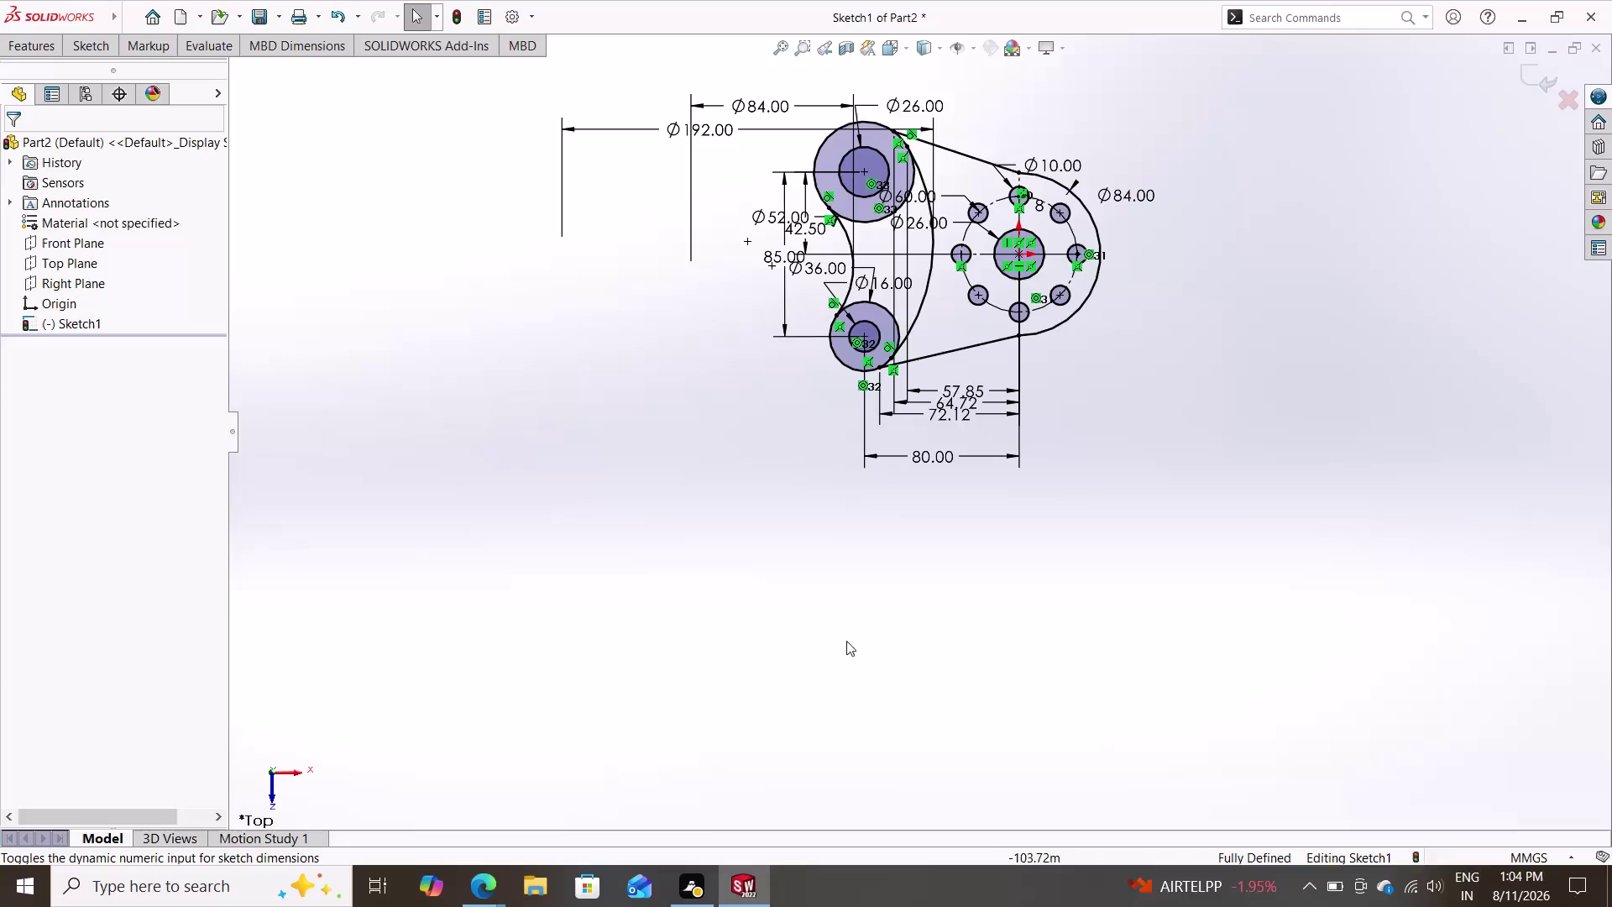
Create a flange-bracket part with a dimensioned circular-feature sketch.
Window-select the entire lever sketch and delete all its geometry and dimensions.
drag(1130, 96, 687, 115)
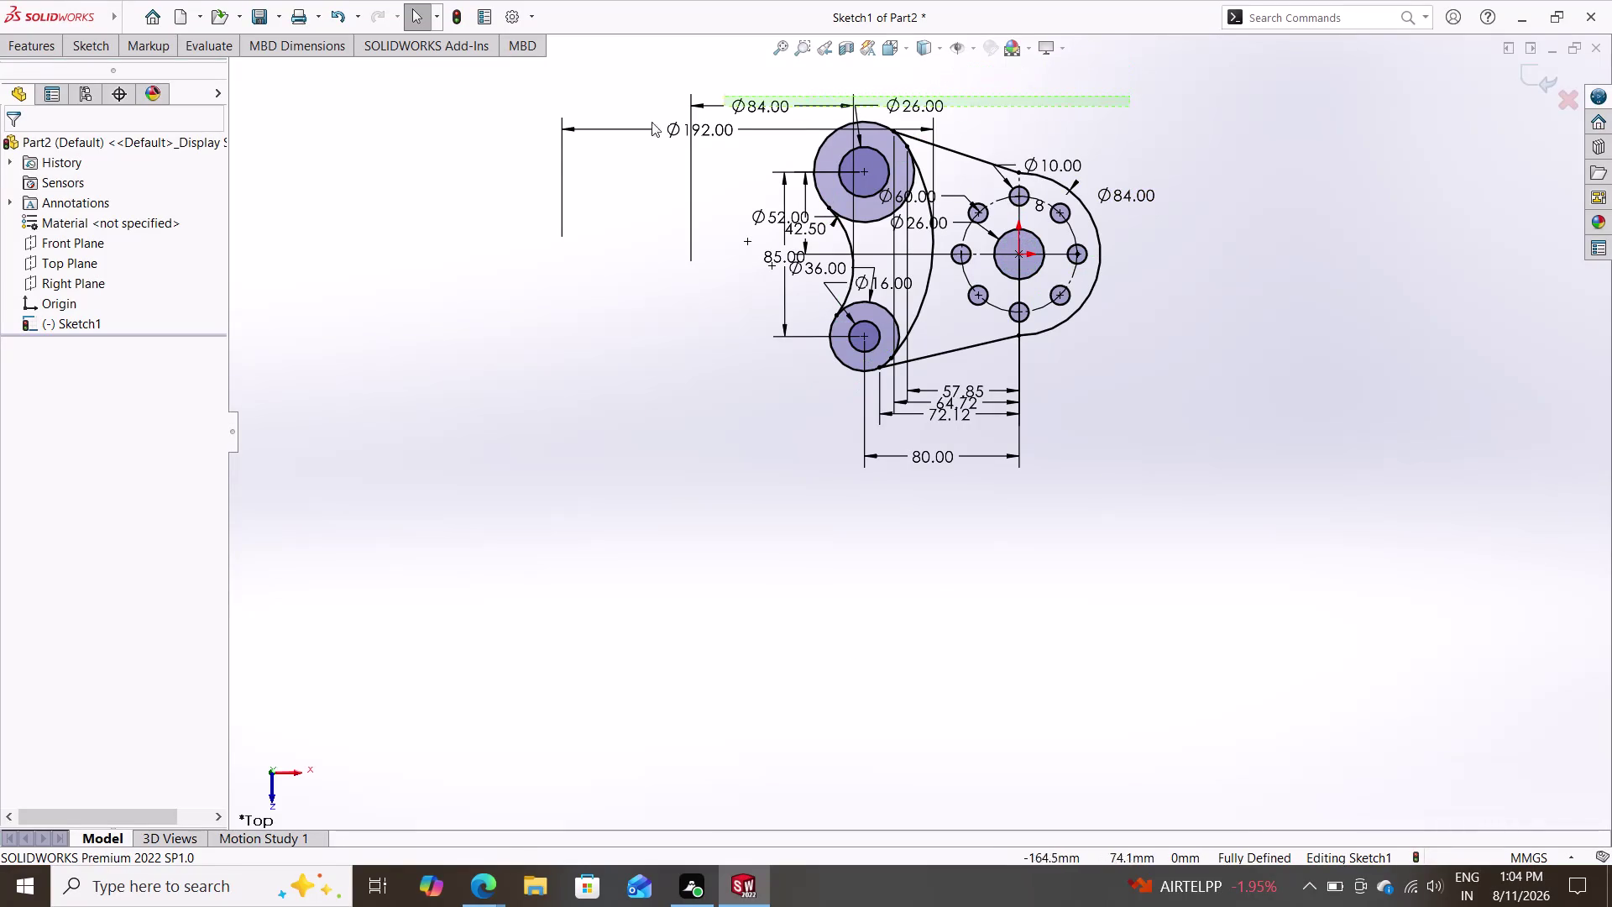
drag(687, 115, 521, 157)
drag(516, 161, 517, 395)
drag(526, 415, 629, 546)
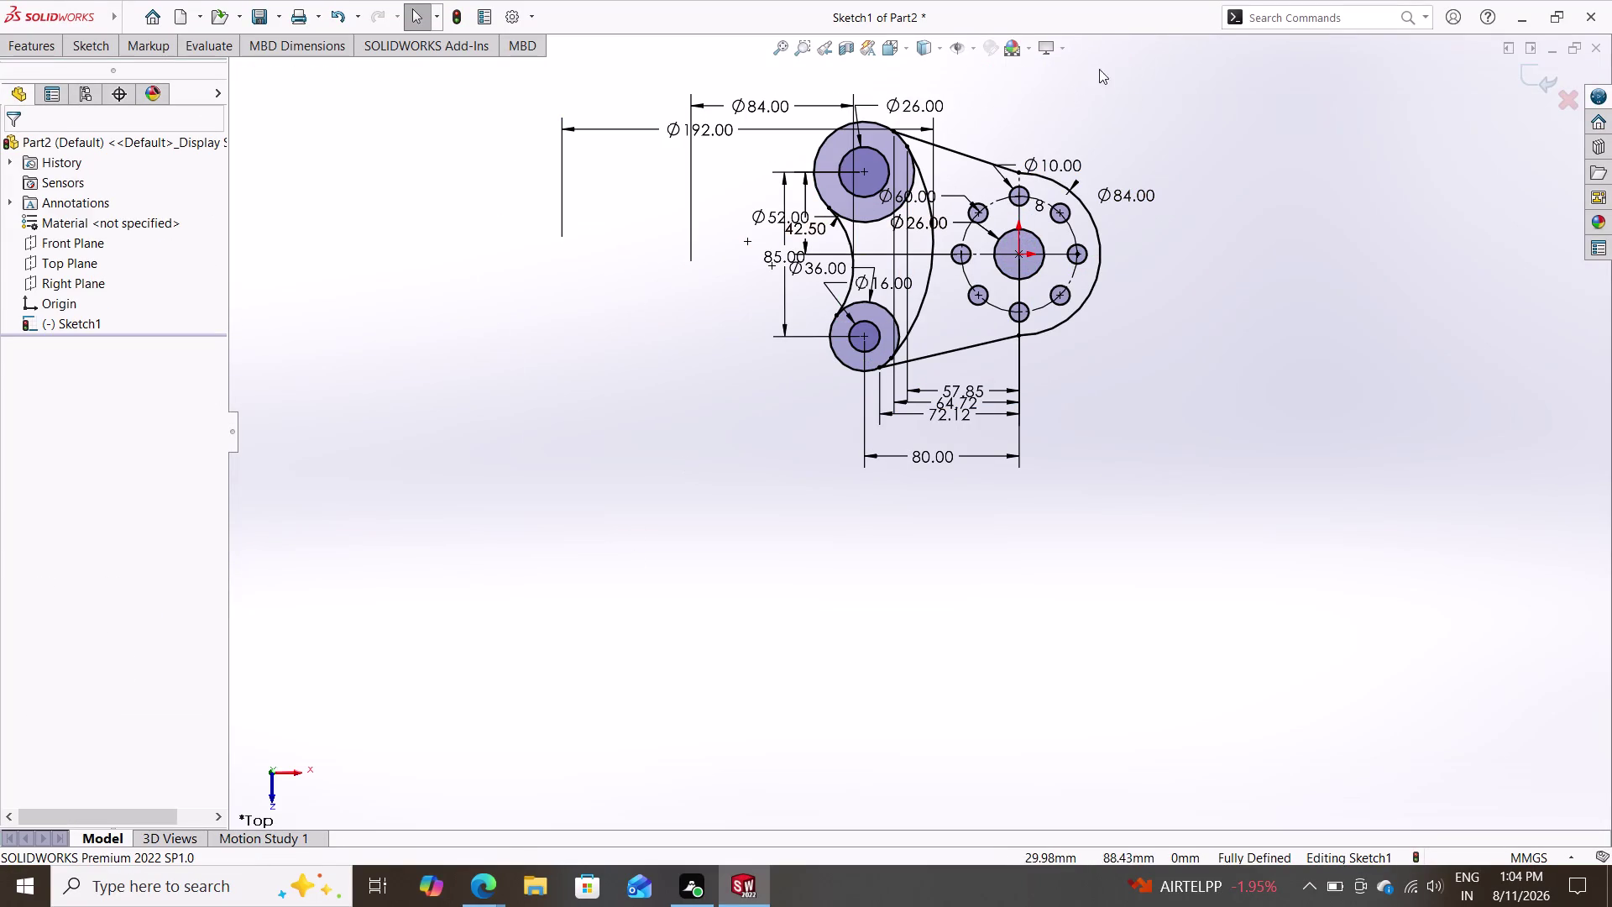
drag(1219, 80, 541, 592)
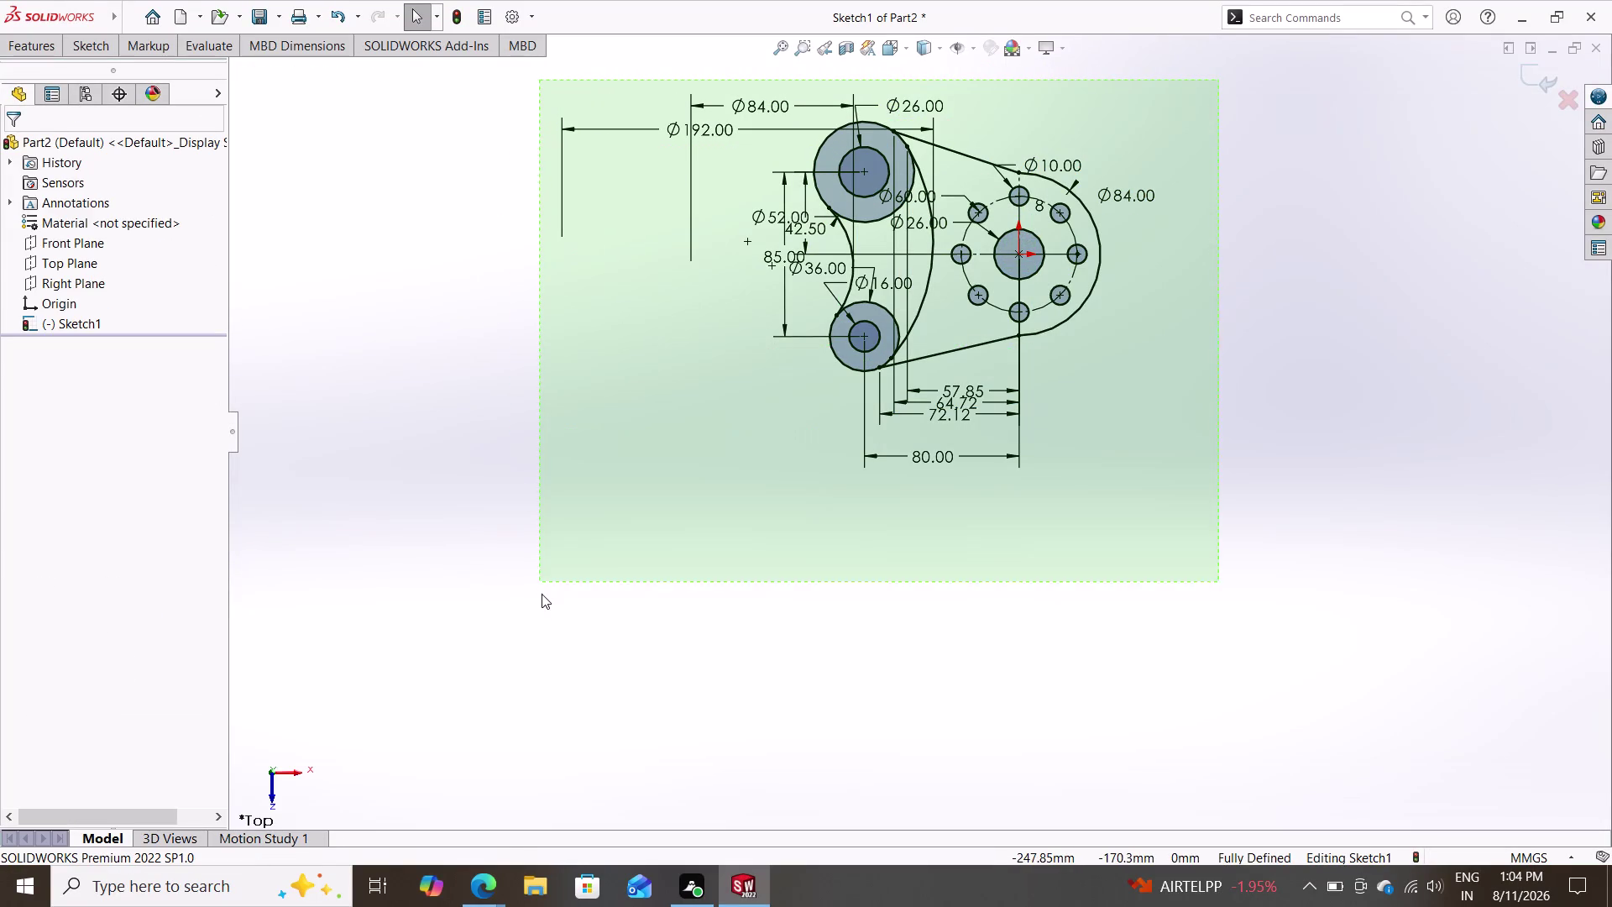
drag(542, 592, 543, 597)
key(Delete)
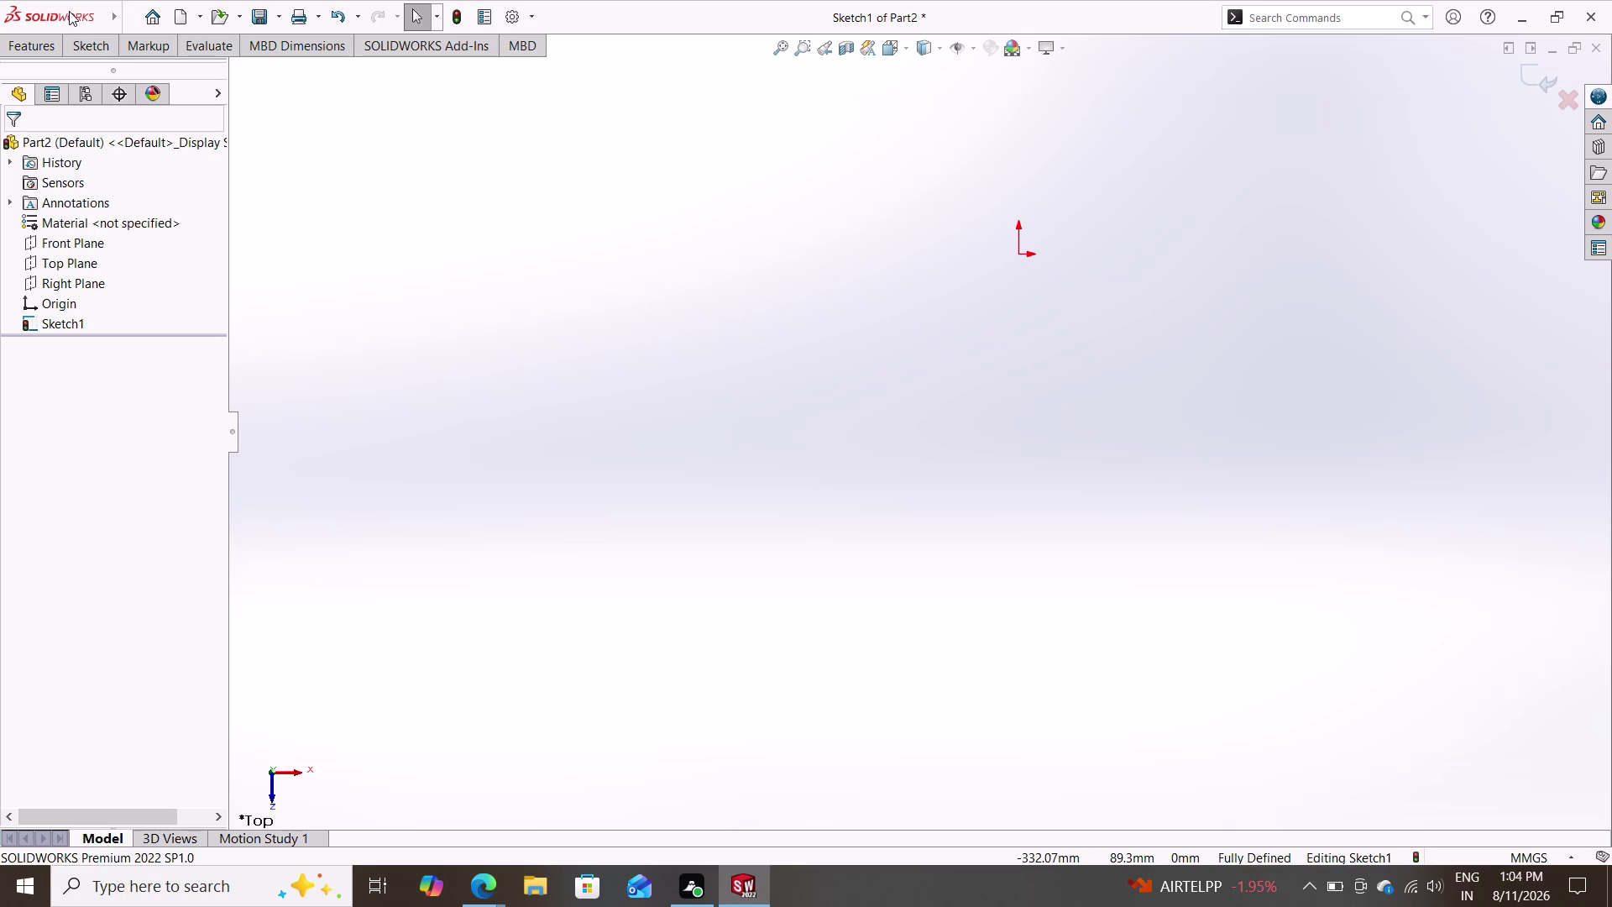
click(89, 47)
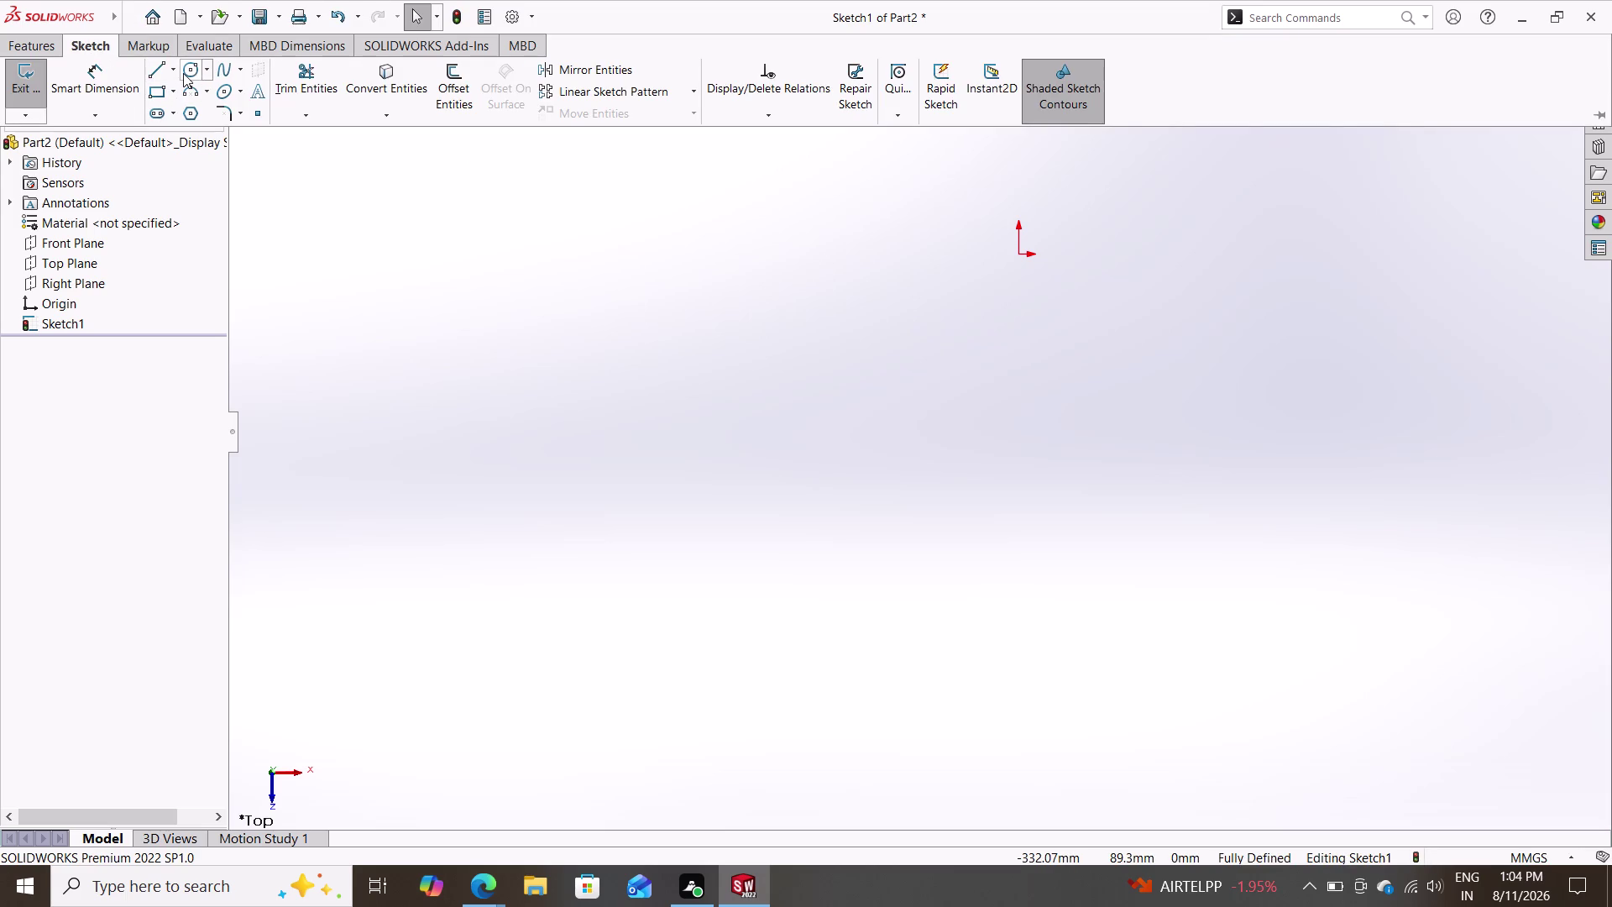
Draw three concentric circles centred on the origin.
click(183, 73)
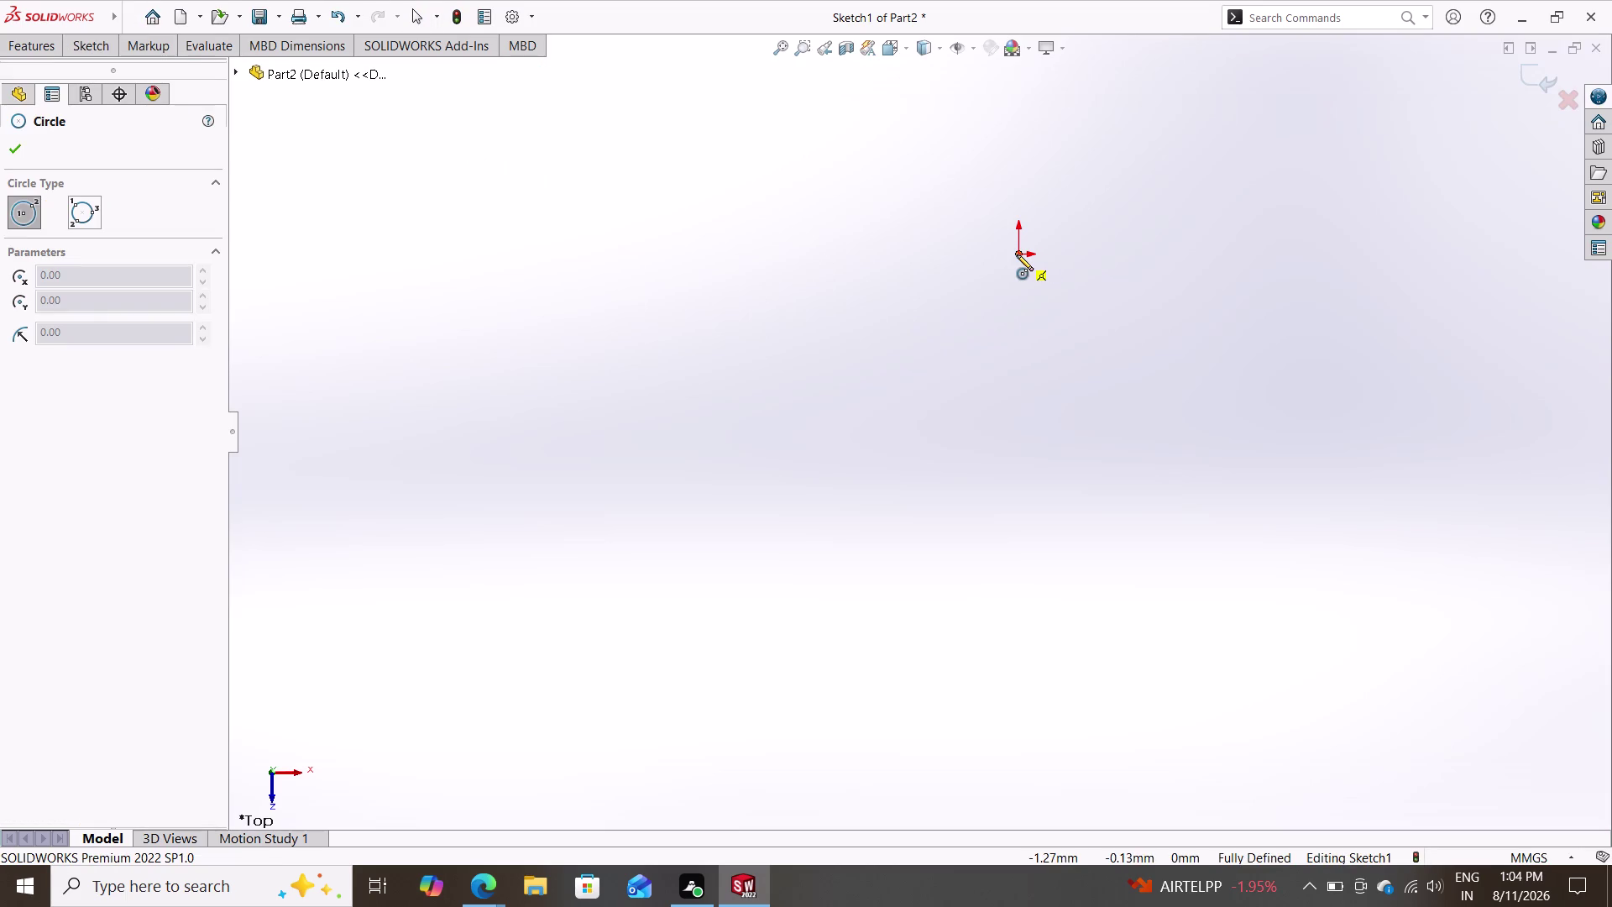
click(1017, 254)
click(1067, 331)
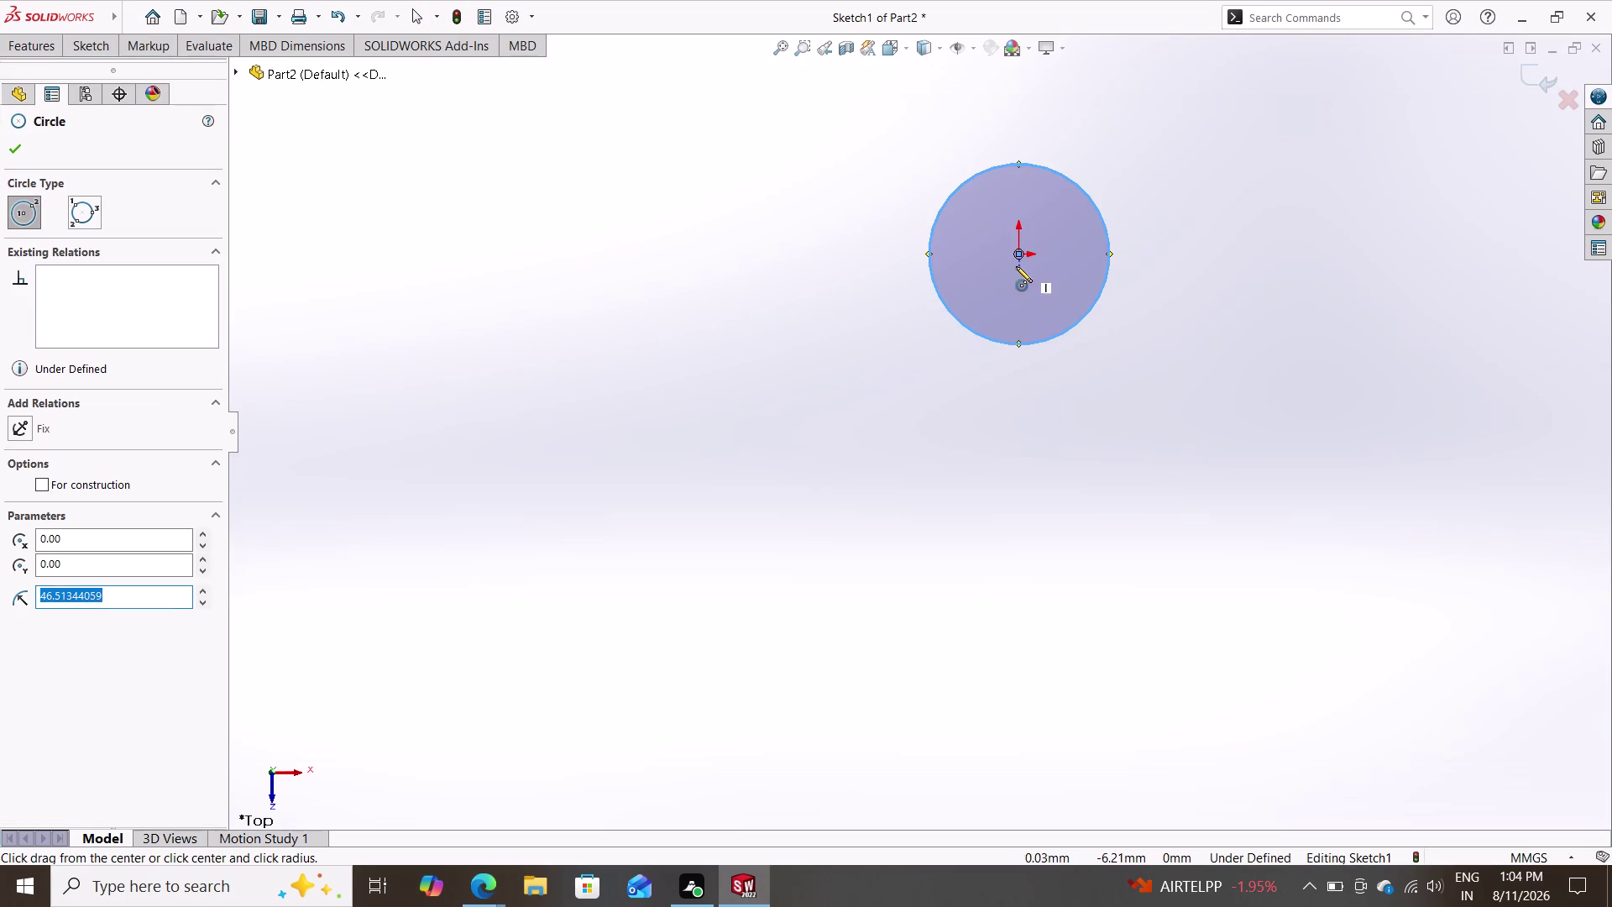
click(1020, 255)
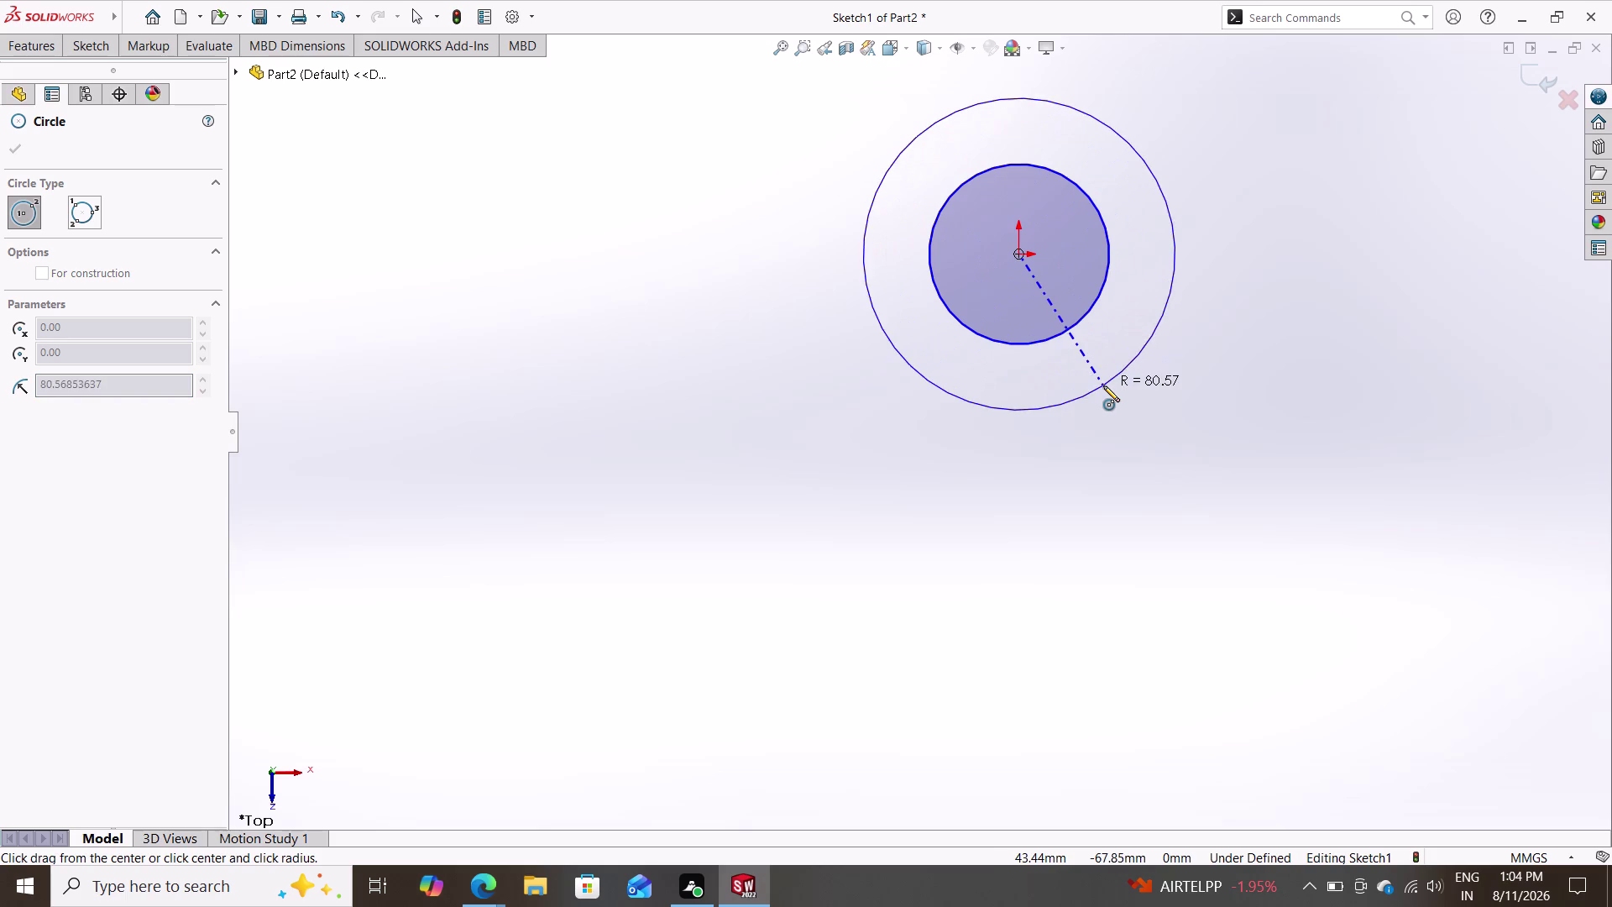
click(1113, 413)
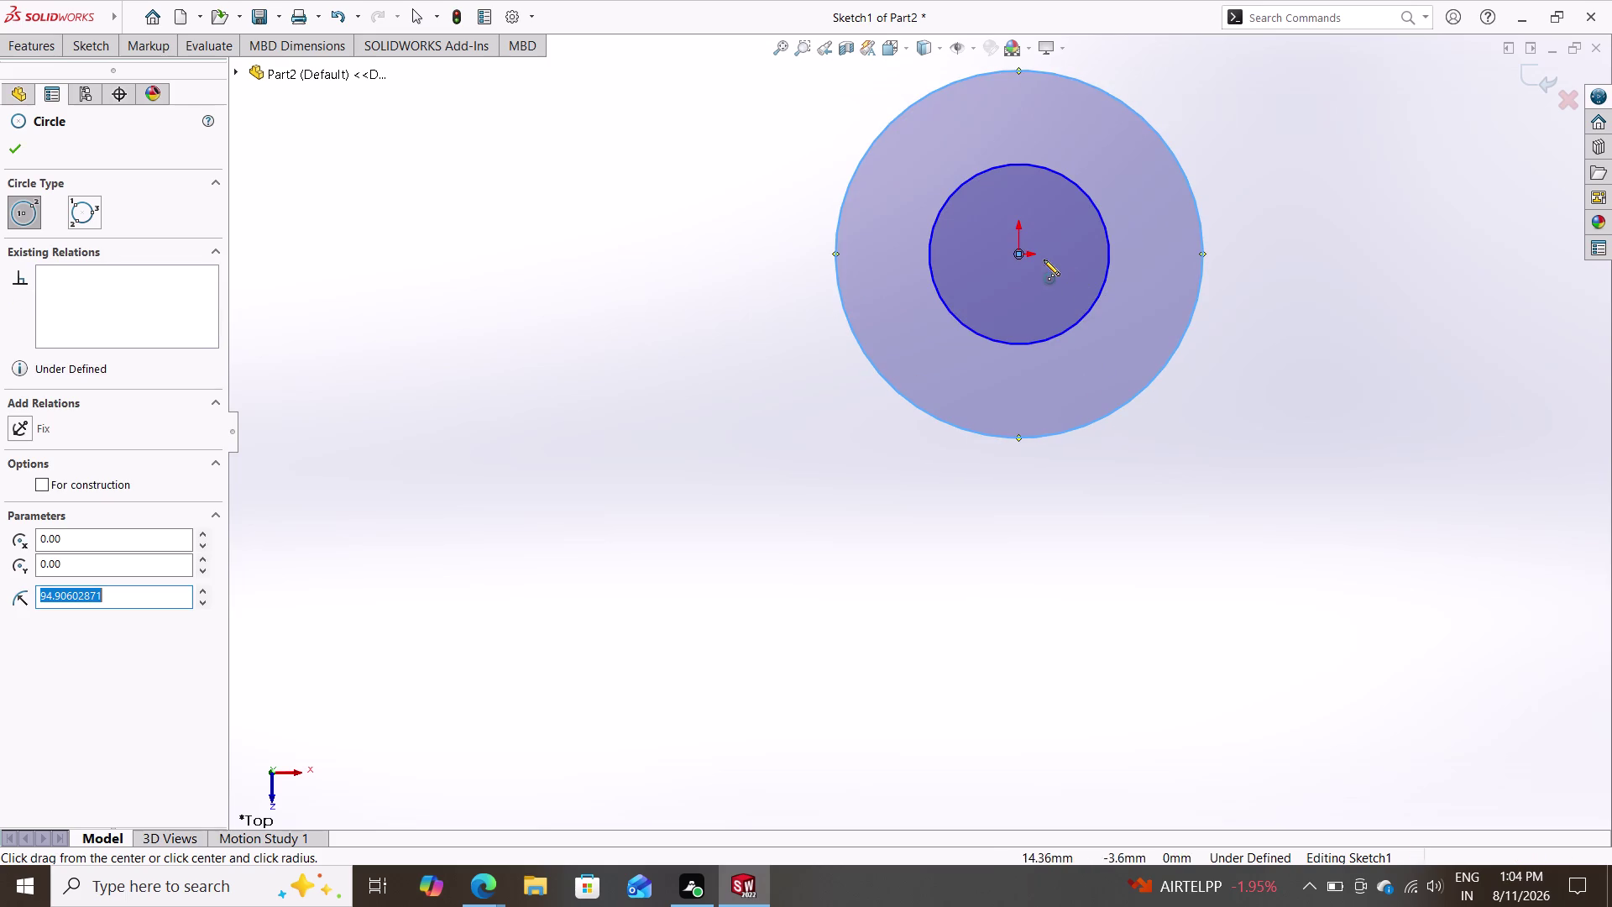
click(1022, 253)
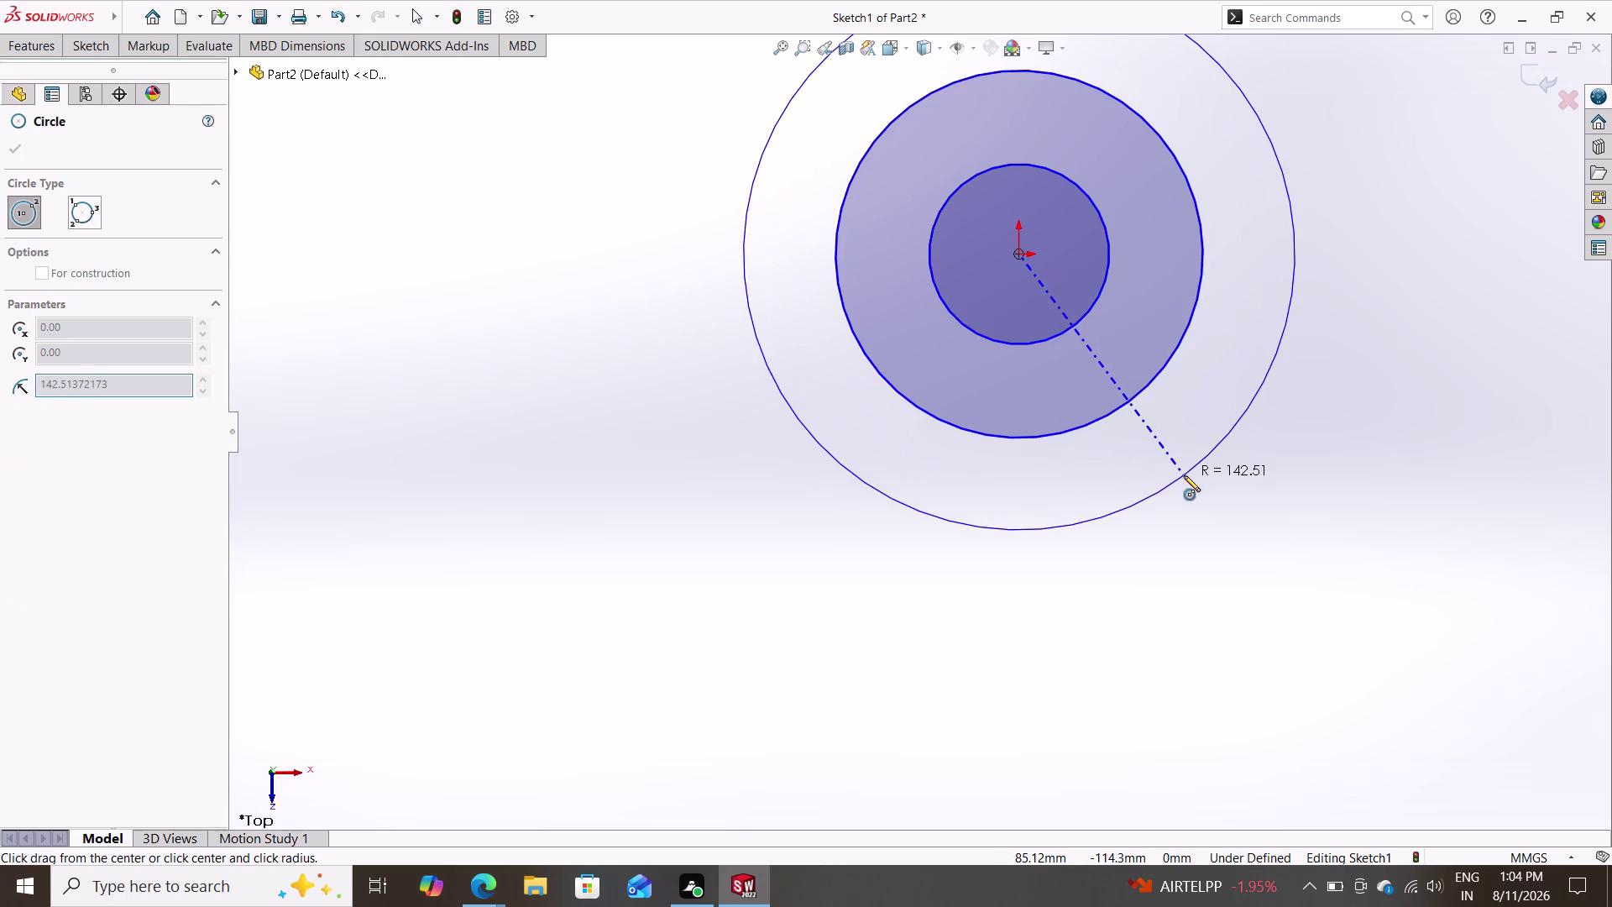
click(1181, 470)
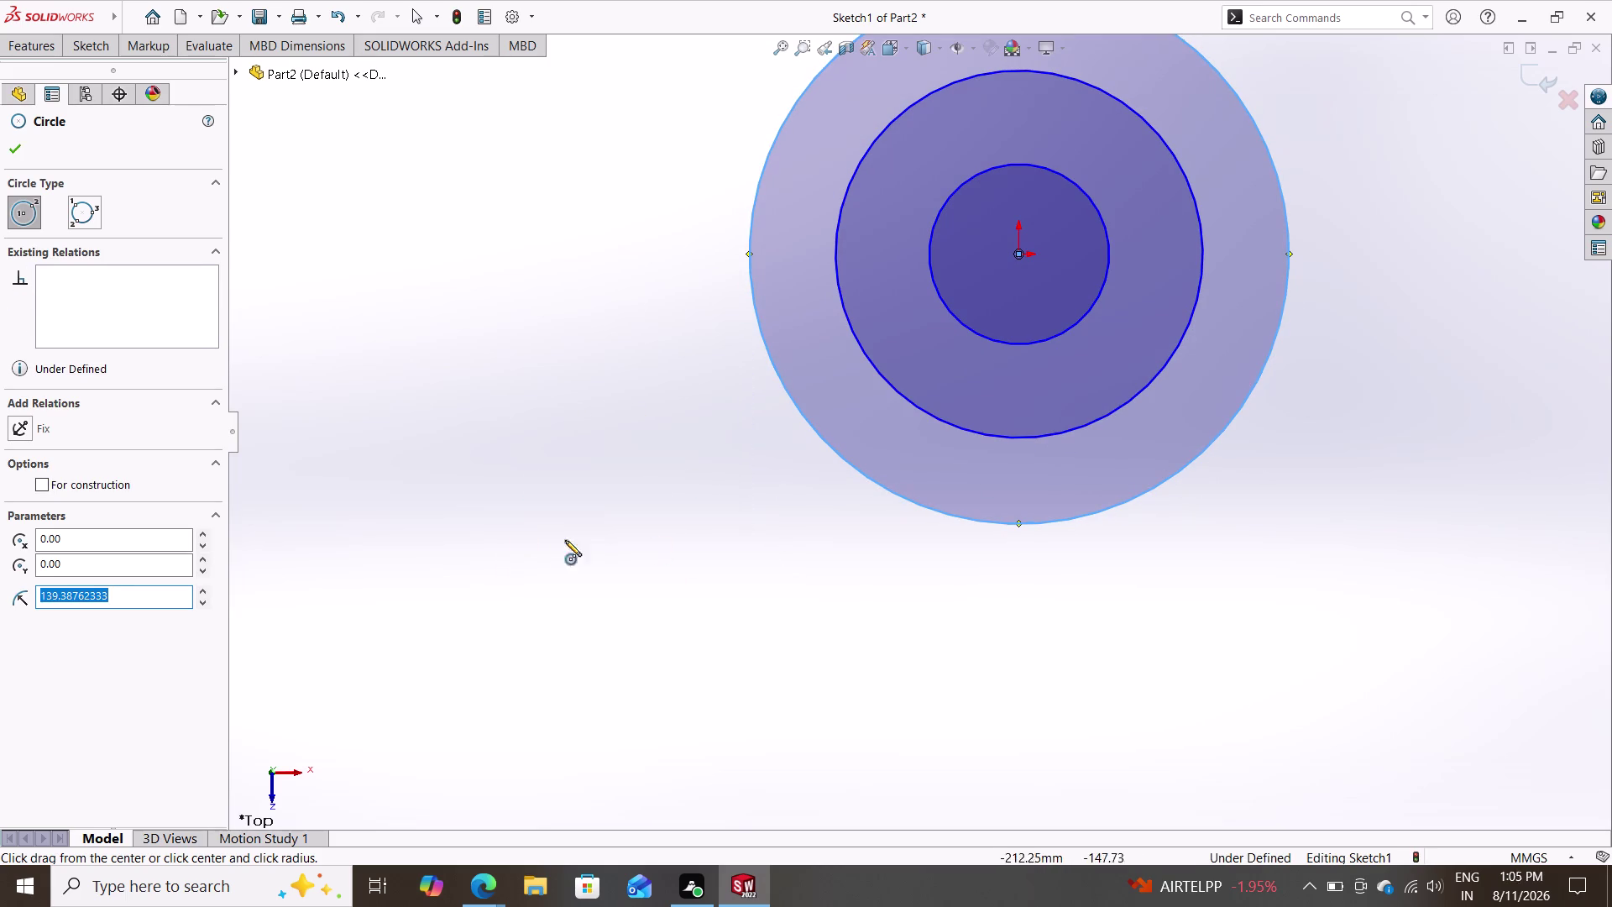
Draw a concentric circle pair at lower left and another at upper left.
click(518, 540)
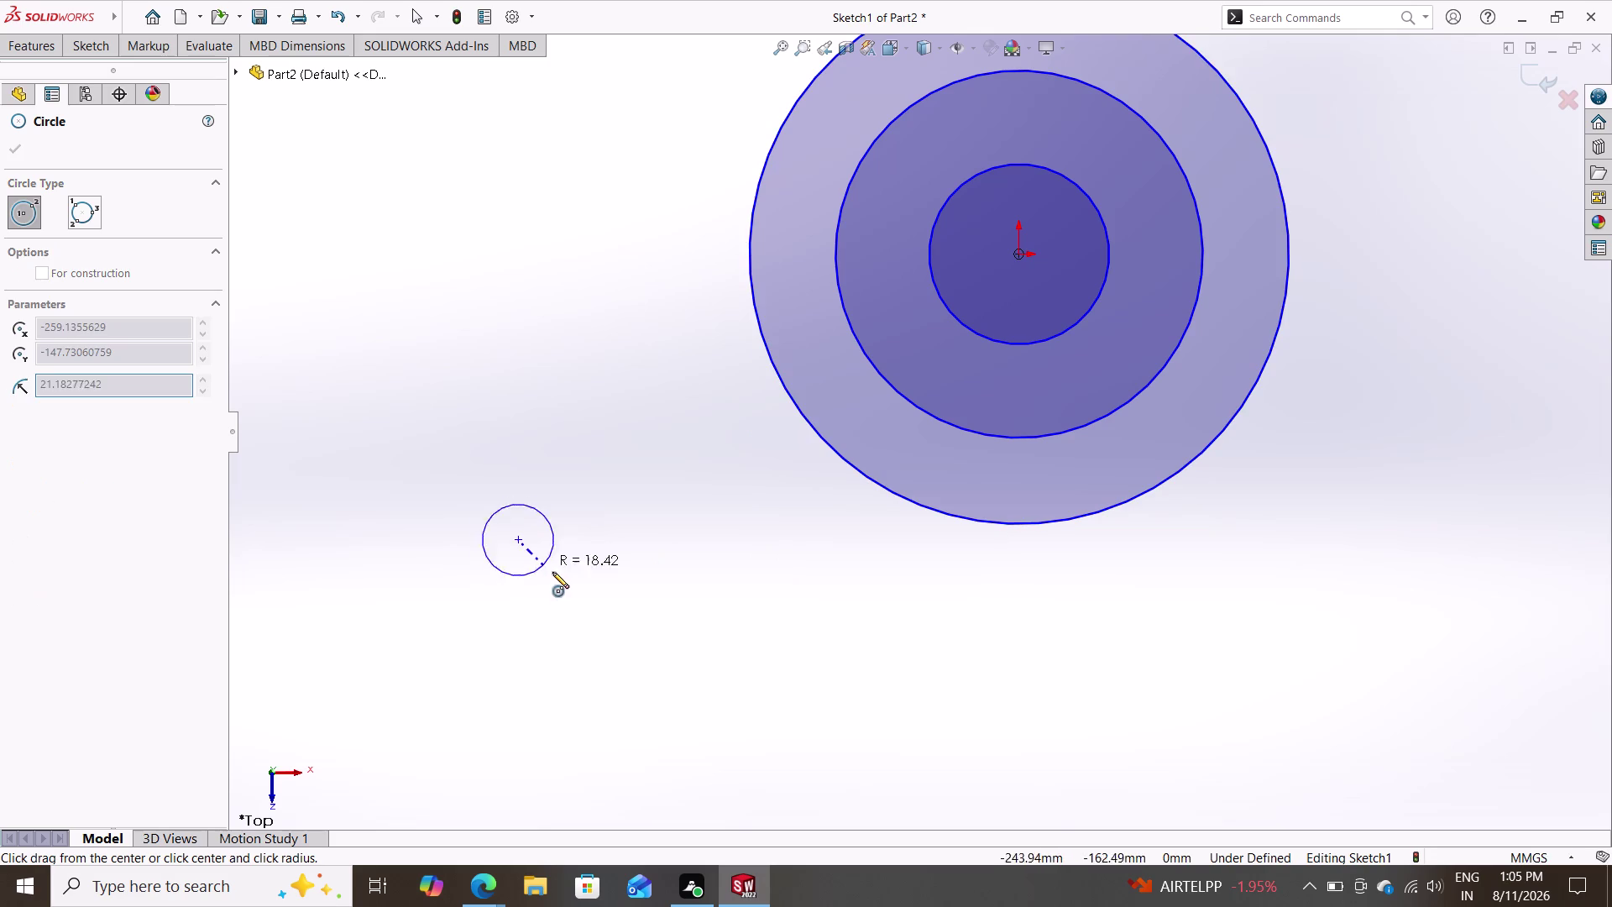
click(566, 584)
click(522, 540)
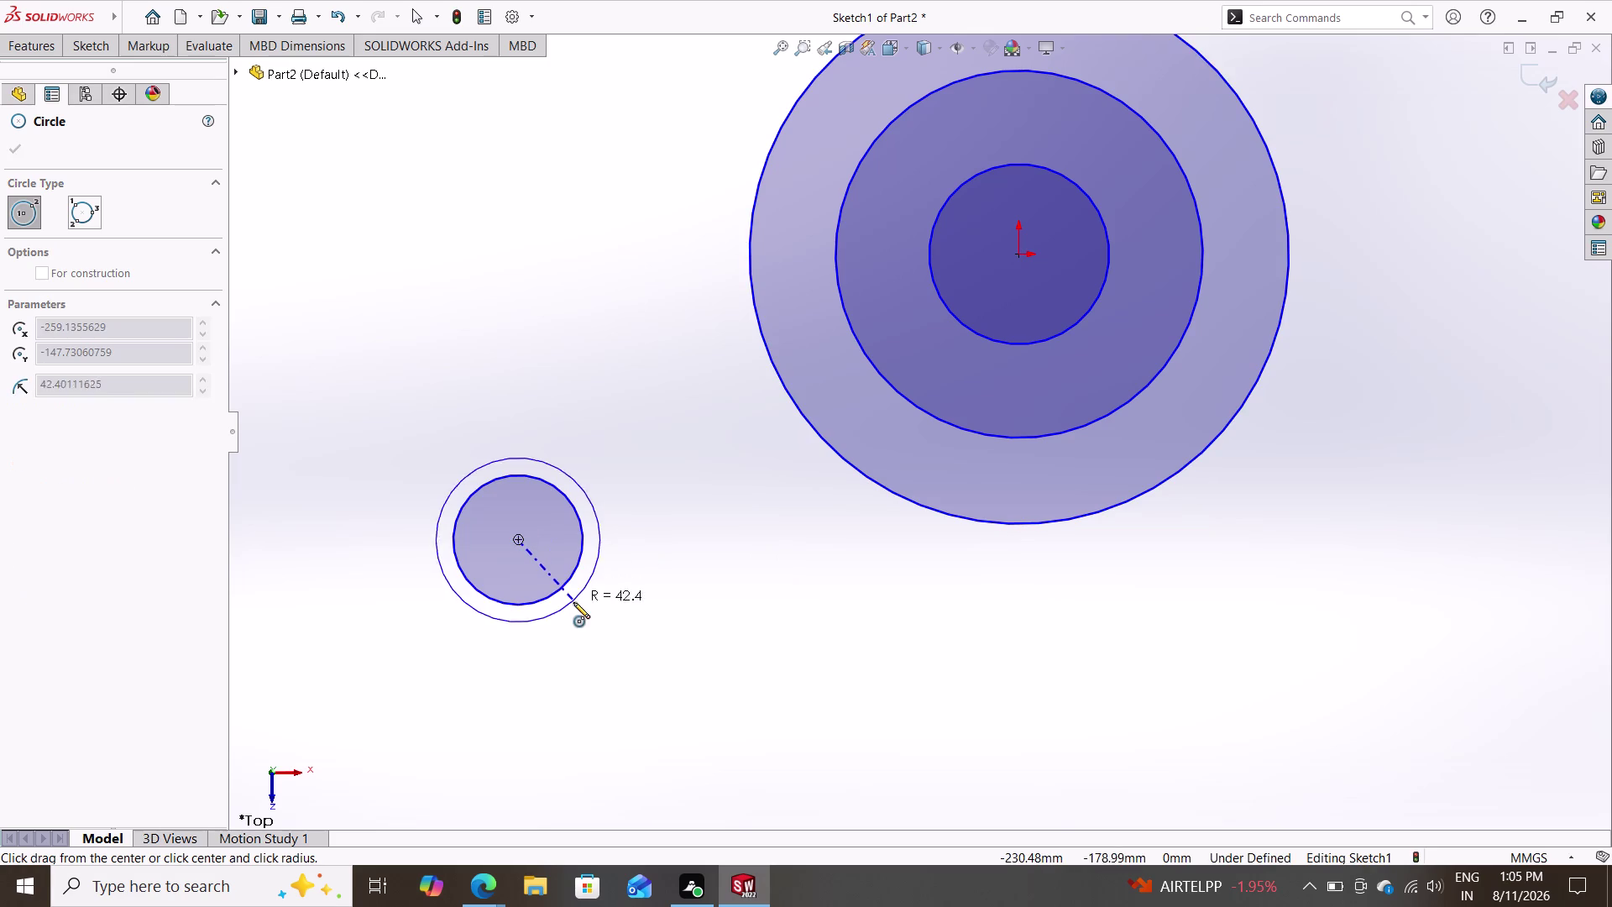
double_click(578, 617)
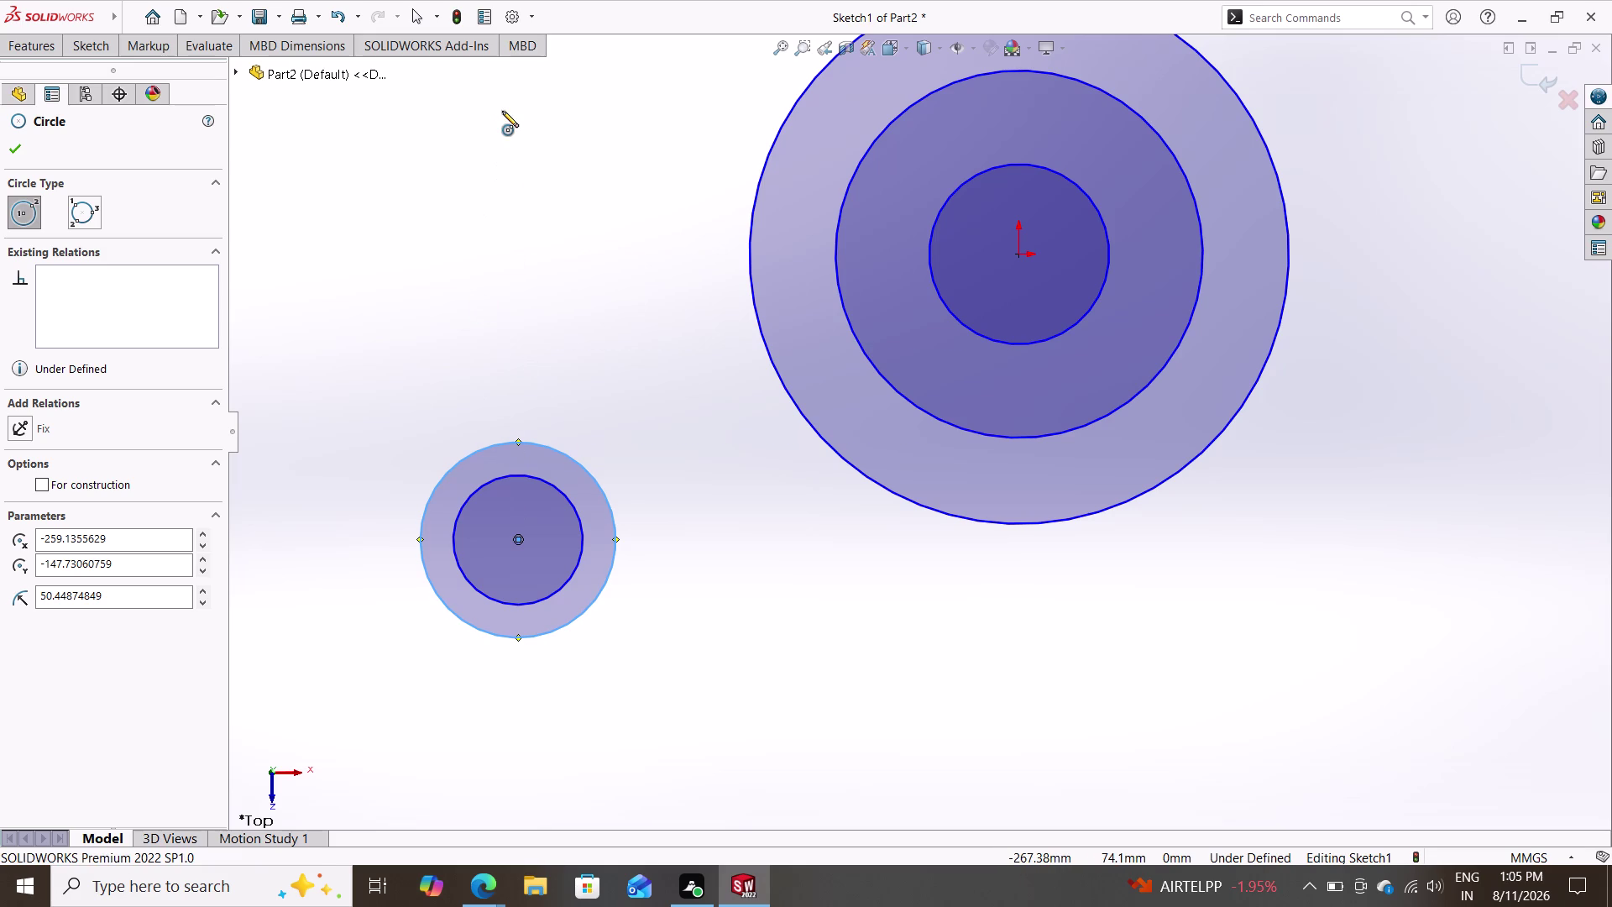
click(502, 111)
click(526, 166)
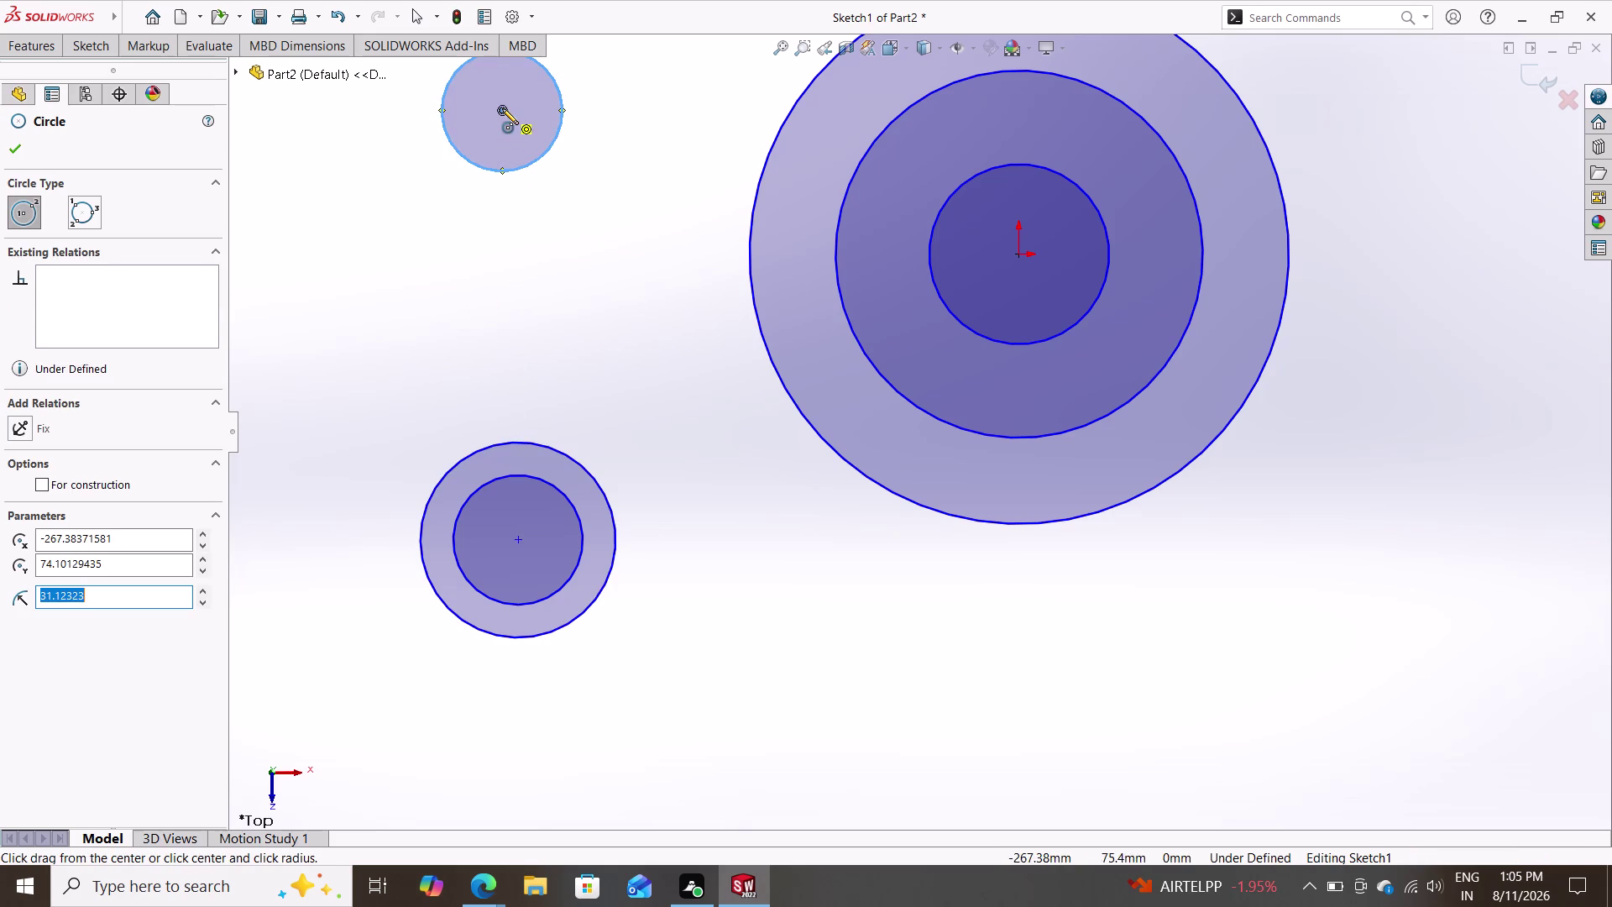
click(502, 108)
click(530, 205)
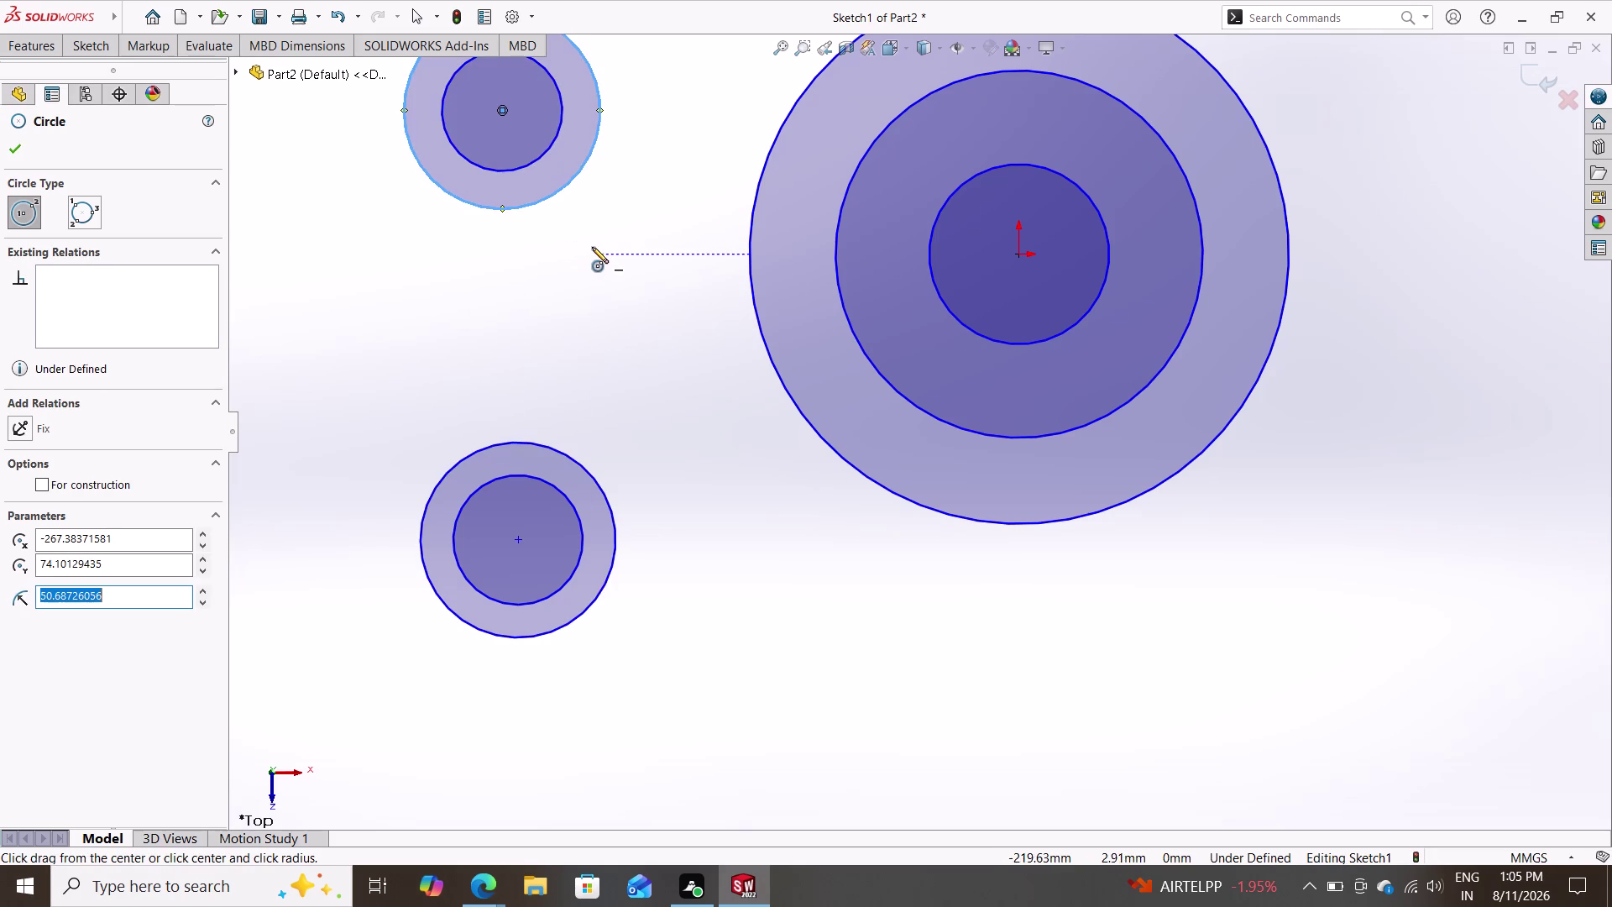
key(Escape)
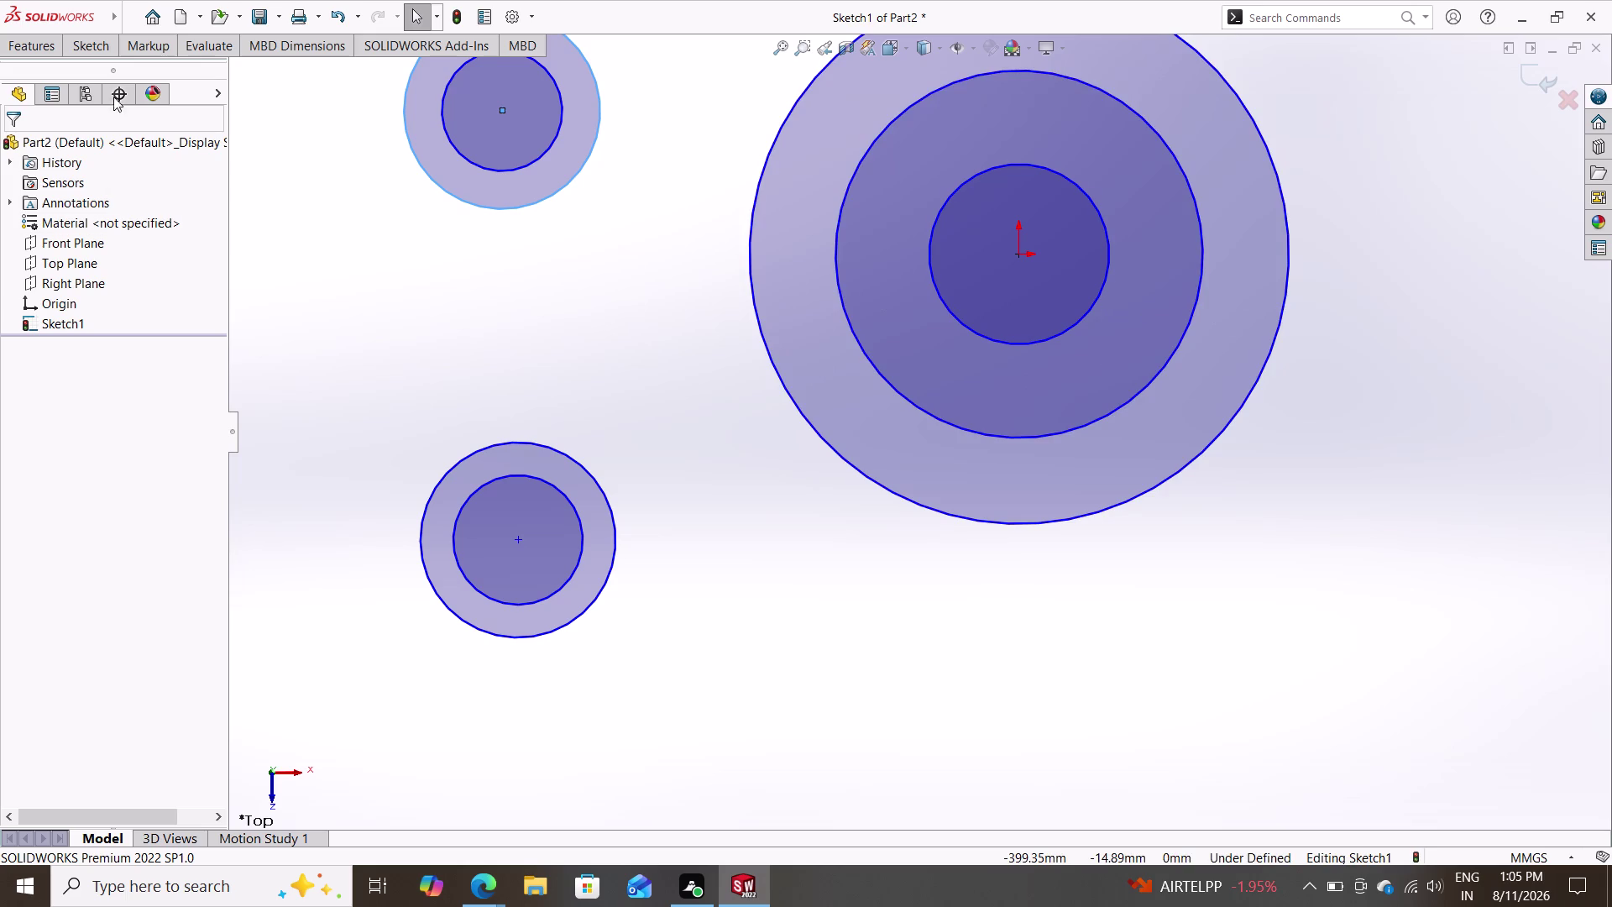
Dimension the innermost origin circle to Ø26 with Smart Dimension.
click(82, 54)
click(110, 80)
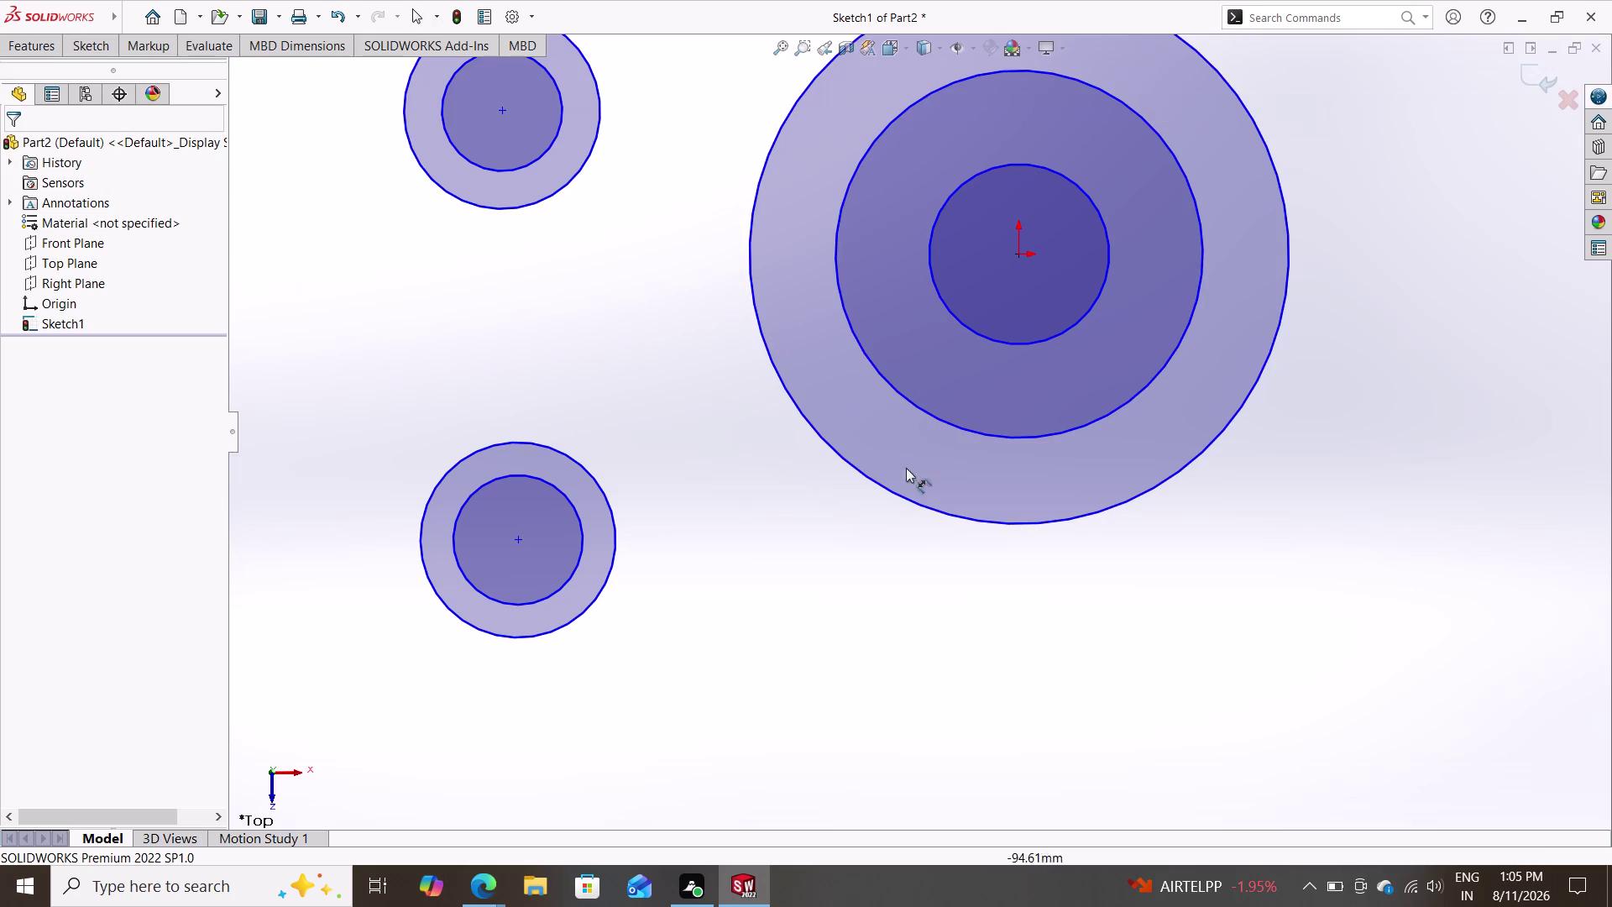
click(1108, 242)
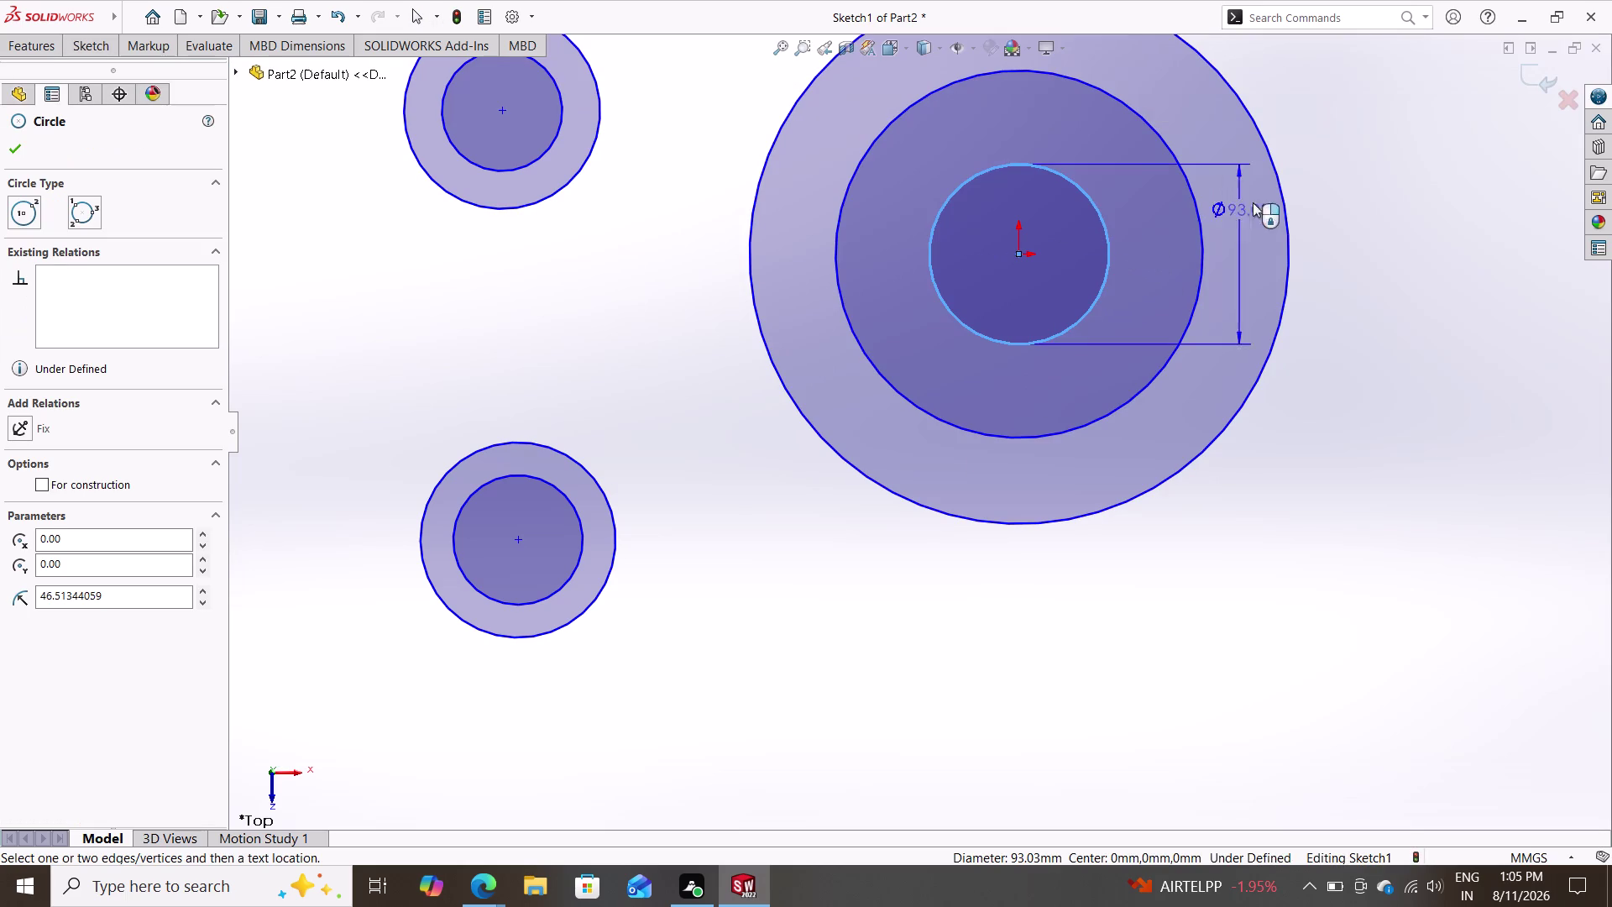
click(1315, 120)
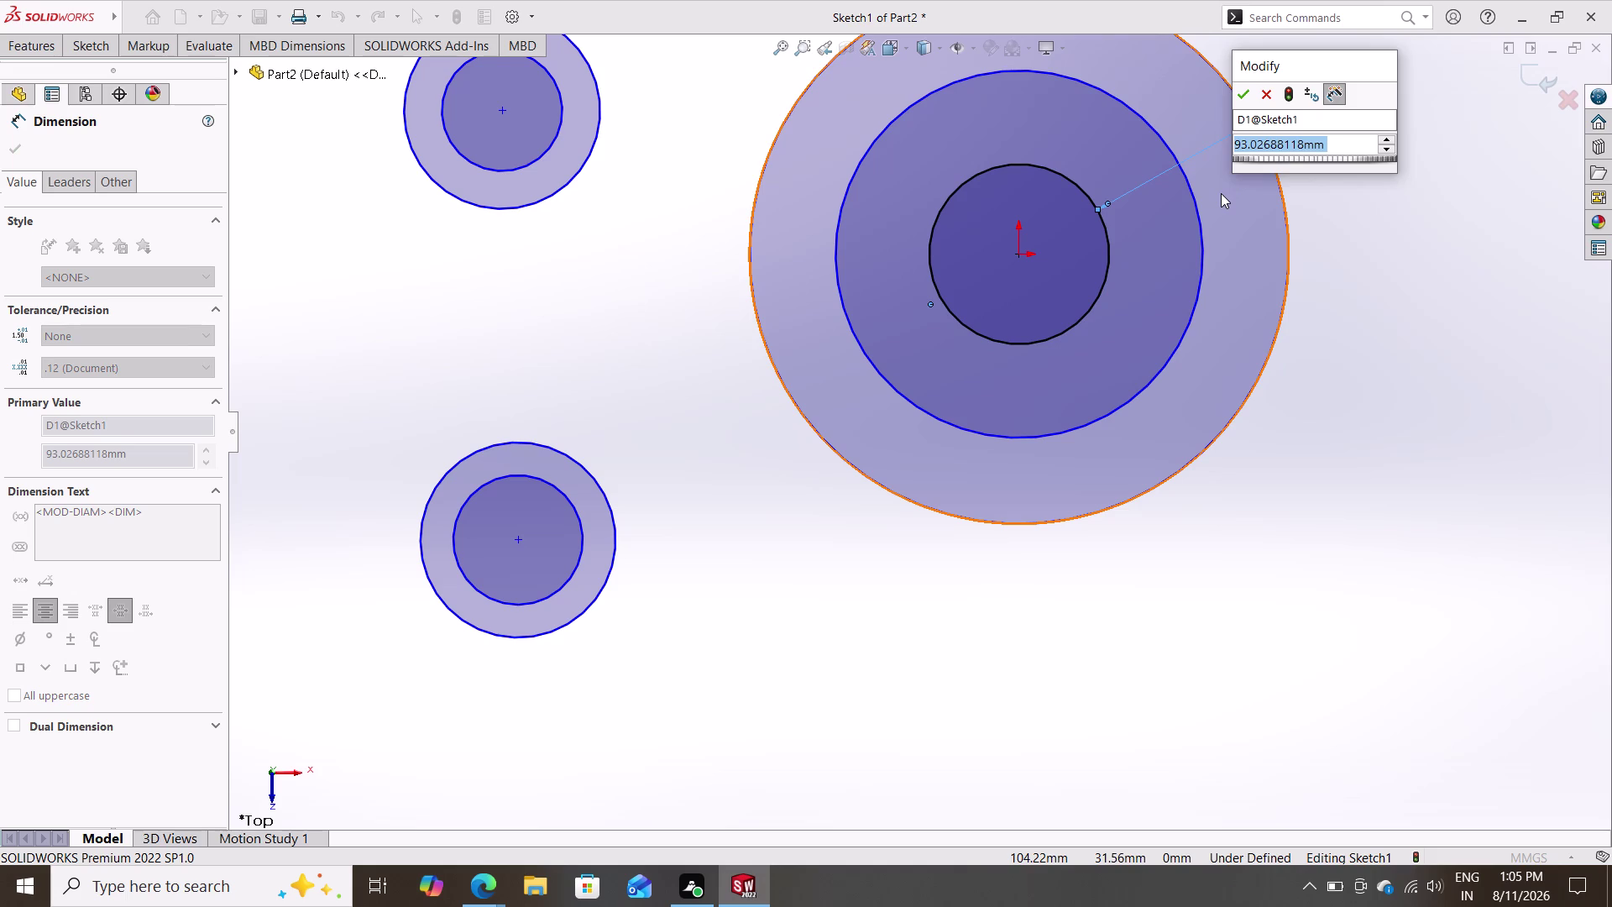
text(26)
key(Return)
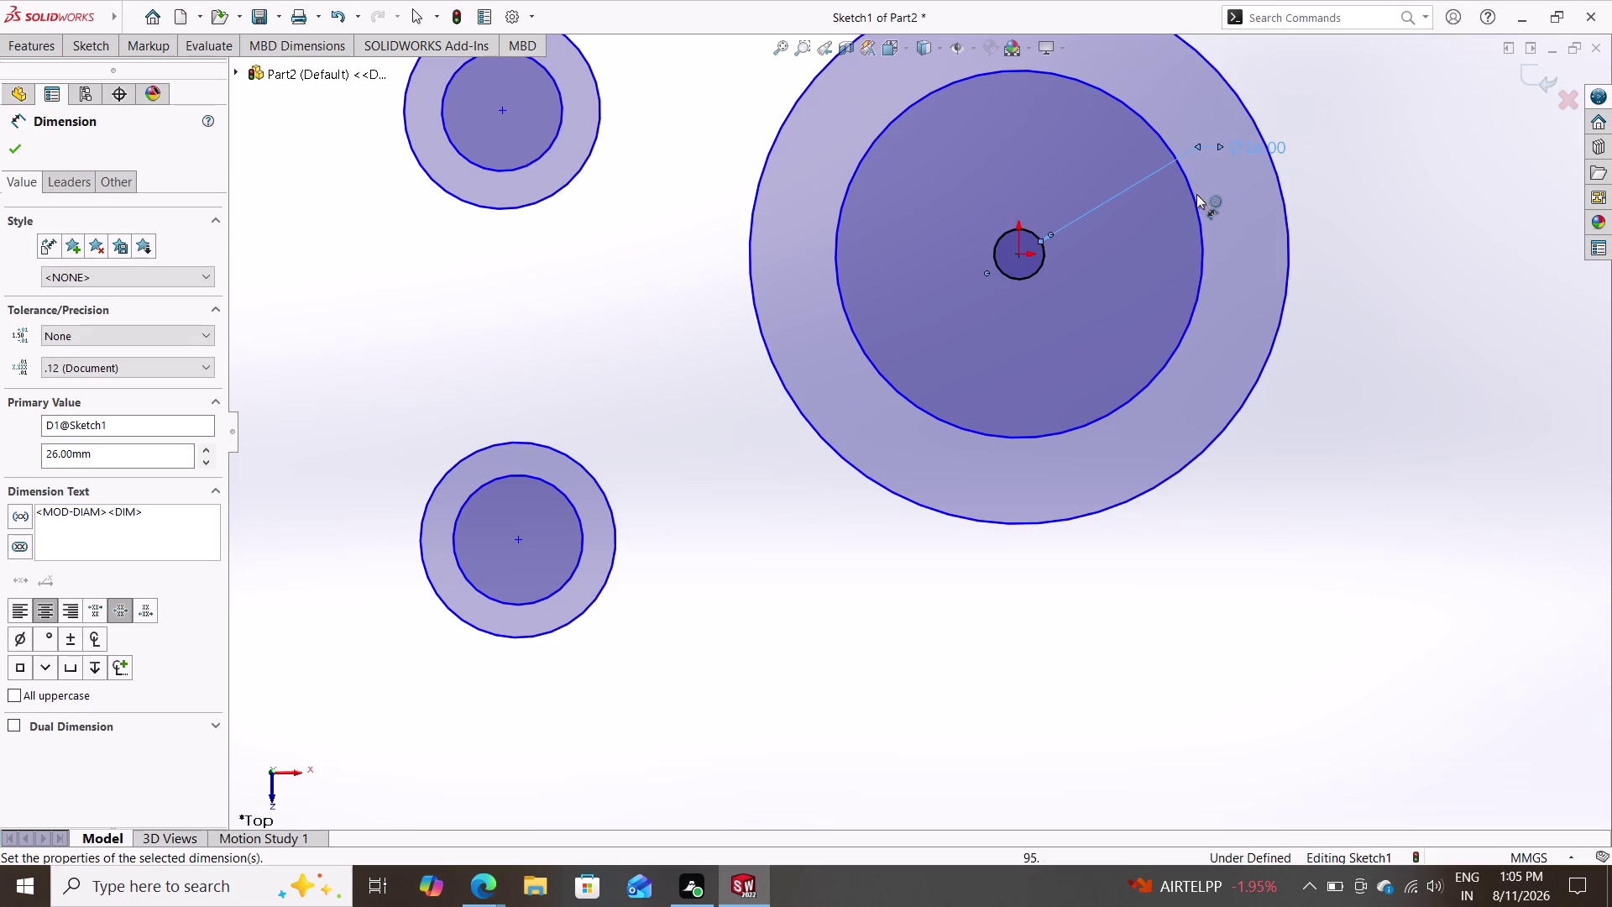
Dimension the other two origin circles to Ø120 (60+60) and Ø84 (42+42).
click(1189, 191)
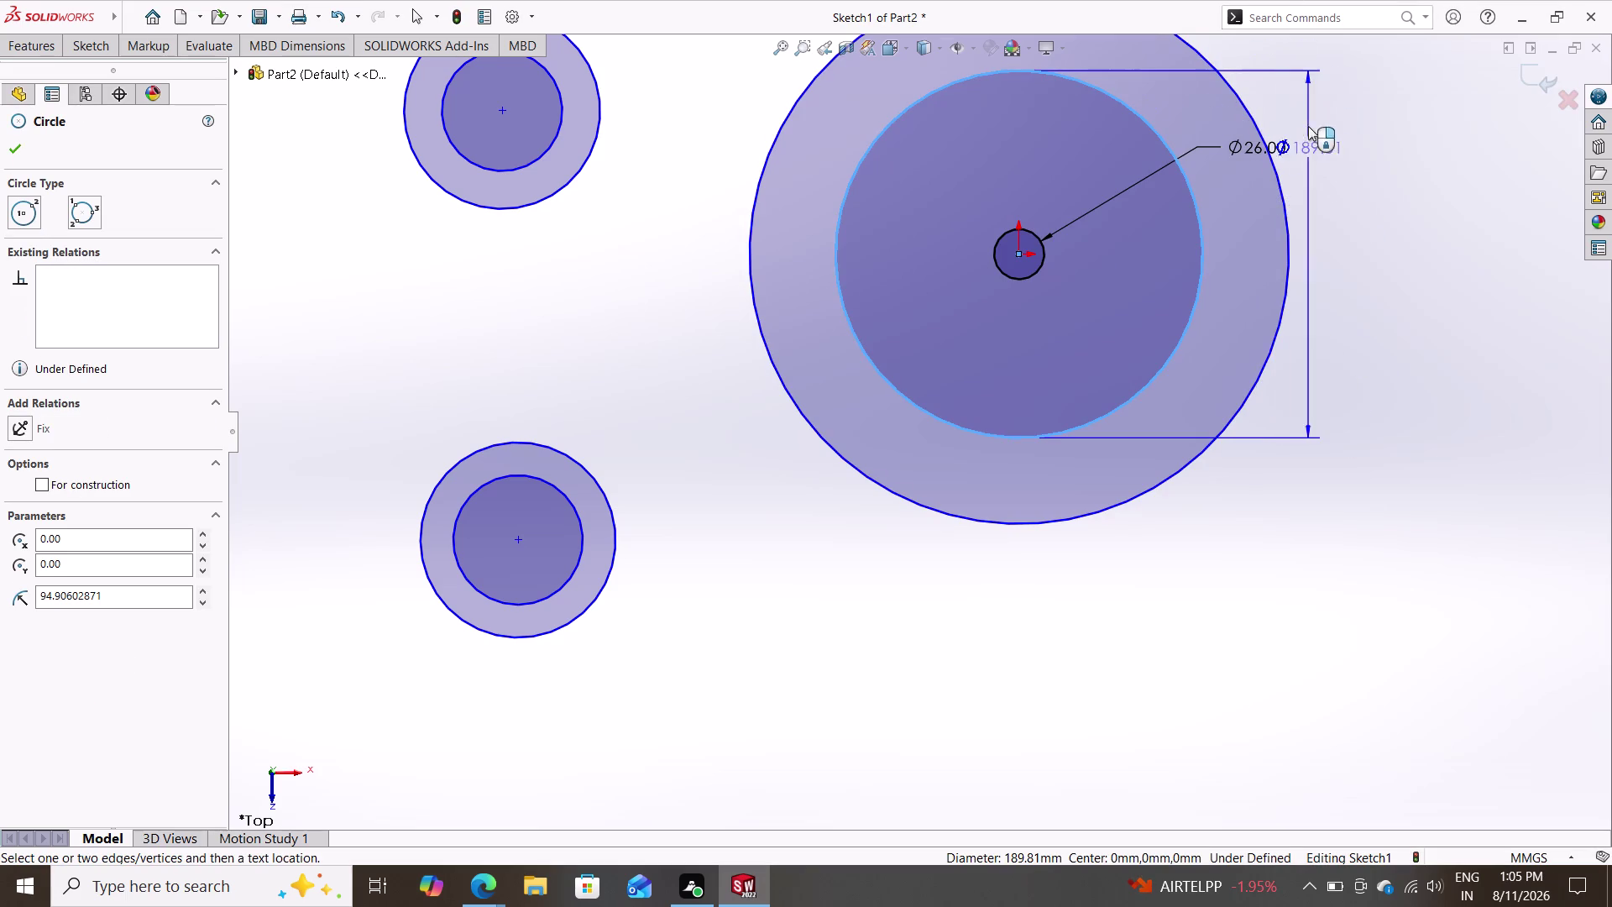
scroll(down, 3)
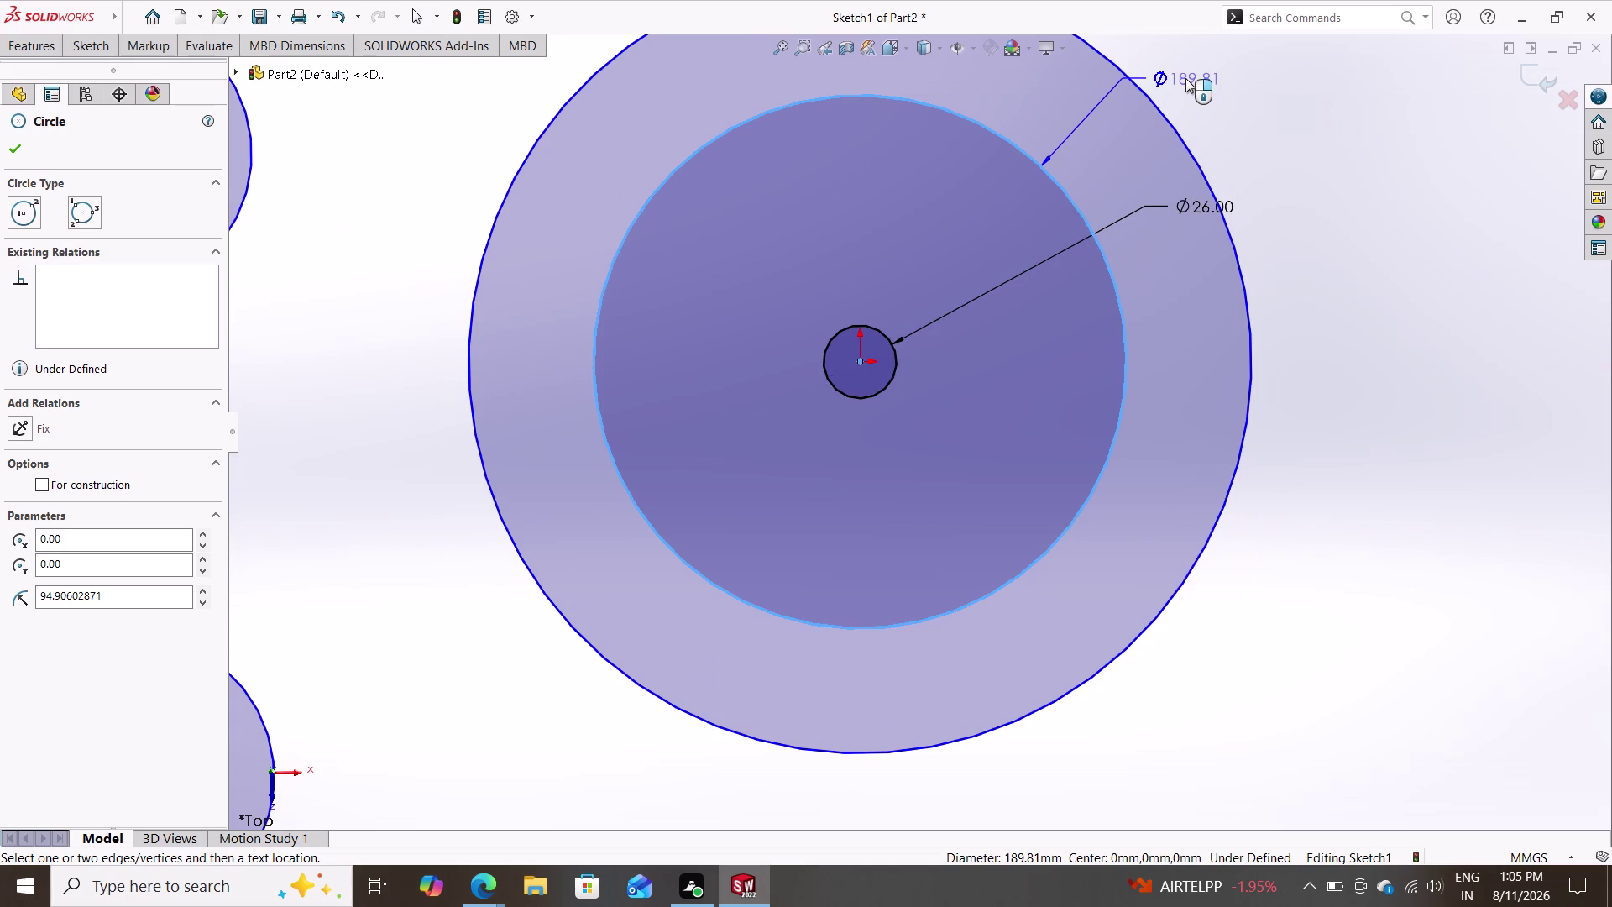
click(1186, 78)
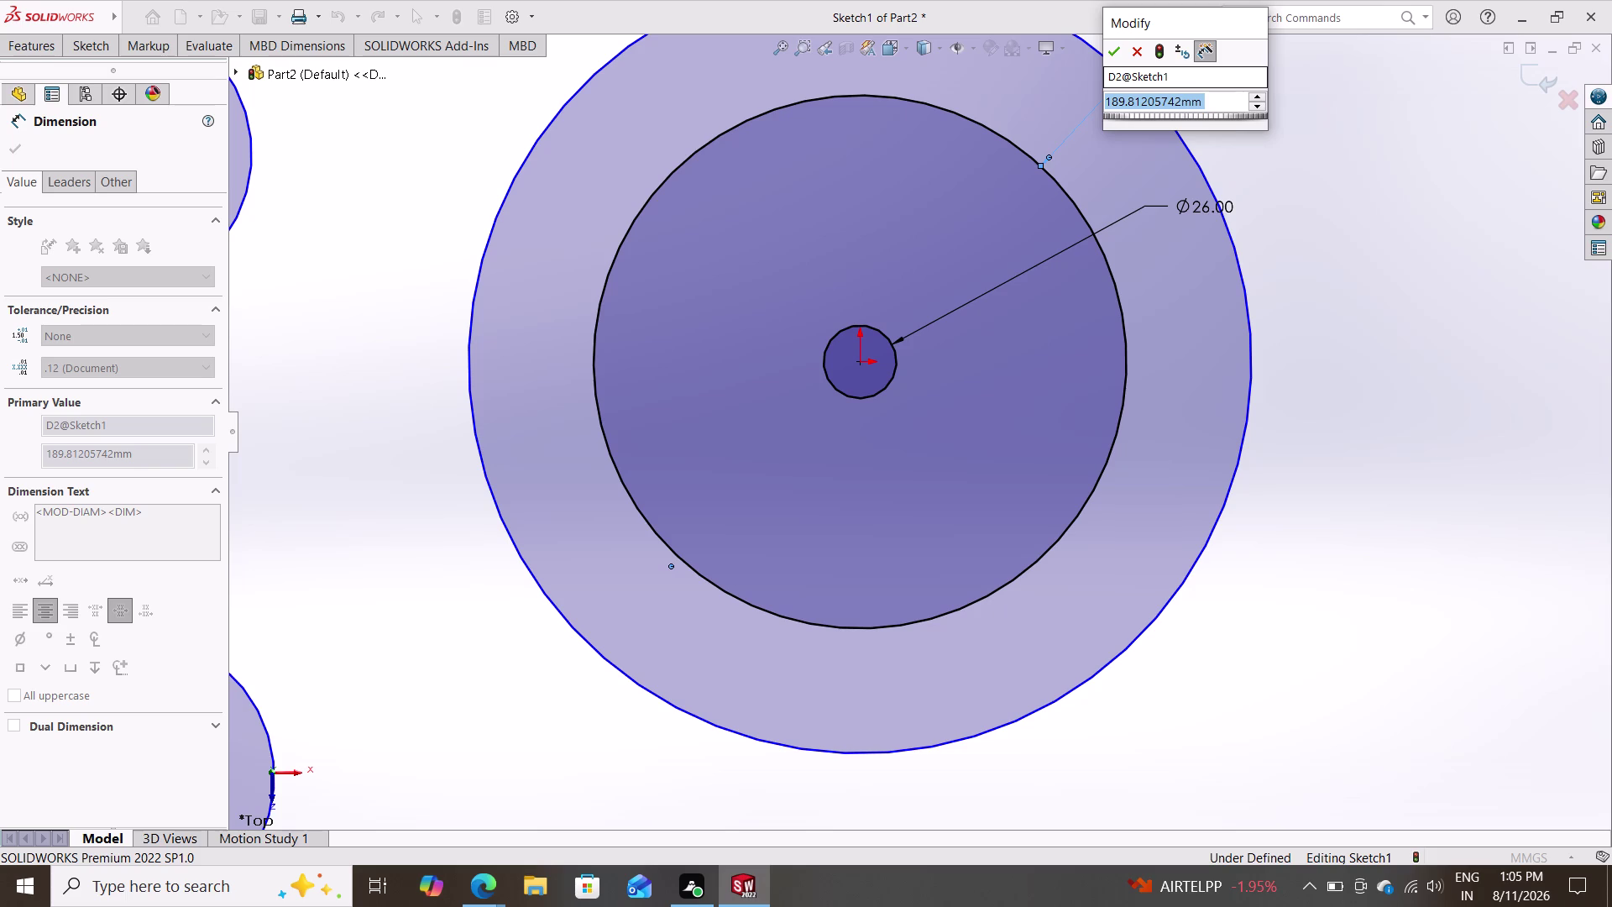
text(60)
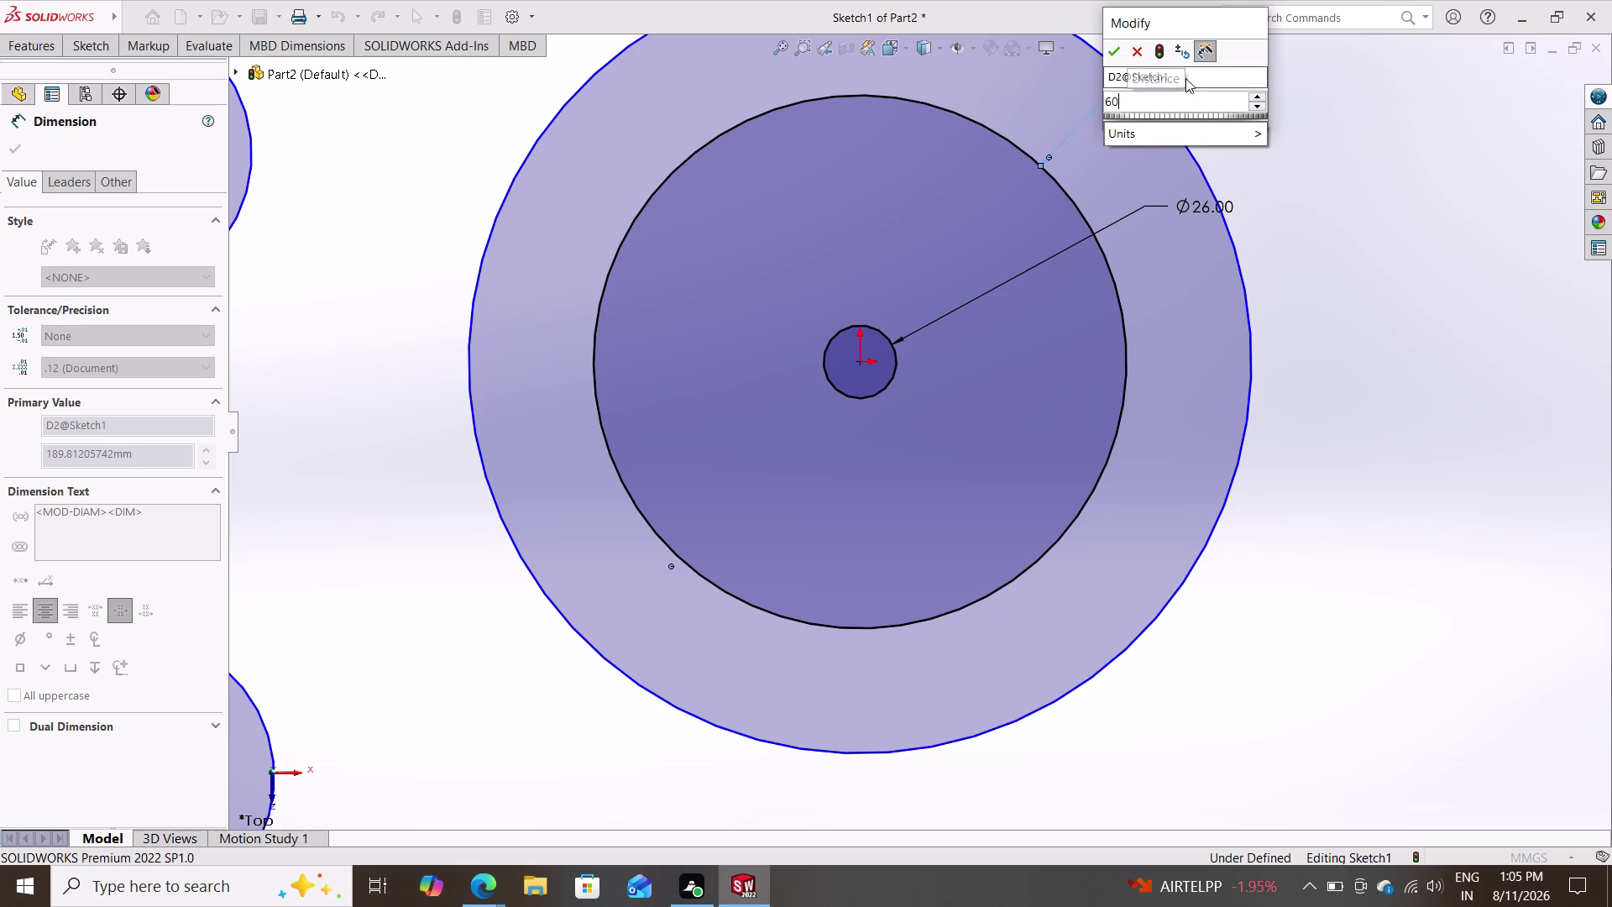
text(+60)
key(Return)
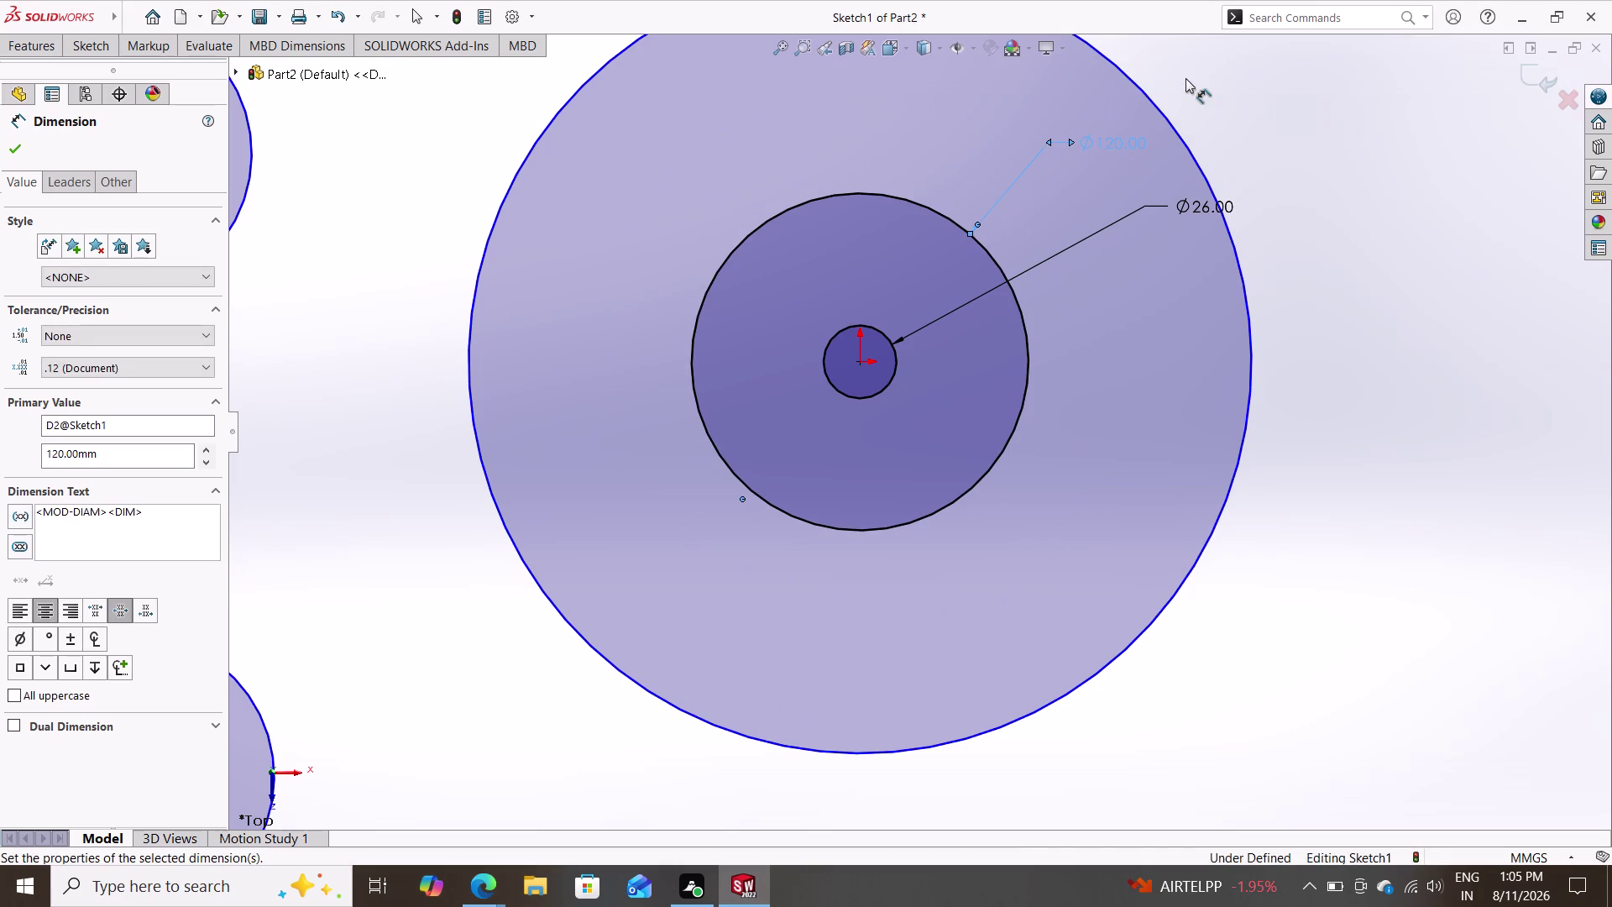
click(1202, 167)
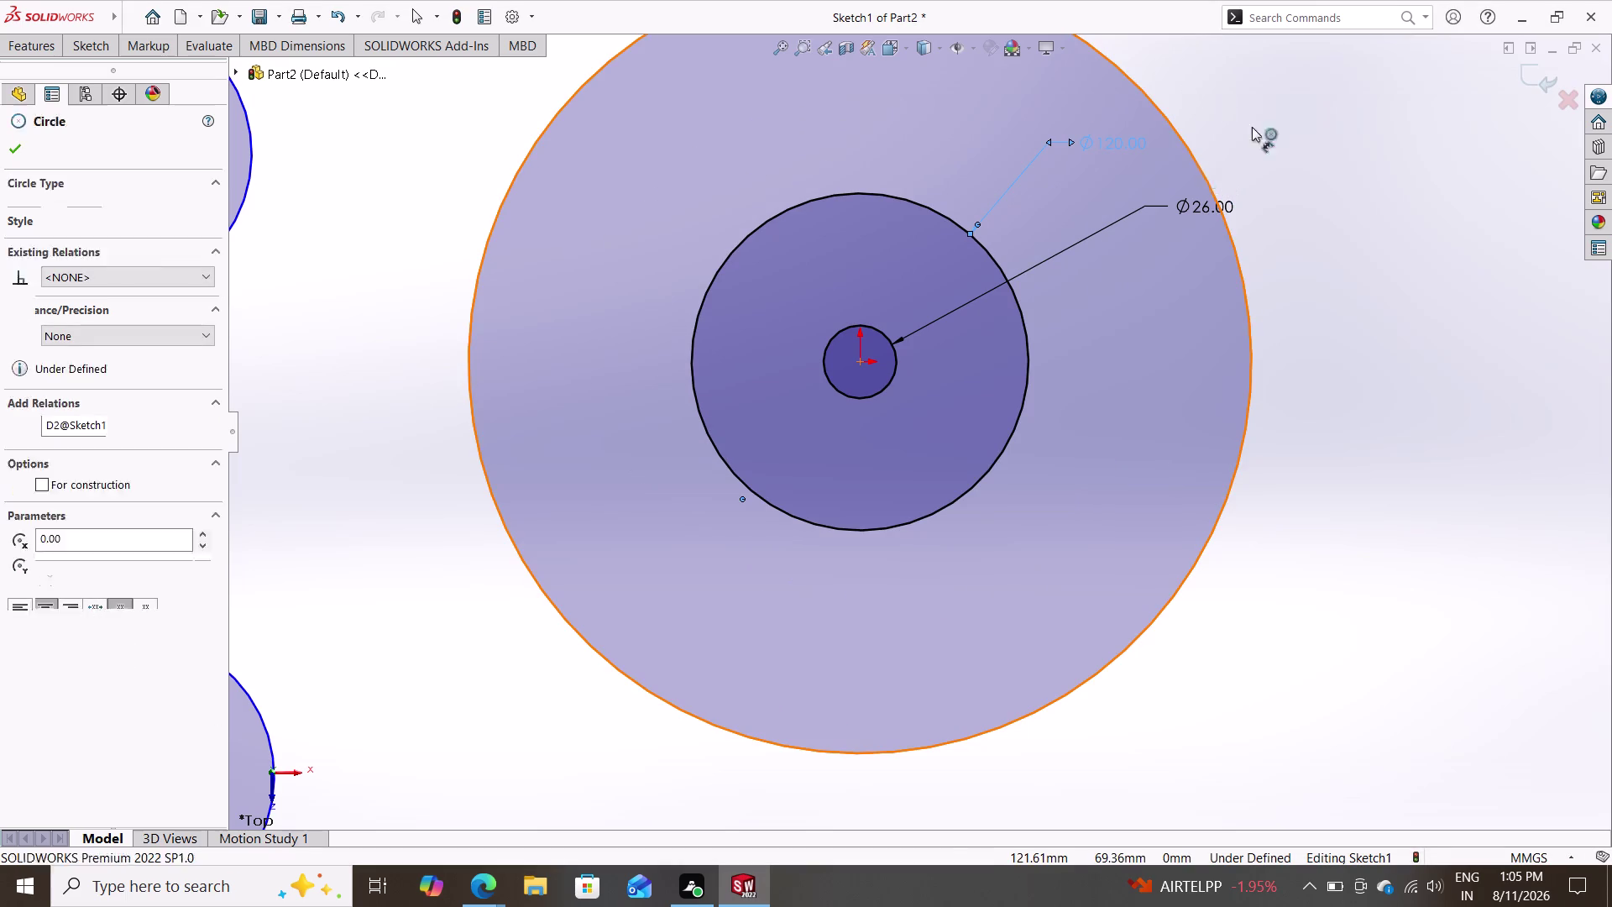
click(1204, 92)
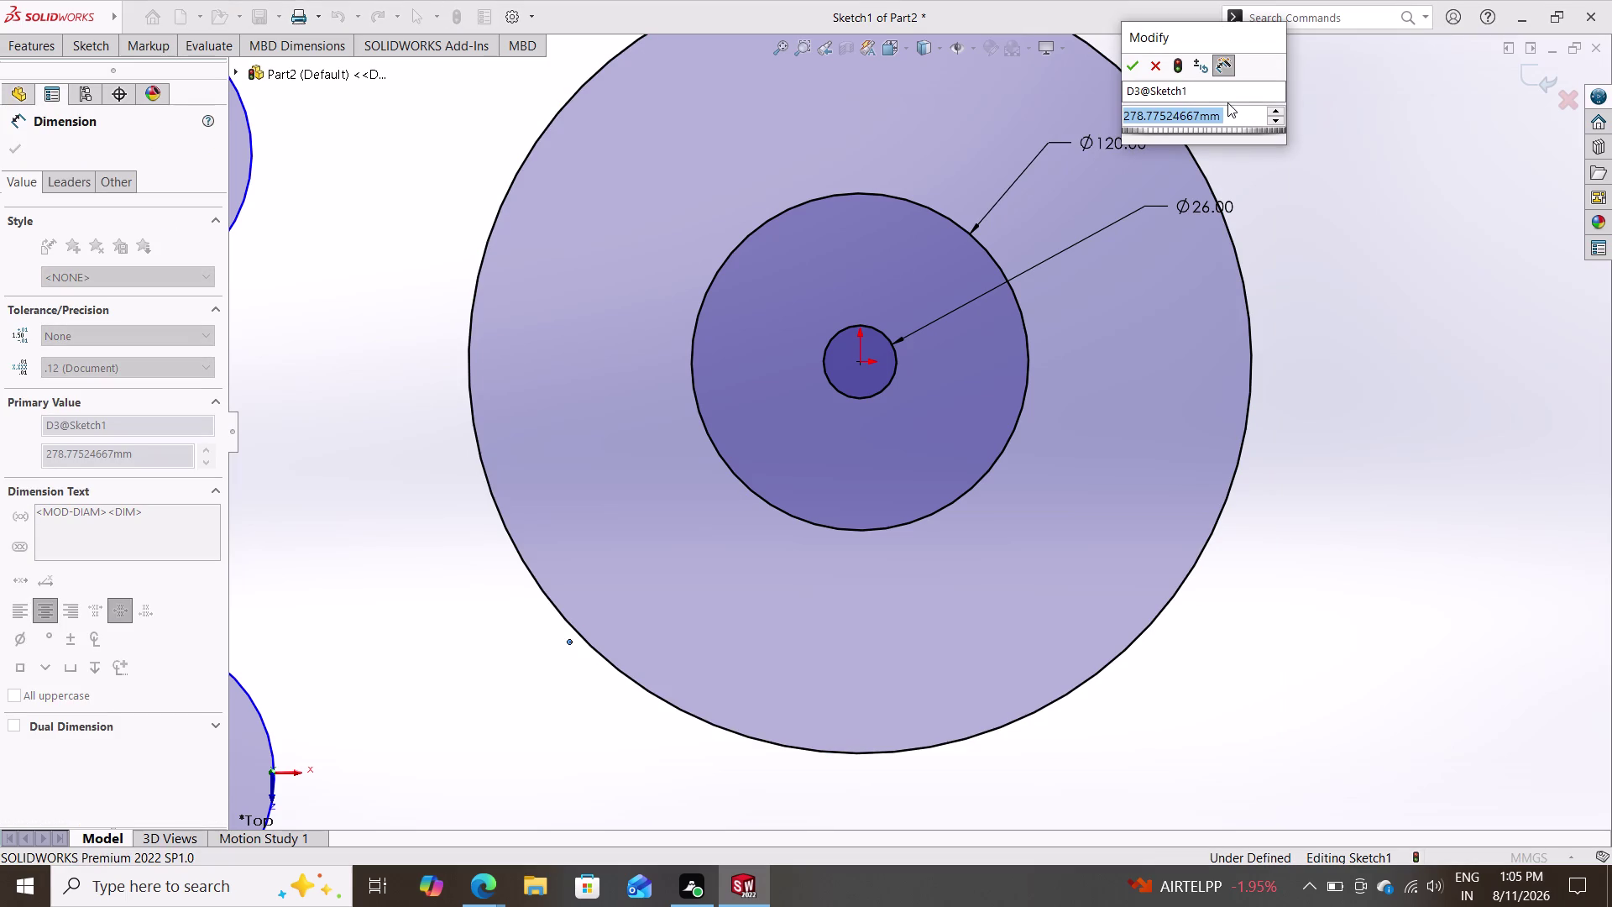
text(42+42)
key(Return)
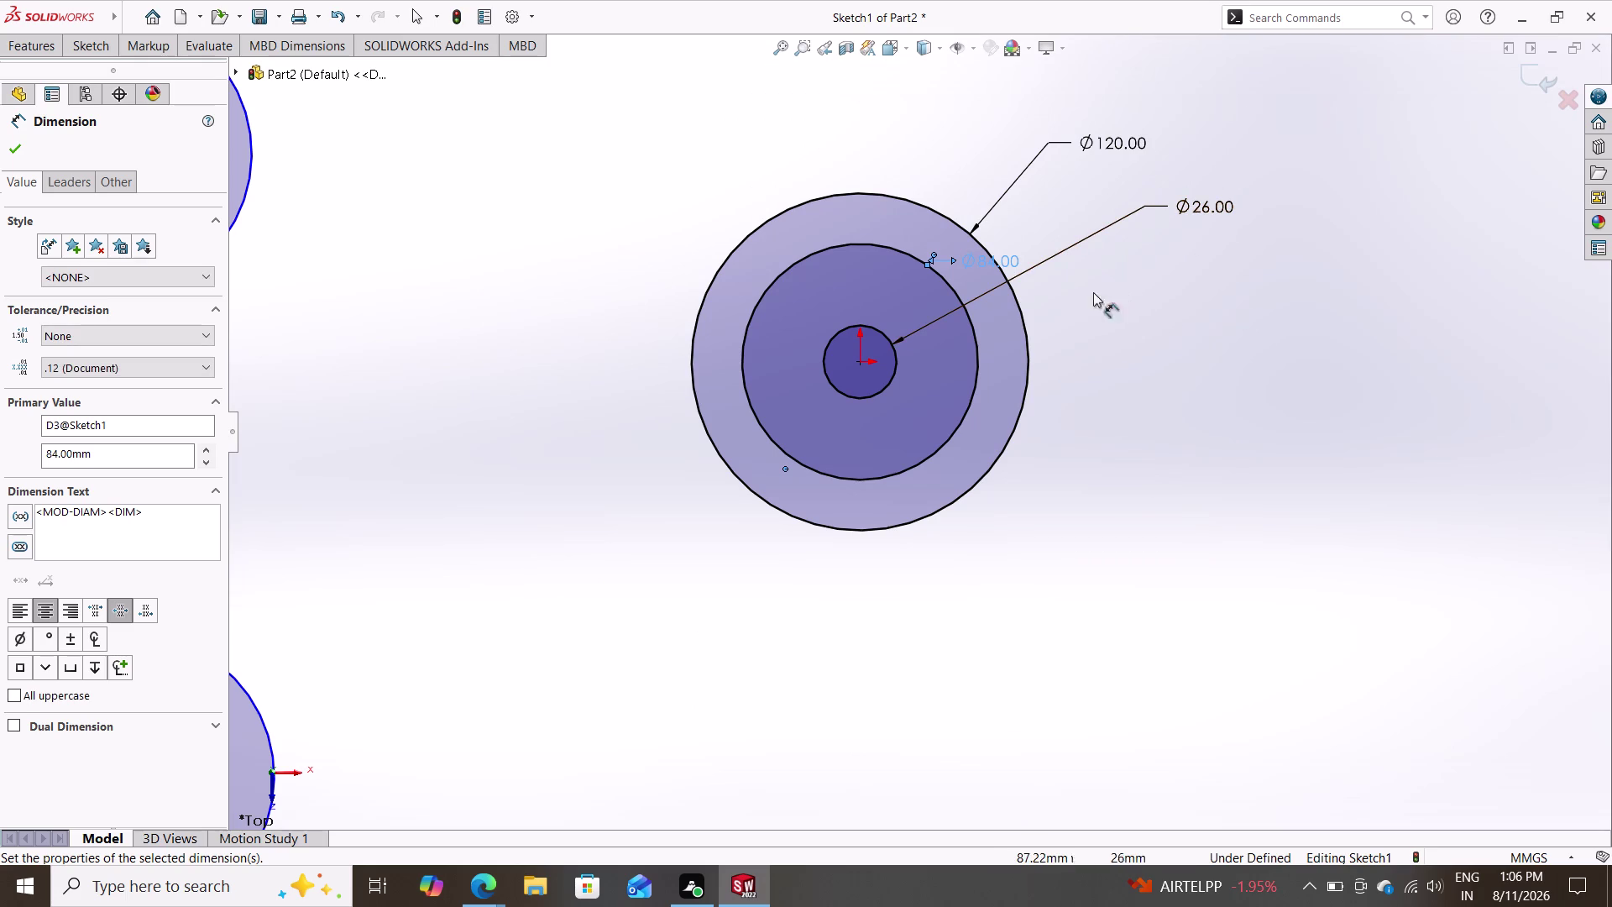
scroll(down, 3)
scroll(up, 3)
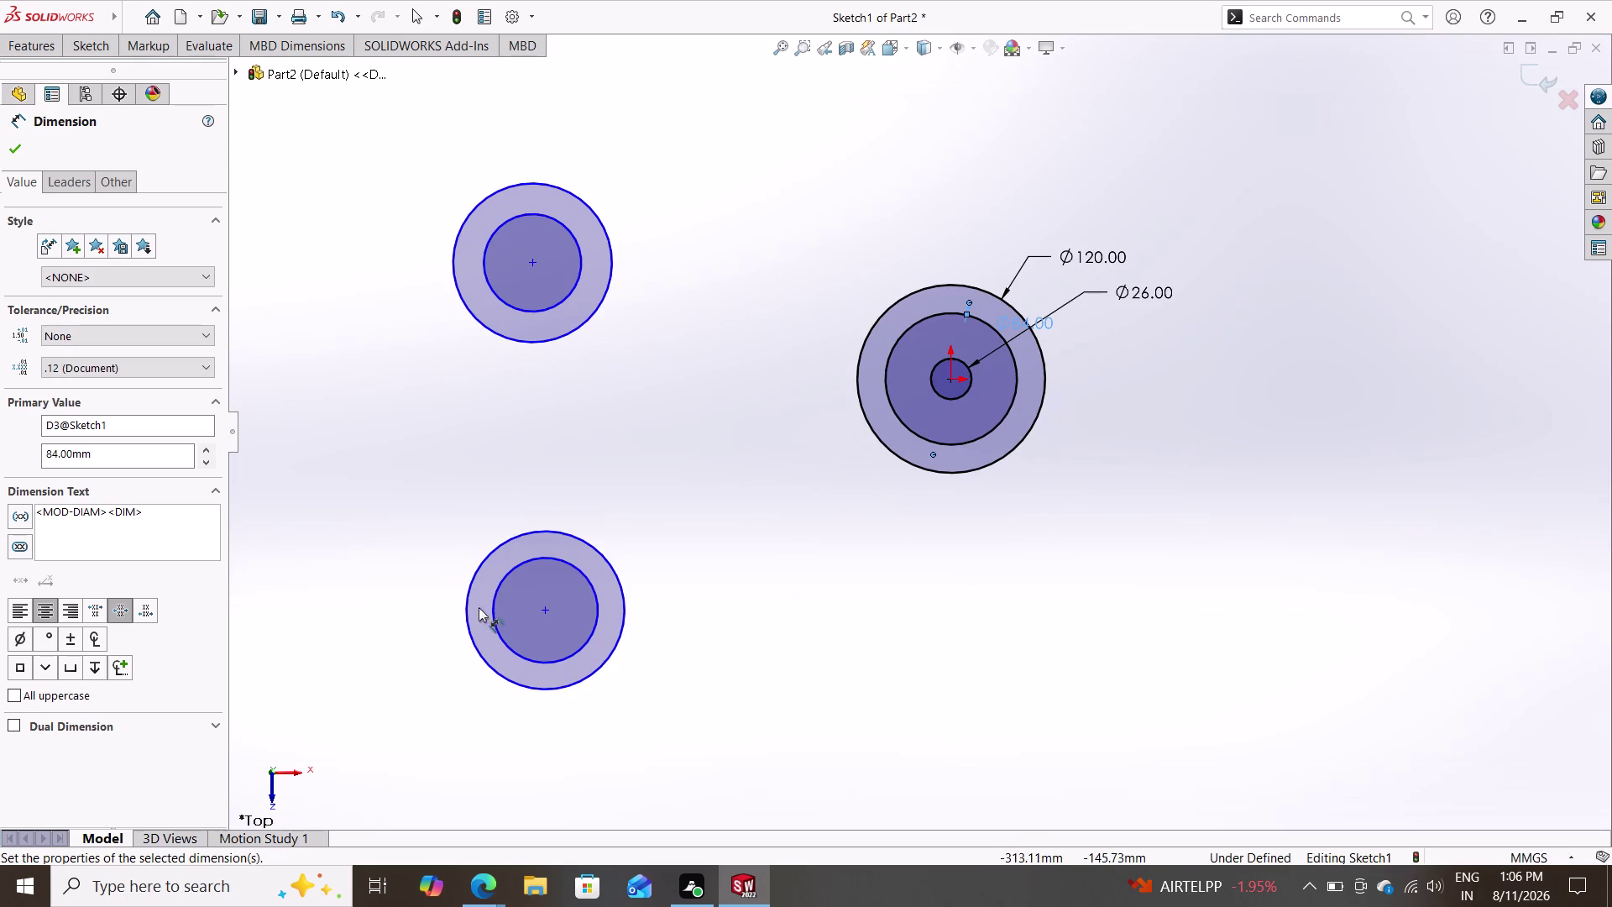
click(582, 569)
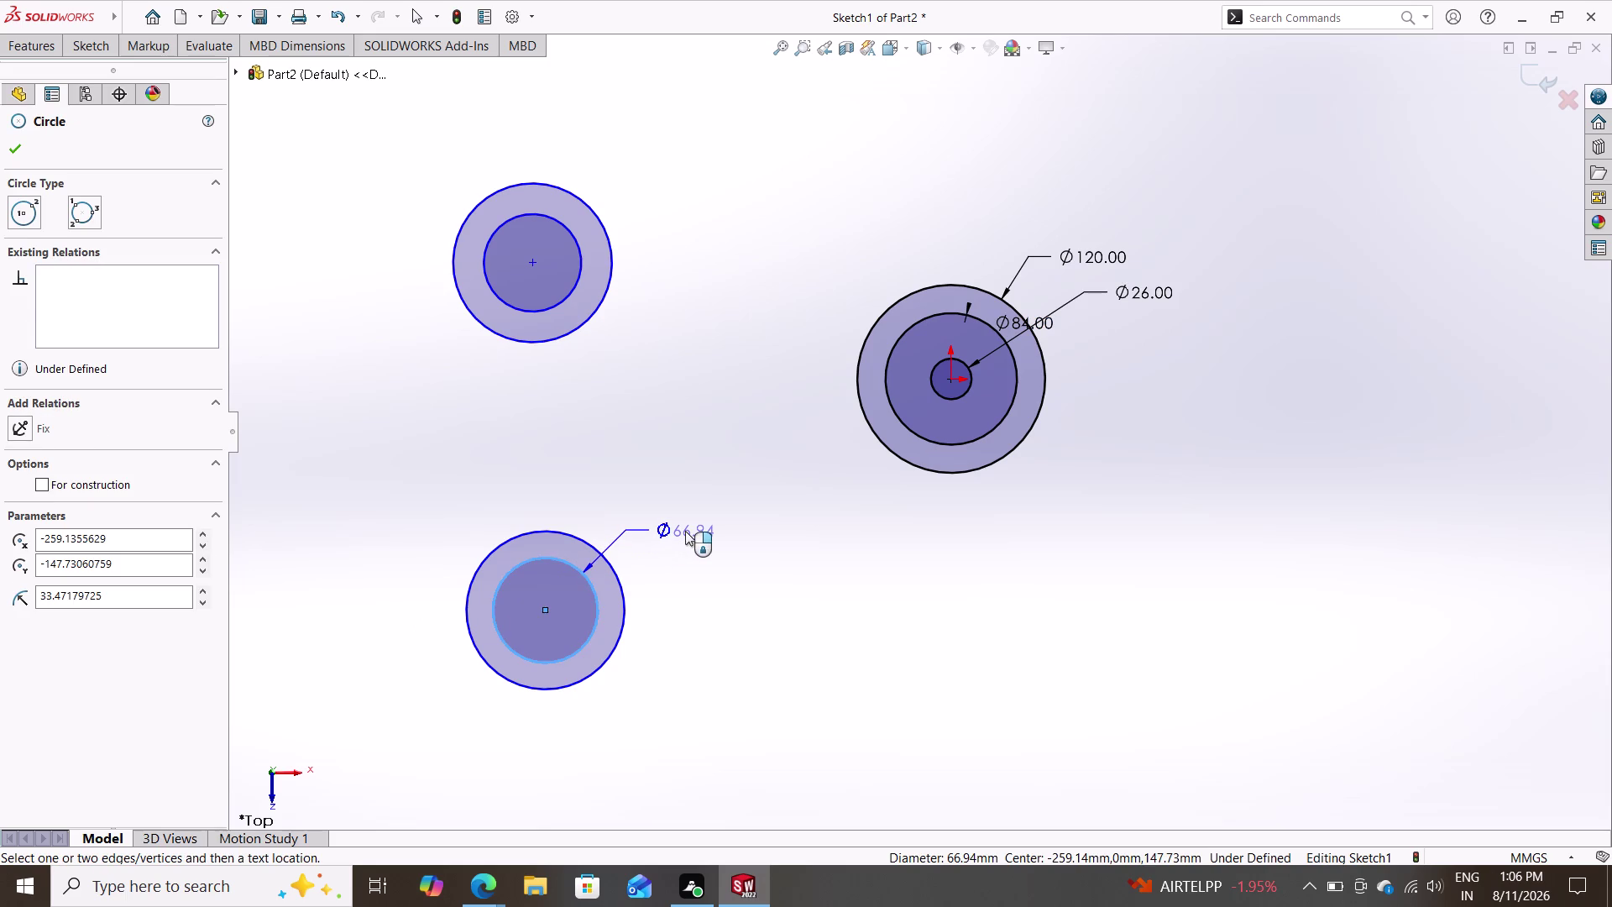
Dimension the lower side boss circles to Ø16 and Ø36.
click(685, 531)
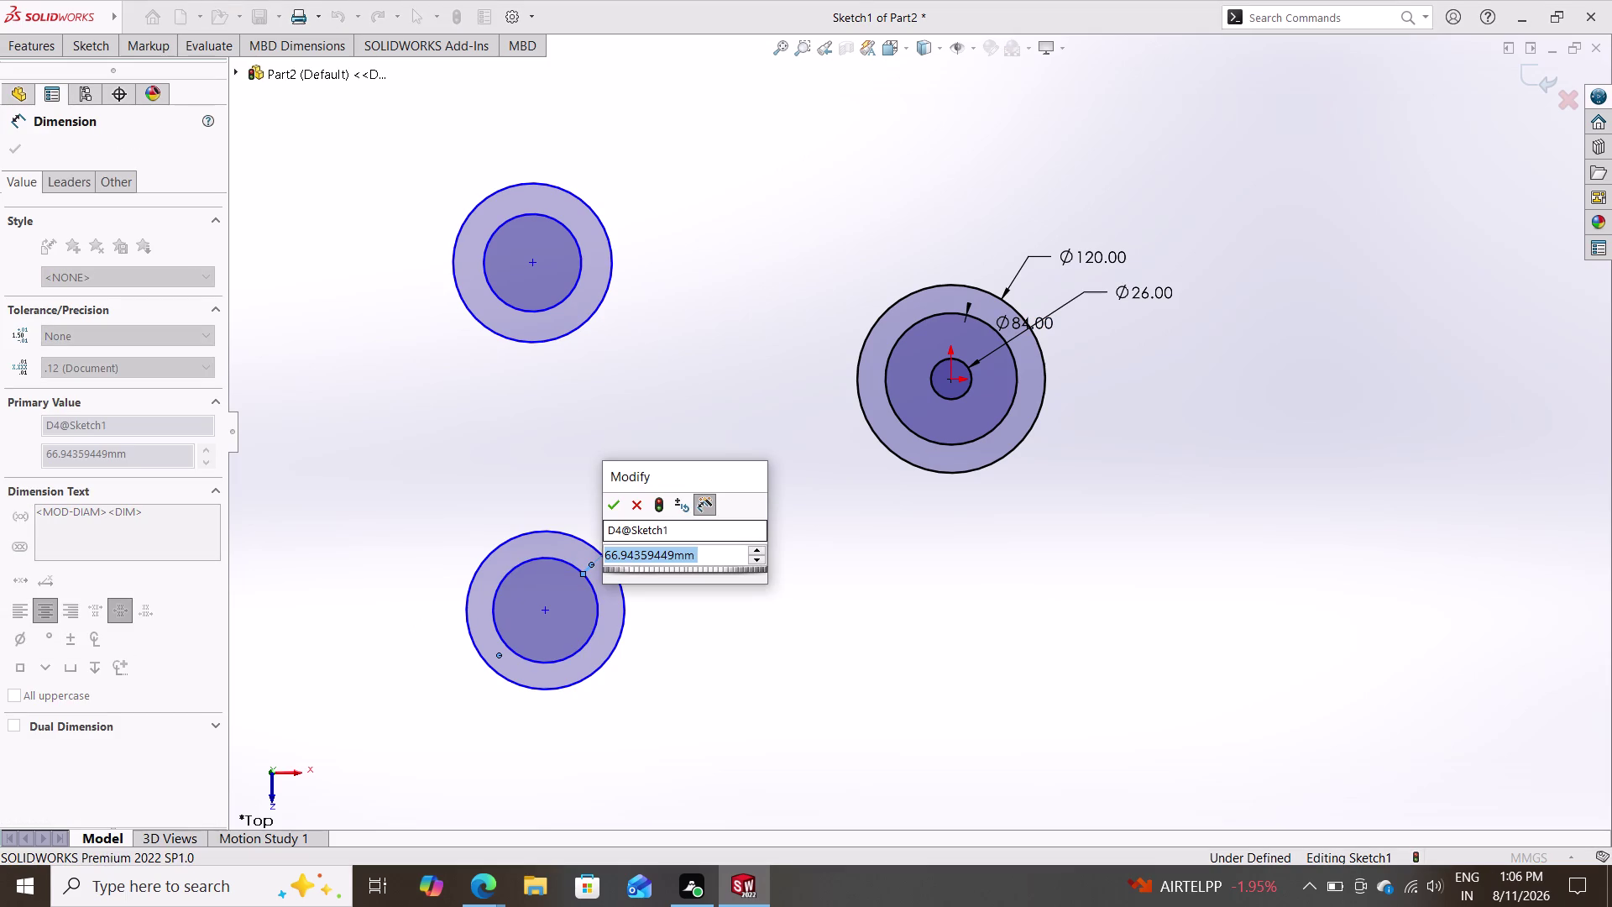
text(16)
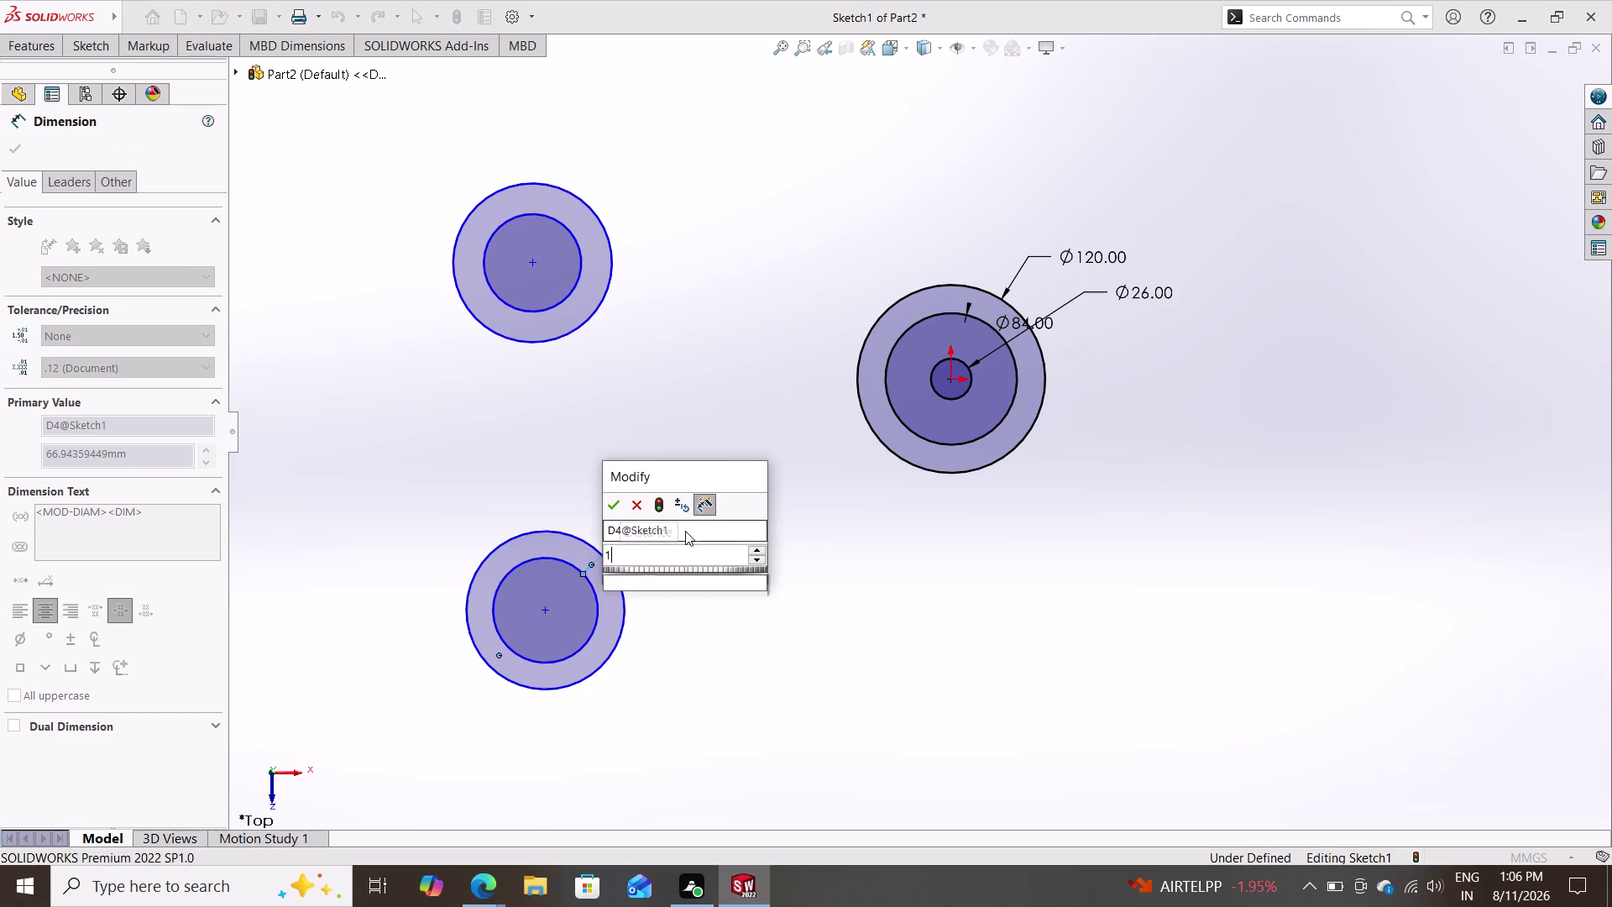
key(Return)
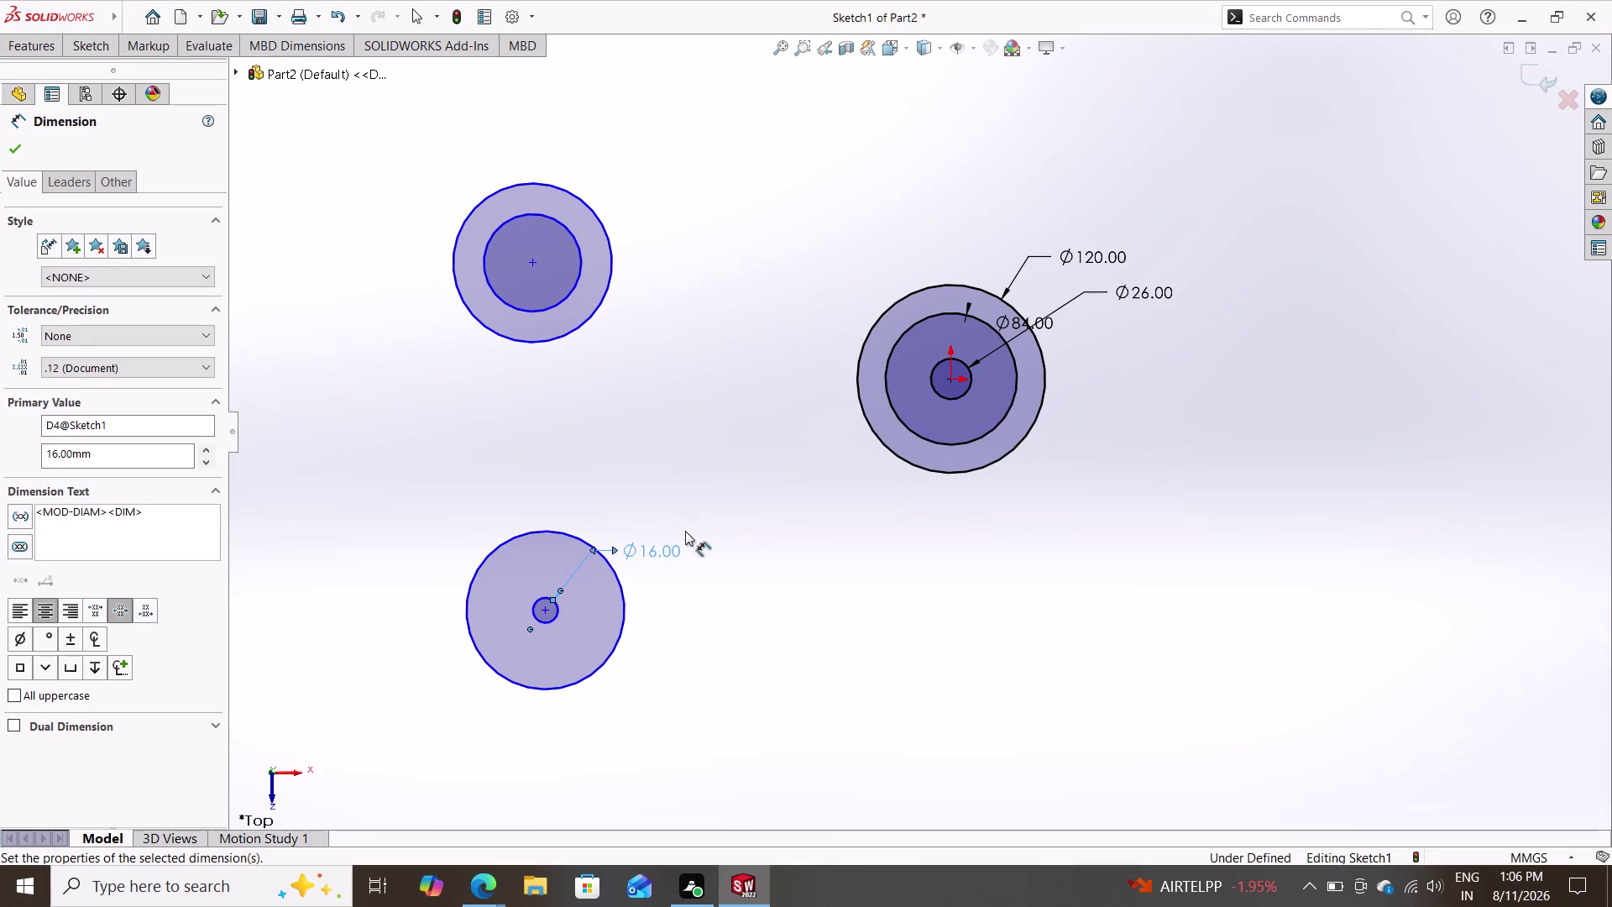
click(626, 596)
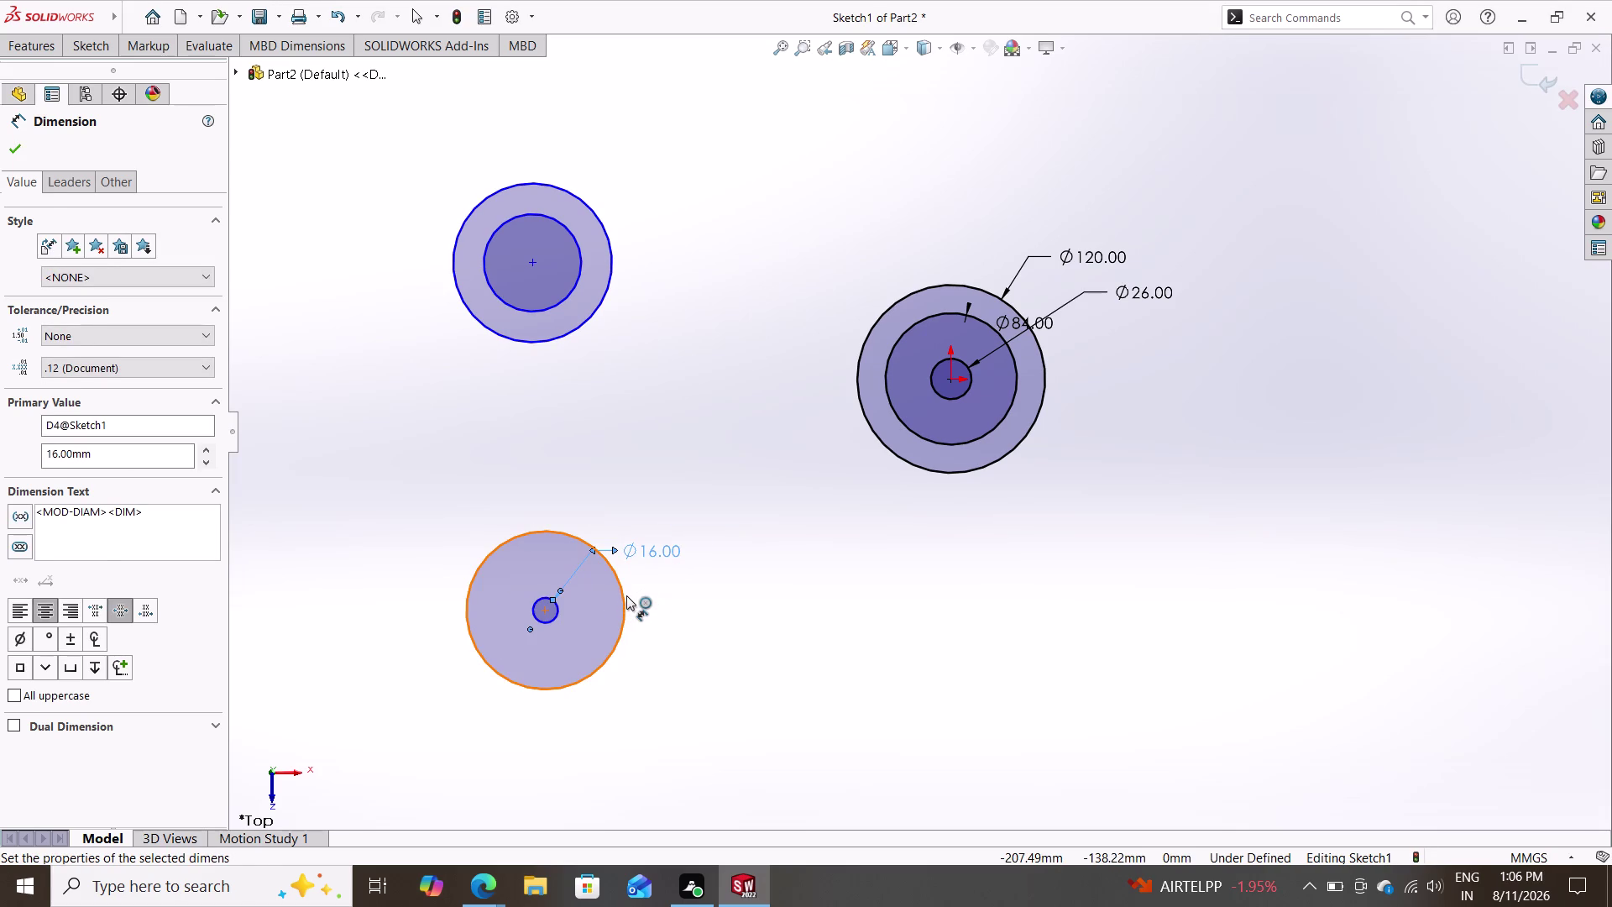
click(669, 493)
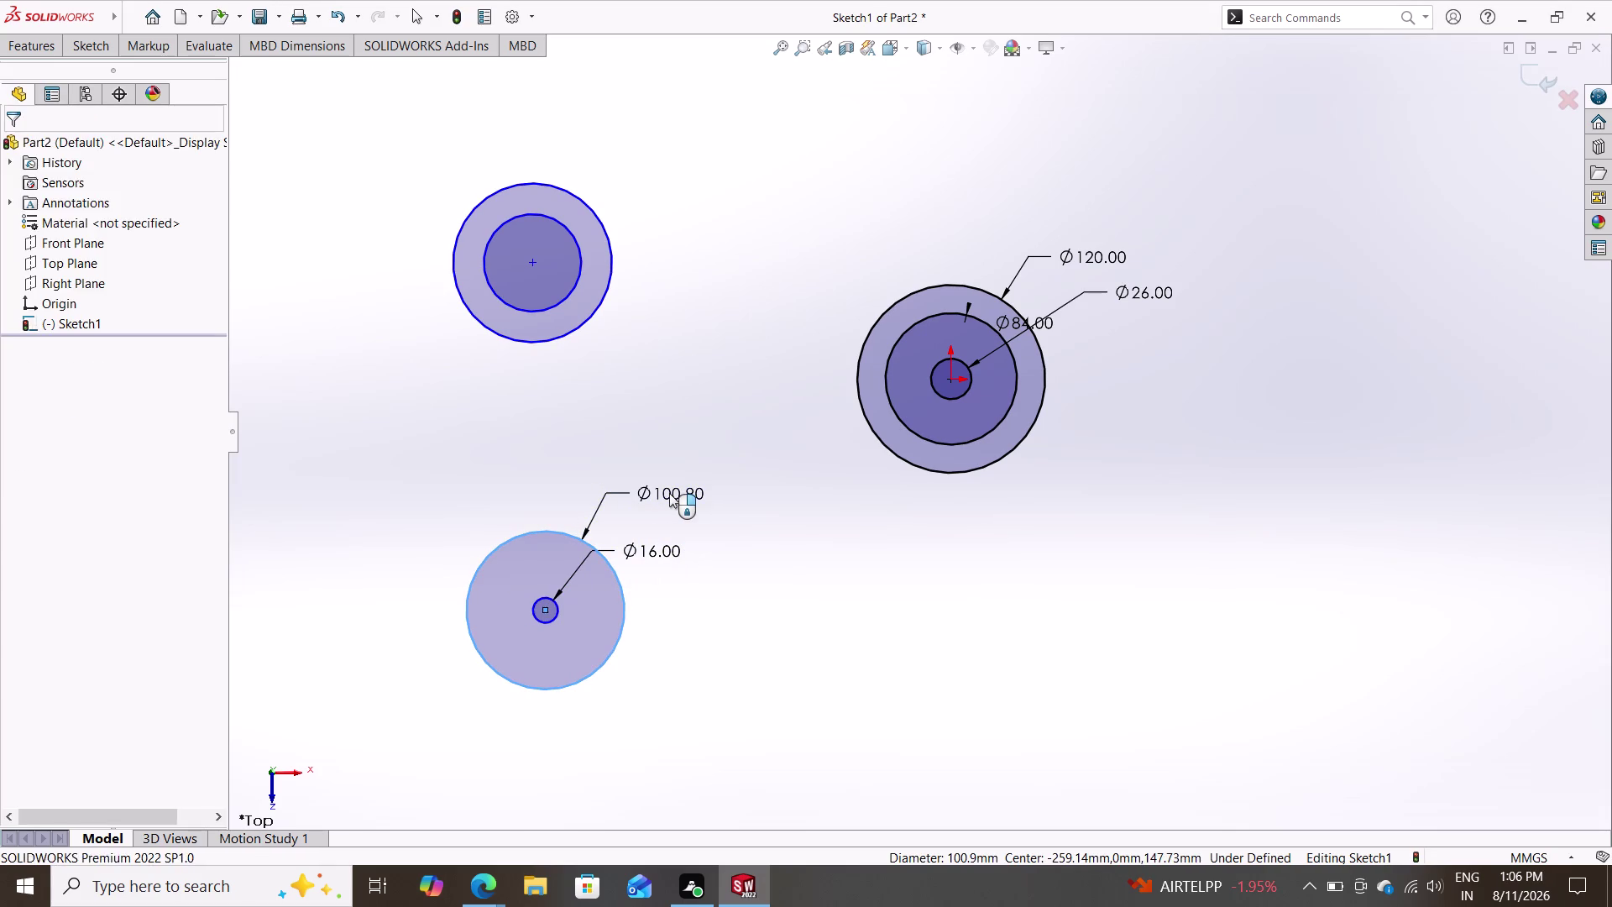
text(36)
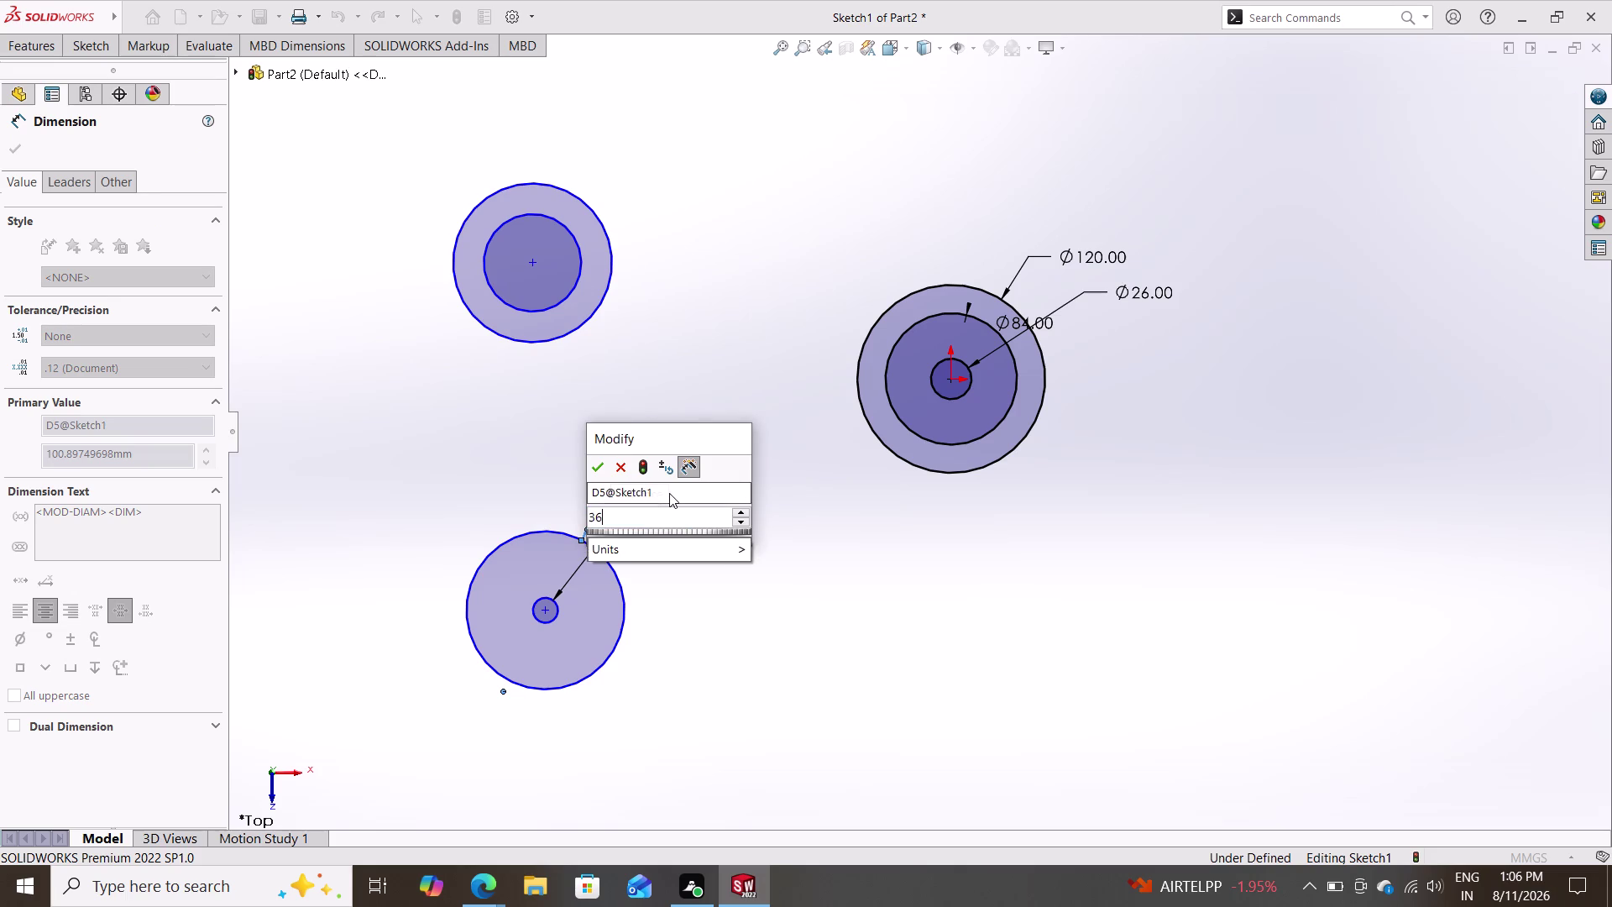
key(Return)
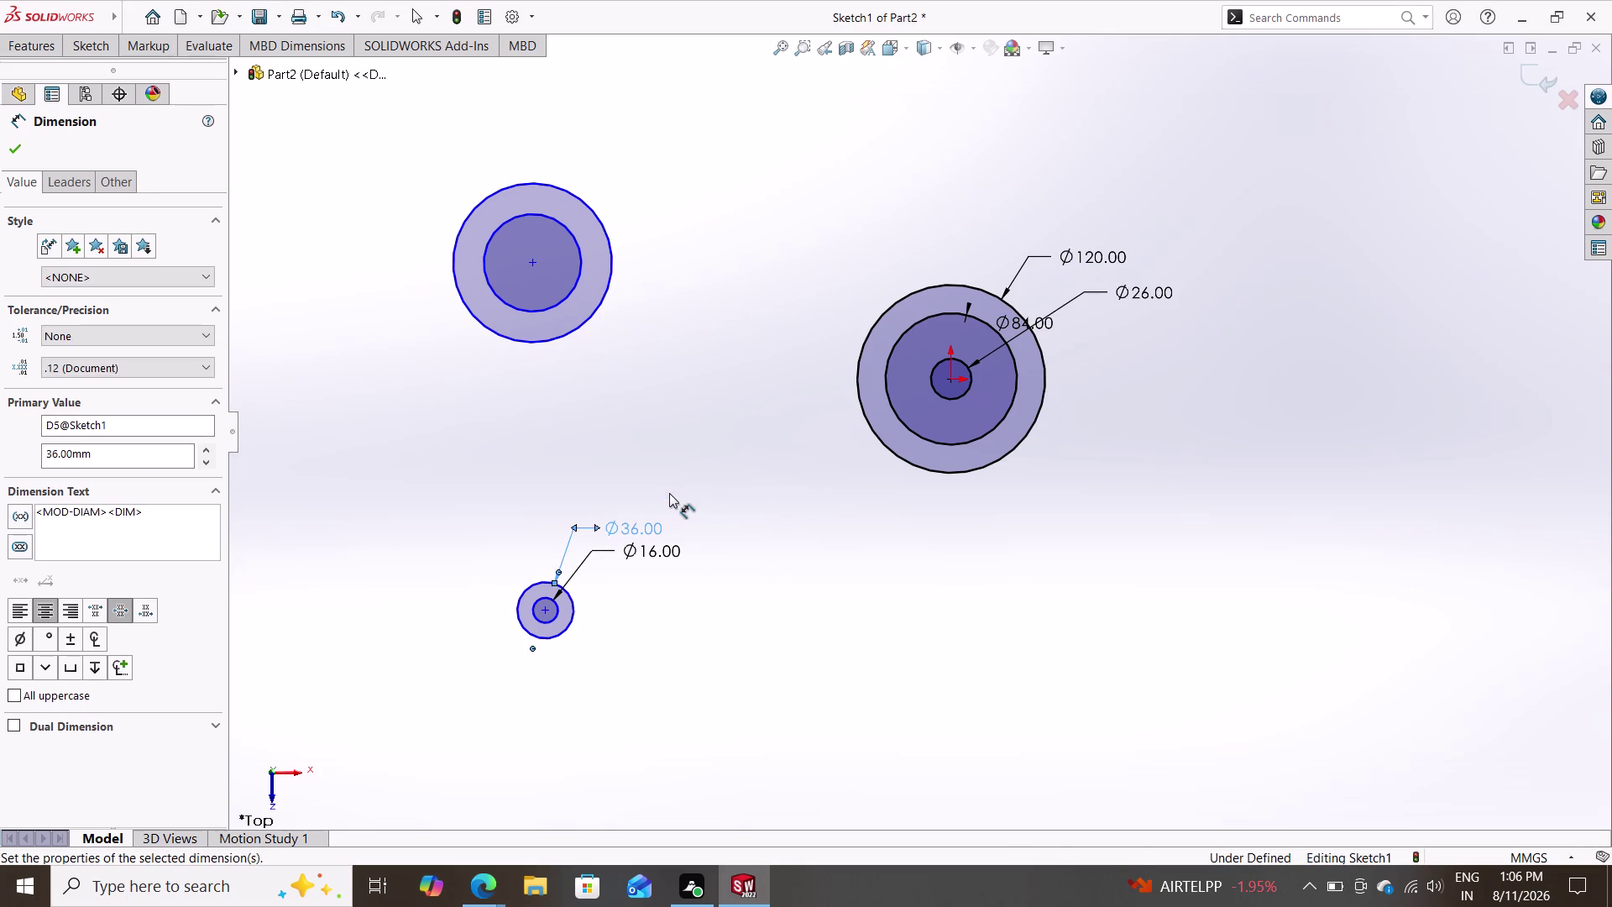
Dimension the upper side boss to Ø52 and Ø26, cancelling a redundant dimension.
click(573, 337)
click(570, 328)
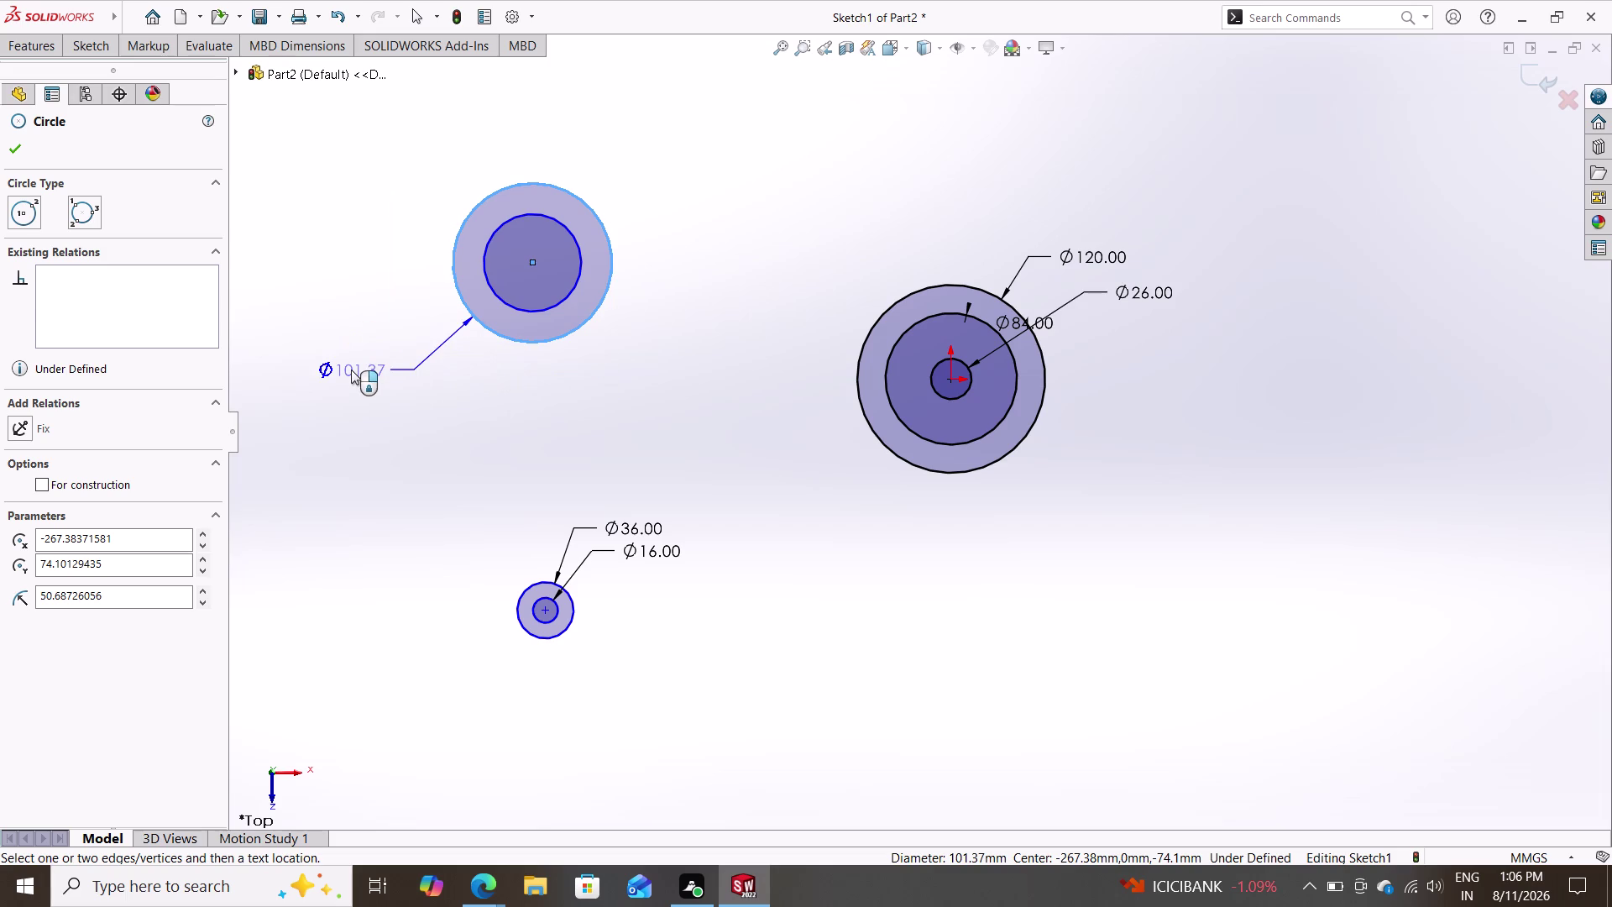
click(351, 370)
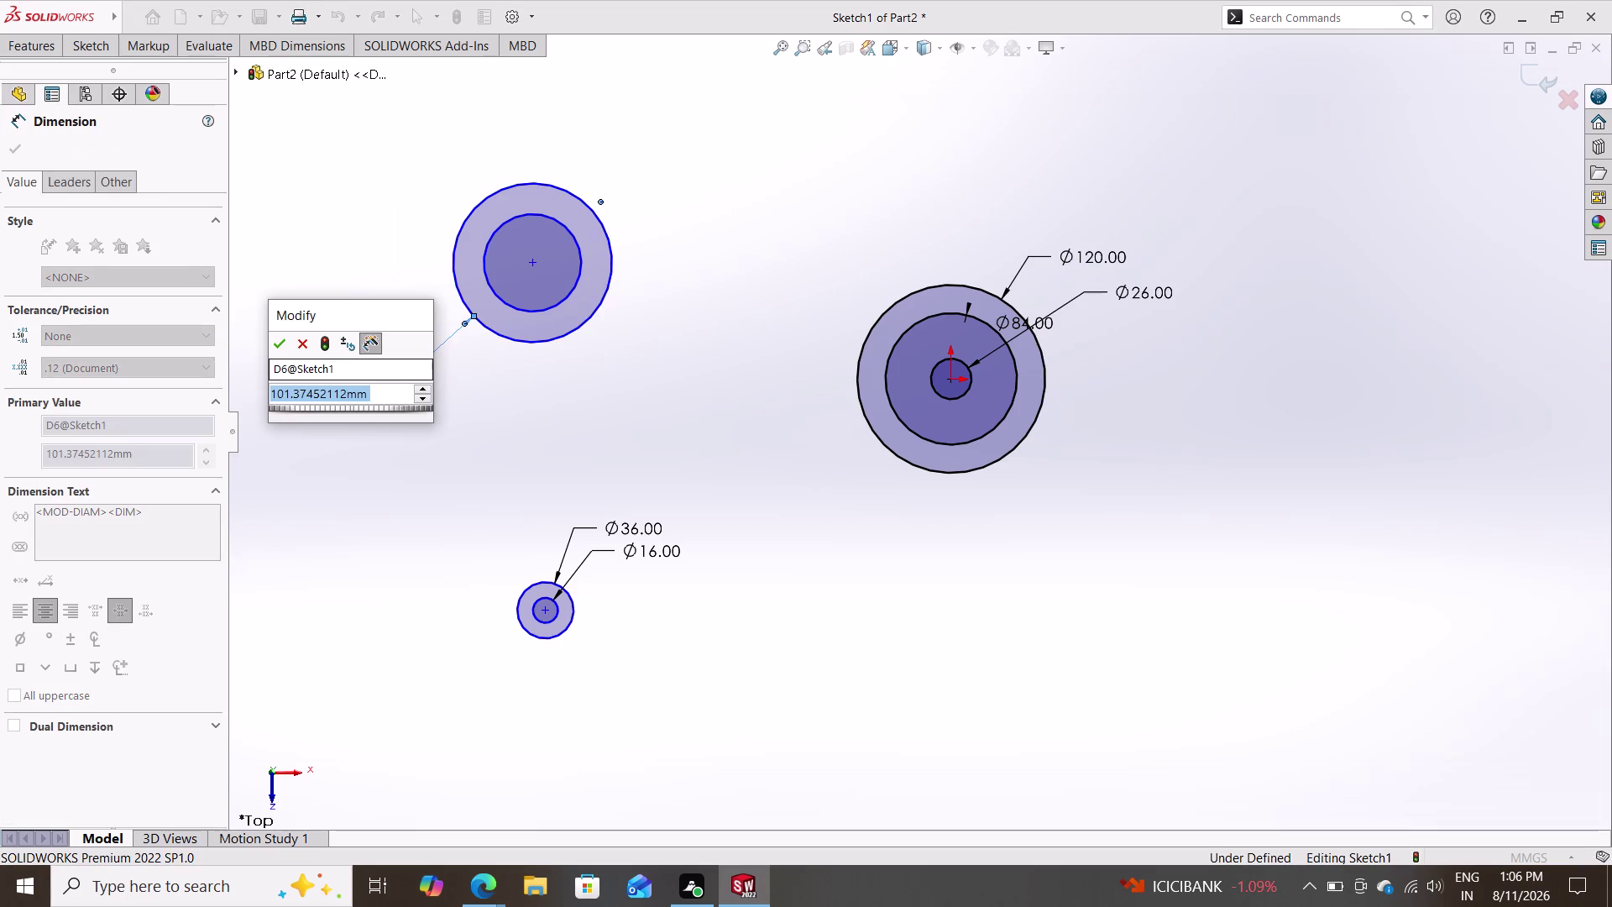
text(52)
key(Return)
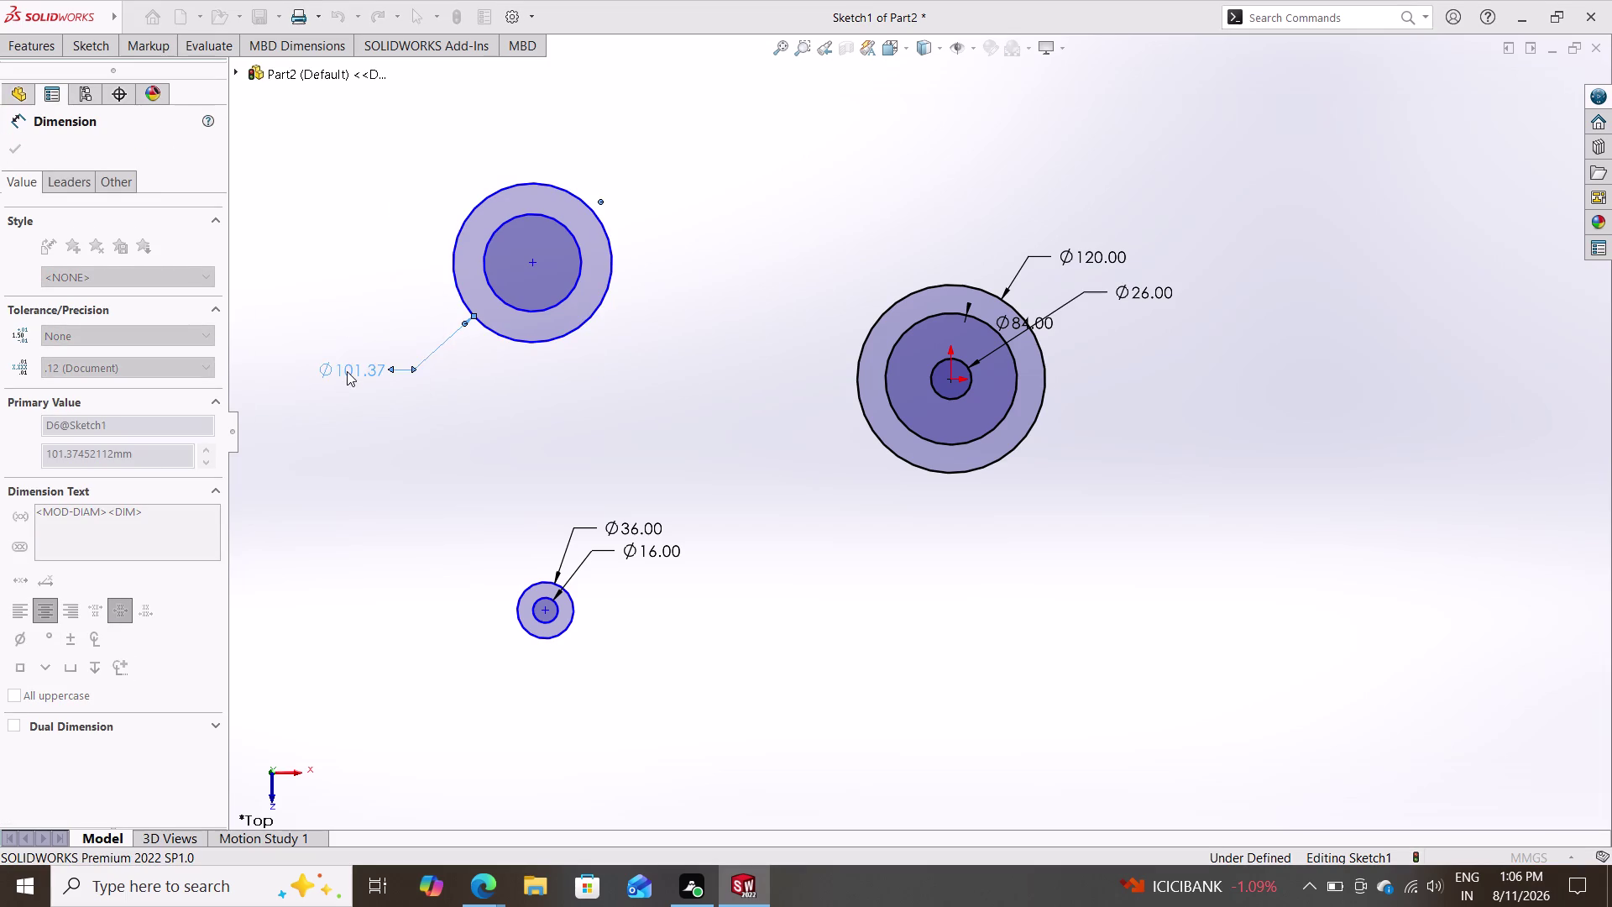
click(566, 248)
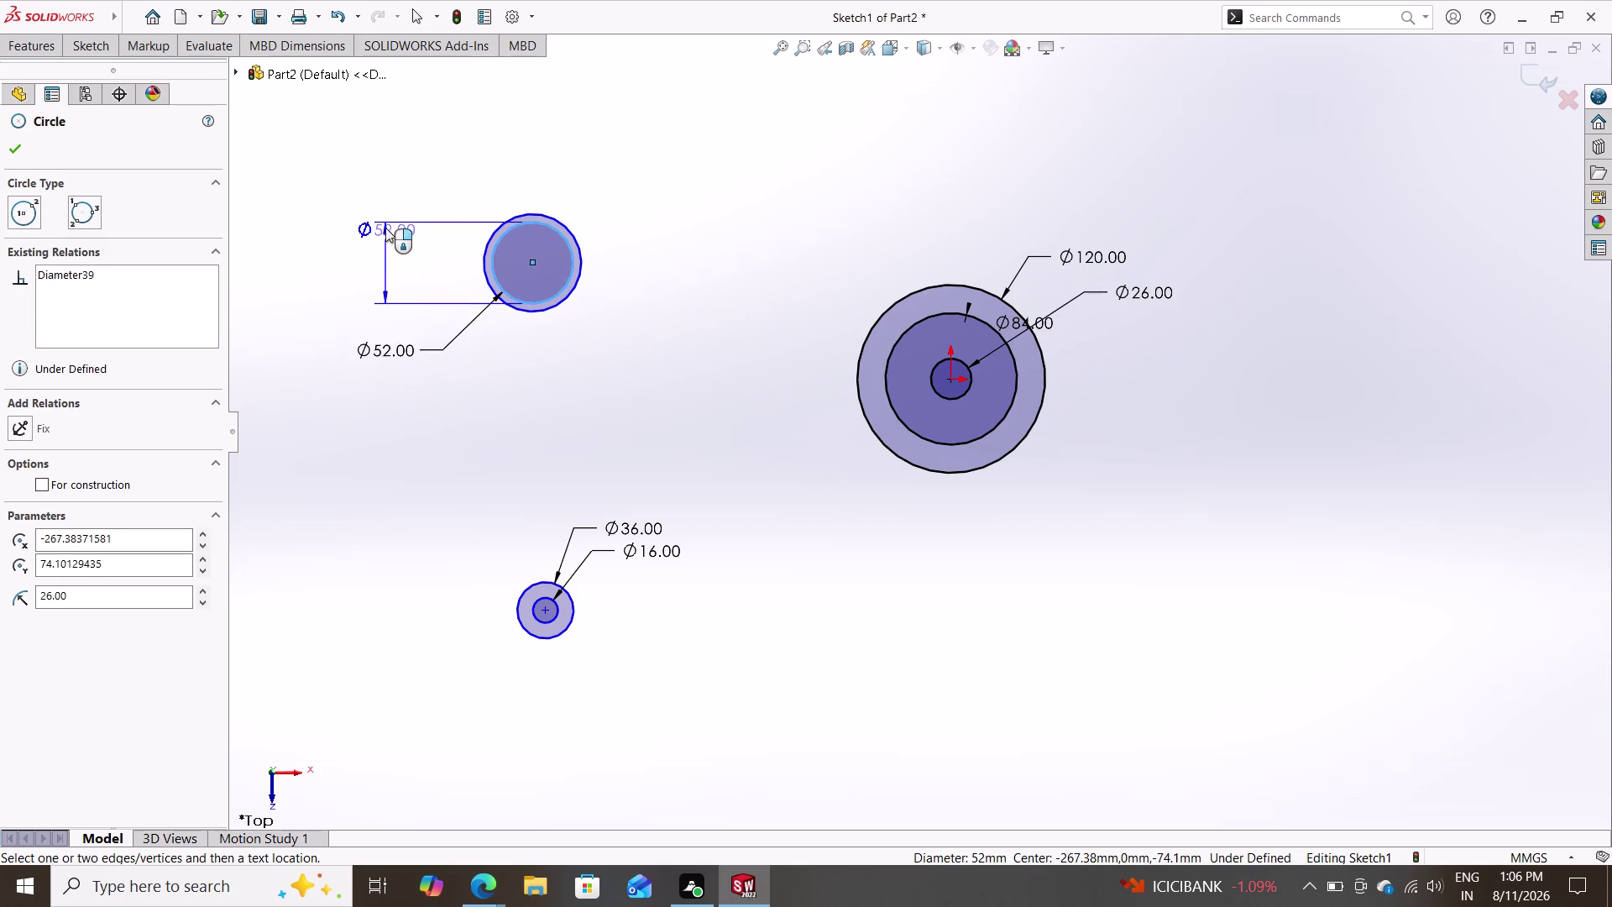
click(368, 177)
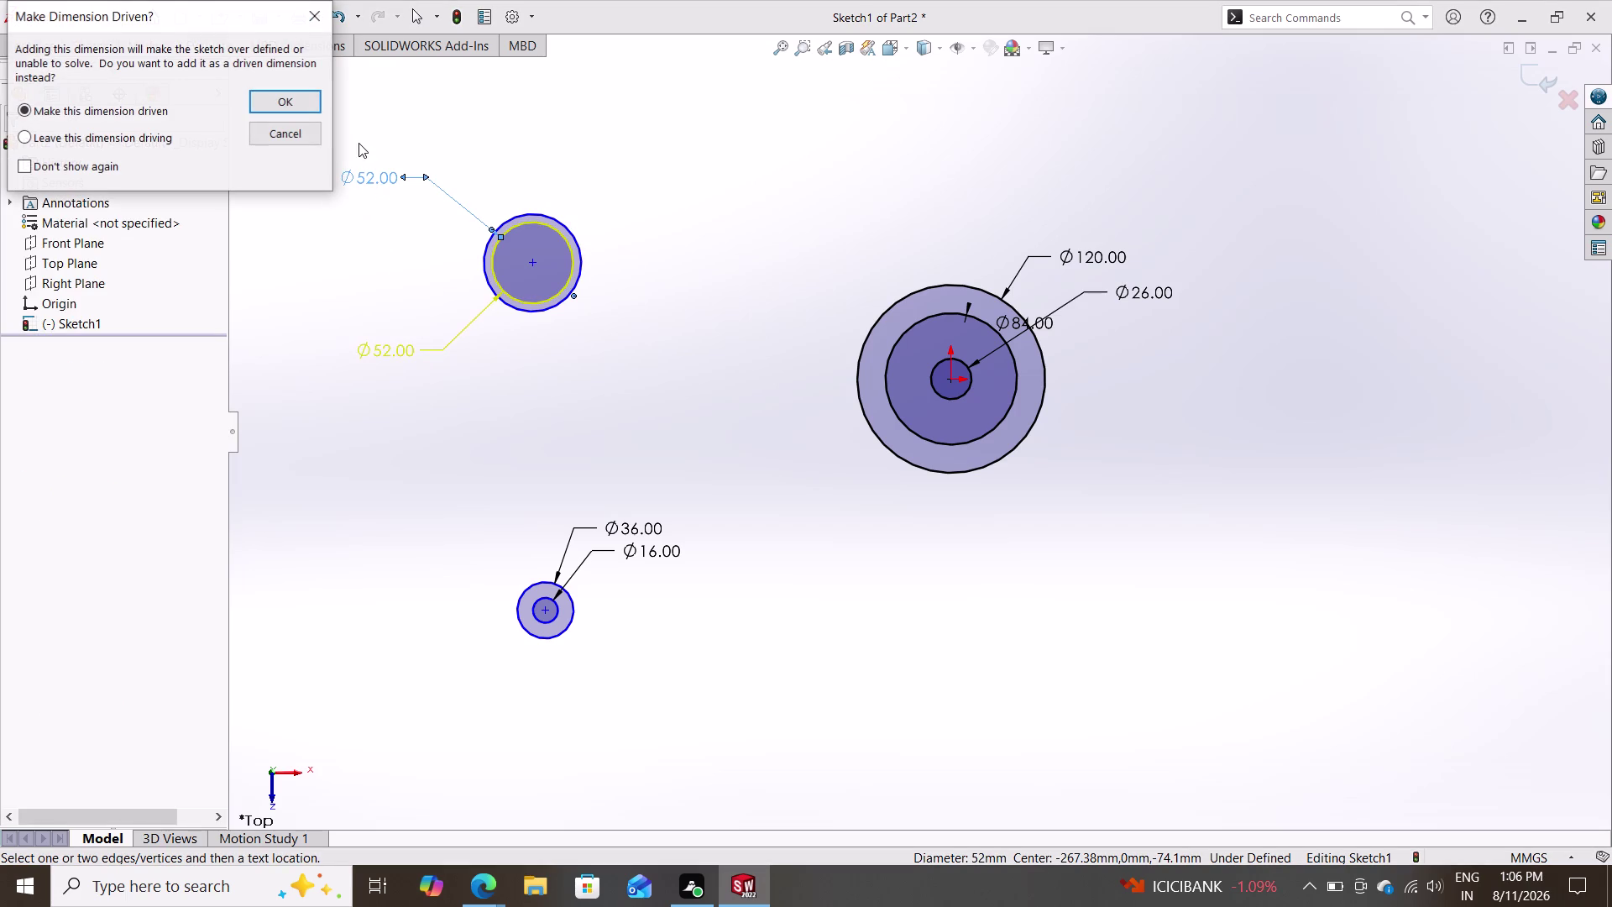
click(303, 130)
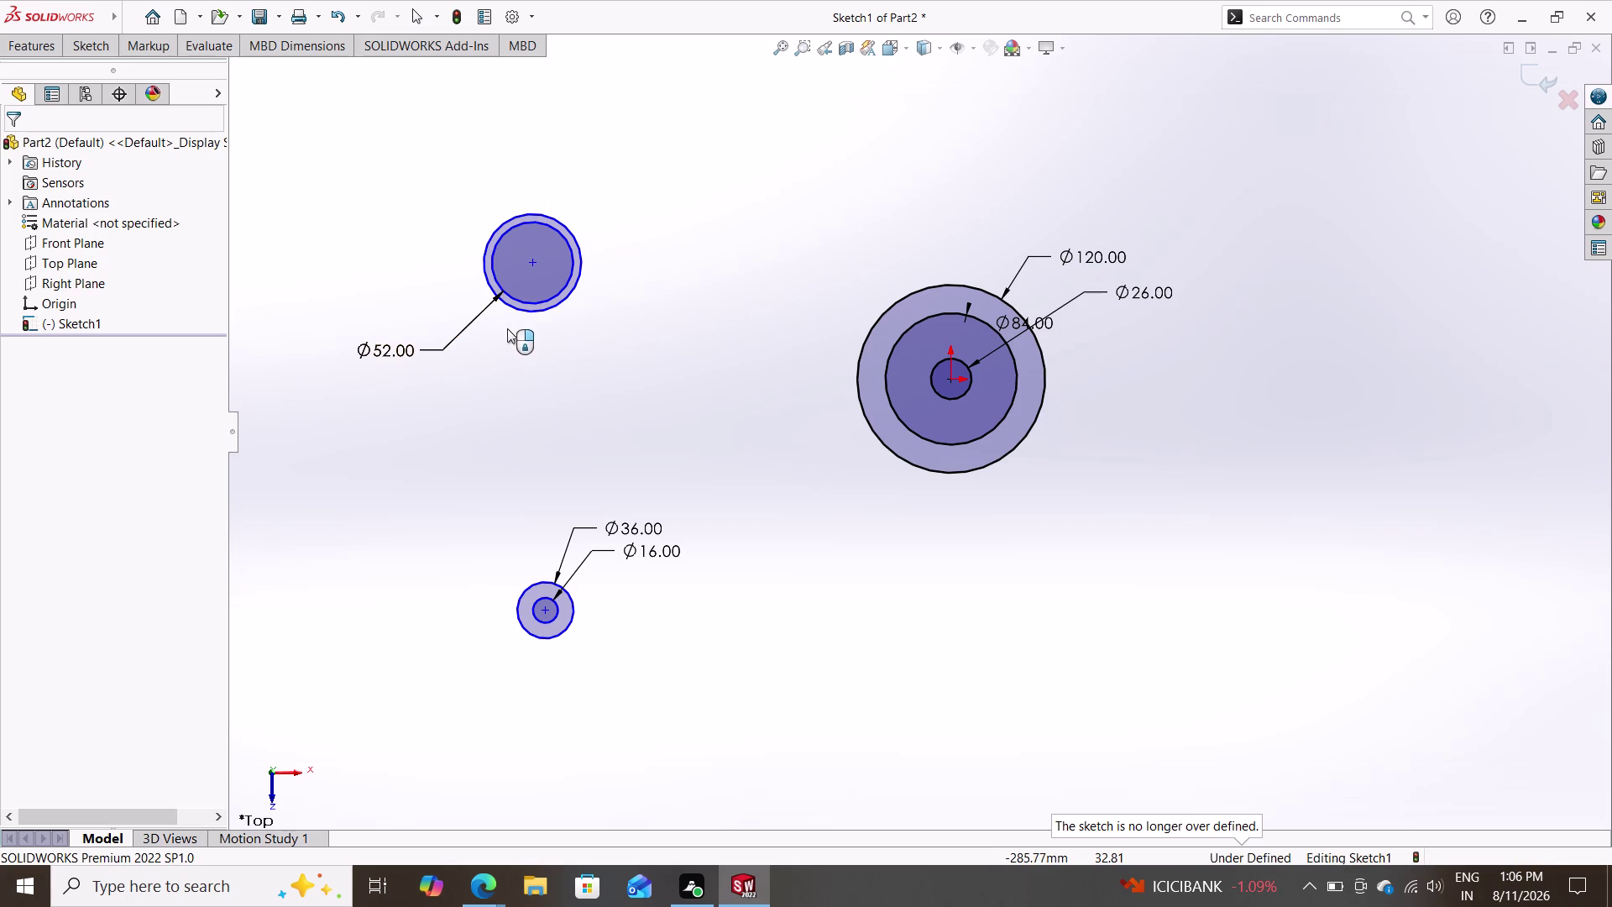
click(537, 313)
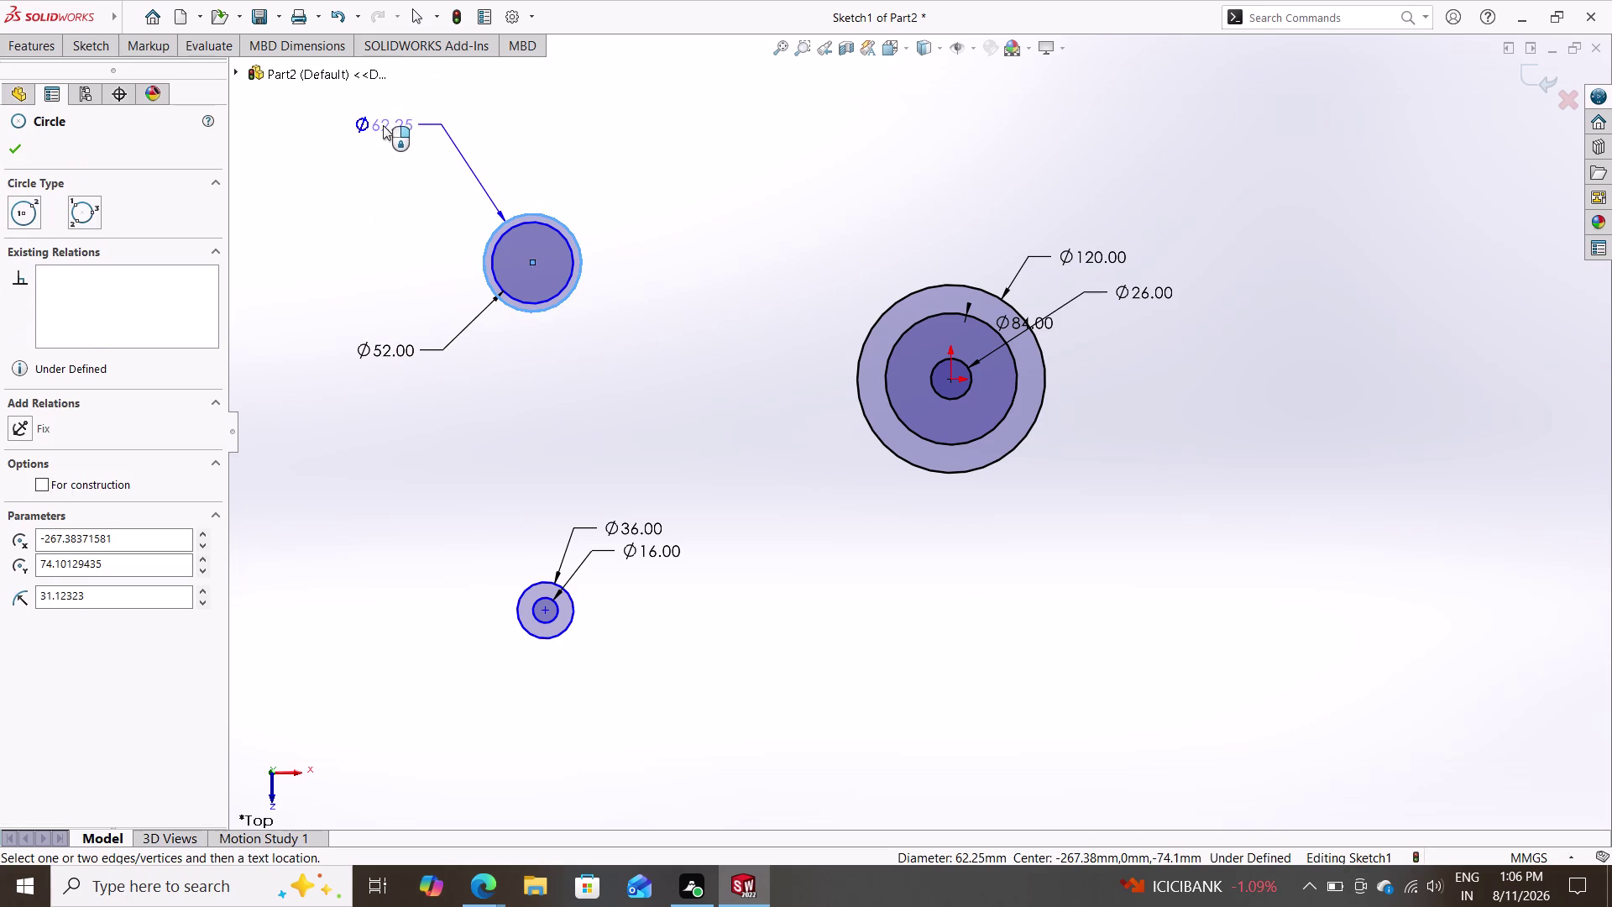
click(383, 125)
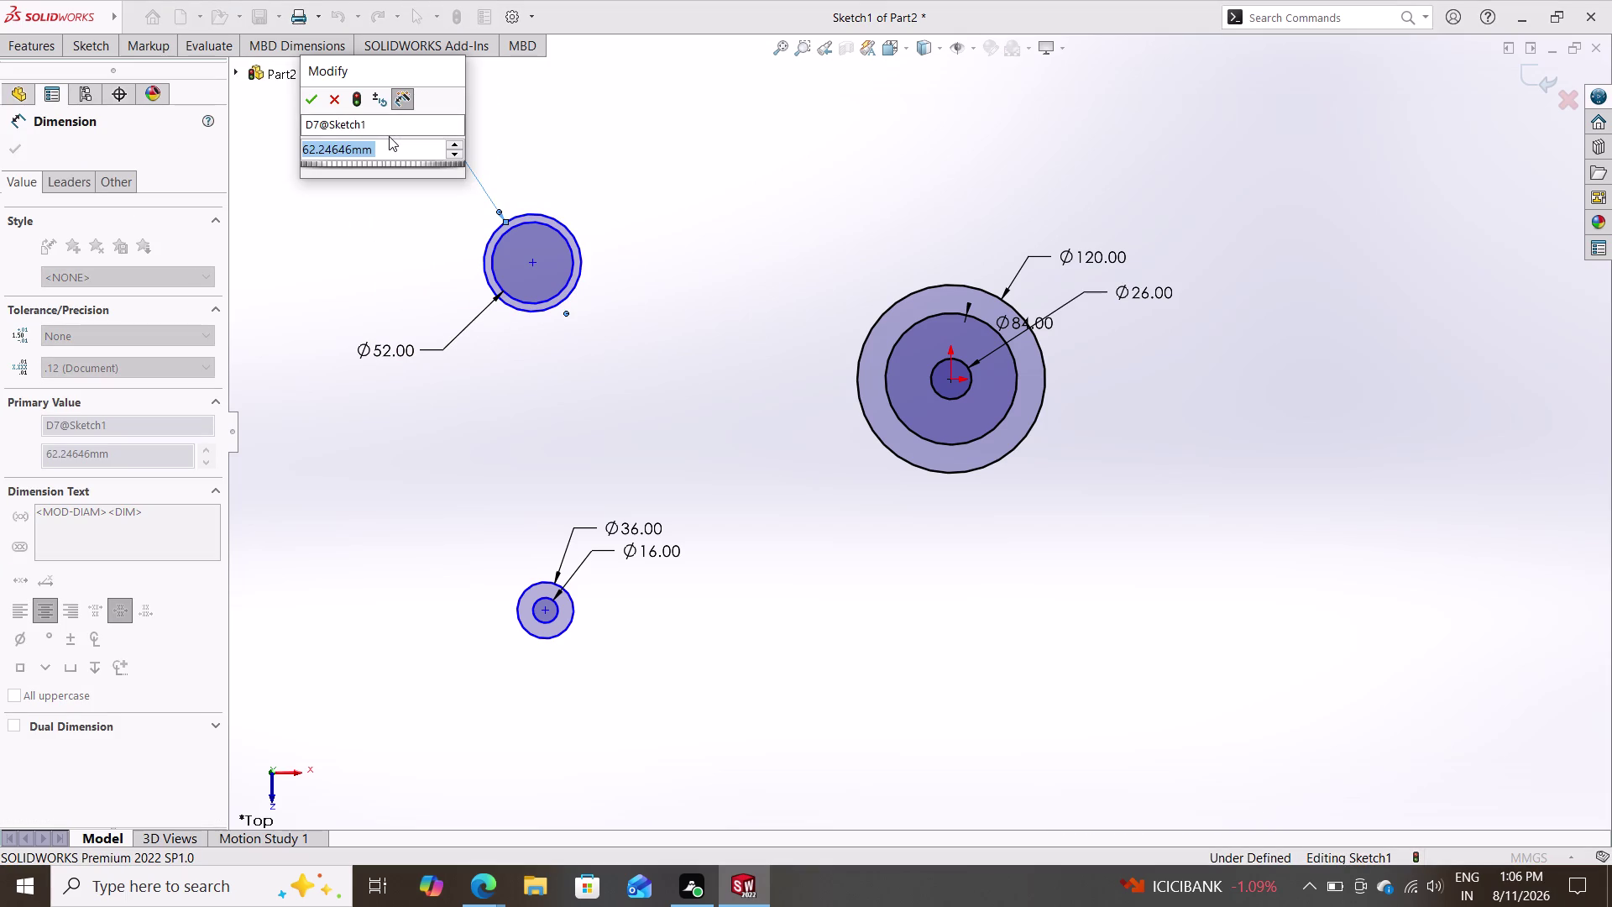
text(26)
key(Return)
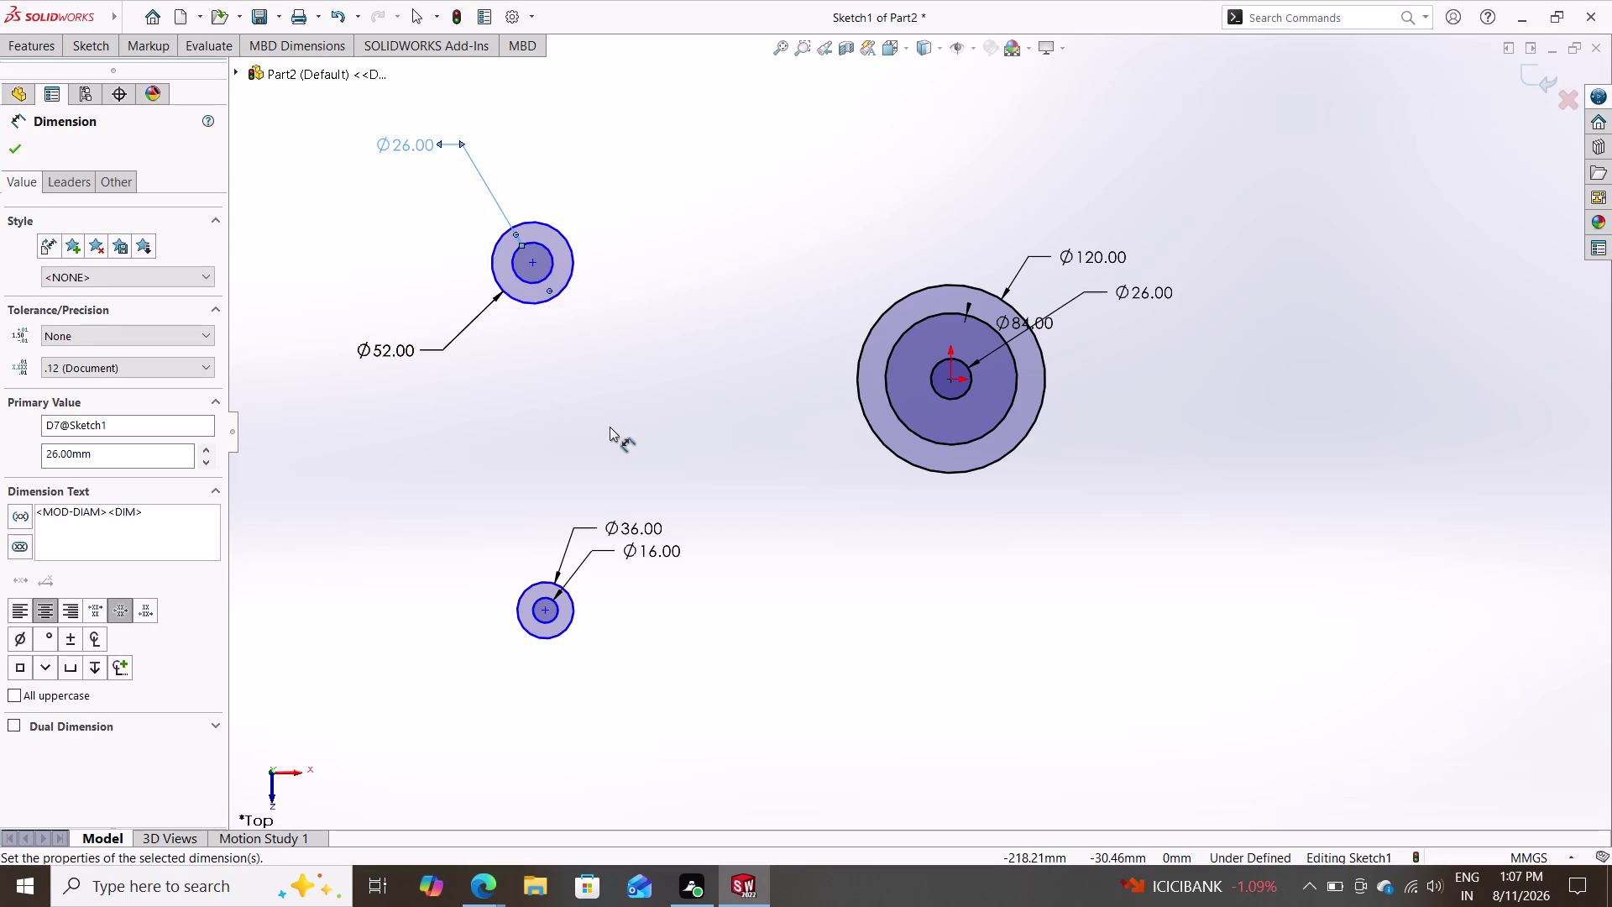
key(Escape)
scroll(down, 3)
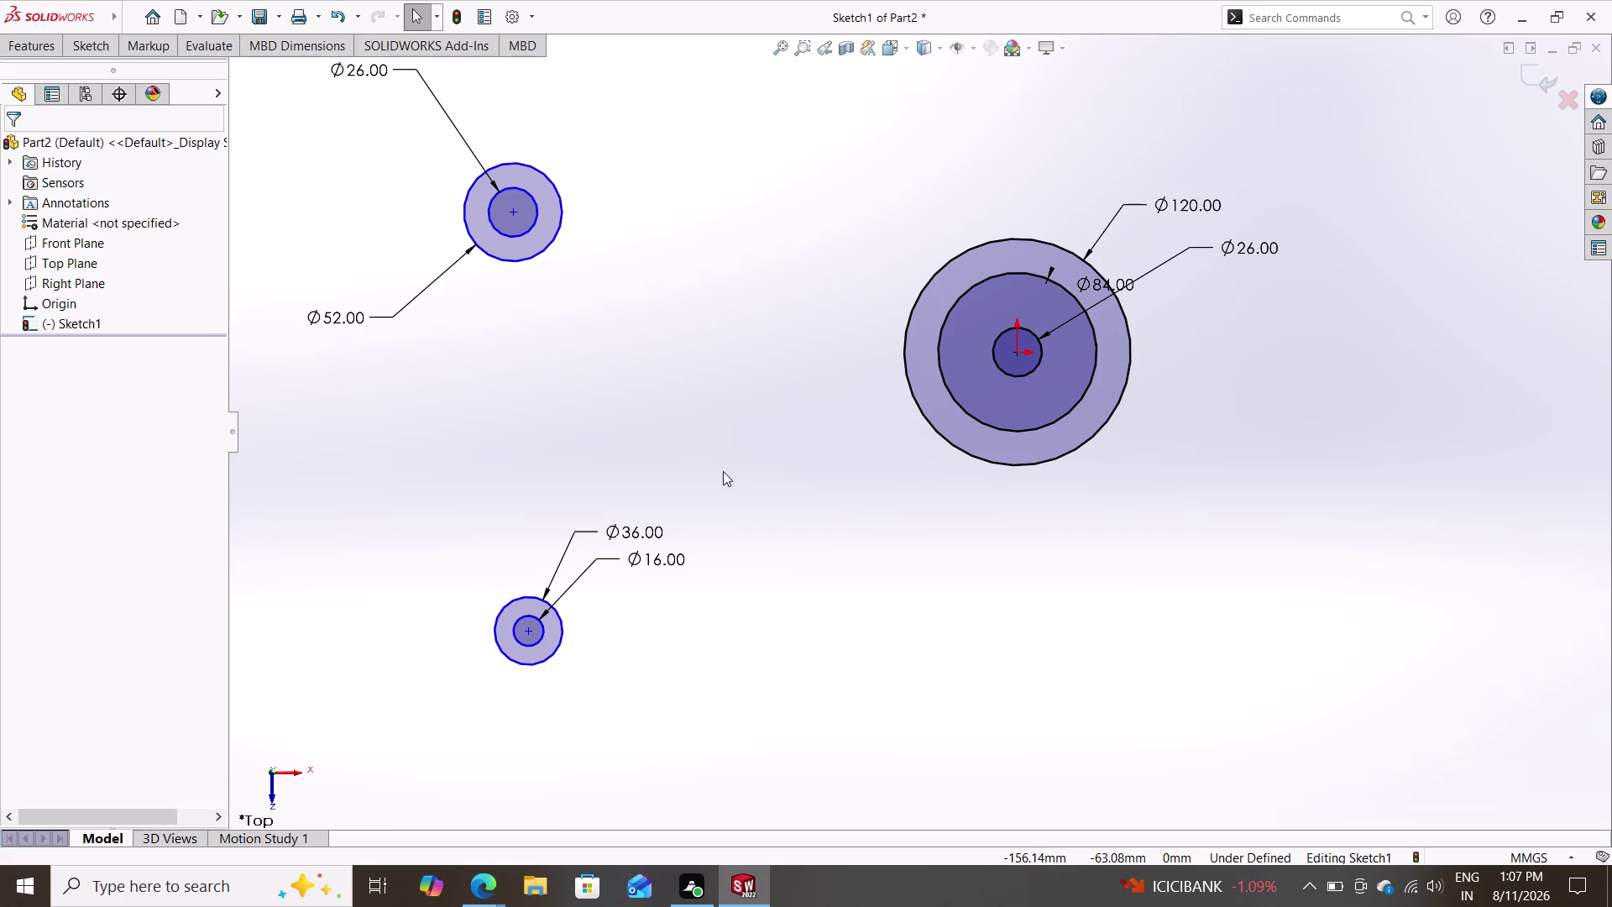
Tick 'For construction' on the Ø84 origin circle.
key(Escape)
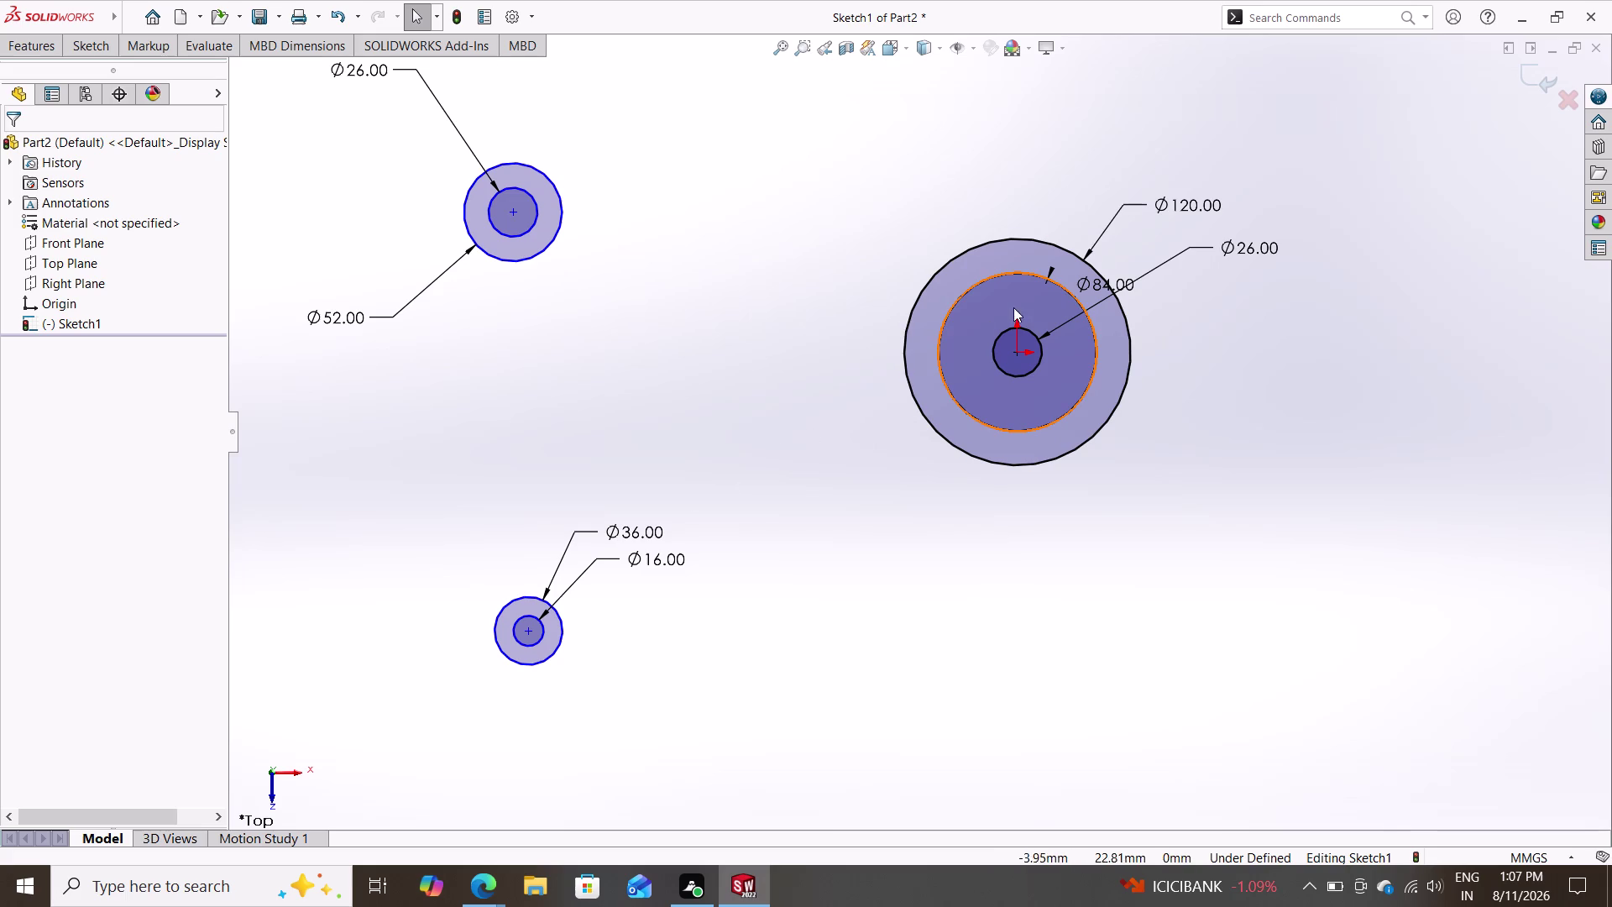
click(1062, 283)
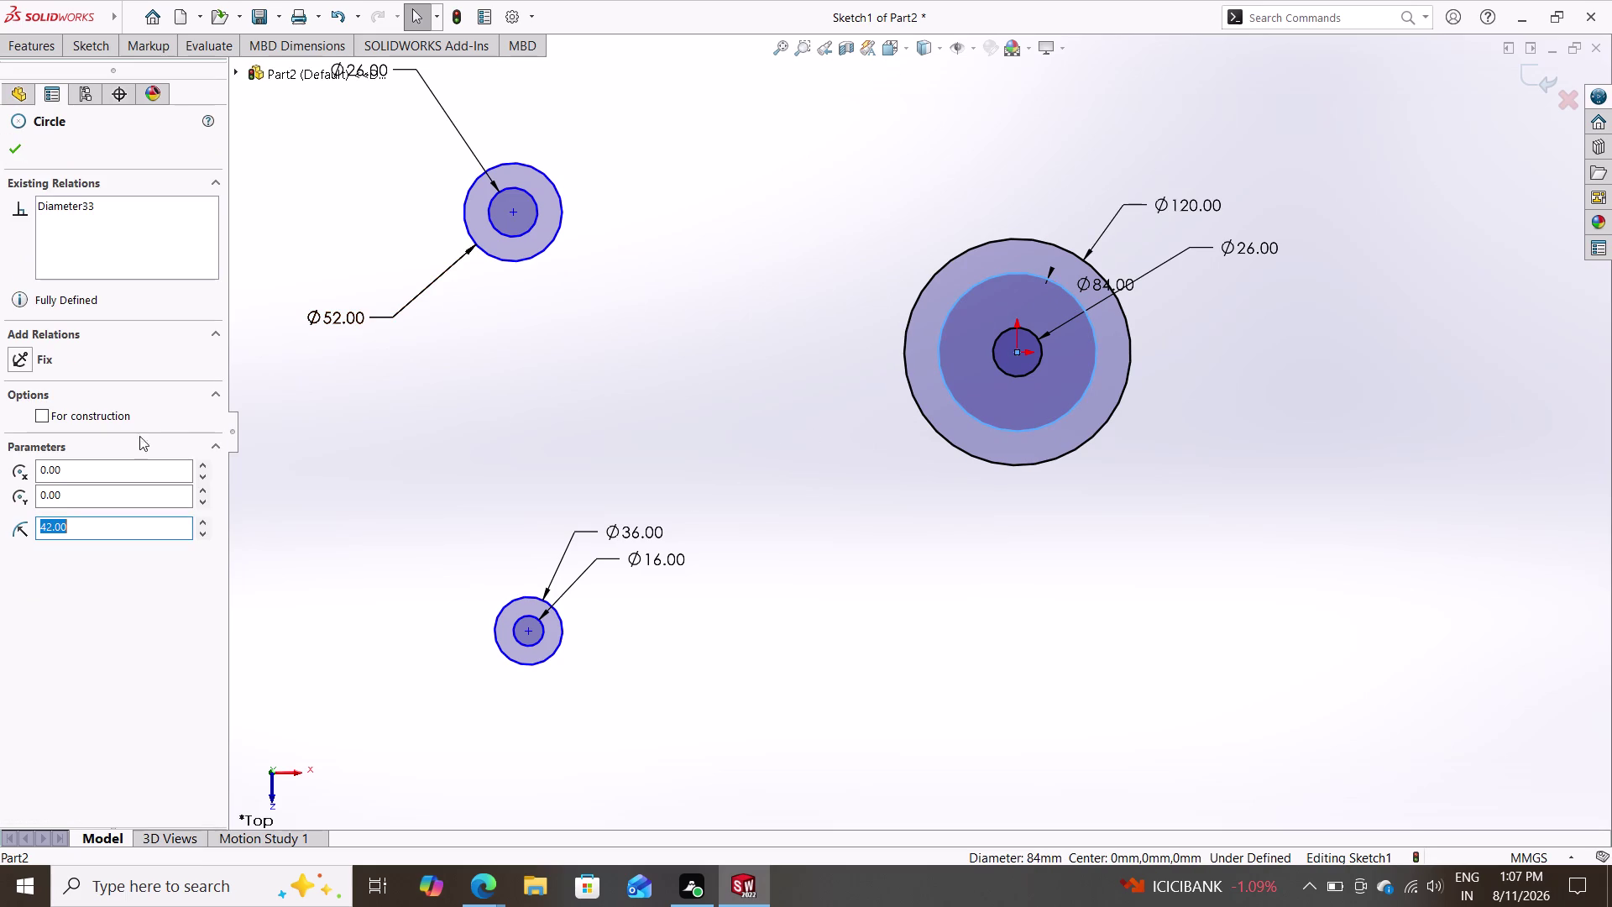
click(40, 406)
click(41, 416)
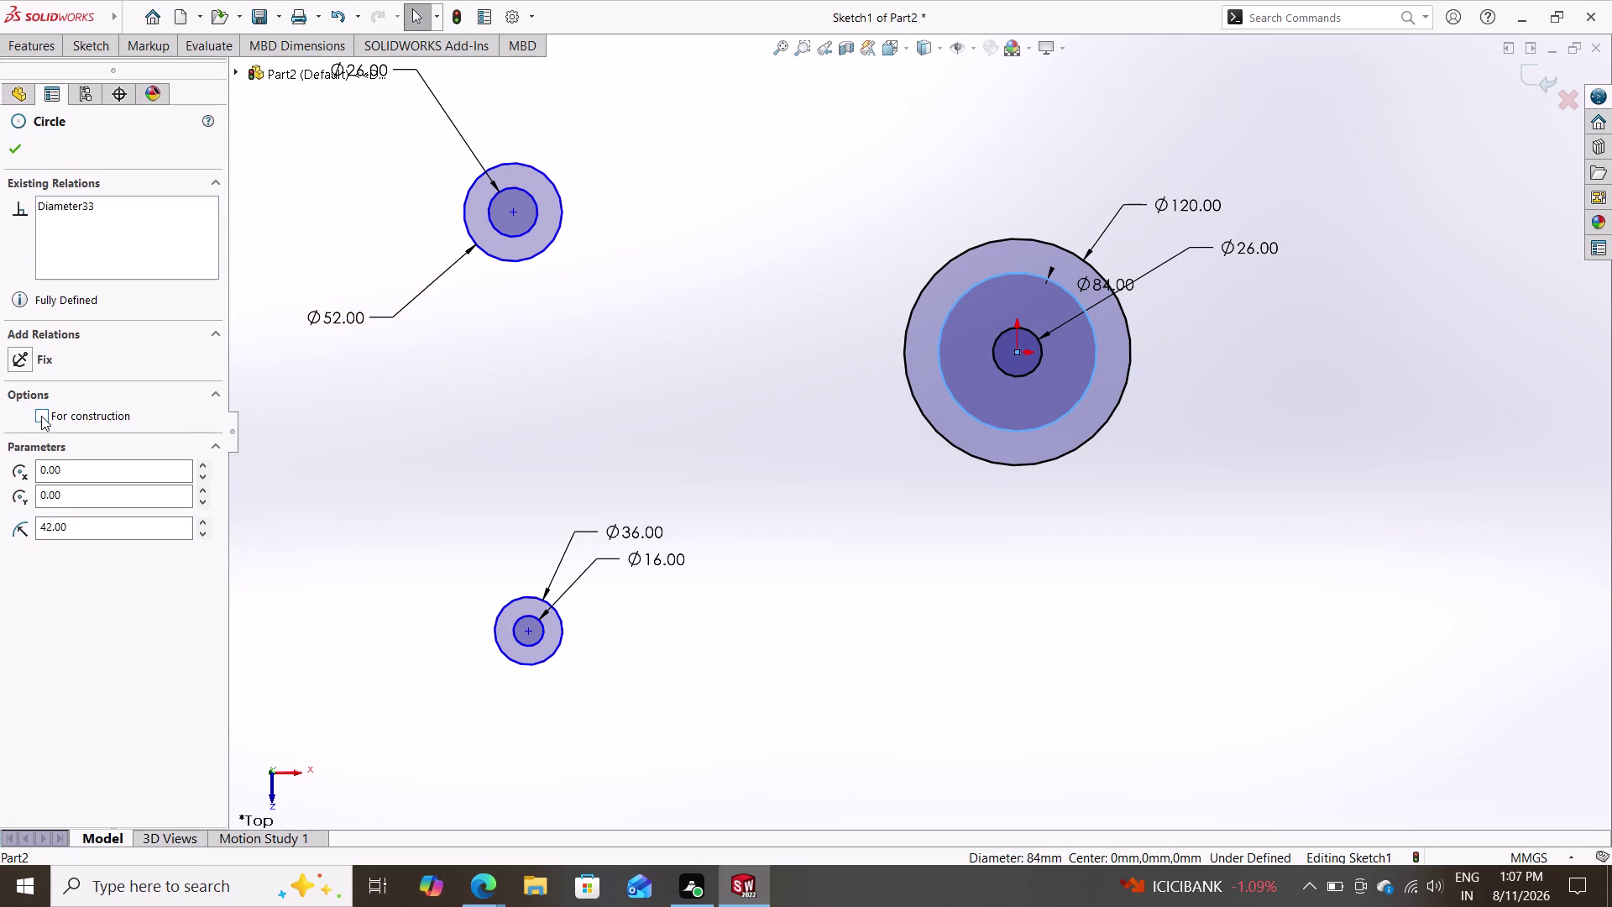
key(Escape)
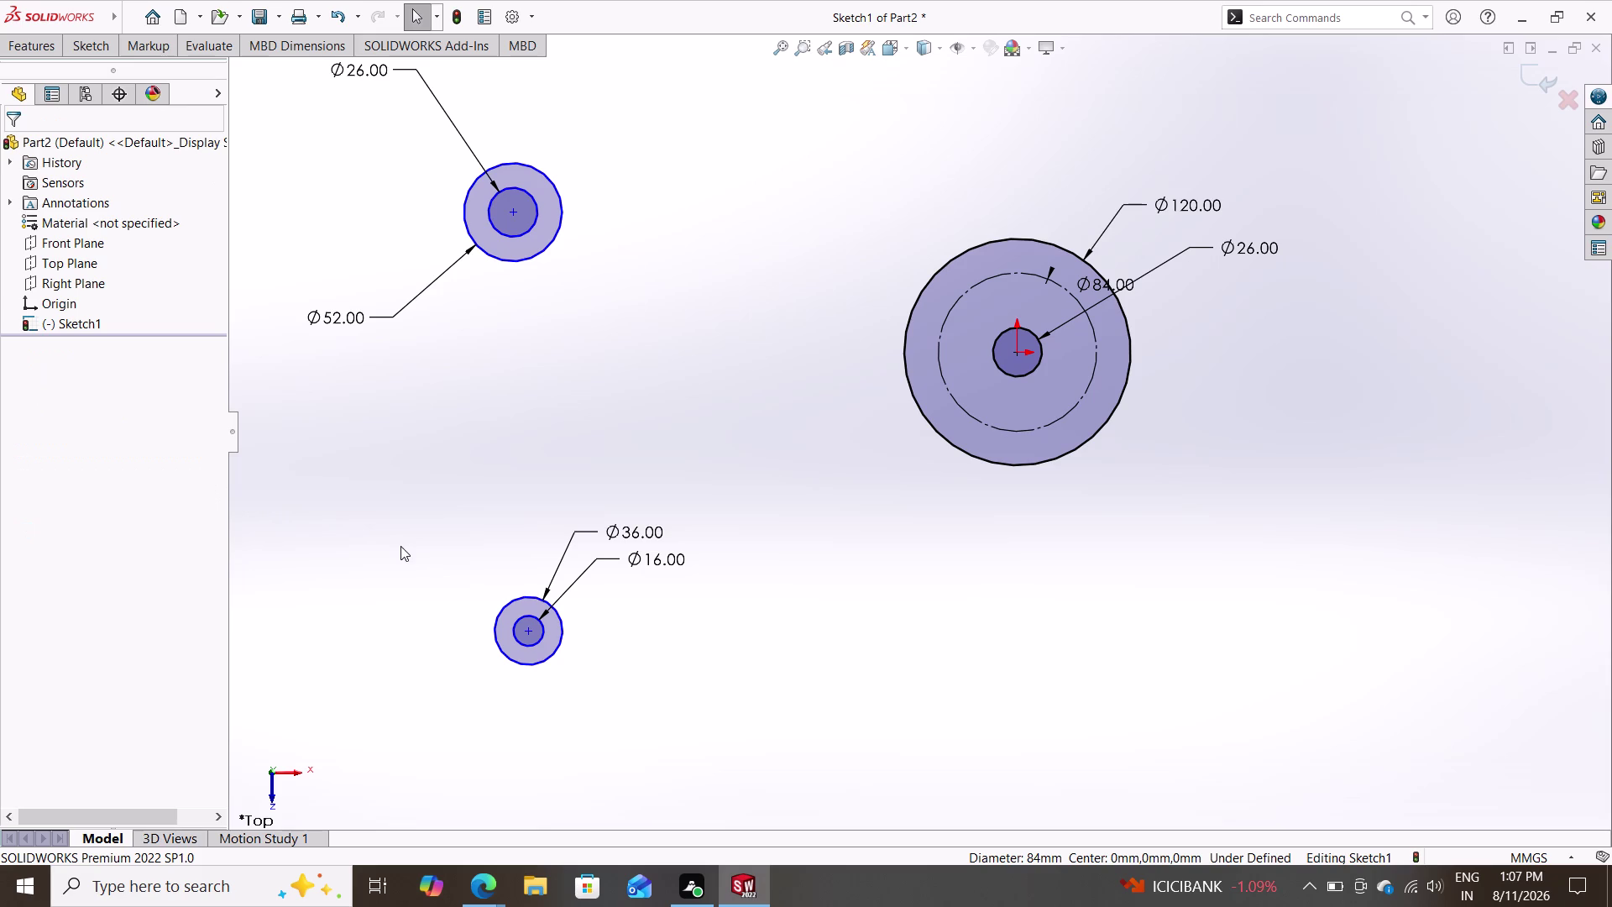
click(94, 46)
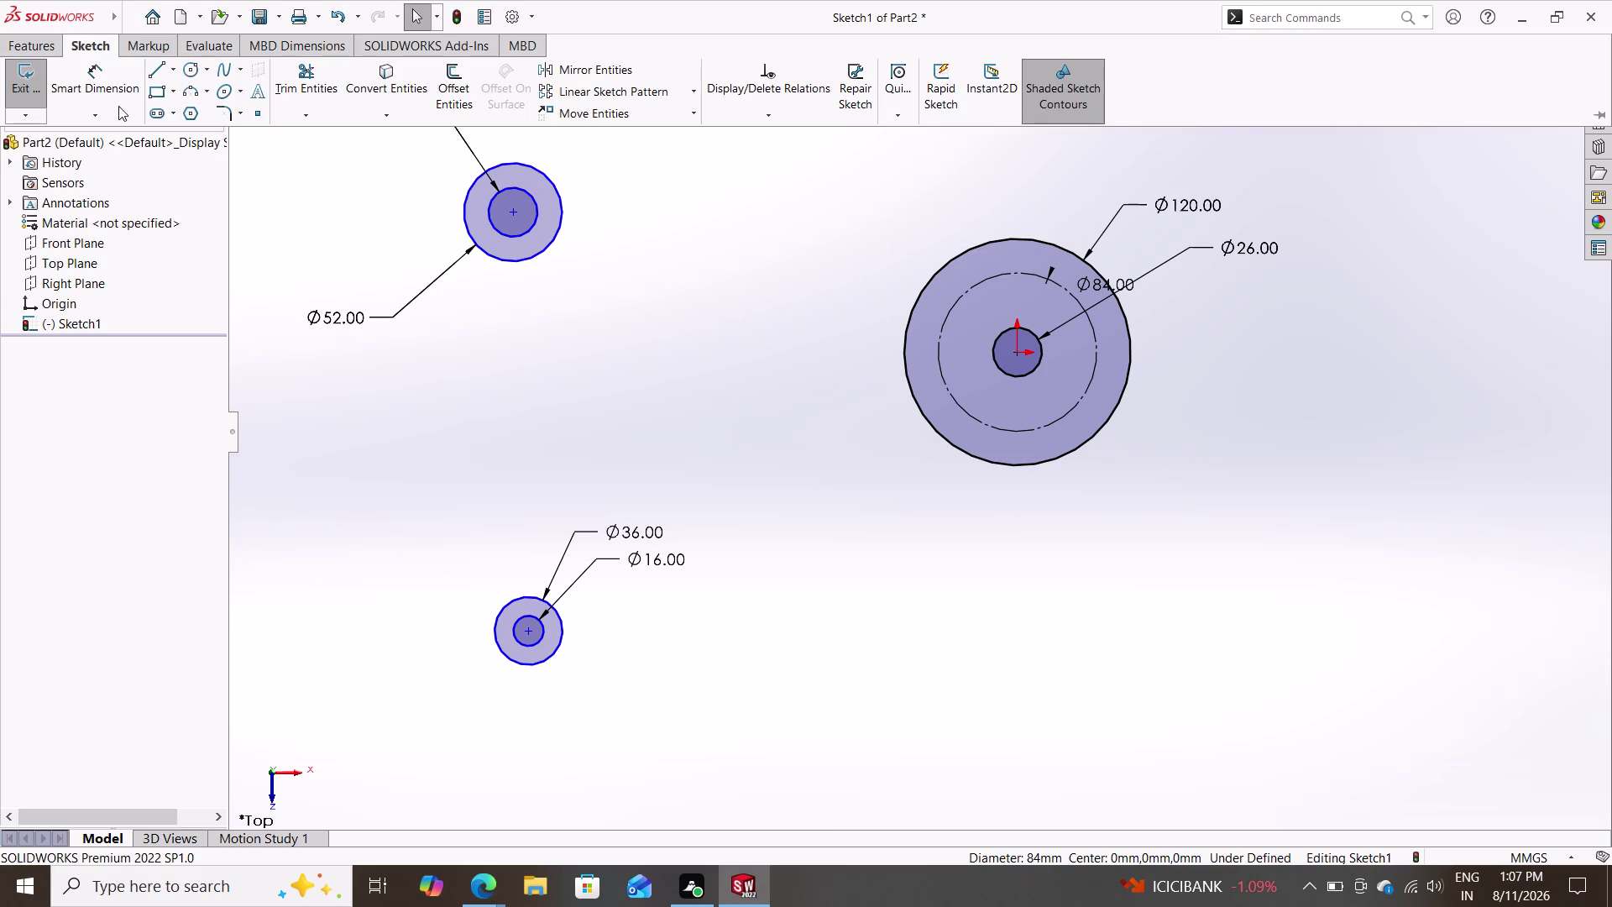
click(187, 71)
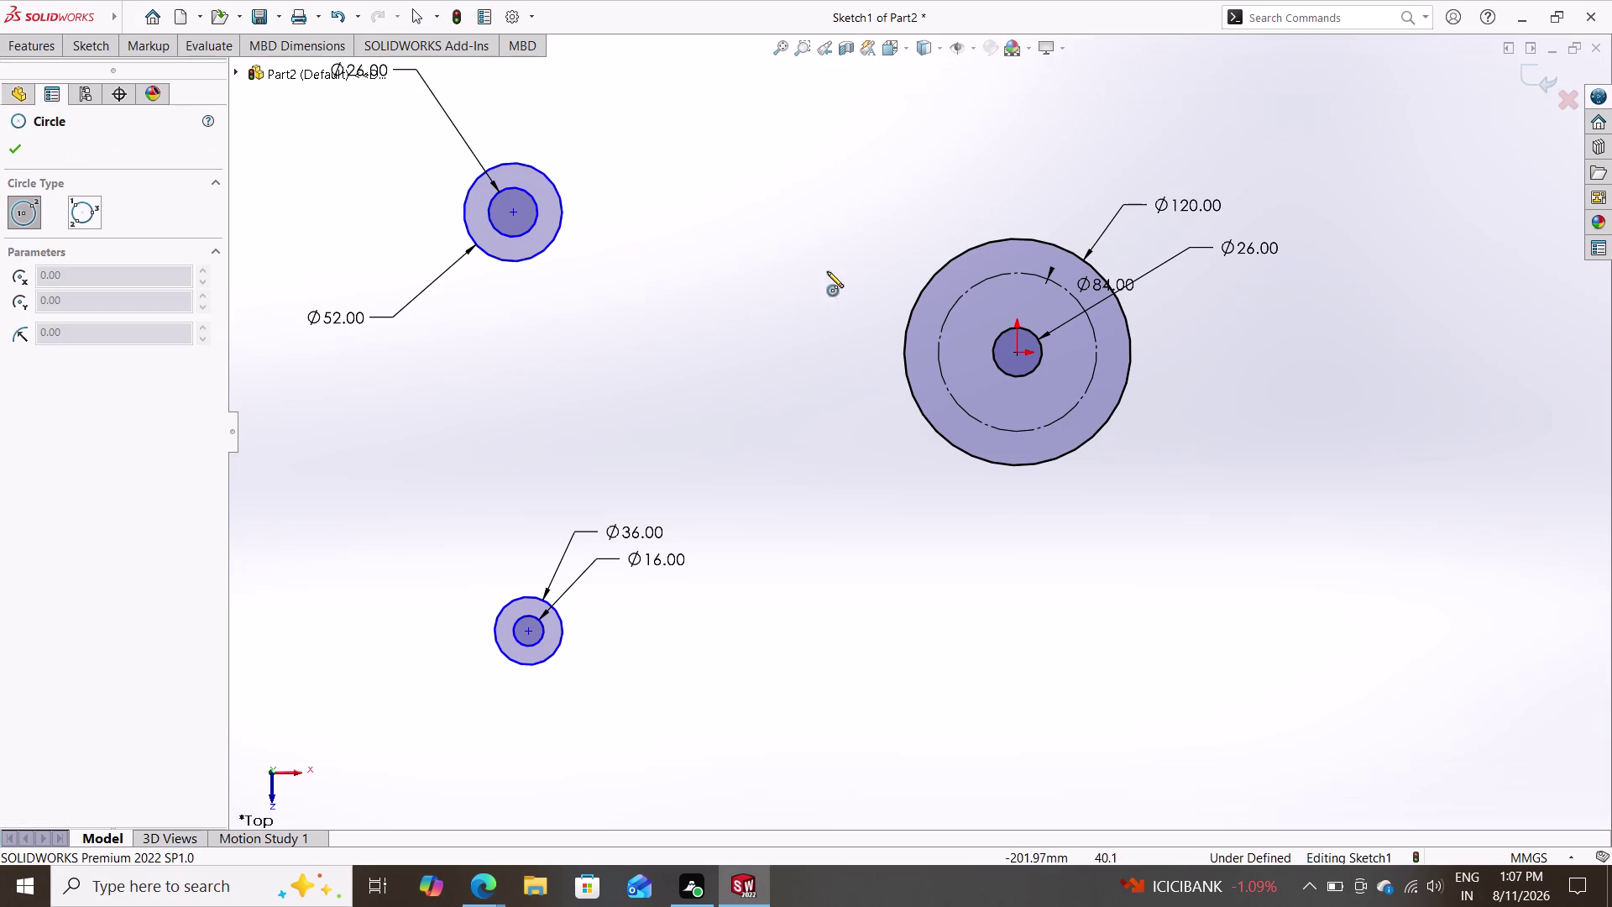
Draw a circle at the top of the Ø84 construction circle and dimension it Ø10.
click(1017, 274)
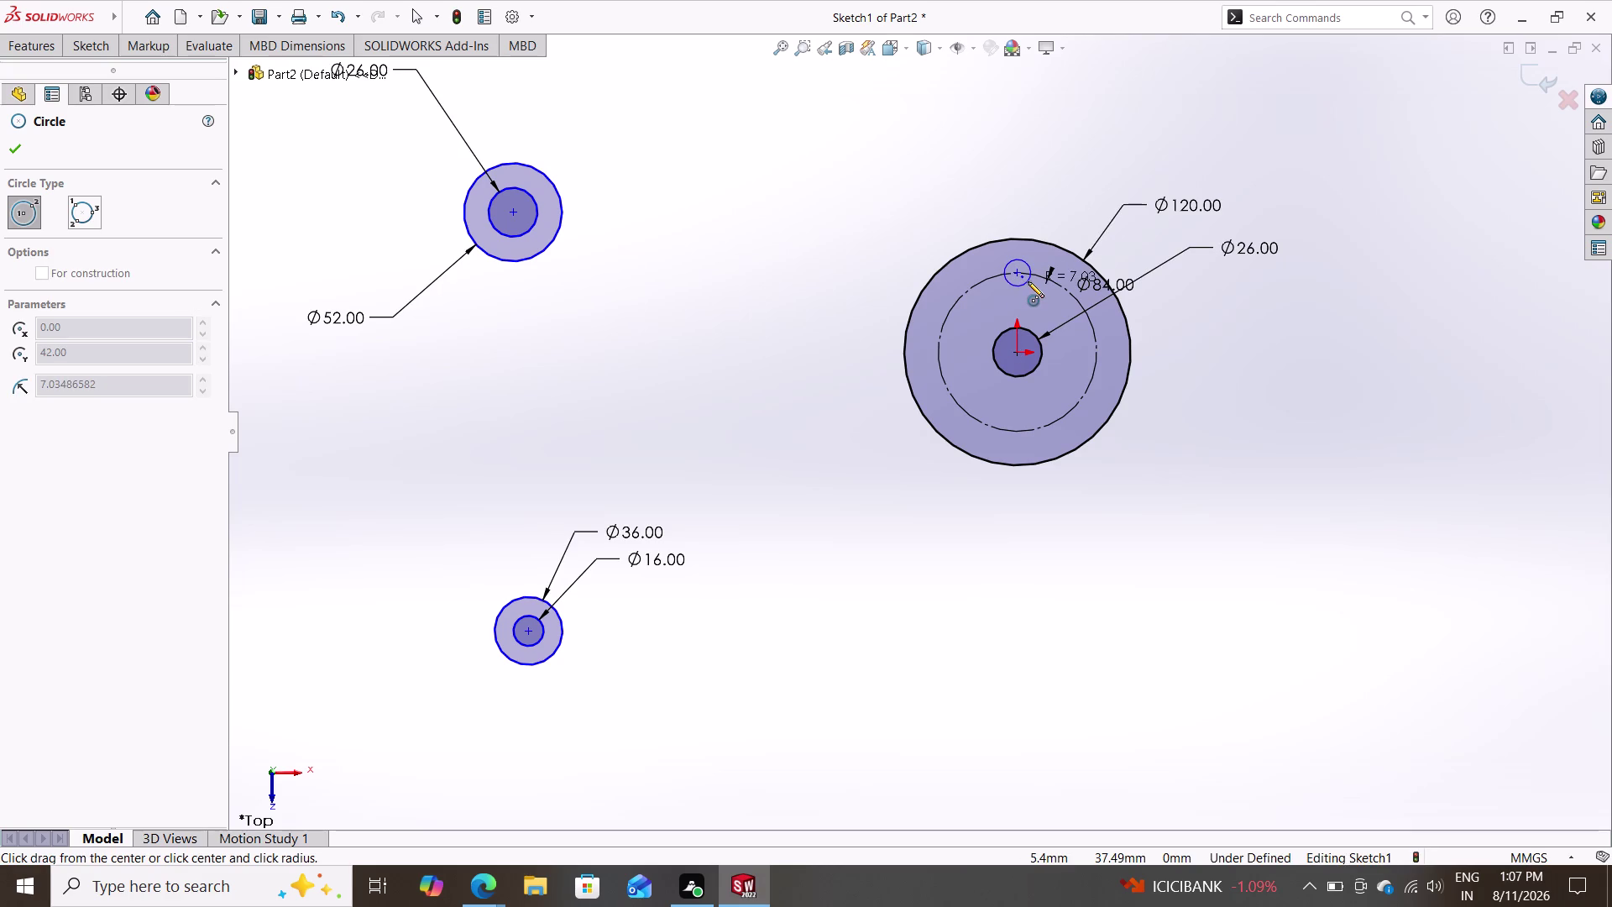
click(1030, 288)
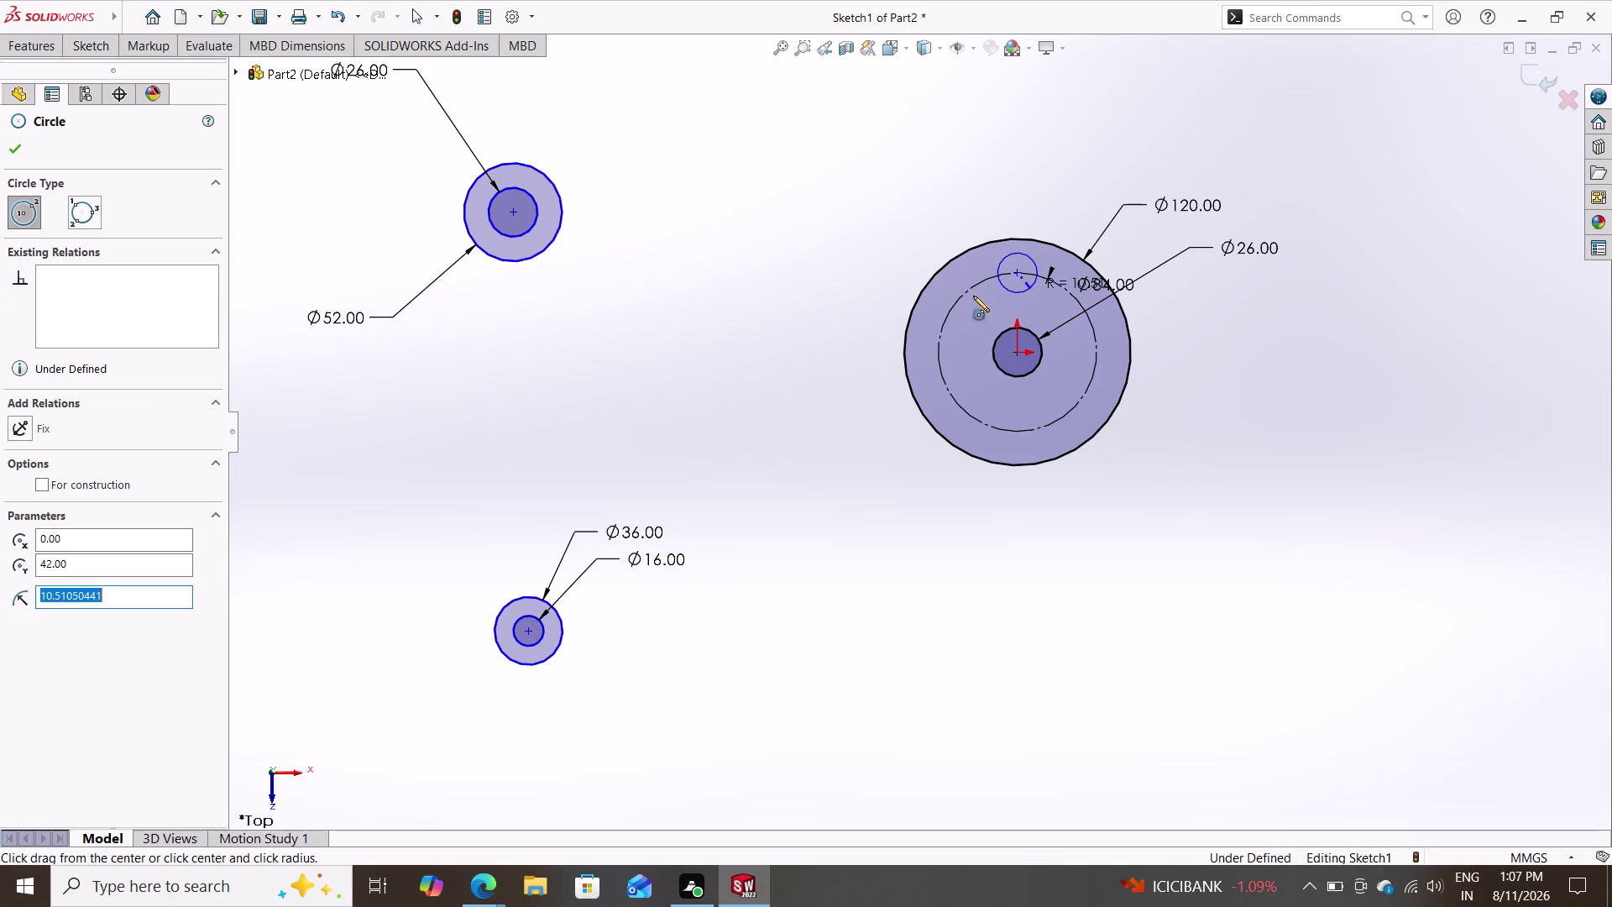
click(92, 47)
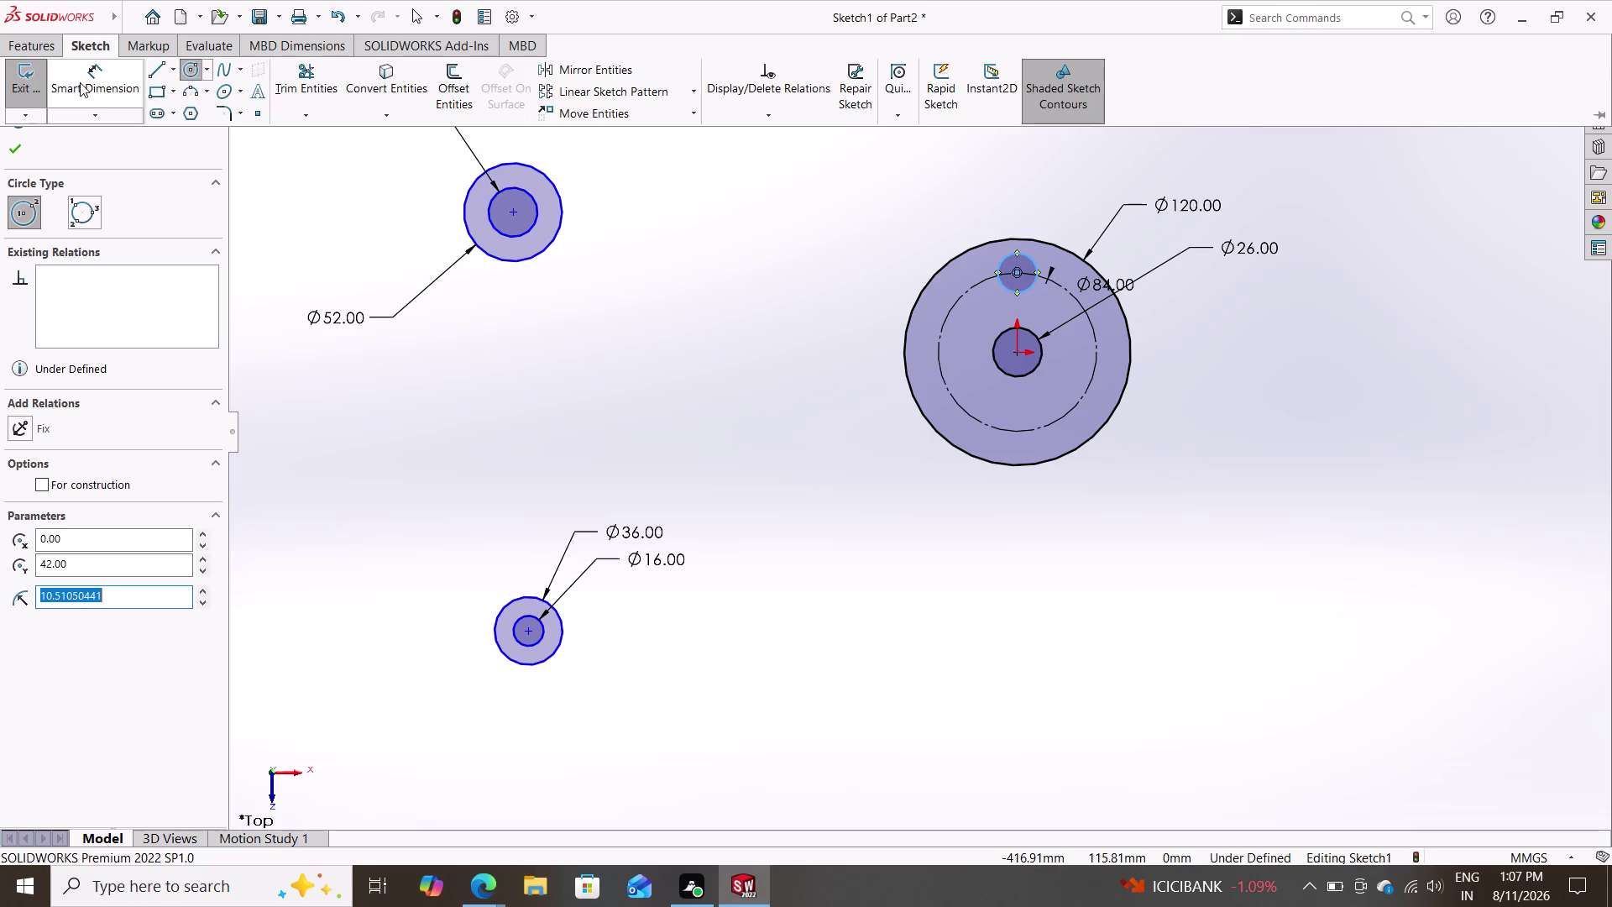
click(80, 82)
click(1031, 257)
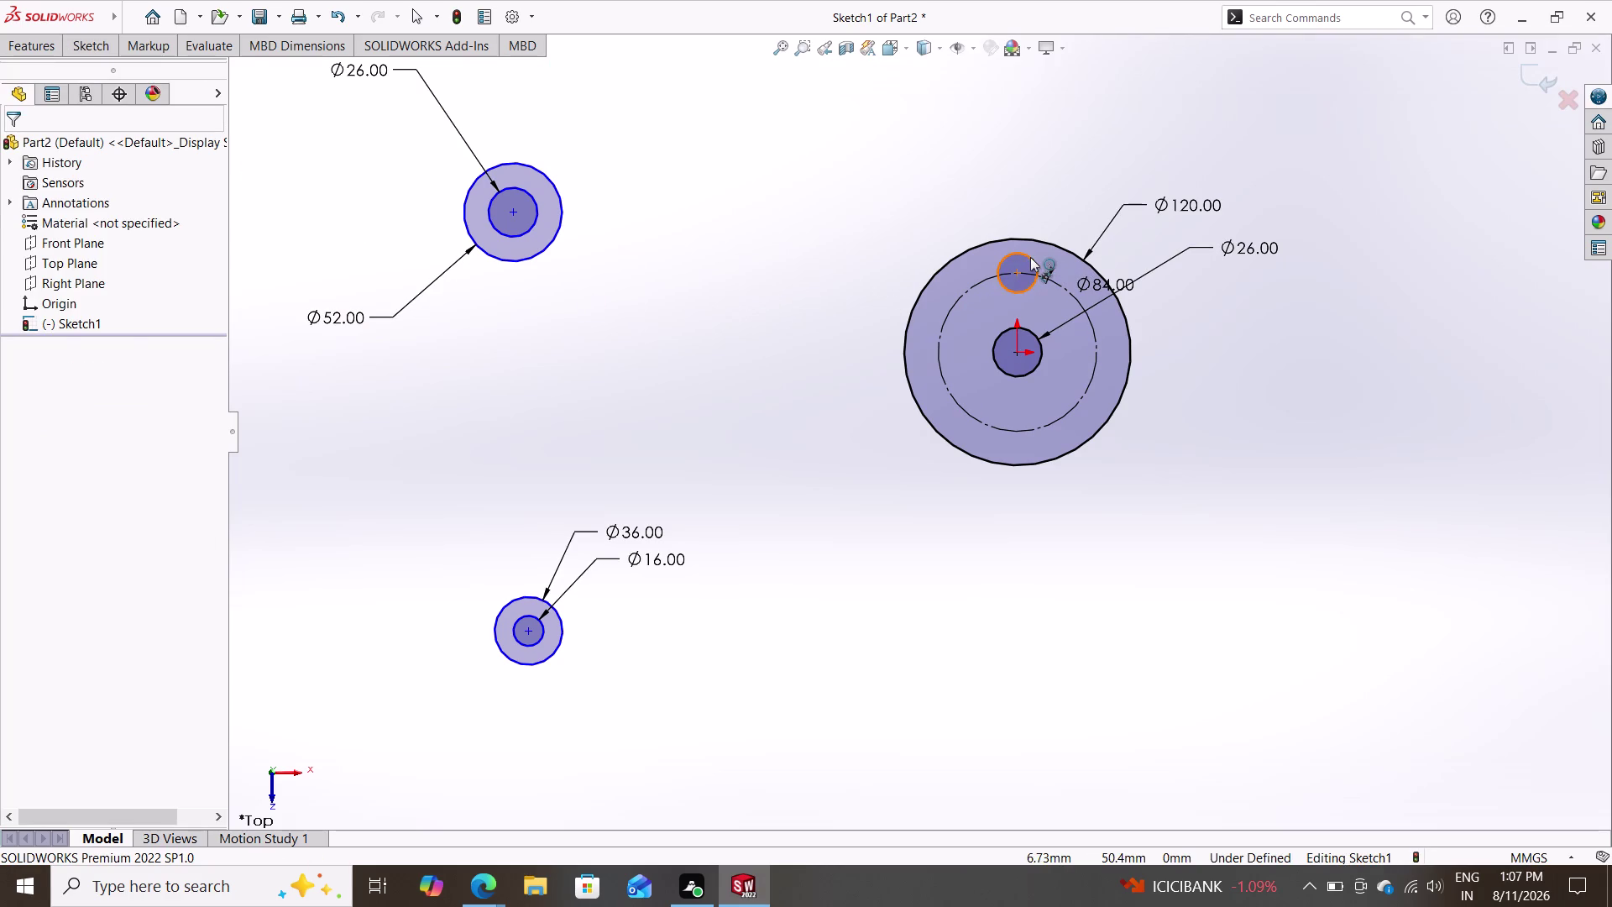
click(991, 150)
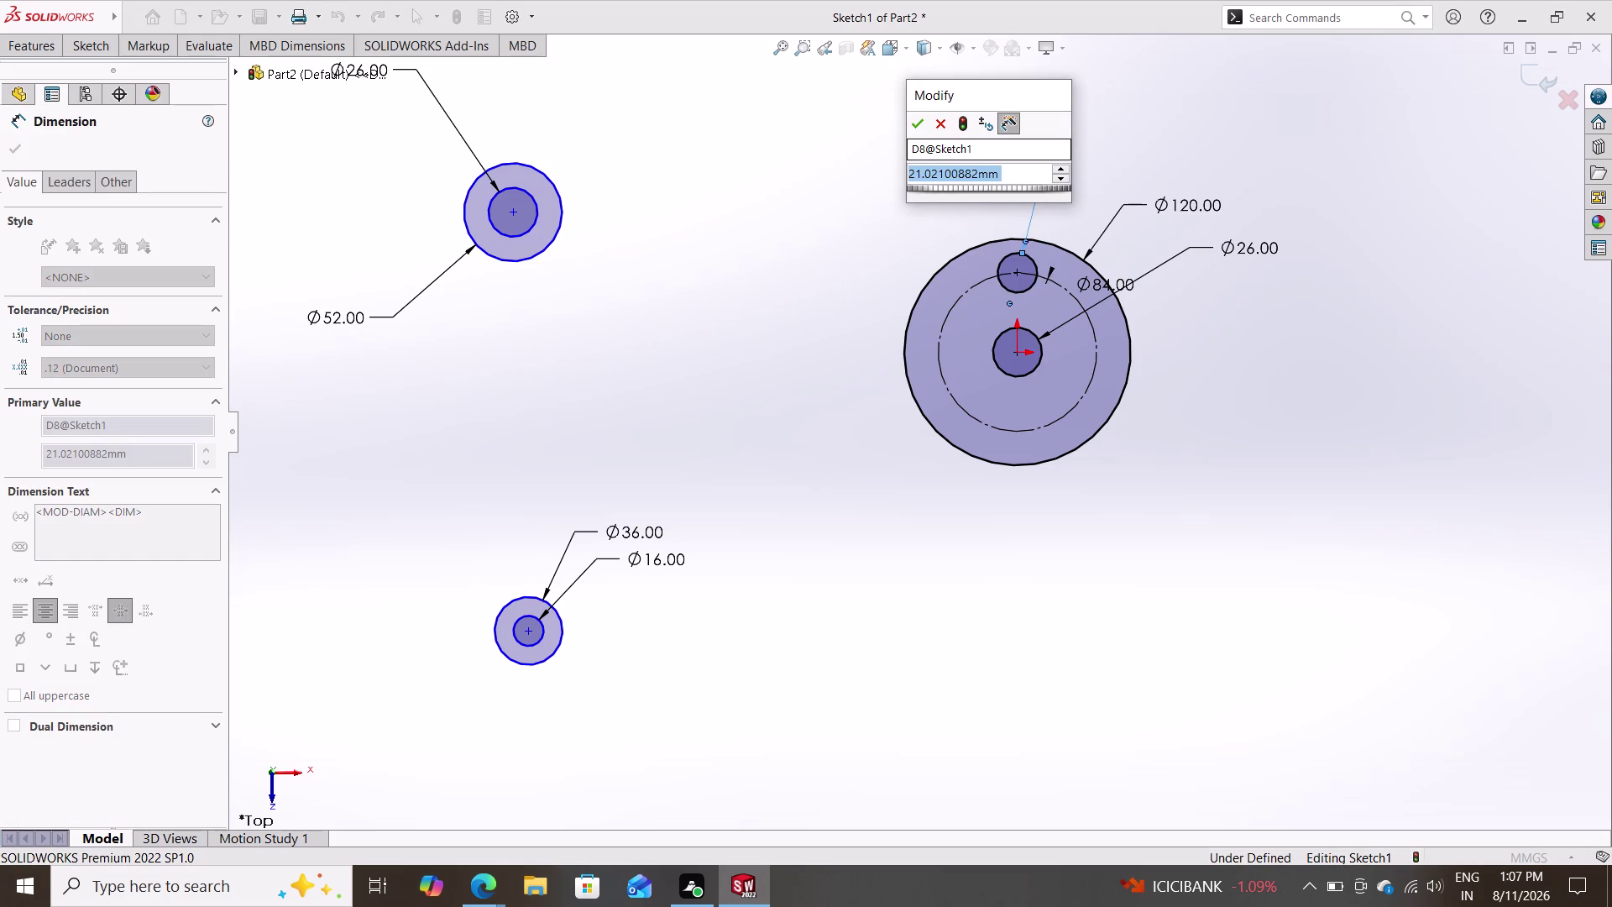
text(10)
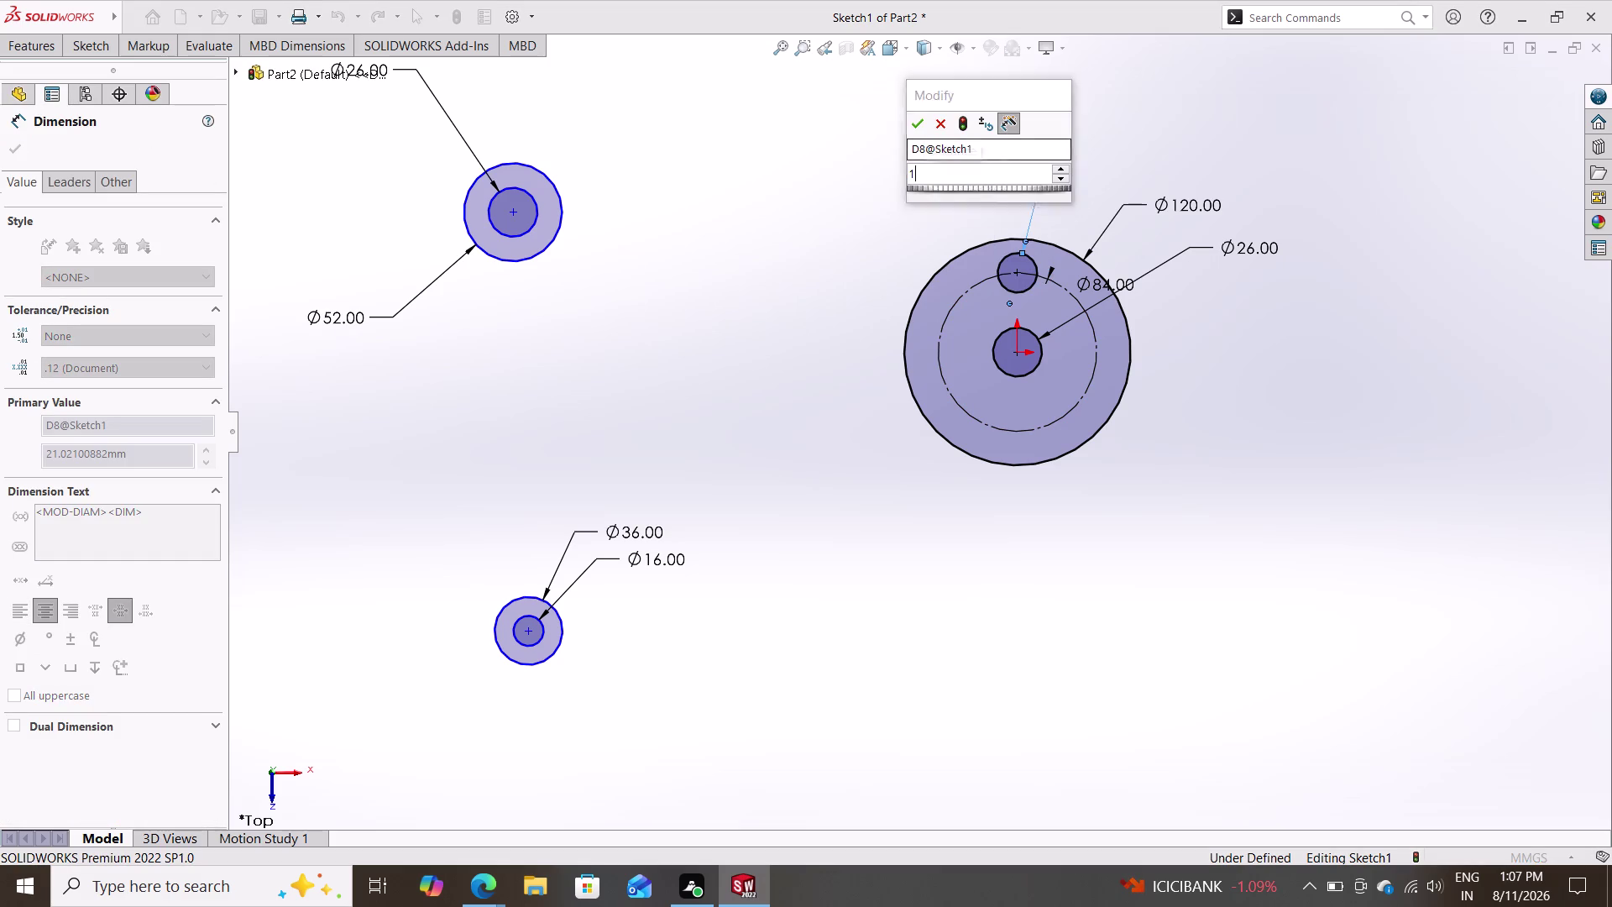
key(Return)
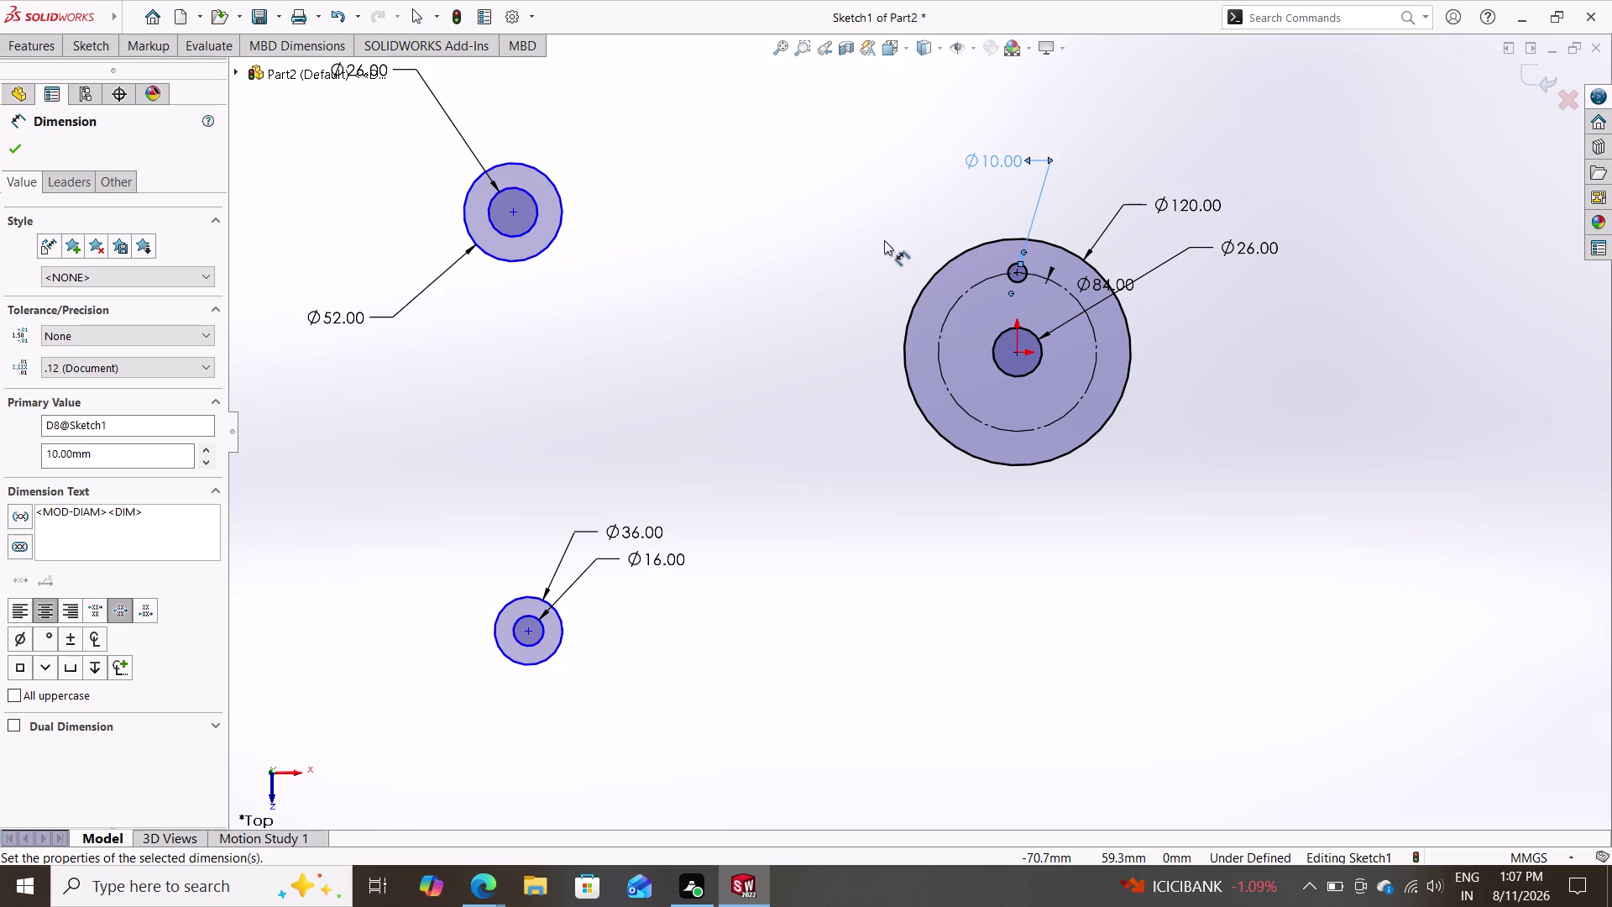
key(Escape)
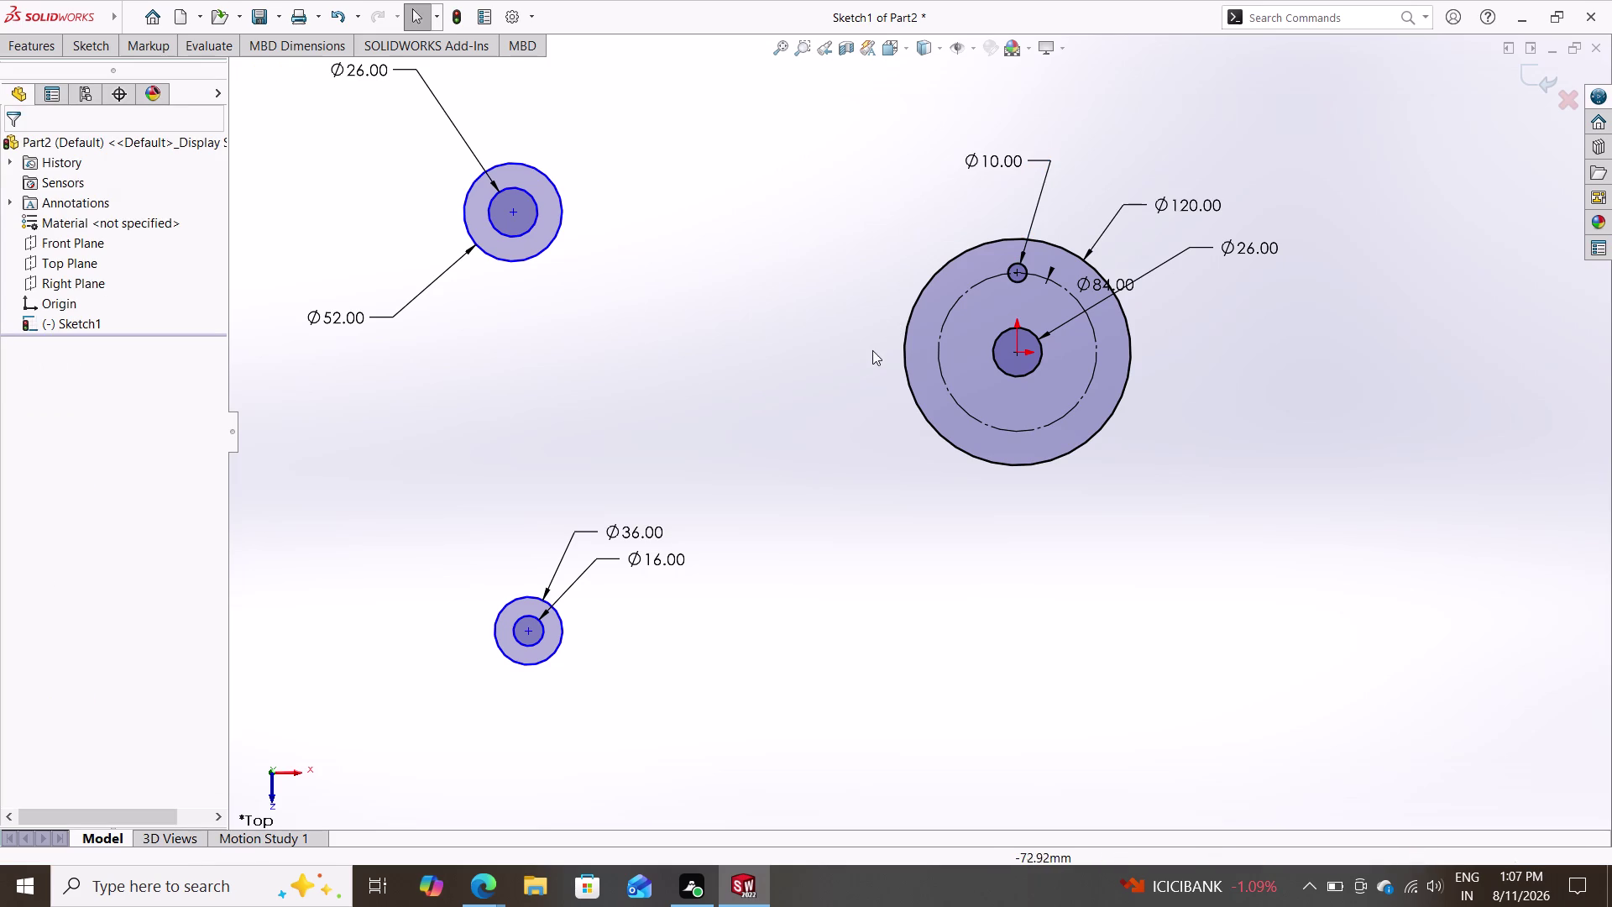
double_click(89, 51)
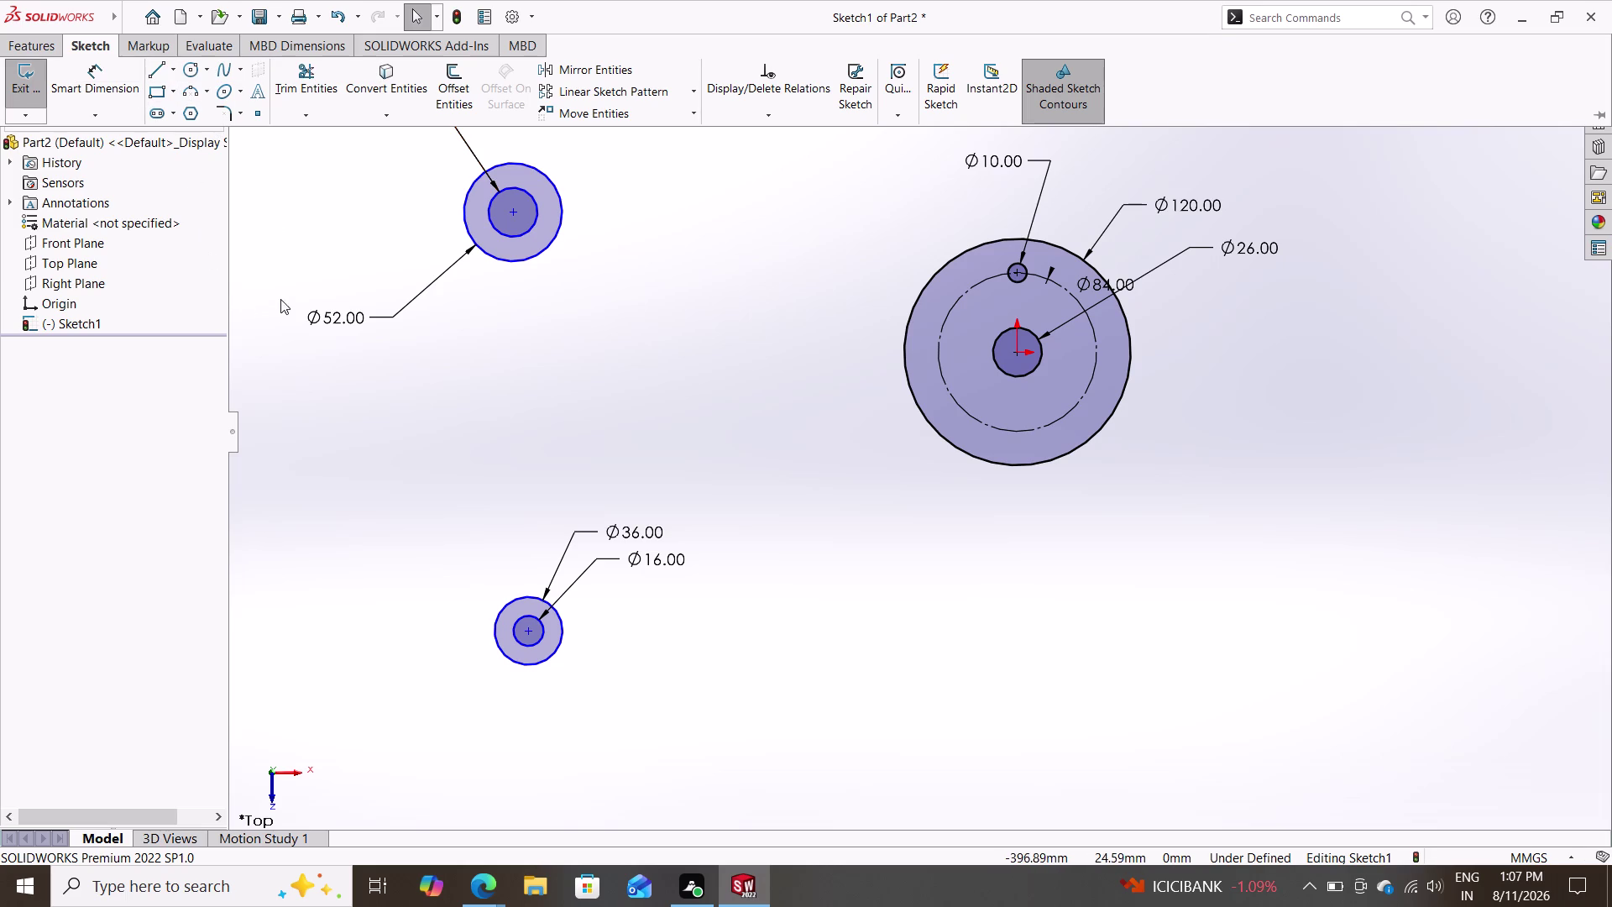
click(156, 70)
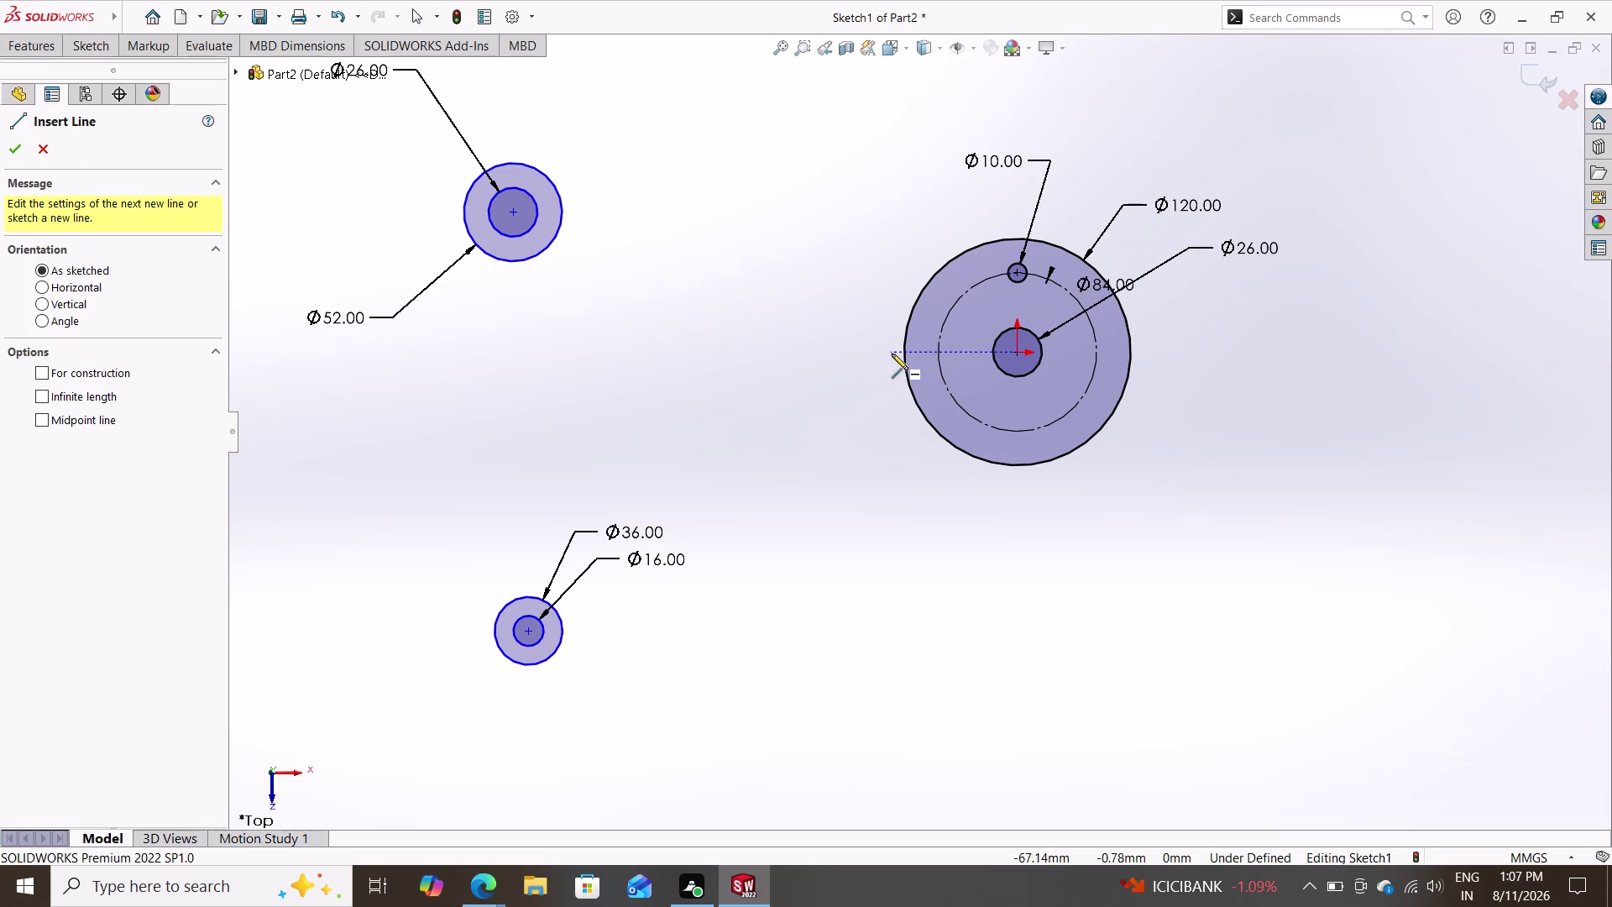
Draw a horizontal line across the Ø84 circle through the origin, set as construction.
click(940, 352)
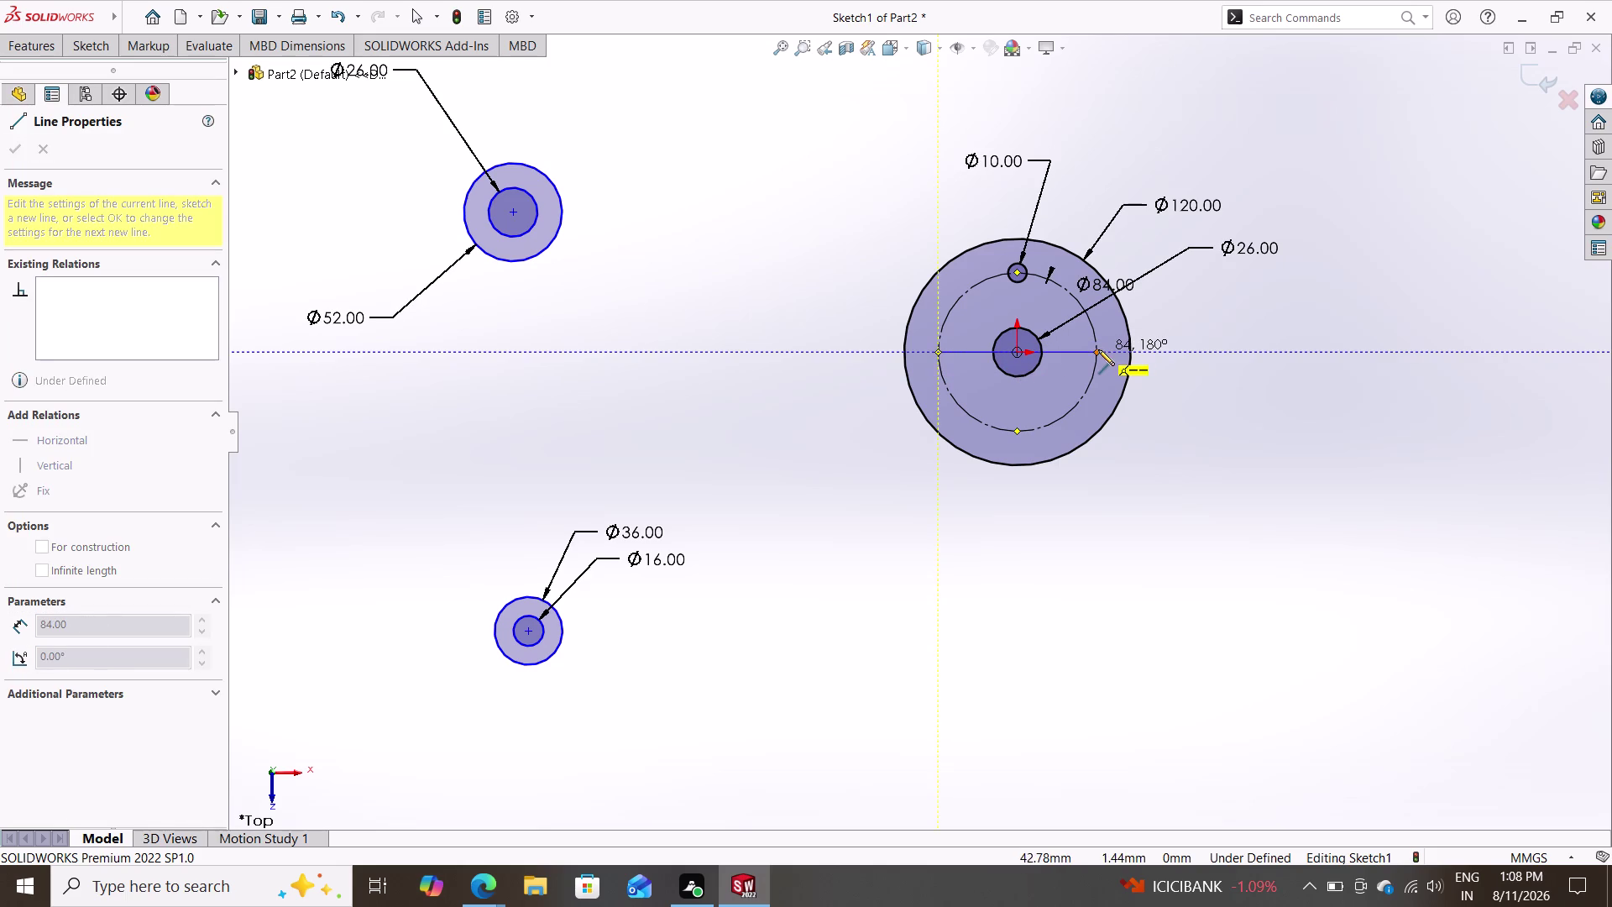
click(1094, 354)
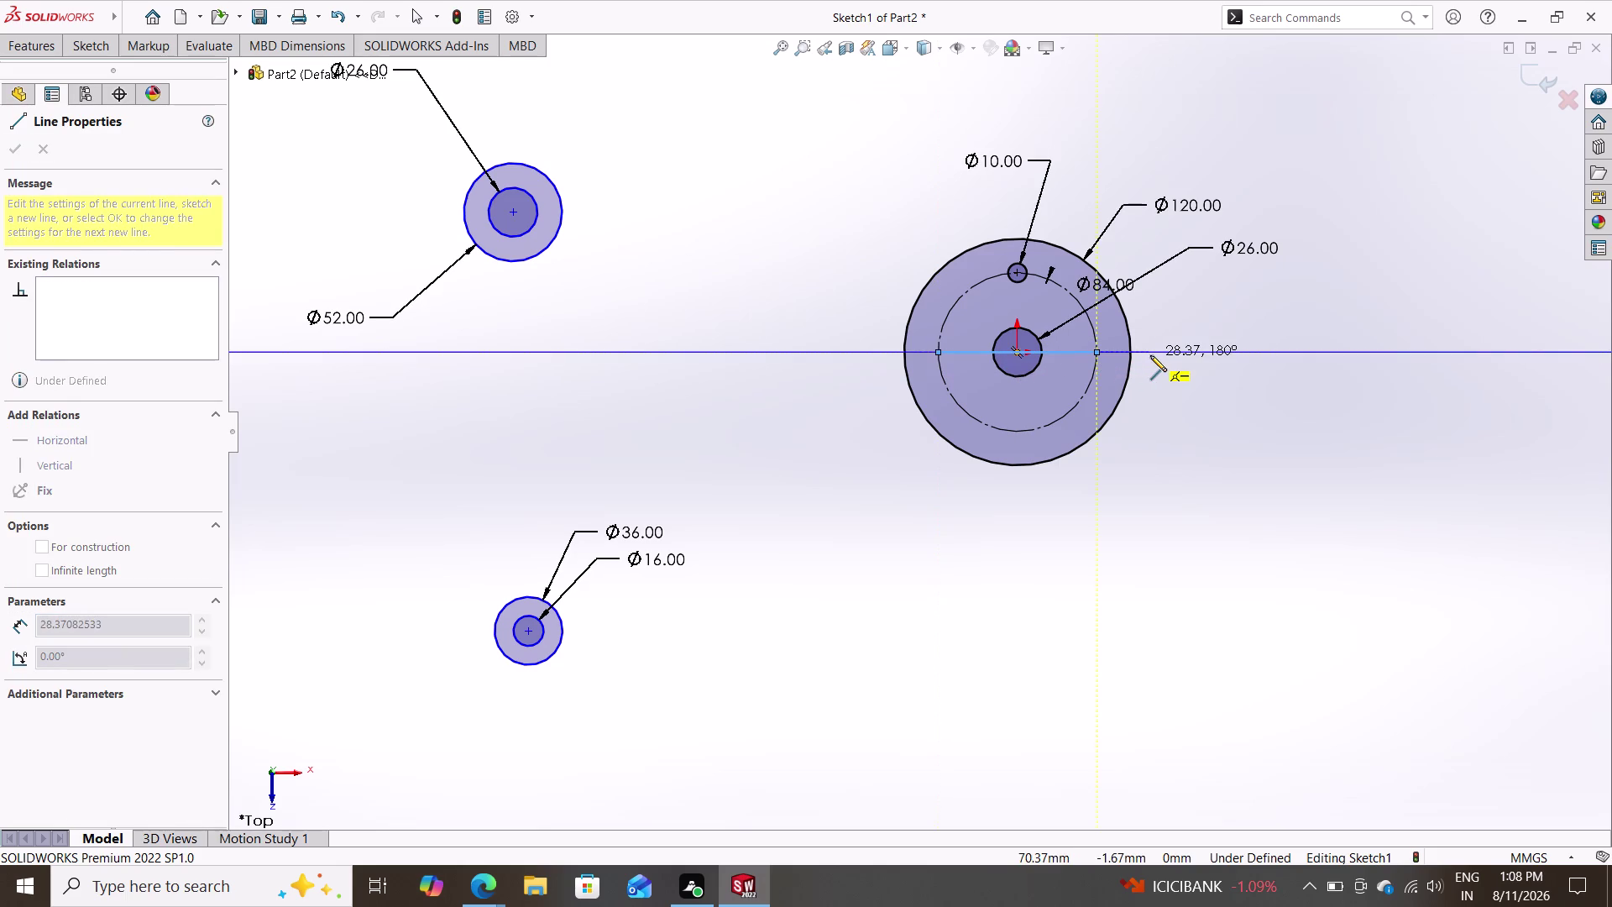
key(Escape)
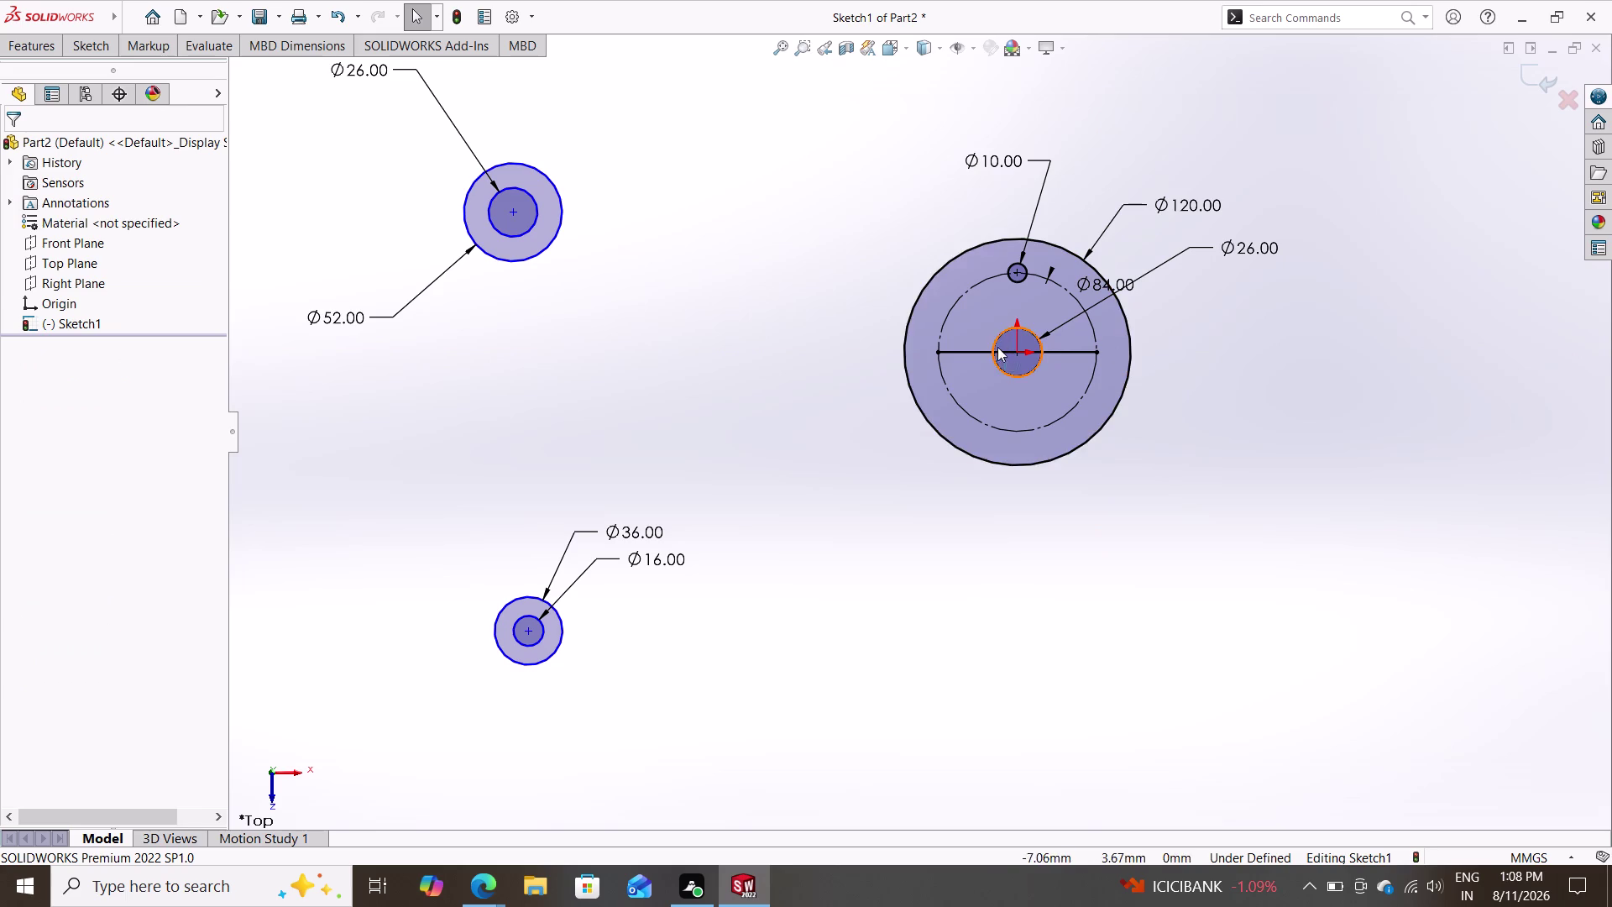
click(973, 348)
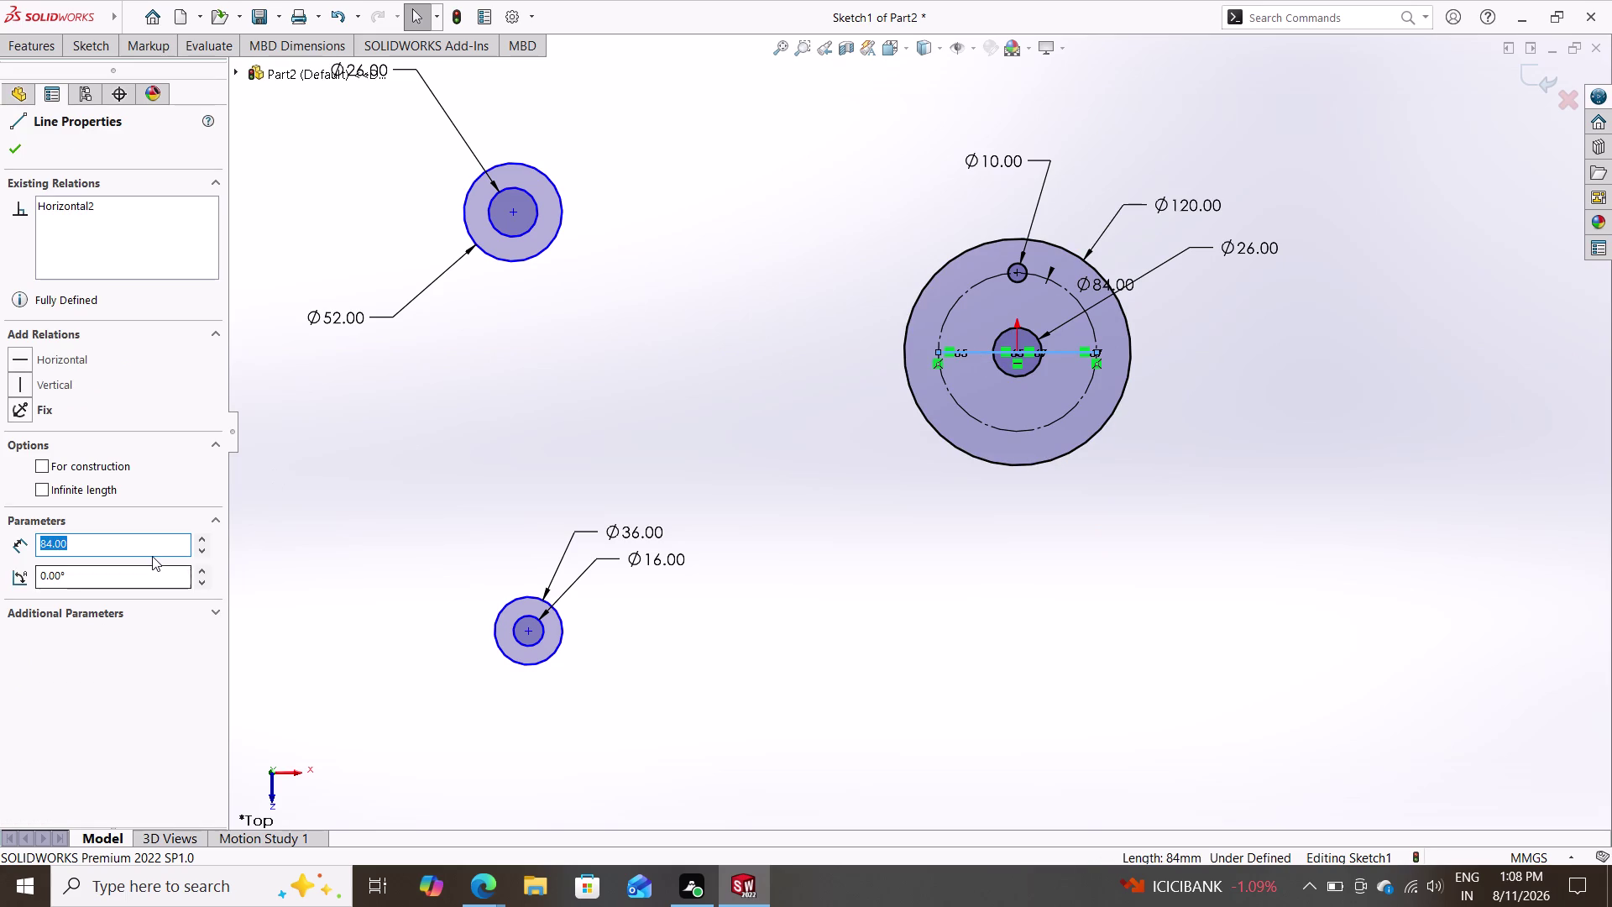
click(43, 465)
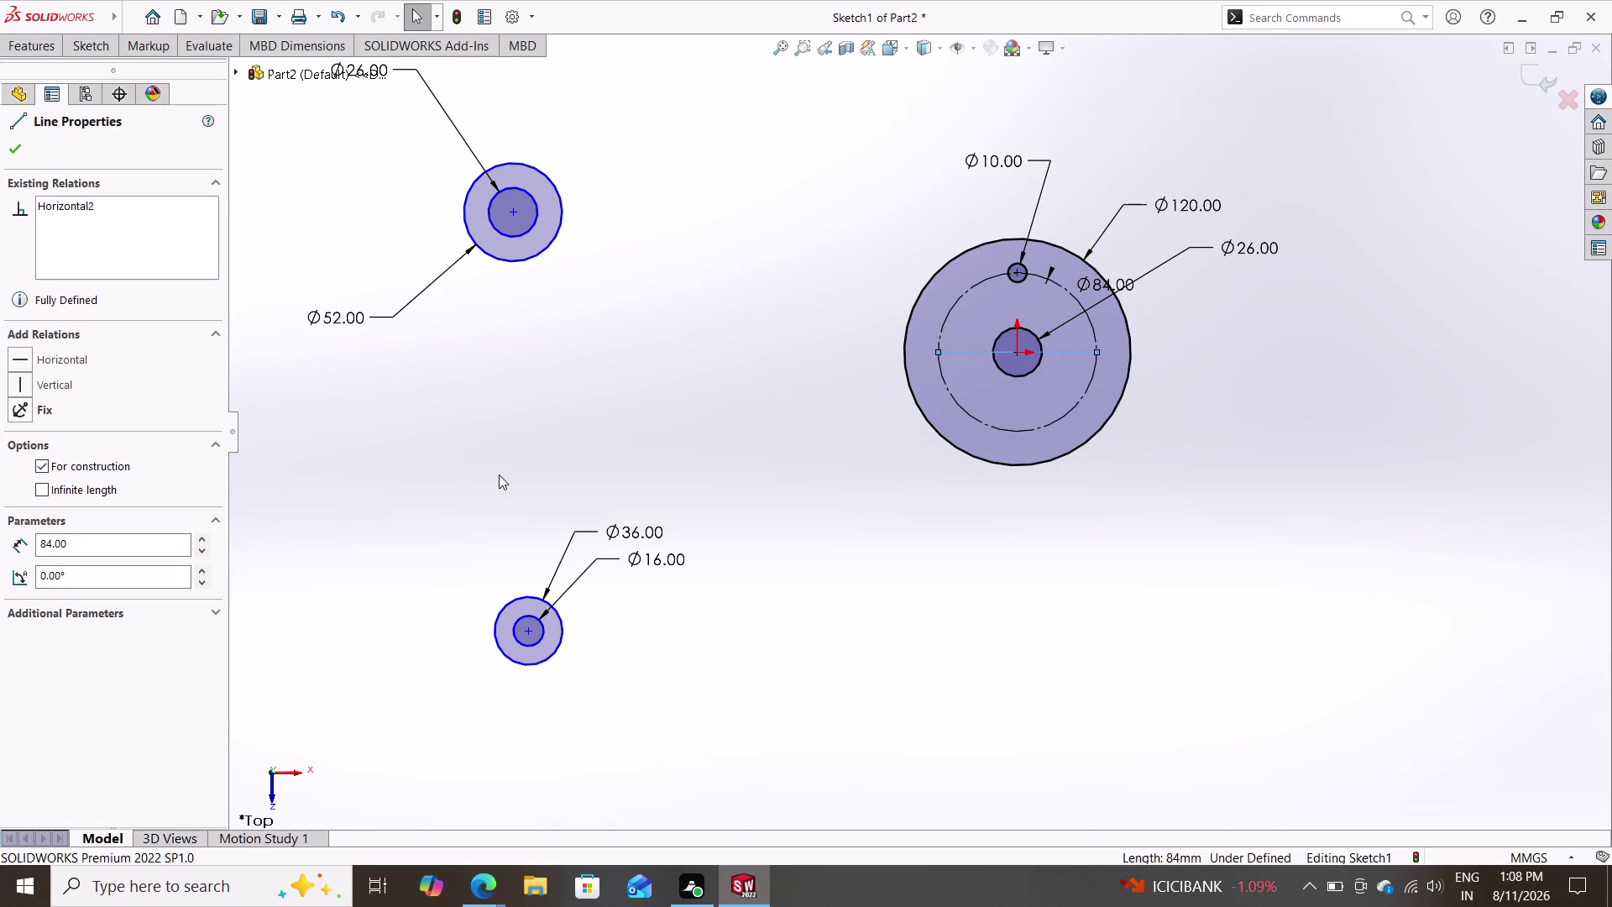
key(Escape)
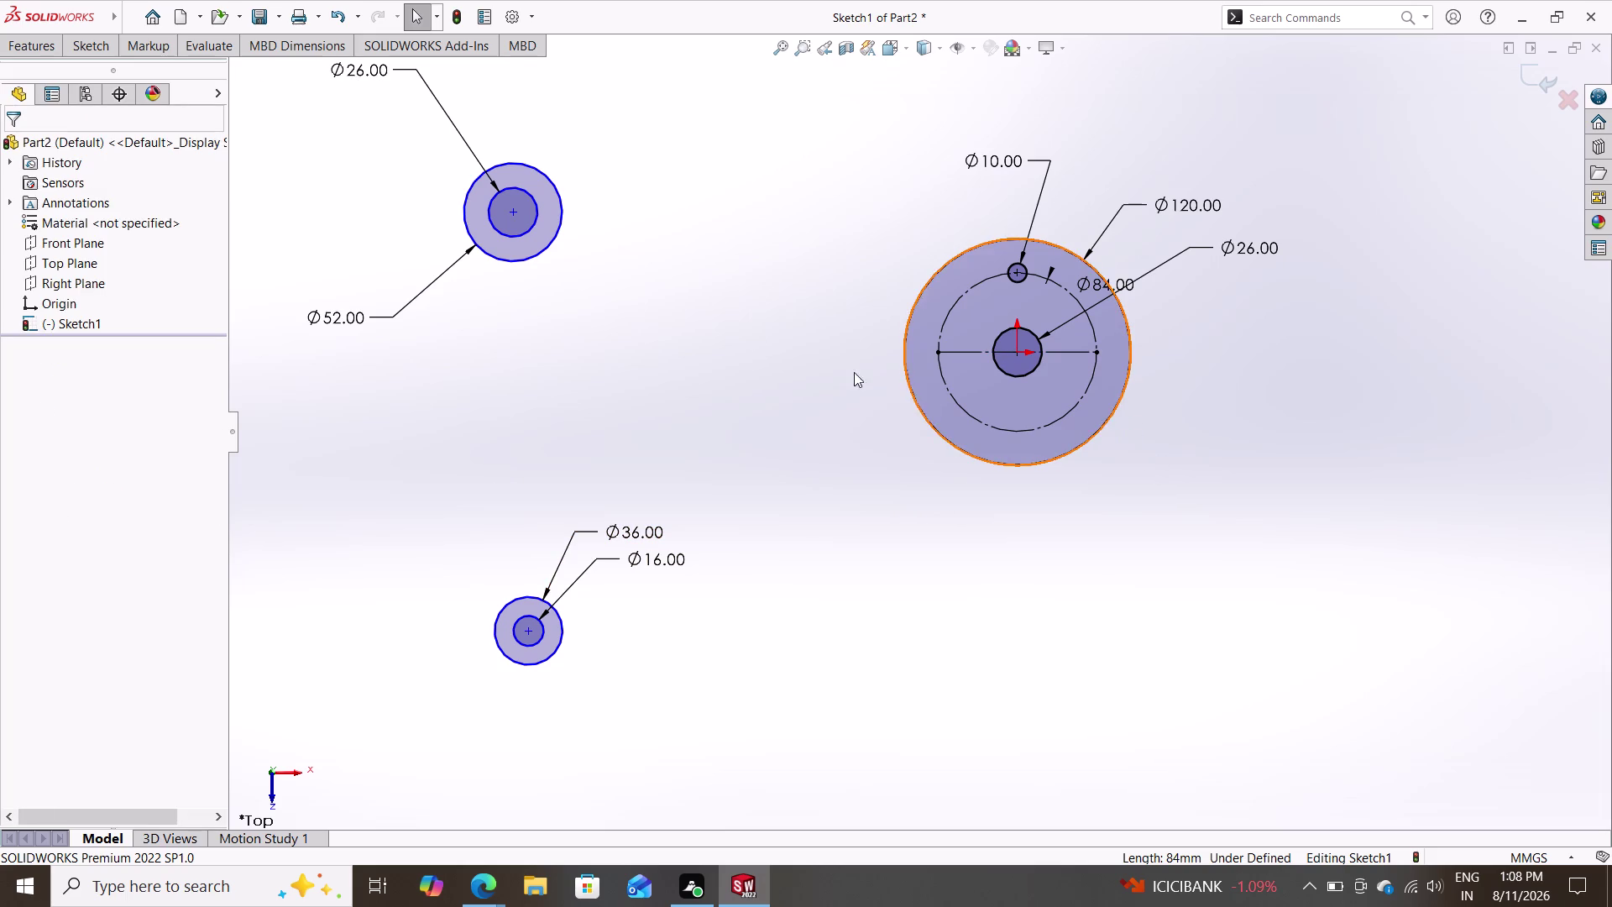
double_click(90, 37)
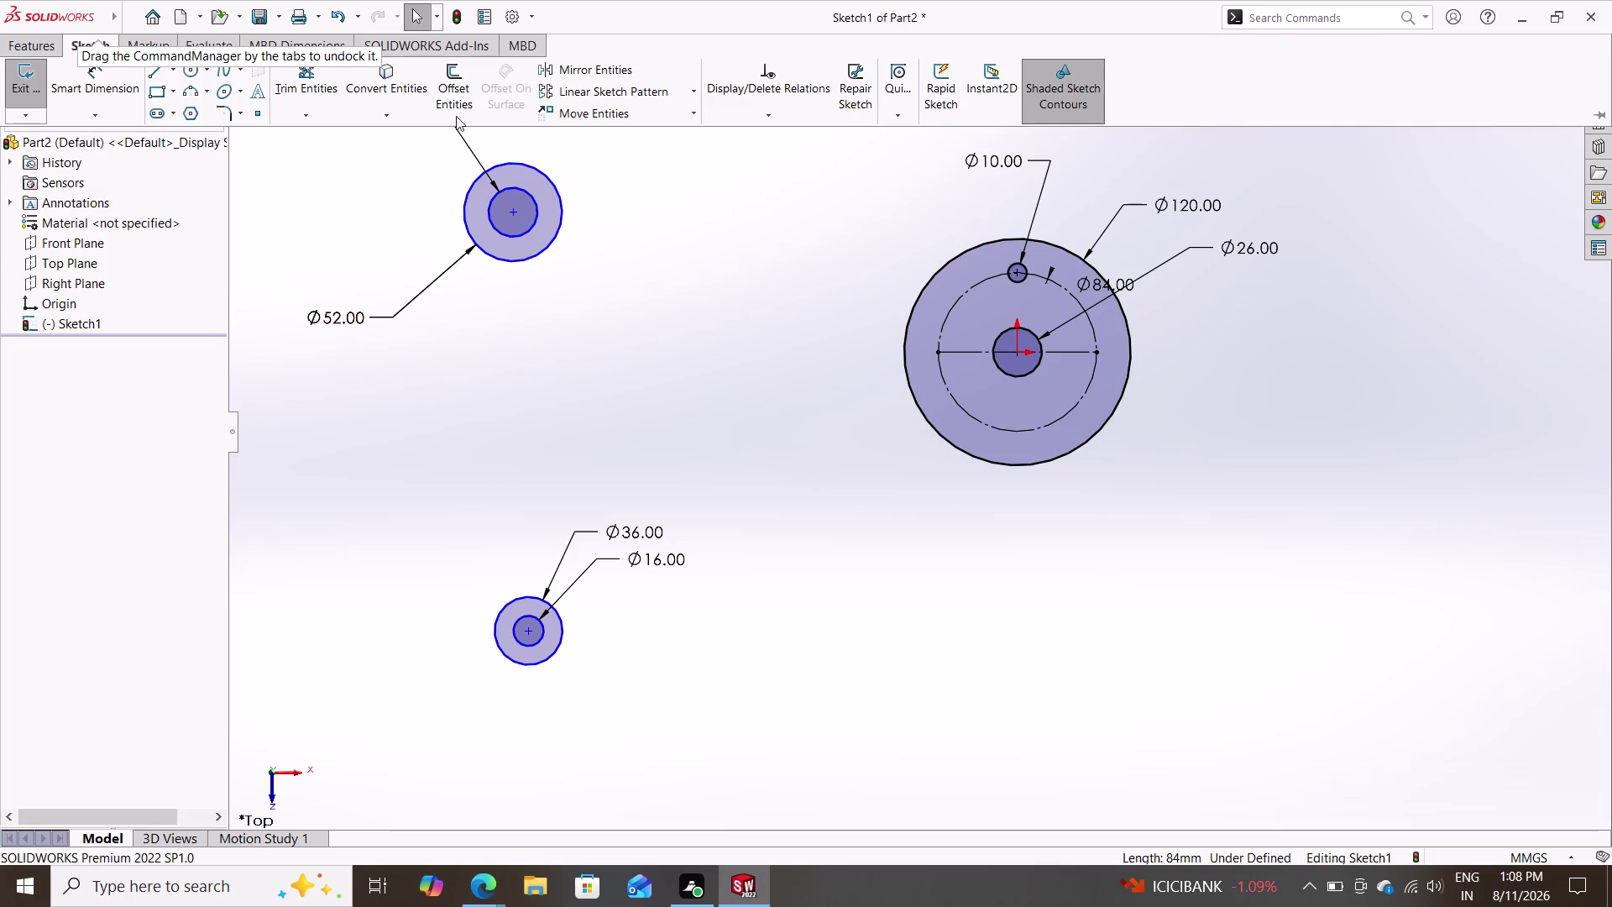
Attempt a circular sketch pattern from the pattern list, then cancel it.
double_click(695, 87)
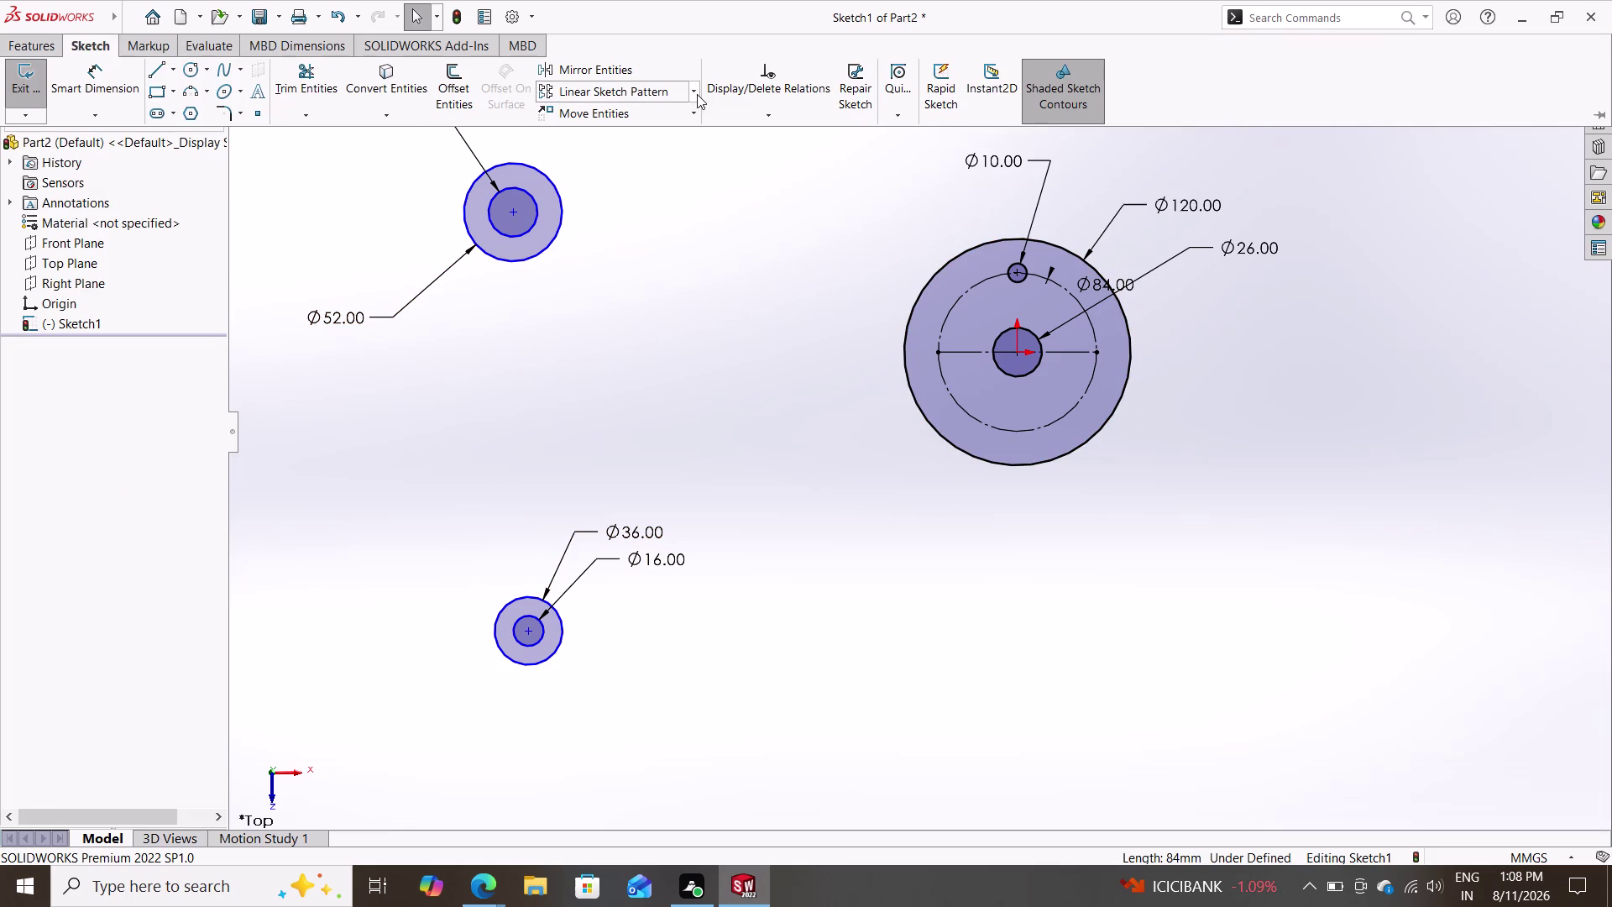
click(685, 93)
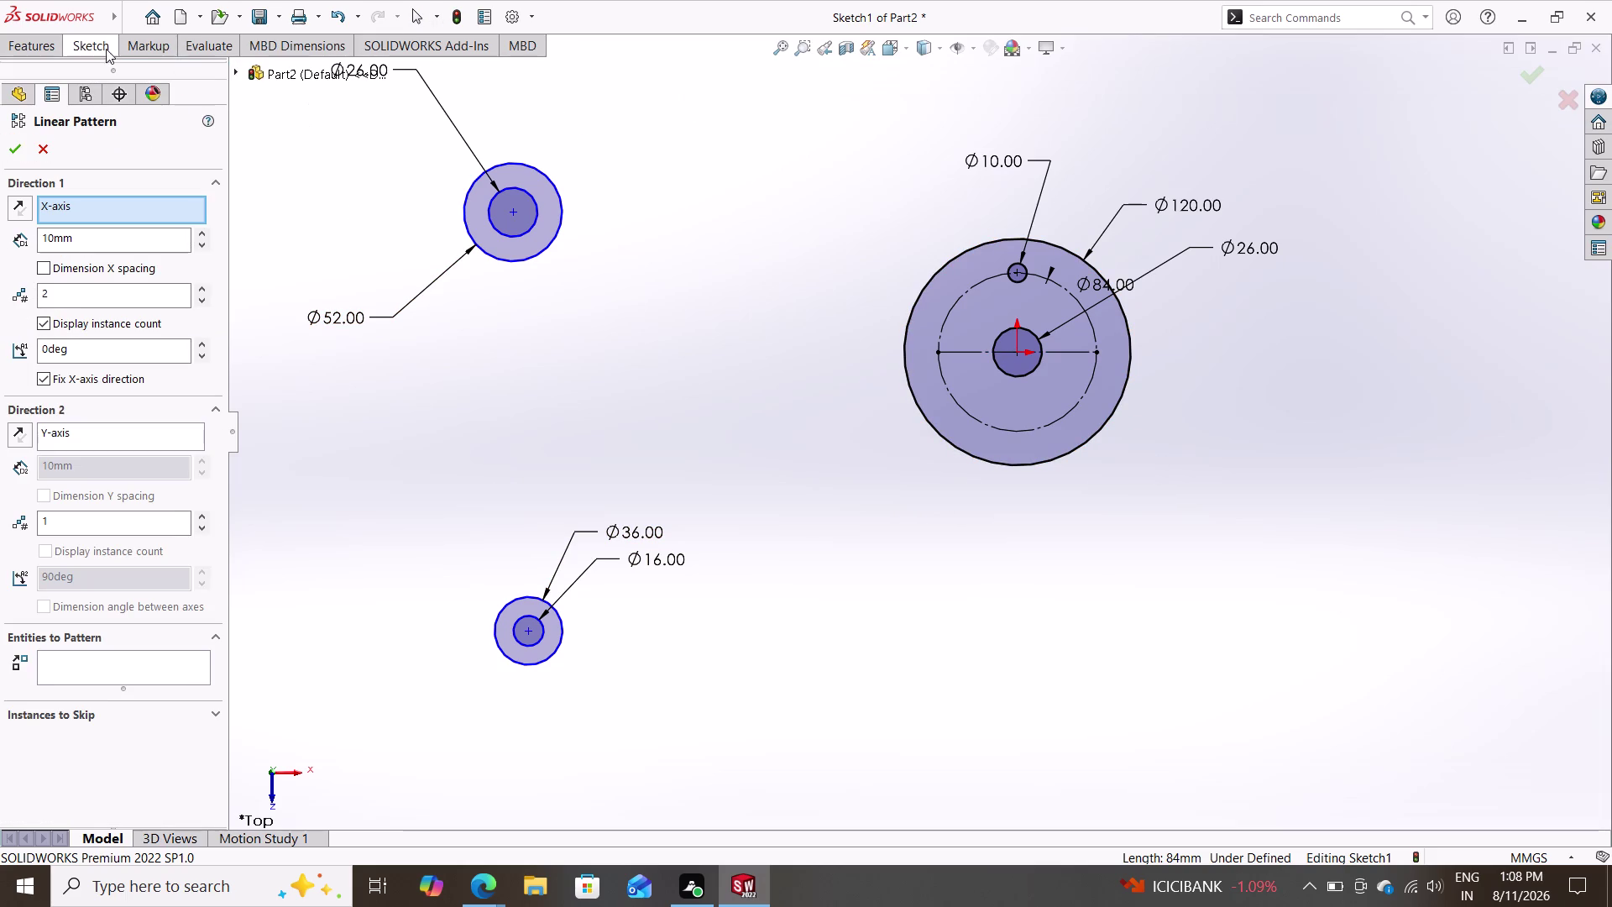
click(88, 58)
click(113, 44)
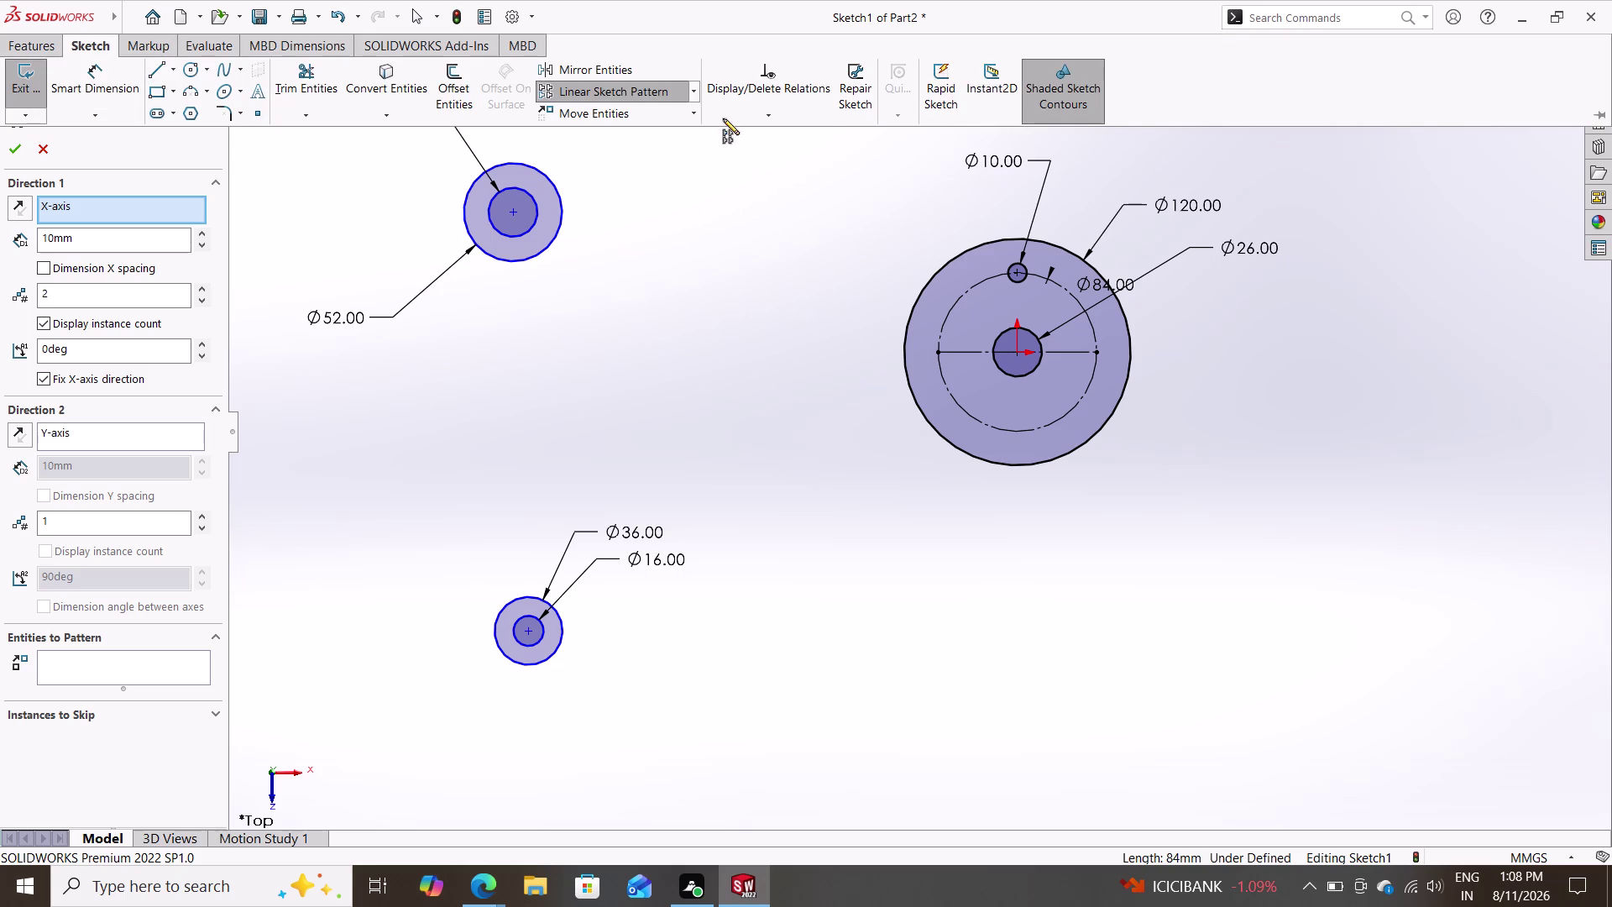
click(697, 91)
click(635, 142)
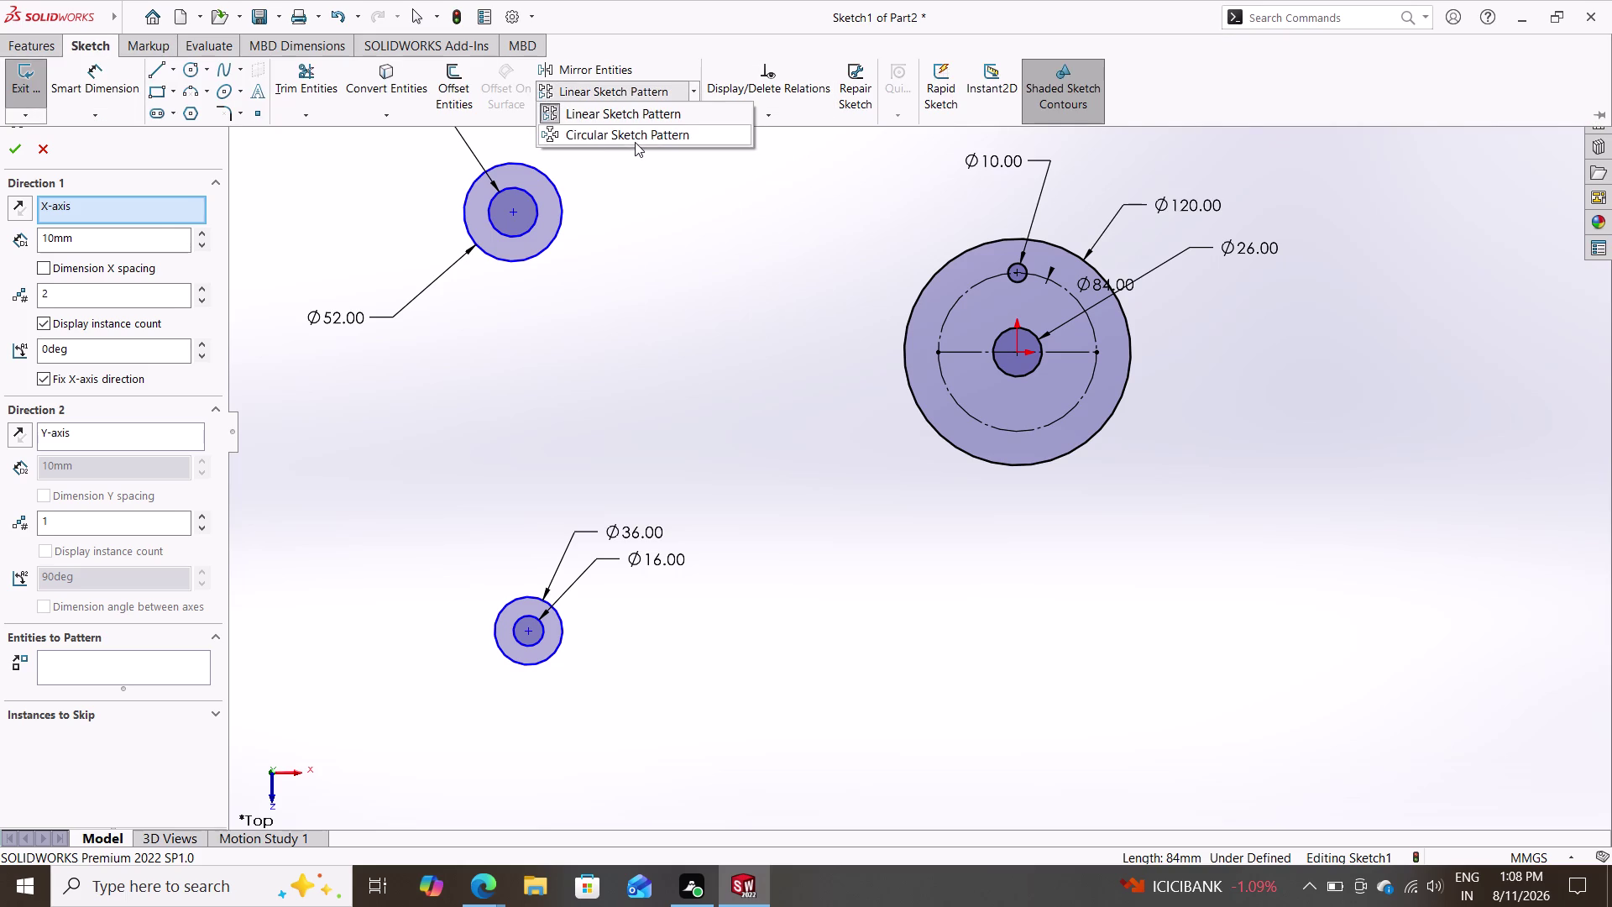
click(1024, 270)
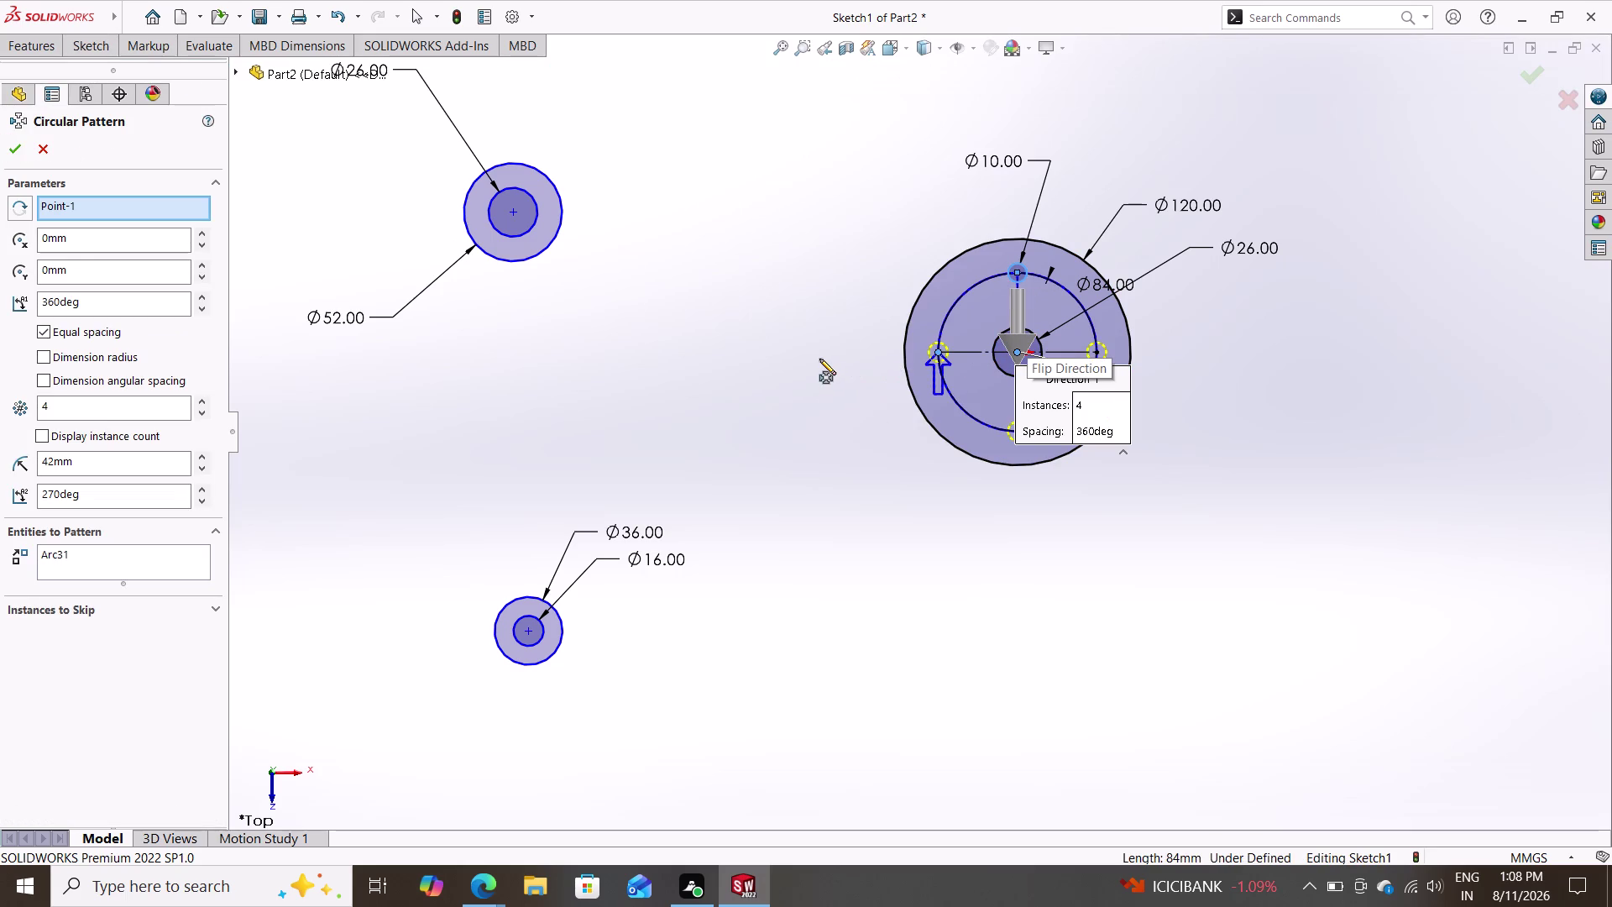
key(Escape)
key(Escape)
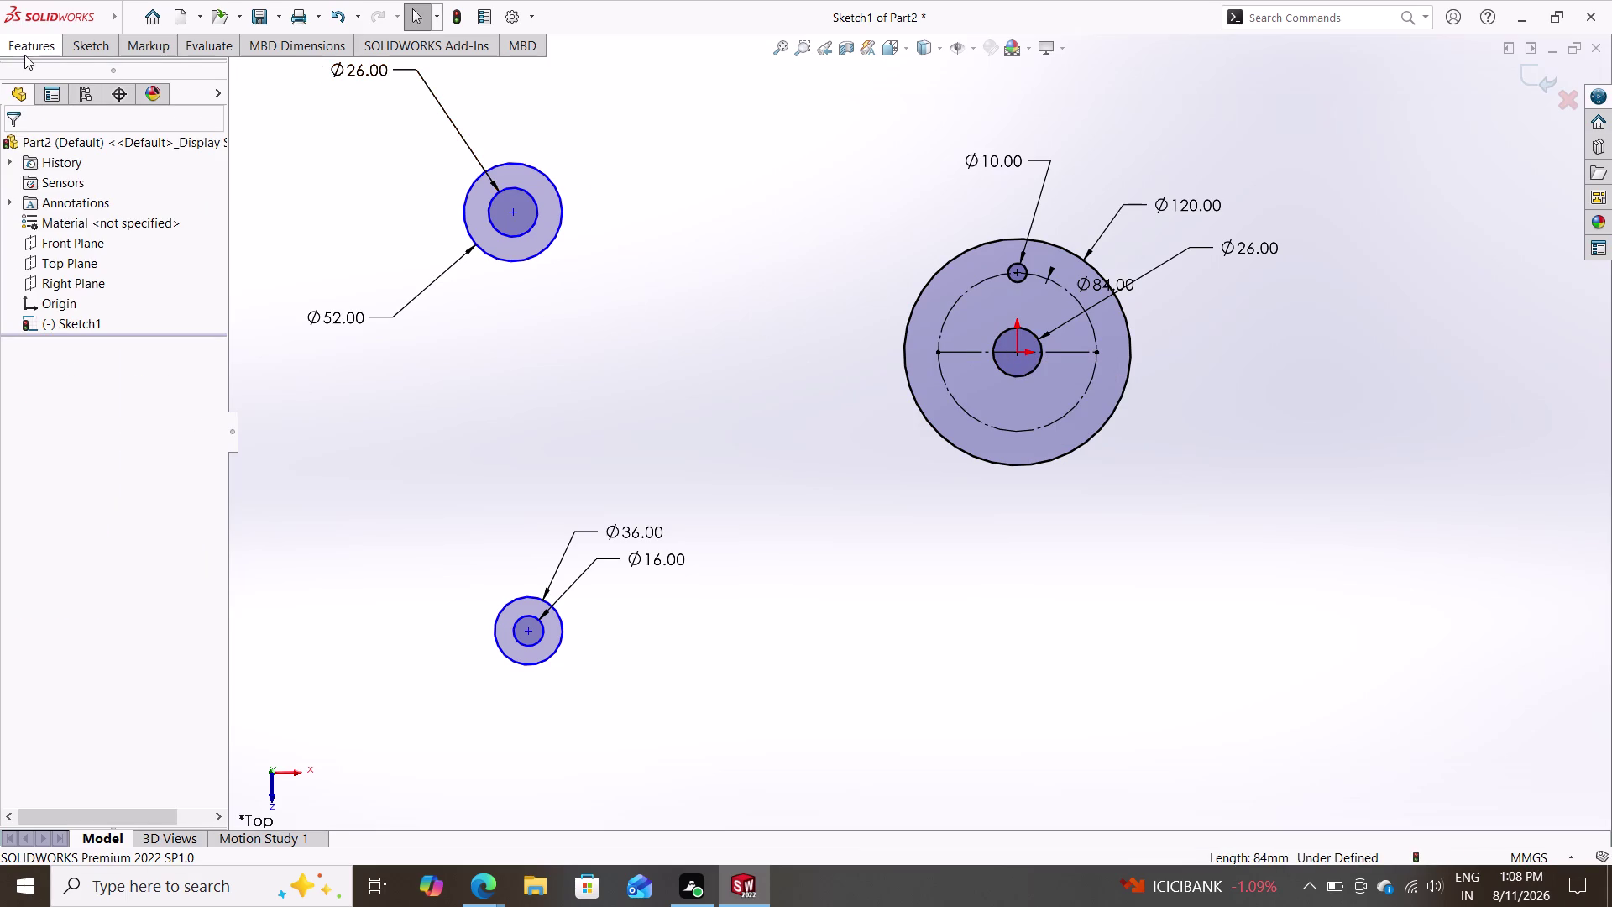
Circularly pattern the Ø10 hole with 8 instances and confirm.
click(74, 39)
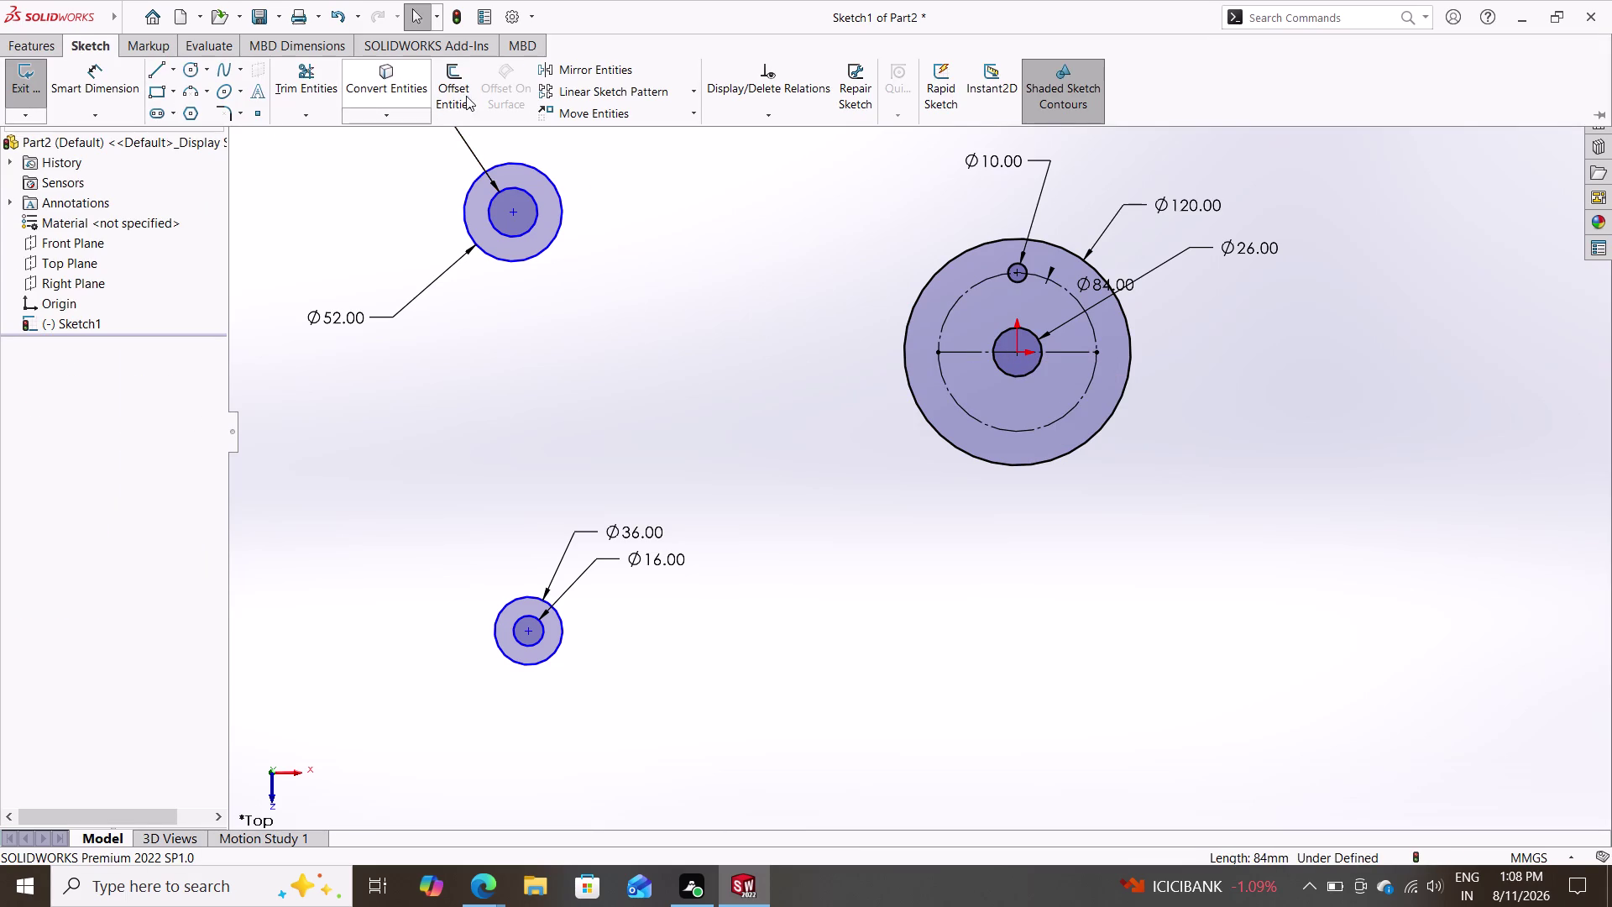
click(692, 89)
click(667, 133)
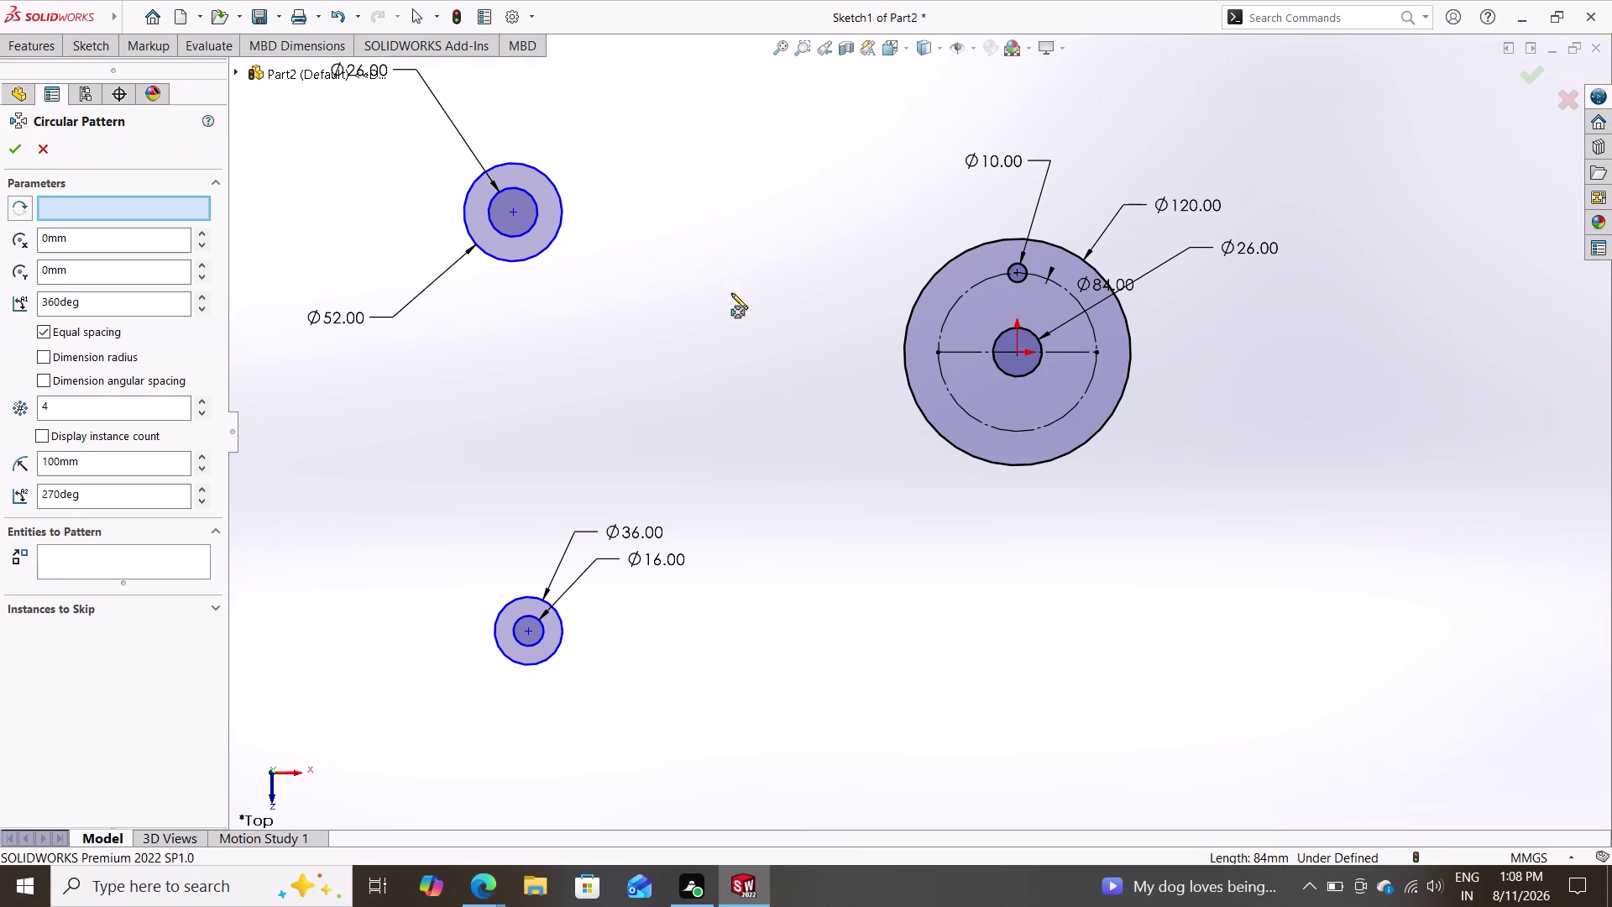
click(1028, 277)
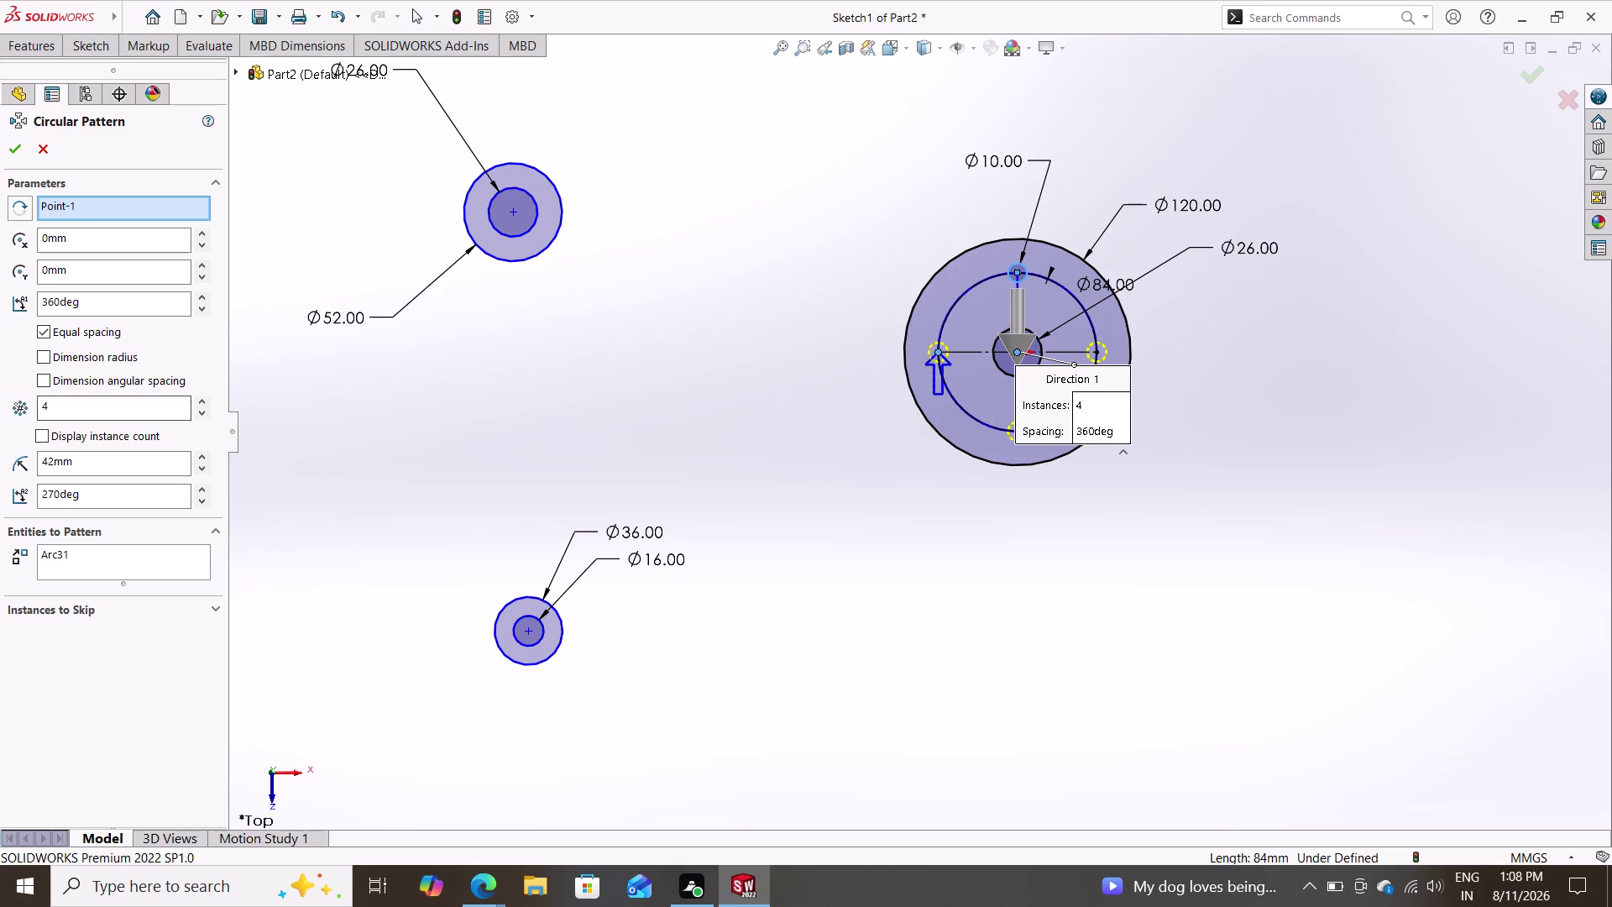
drag(63, 404, 21, 405)
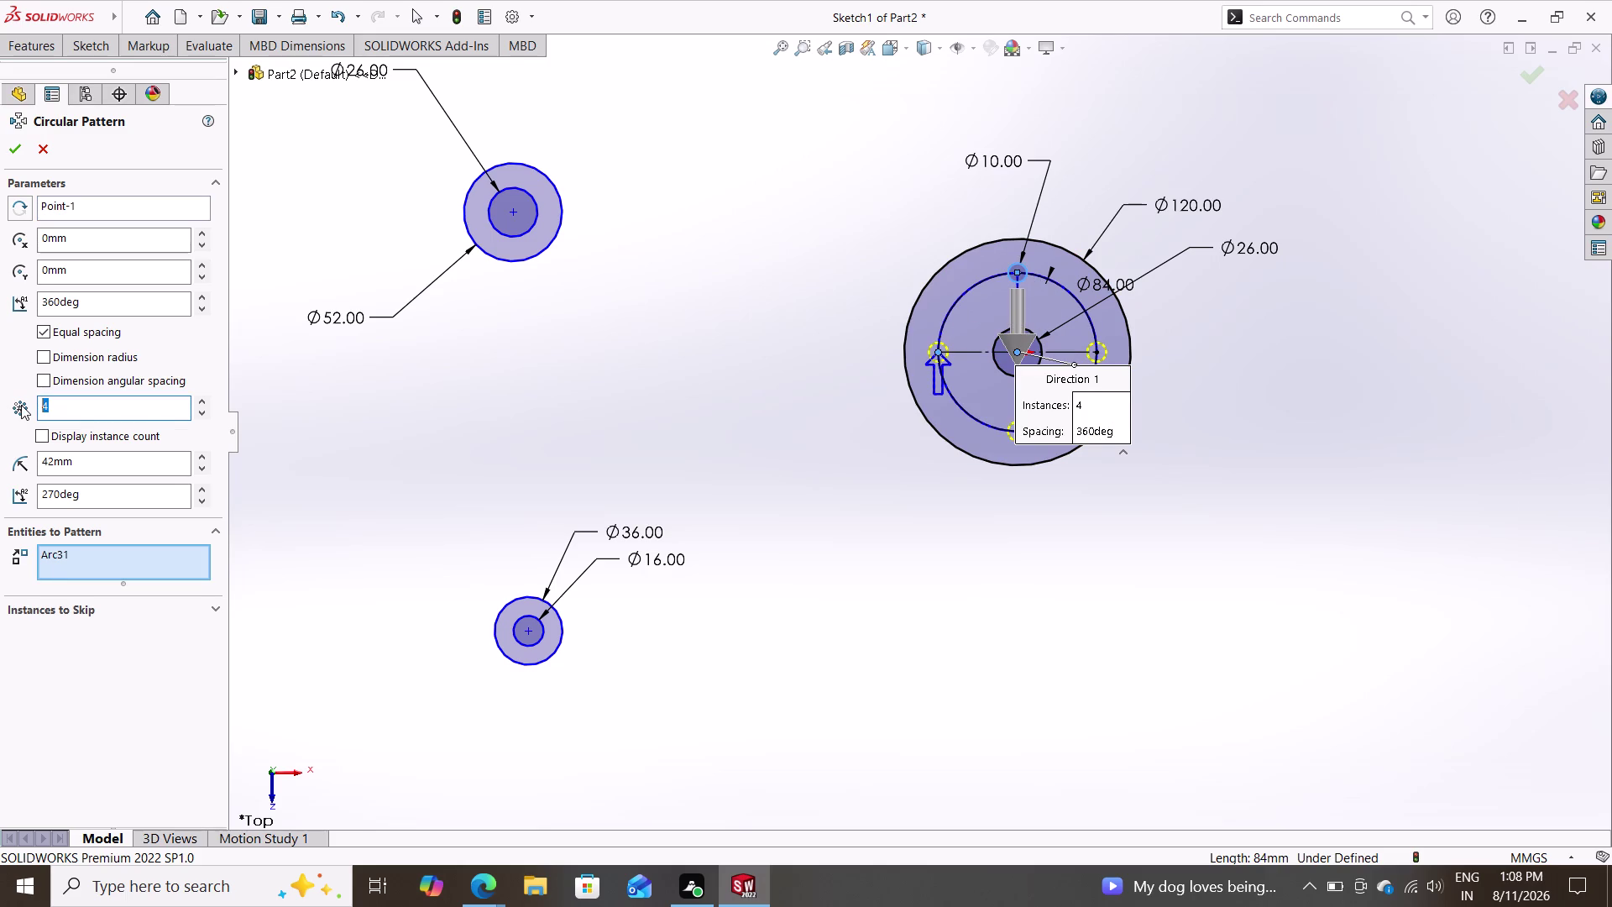
key(8)
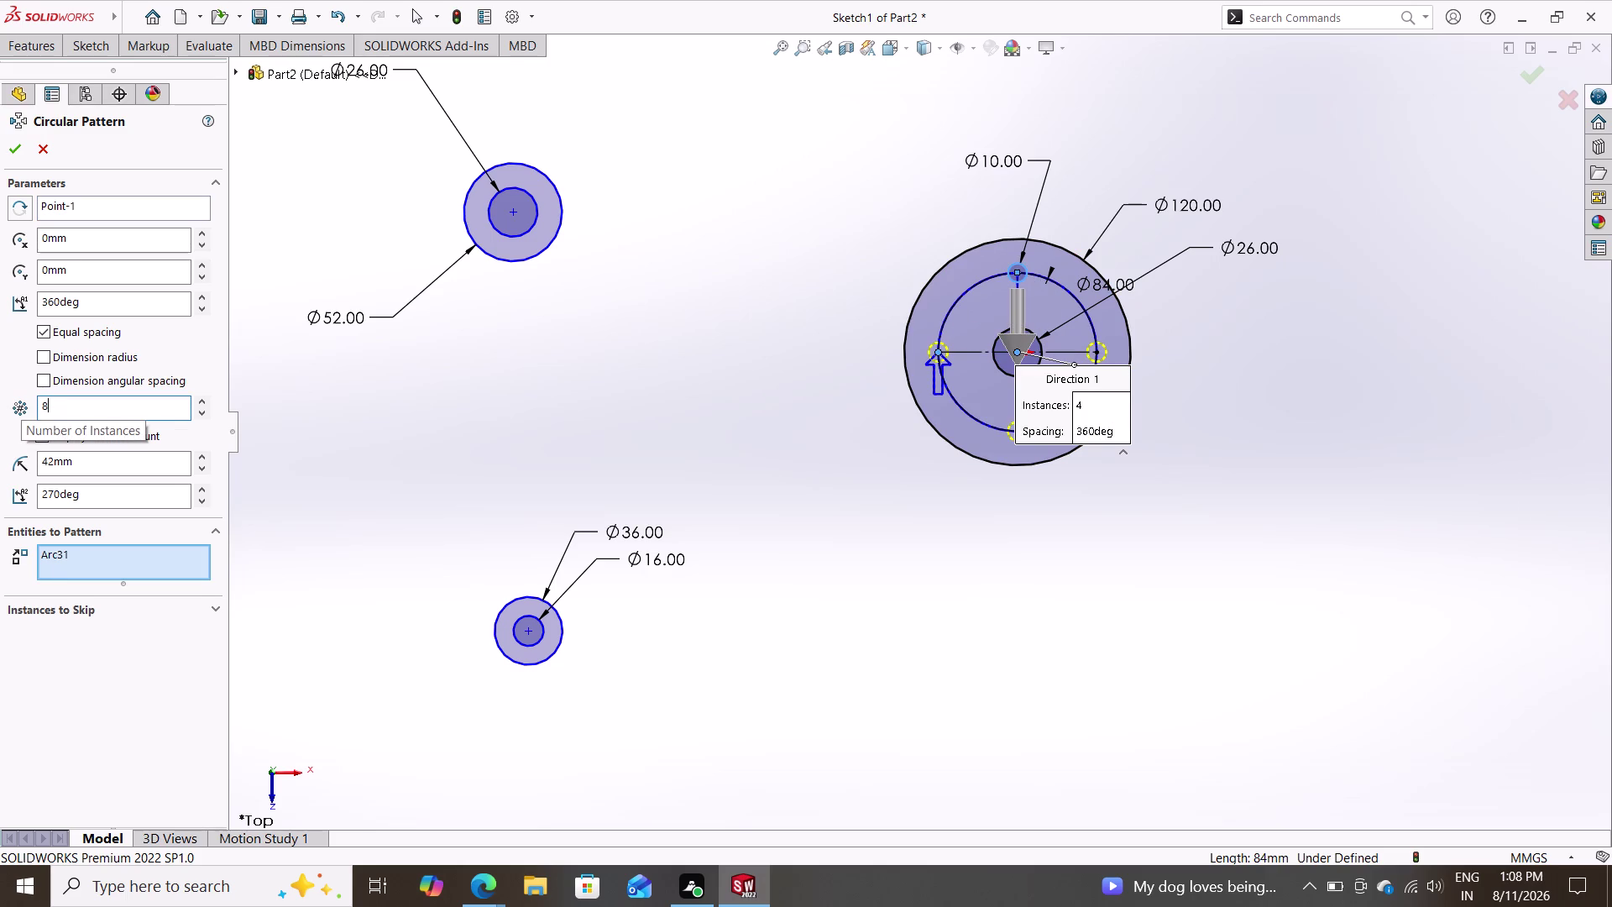
key(Return)
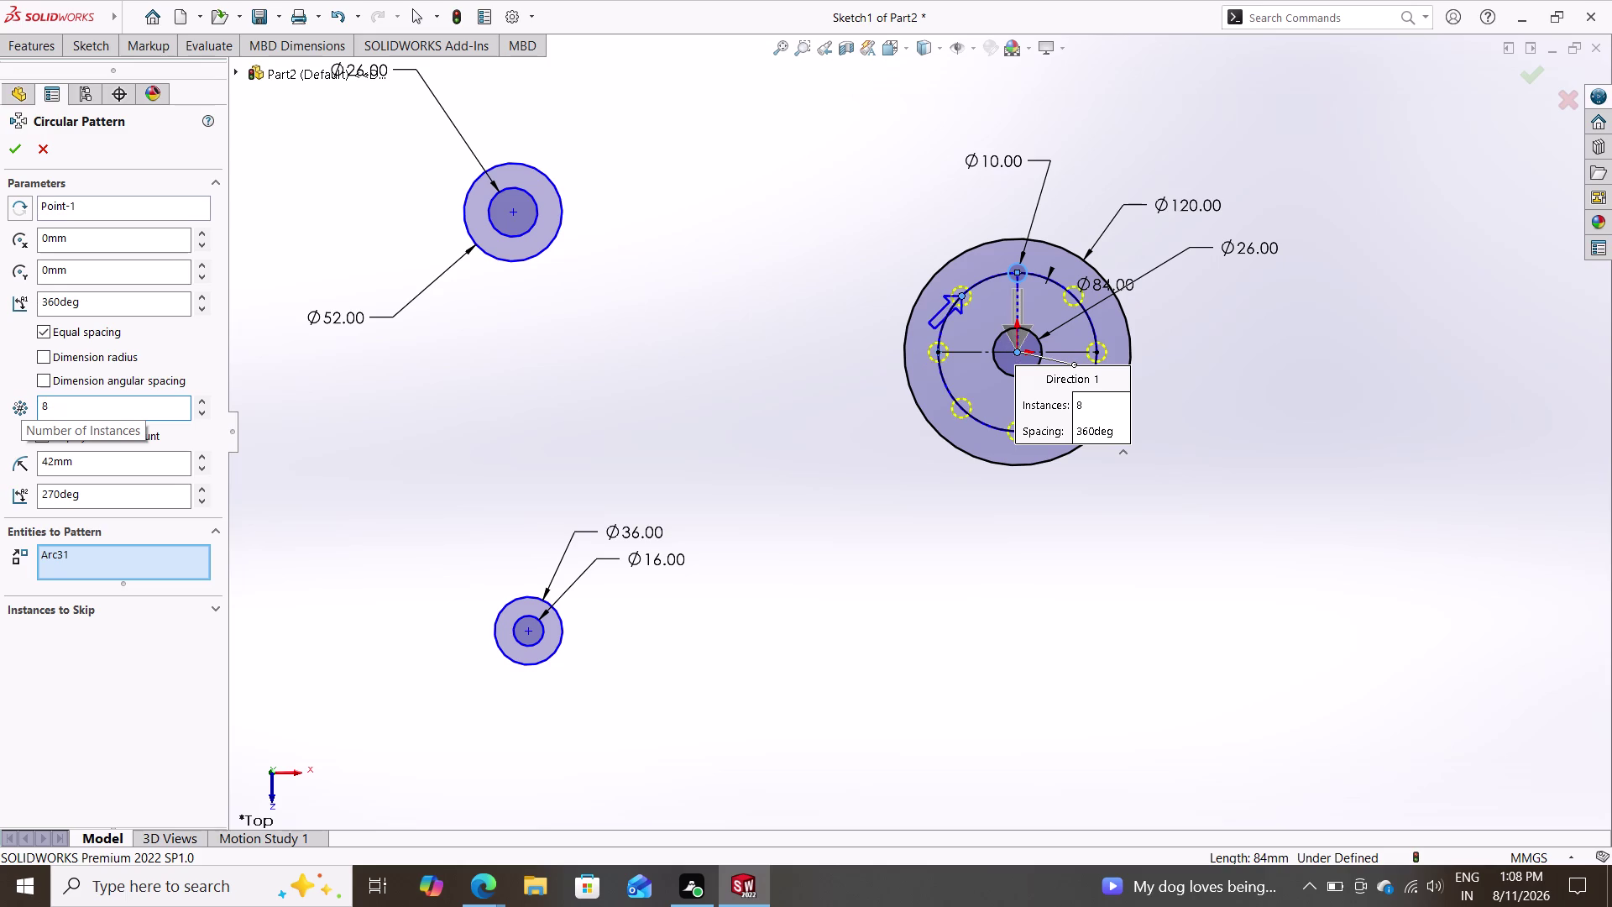
click(8, 145)
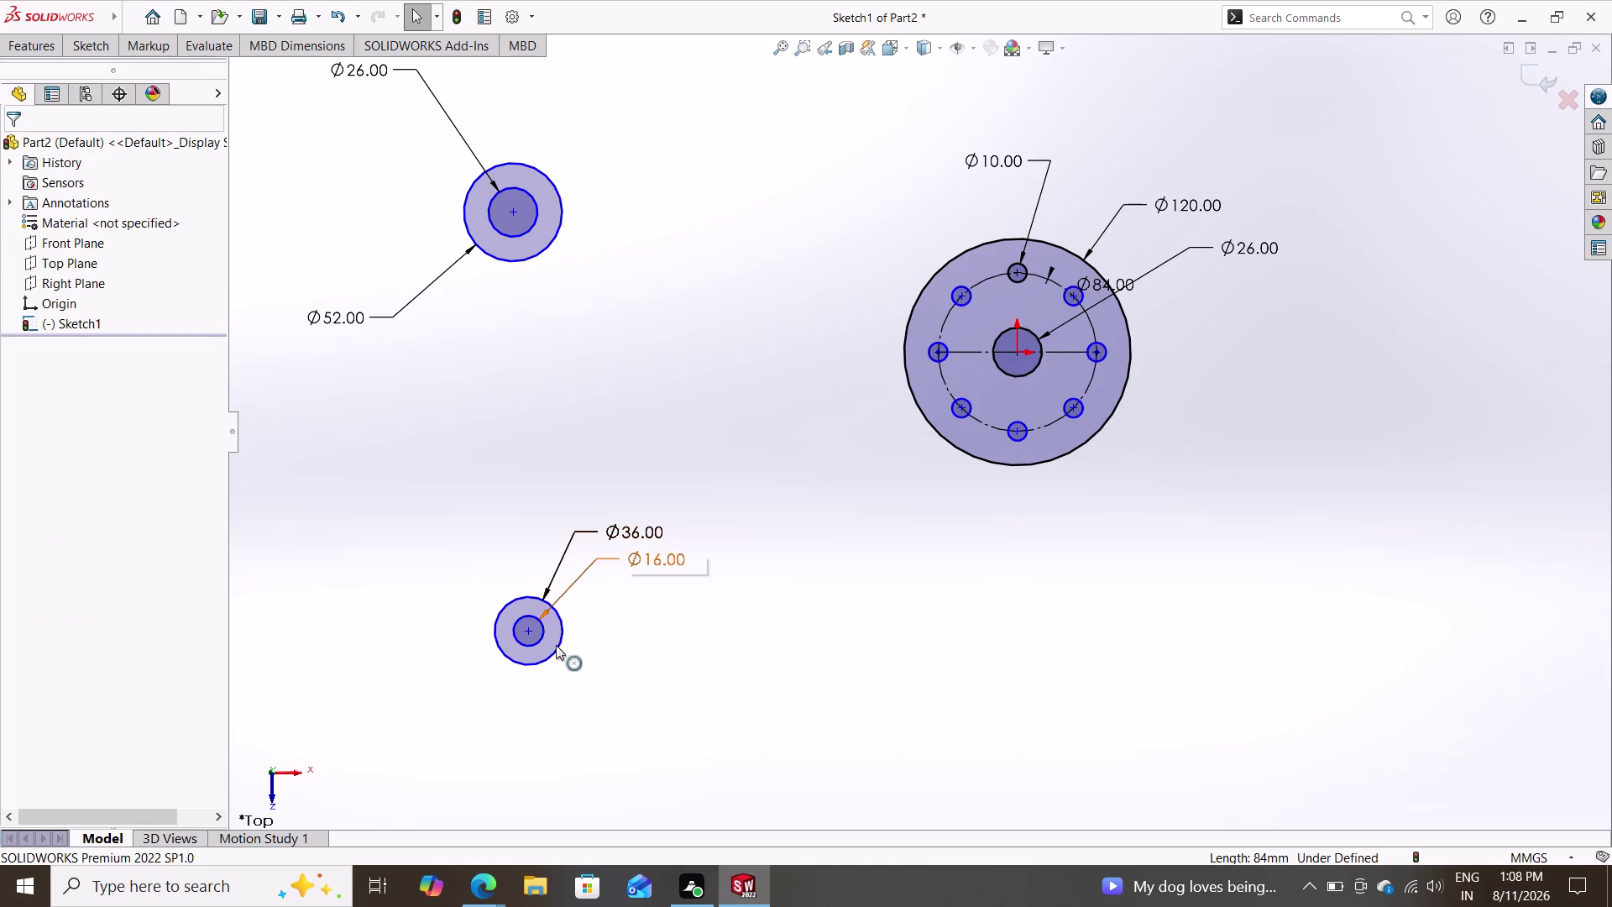
drag(100, 51, 111, 43)
Dimension the lower side boss centre 80 mm horizontally from the origin.
click(89, 74)
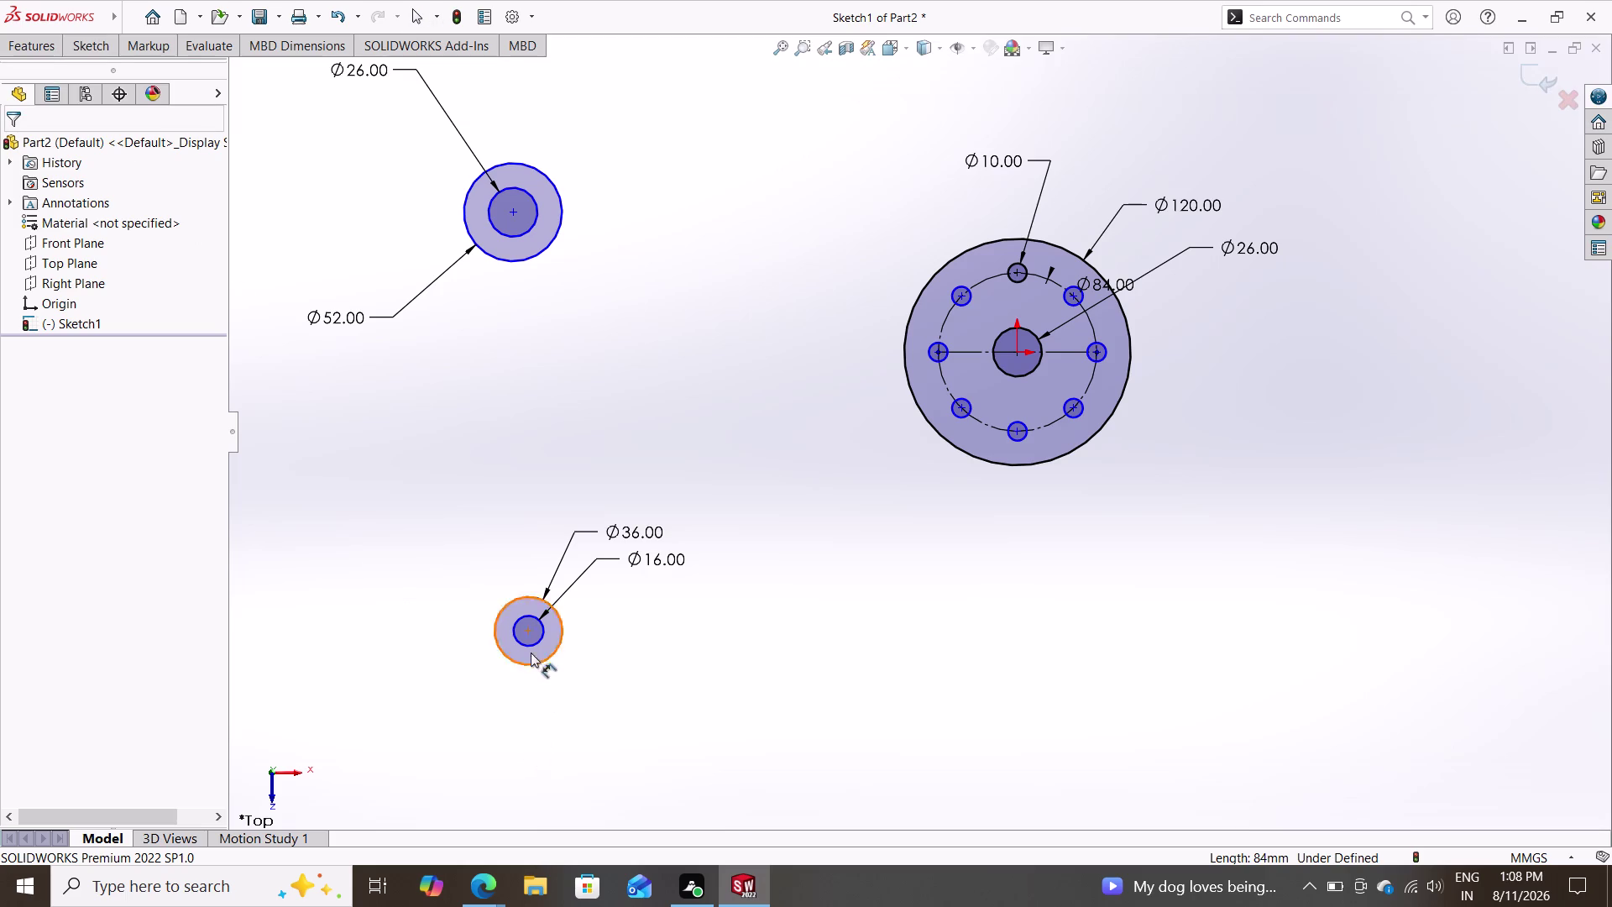
click(531, 633)
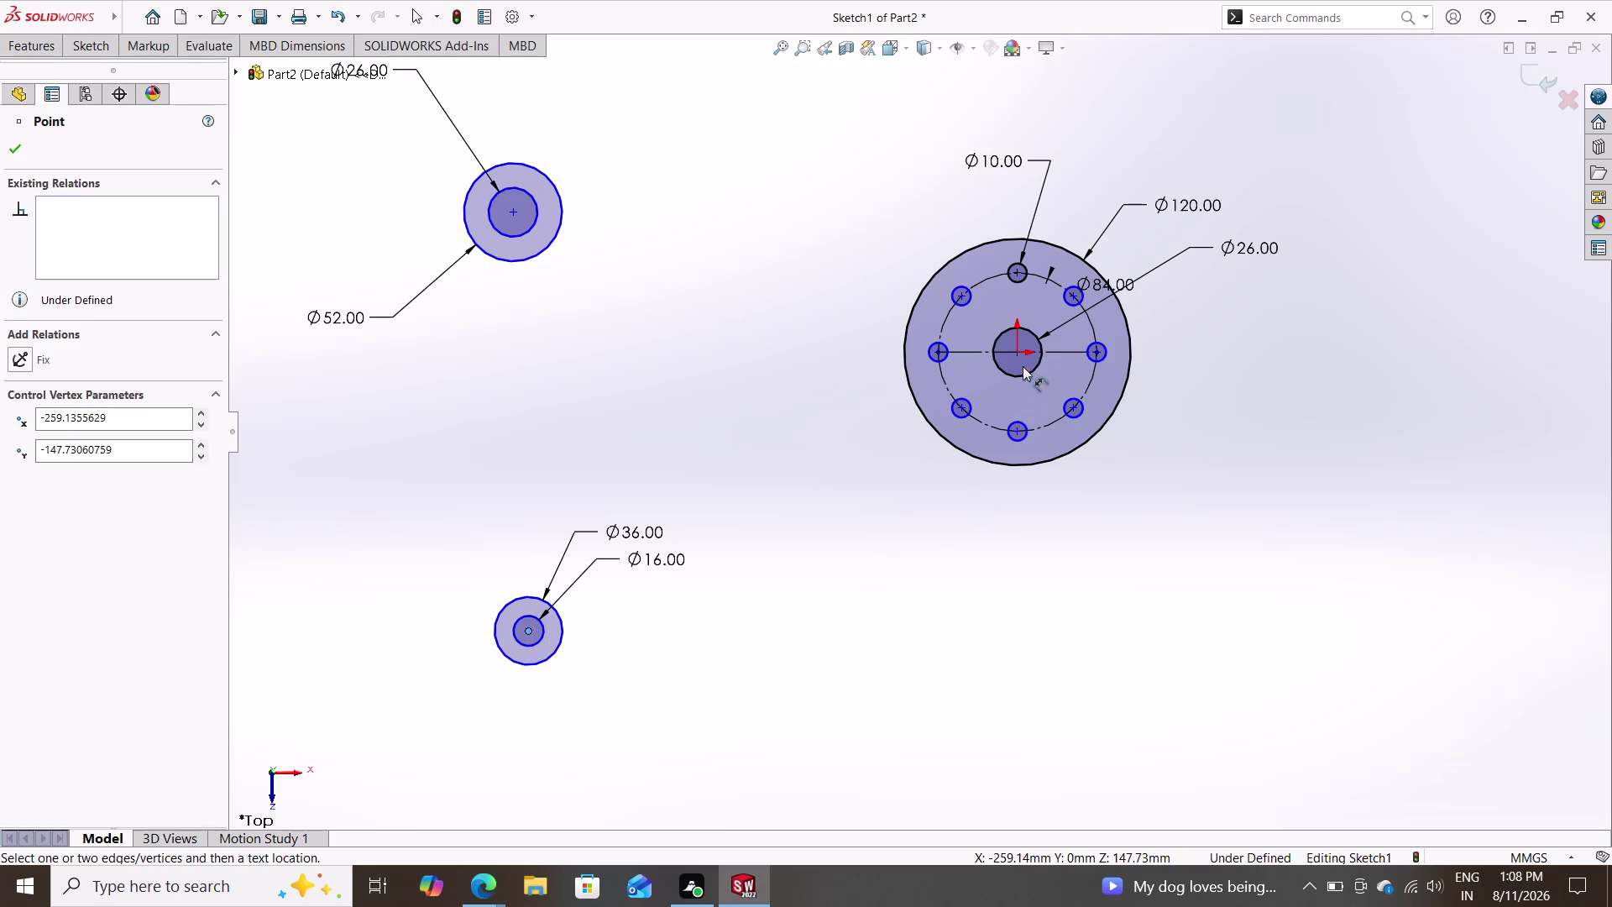
click(1016, 351)
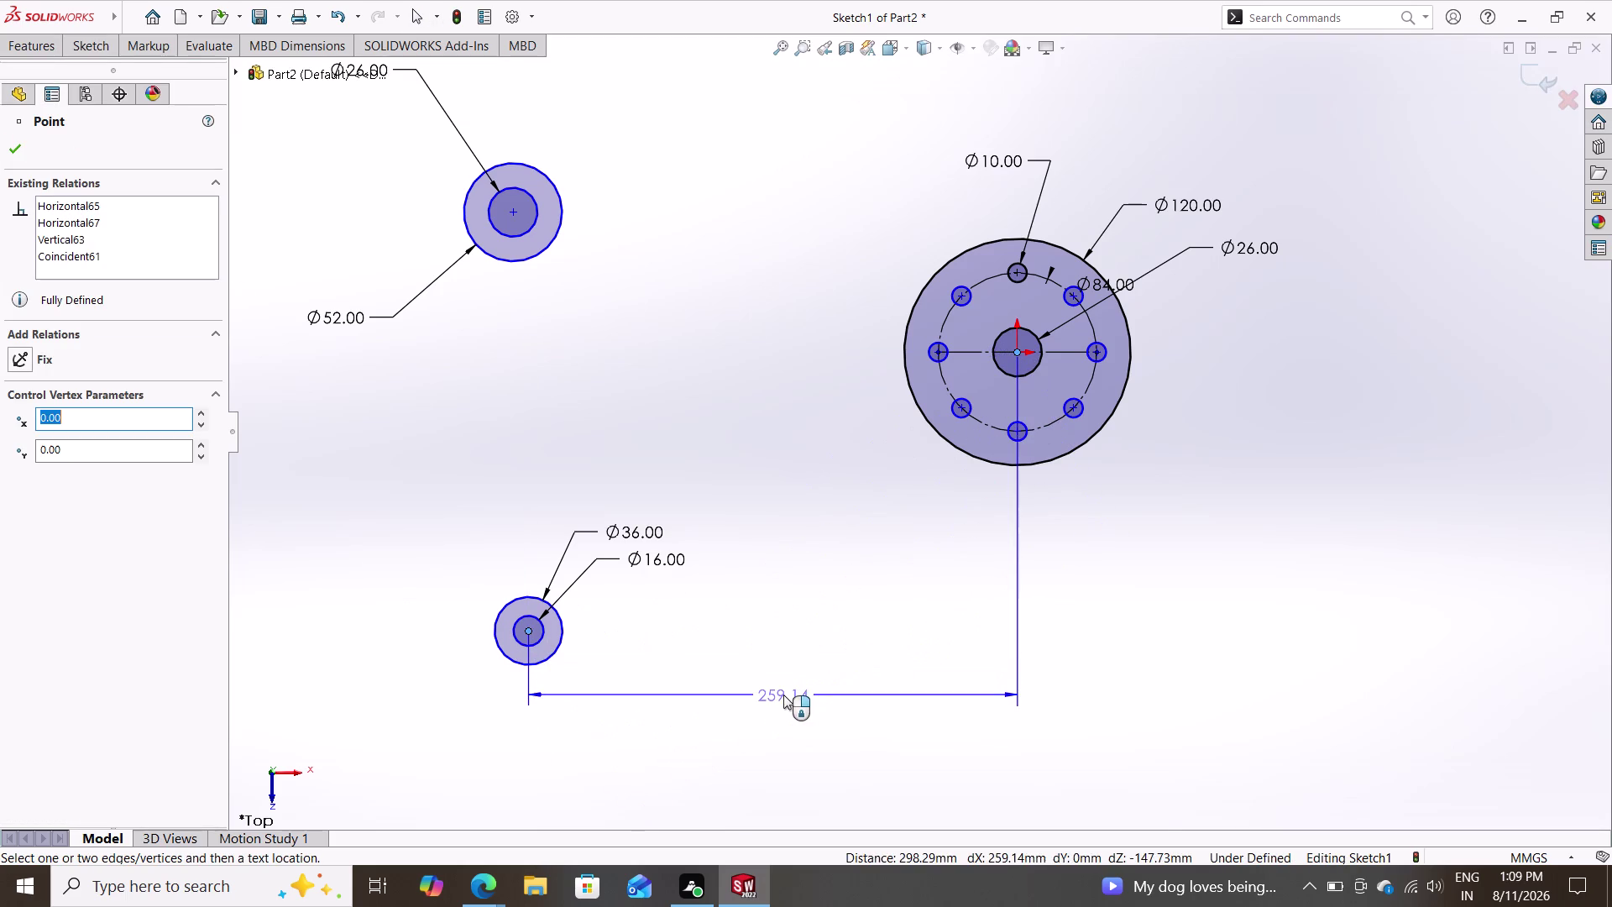
click(784, 694)
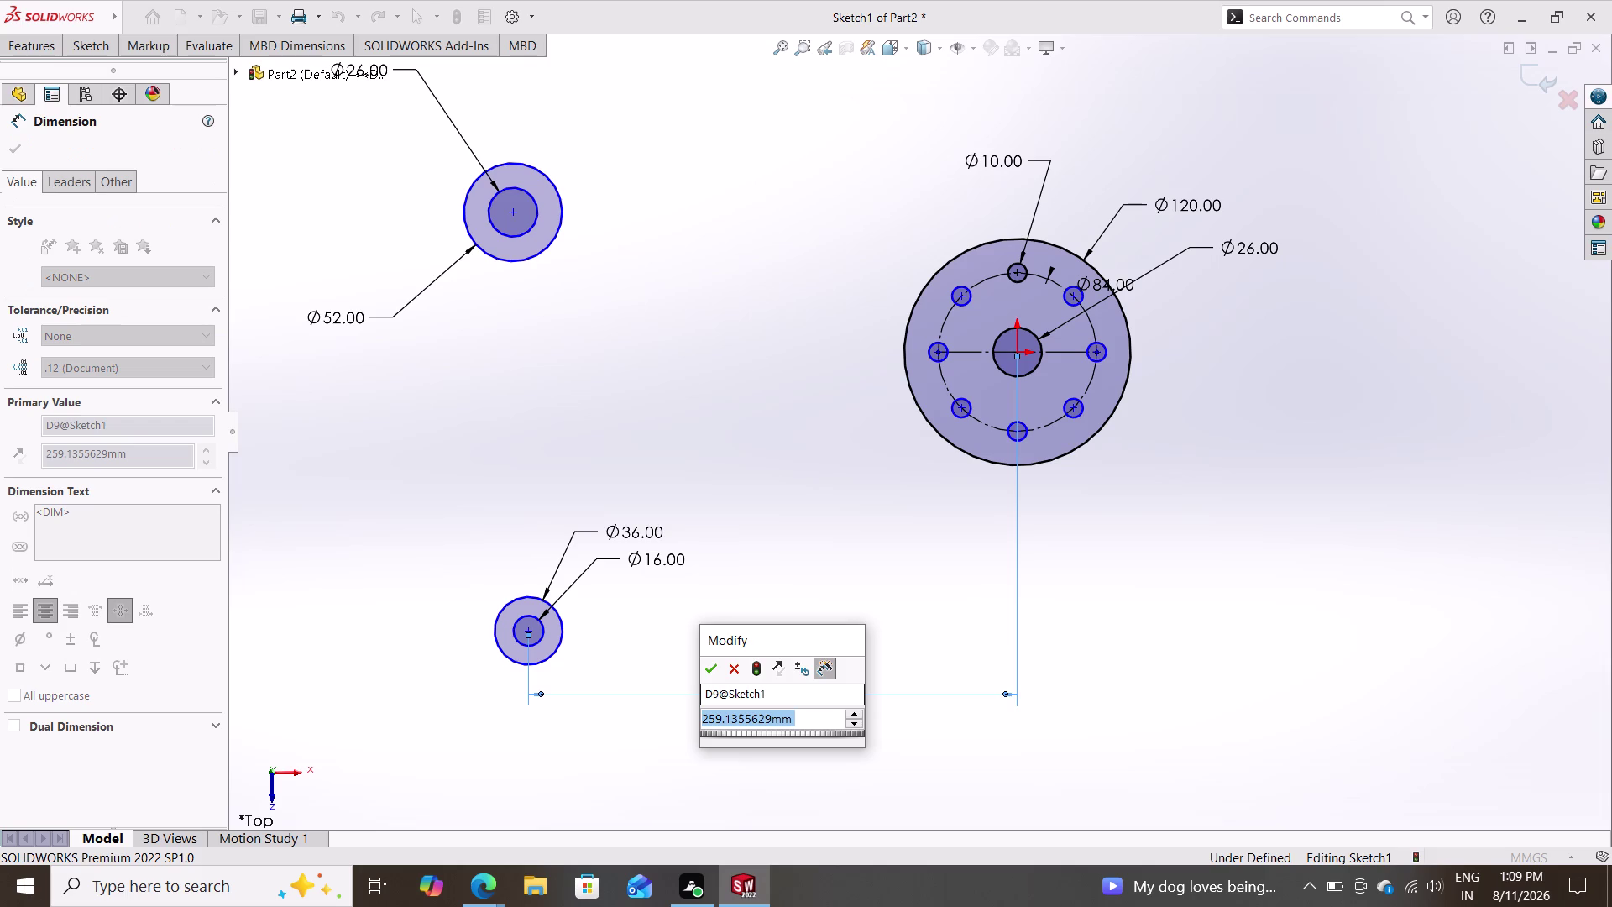
text(80)
key(Return)
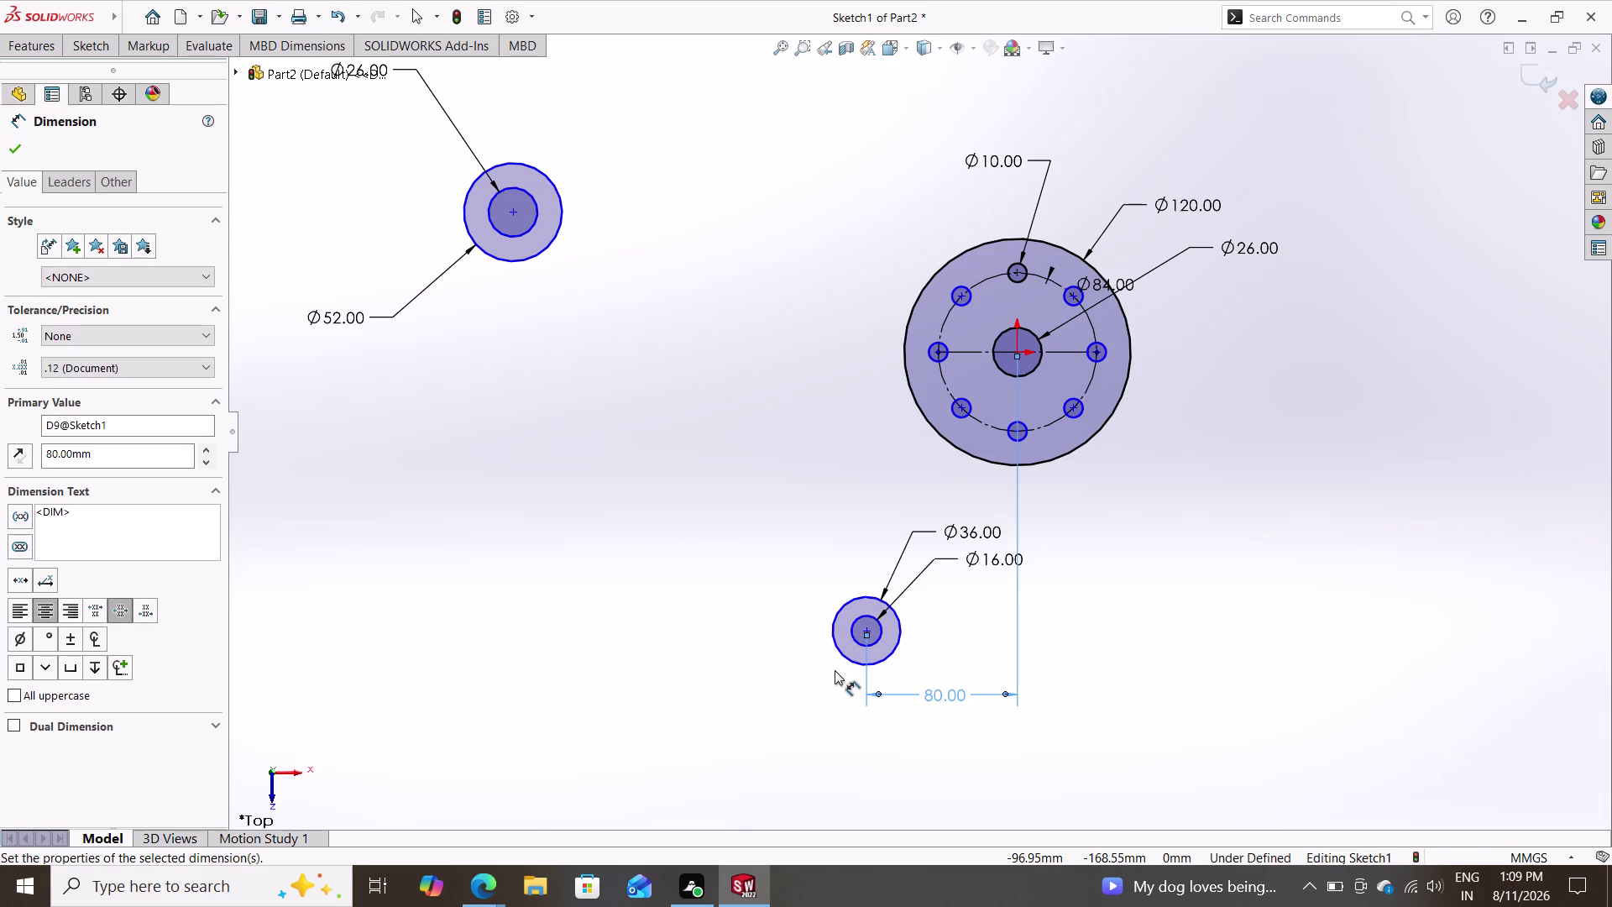
key(Escape)
key(Escape)
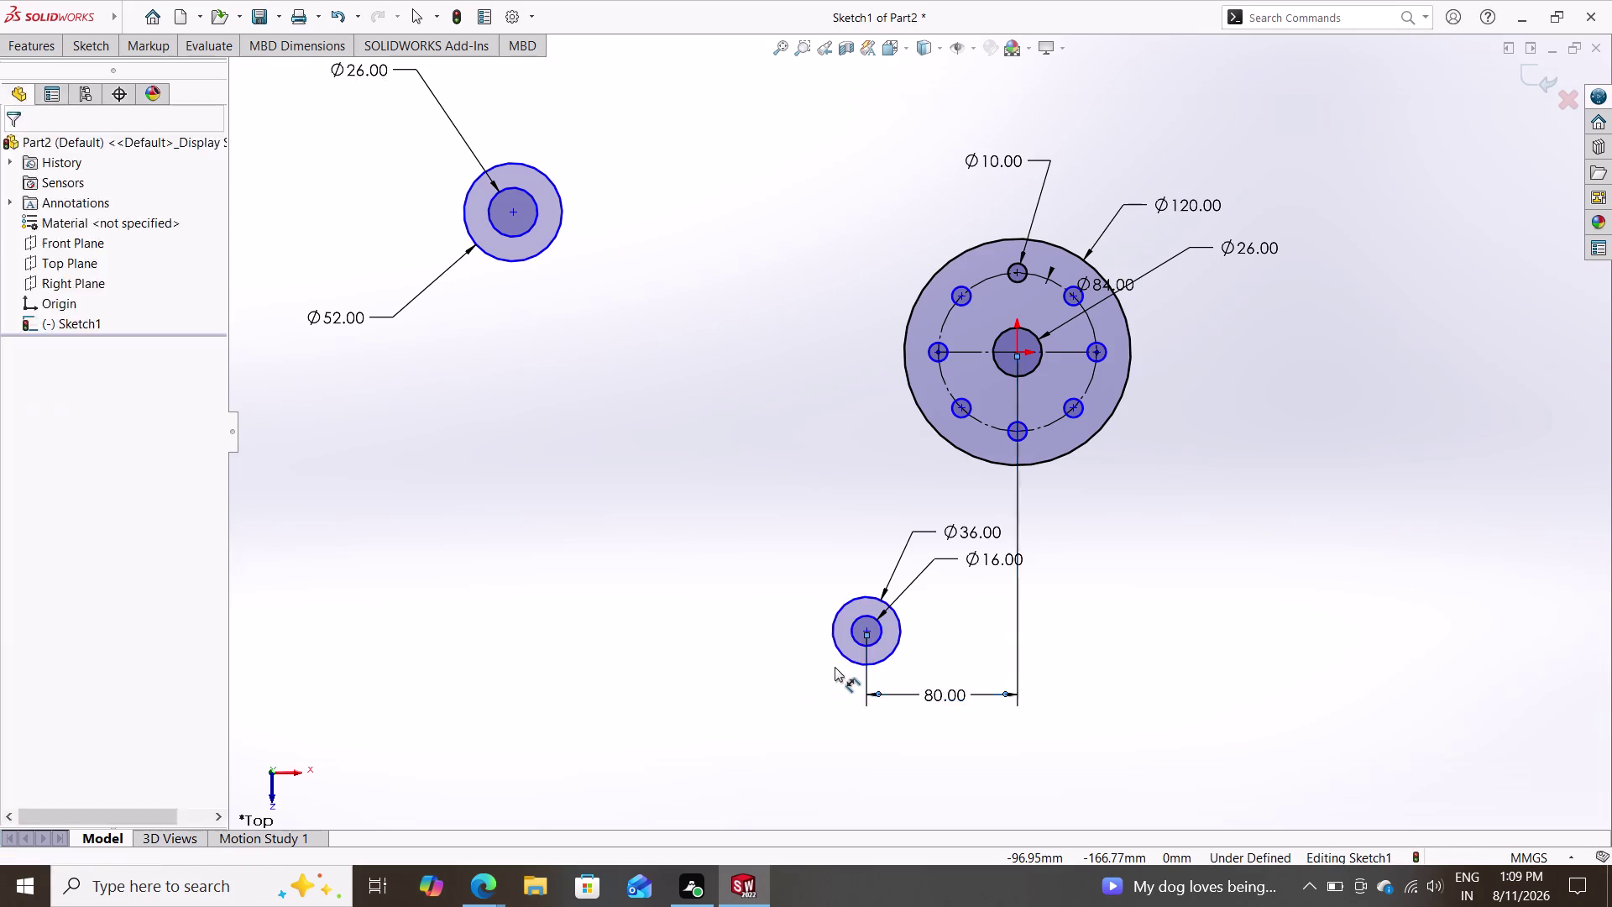
click(898, 643)
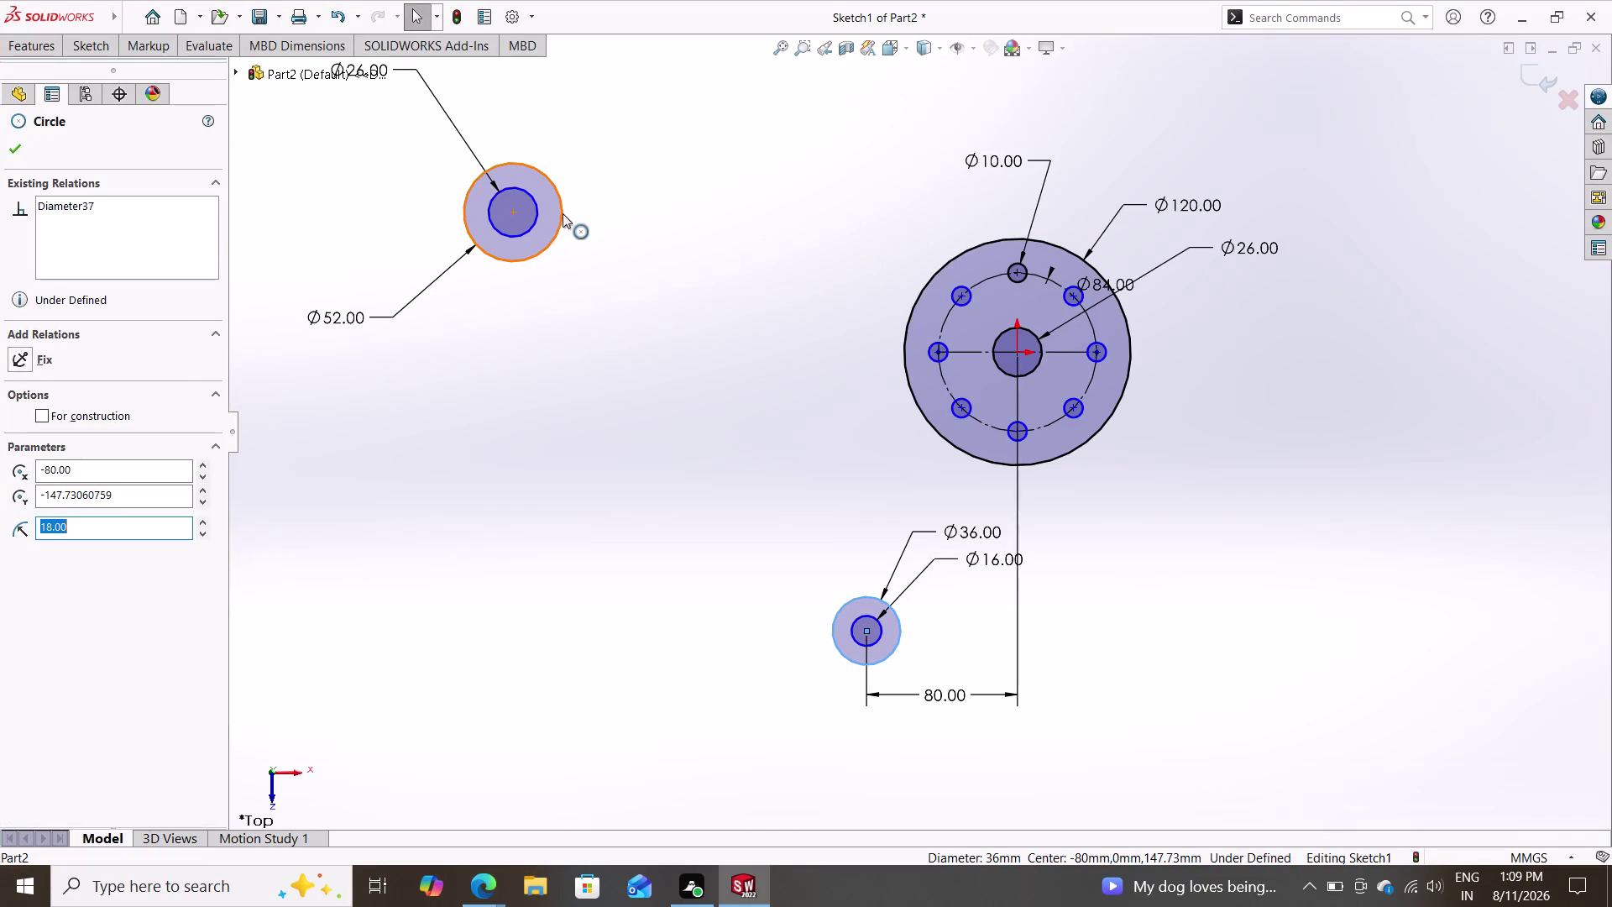
click(563, 213)
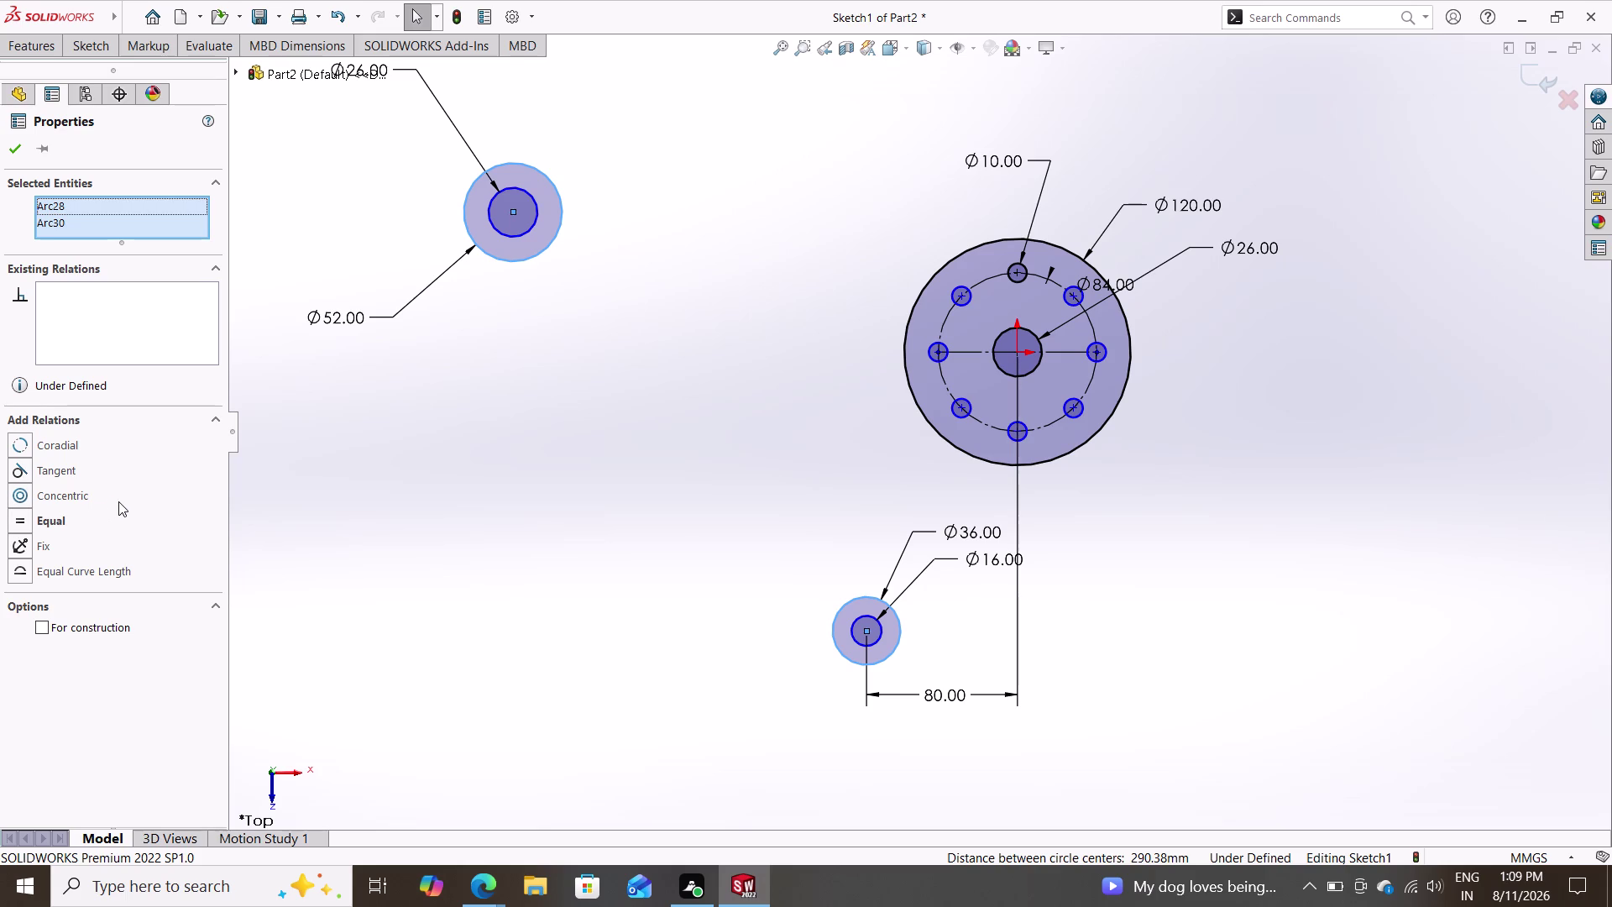
click(70, 444)
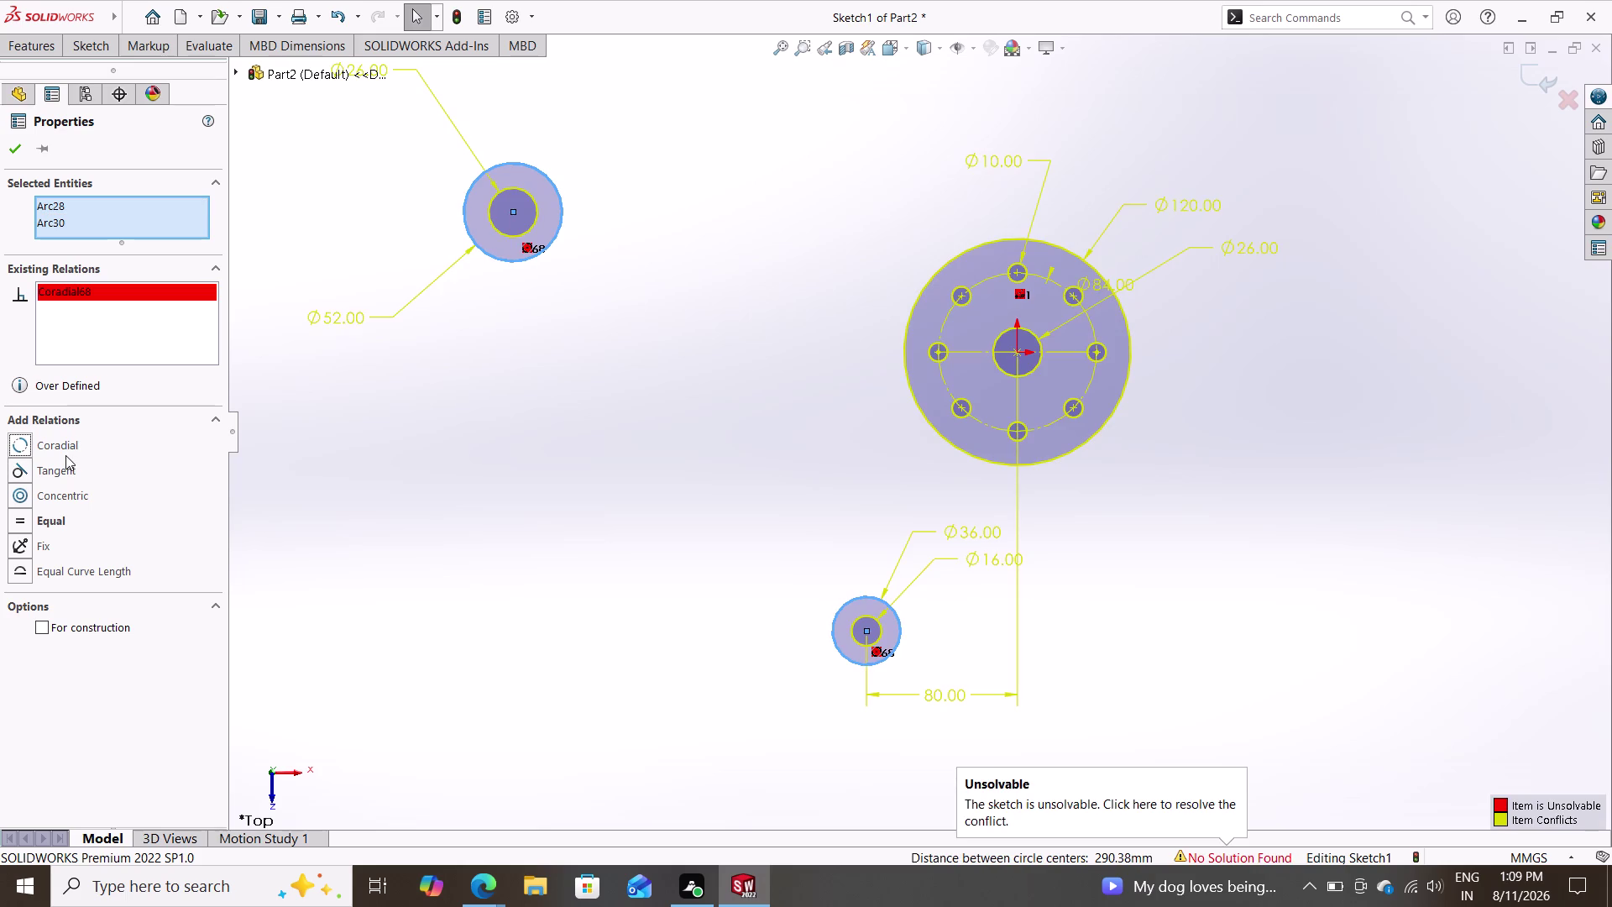
key(ctrl+z)
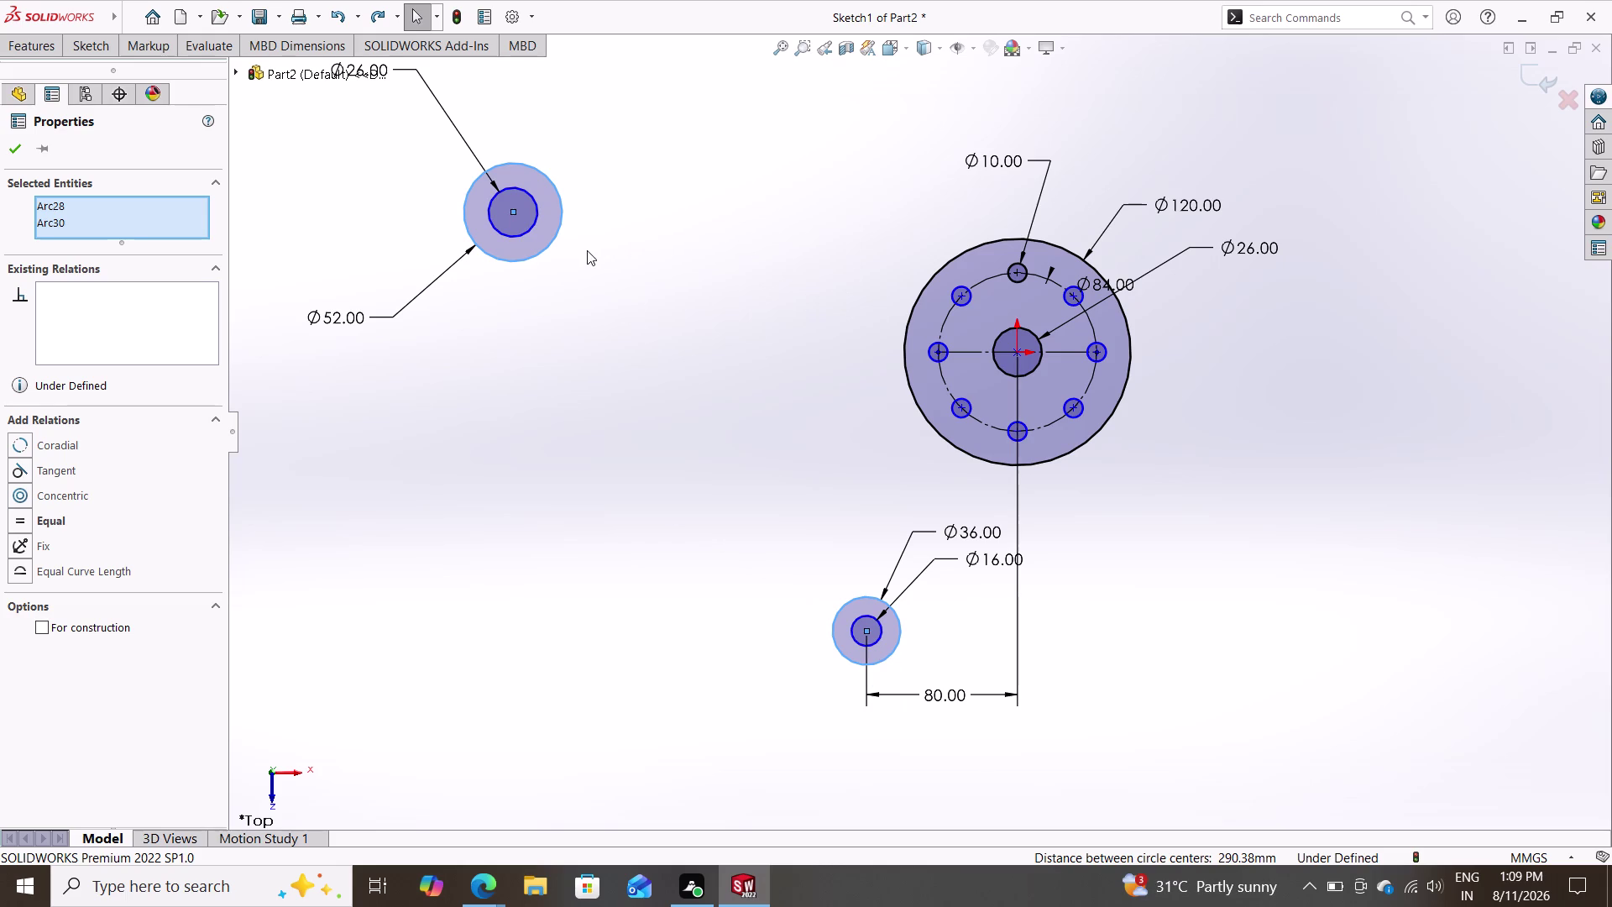
click(536, 202)
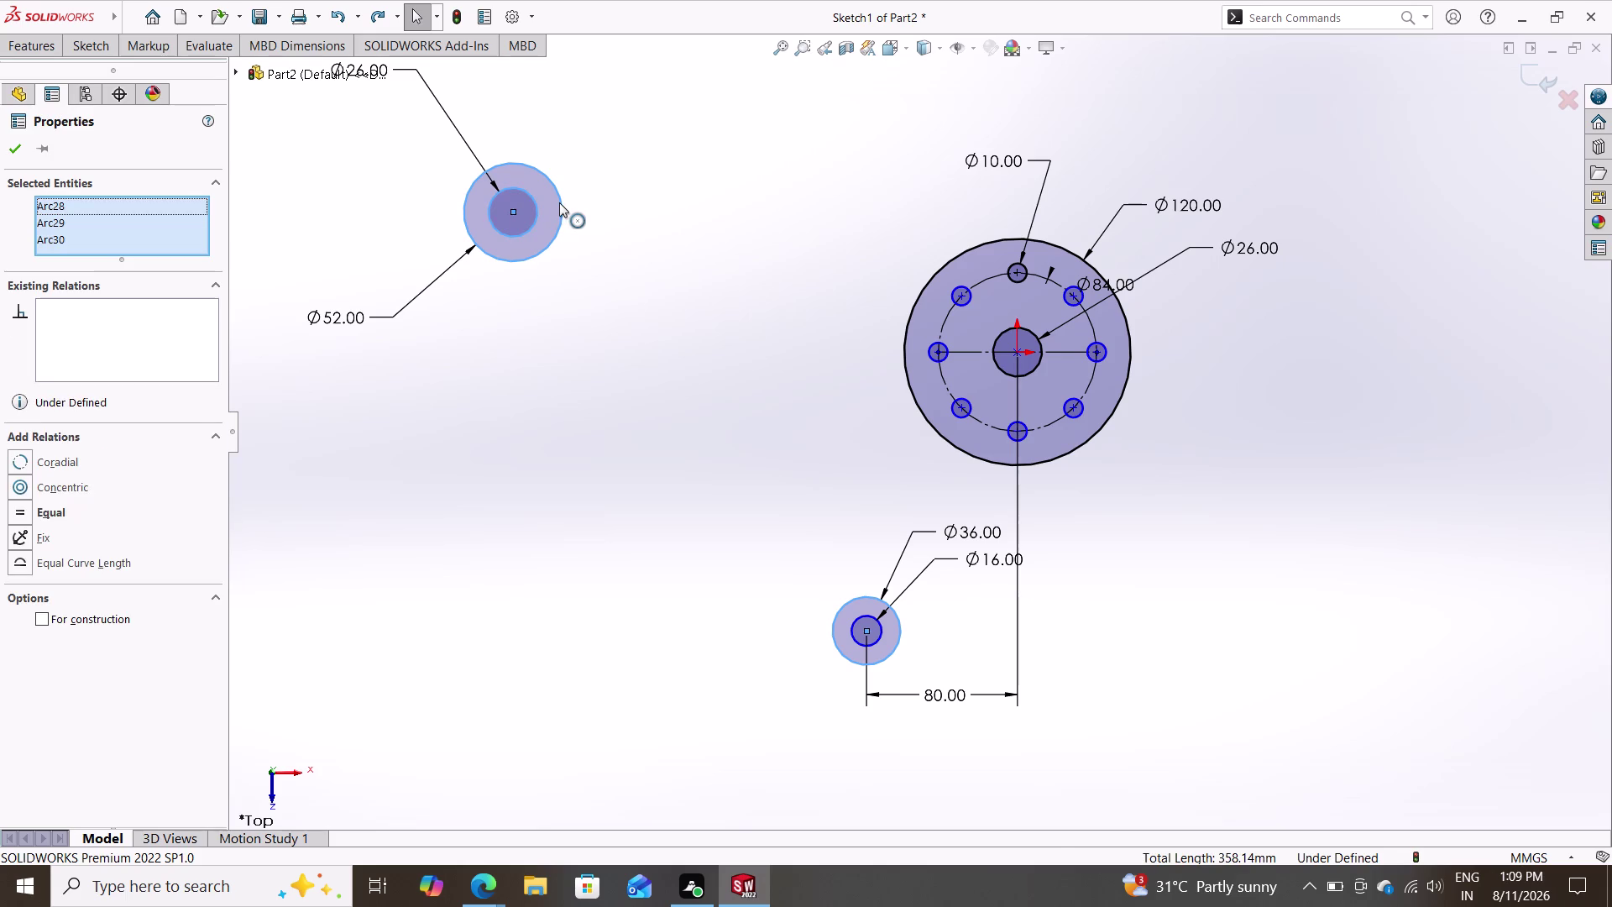
click(559, 202)
Drag the upper Ø52 side boss rightward, closer to the central boss.
drag(512, 211, 634, 217)
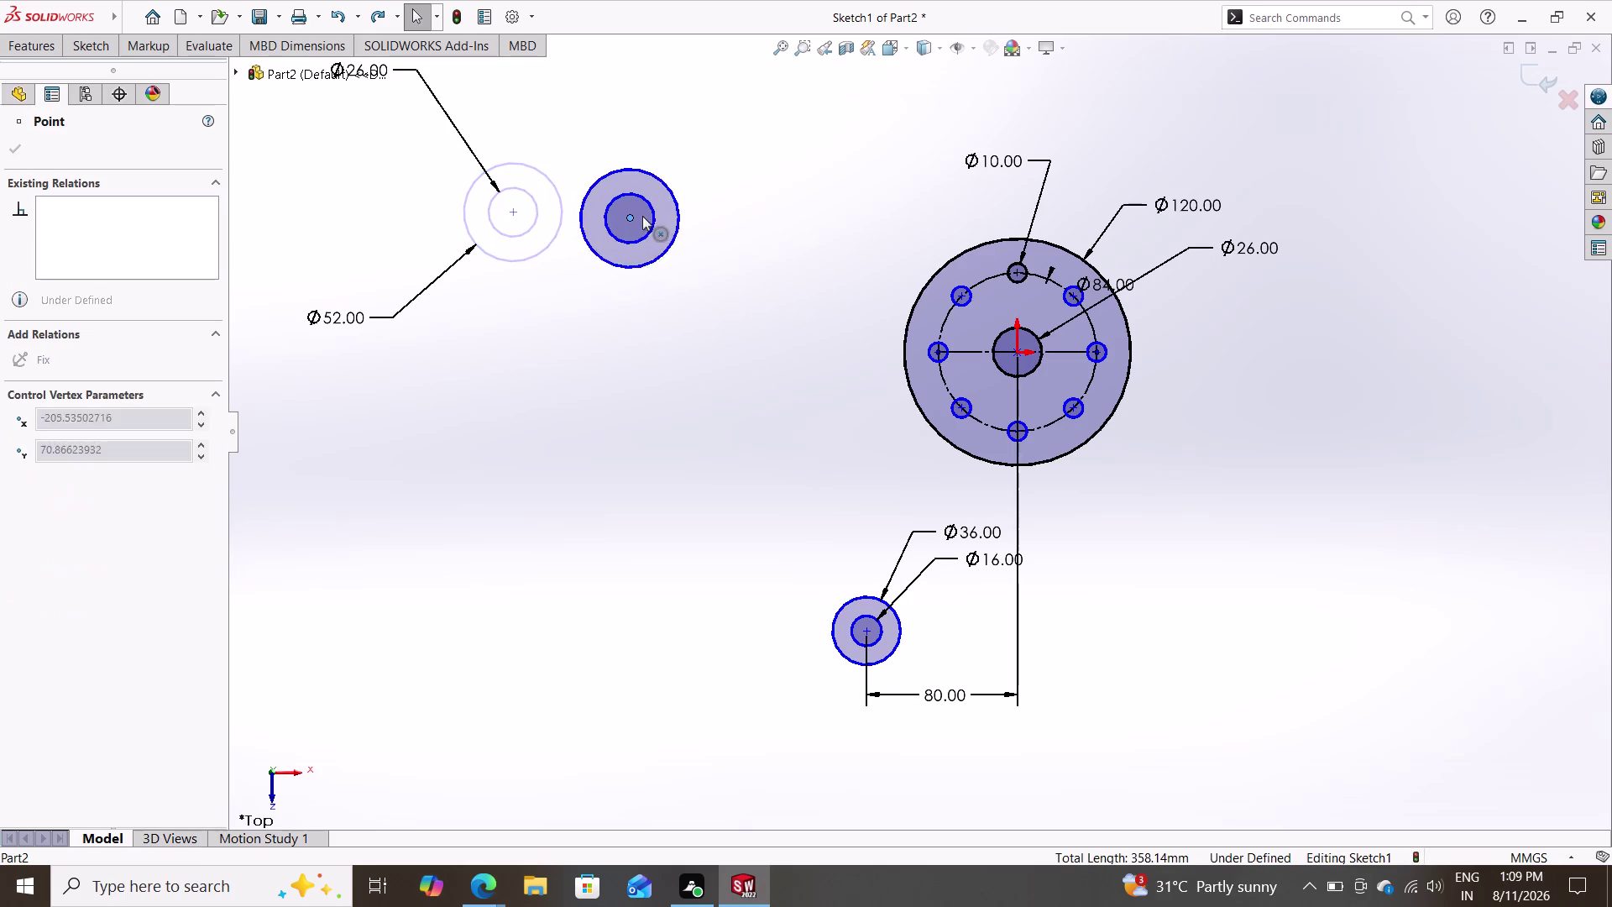
drag(633, 218, 844, 221)
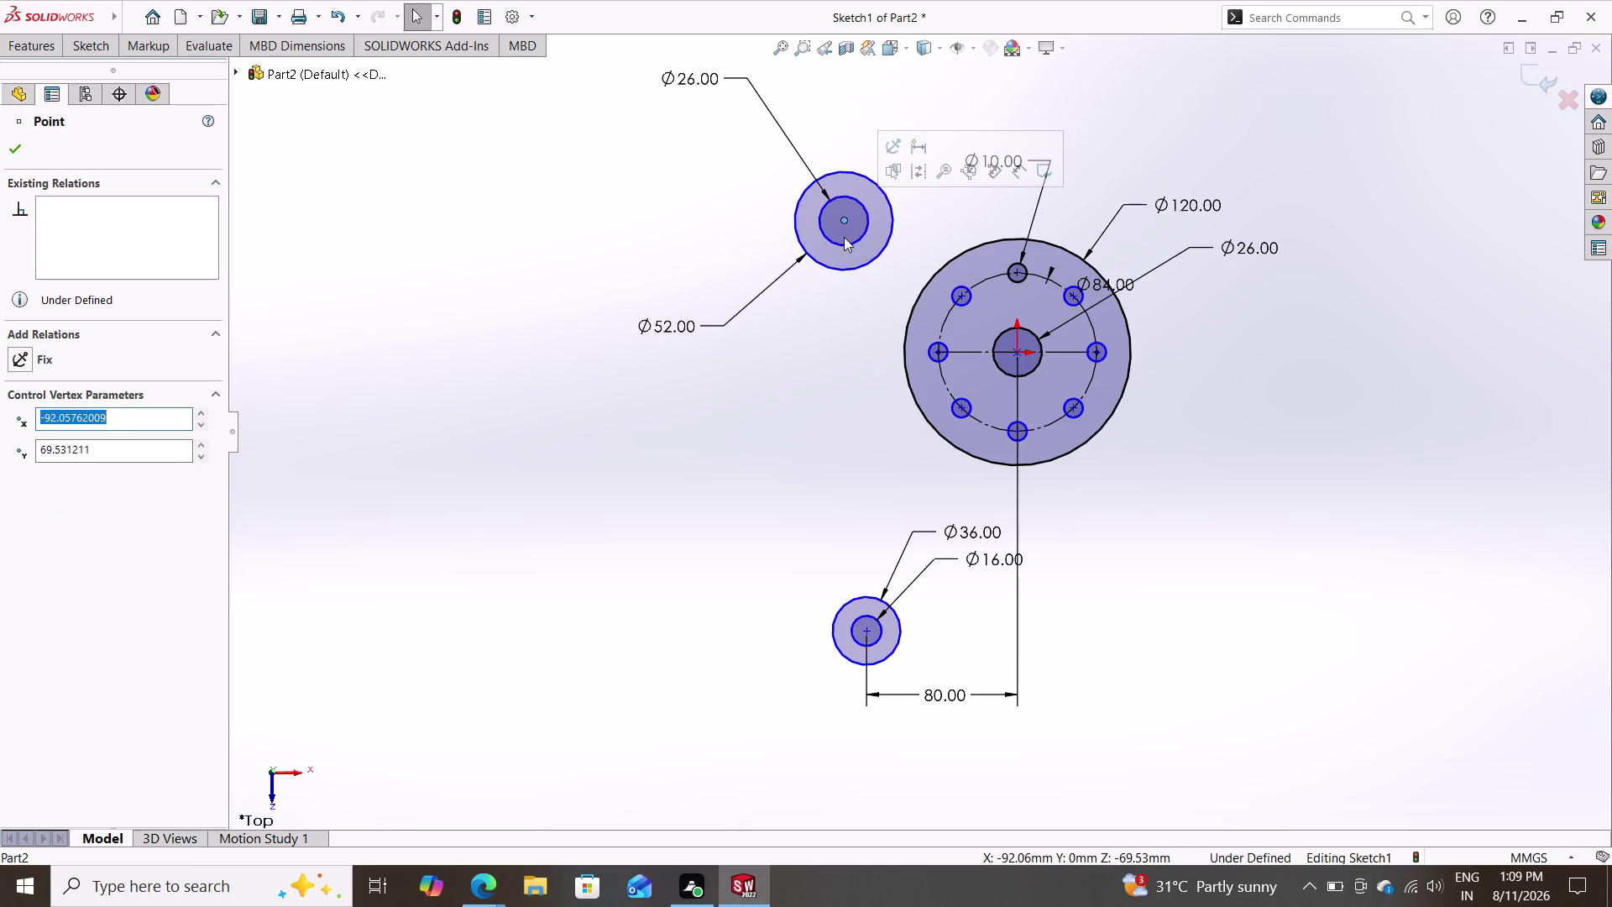
key(Escape)
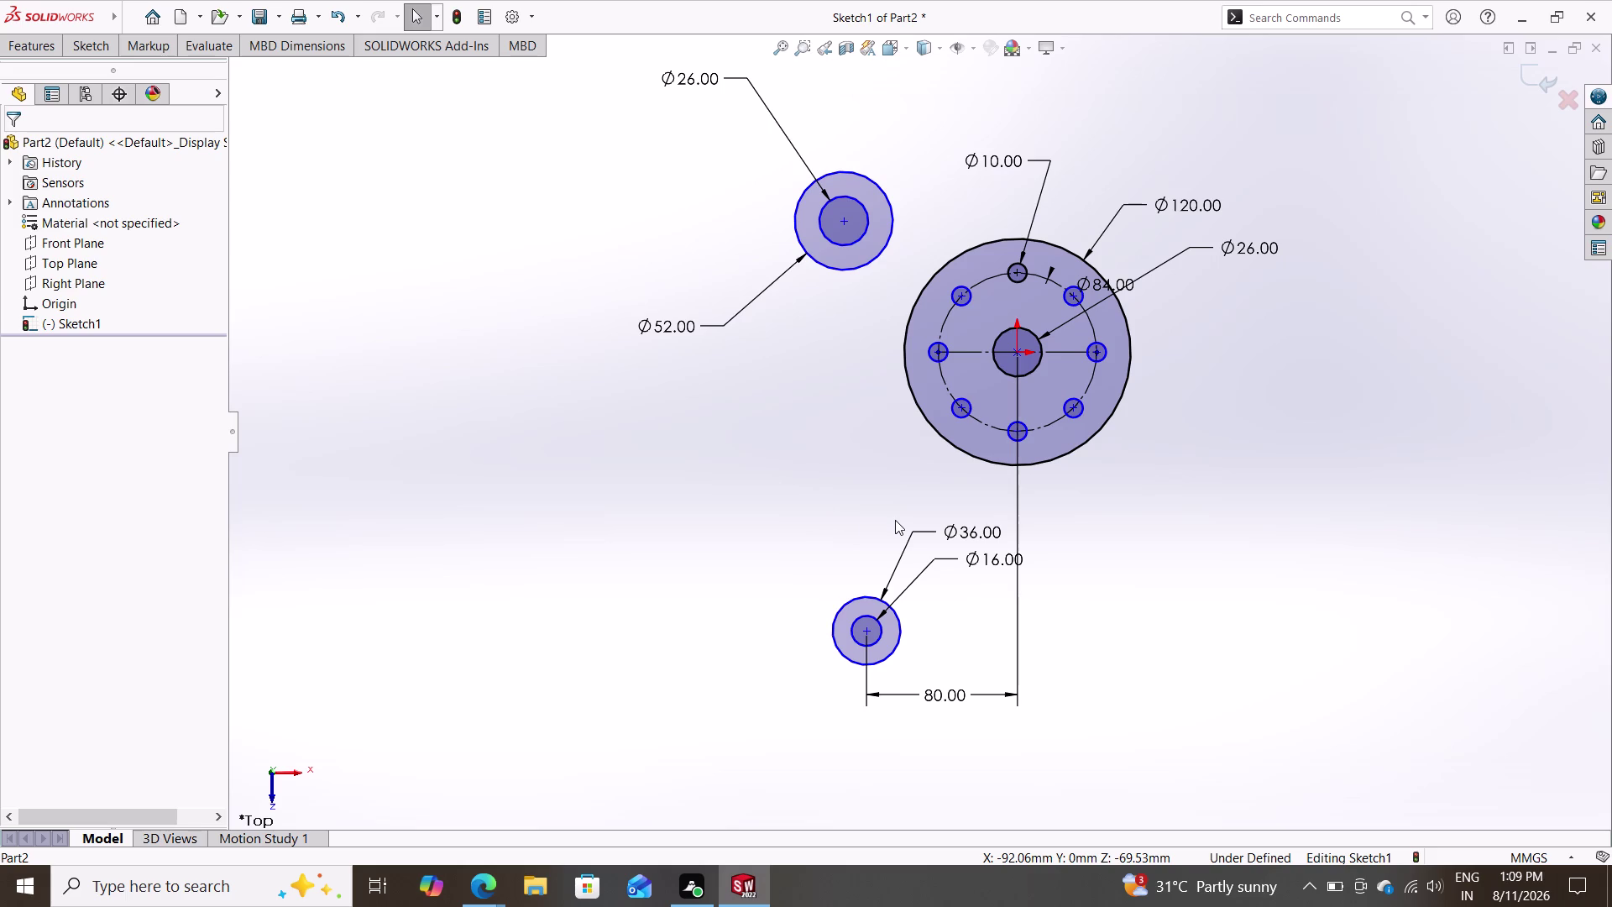
click(78, 55)
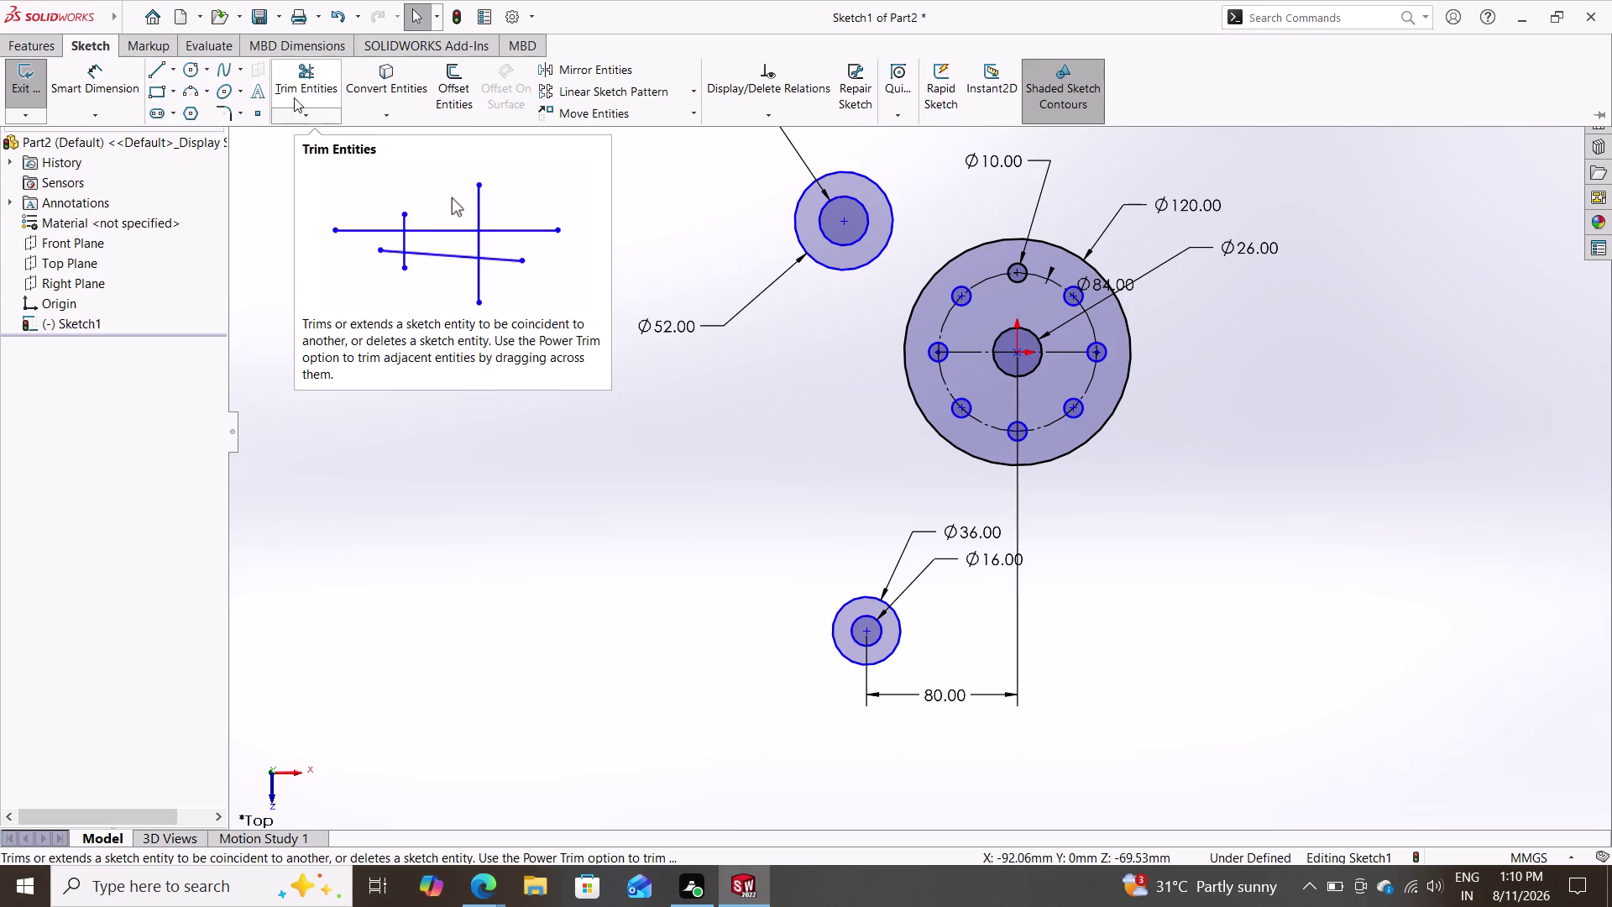
click(83, 89)
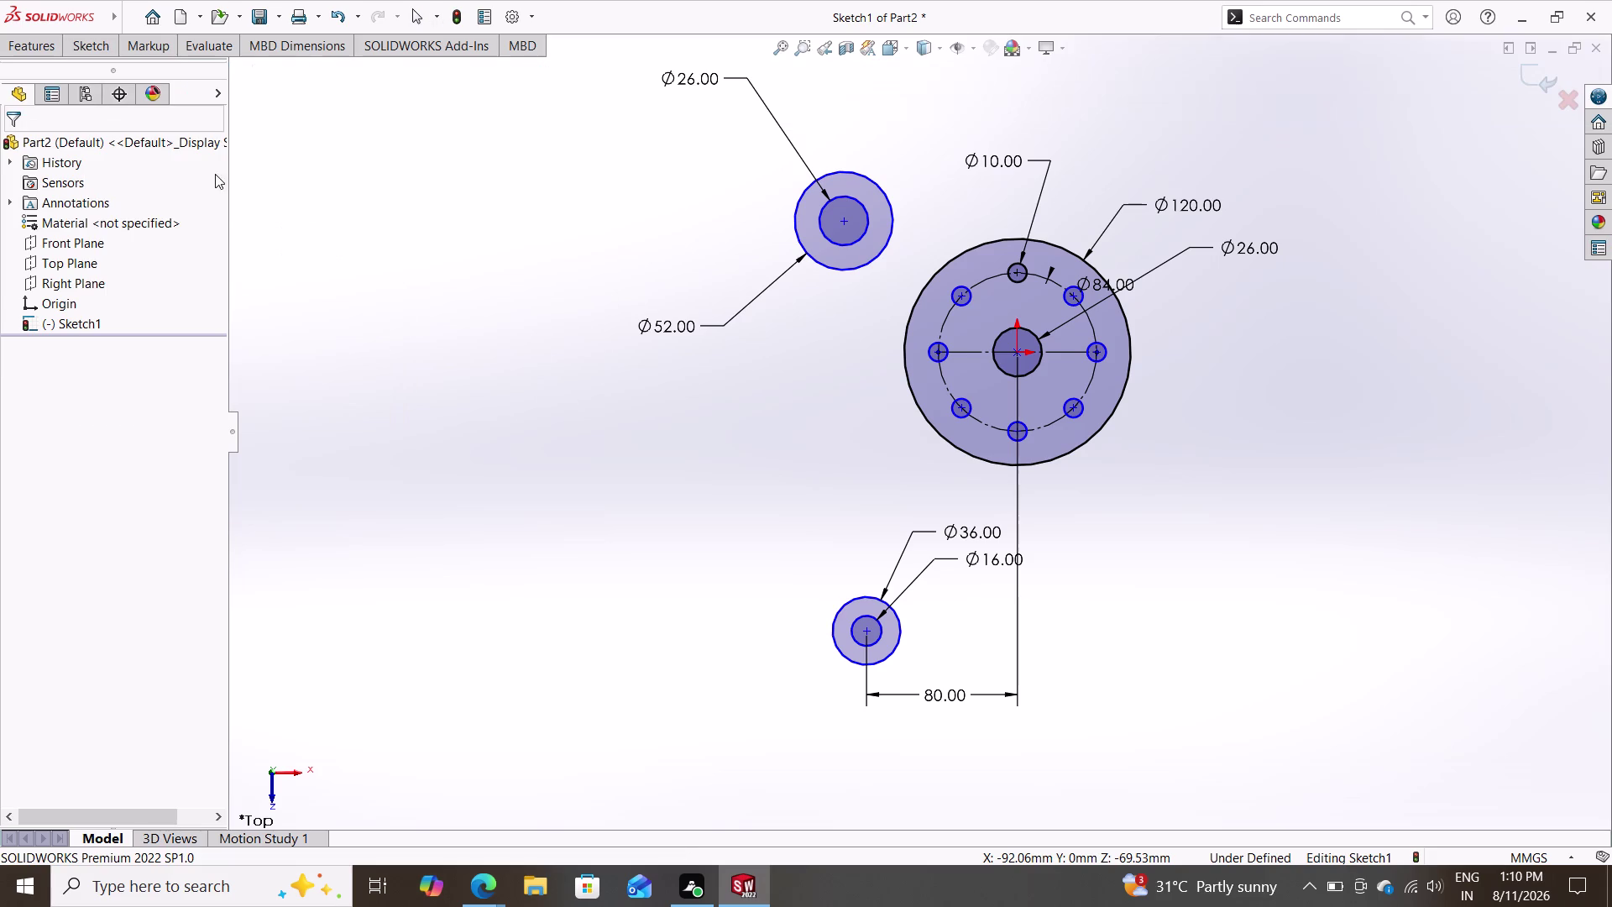
click(869, 632)
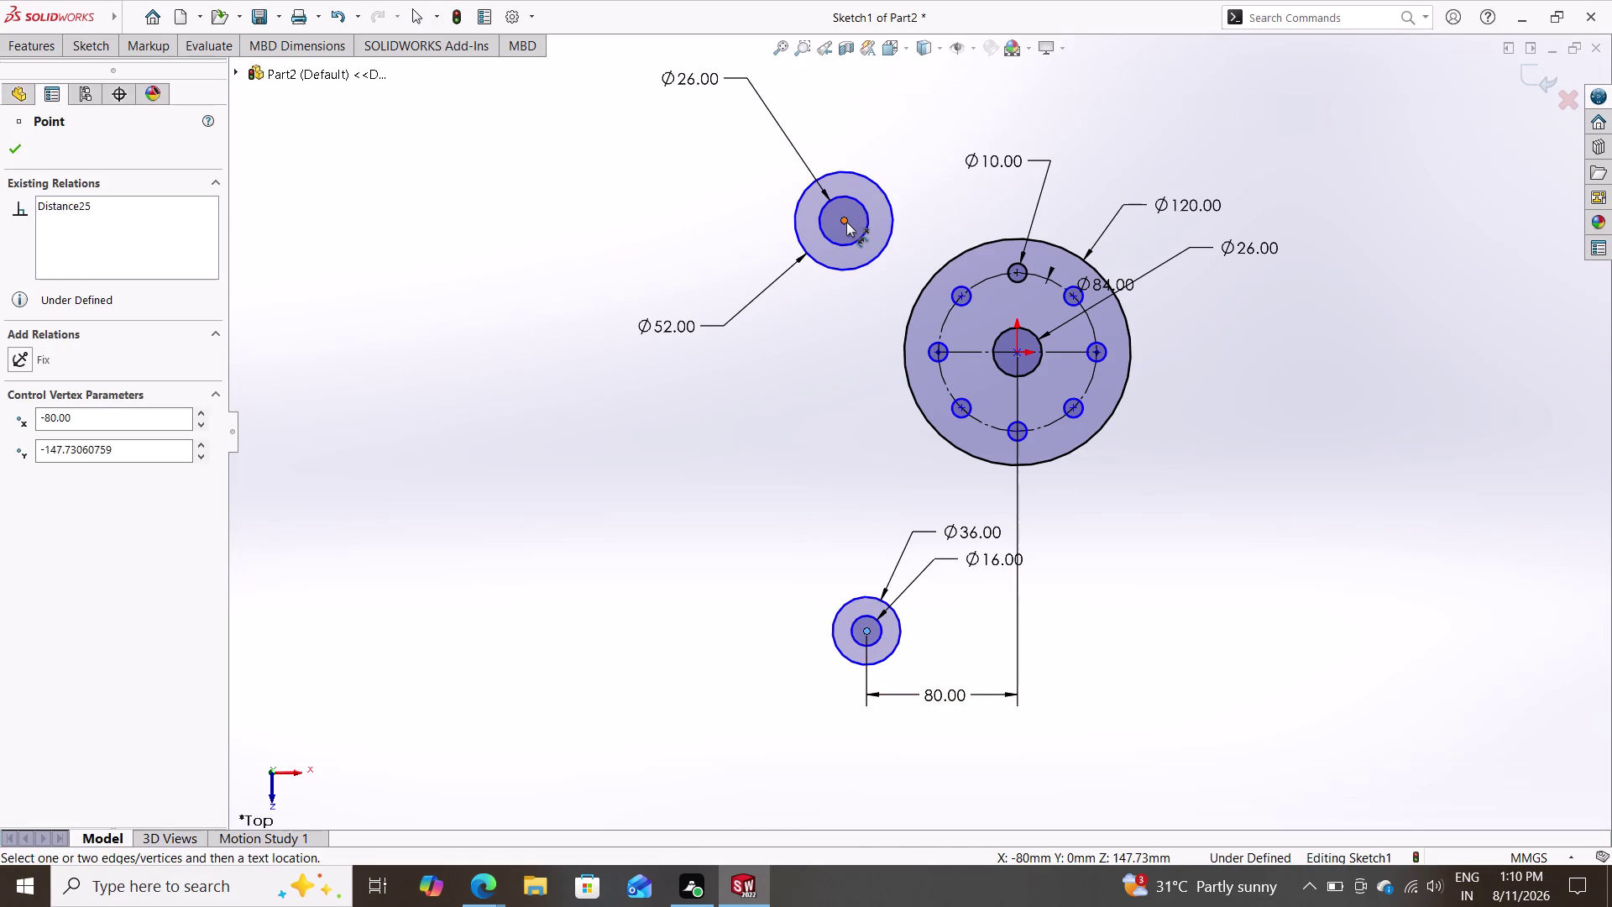
Dimension the vertical spacing between the two side boss centres as 85 mm.
click(847, 222)
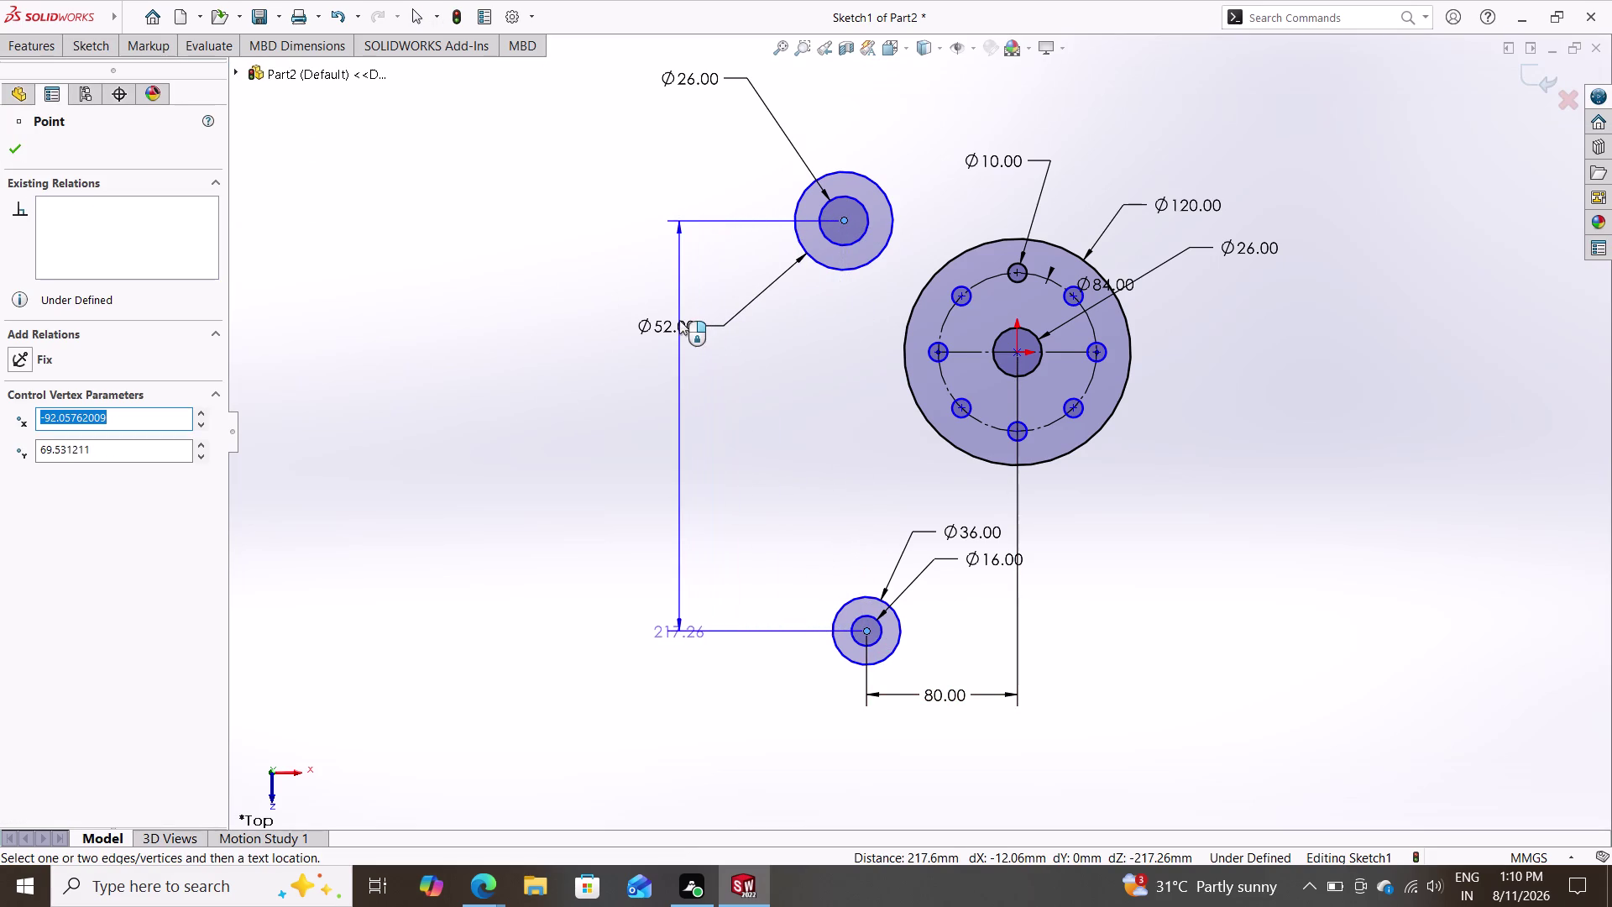
click(669, 319)
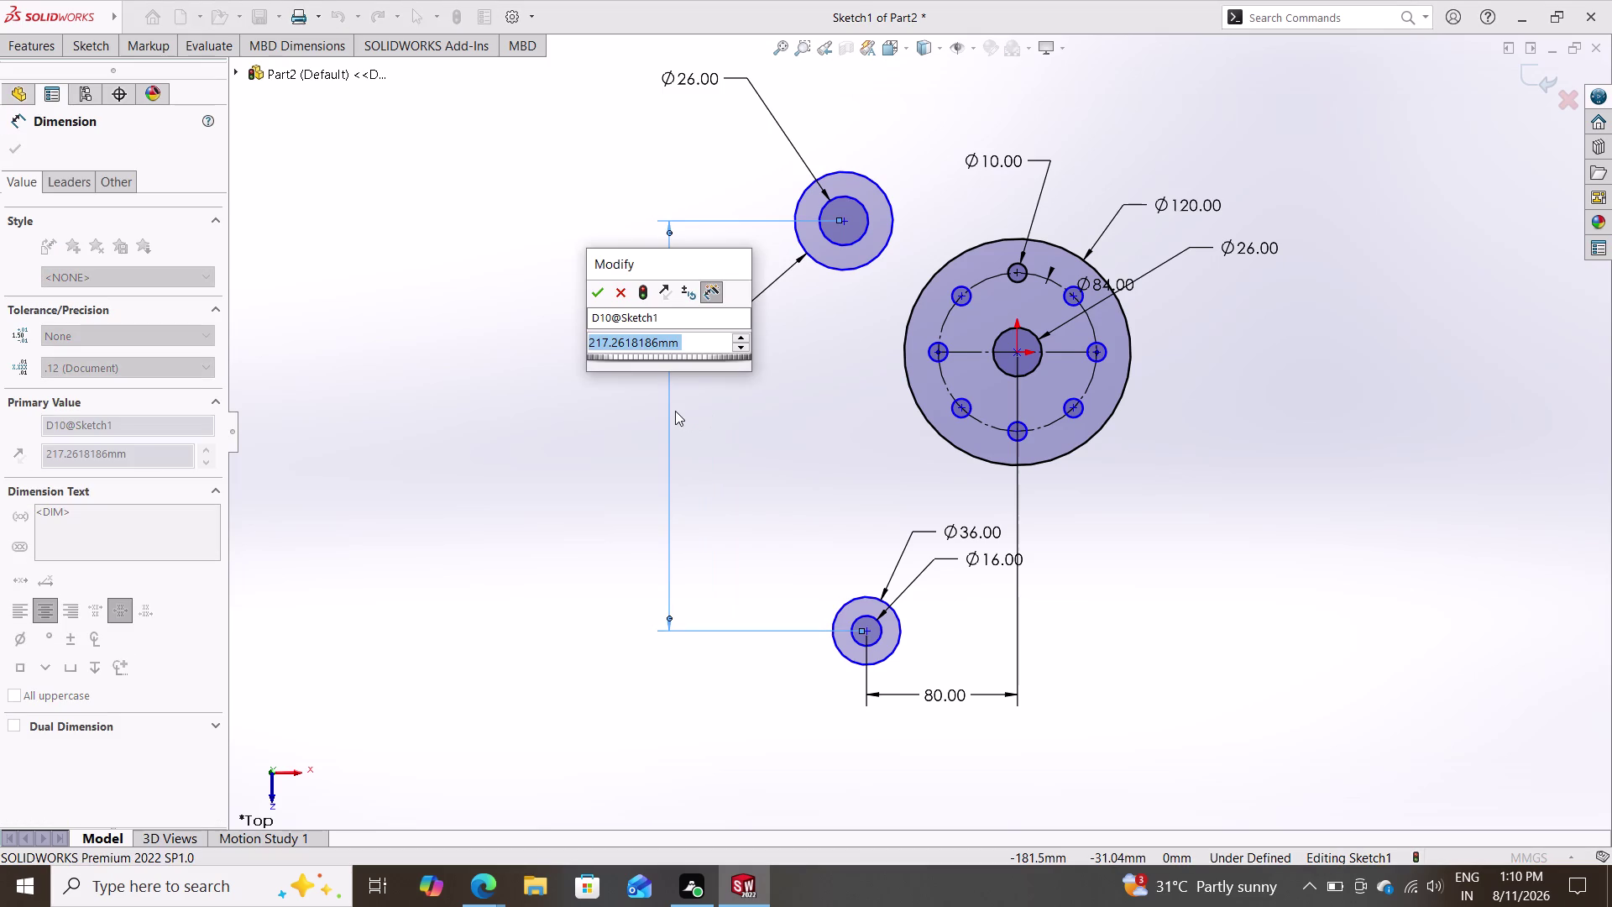
text(85)
key(Return)
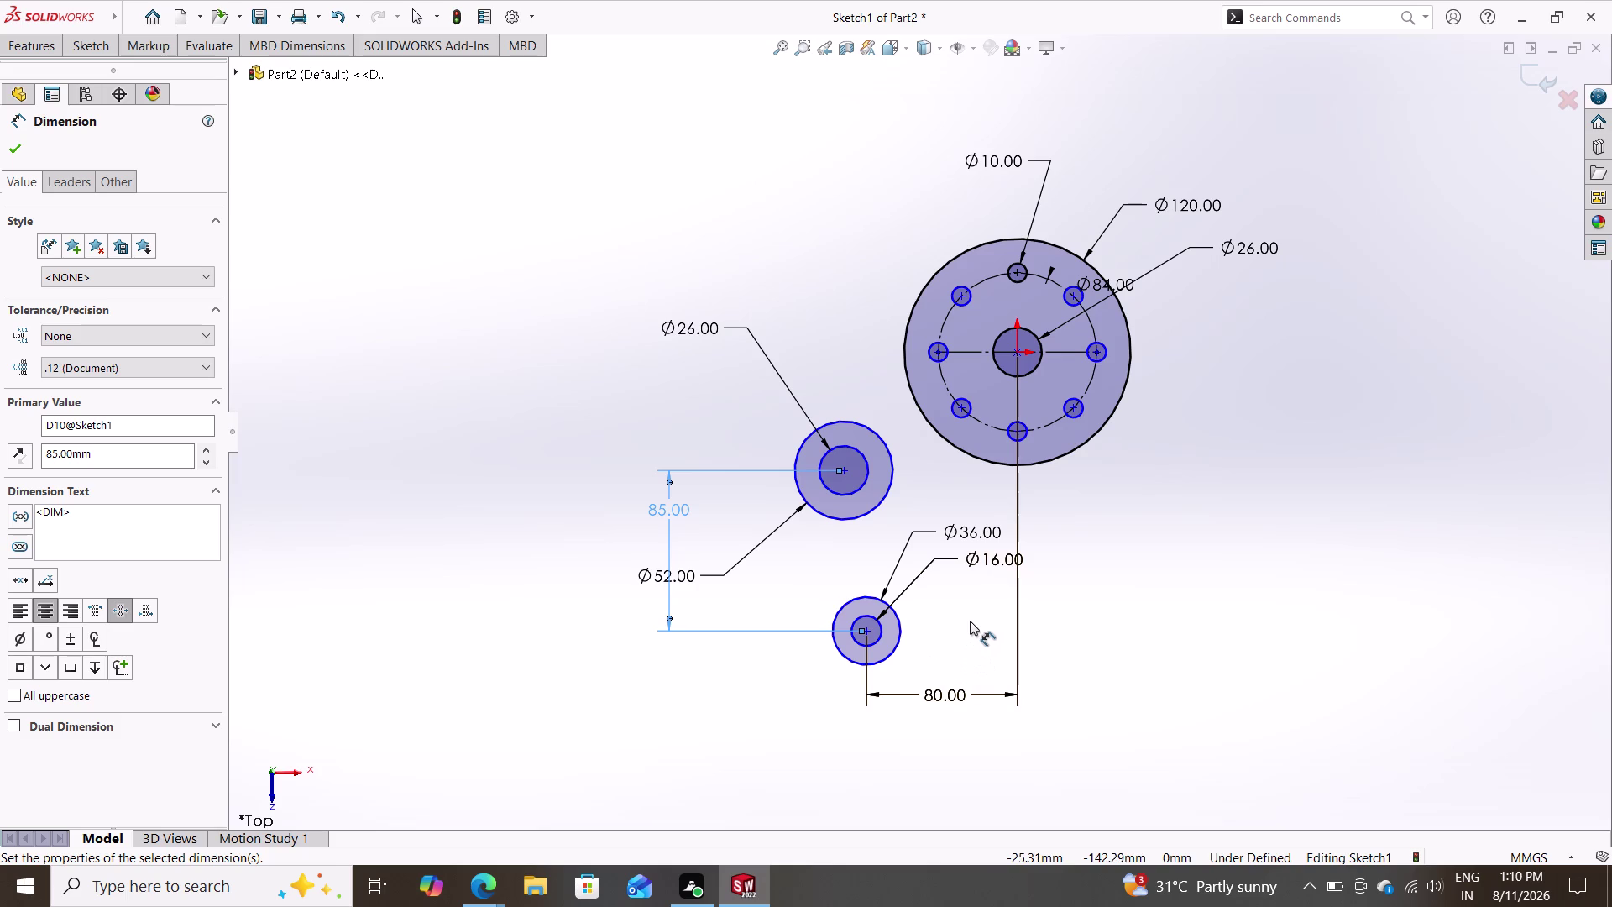
Dimension the lower boss centre 85/2 (42.5 mm) vertically from the central boss centre.
click(867, 633)
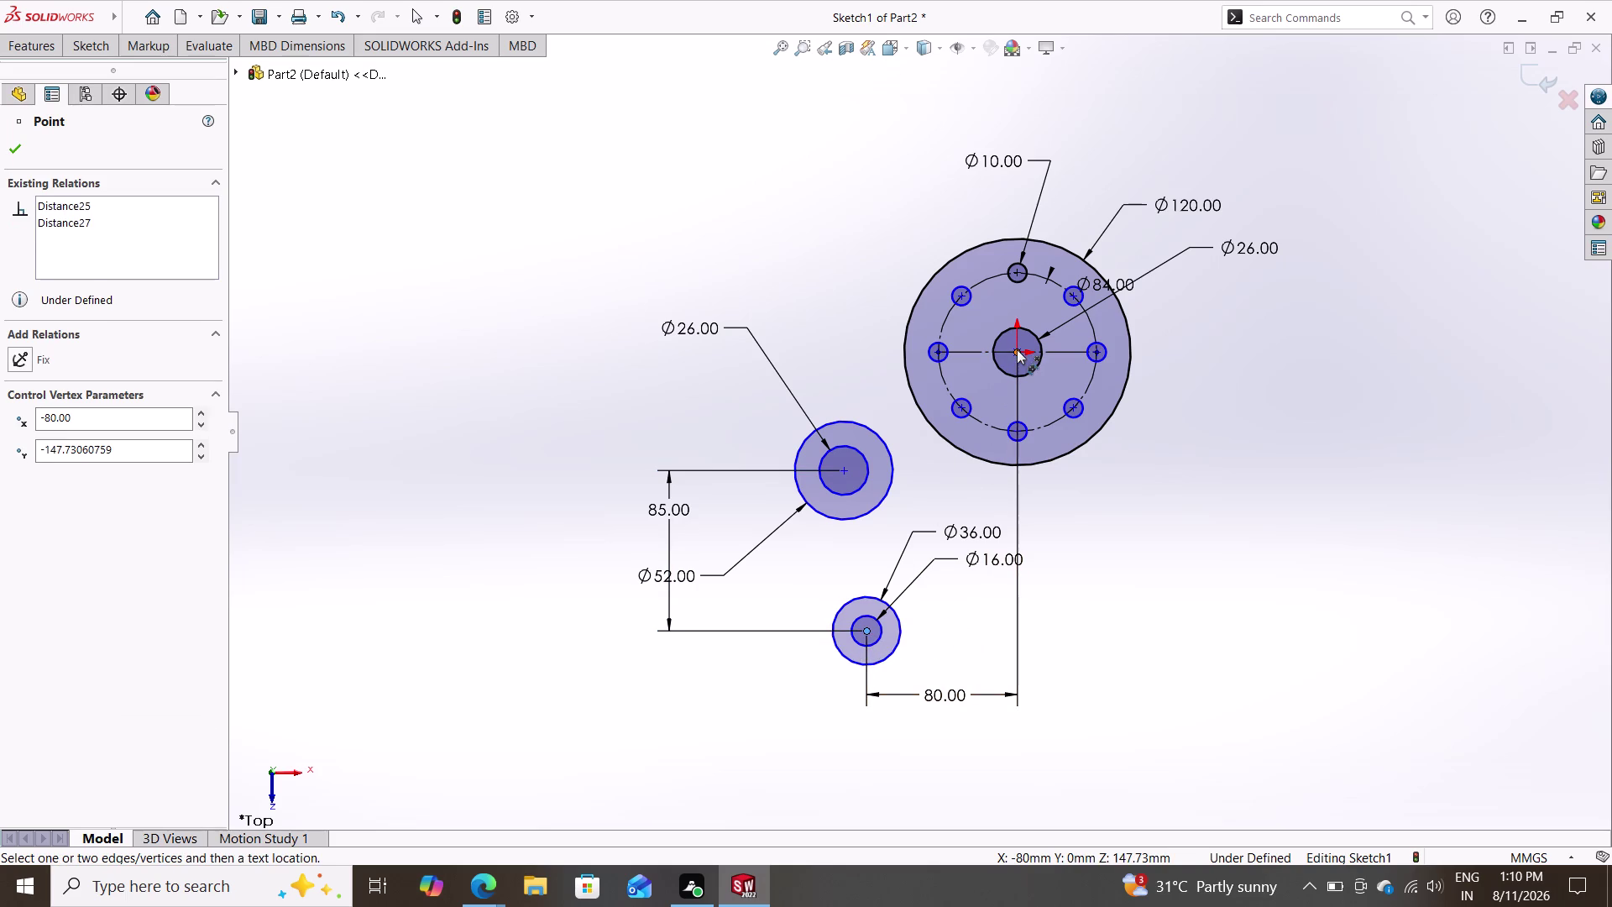
click(1017, 349)
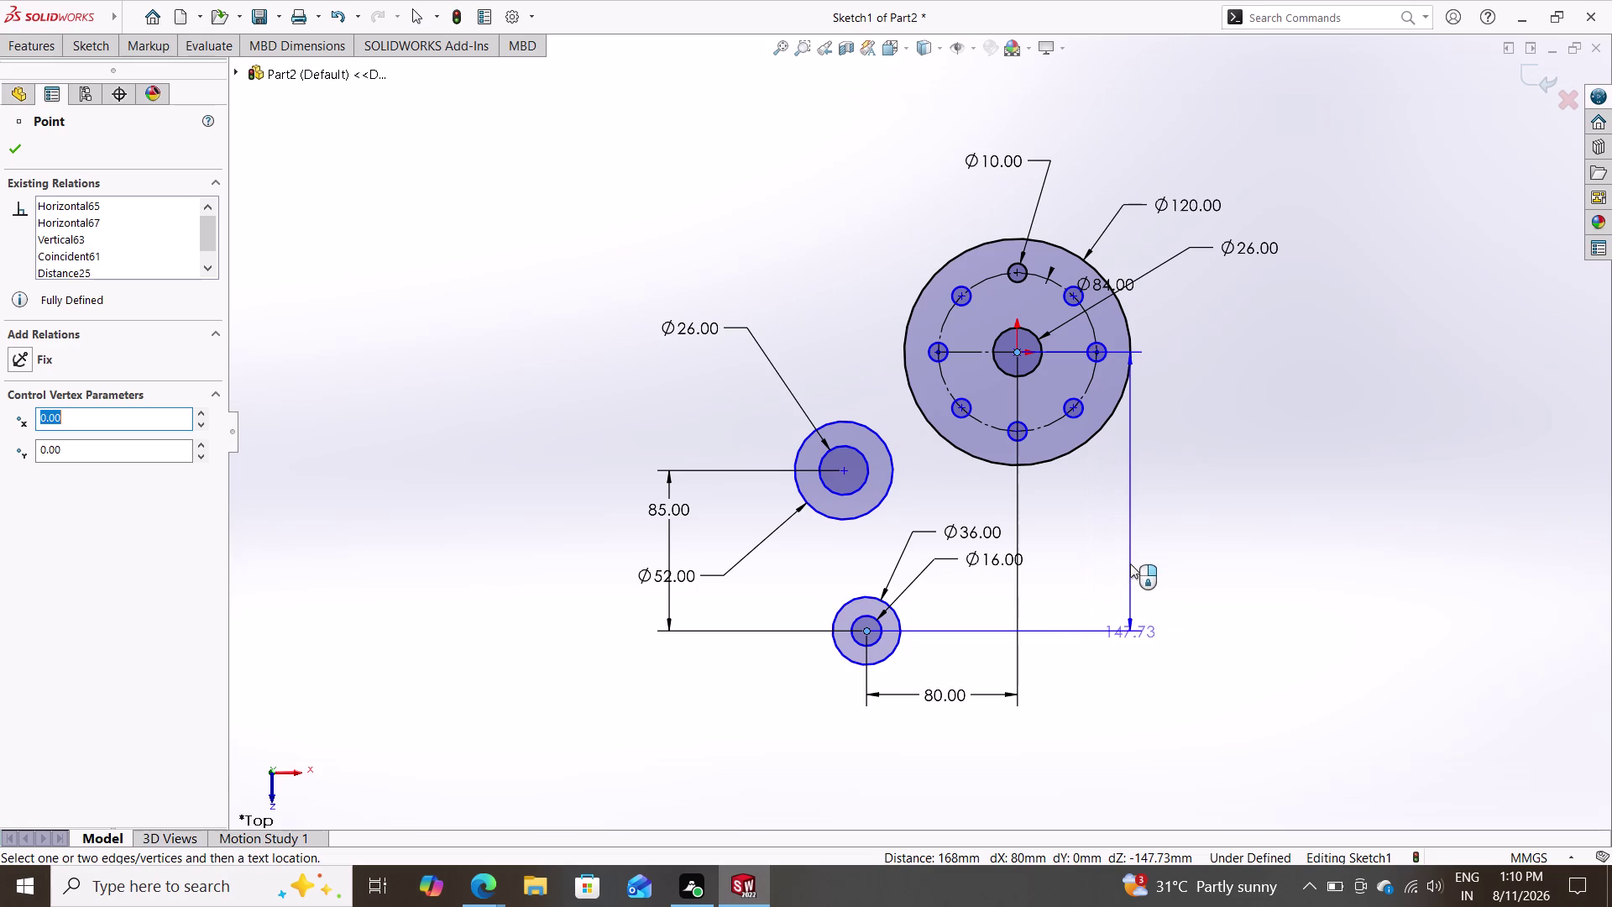
click(1130, 564)
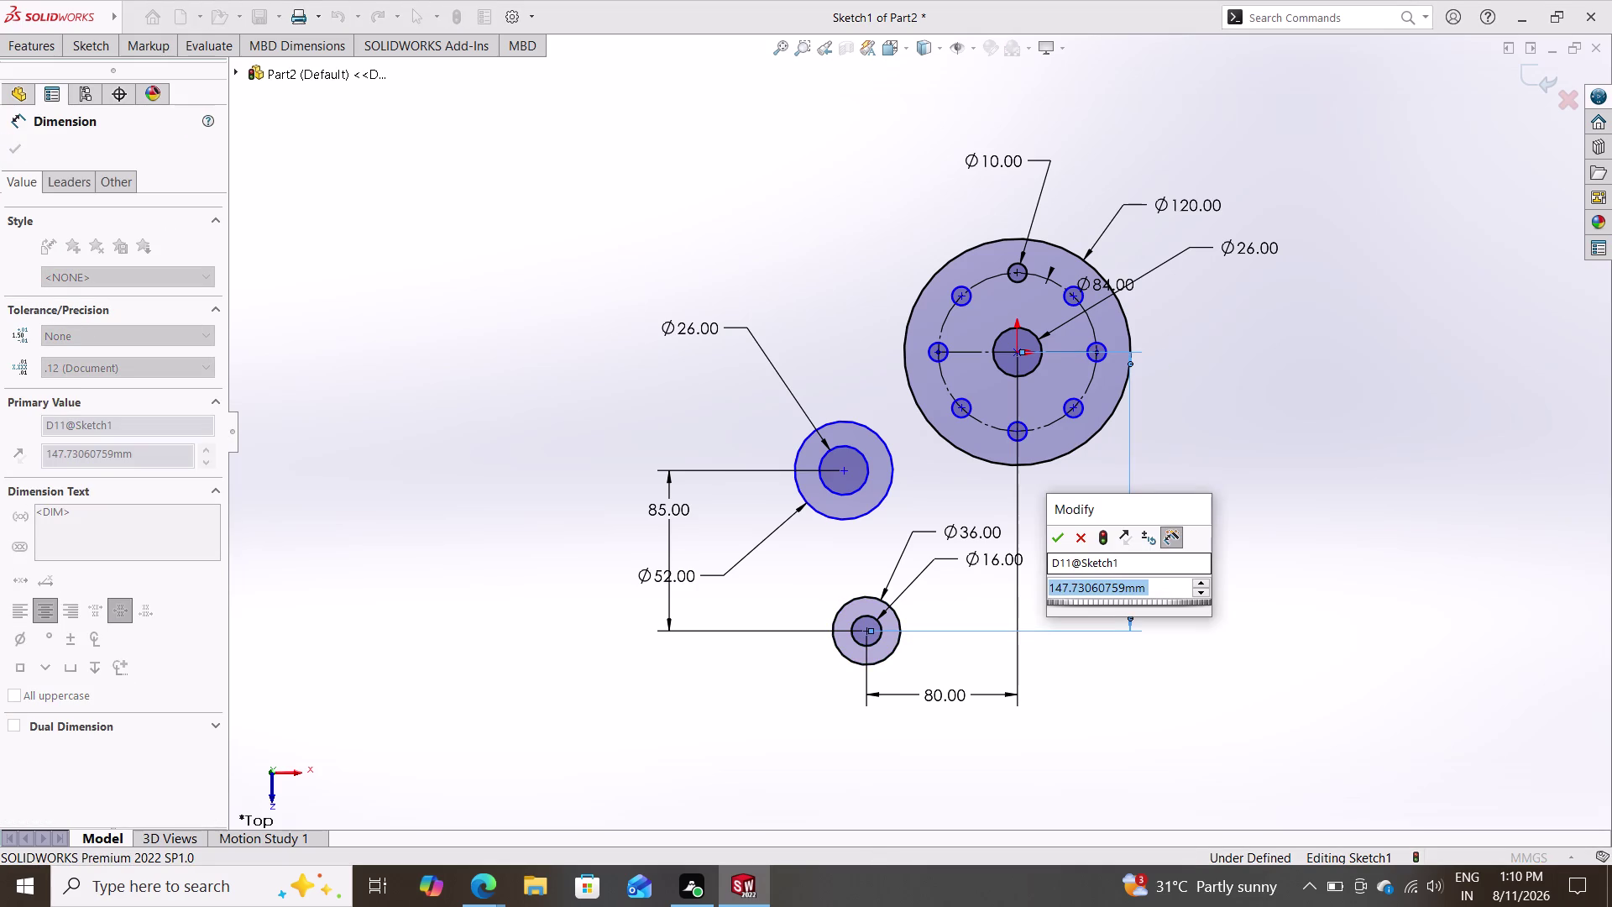
text(85)
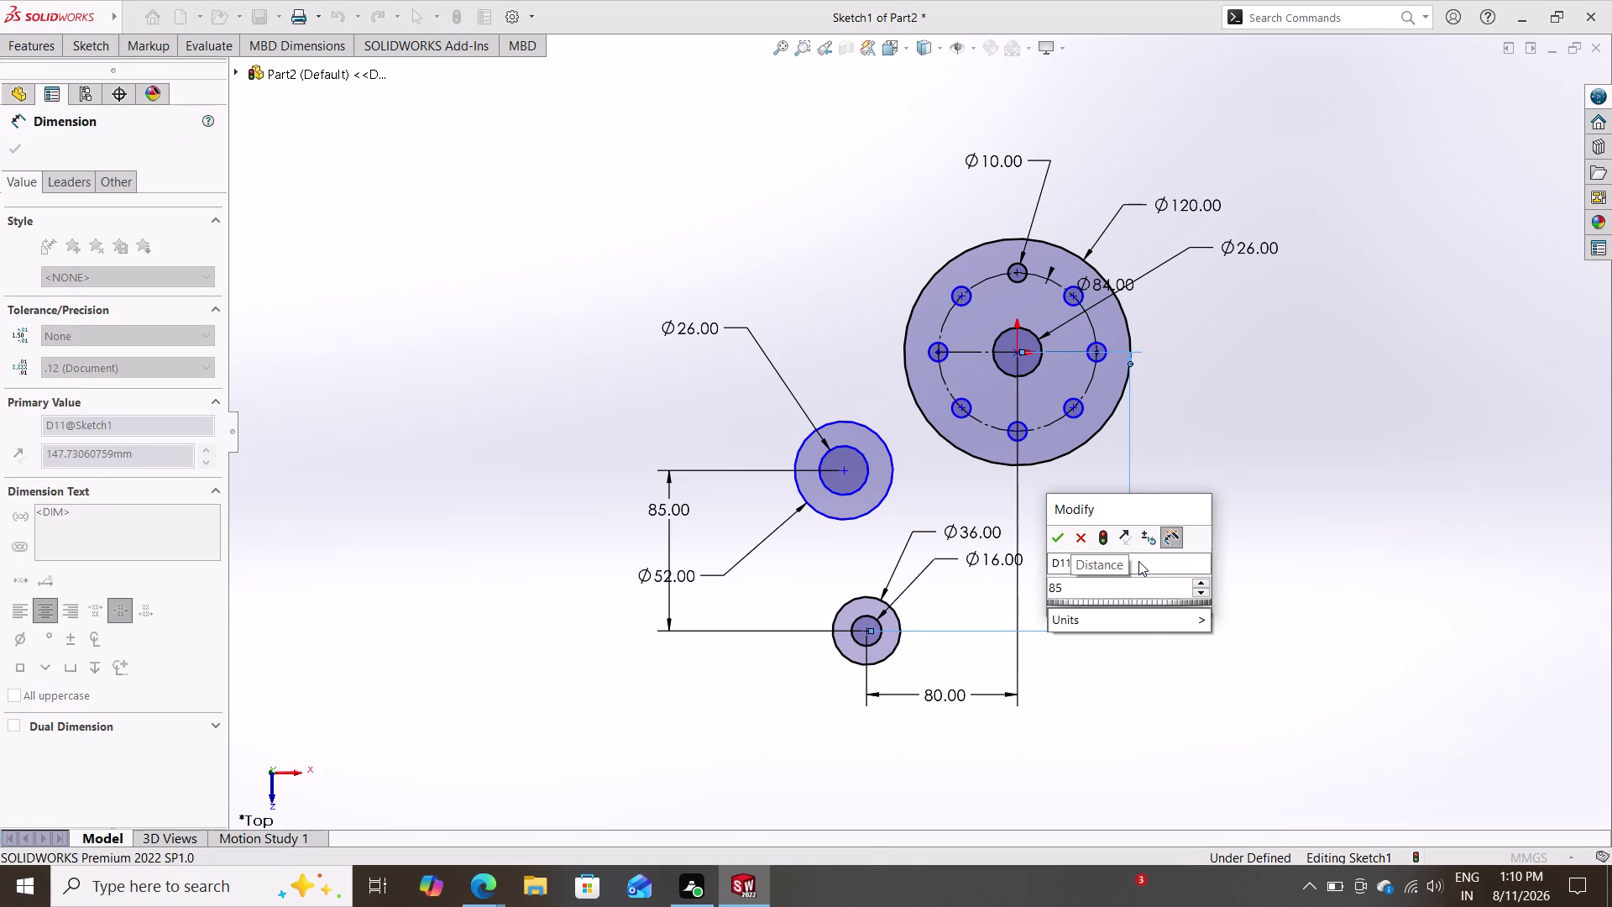
text(/2)
key(Return)
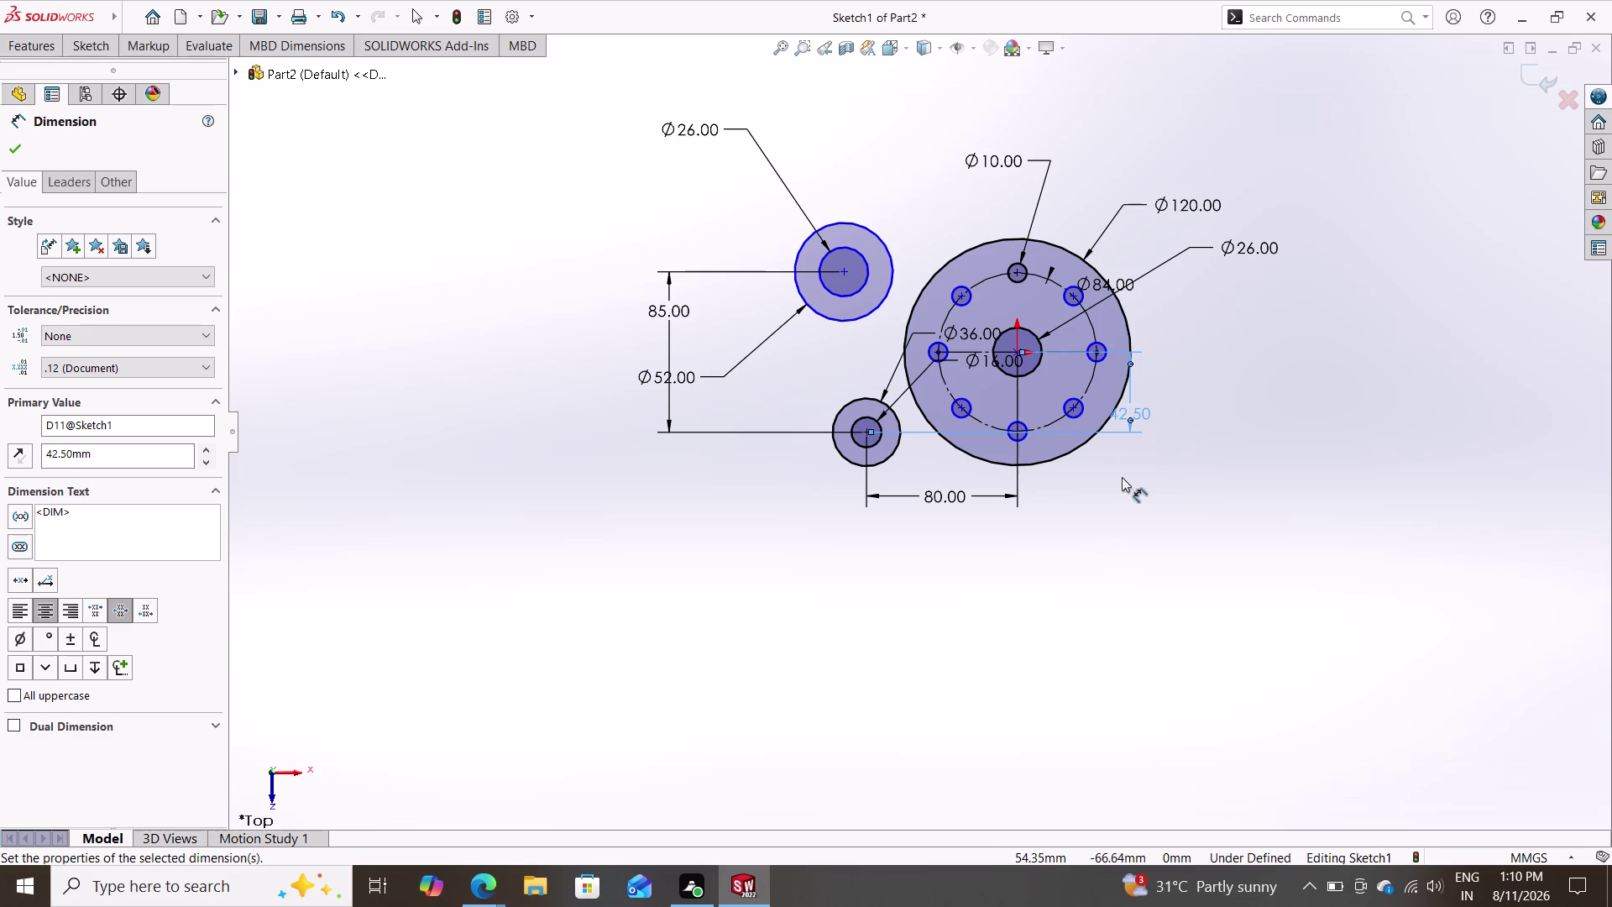
key(Escape)
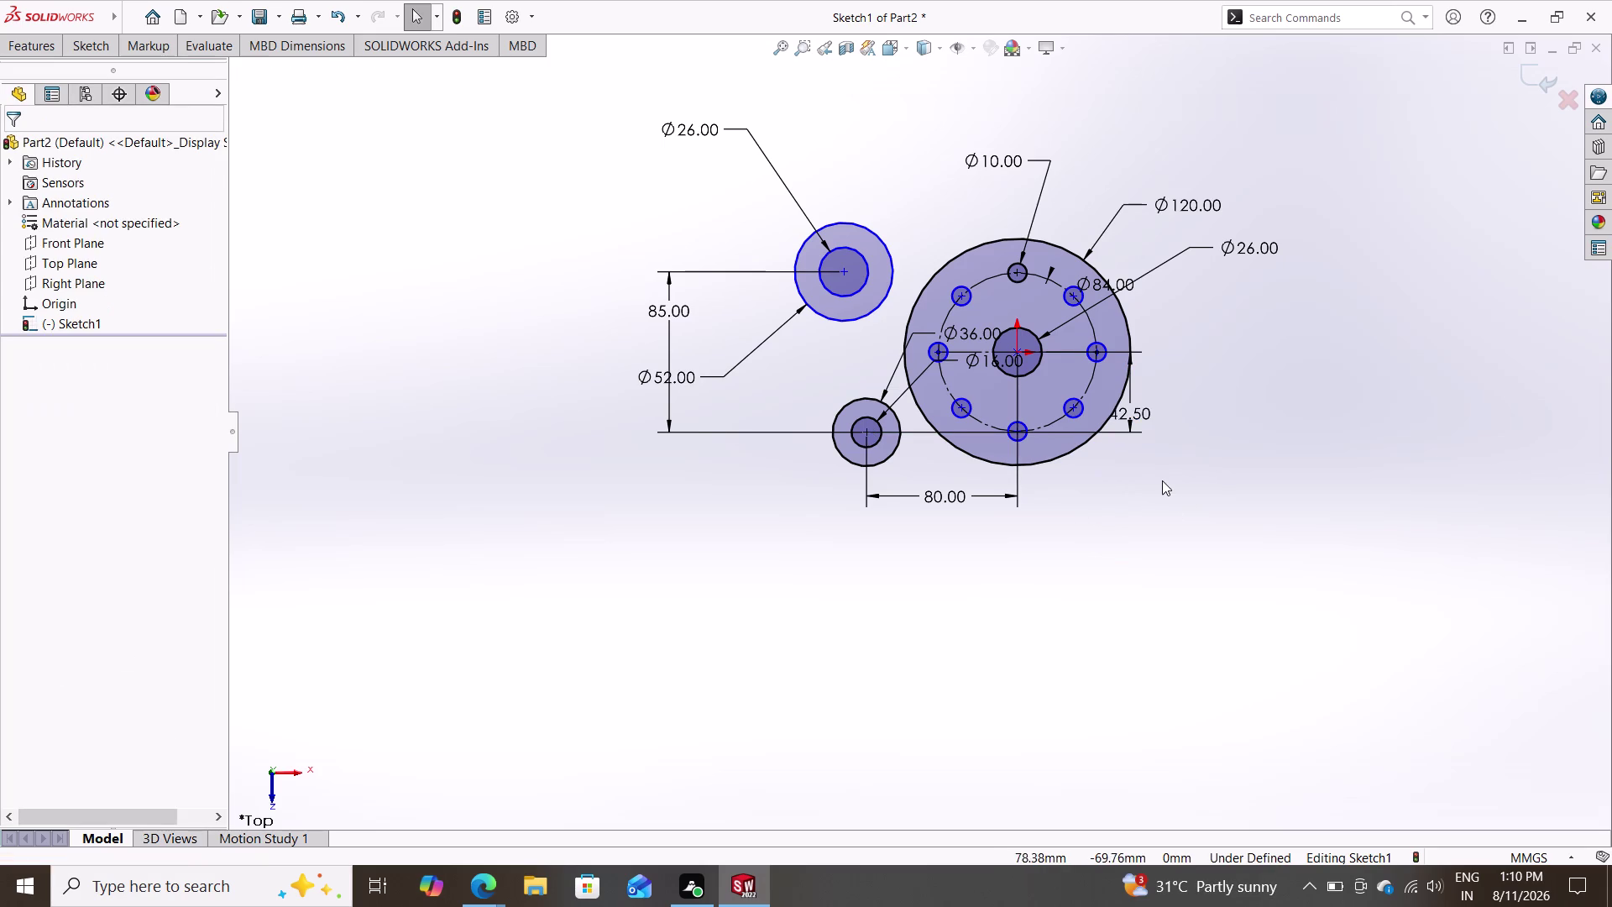
scroll(up, 3)
scroll(down, 3)
scroll(down, 3)
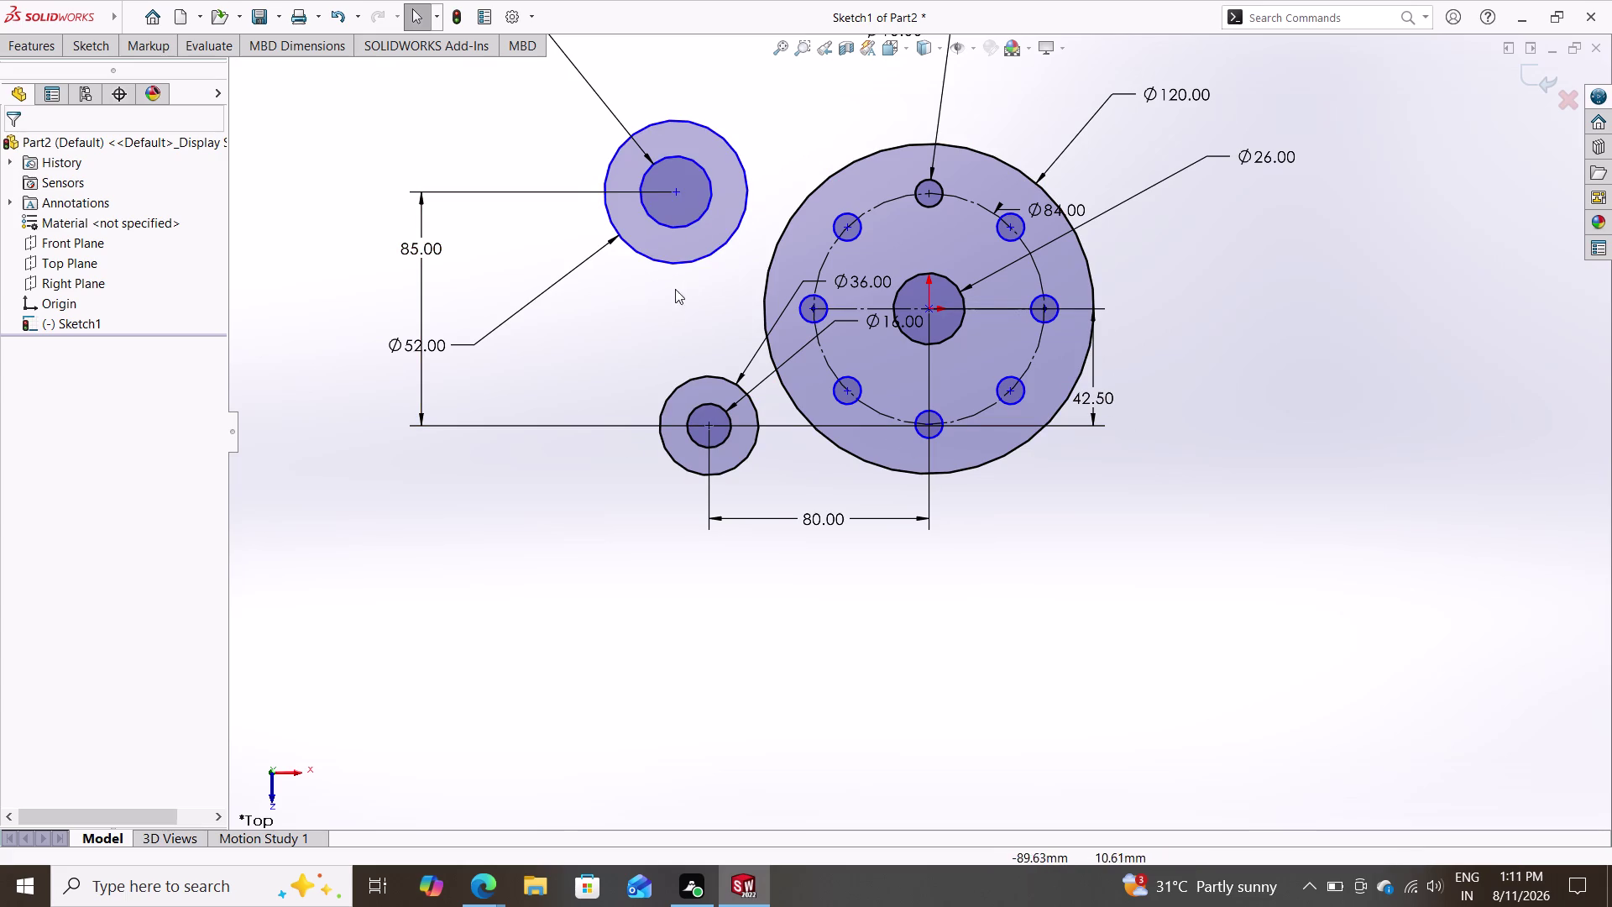
Sketch a vertical line upward from the lower side boss centre past the upper boss.
key(l)
key(Return)
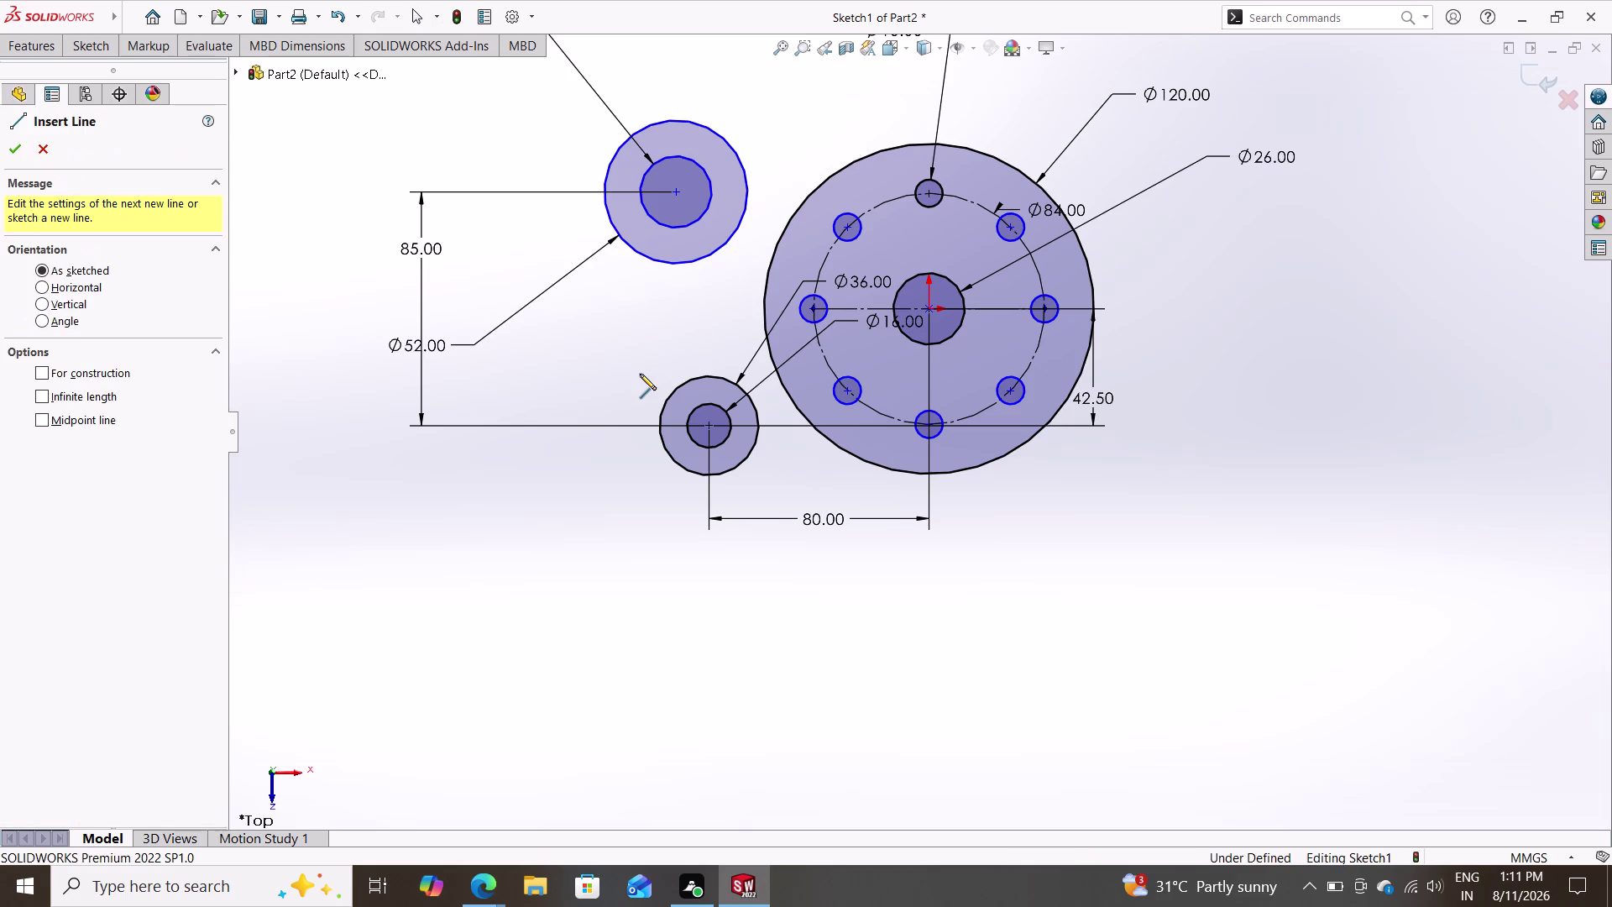
click(712, 425)
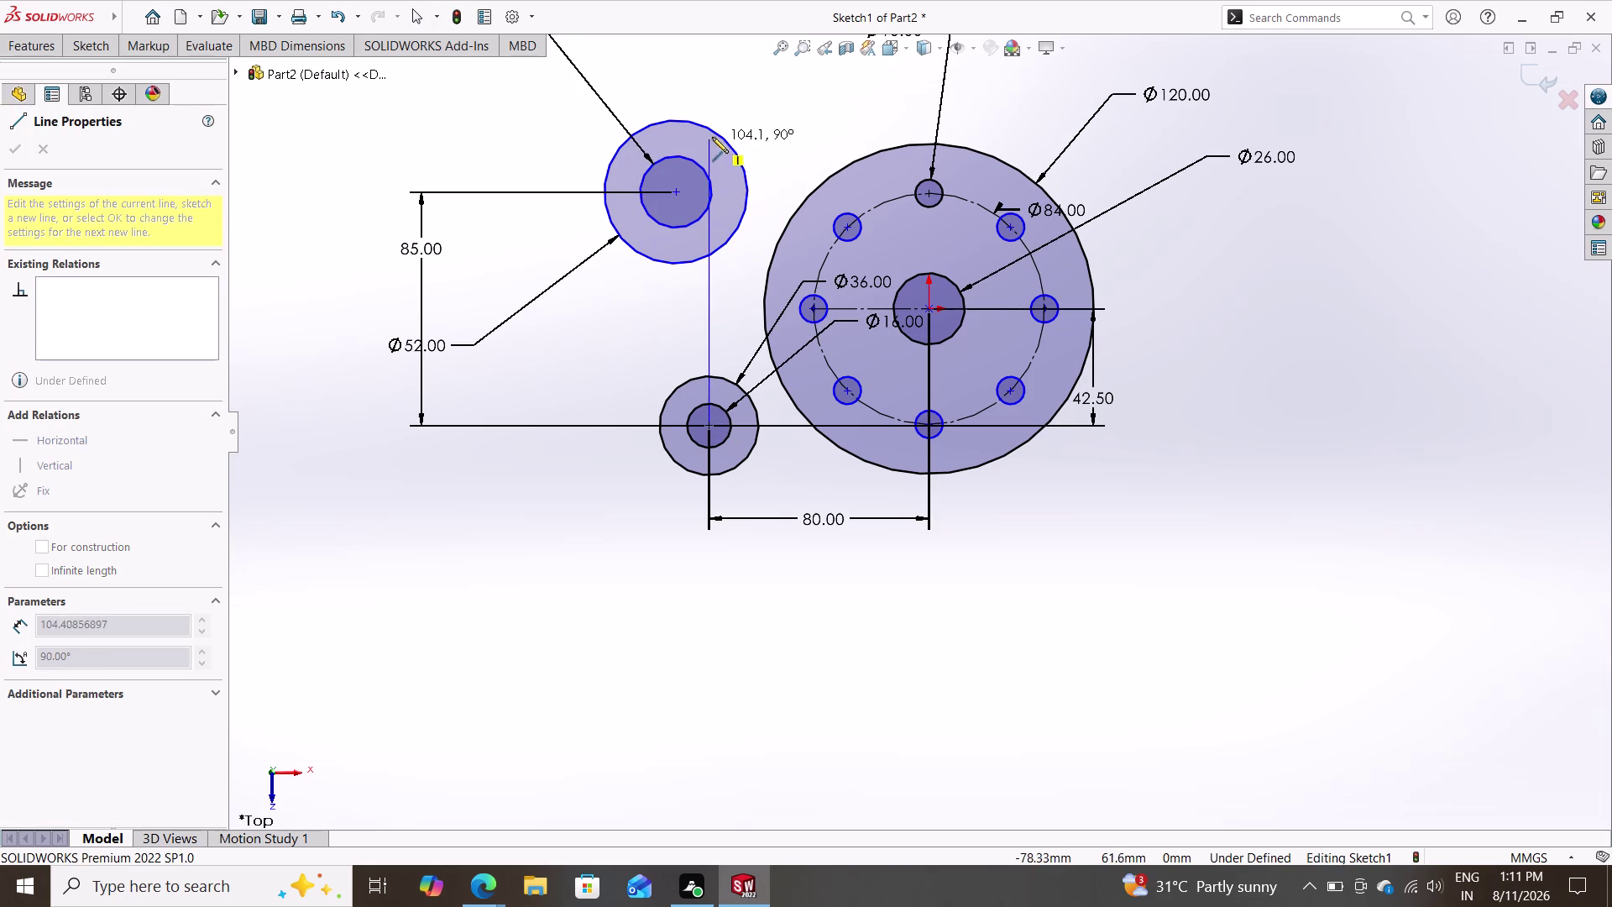
click(711, 105)
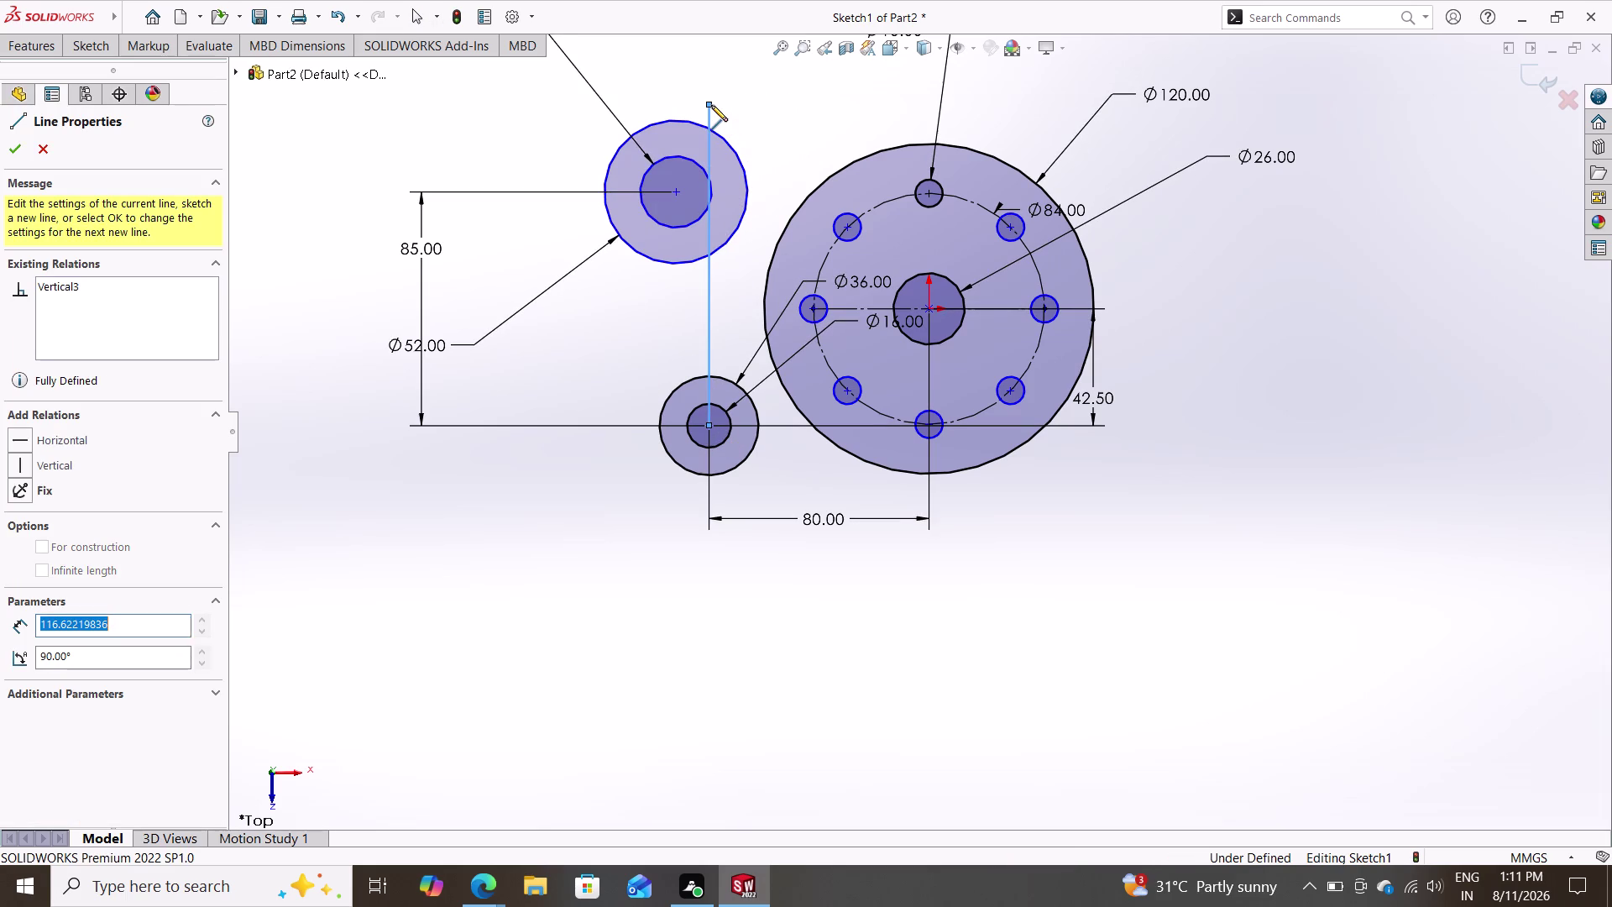
key(Escape)
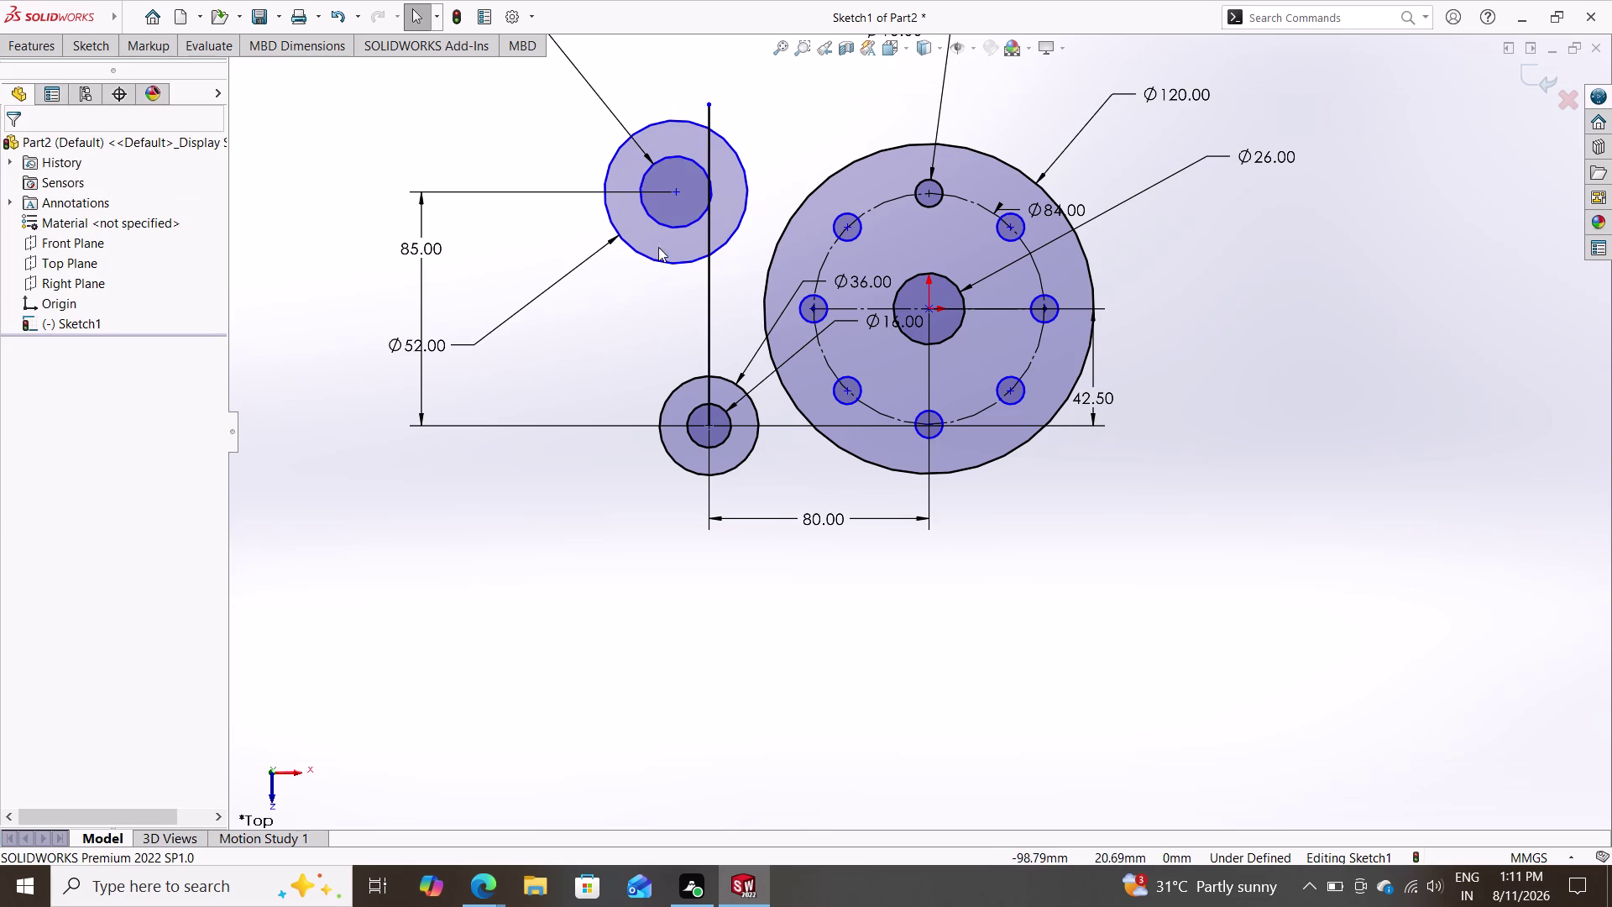
Drag the upper boss centre and both its circles onto the vertical line.
click(673, 190)
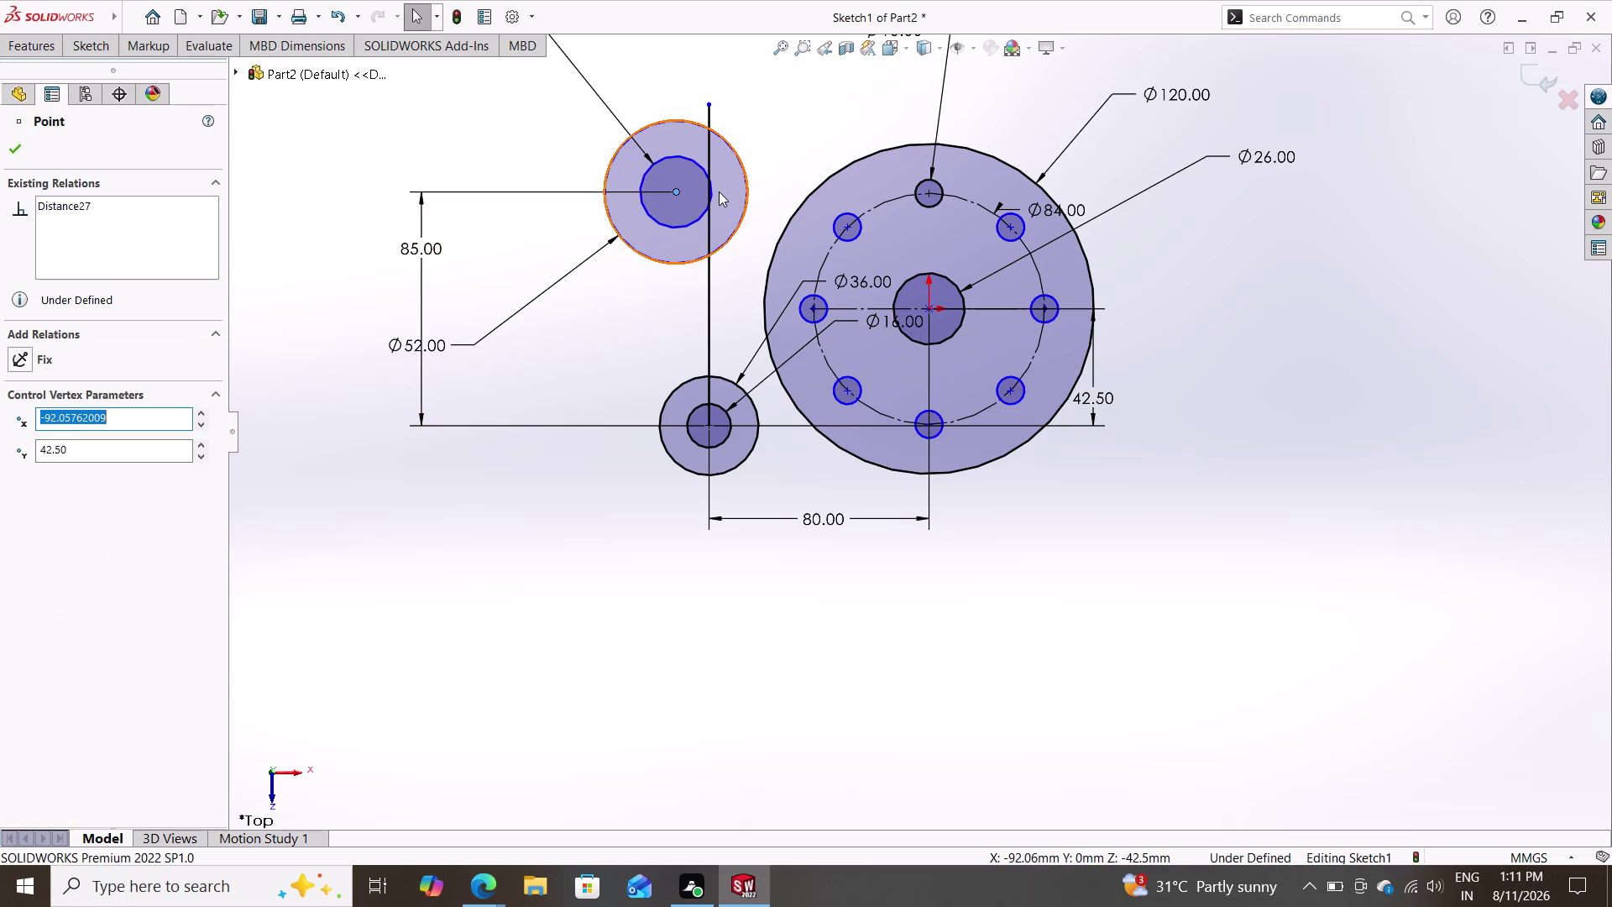
click(699, 165)
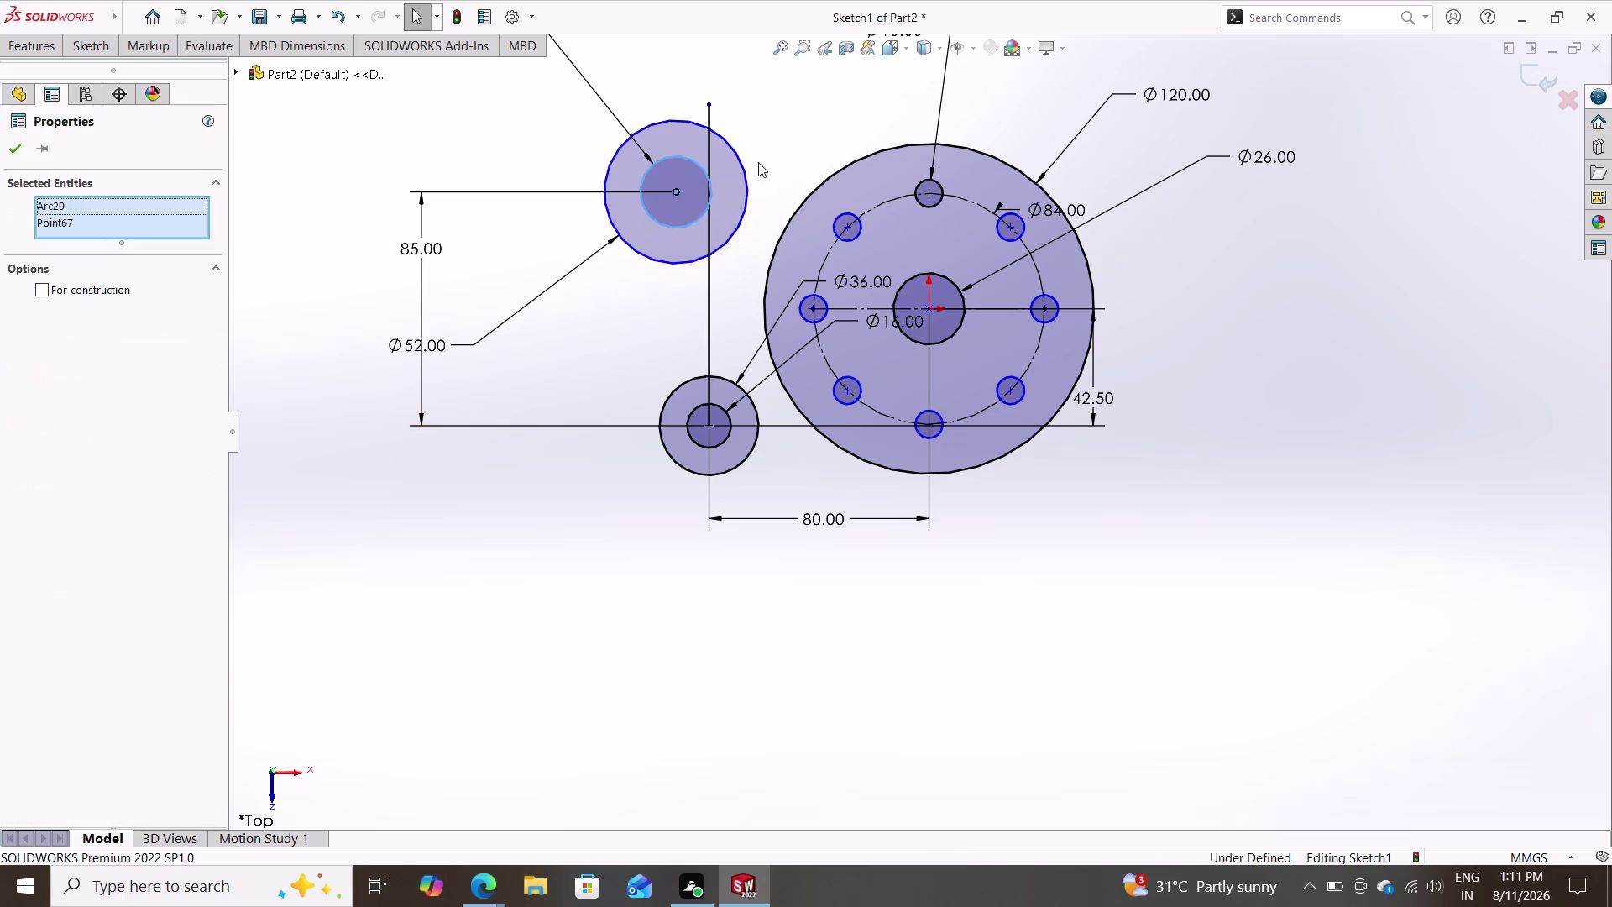
click(748, 167)
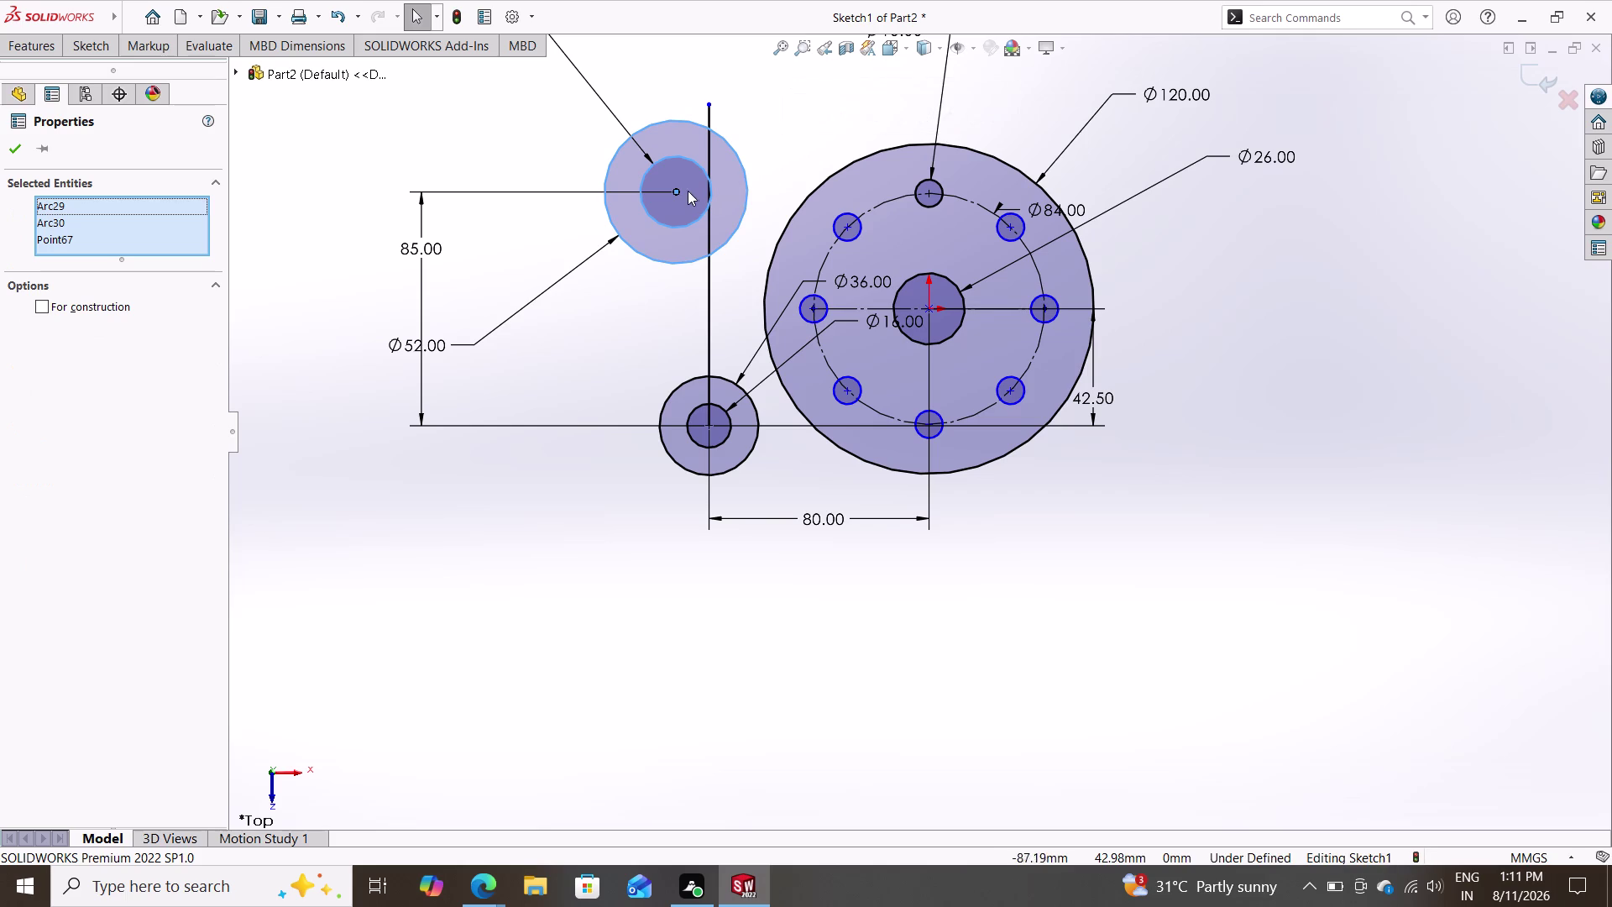
drag(677, 192, 709, 187)
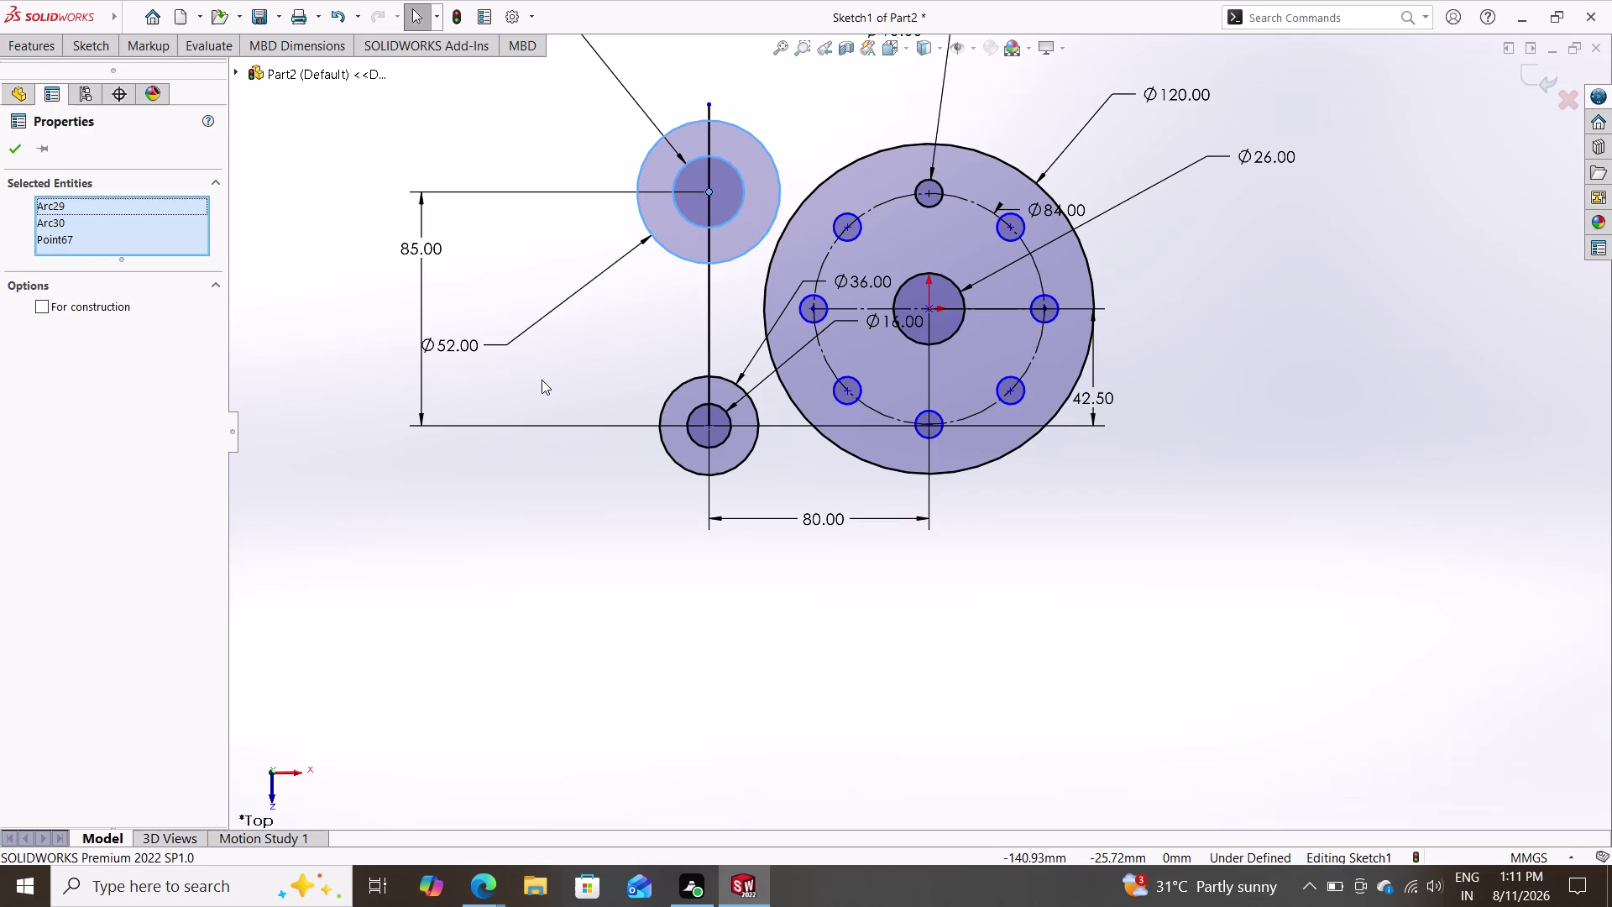
key(Escape)
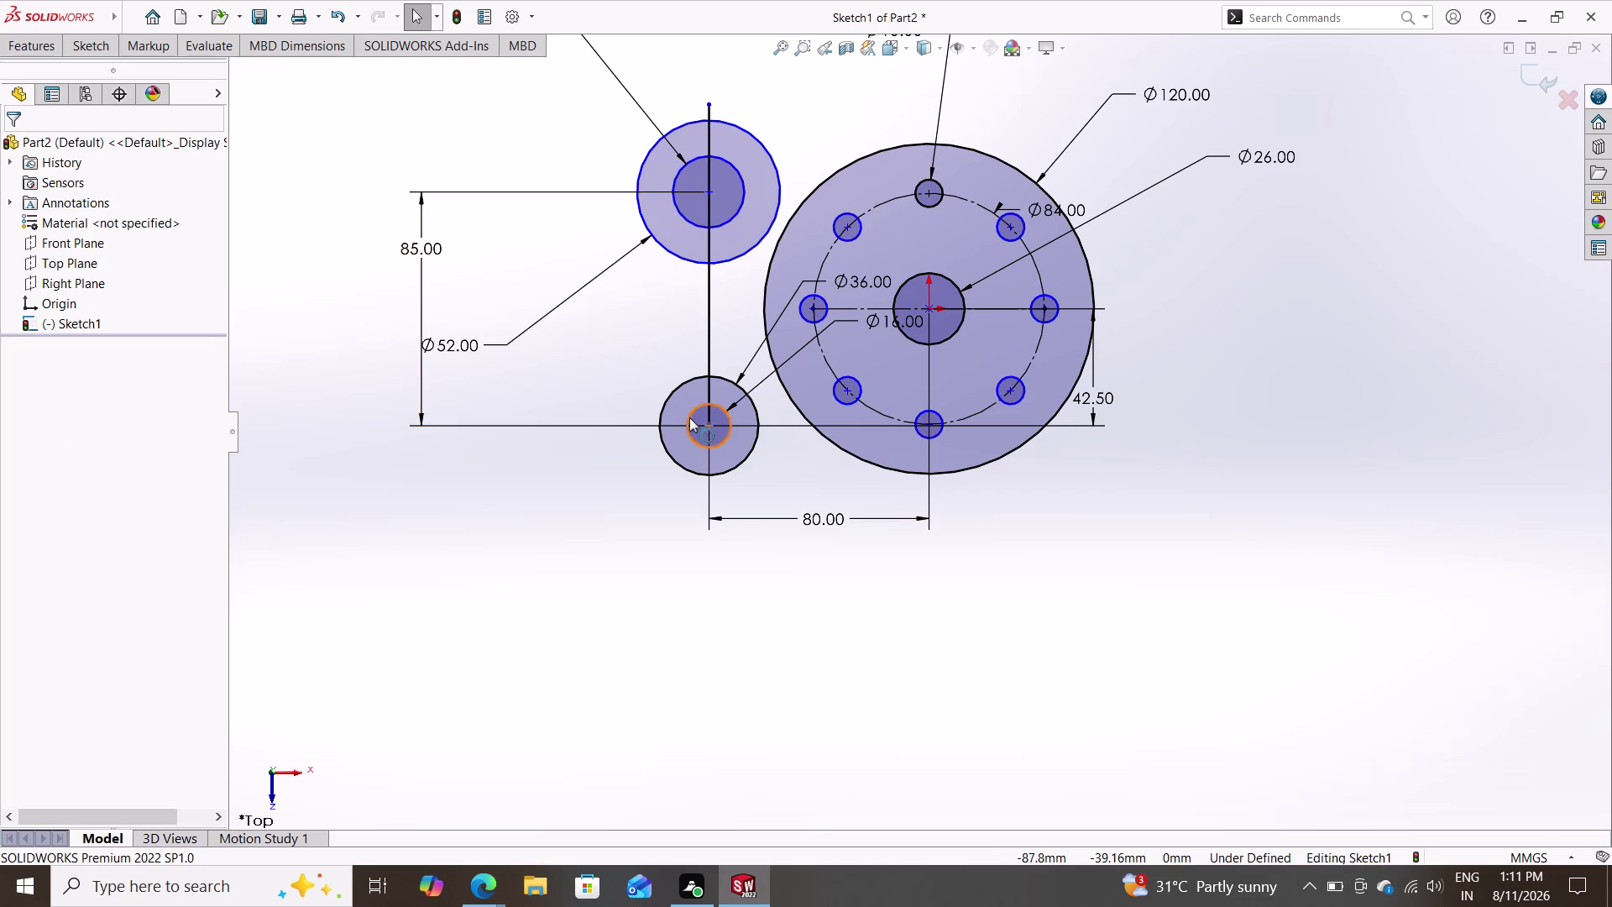
Convert the vertical line into construction geometry.
click(709, 317)
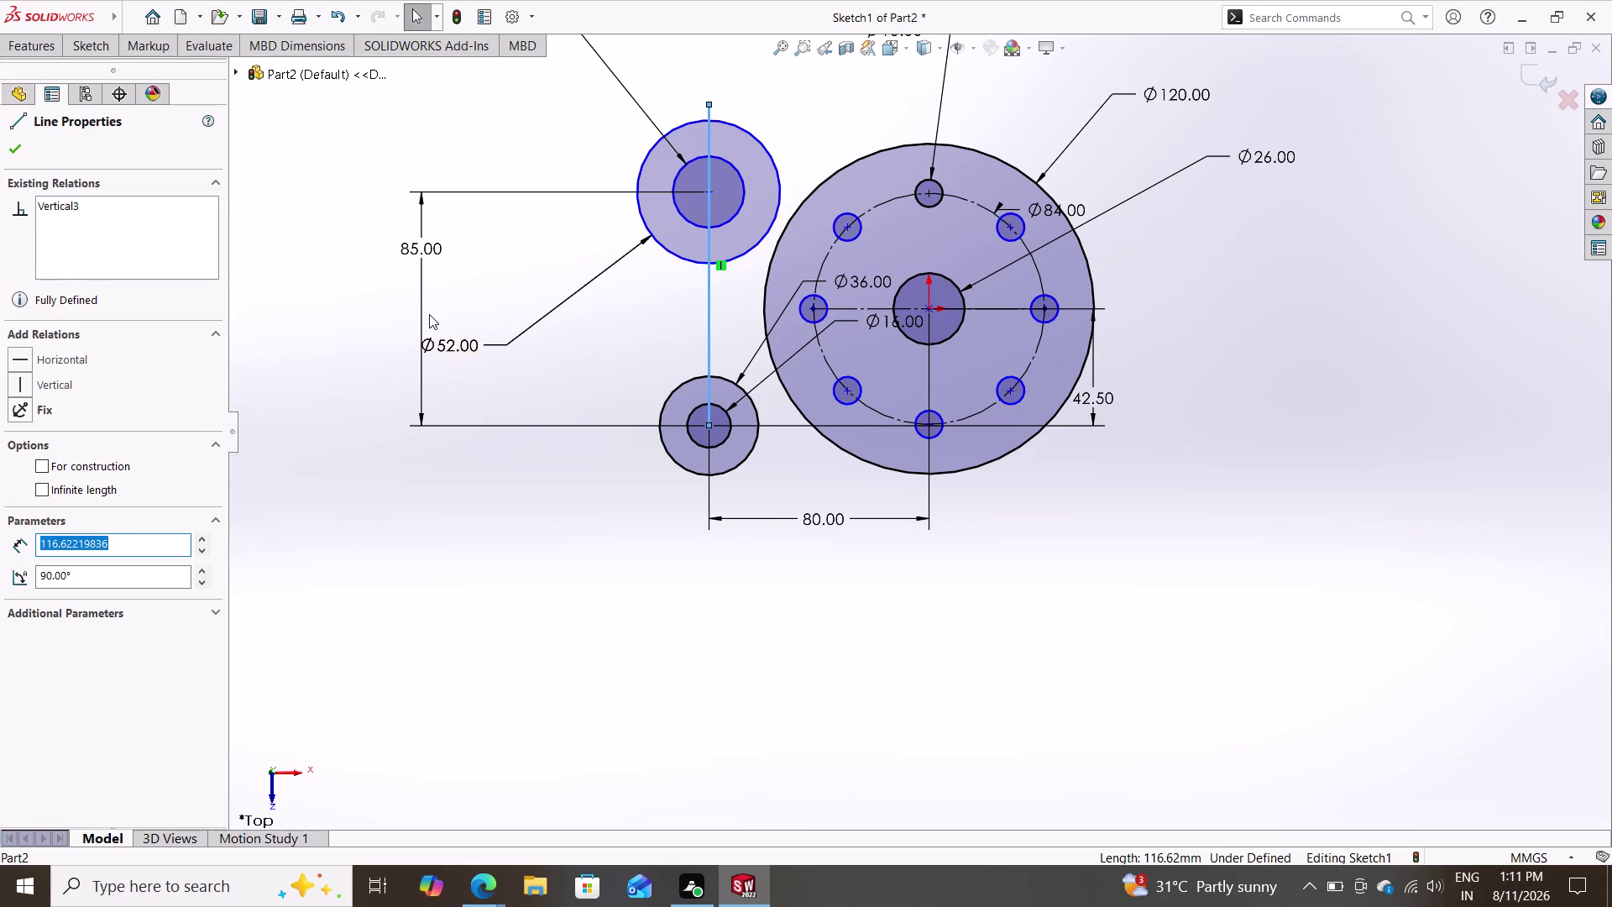
click(71, 467)
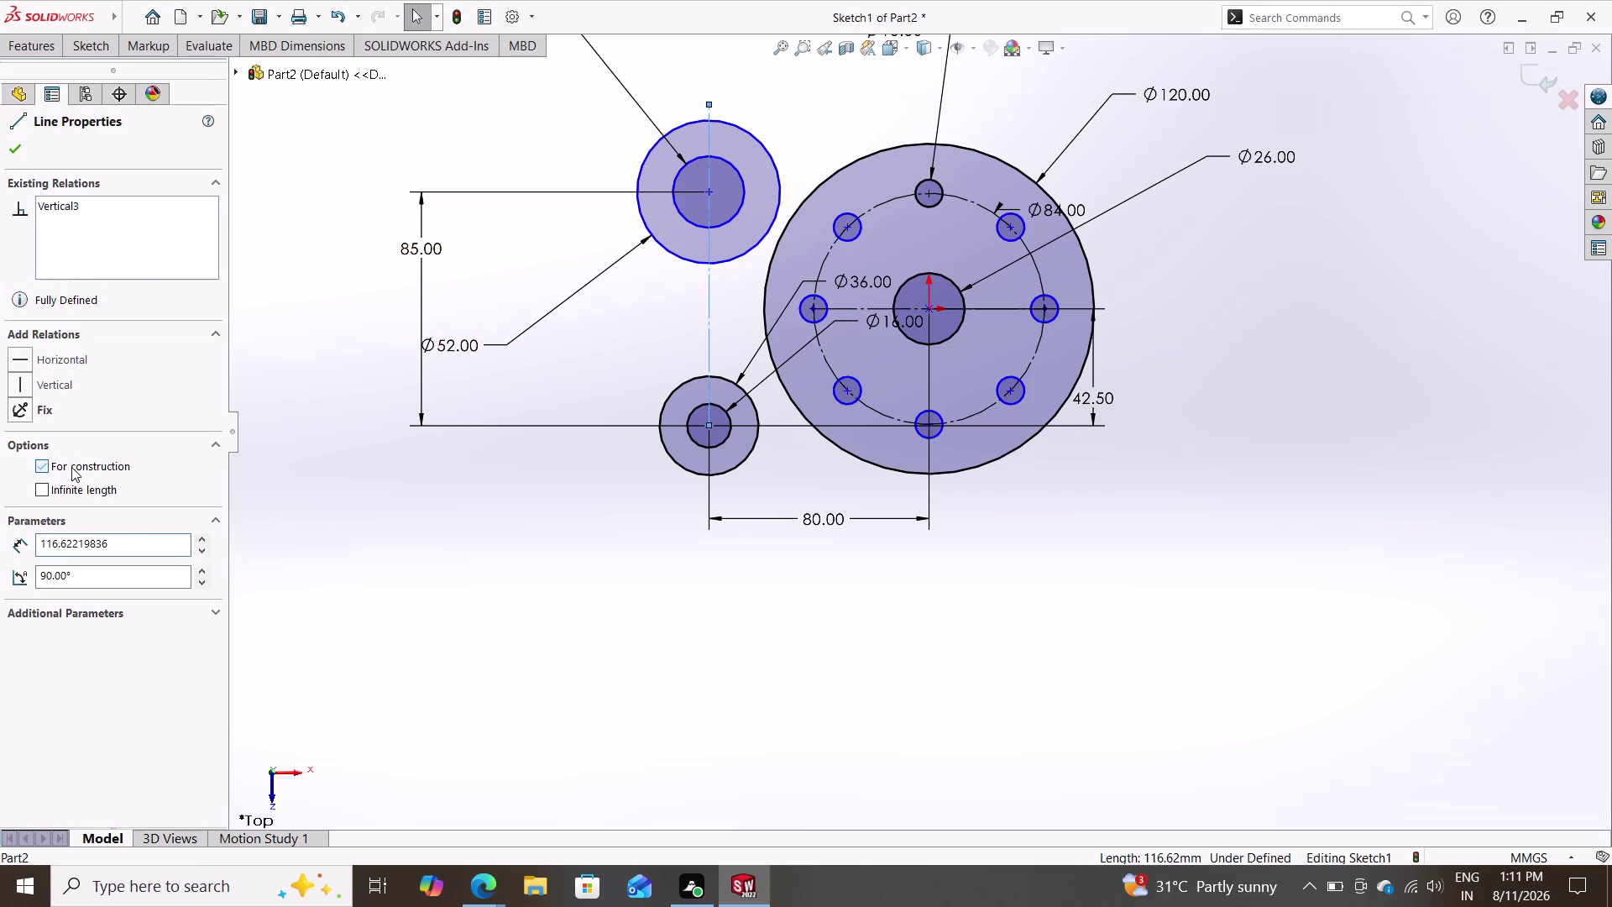
key(Escape)
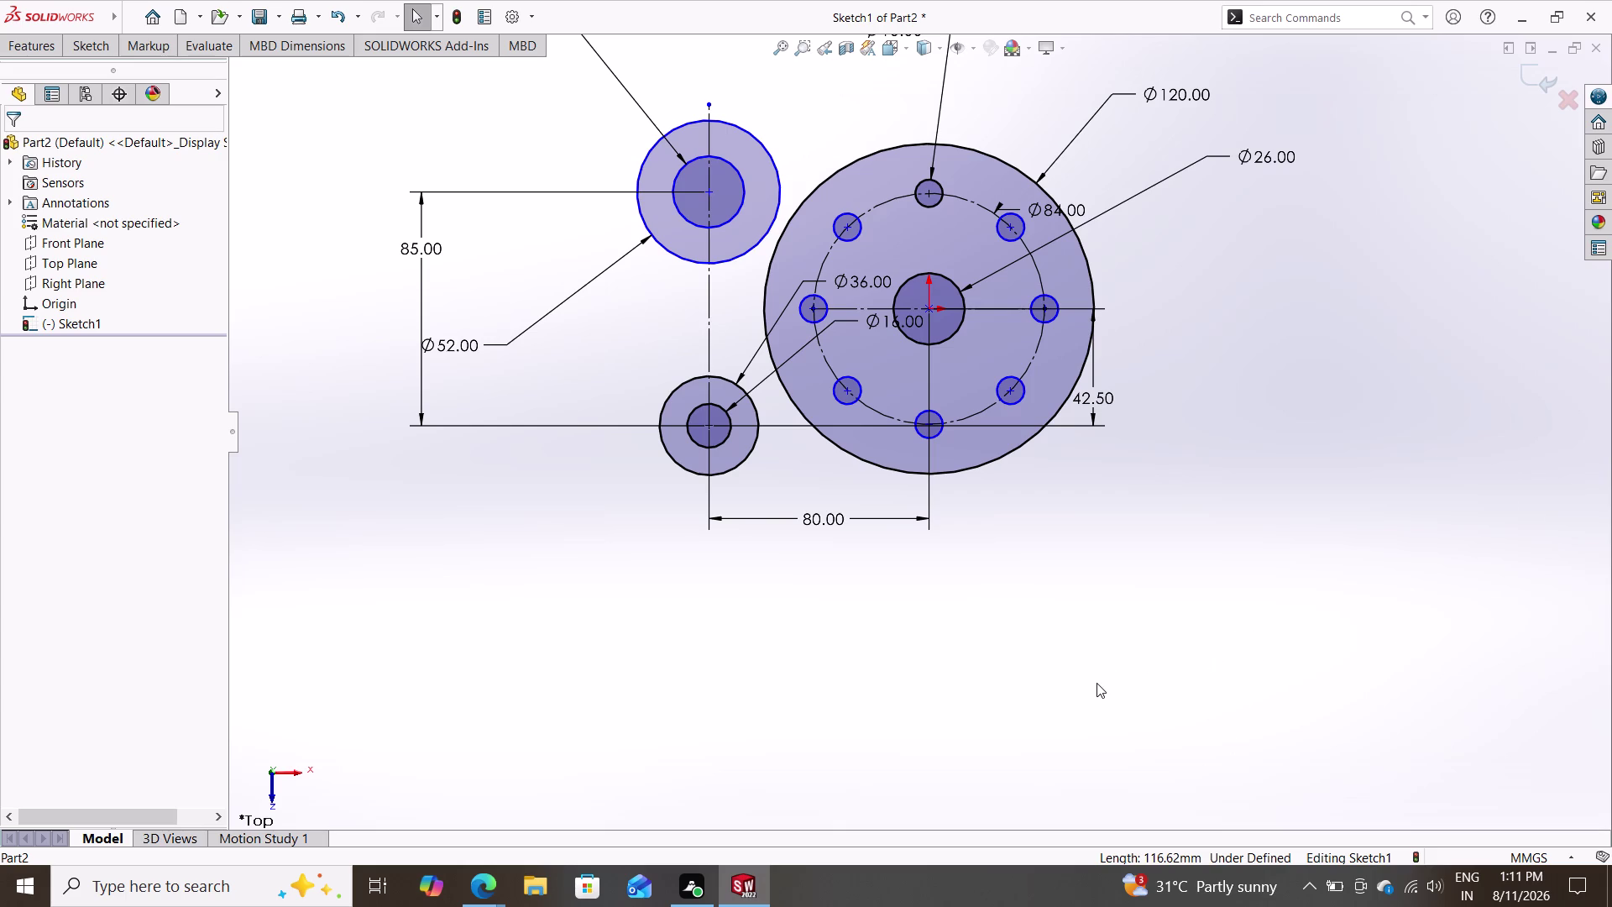
Sketch a vertical line across the Ø120 circle through the central boss.
click(90, 53)
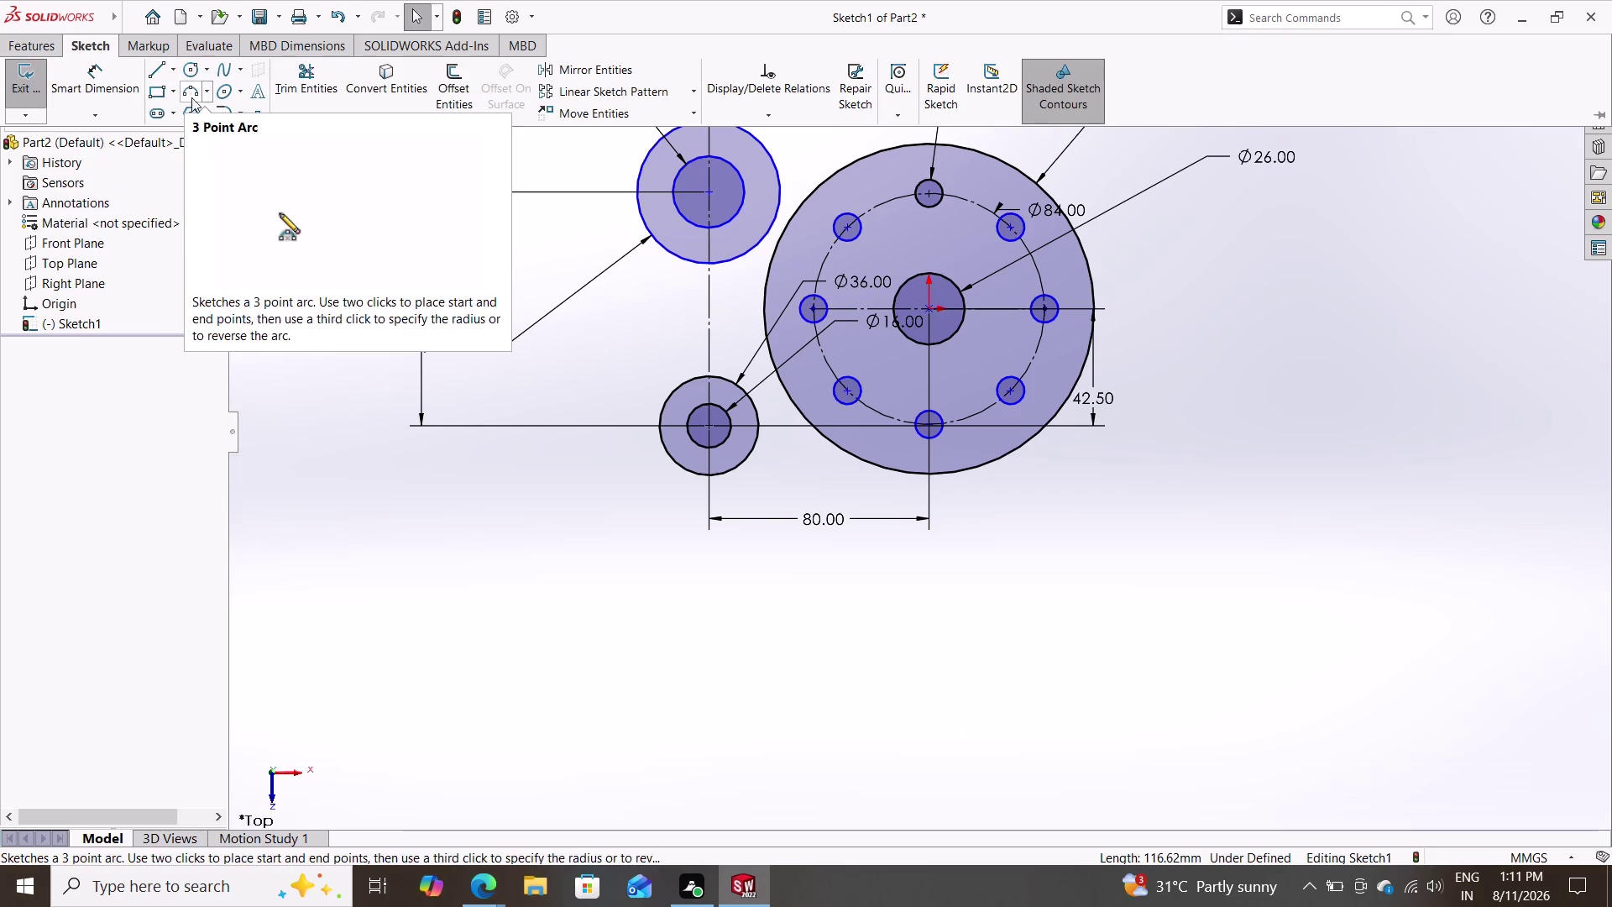
click(157, 70)
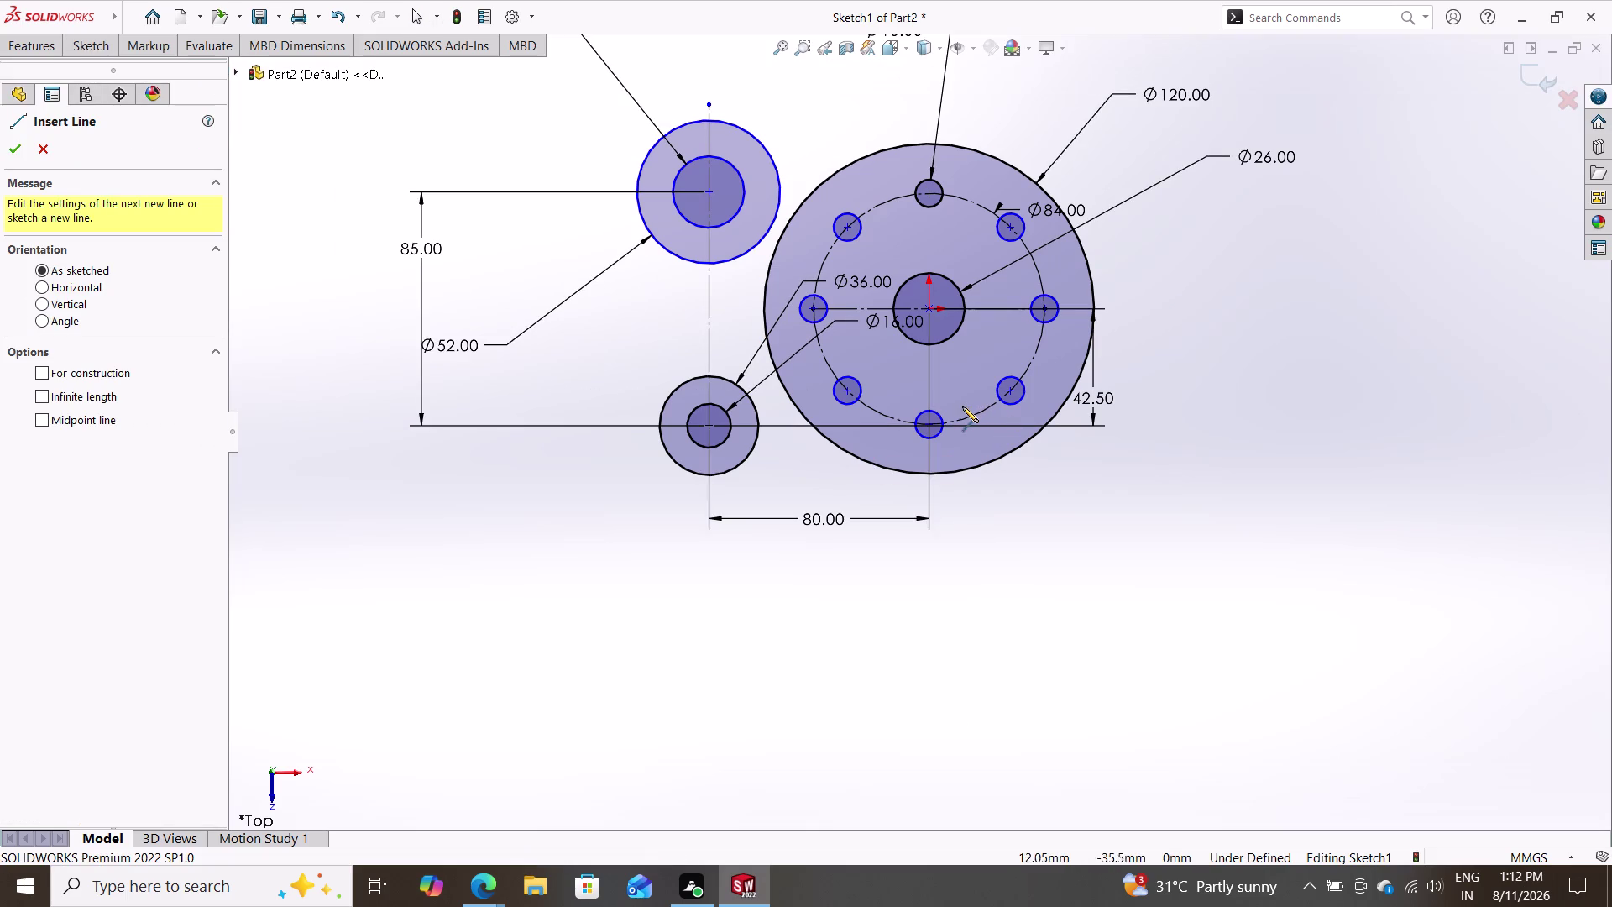
click(928, 475)
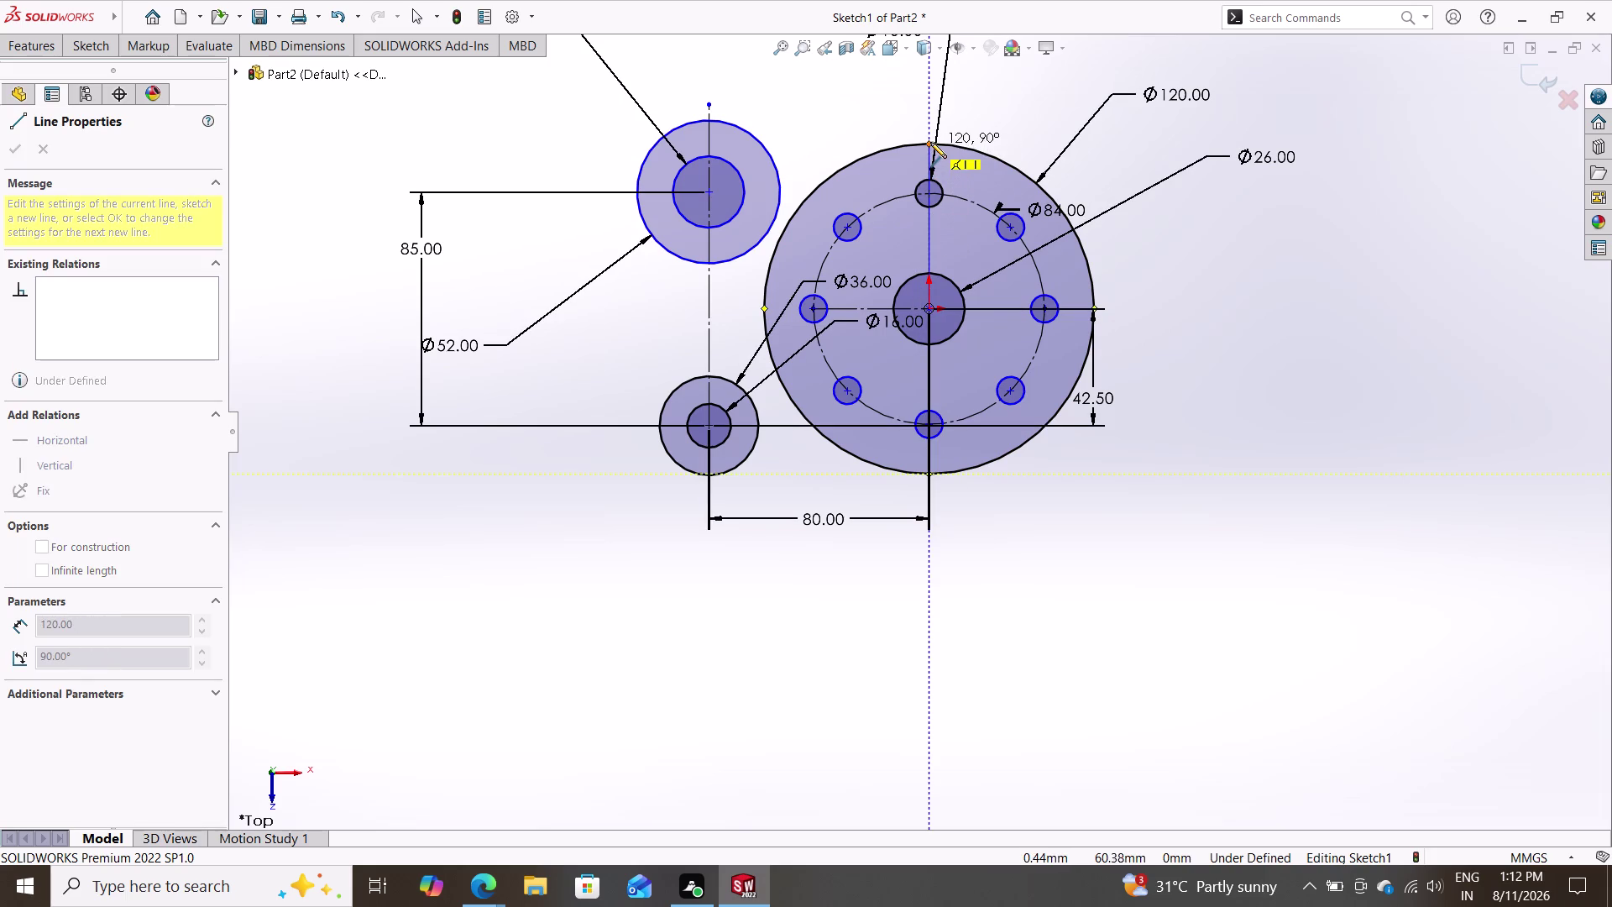
click(930, 142)
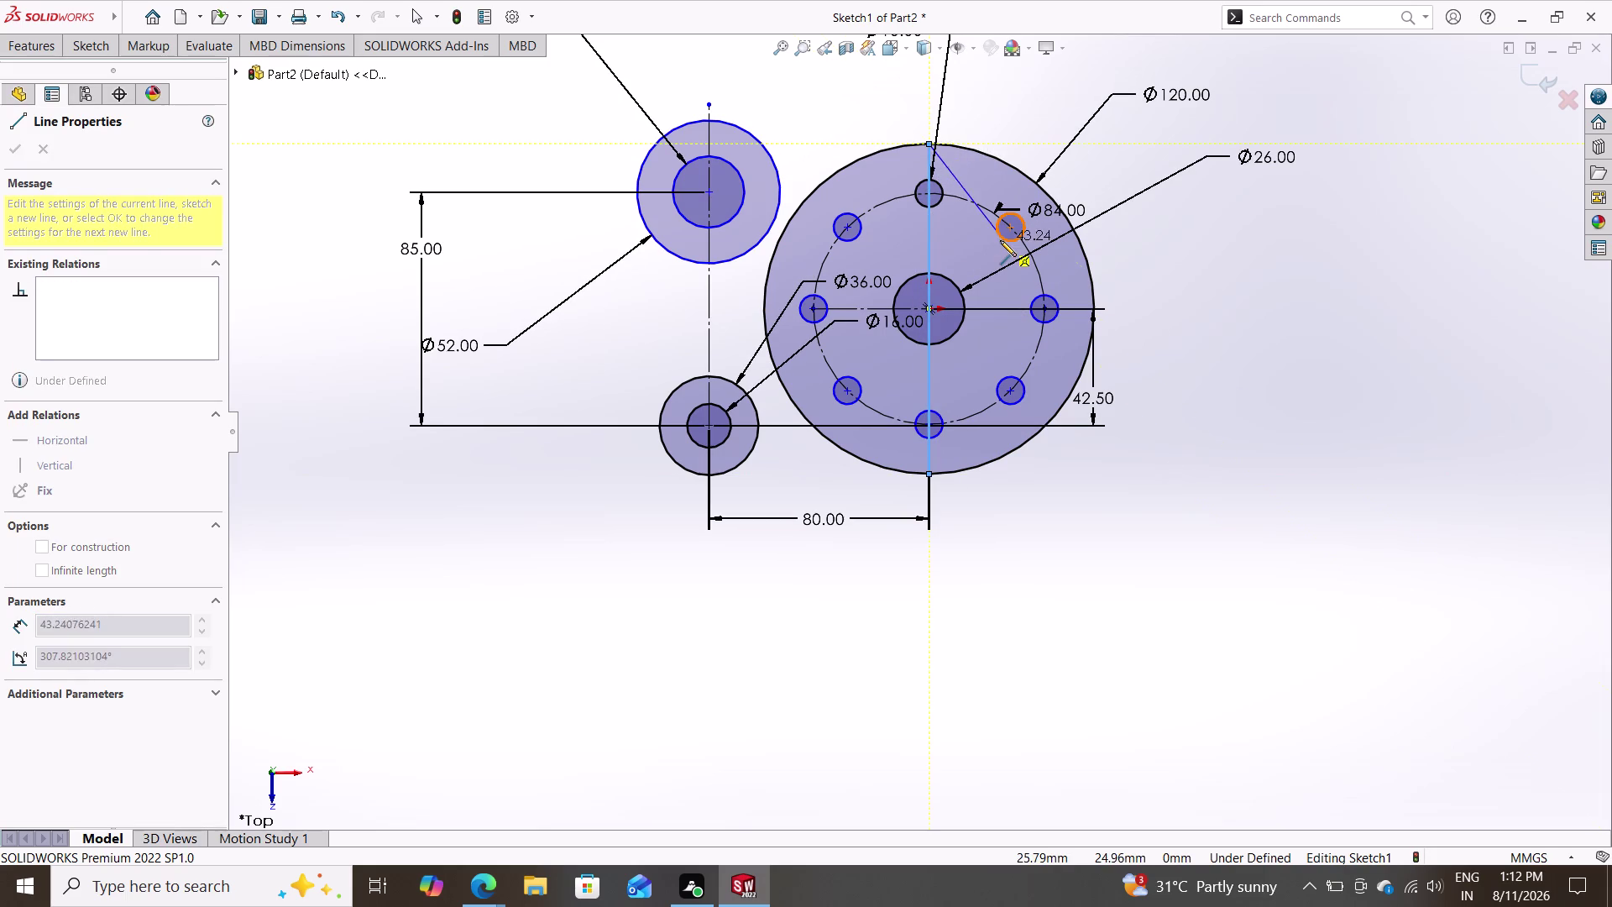
key(Escape)
Select the vertical line through the central boss and delete it.
key(grave)
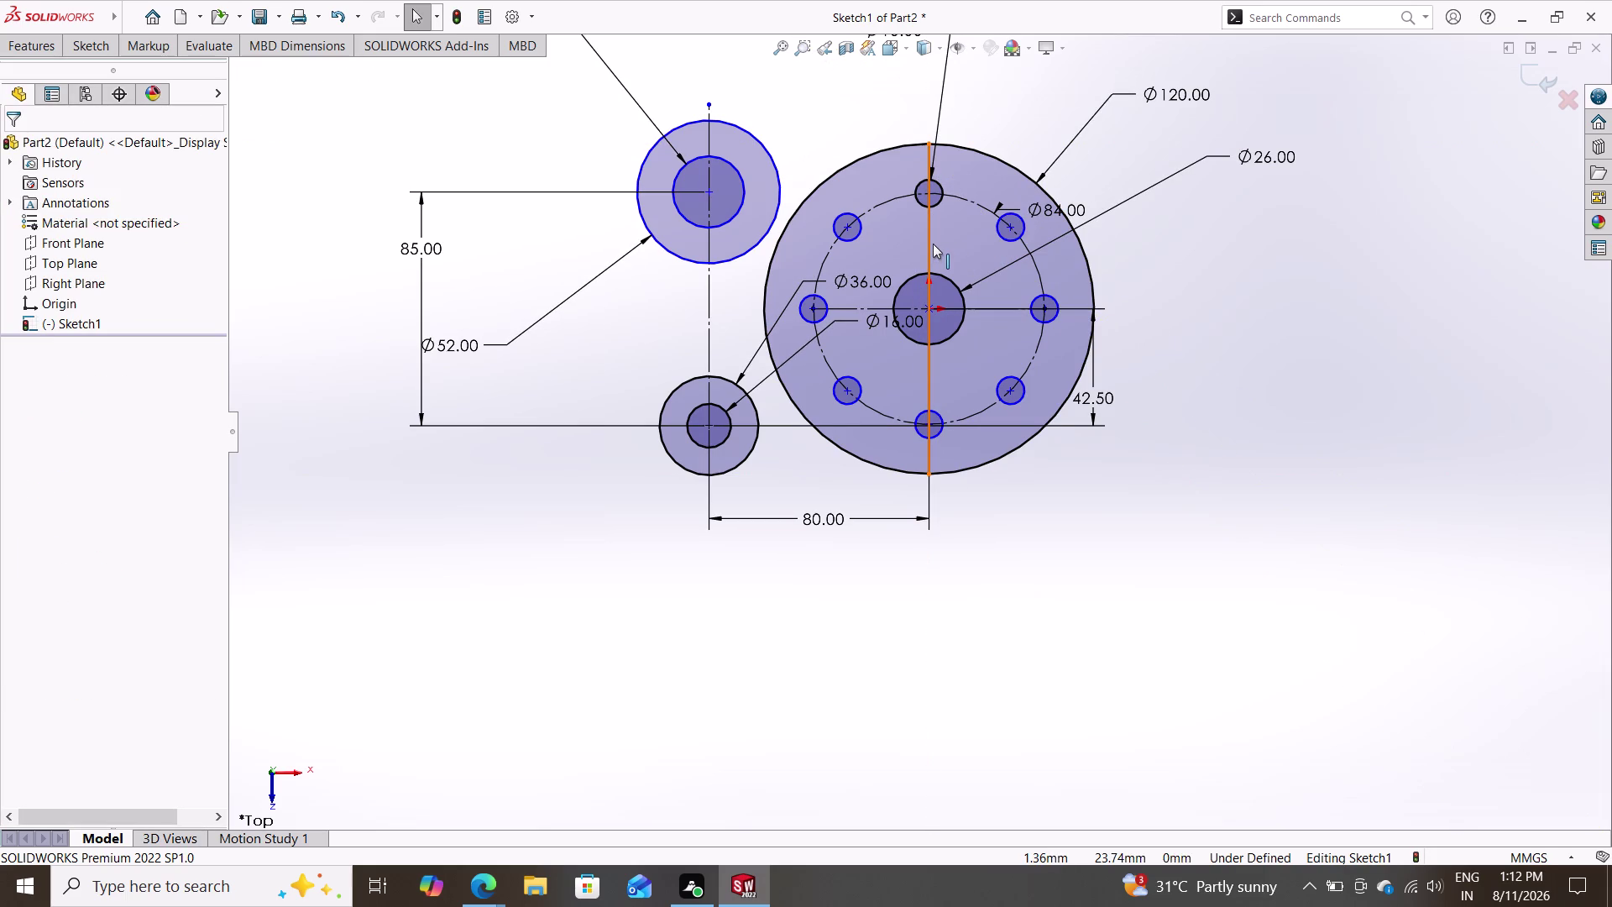
click(933, 243)
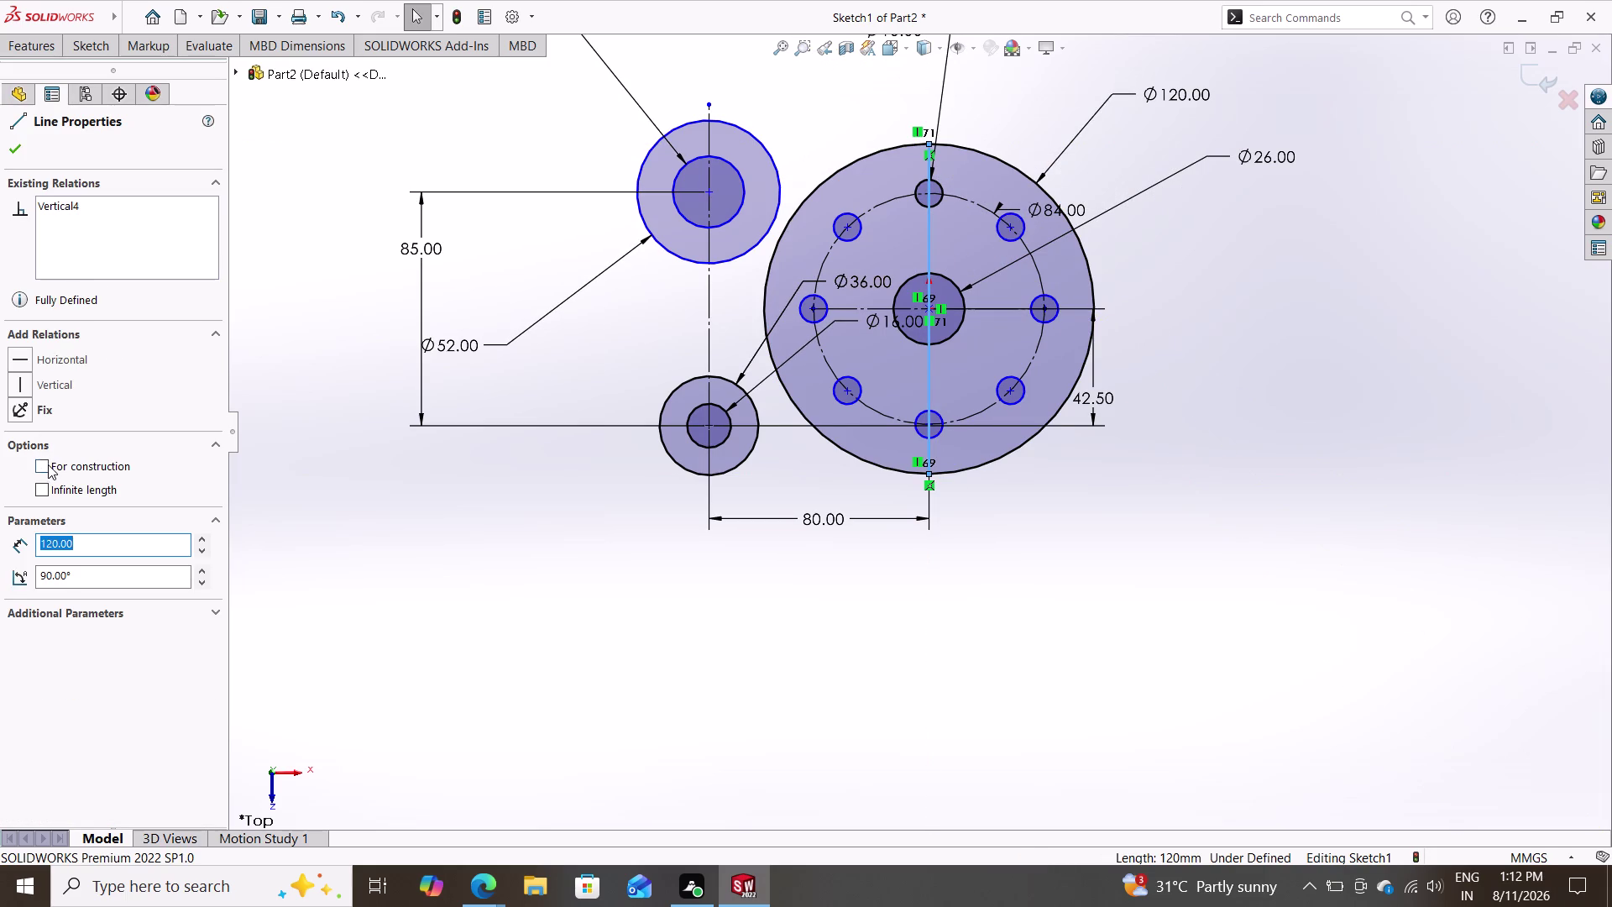
click(48, 465)
key(Escape)
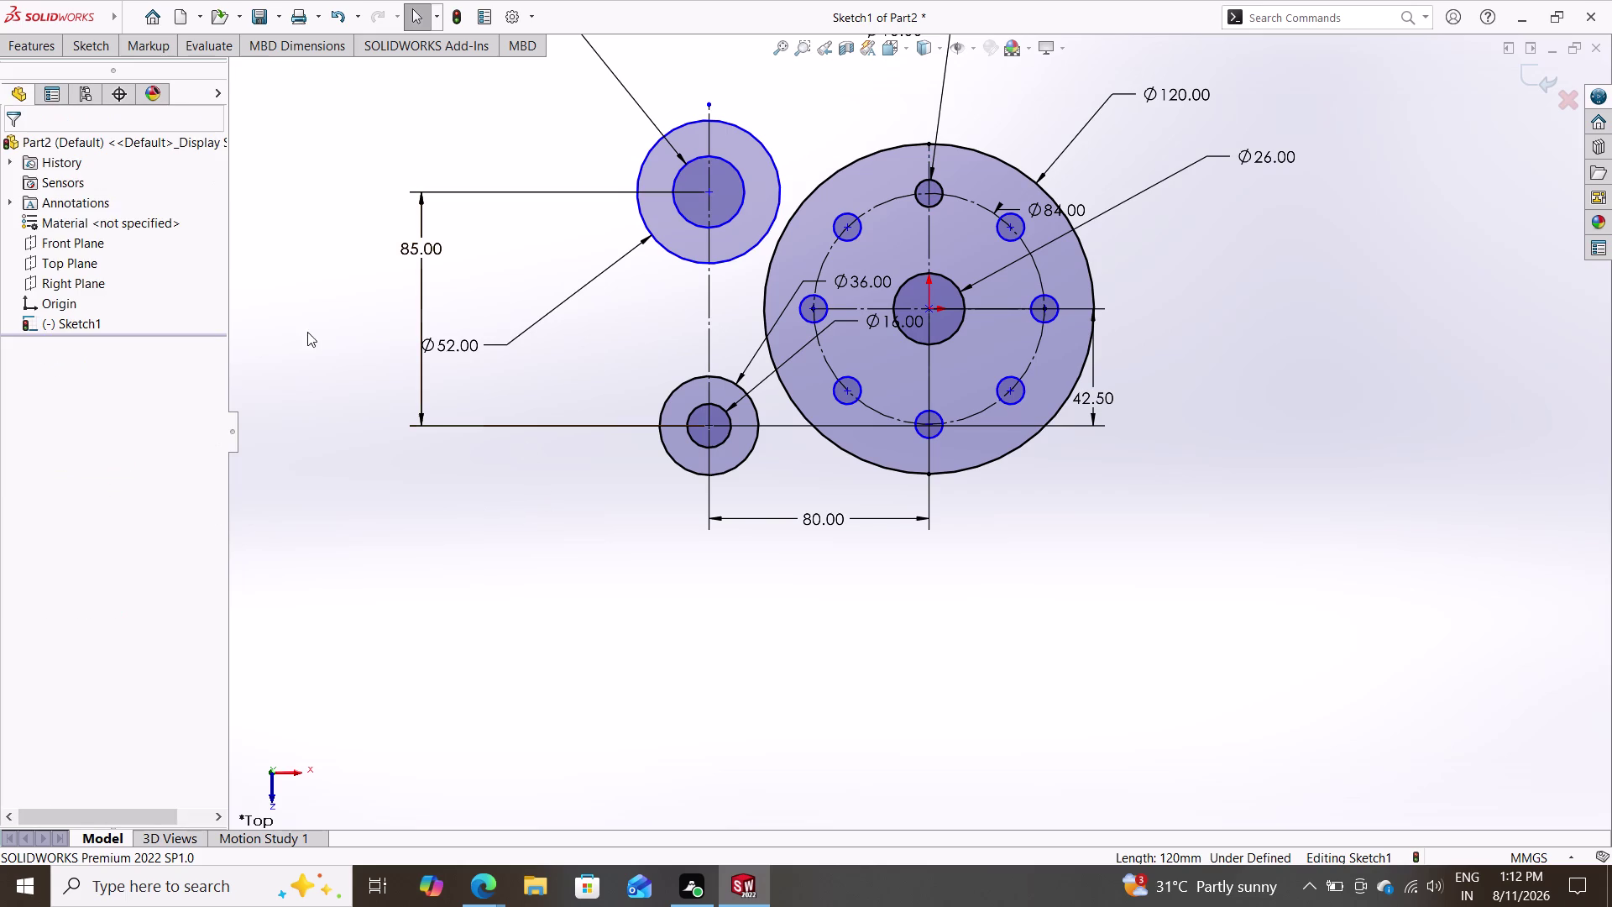
click(80, 50)
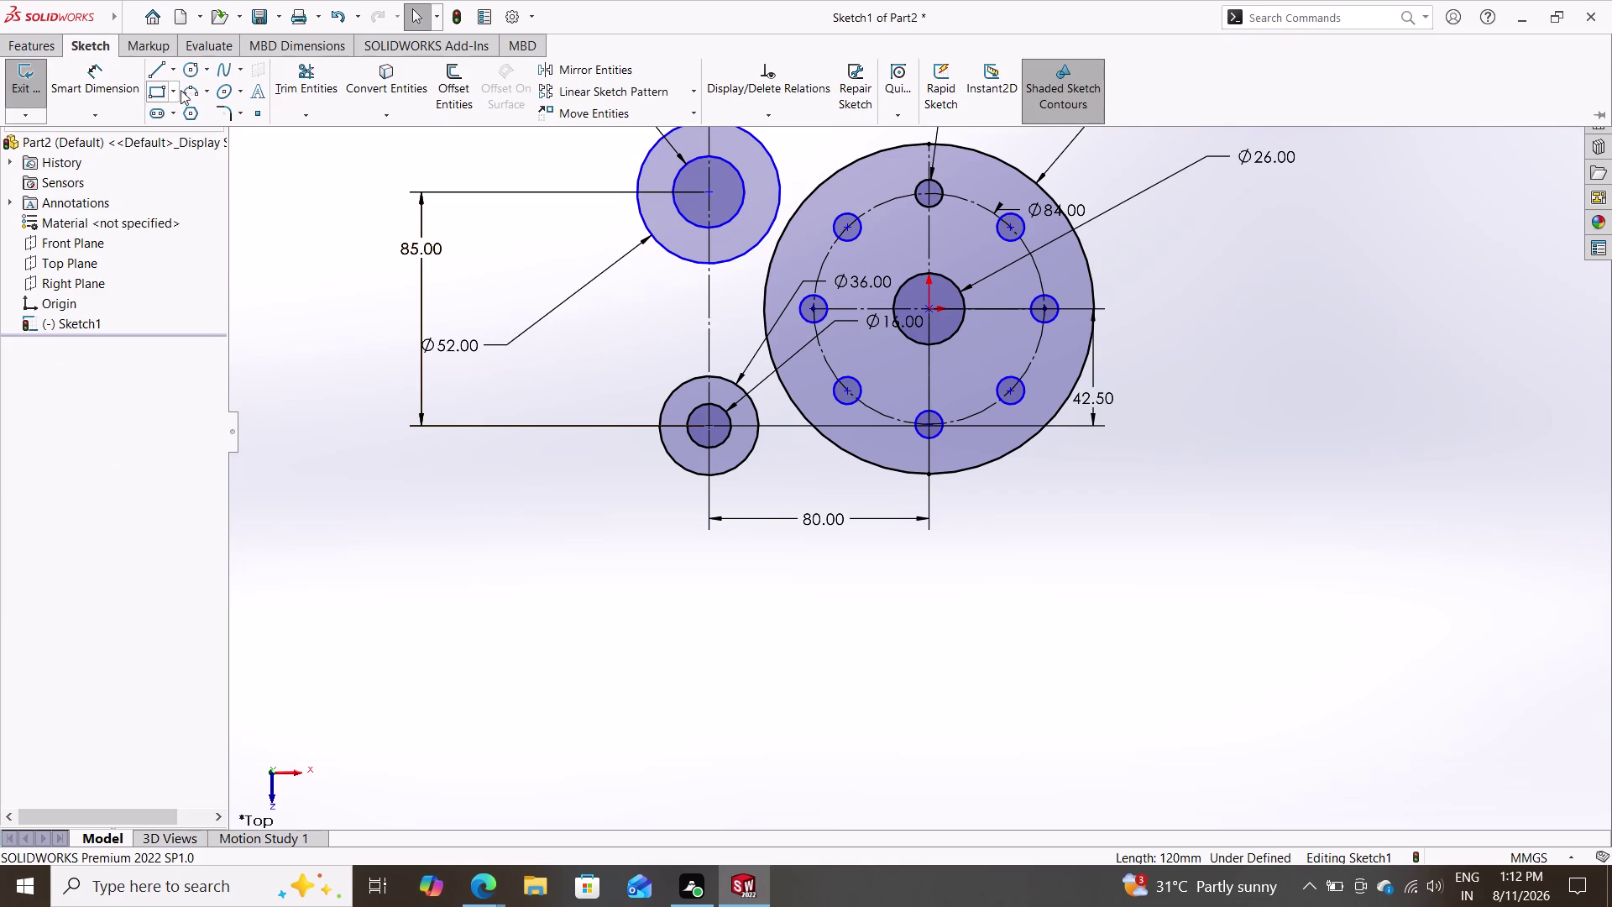
Trim the left part of the Ø120 circle, keeping the right arc around the bolt holes.
click(321, 84)
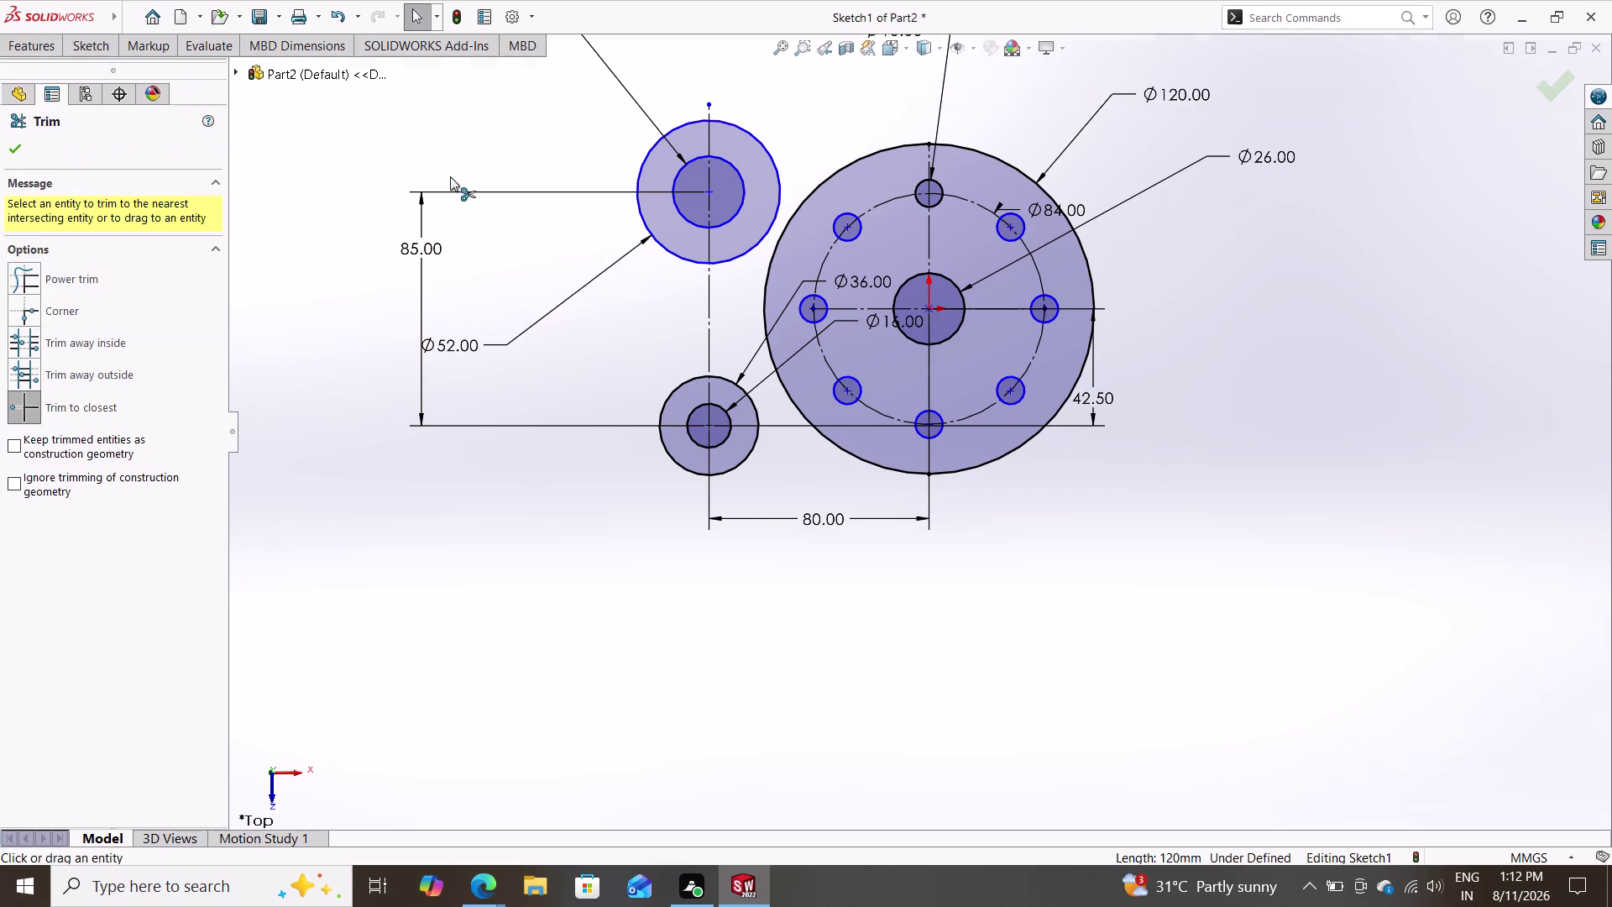
click(876, 152)
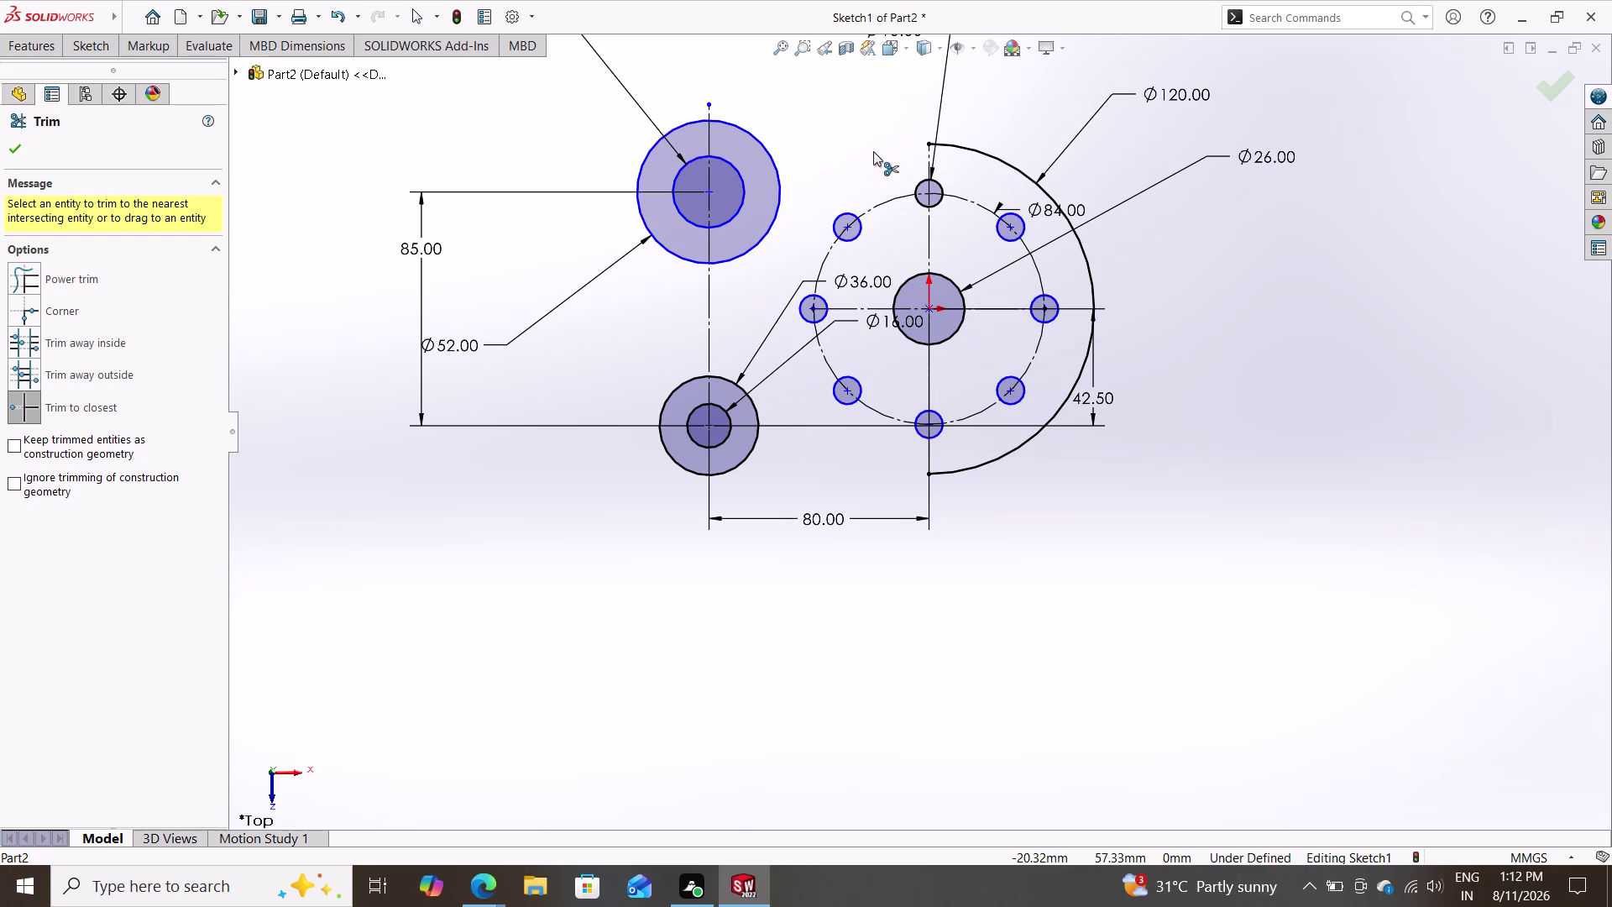
key(Escape)
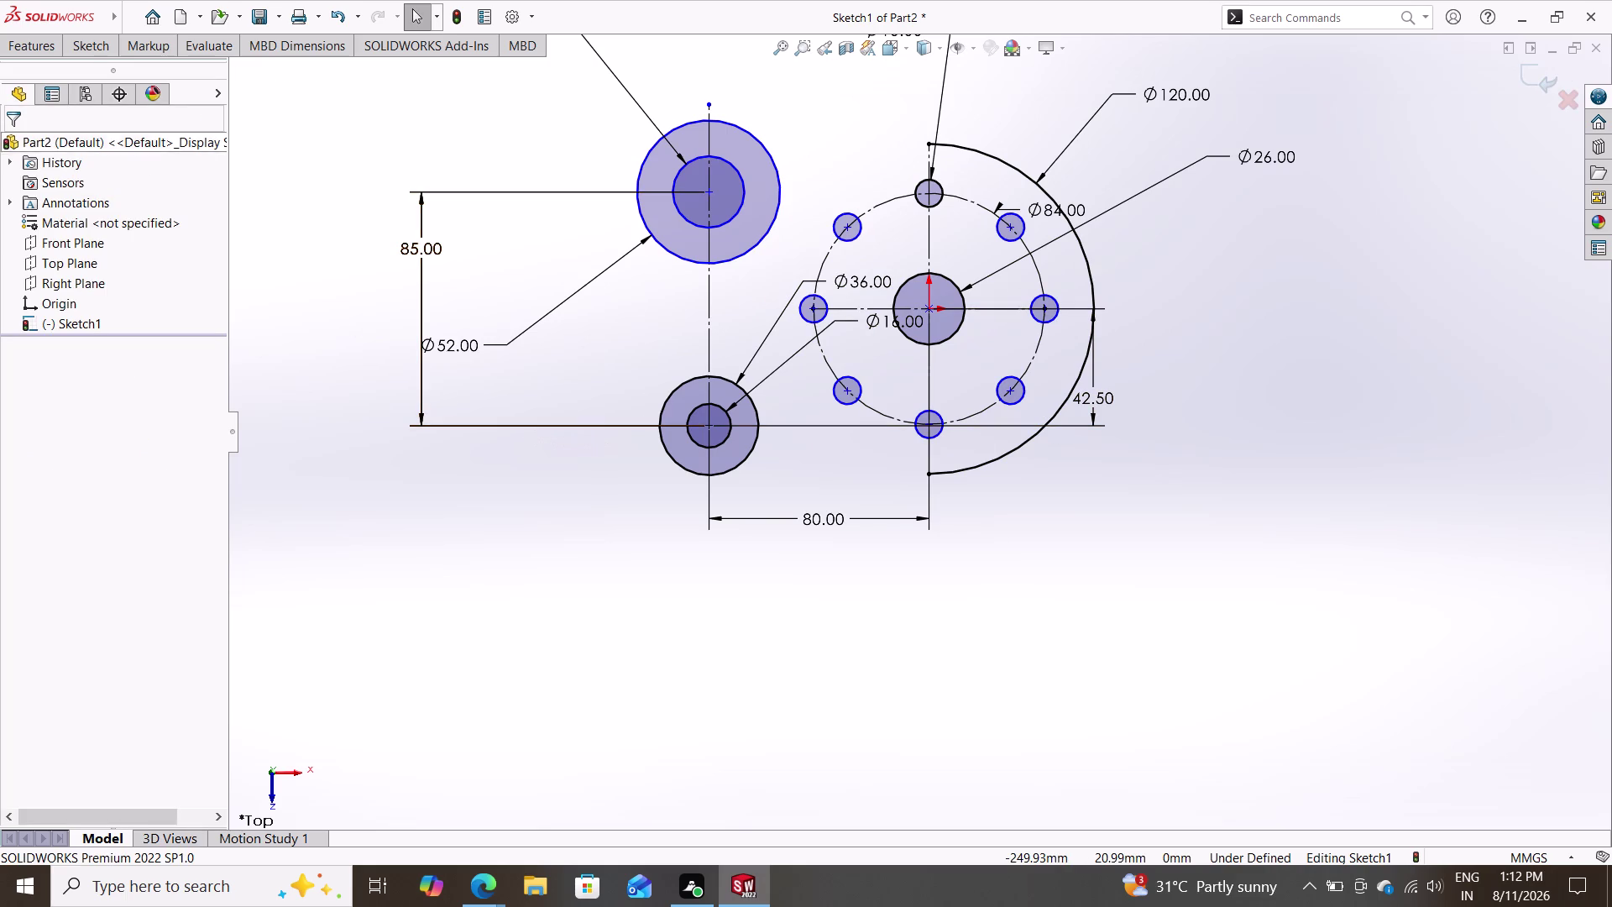
click(86, 48)
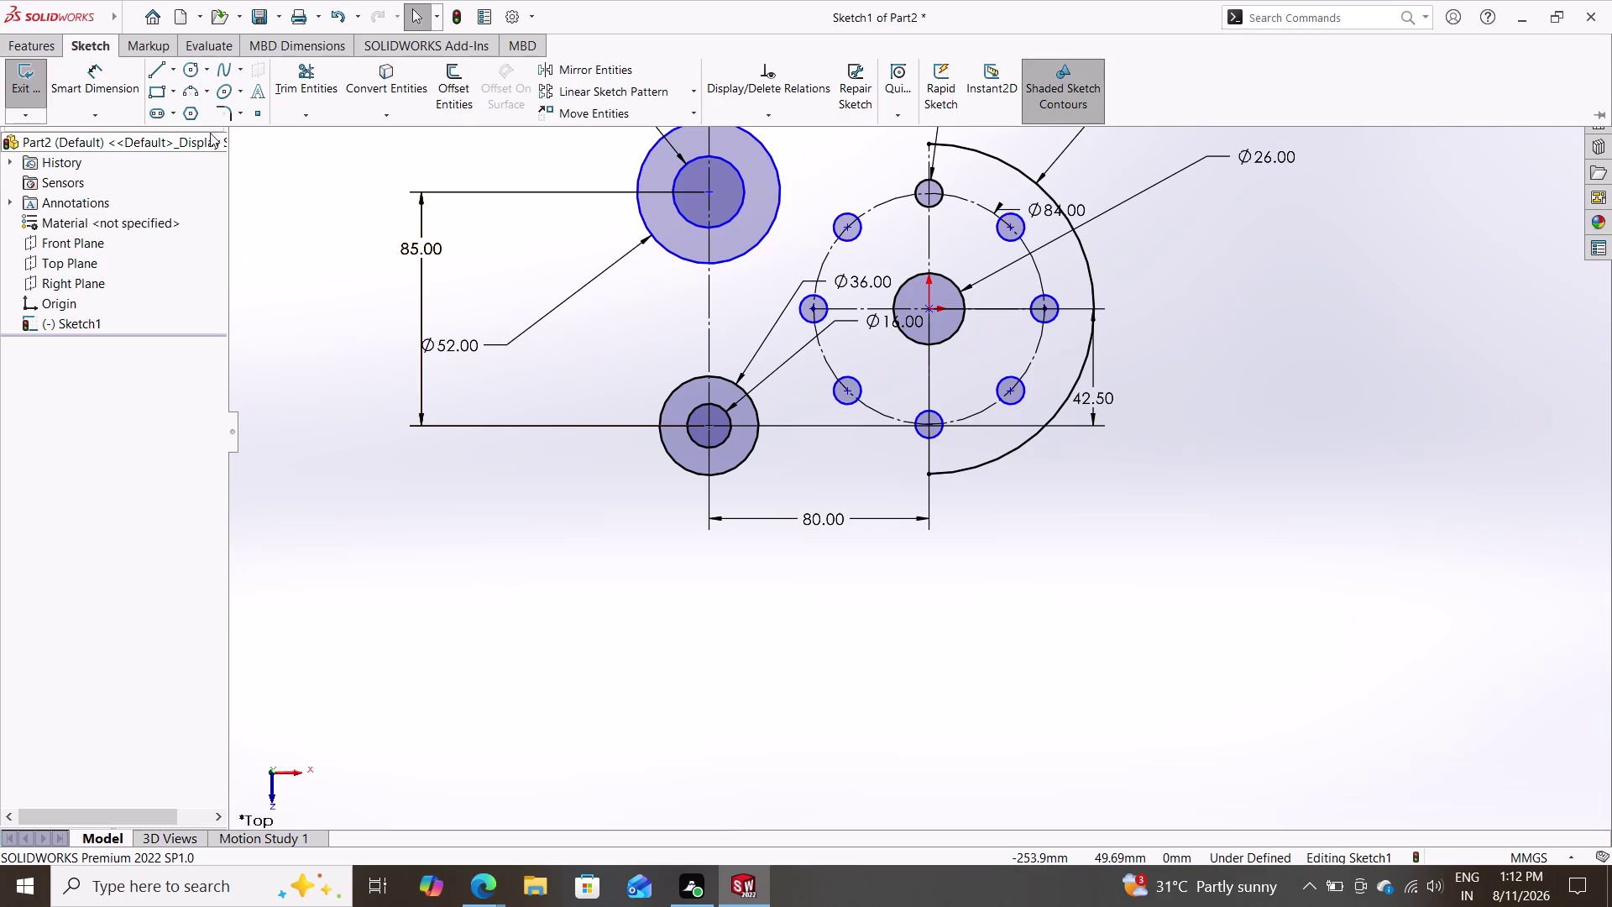
Sketch a circle to the left of the side bosses.
click(193, 71)
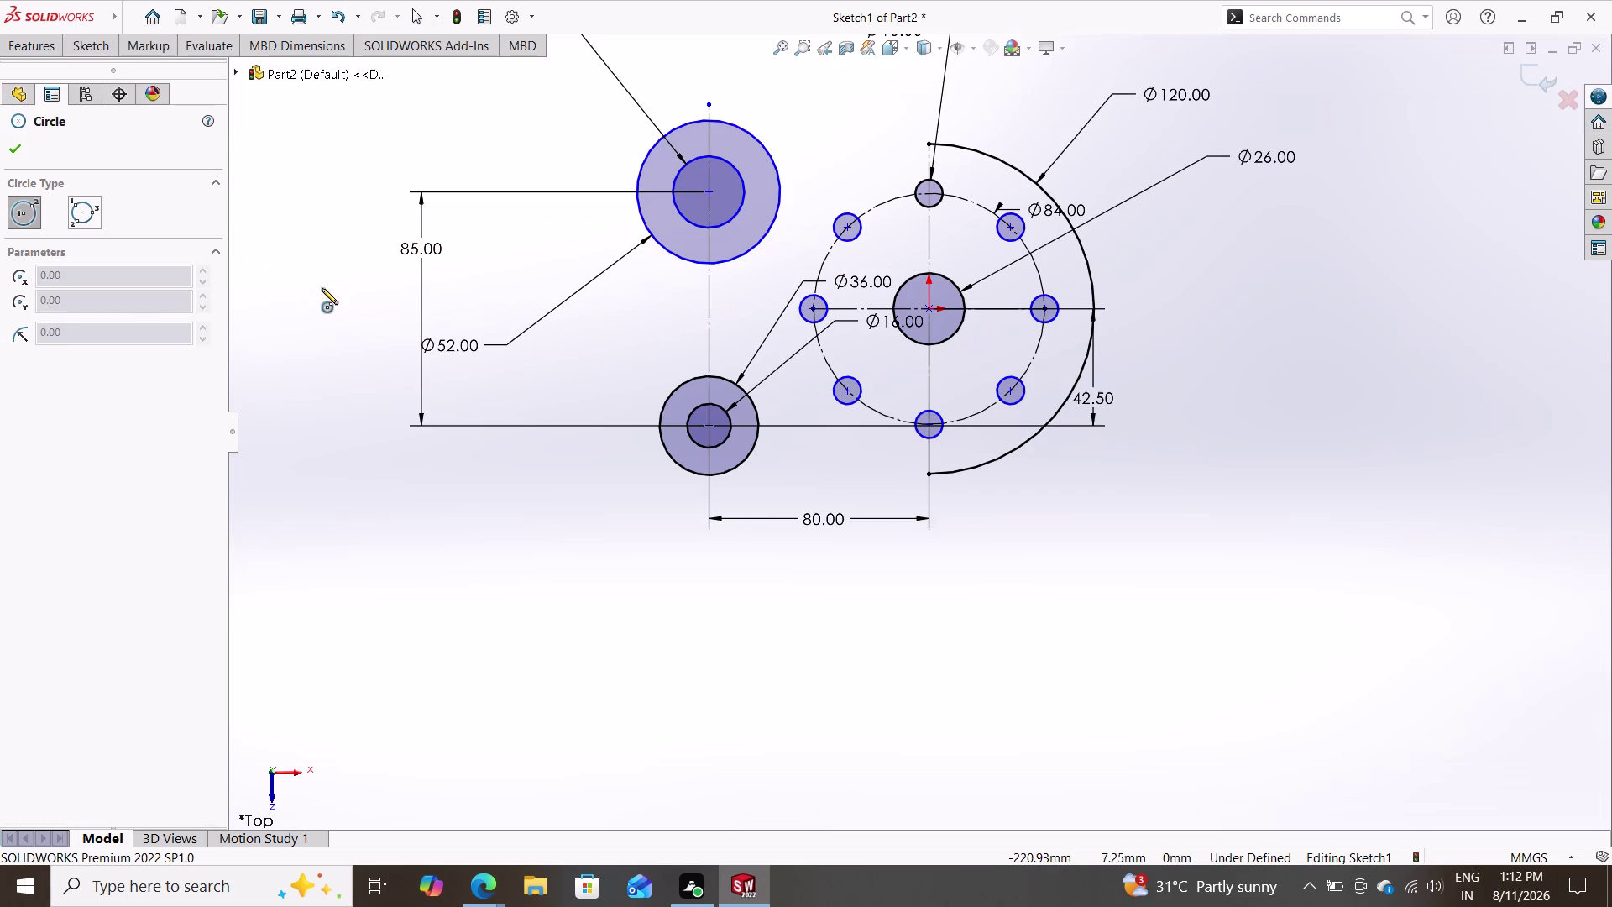
click(321, 288)
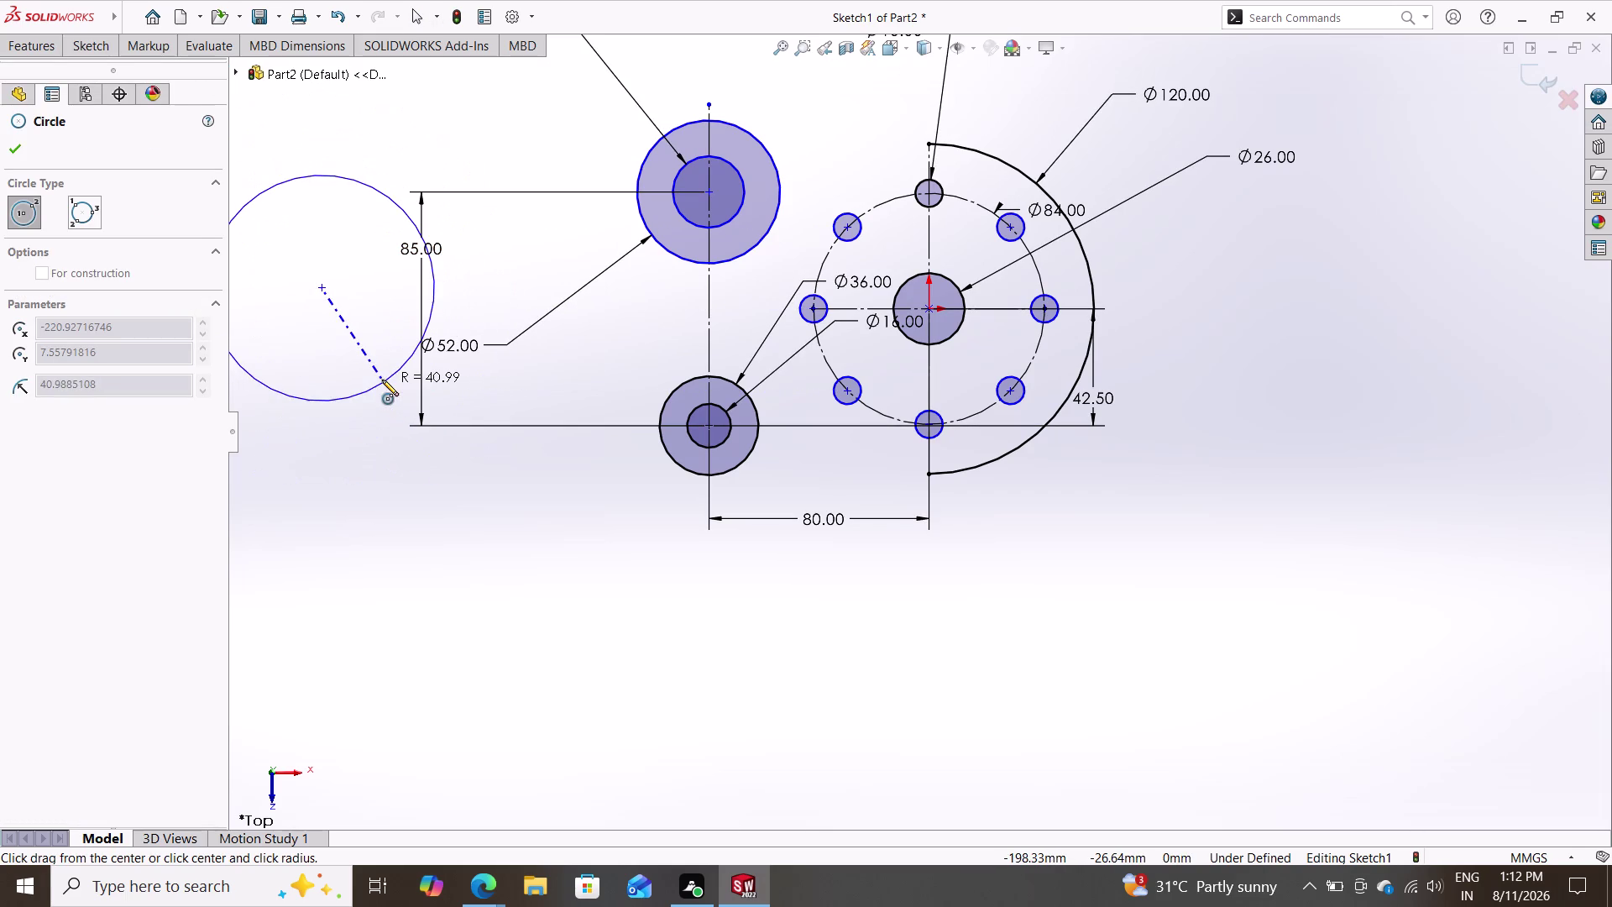
click(385, 397)
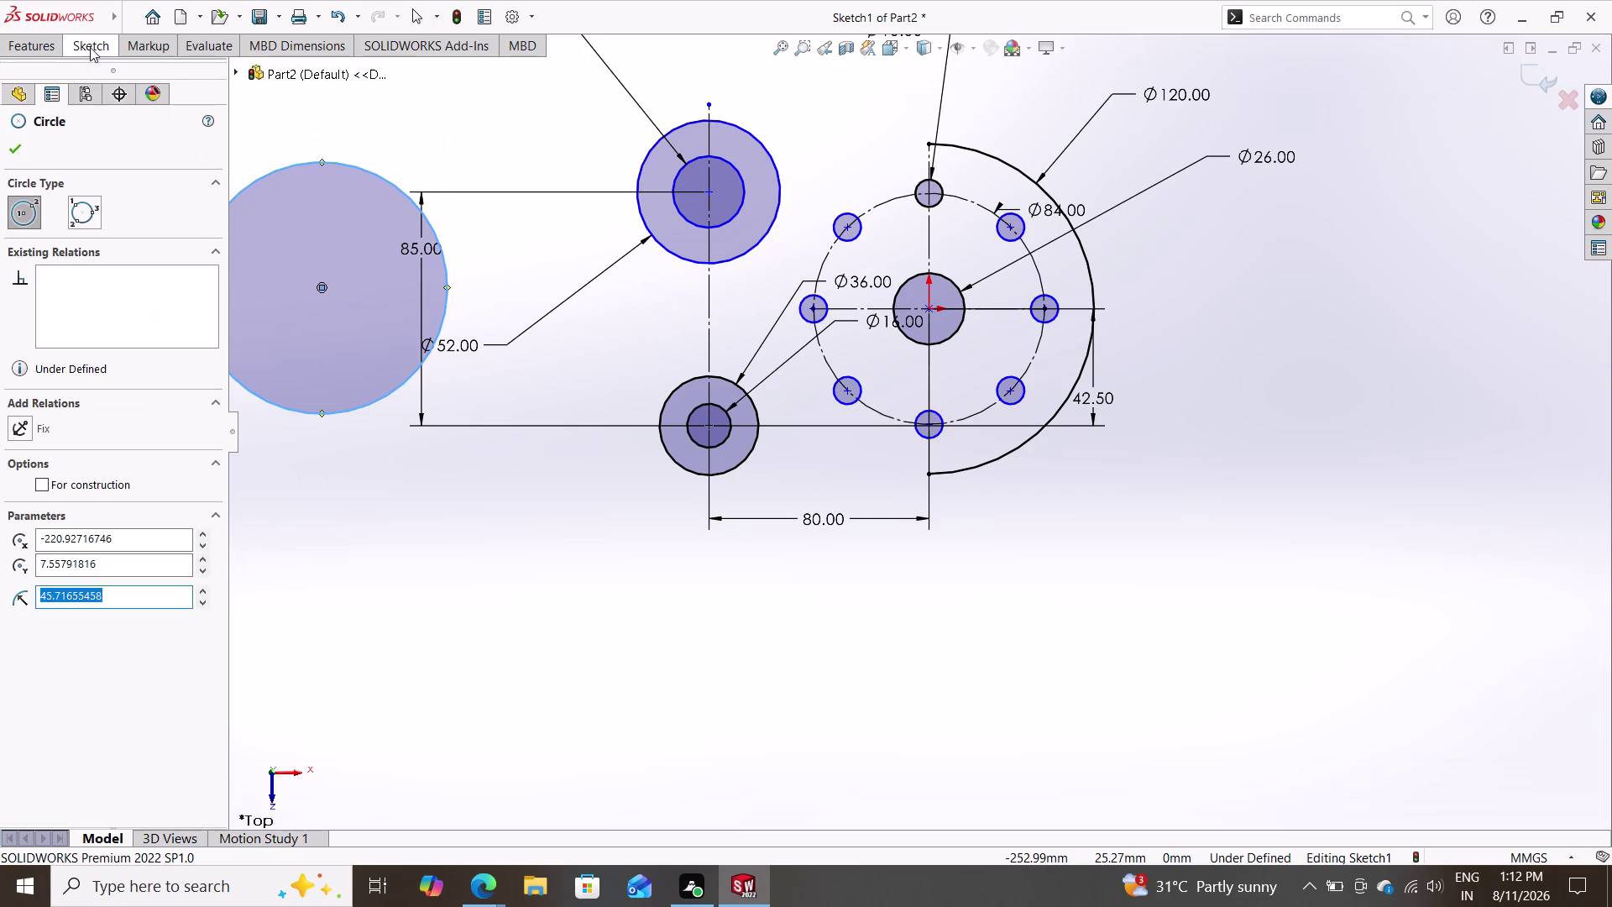
click(89, 47)
click(95, 81)
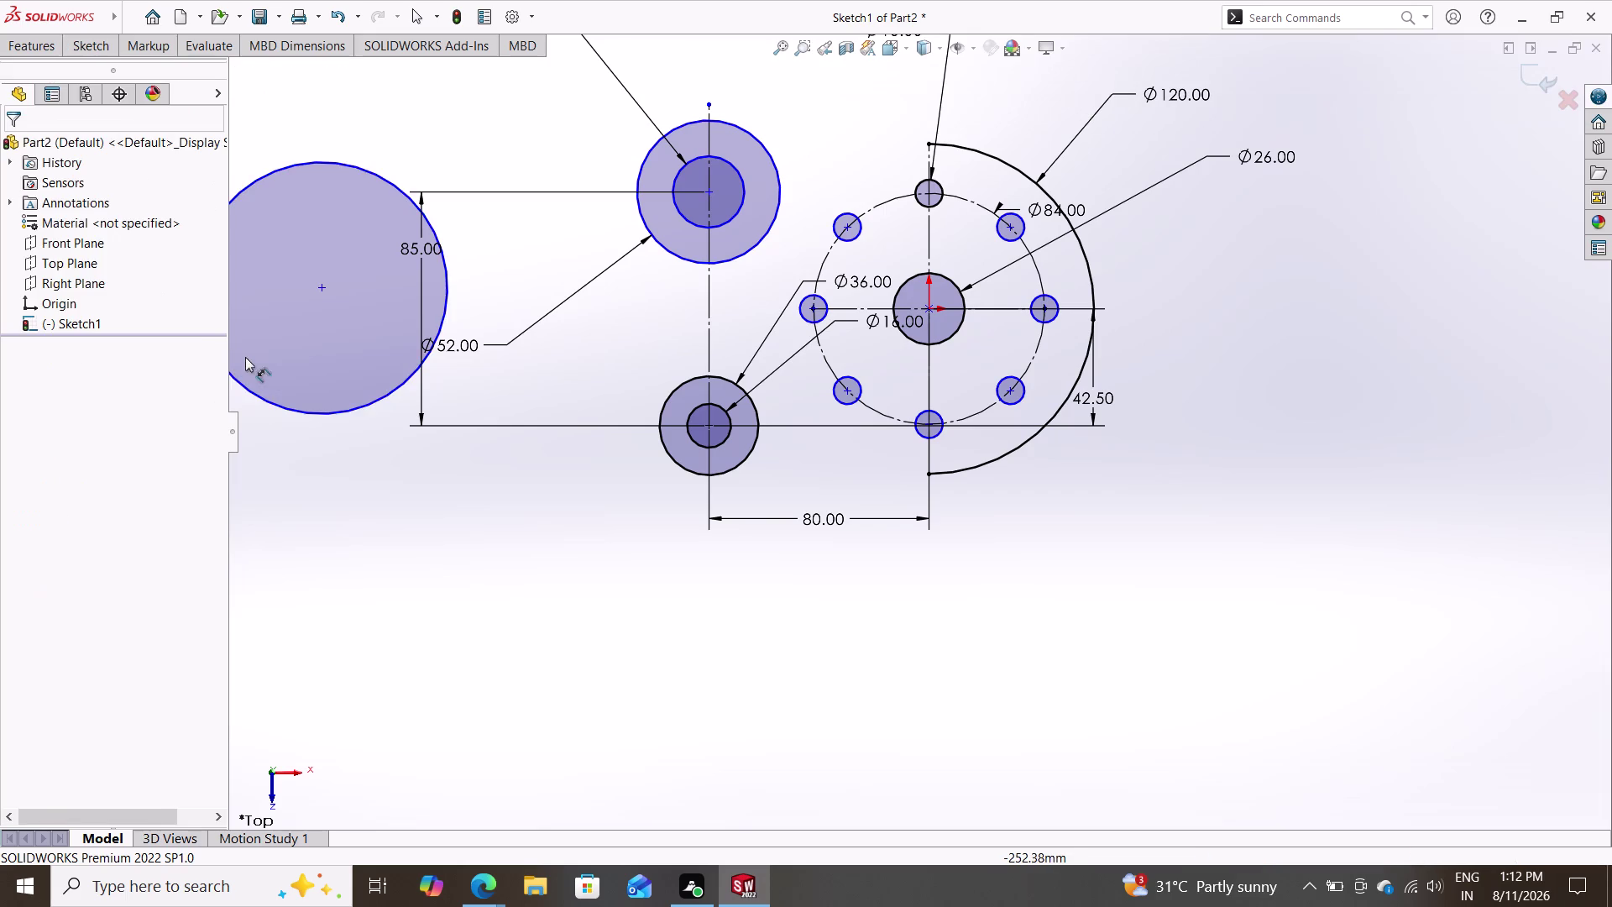
Dimension the new circle's diameter as 42+42 (84 mm).
click(344, 410)
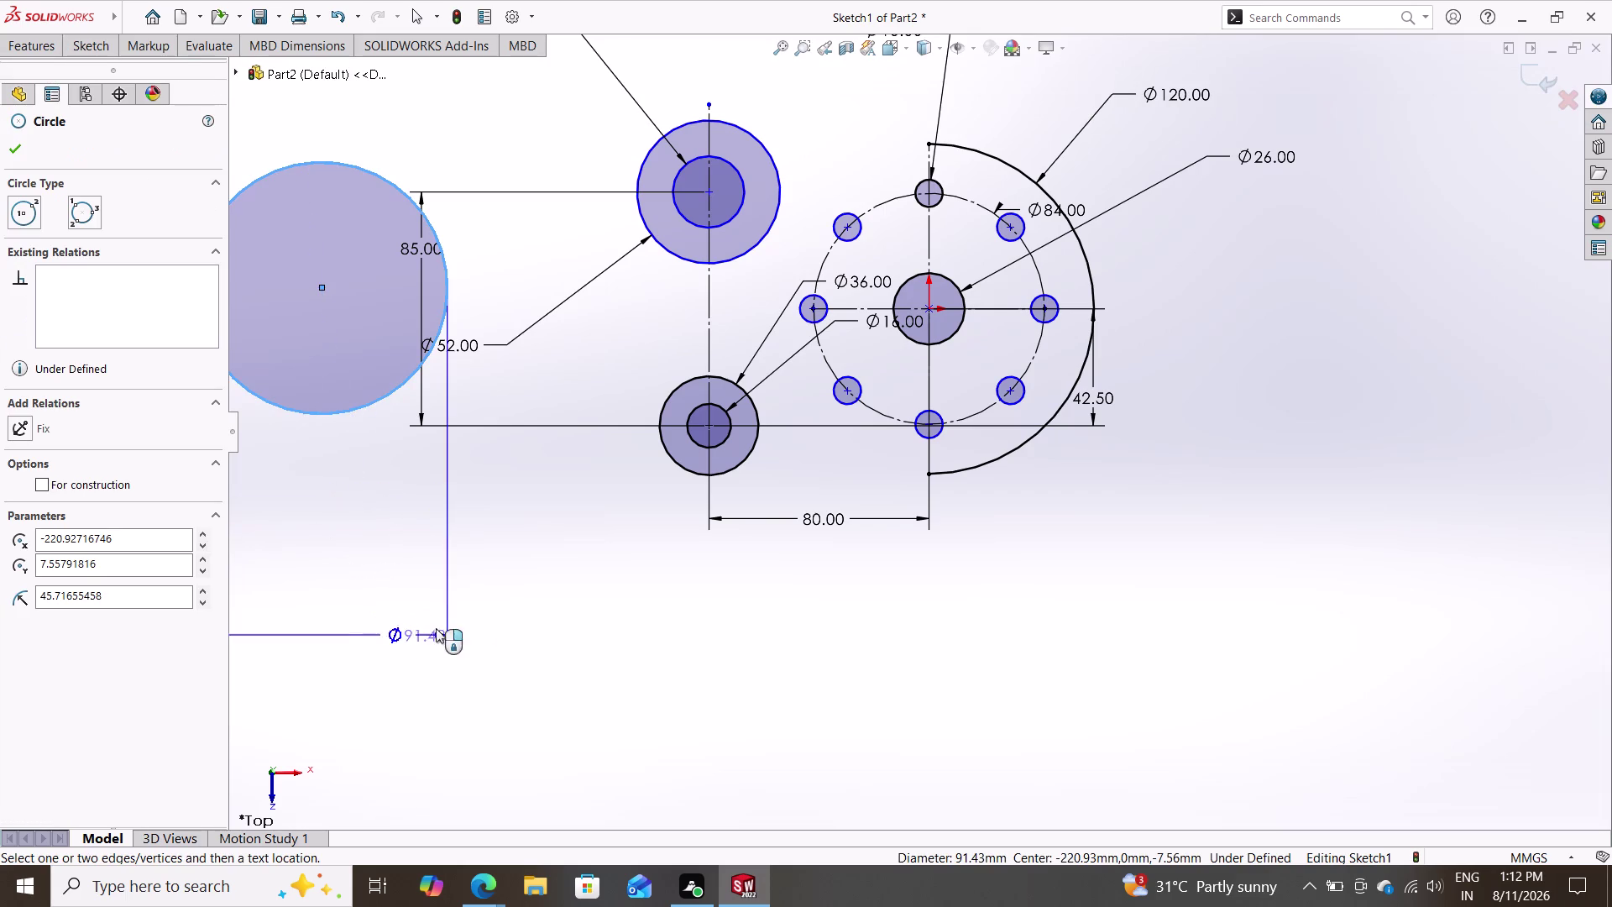
click(499, 597)
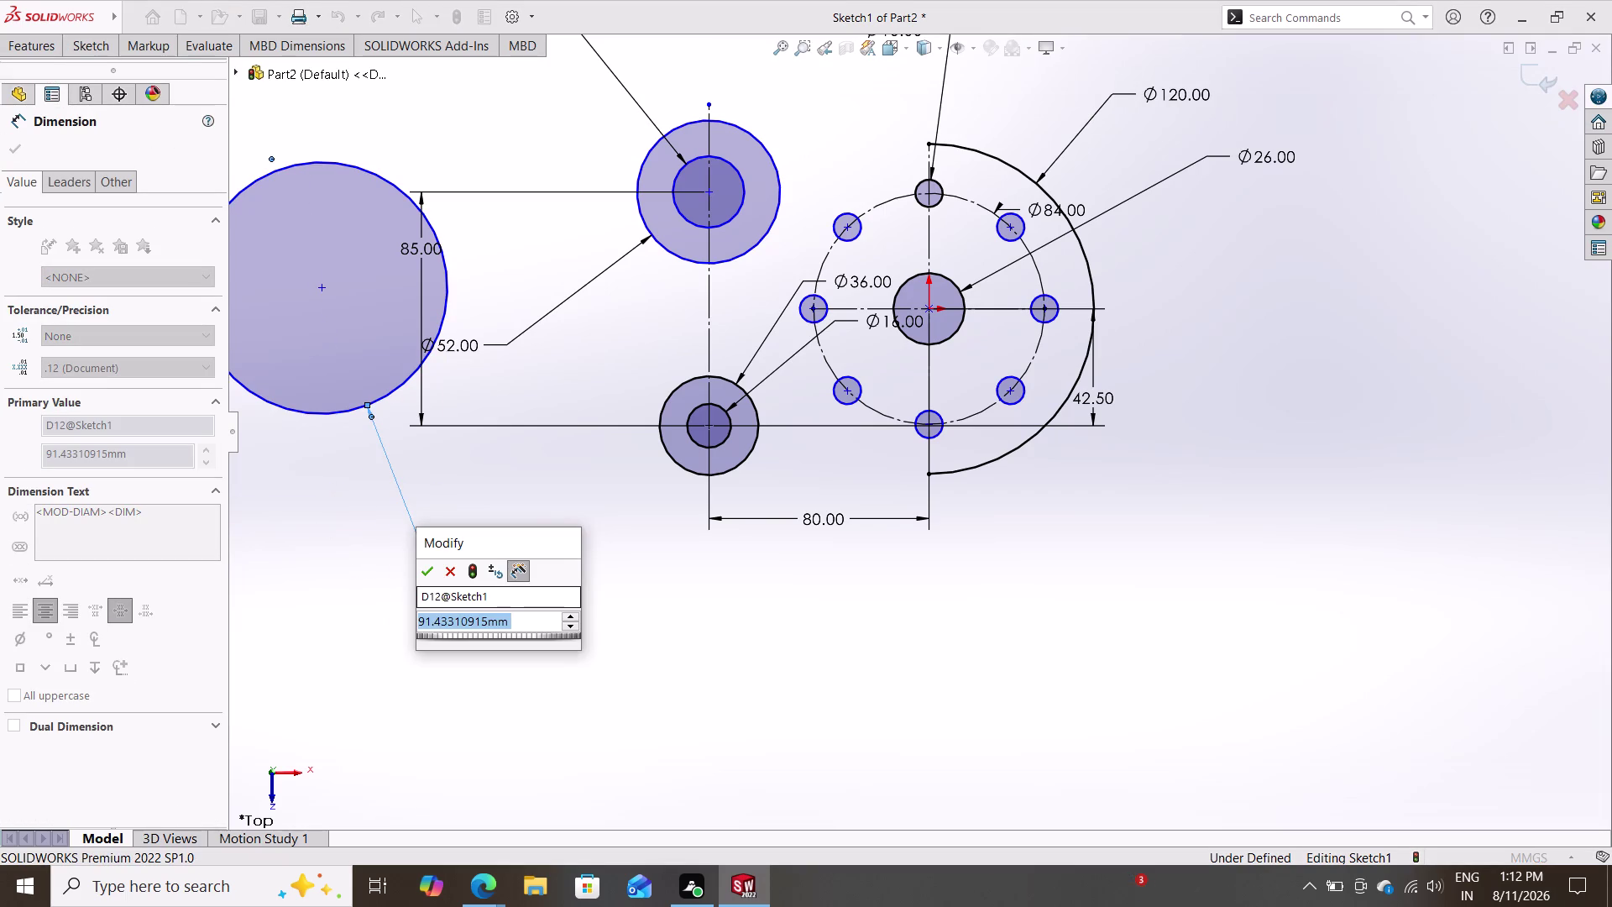
text(42+)
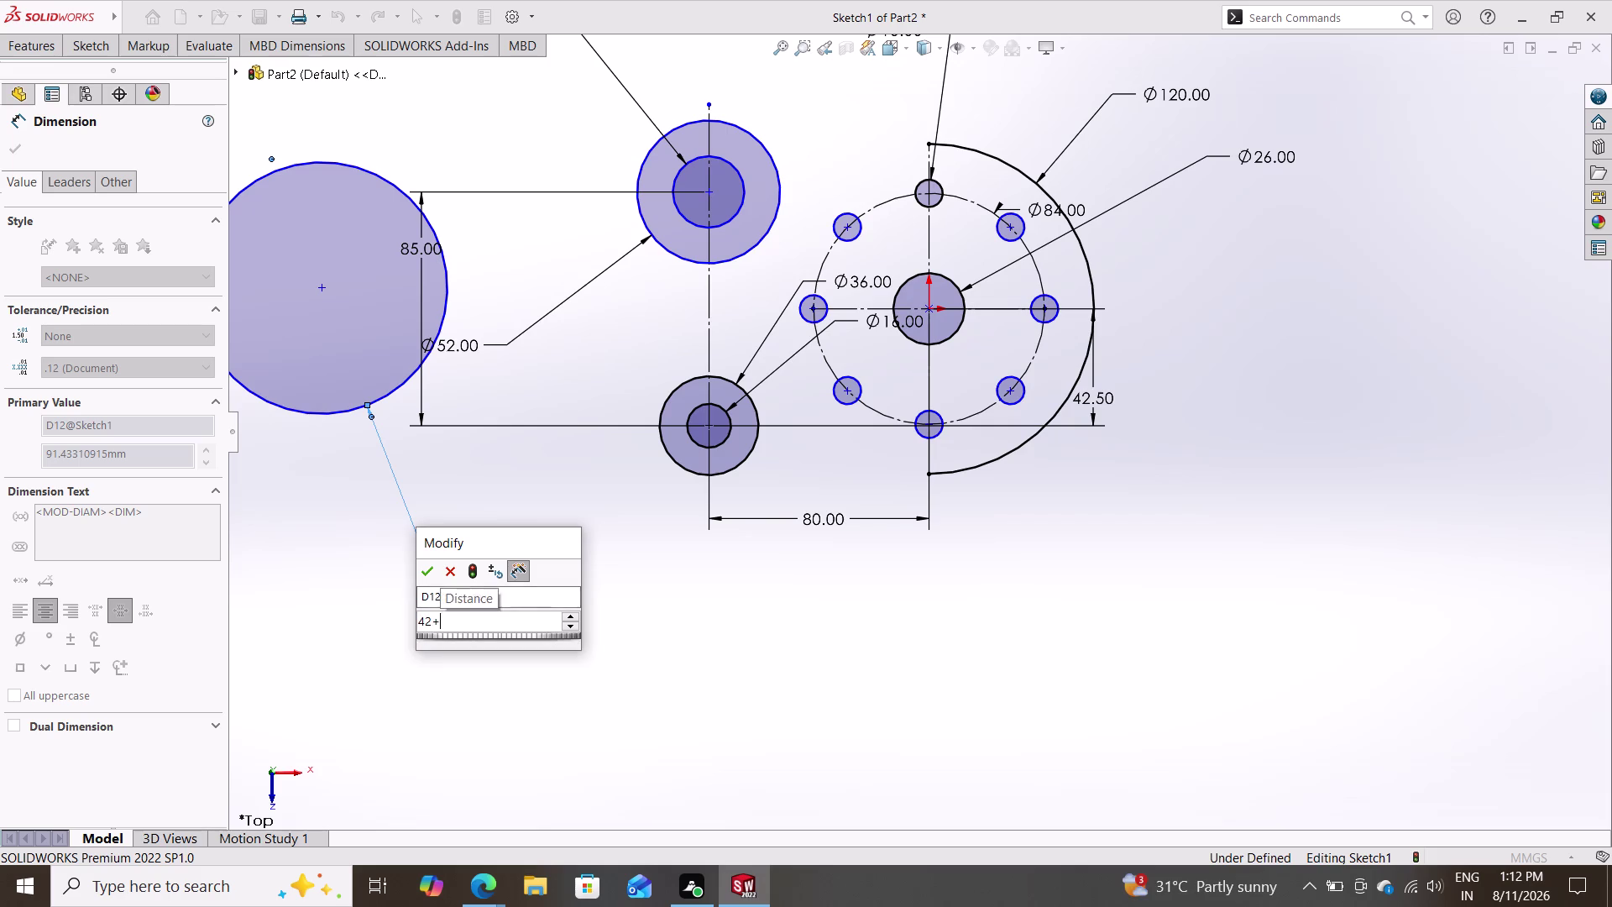
text(42)
key(Return)
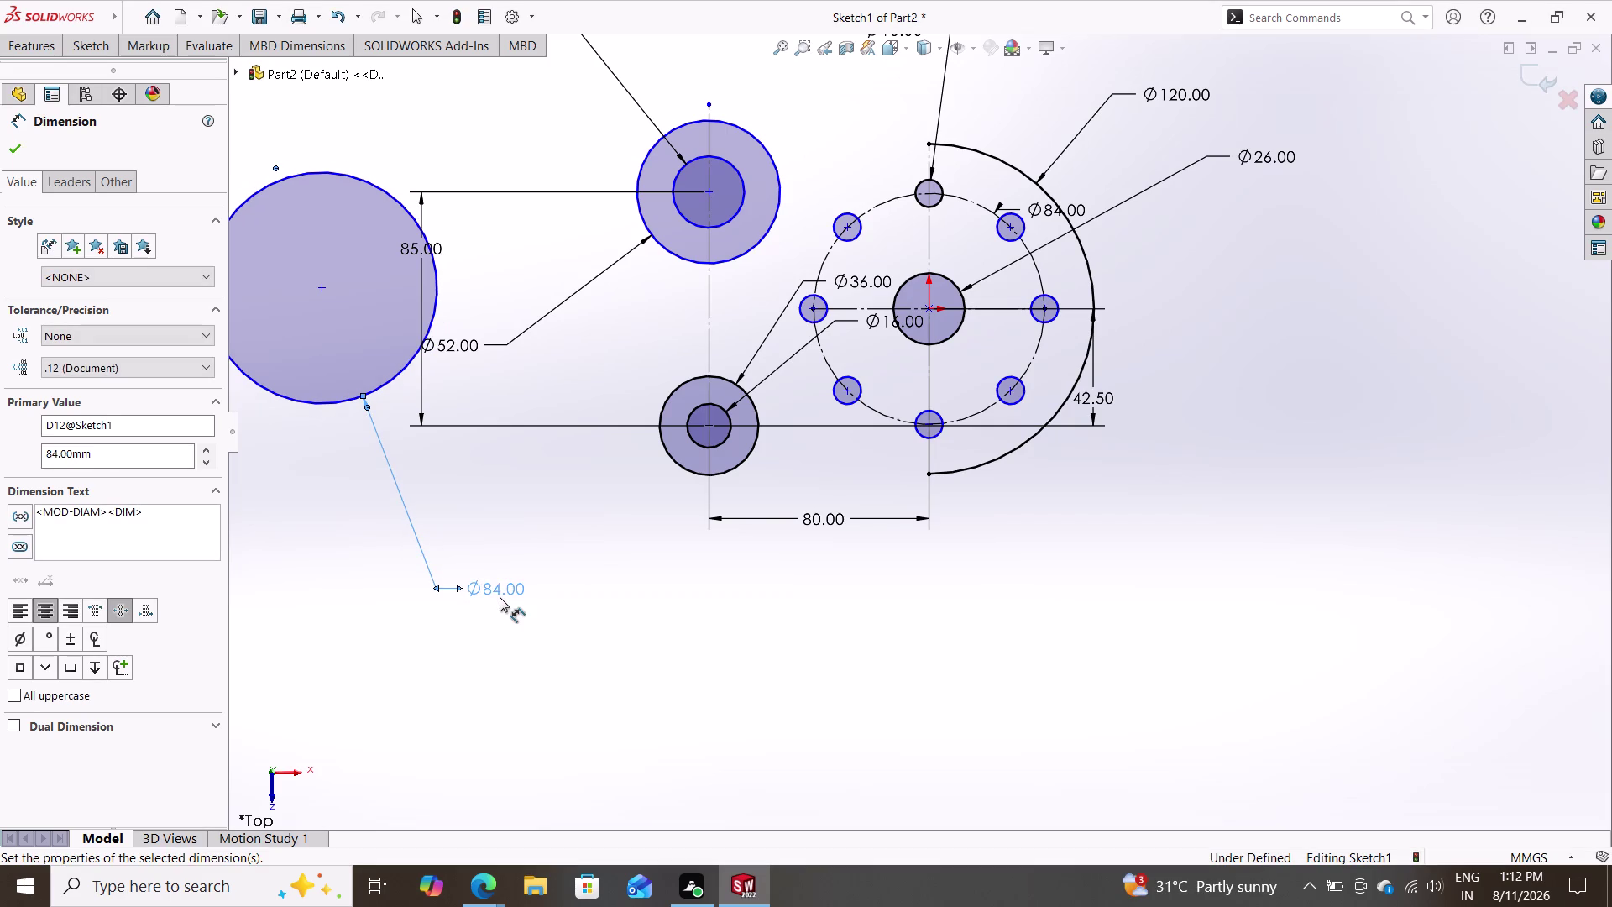
key(Escape)
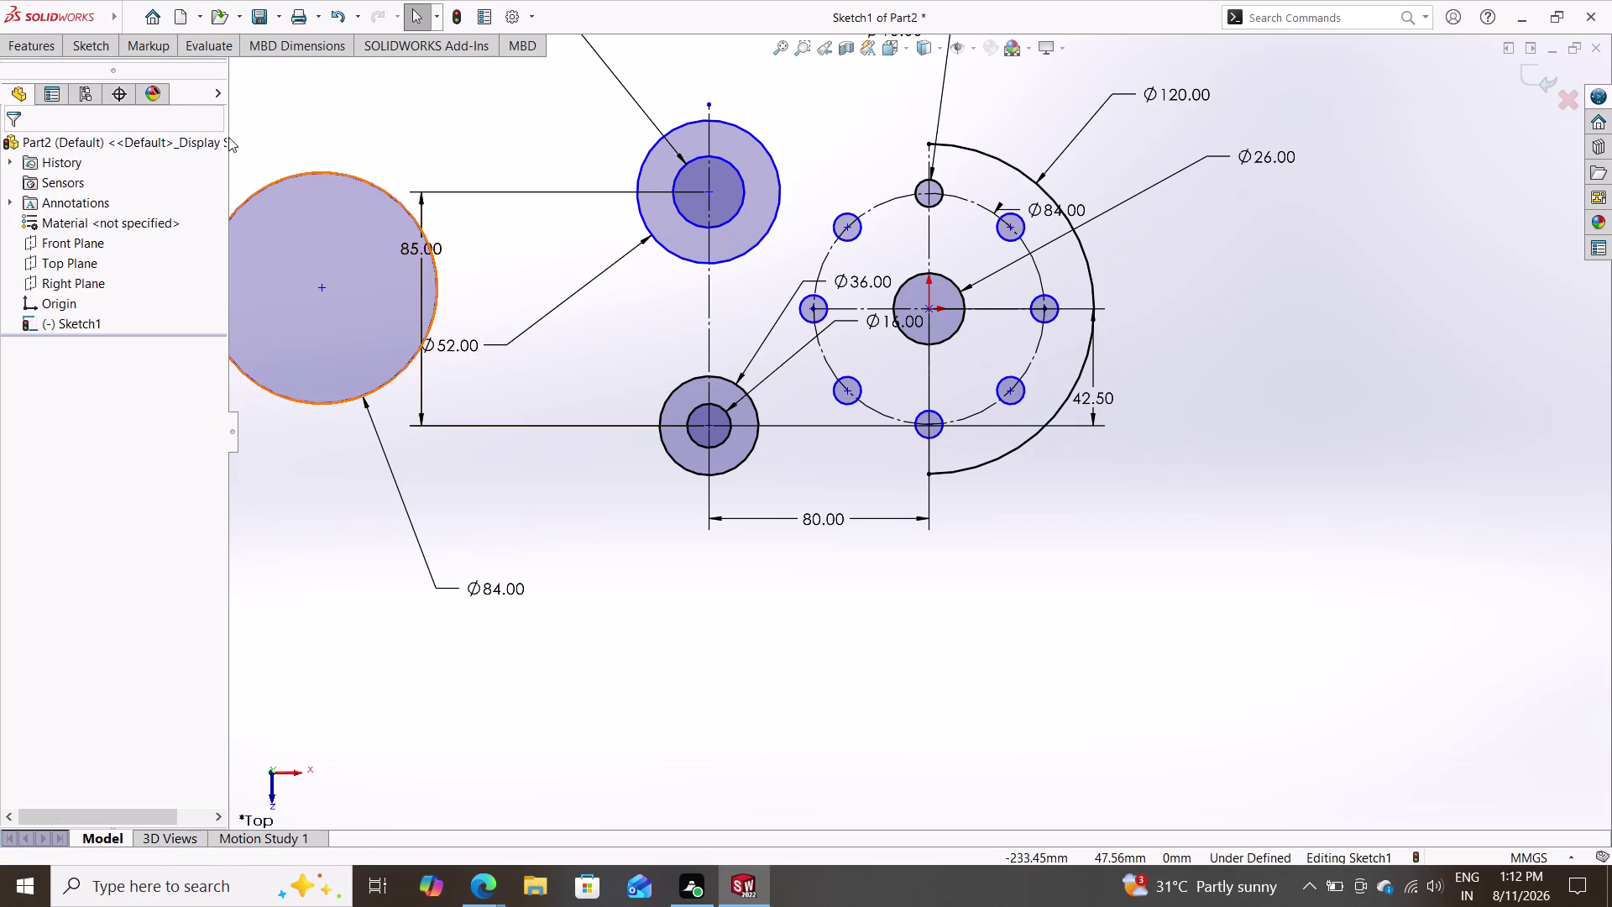
Add a Tangent relation between the Ø84 circle and the upper side boss.
click(92, 45)
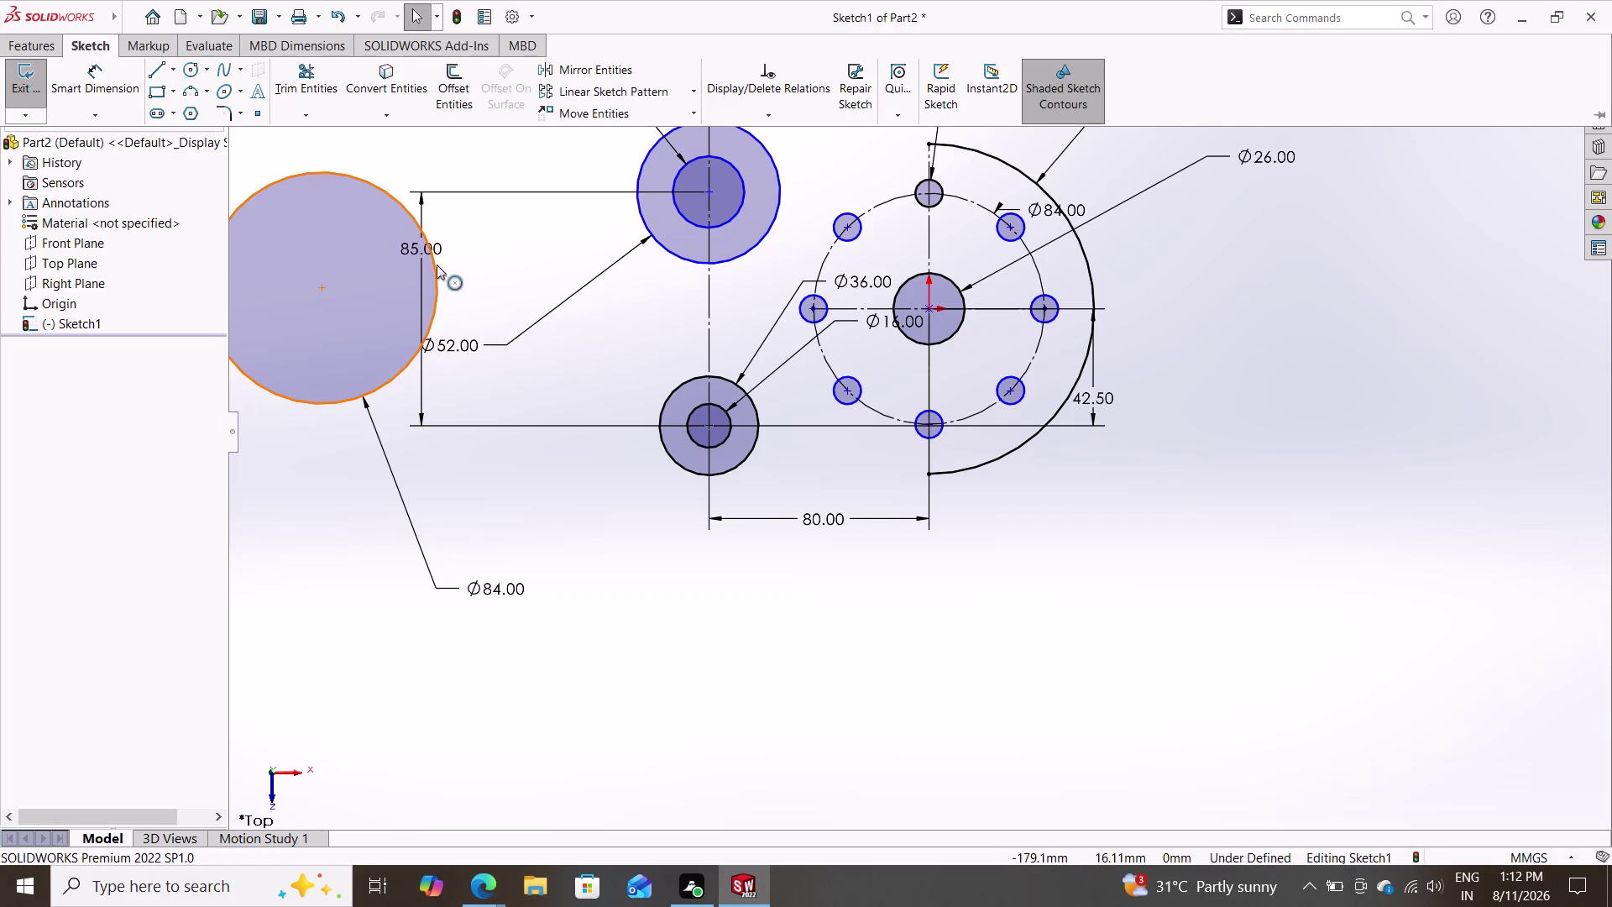
key(Escape)
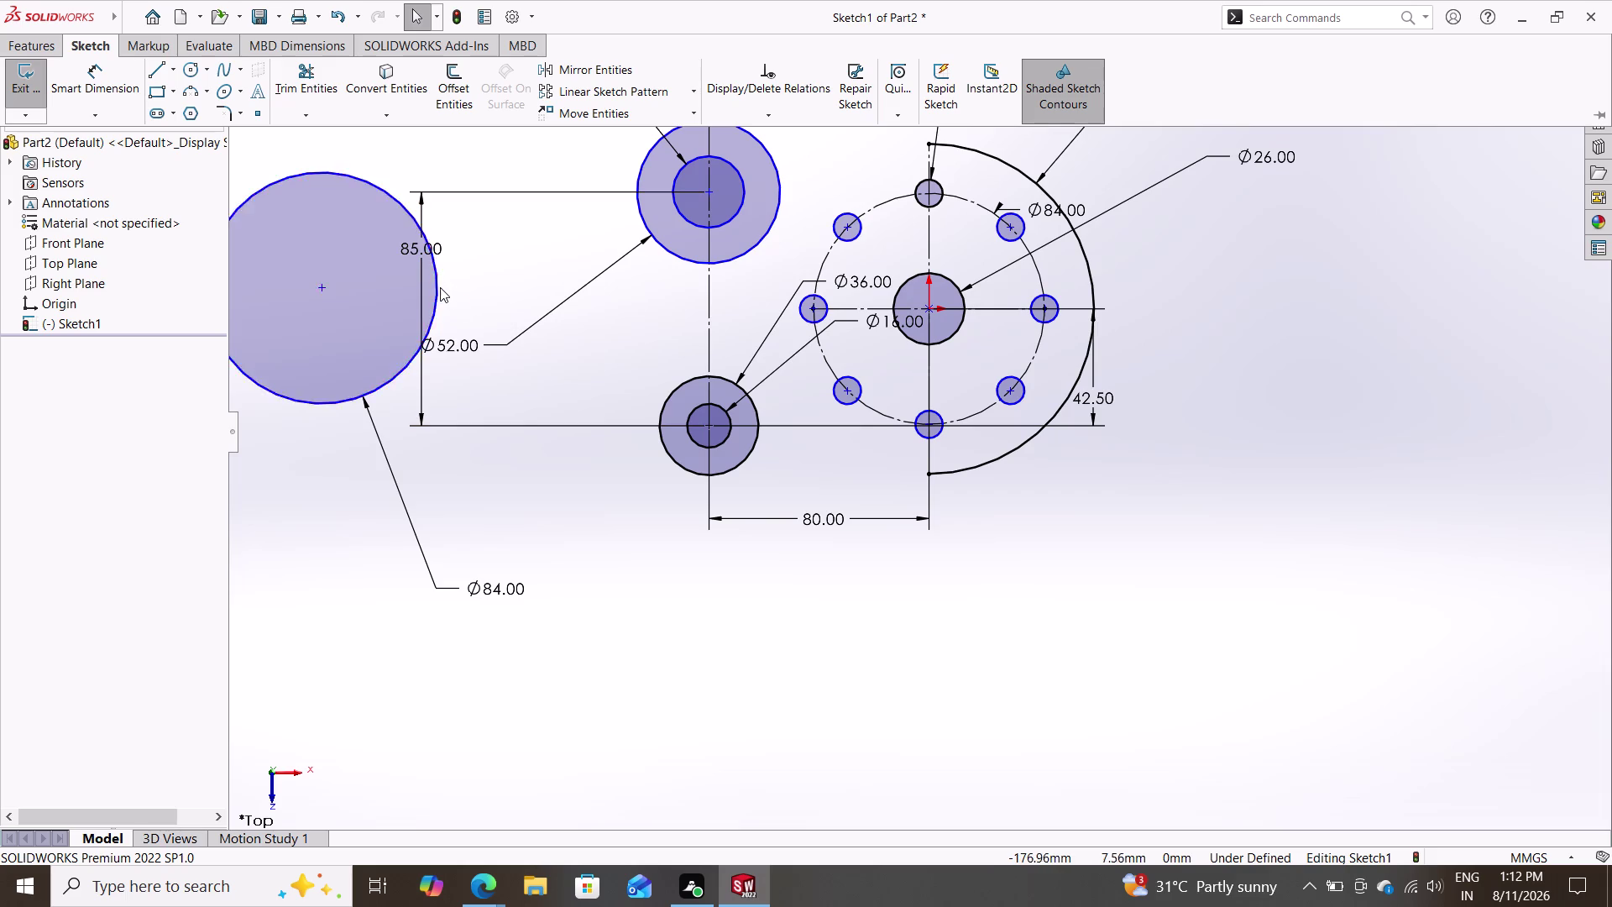
click(434, 283)
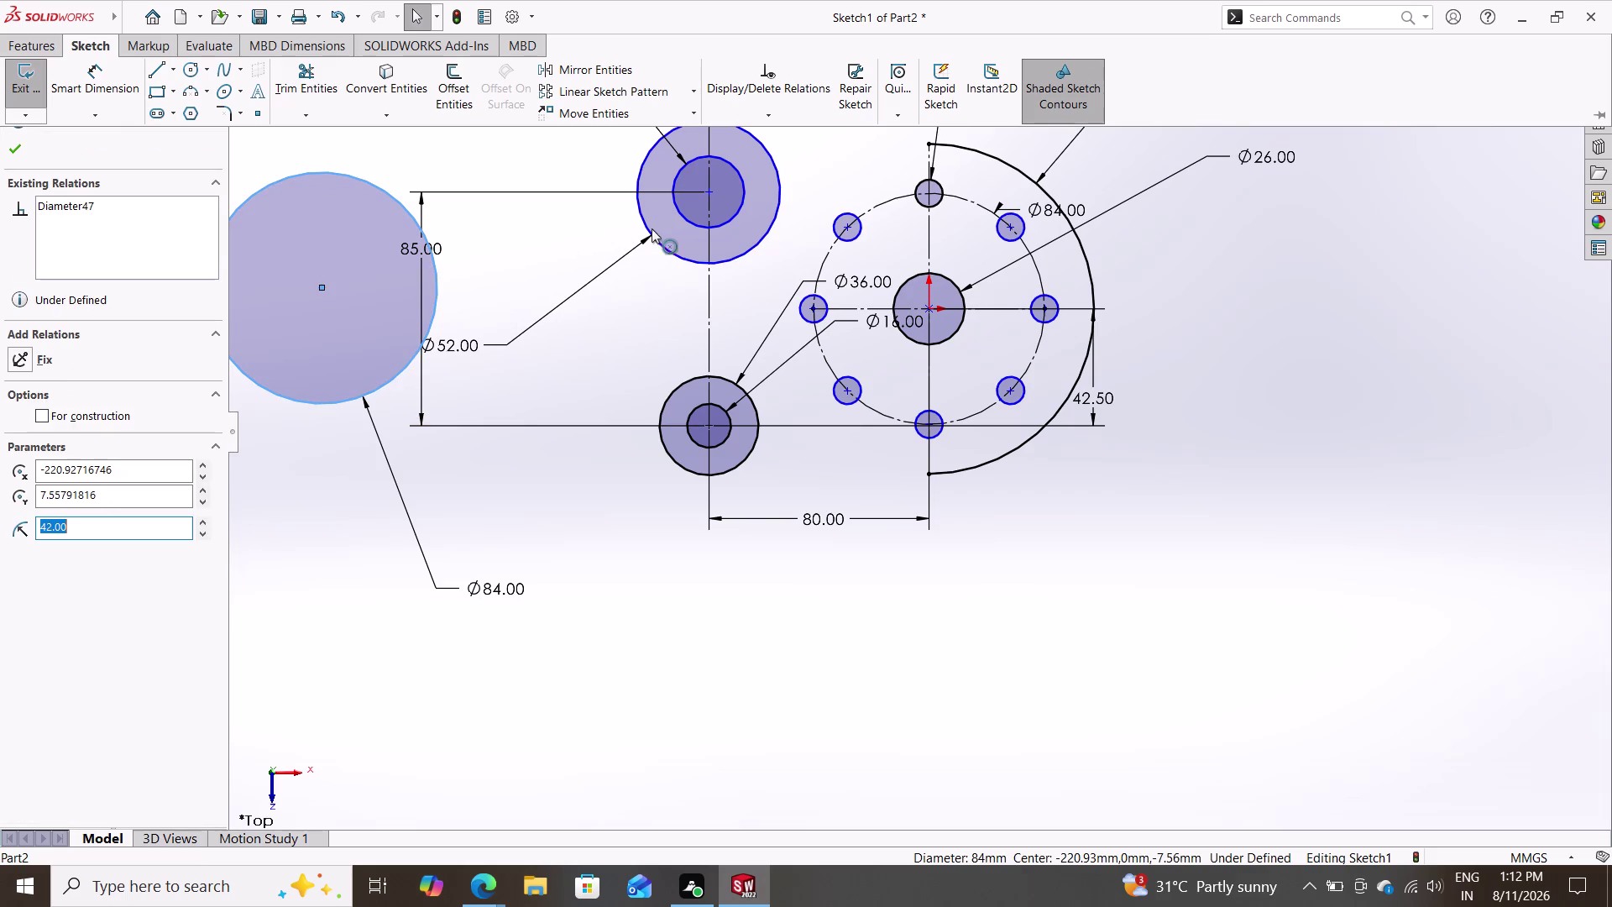
click(642, 221)
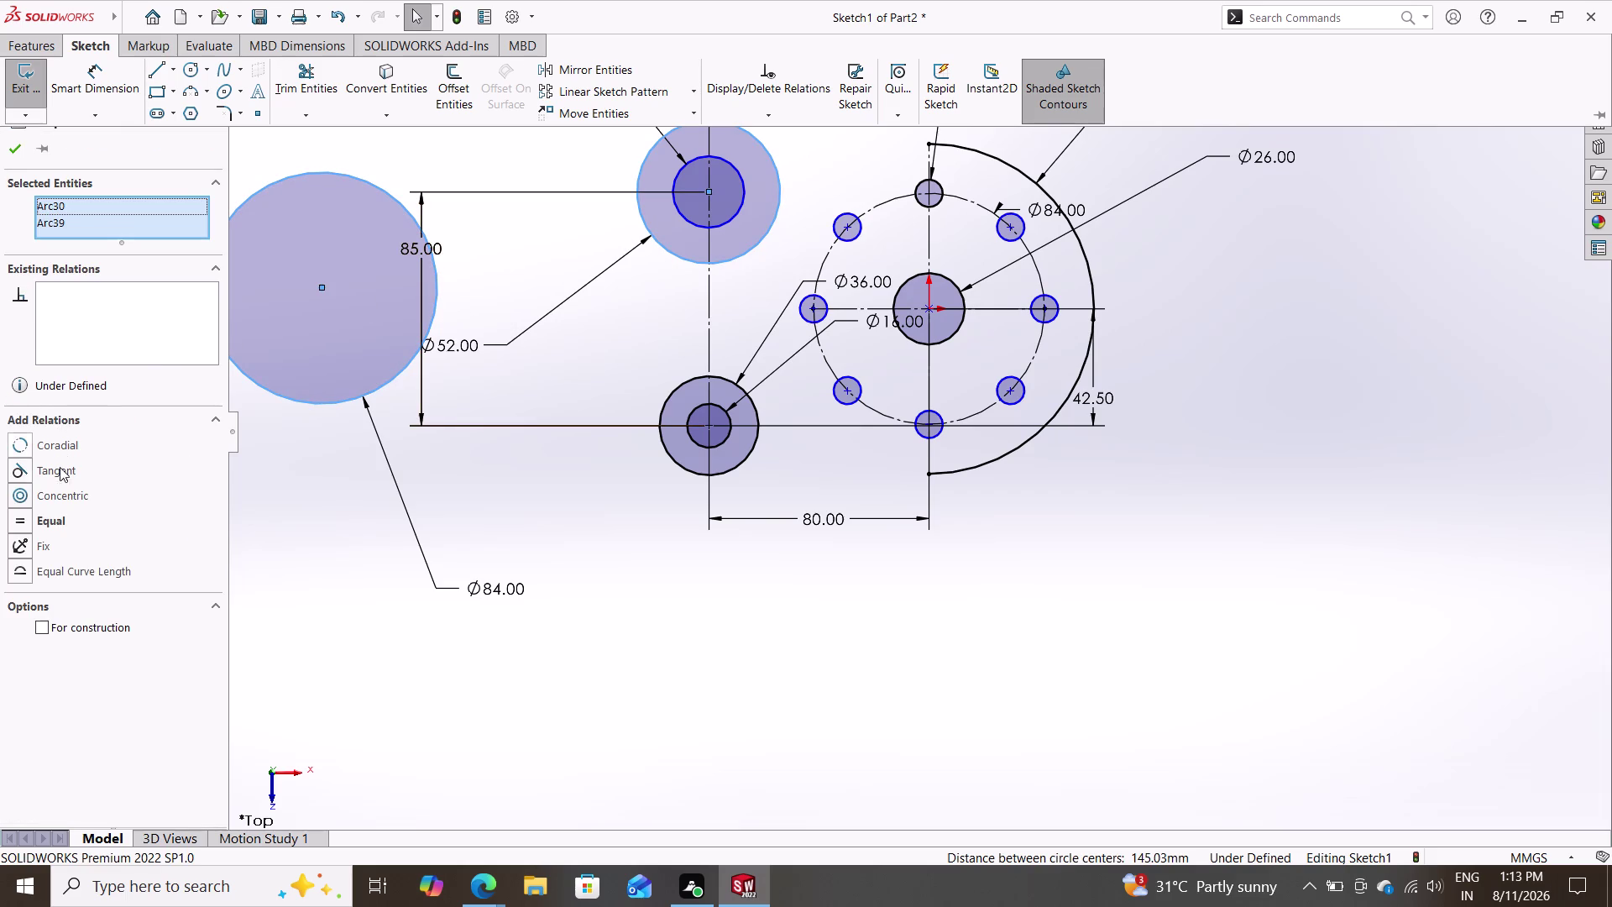
click(56, 476)
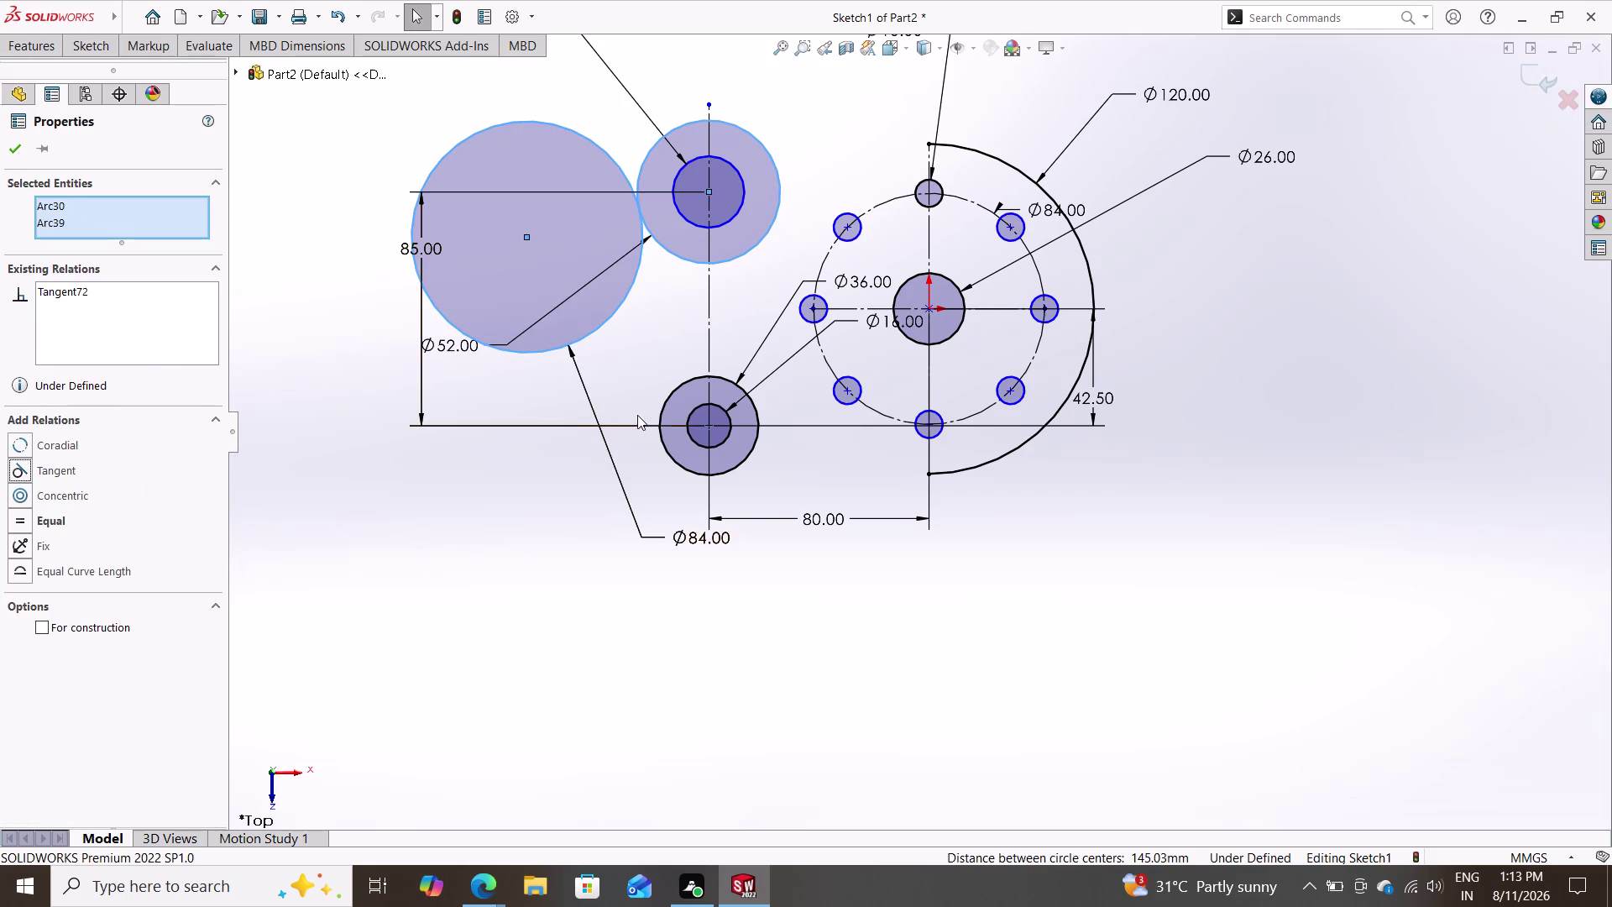
Add a Tangent relation between the Ø84 circle and the lower side boss.
click(661, 412)
click(611, 314)
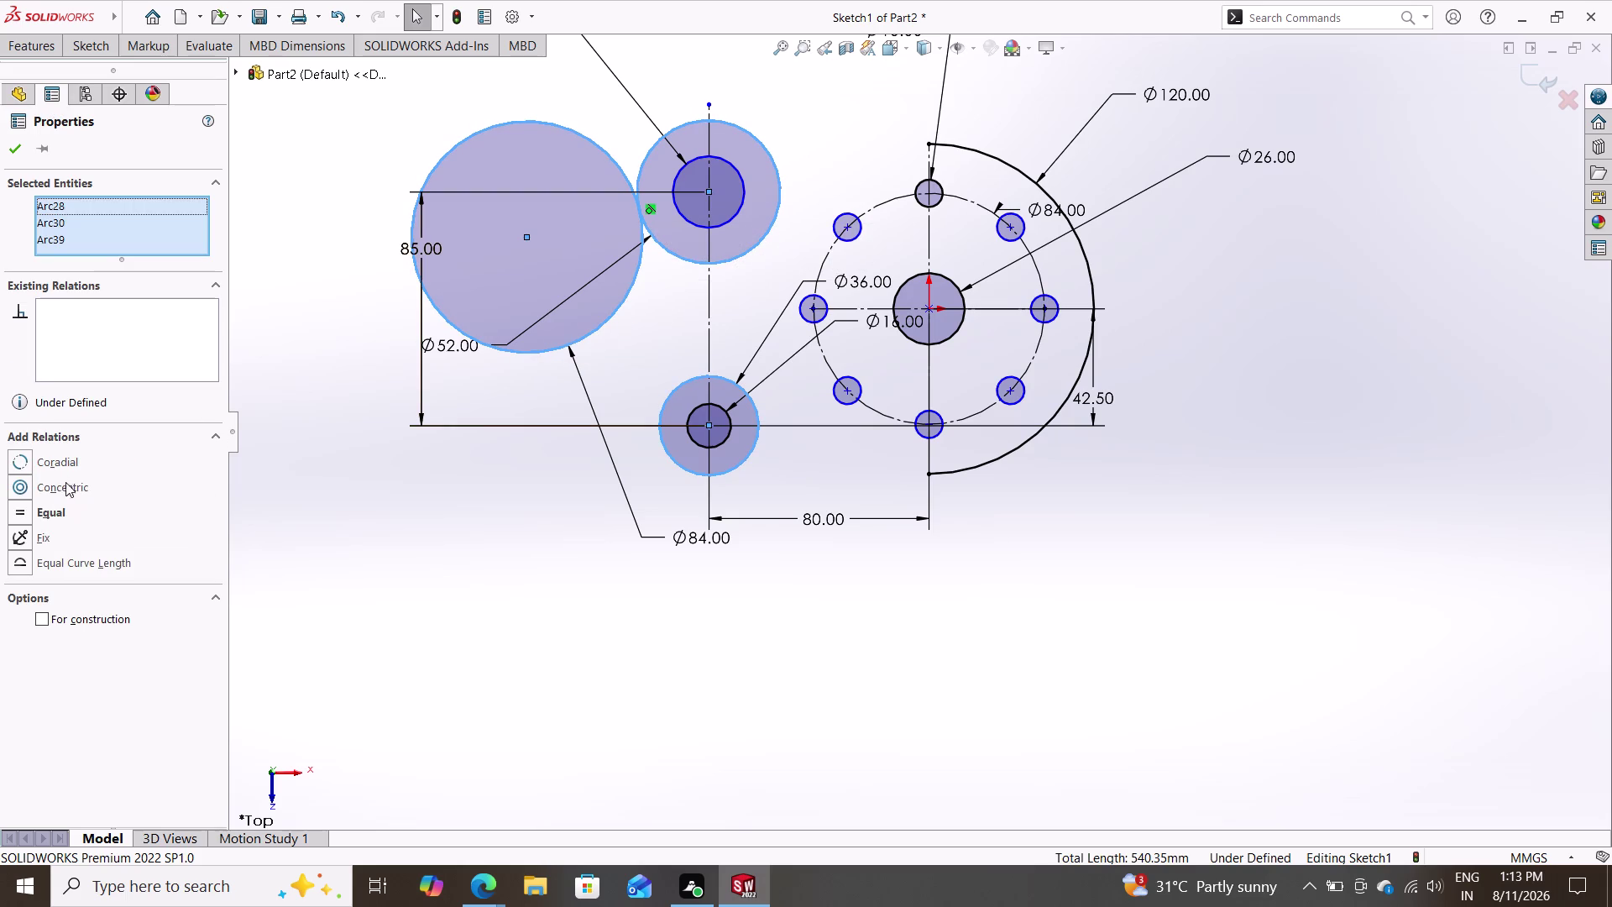
key(Escape)
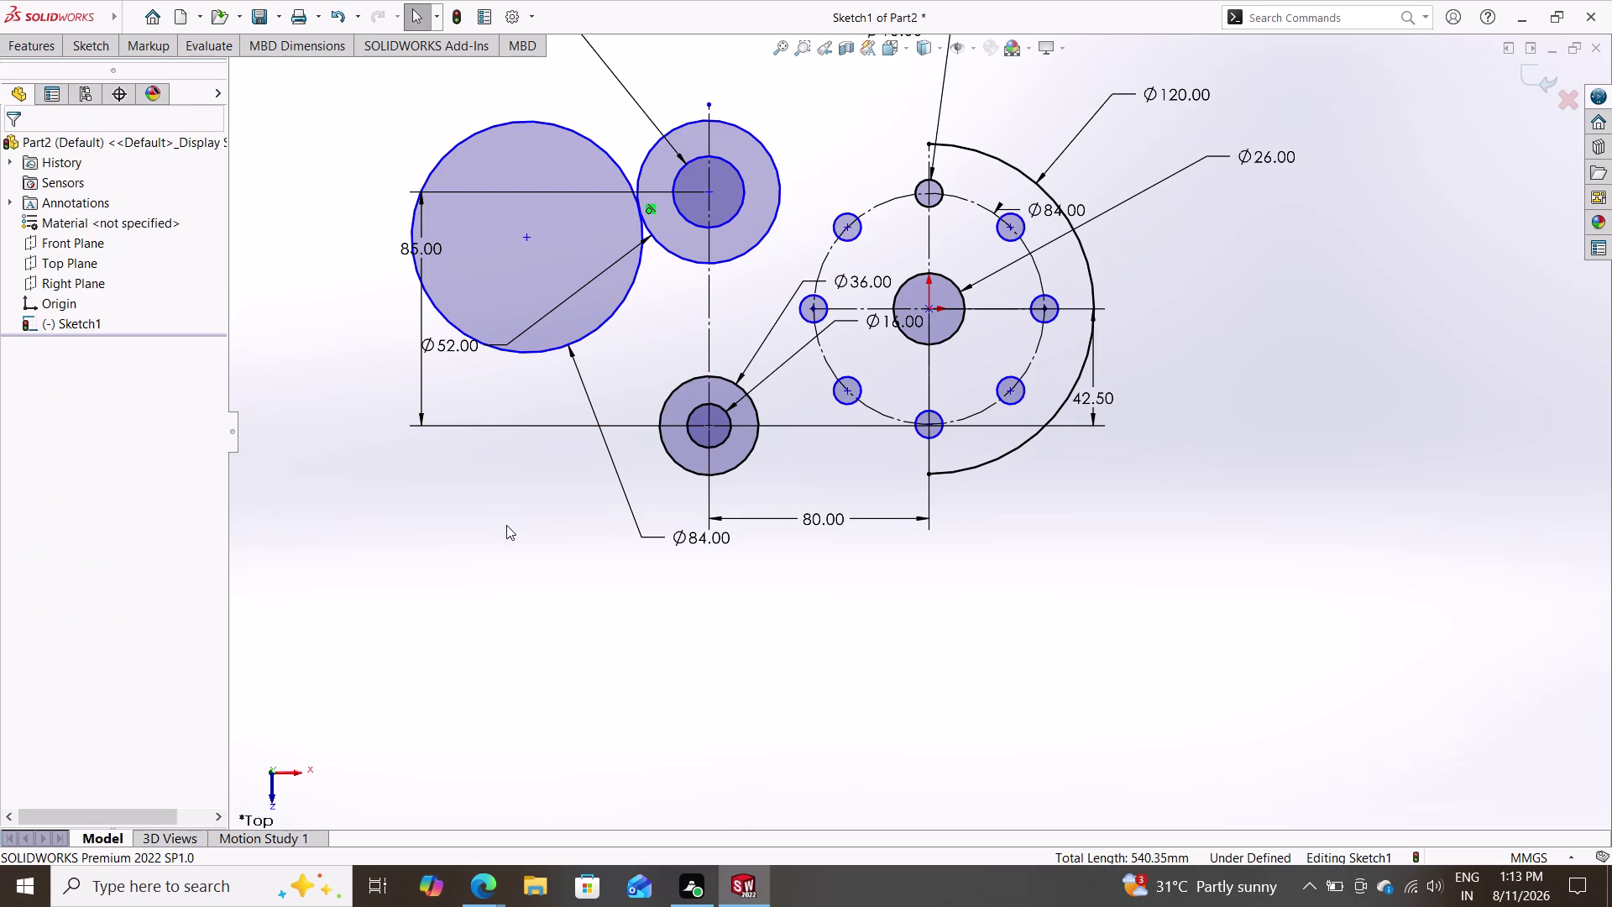
click(663, 409)
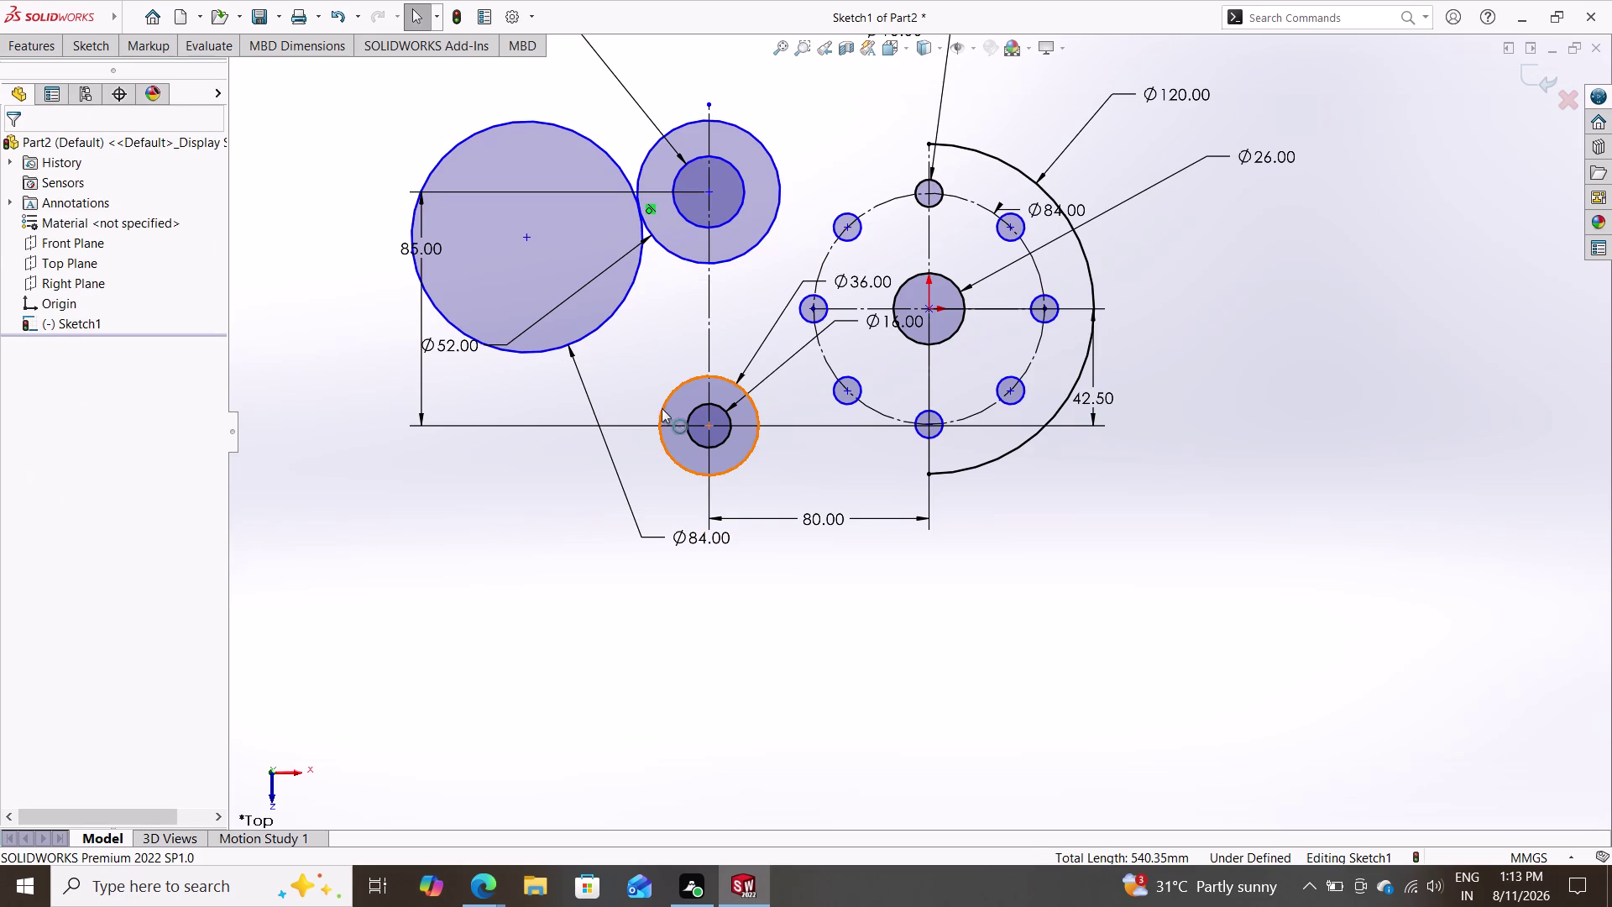
click(617, 308)
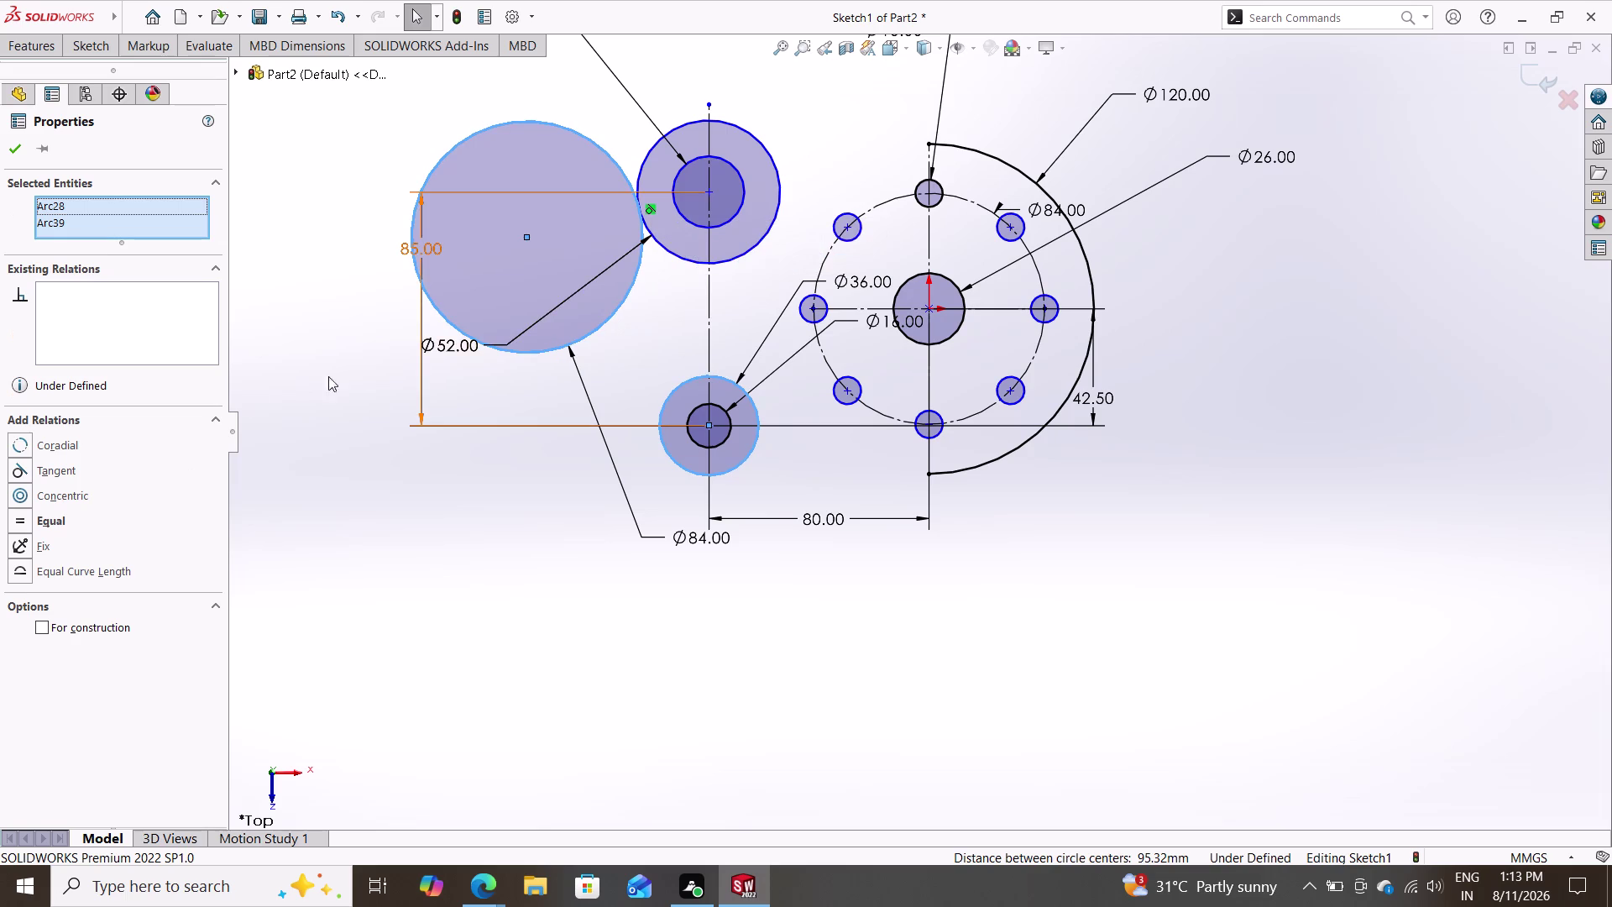
click(84, 471)
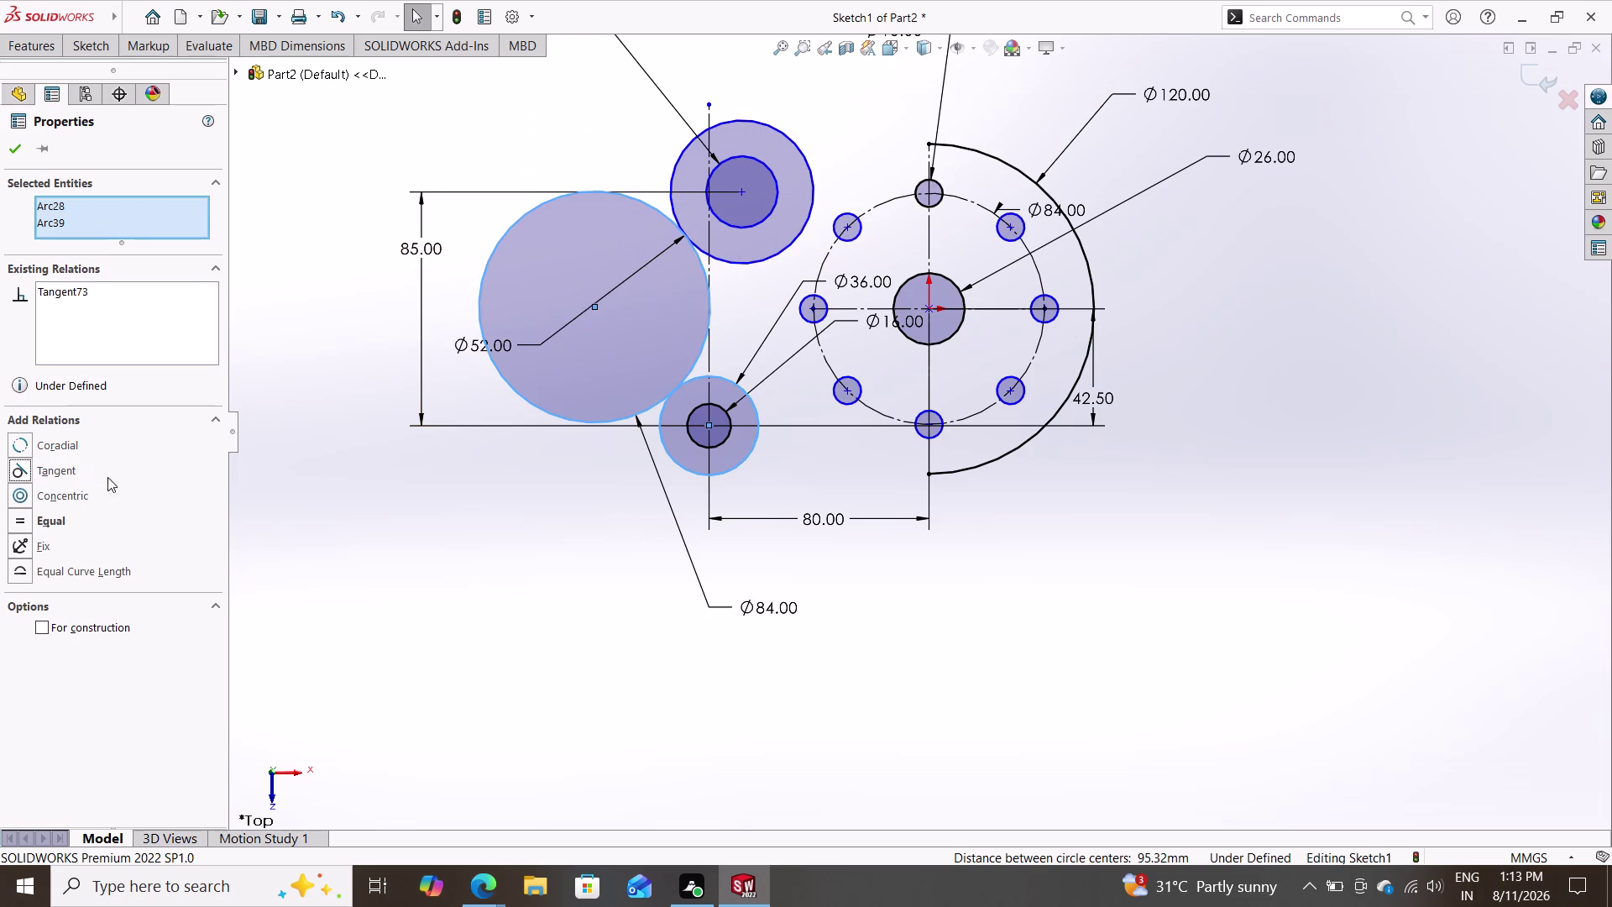
key(Escape)
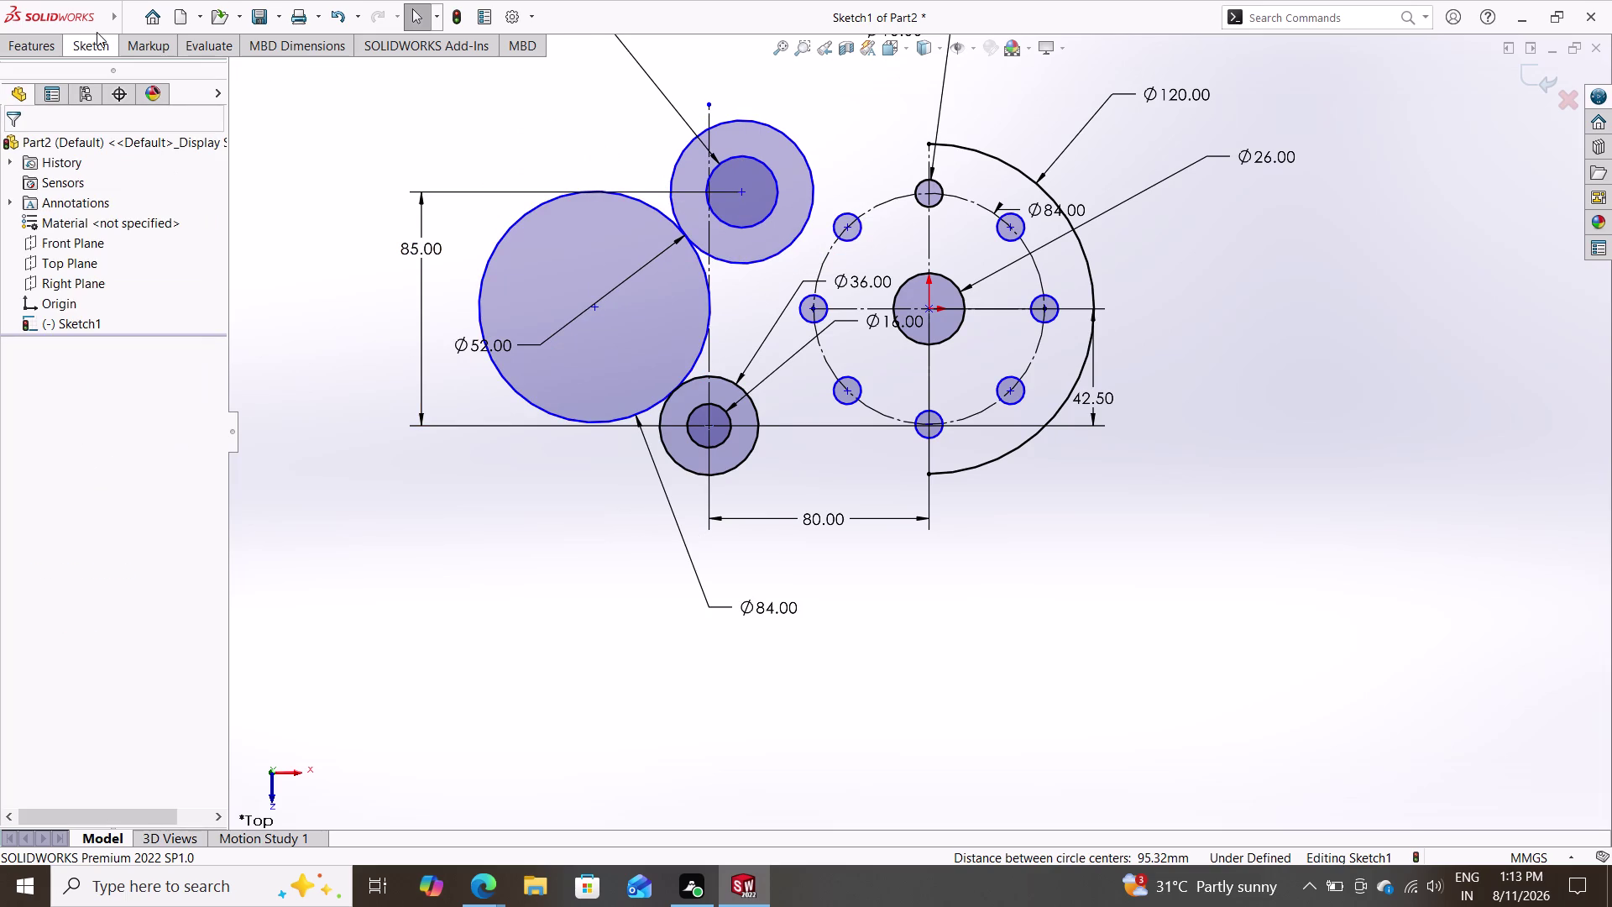
click(83, 37)
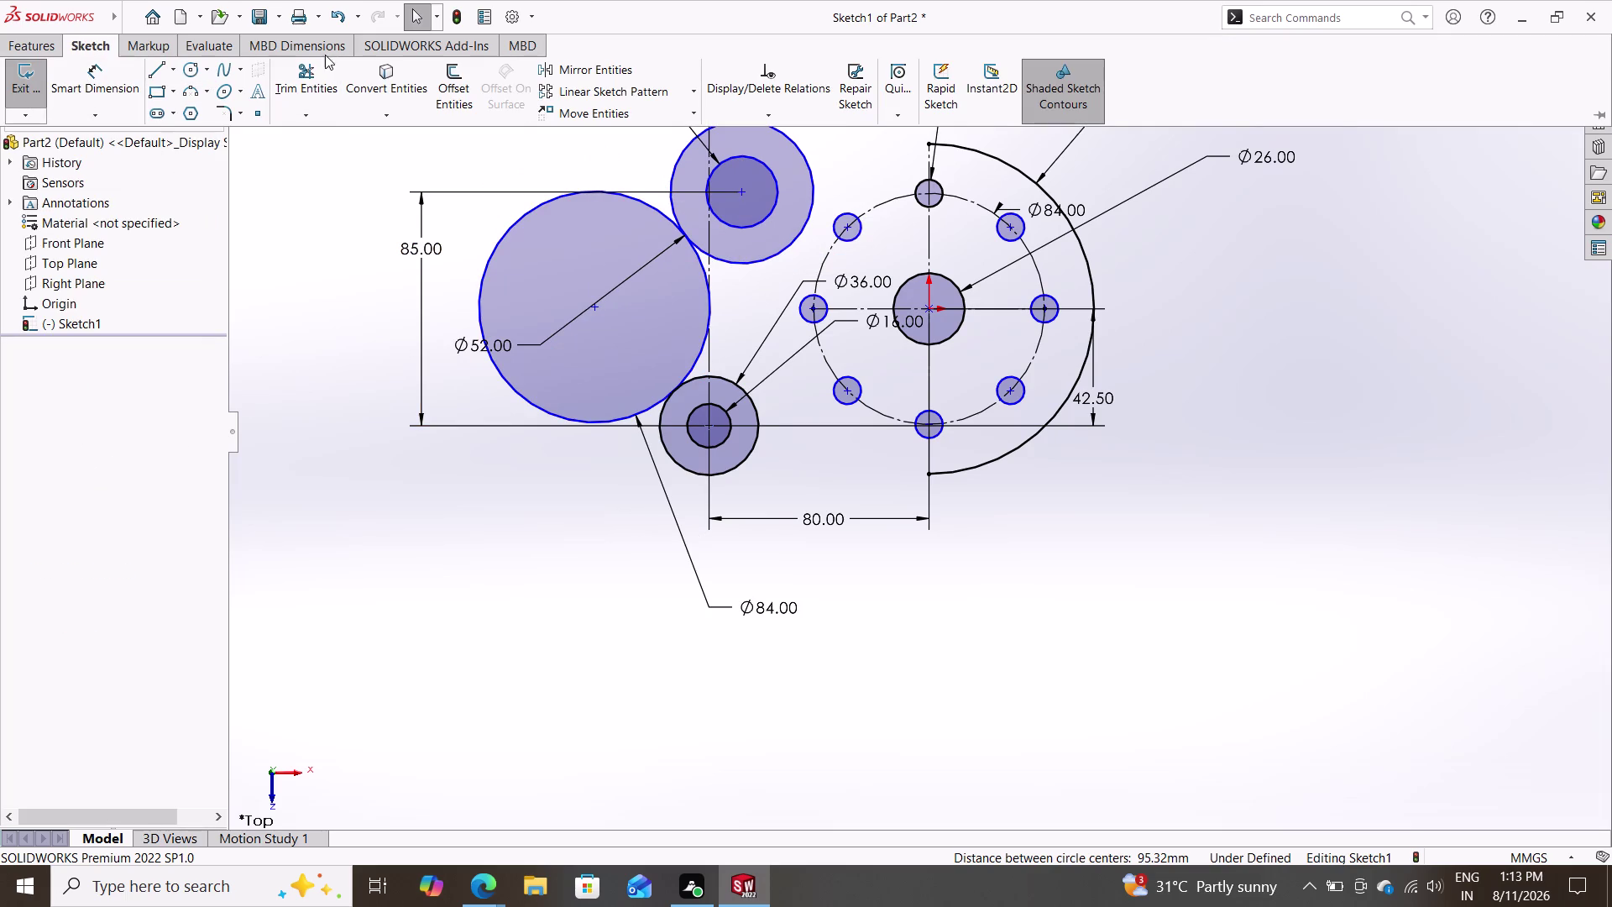
click(316, 74)
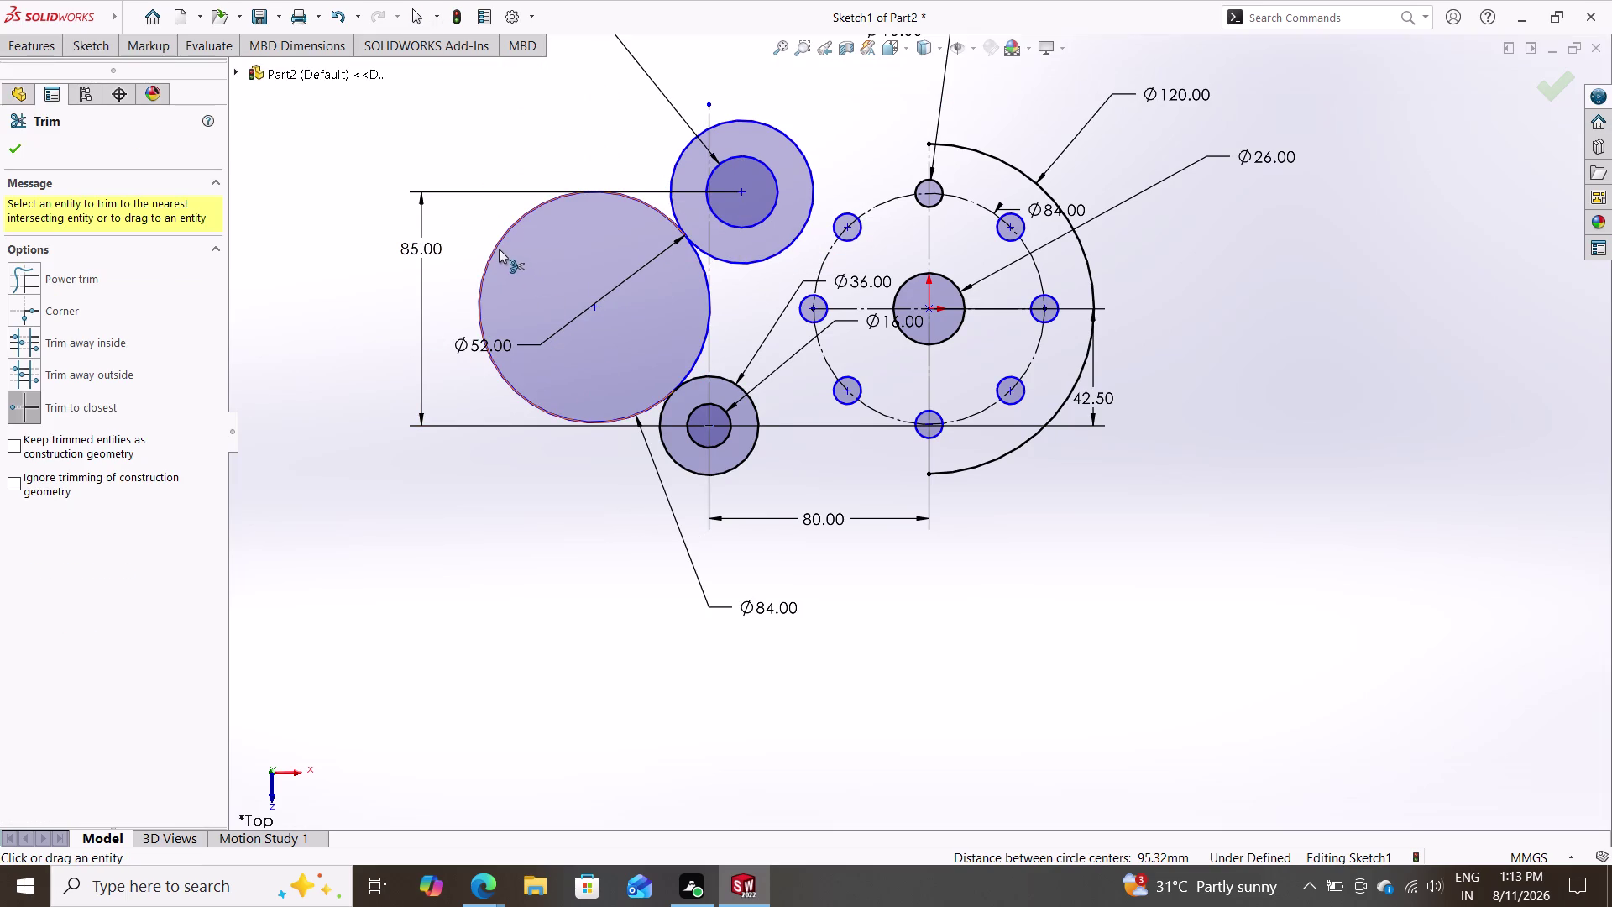
Trim the outer part of the Ø84 circle, leaving the arc between the side bosses.
click(492, 247)
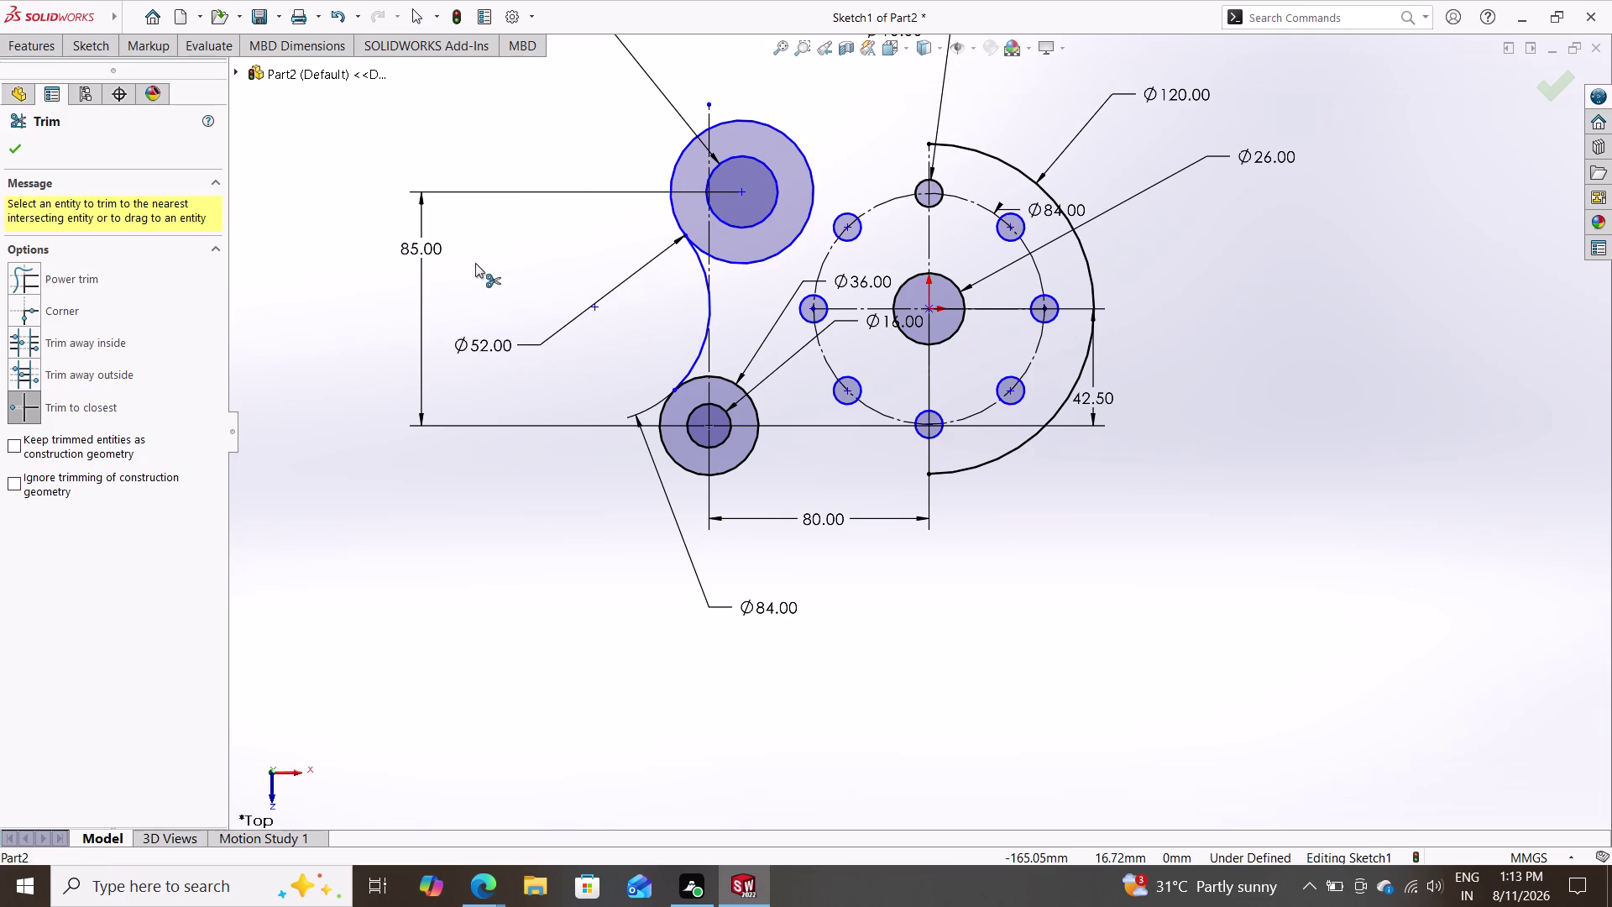
key(Escape)
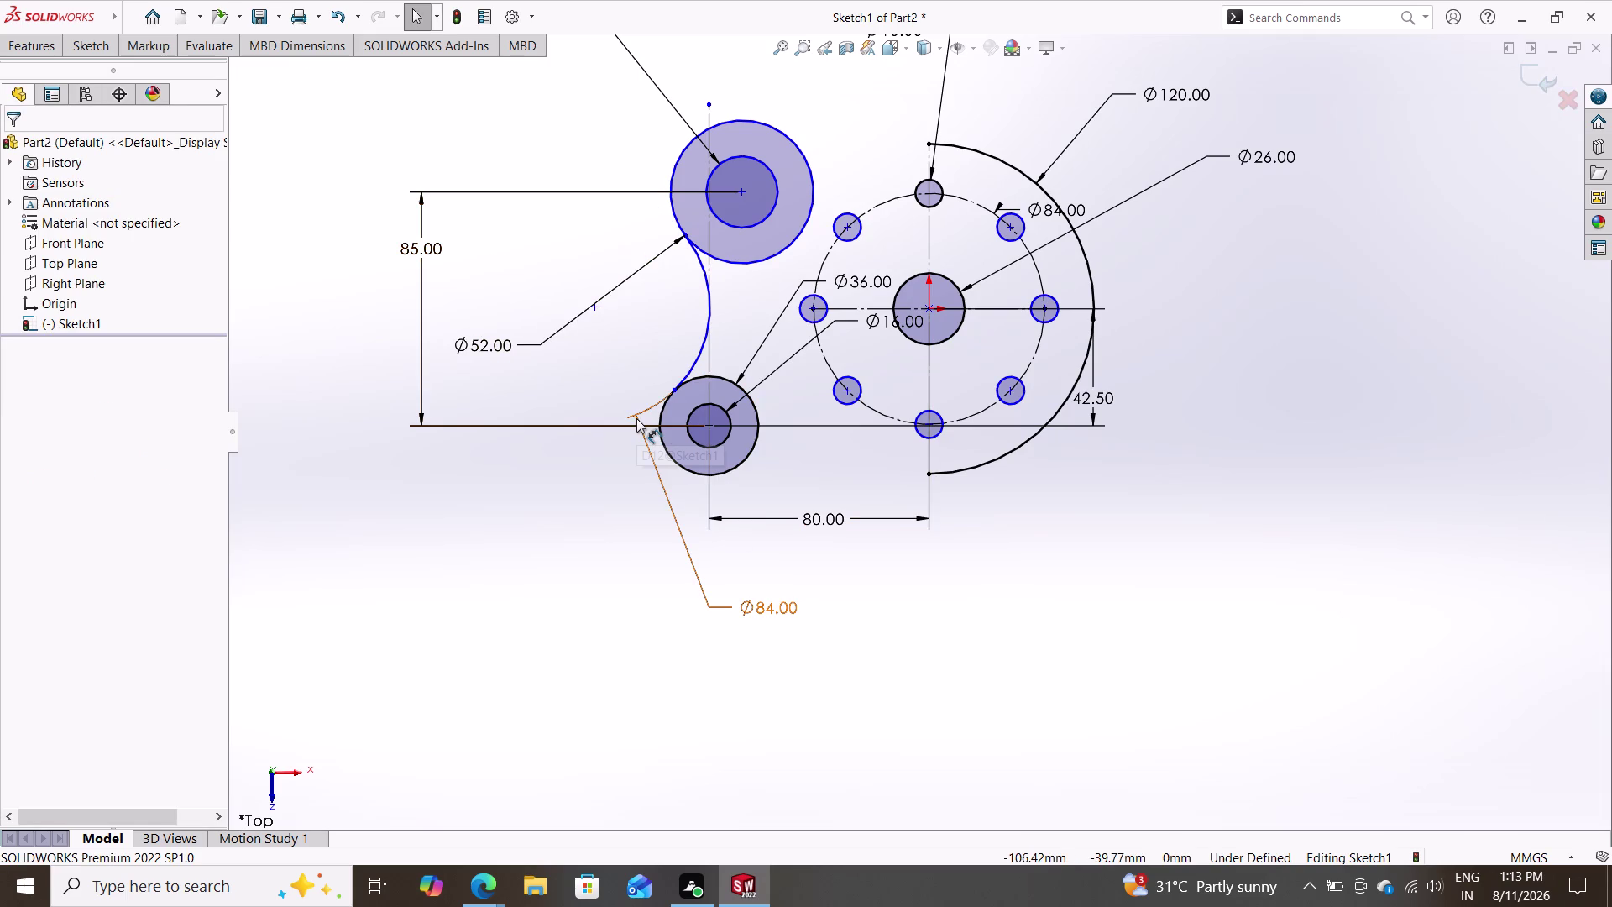
key(Escape)
Drag the Ø84 dimension label to a spot below the bolt circle.
drag(636, 418, 793, 234)
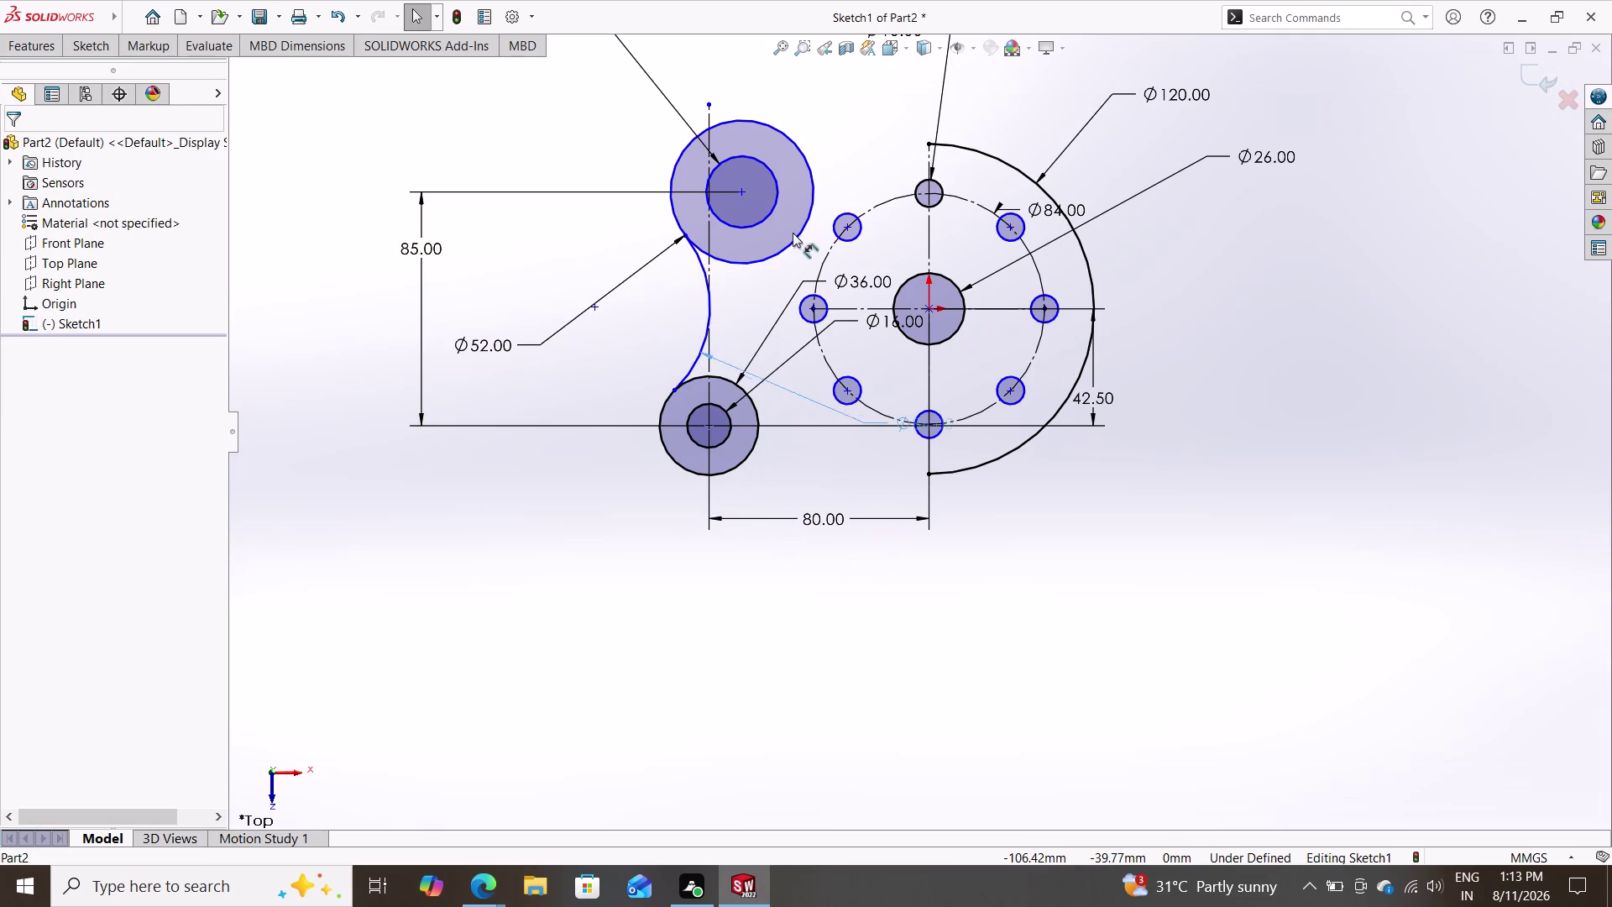
drag(793, 235, 821, 275)
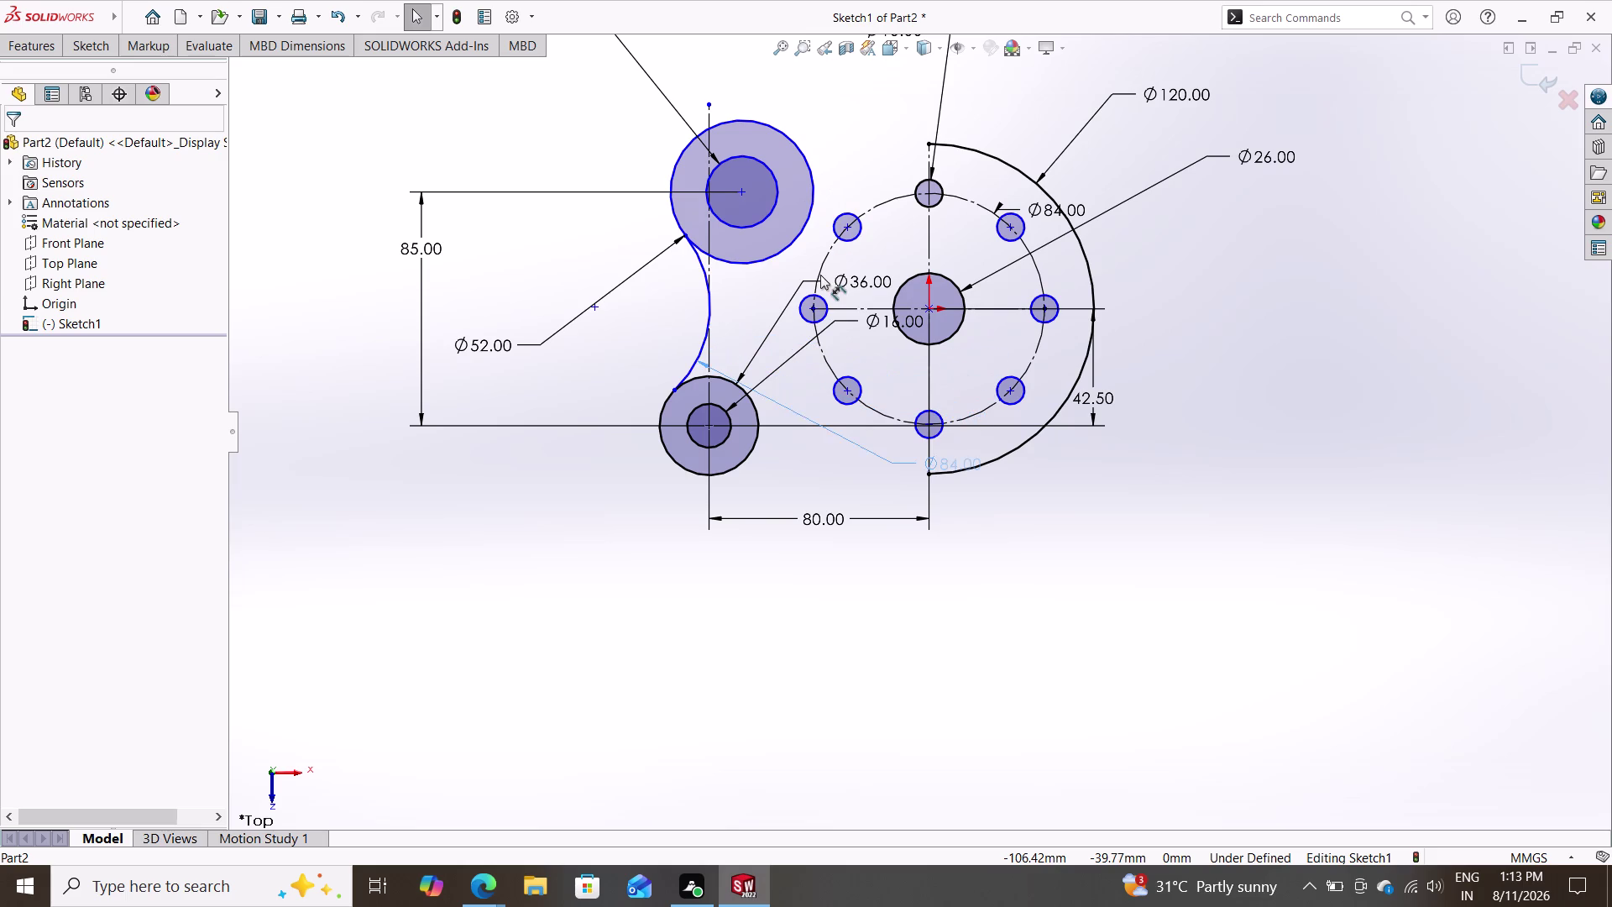
drag(821, 275, 825, 275)
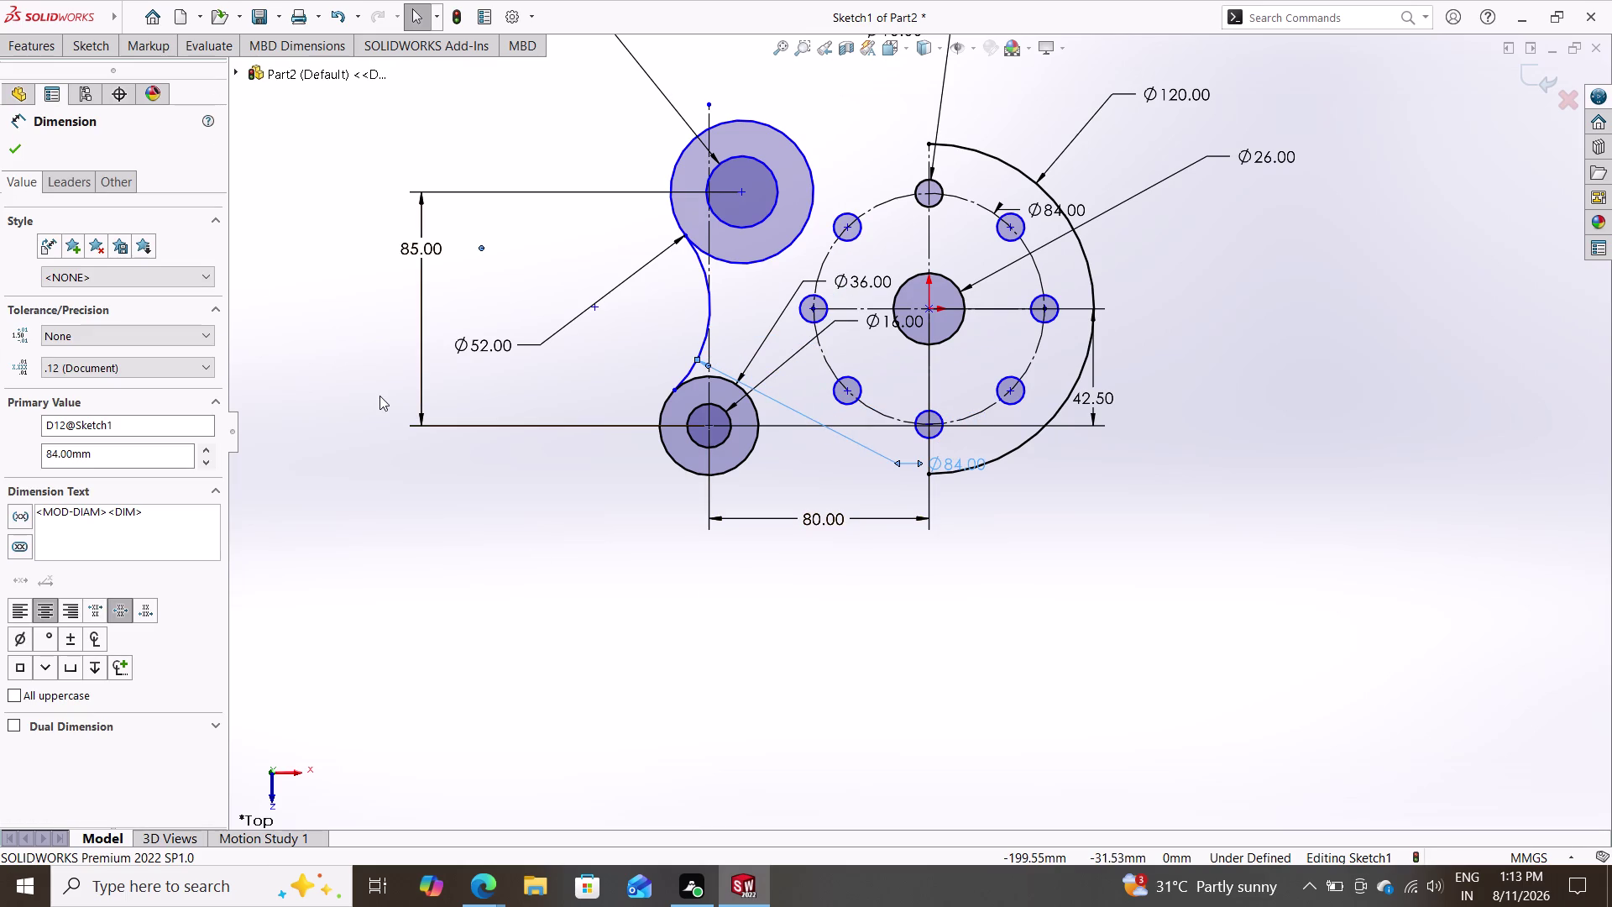
click(103, 49)
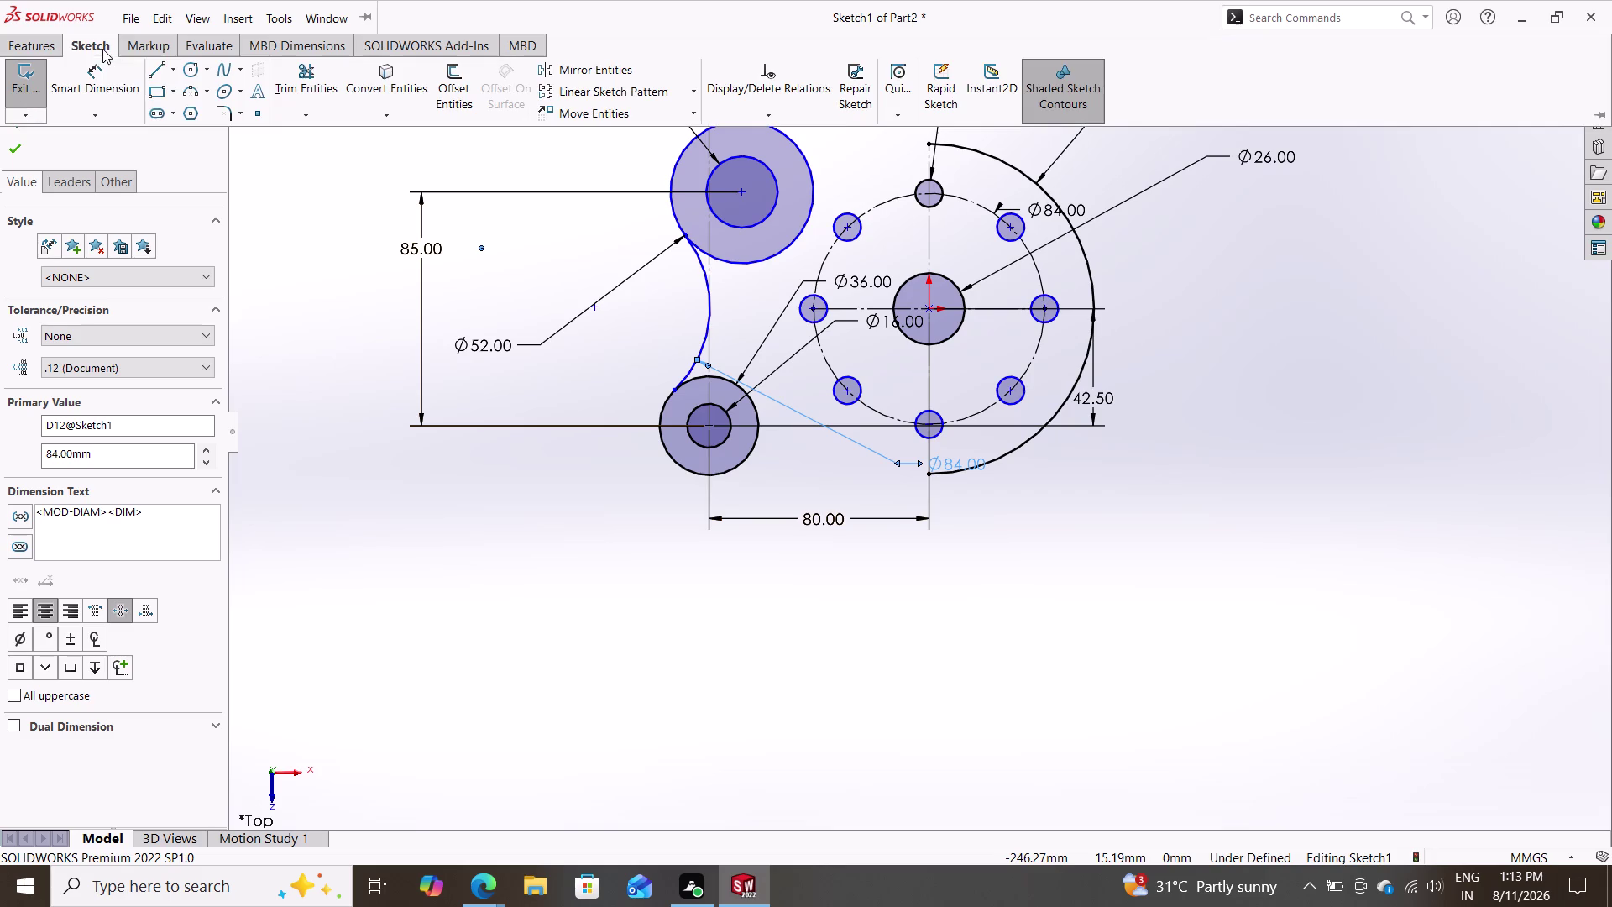
click(187, 71)
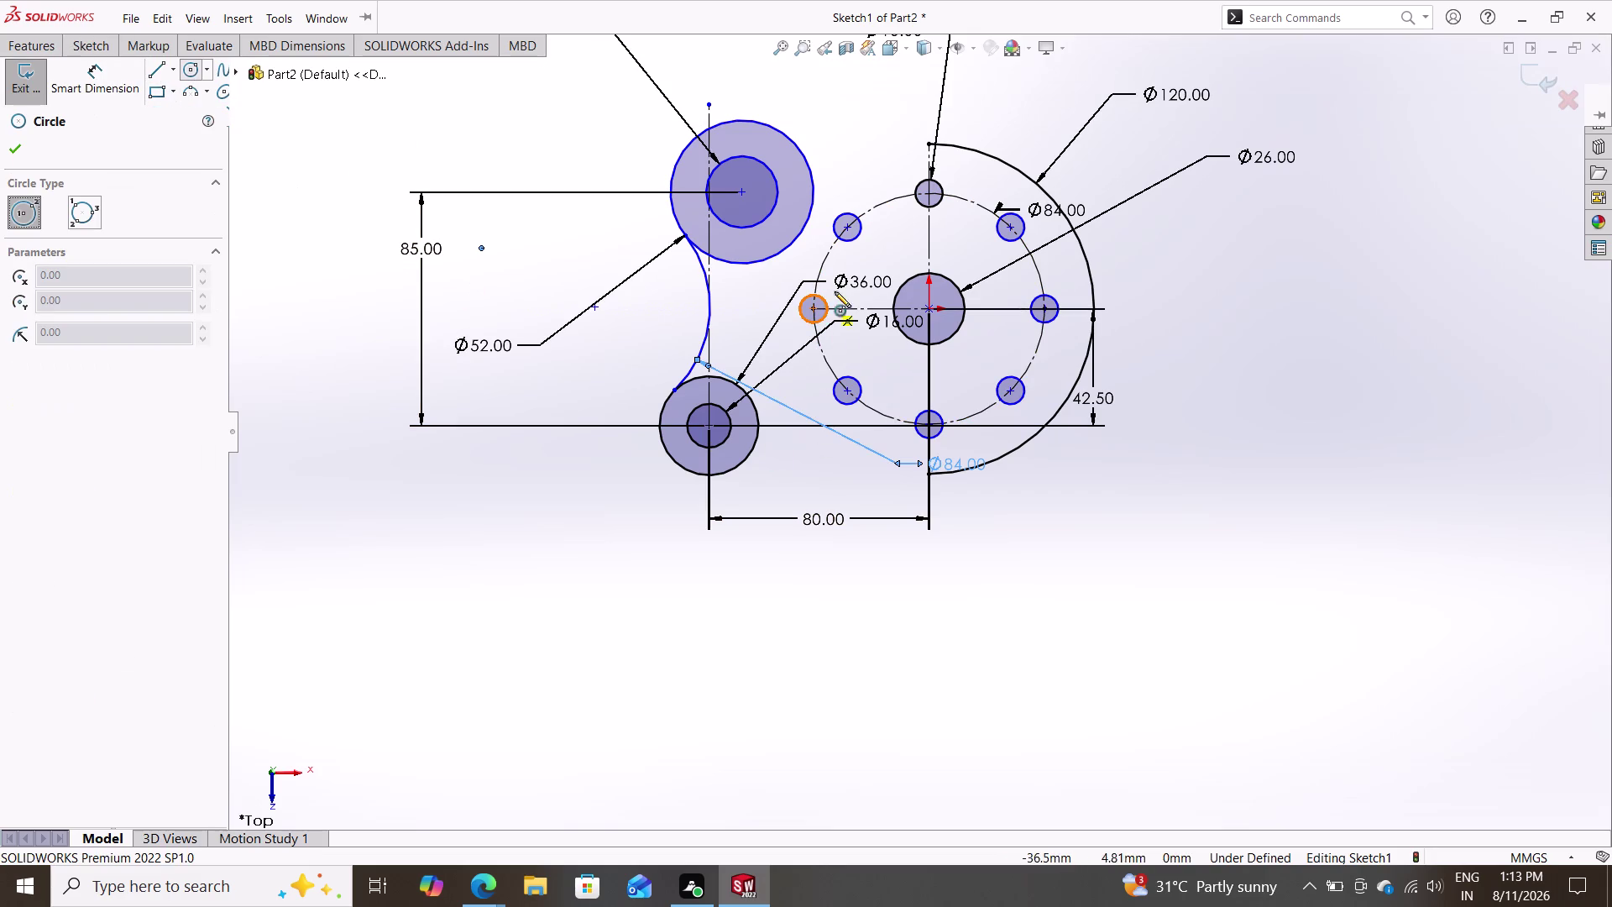
Sketch a large circle and dimension its diameter as 96+96 (192 mm).
click(892, 252)
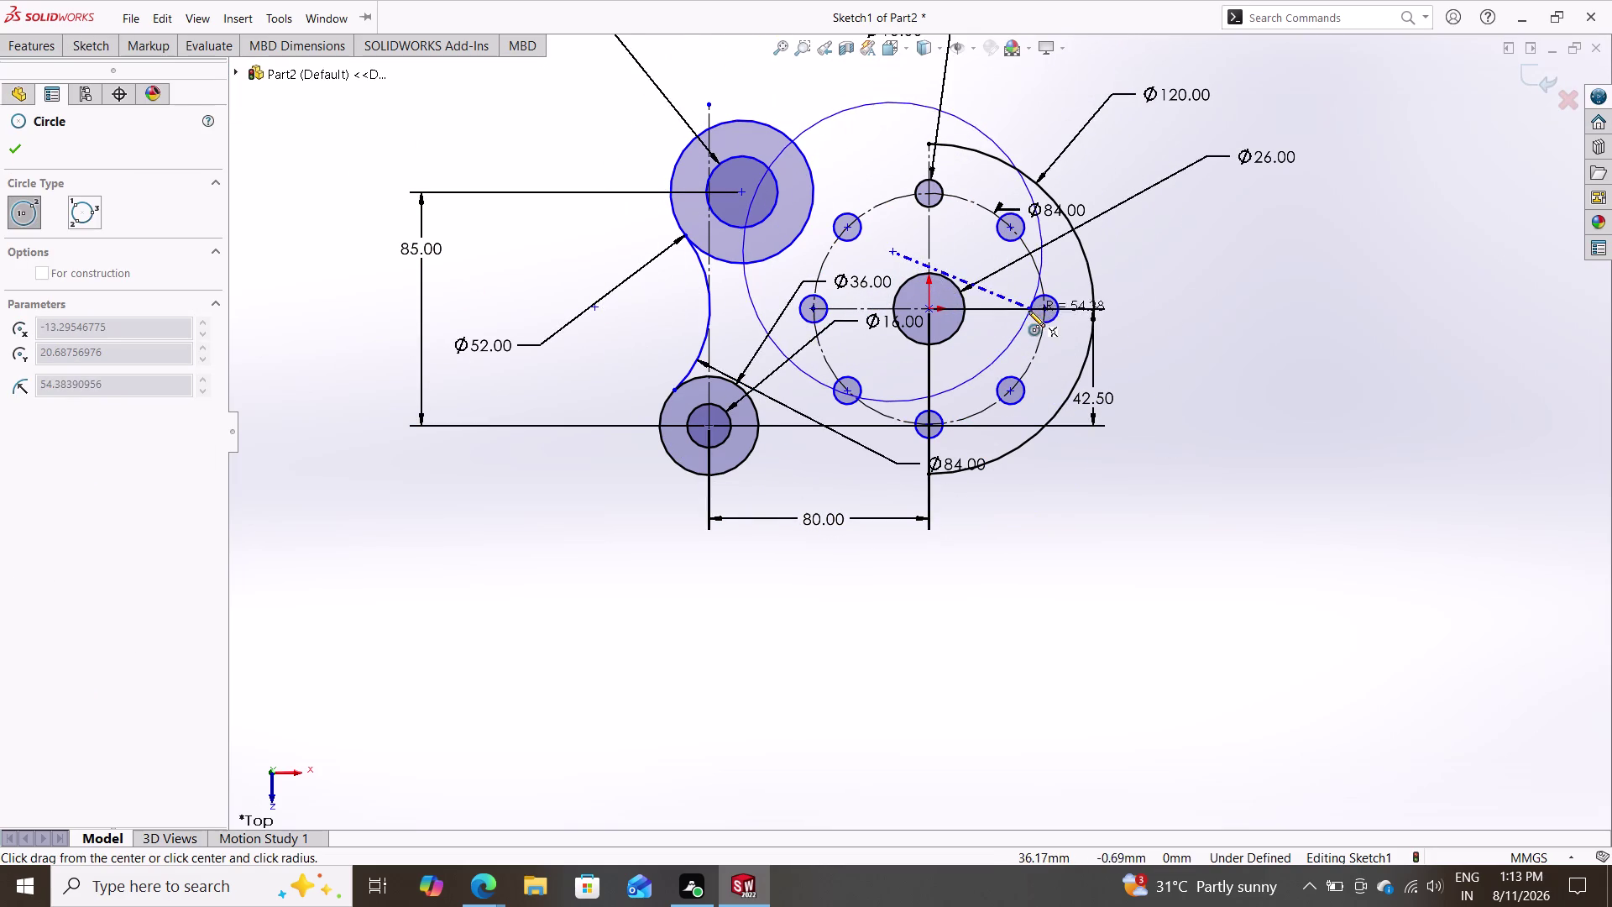
click(1120, 252)
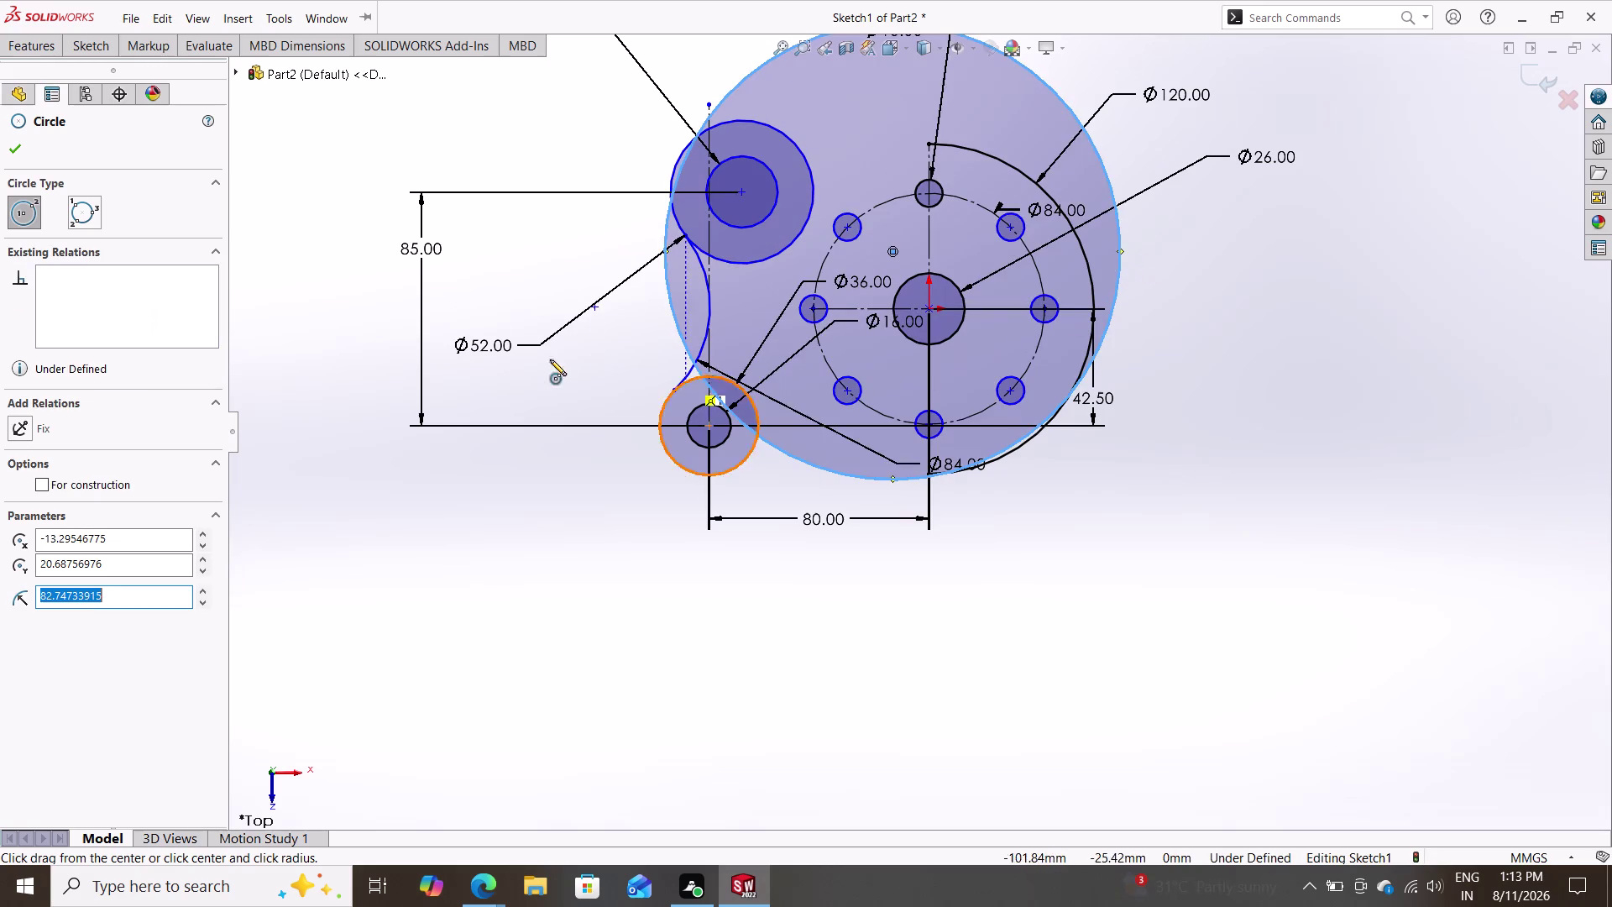
click(95, 47)
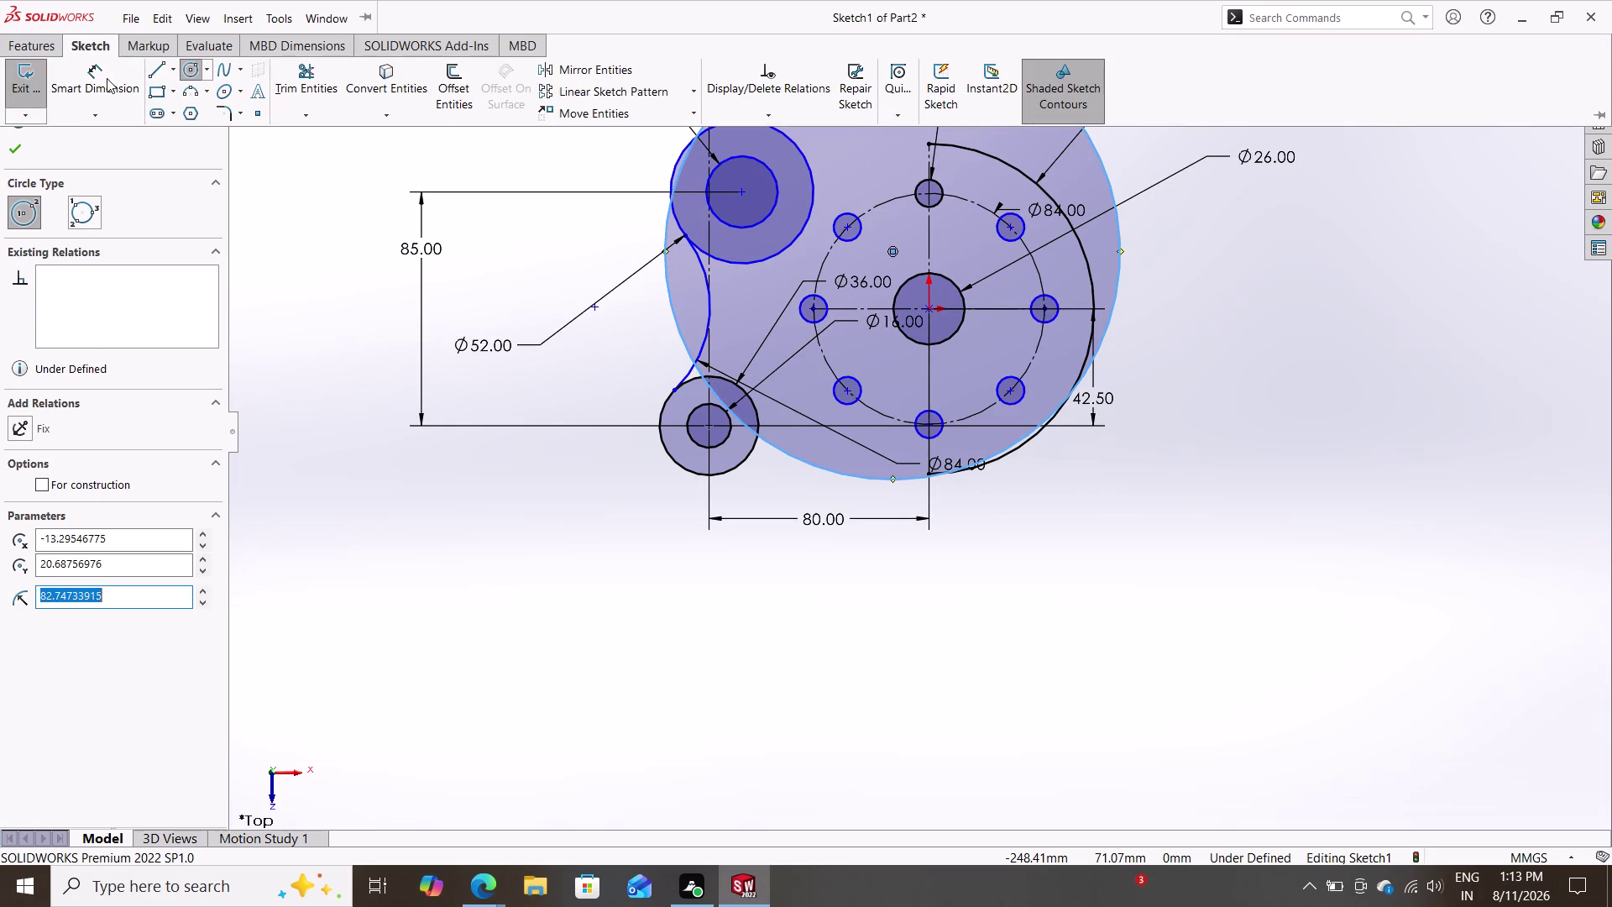
click(104, 78)
click(1122, 249)
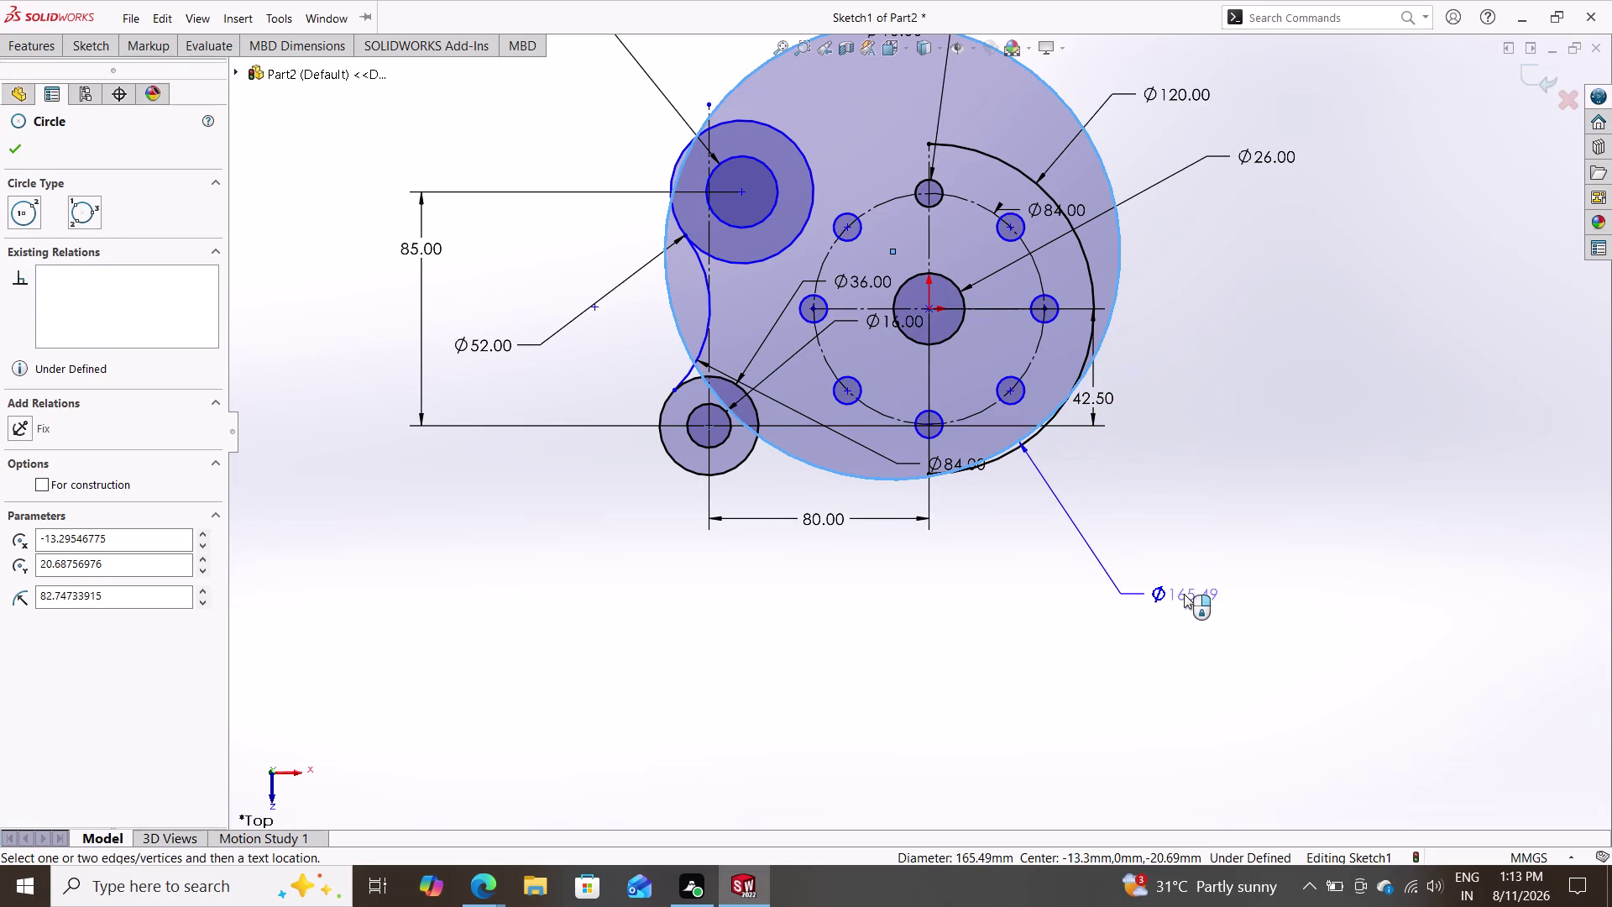
click(1185, 594)
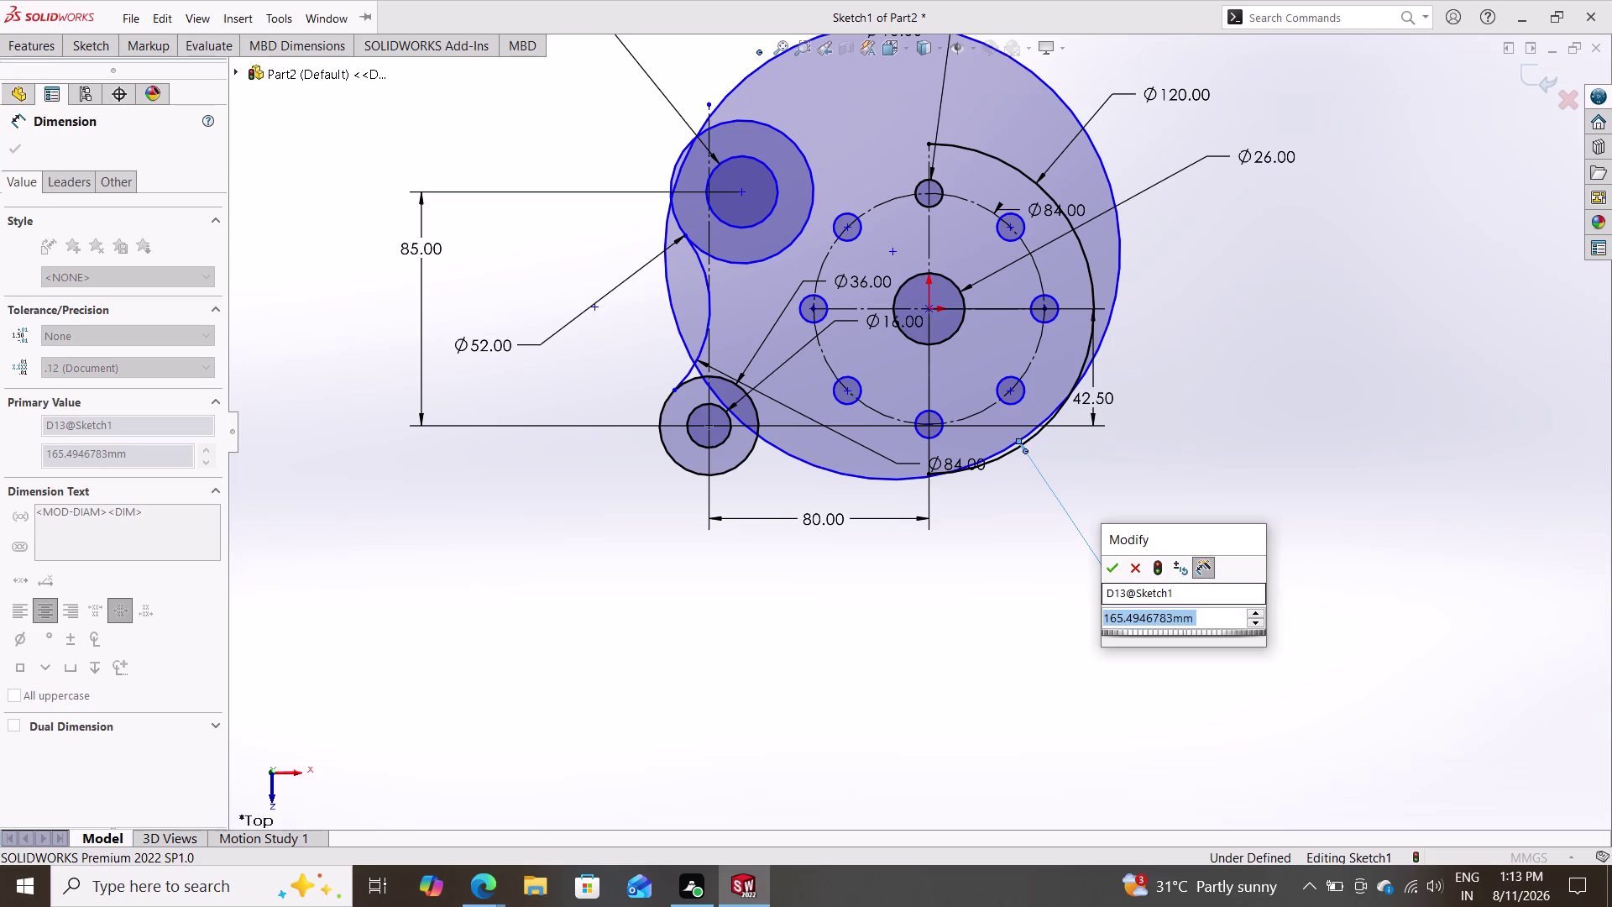
text(96+96)
key(Return)
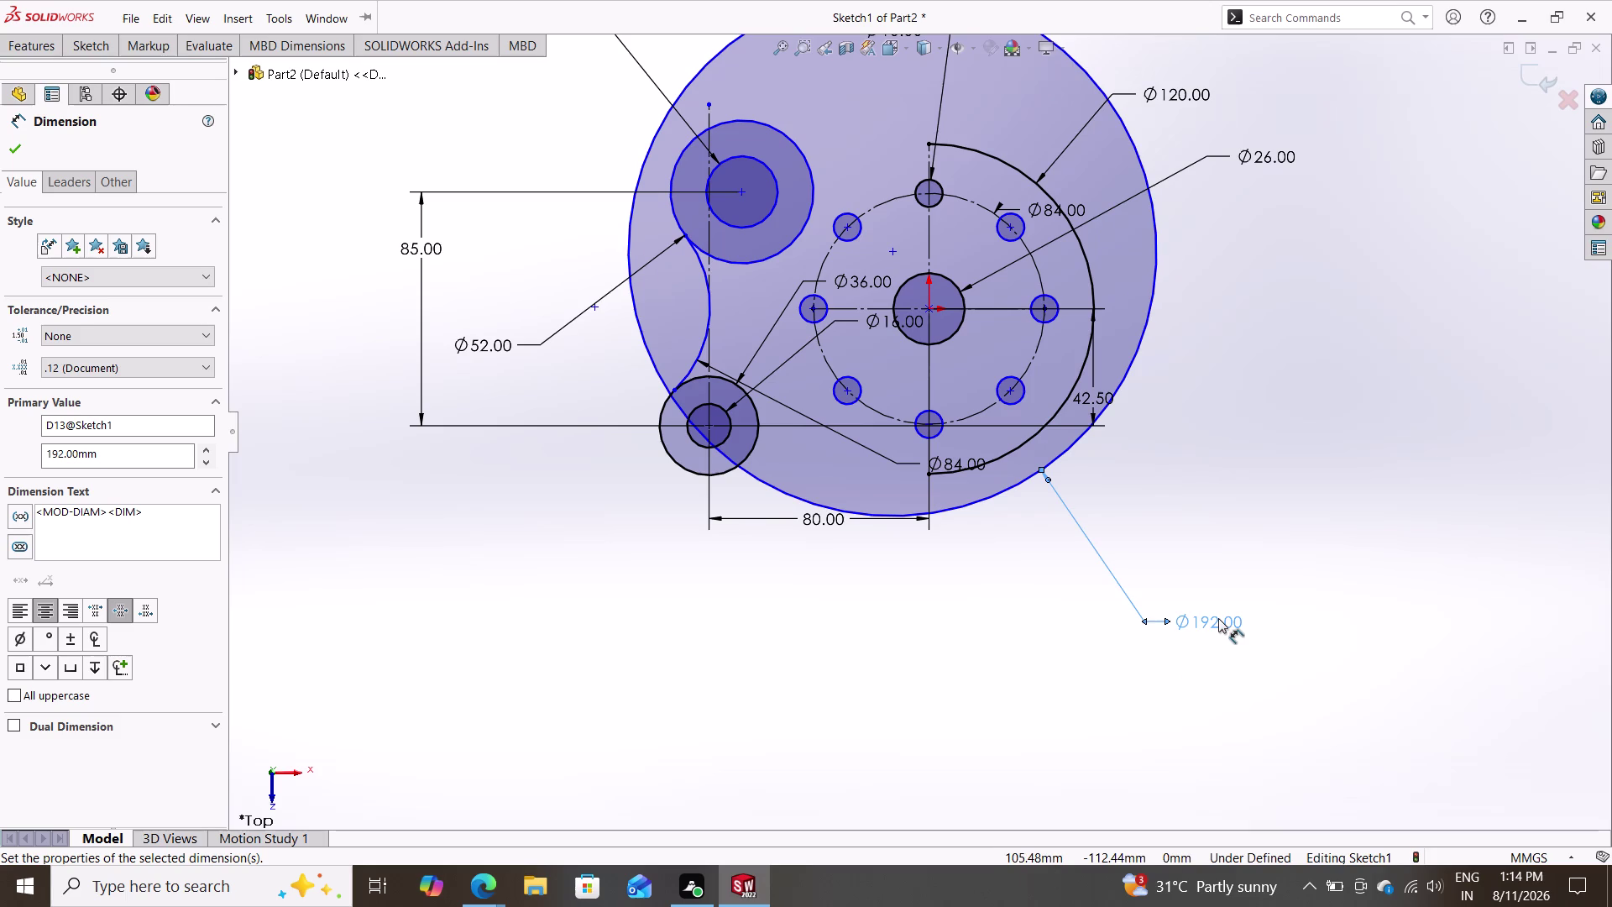
key(Escape)
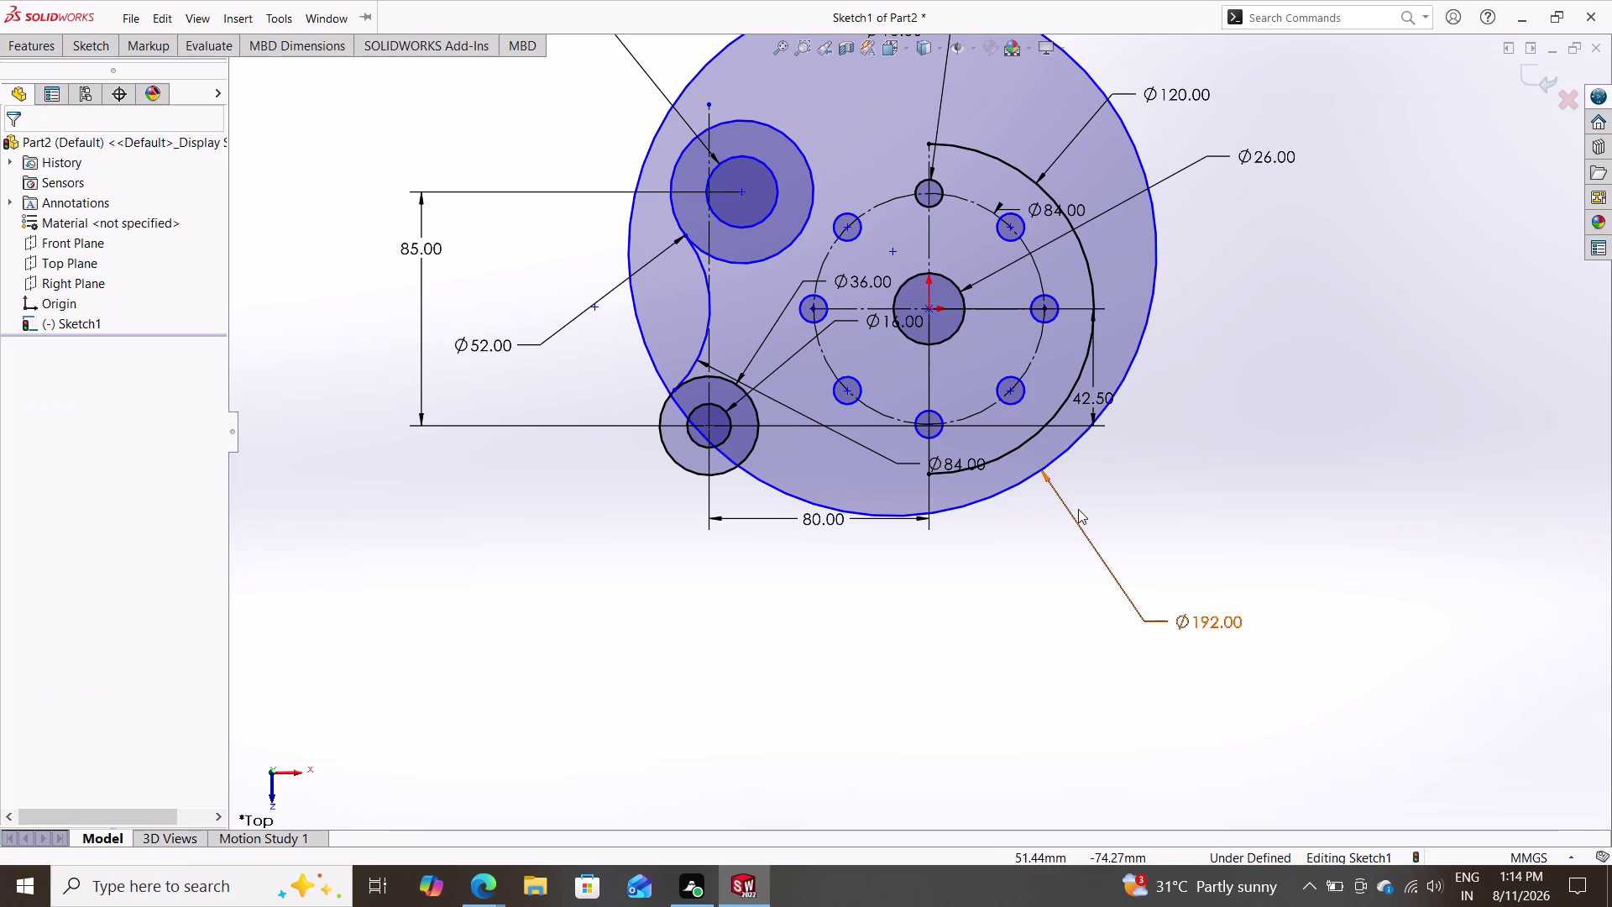
Drag the Ø192 circle's centre right so it overlaps the central boss.
drag(891, 252, 1024, 271)
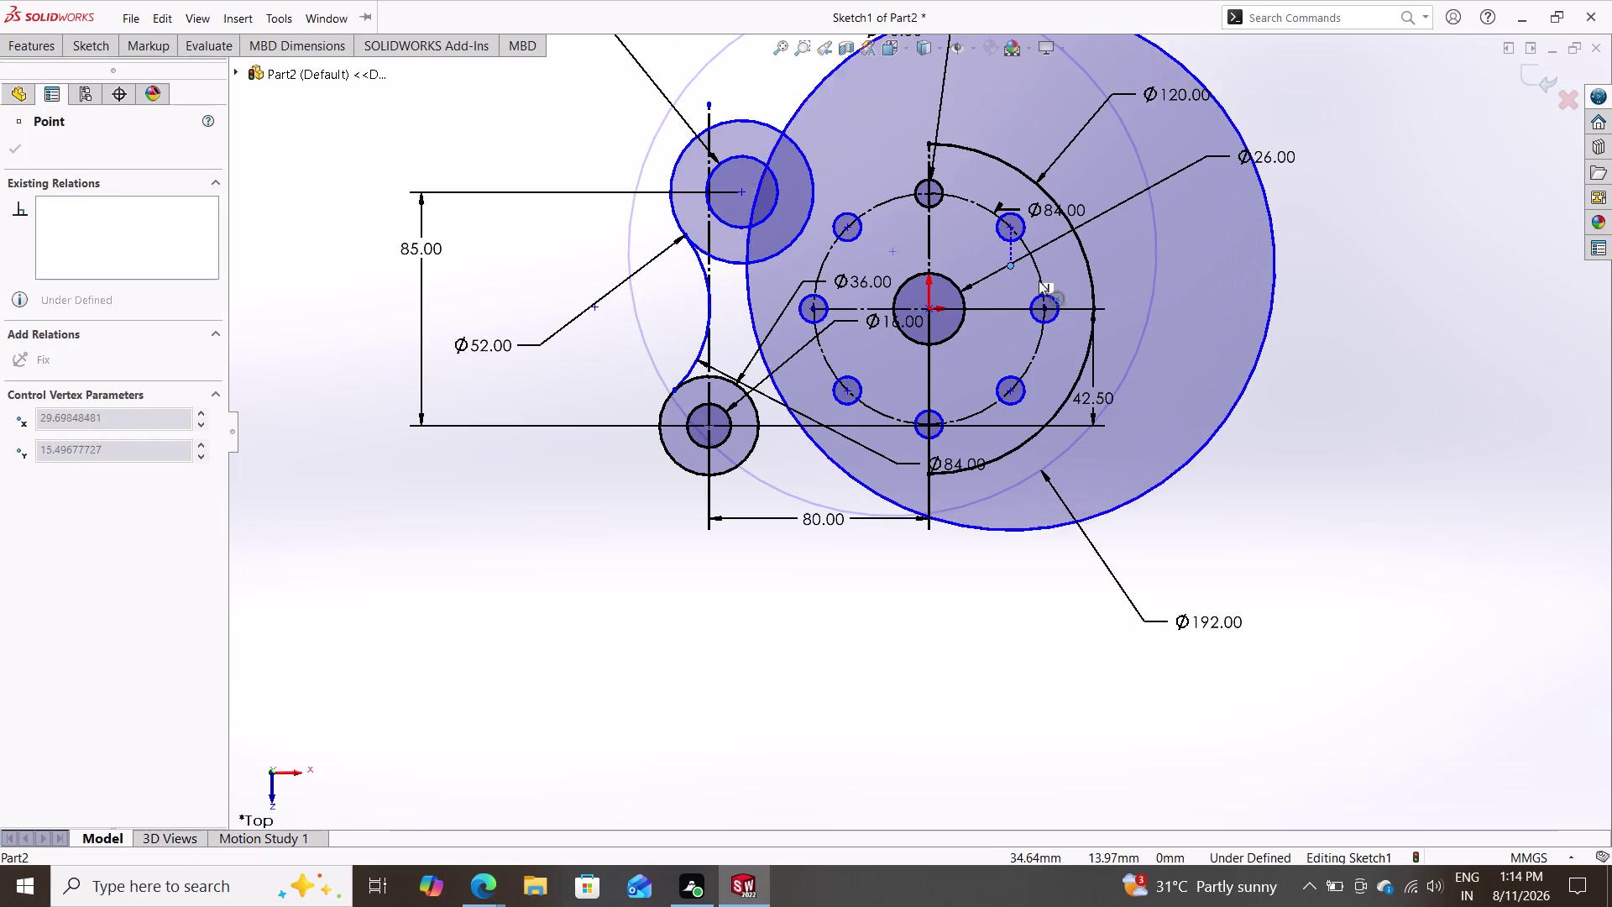
drag(1025, 270, 1062, 322)
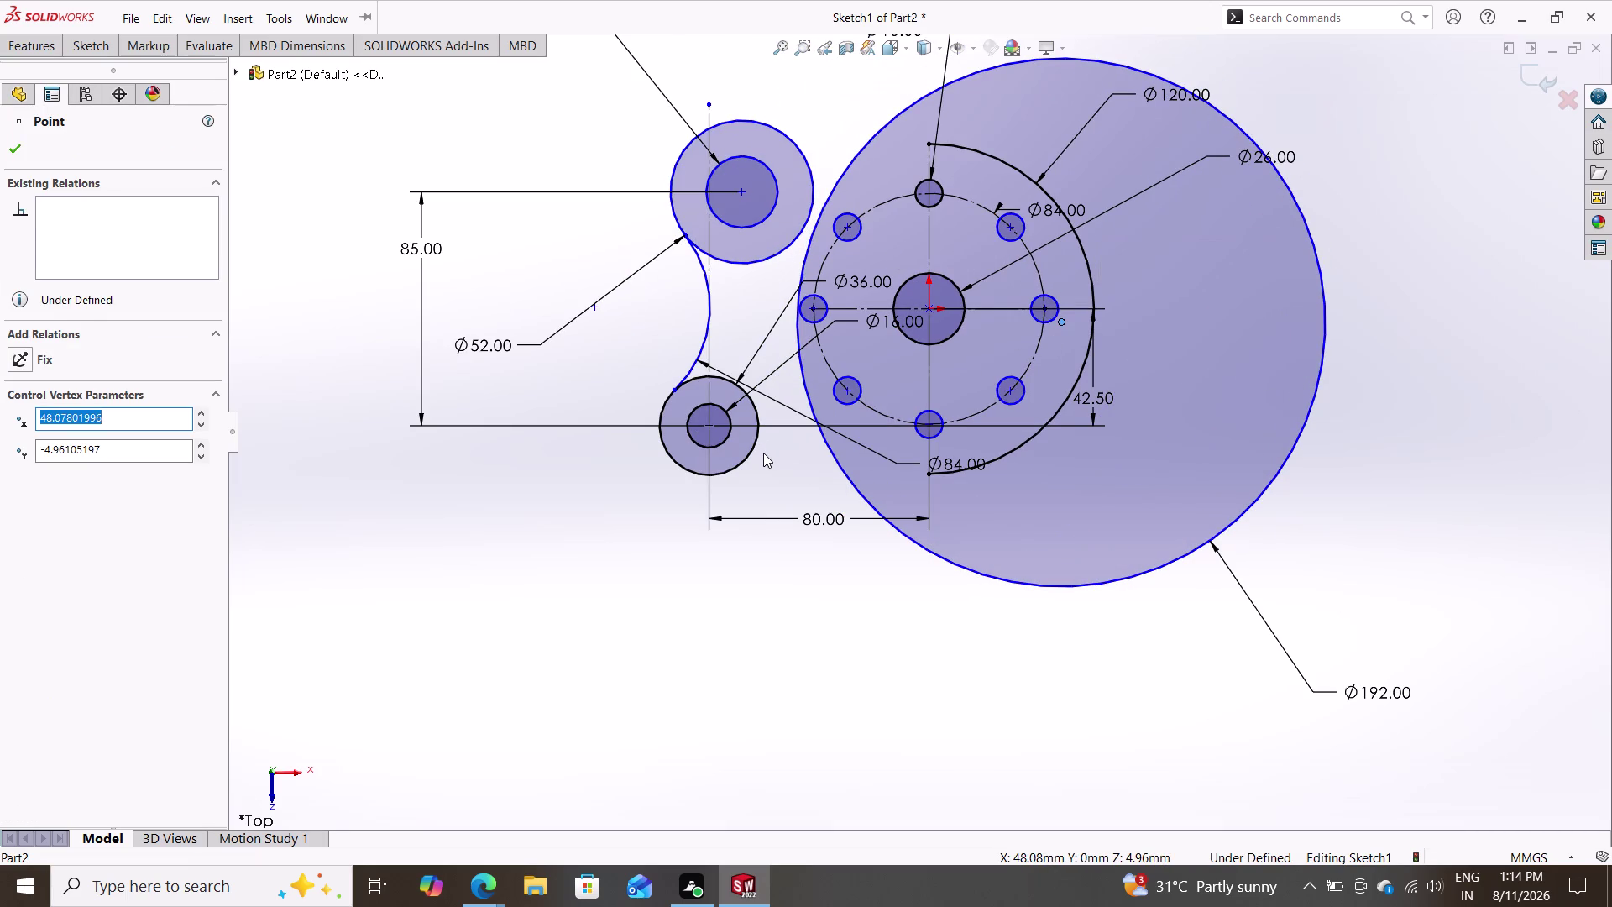
key(Escape)
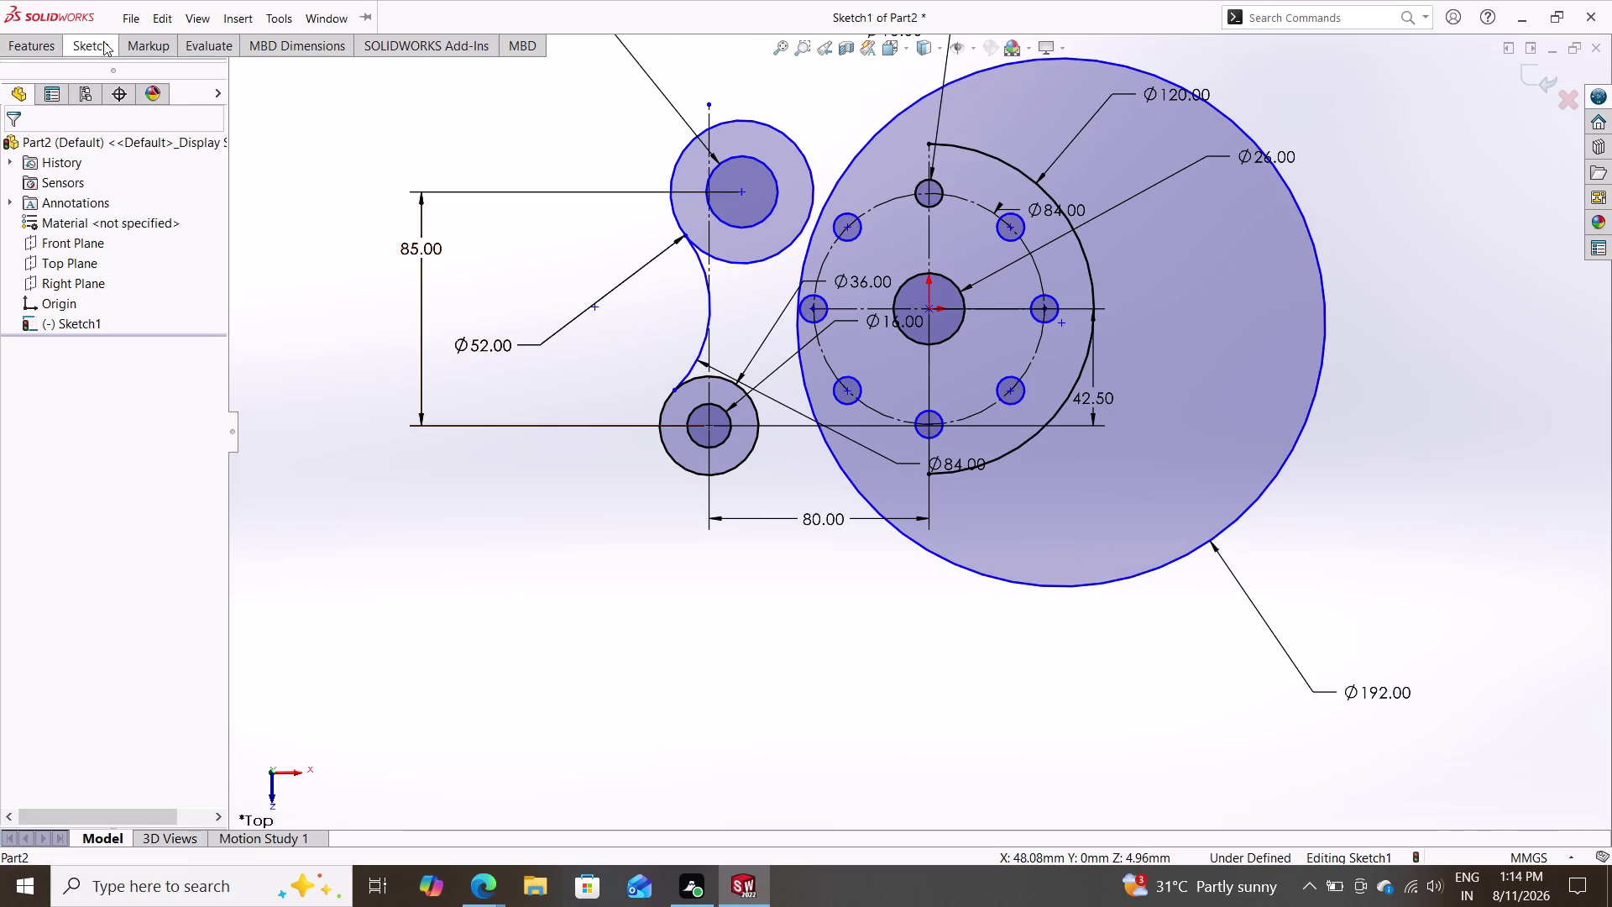
click(74, 37)
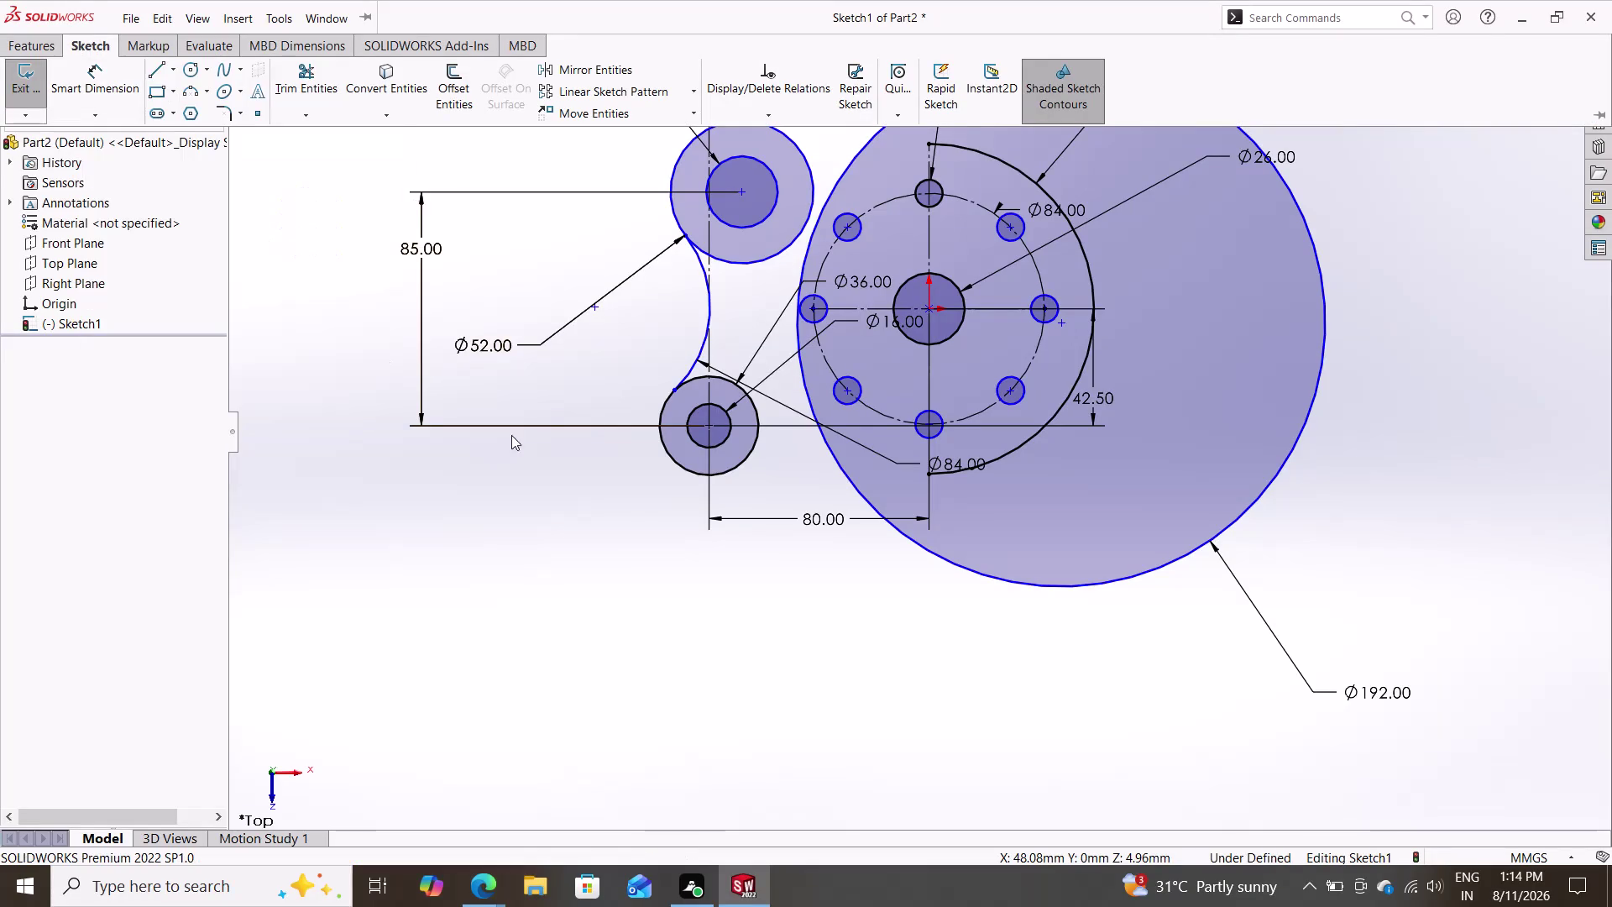
Add a Tangent relation between the Ø192 circle and the upper side boss.
key(Escape)
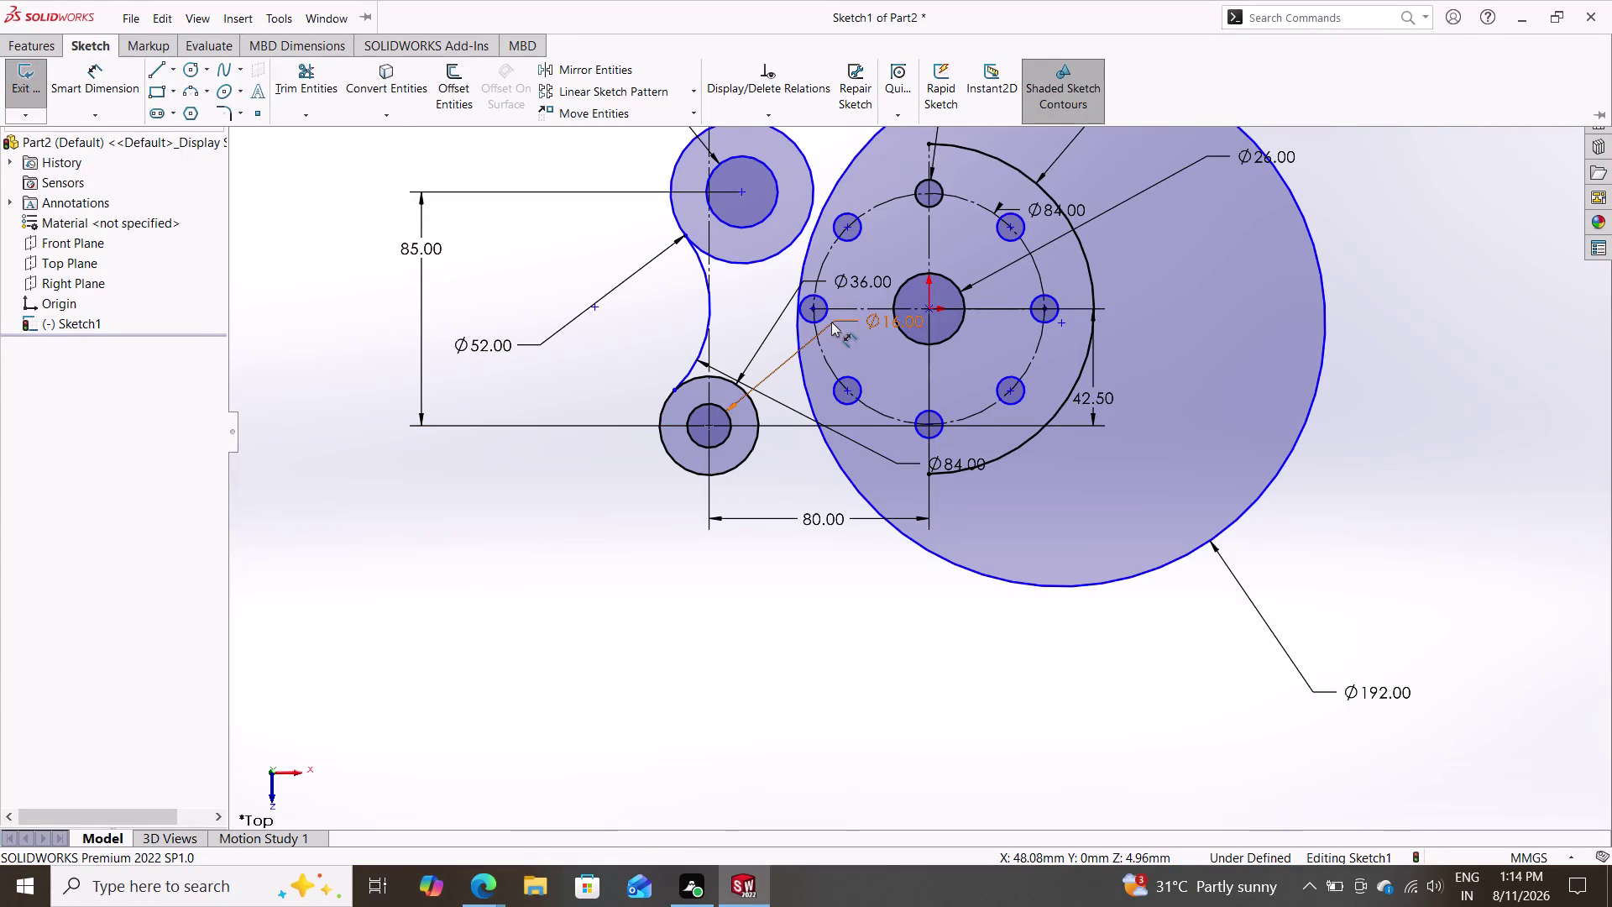
click(803, 252)
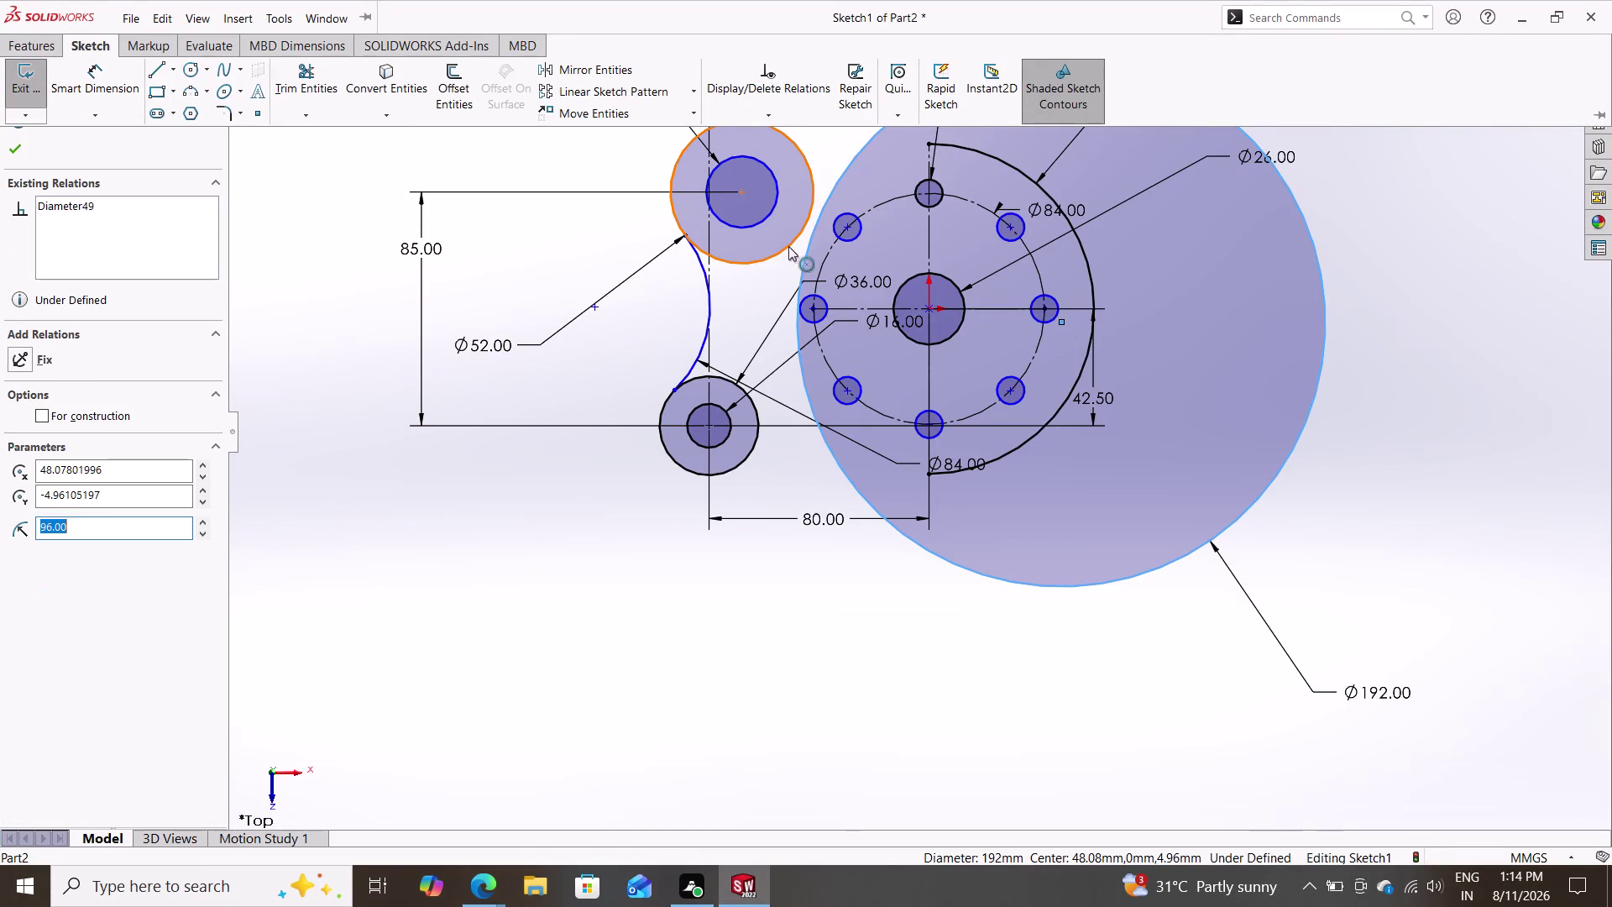
click(788, 246)
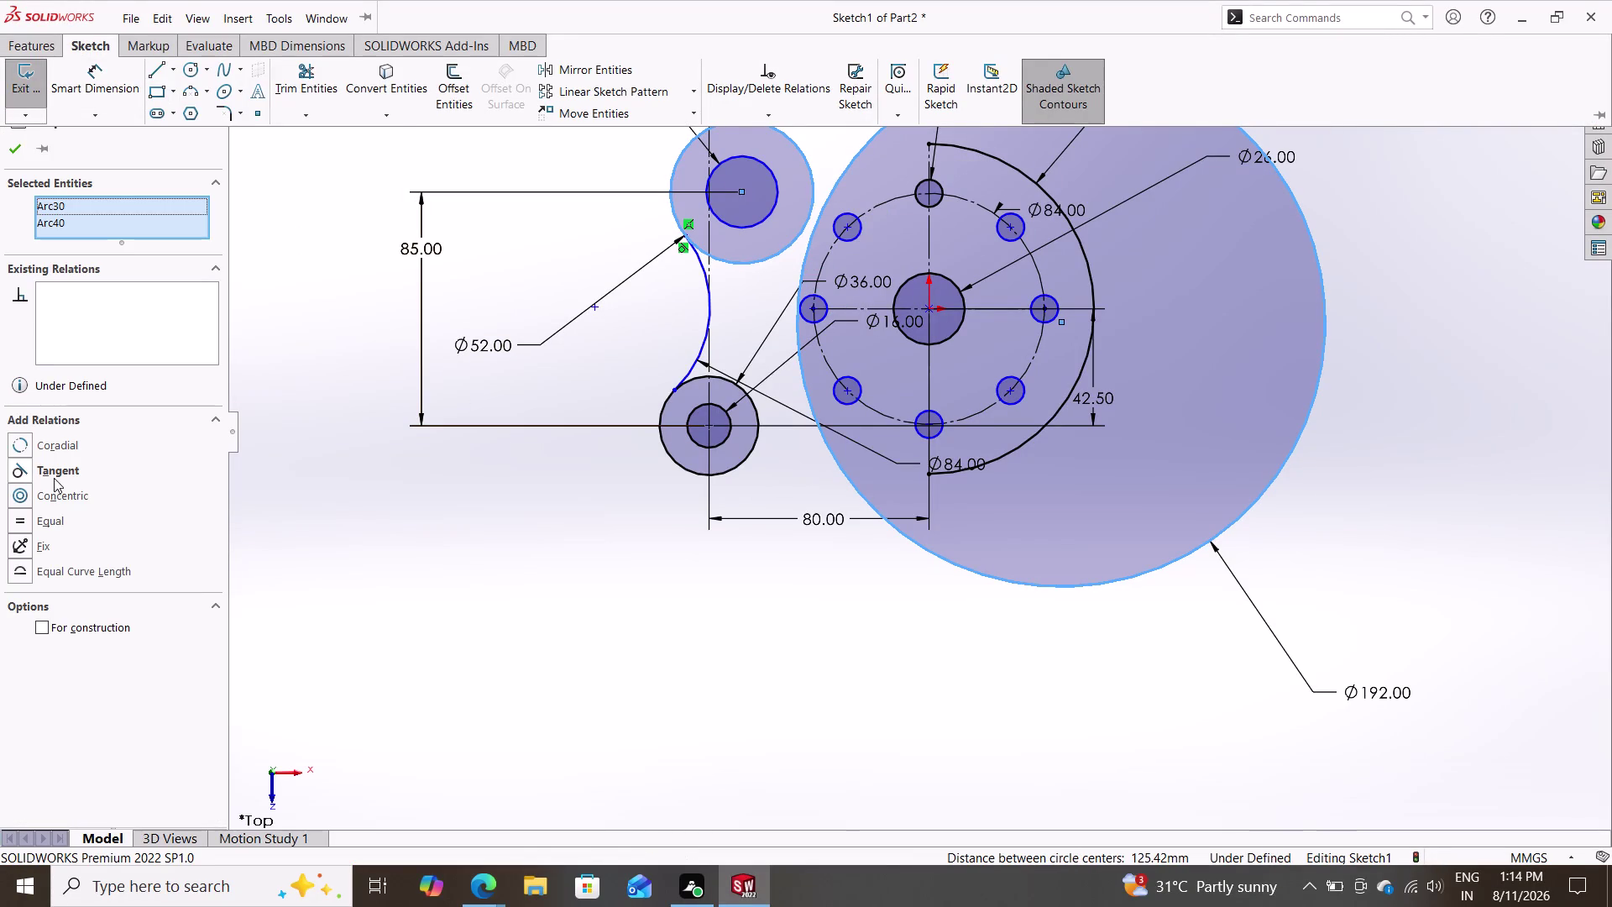
click(60, 473)
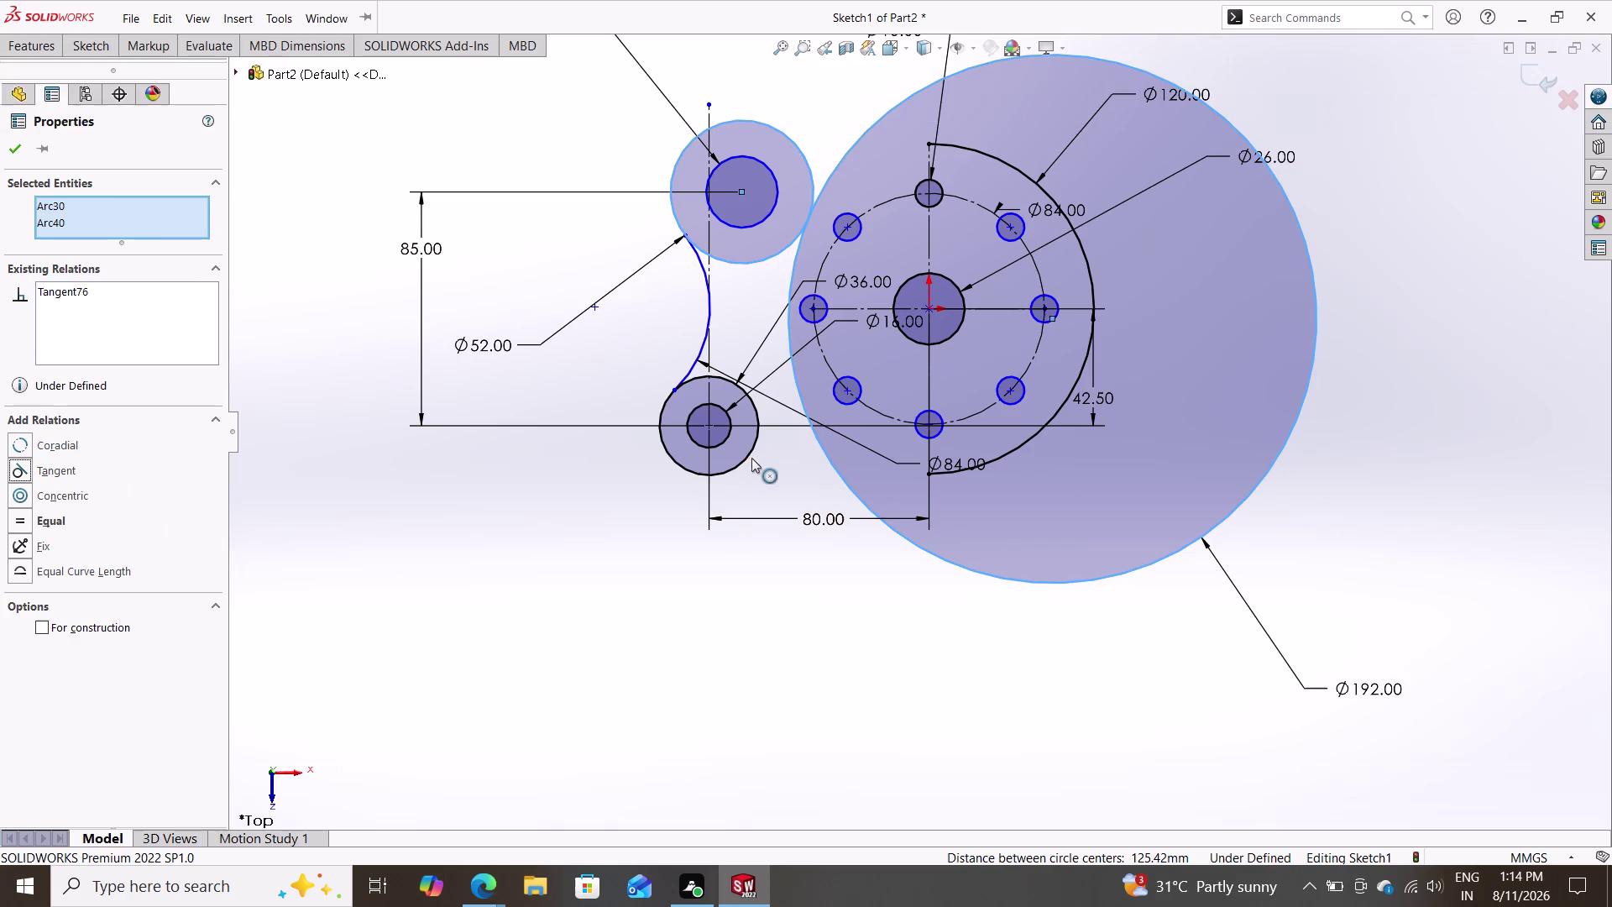
Add a Tangent relation between the Ø192 circle and the lower side boss.
click(752, 447)
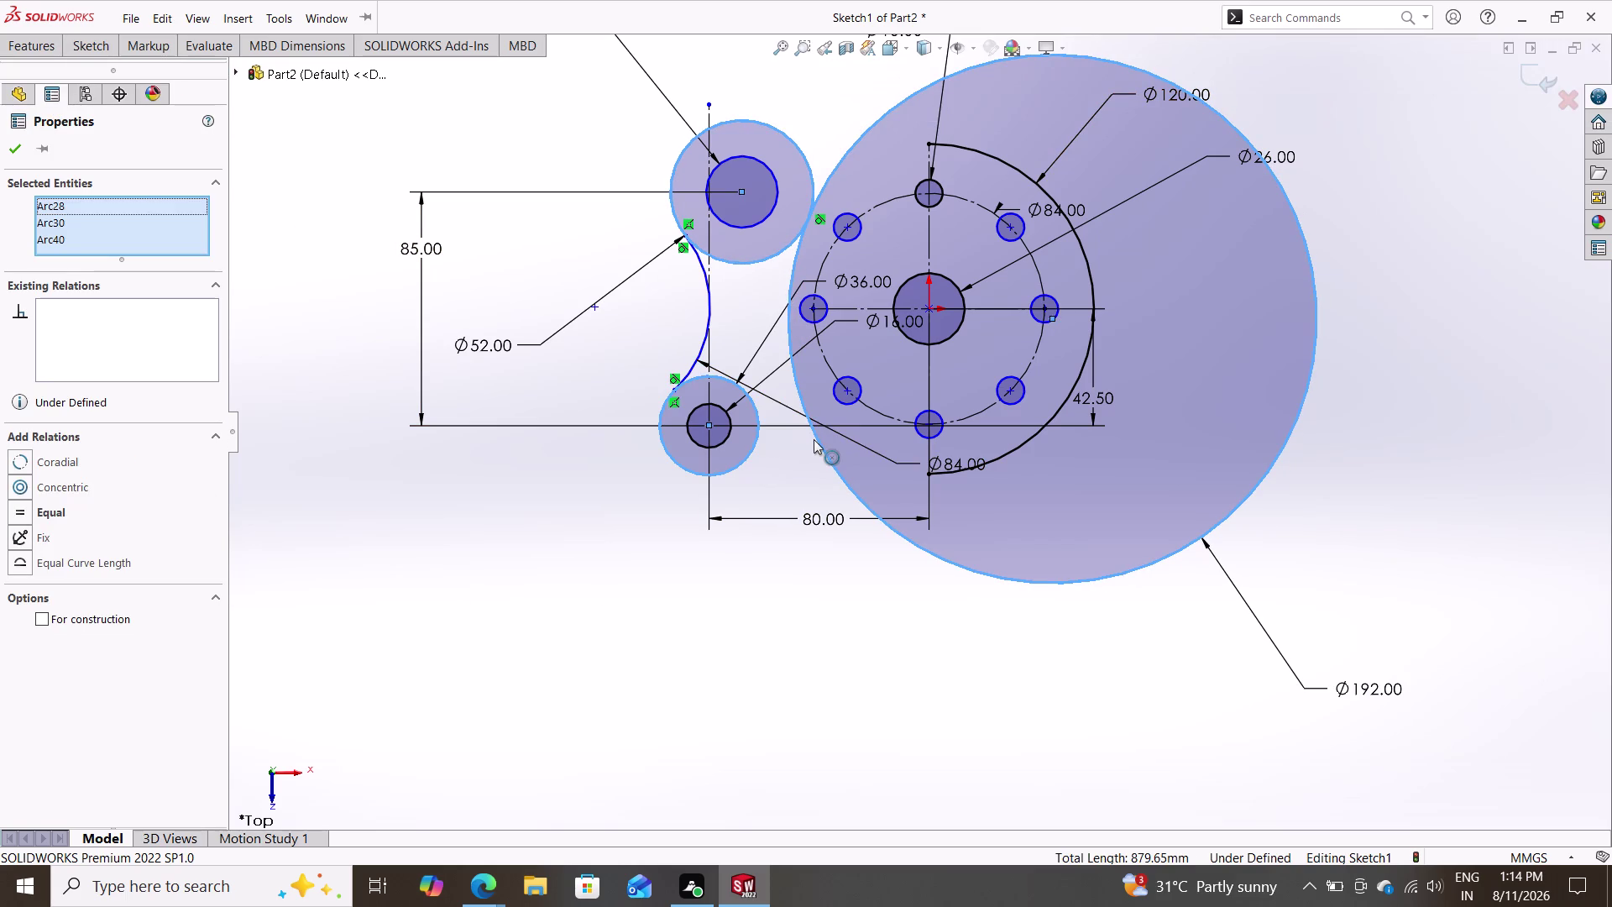
click(814, 439)
key(Escape)
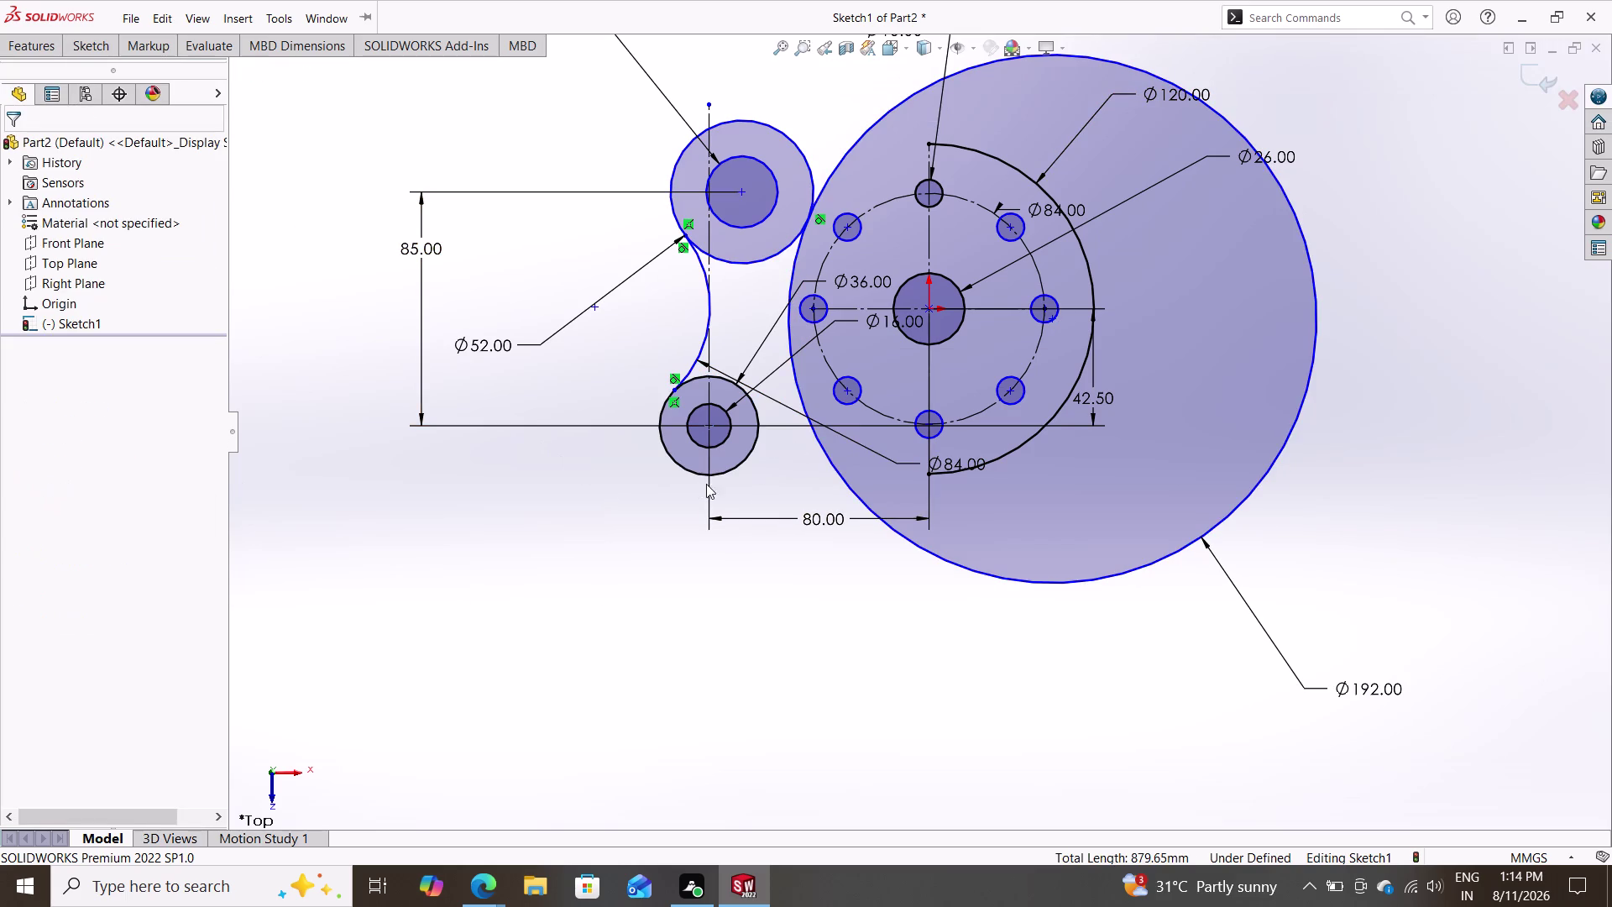
click(754, 443)
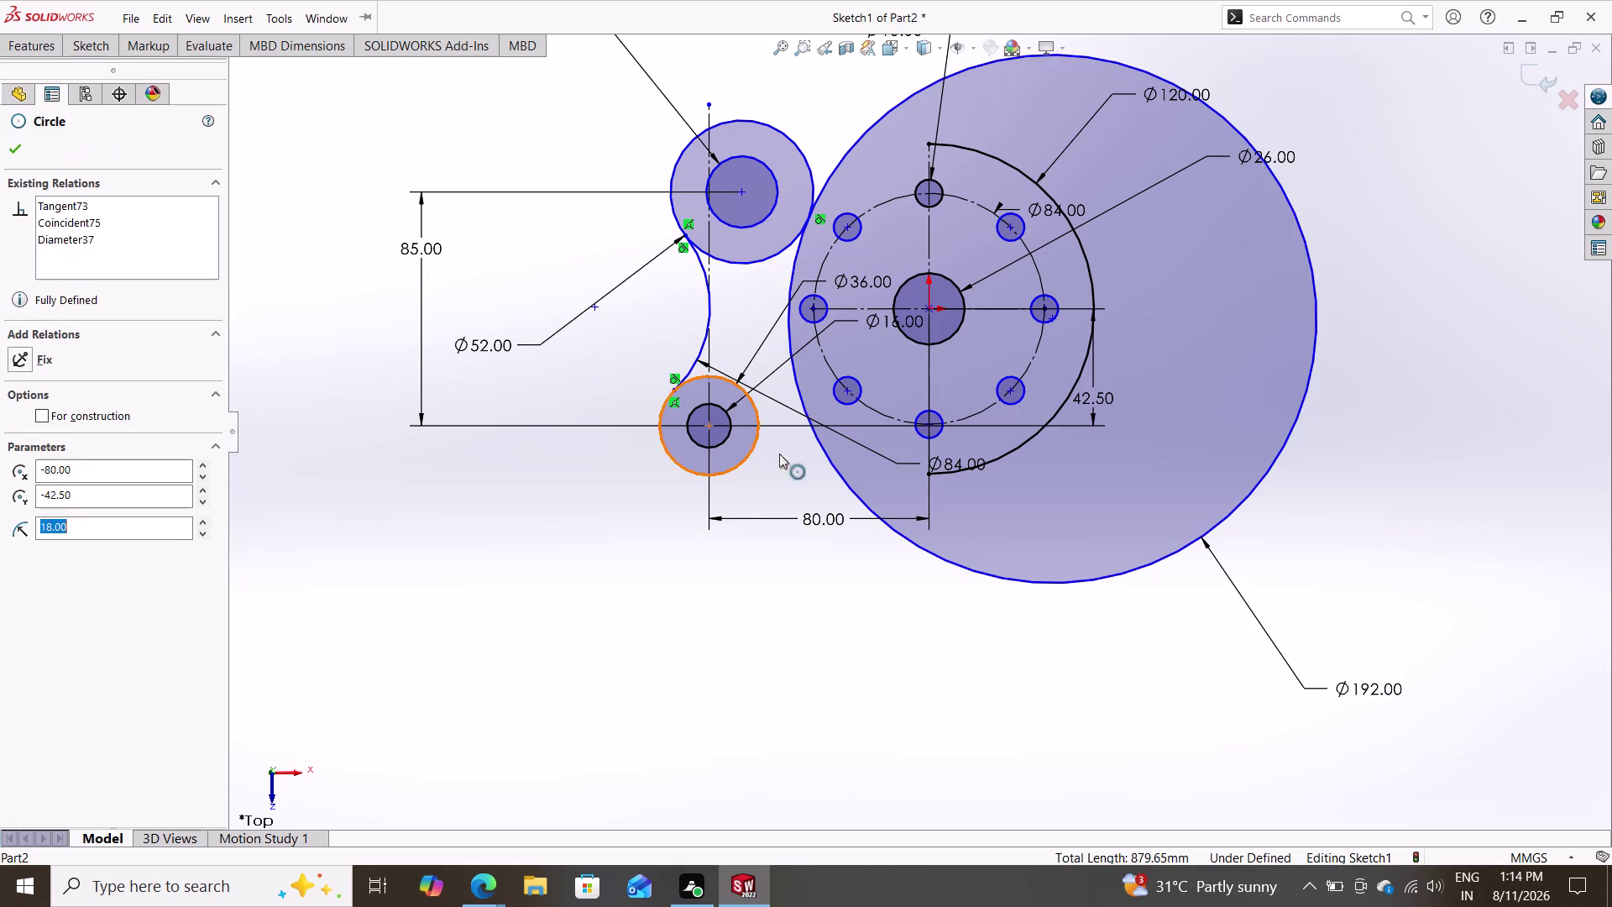
click(825, 450)
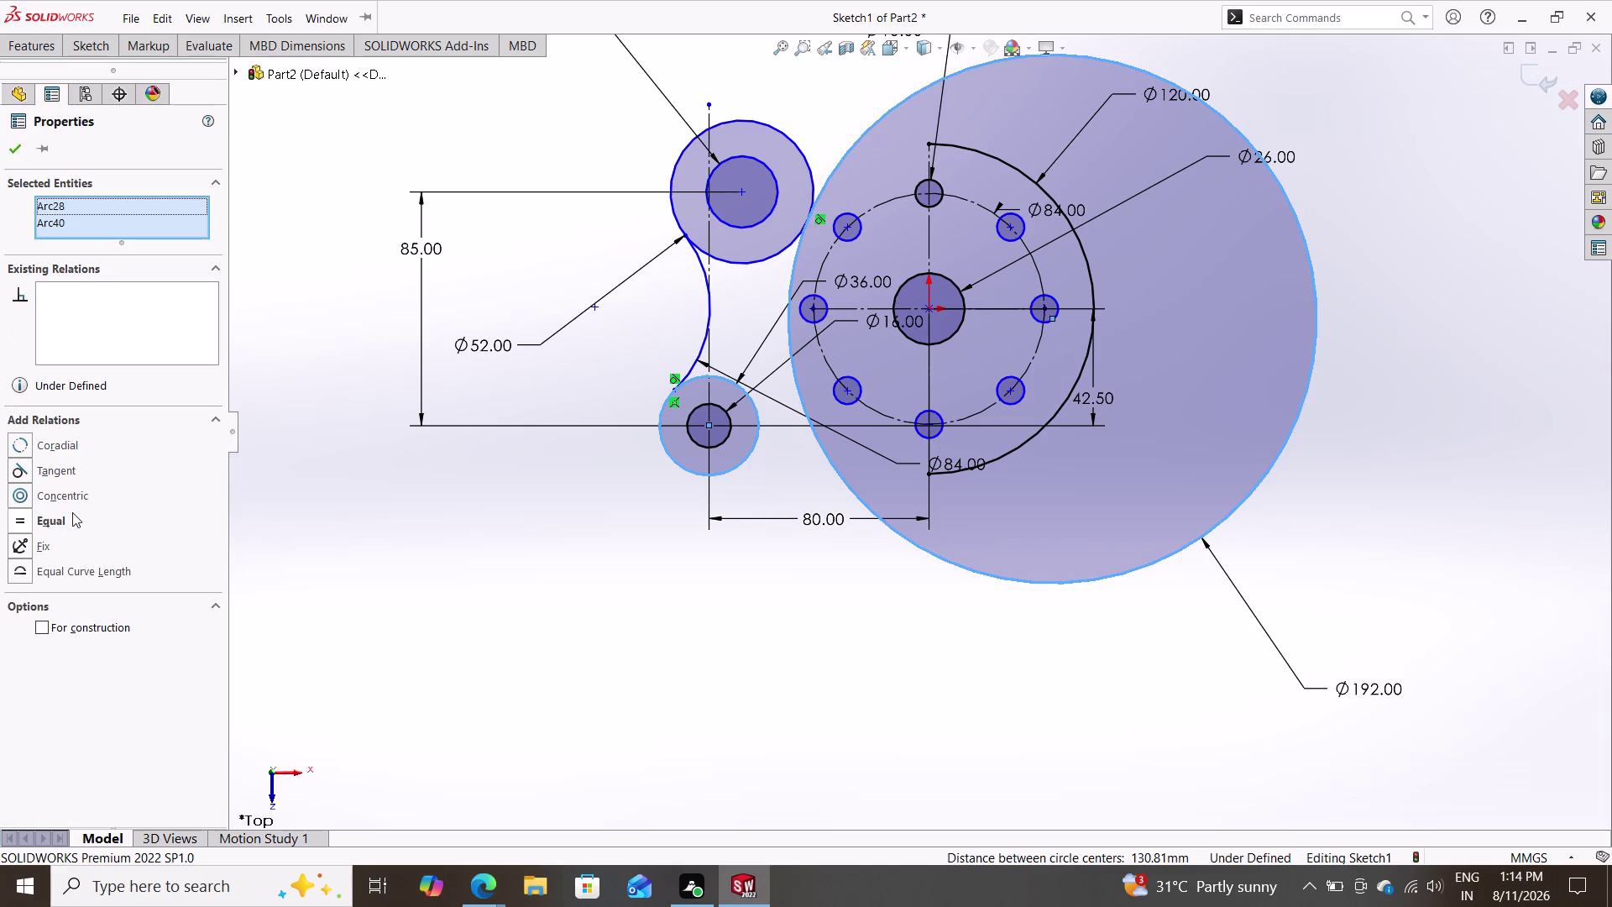
click(83, 472)
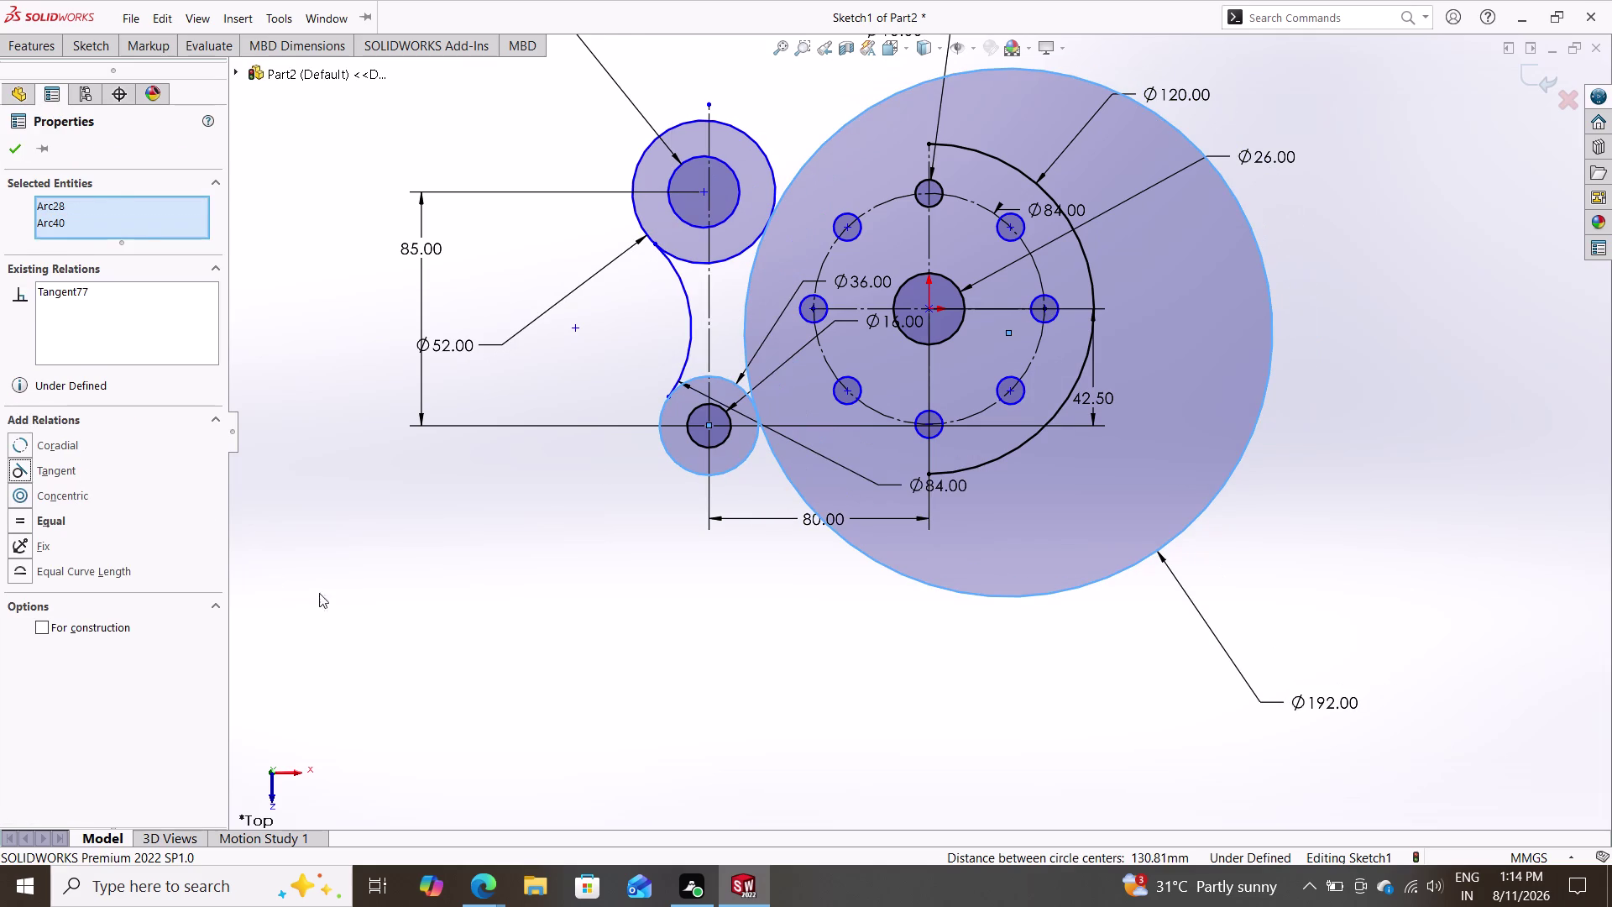
key(Escape)
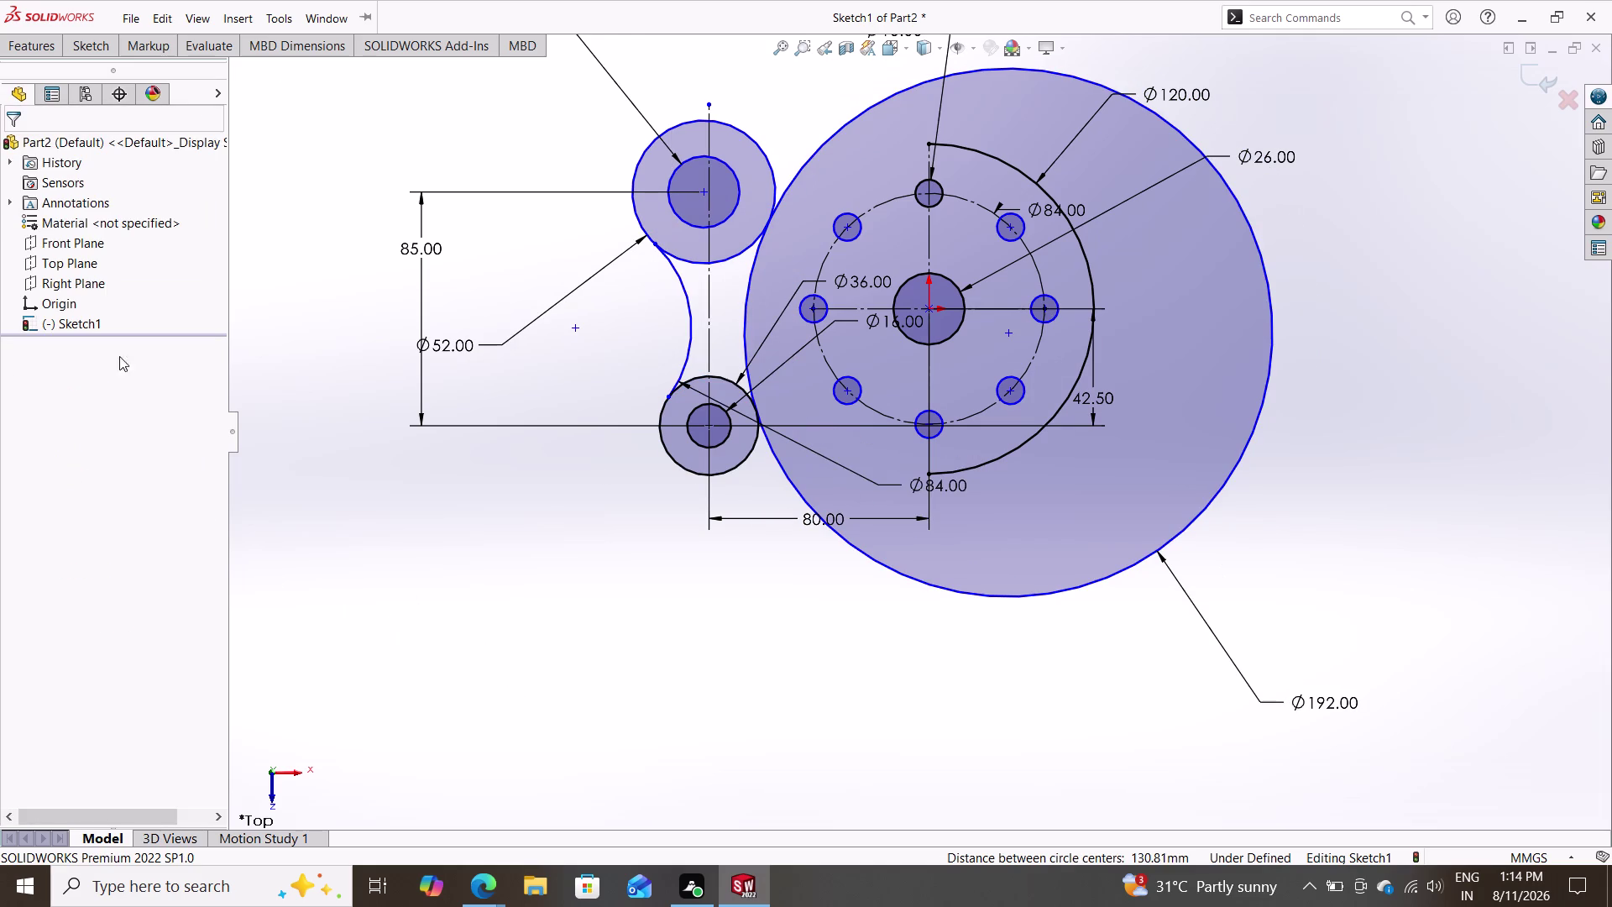
click(78, 46)
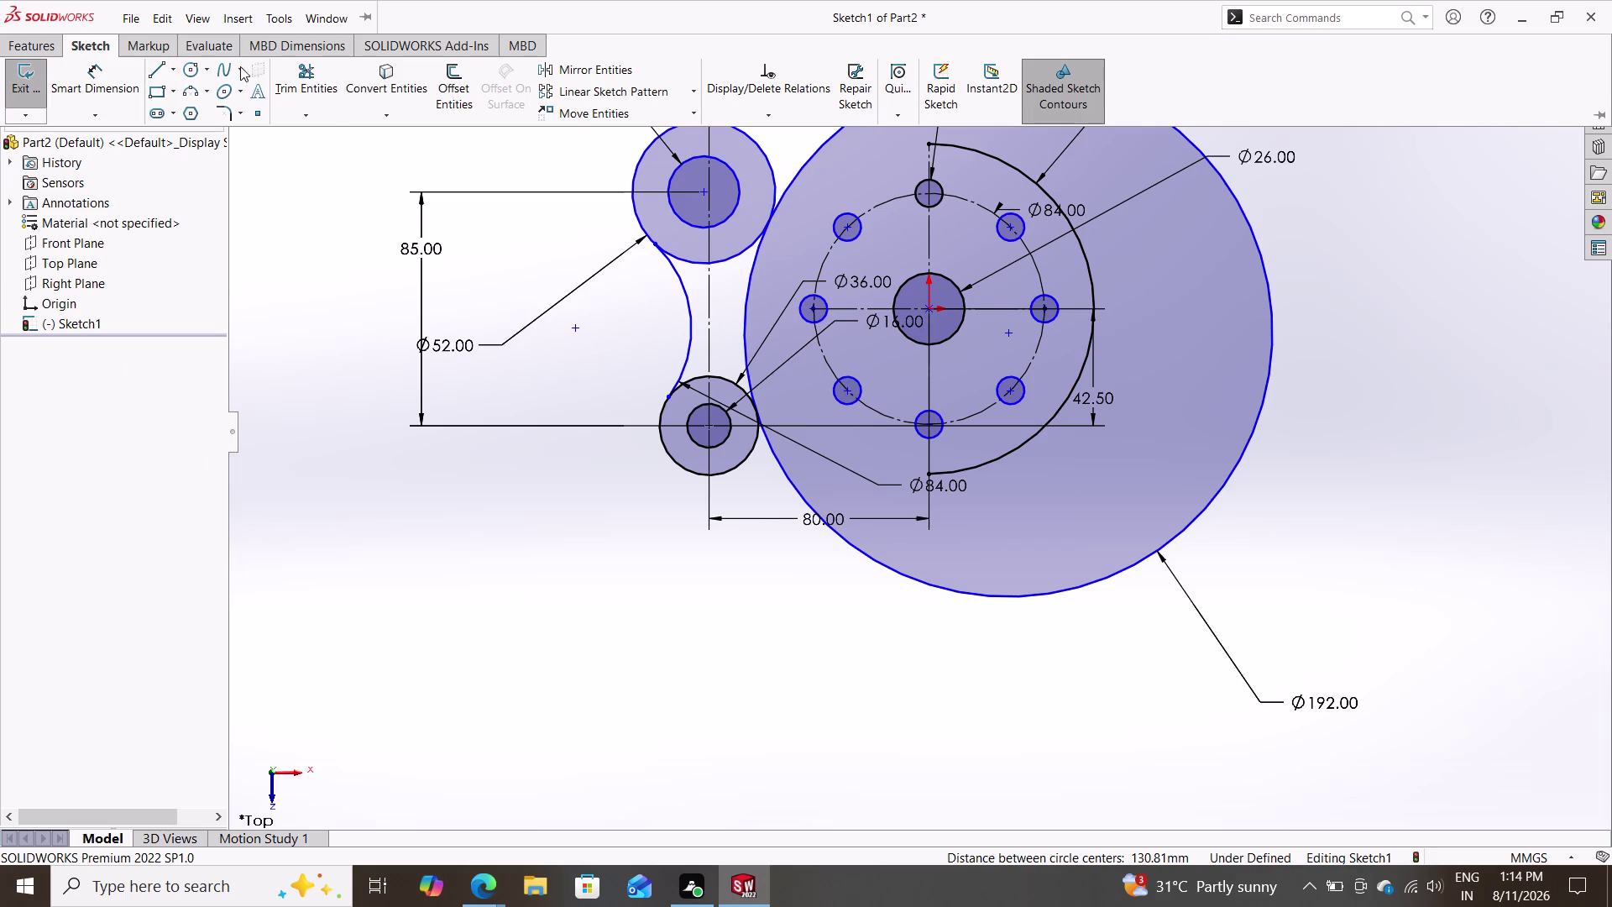
click(308, 75)
Trim the unwanted Ø192 circle portions and move its dimension label between the bosses.
click(793, 484)
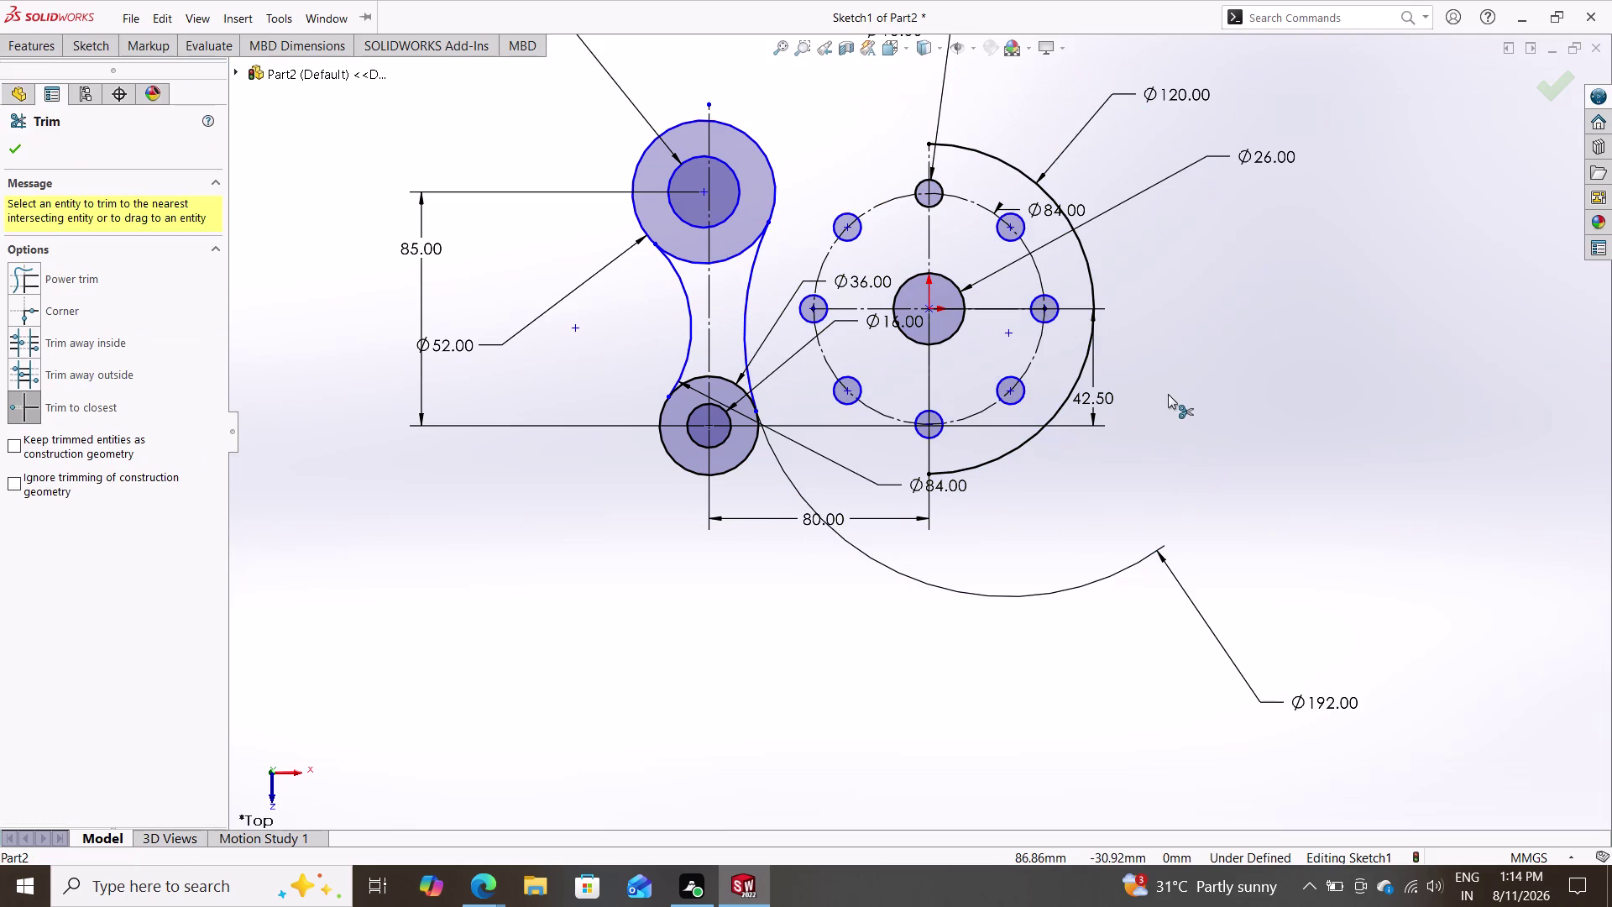
key(Escape)
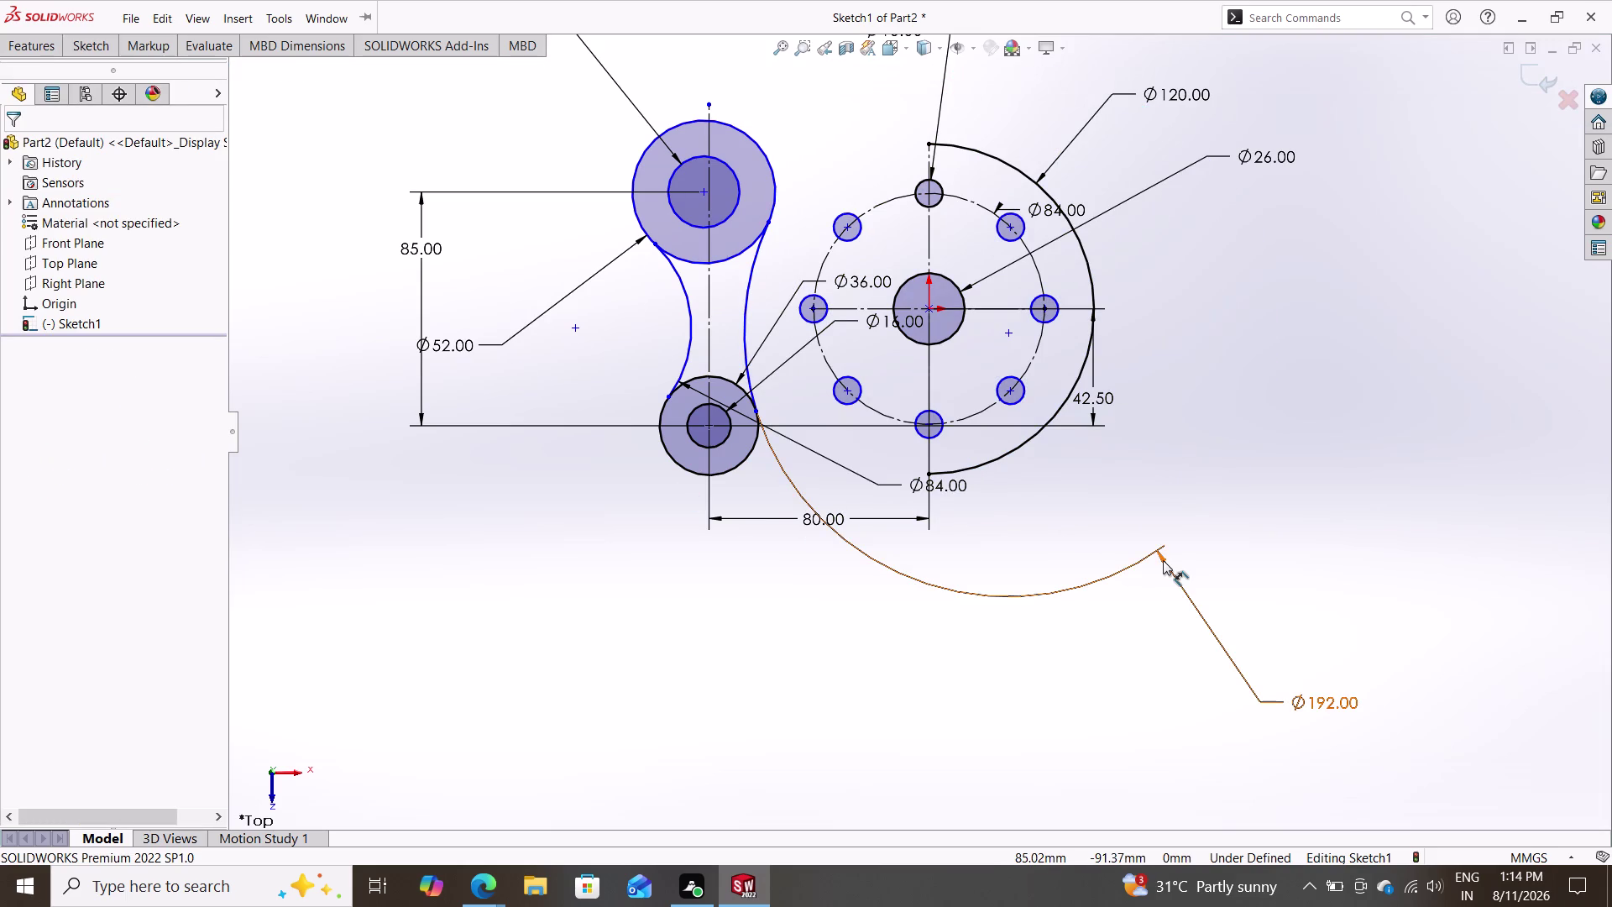
drag(1164, 561, 491, 230)
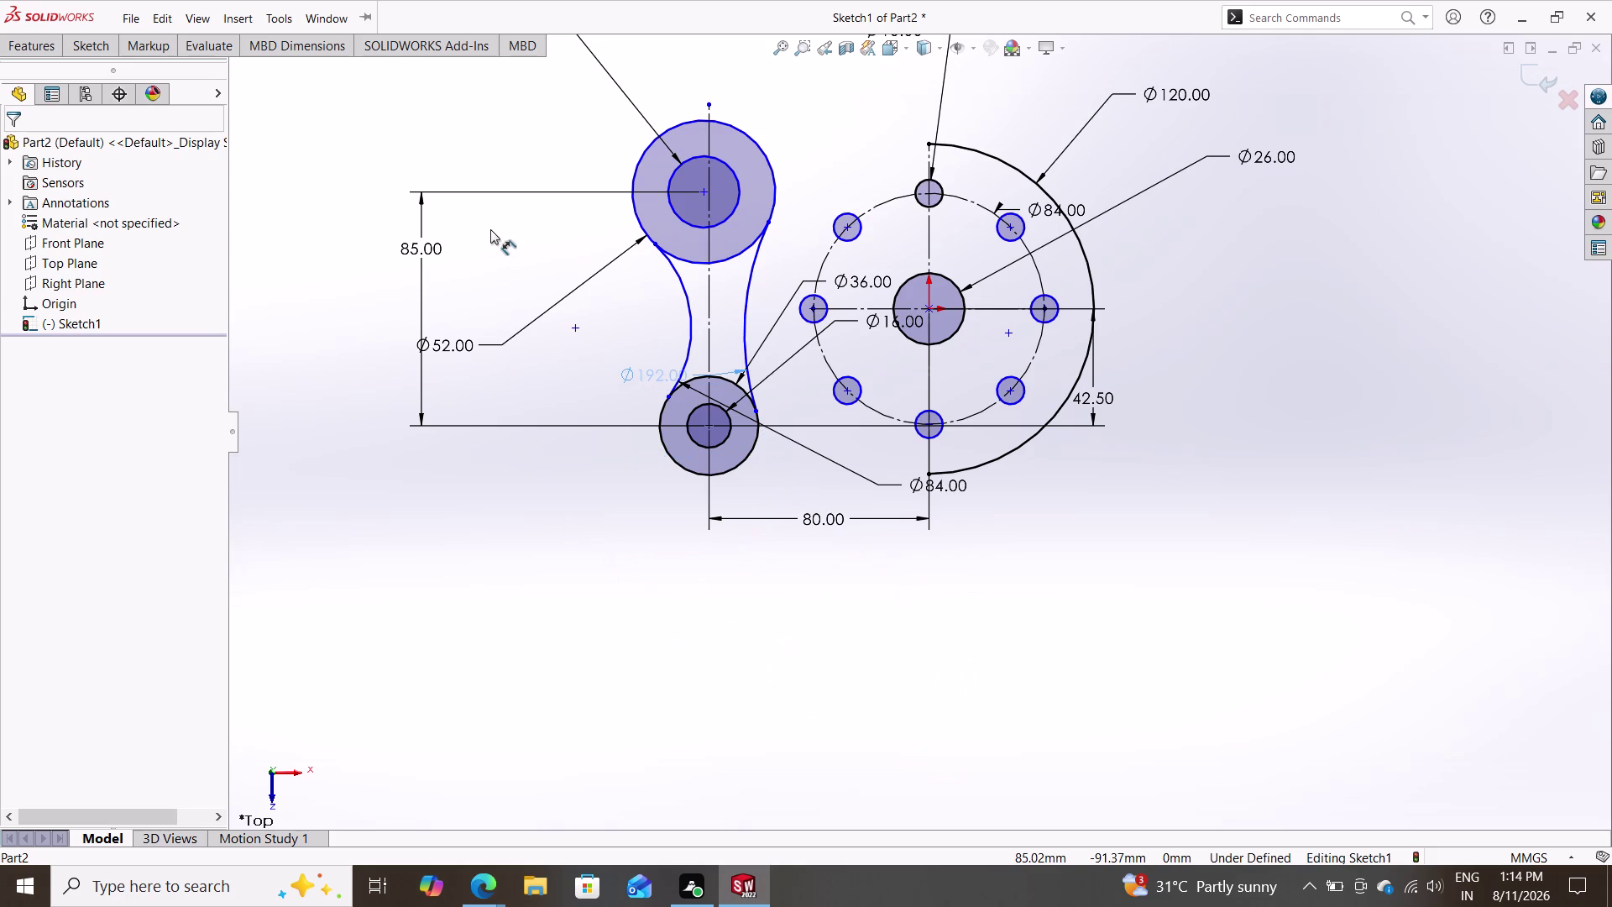
drag(490, 229, 597, 185)
key(Escape)
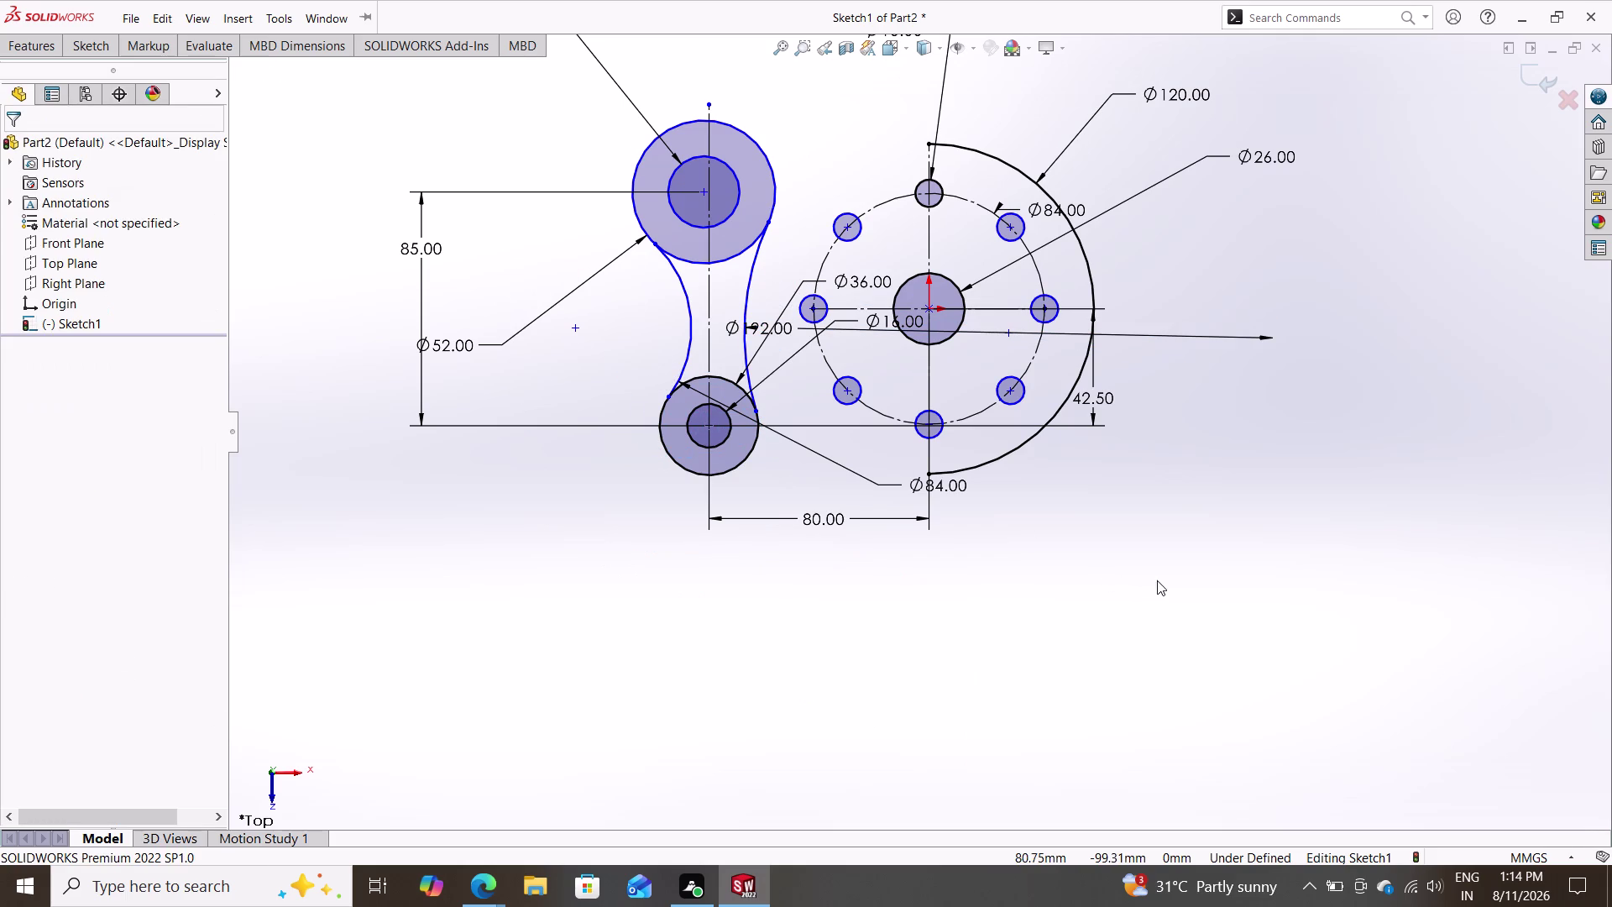
click(80, 46)
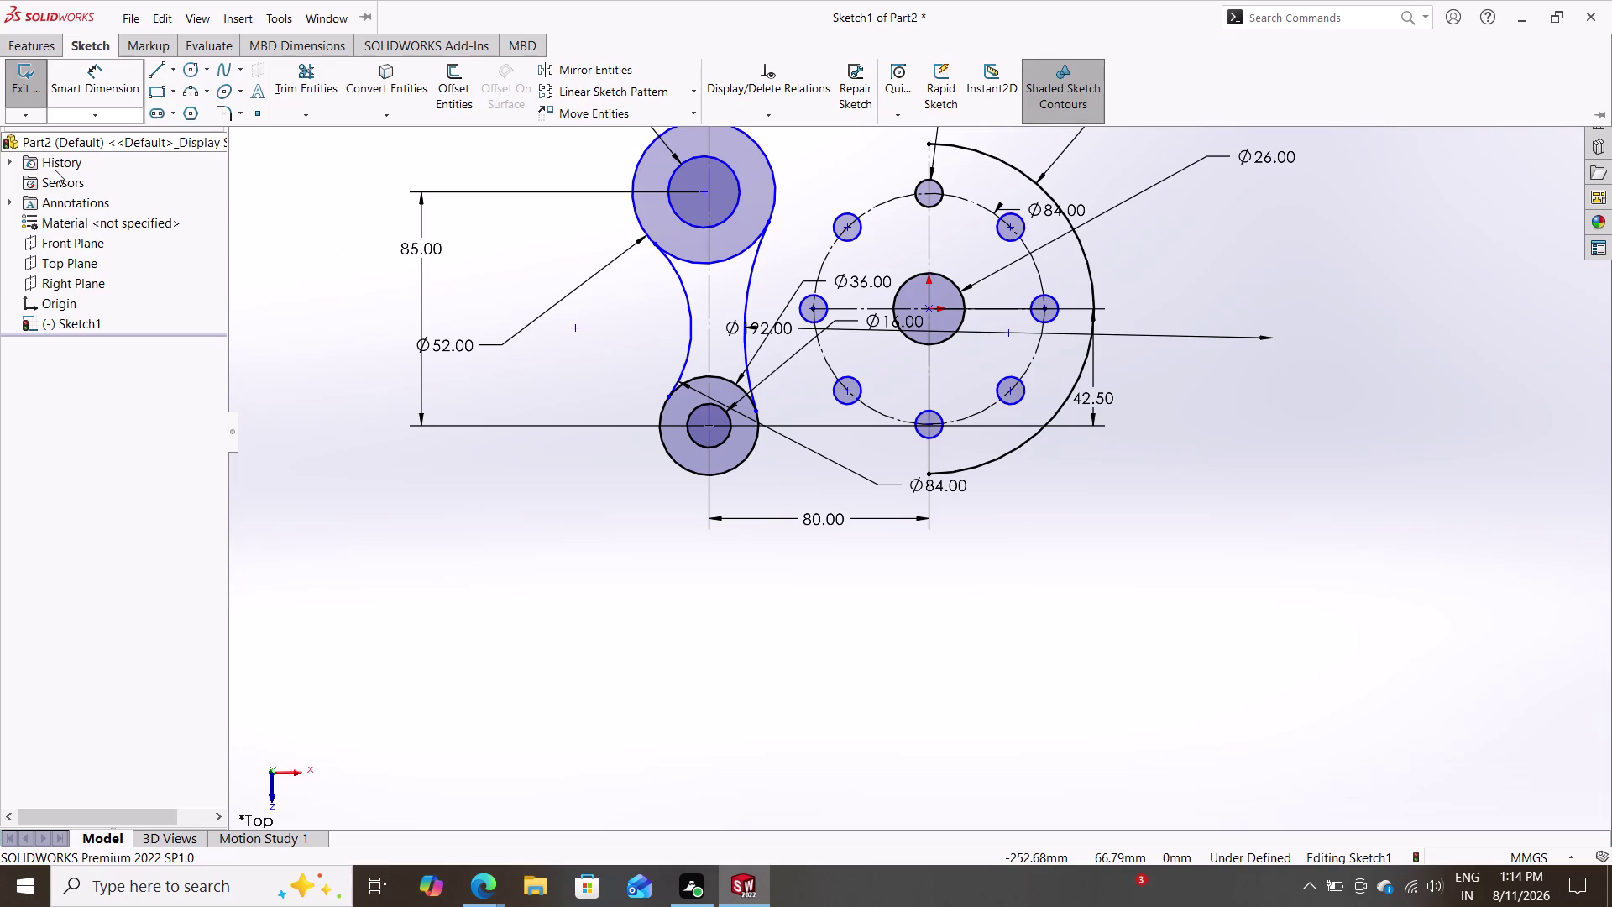
click(99, 43)
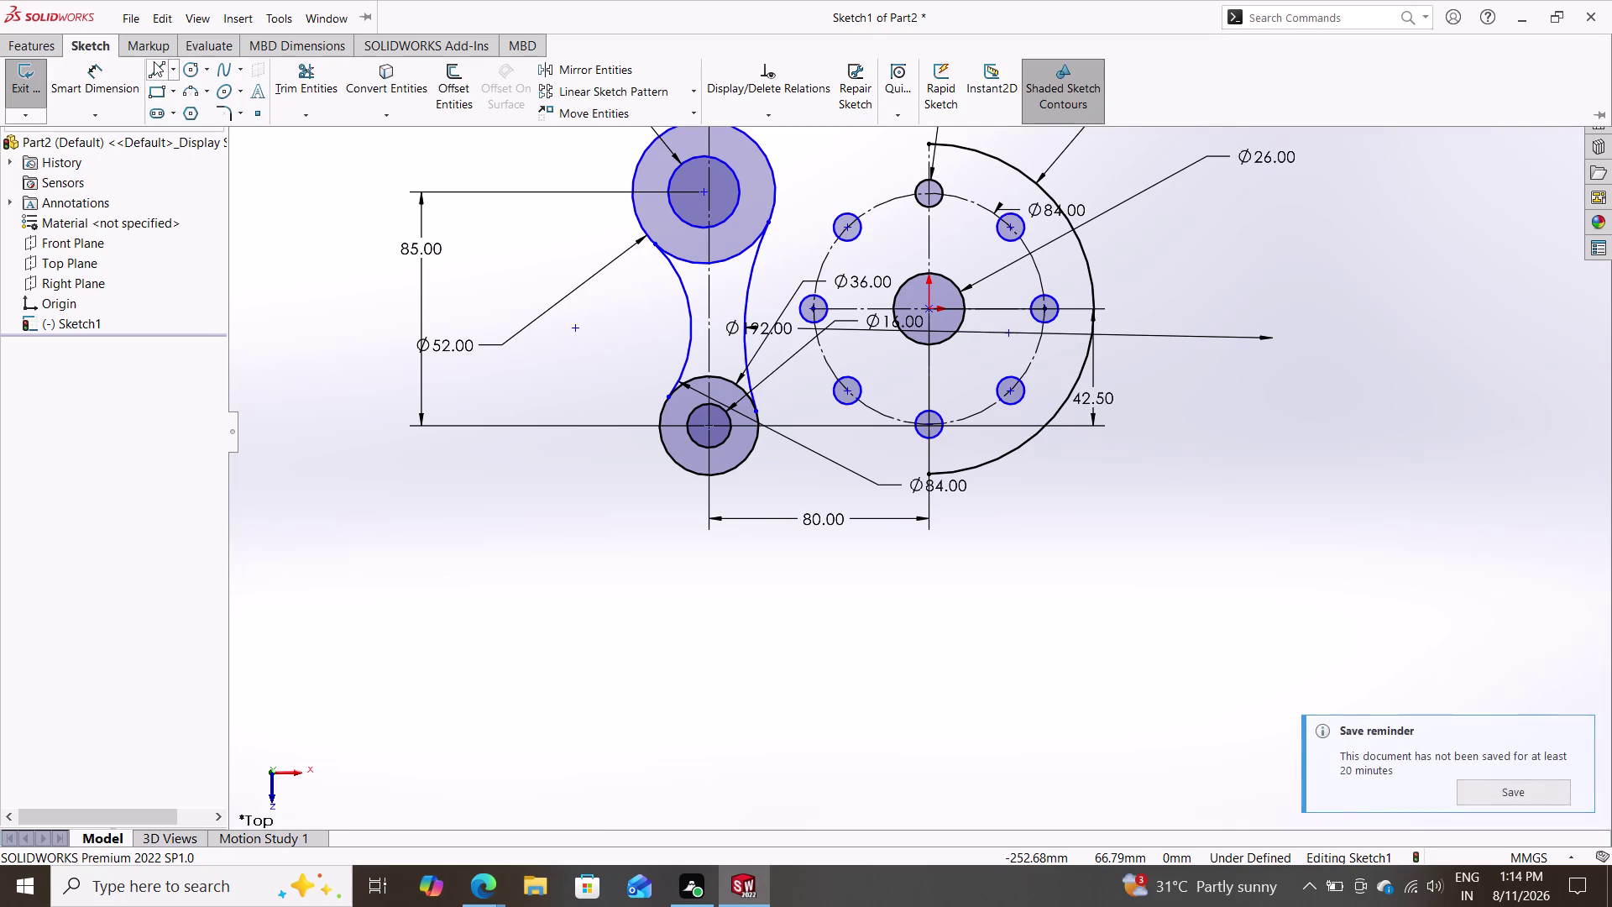
click(154, 62)
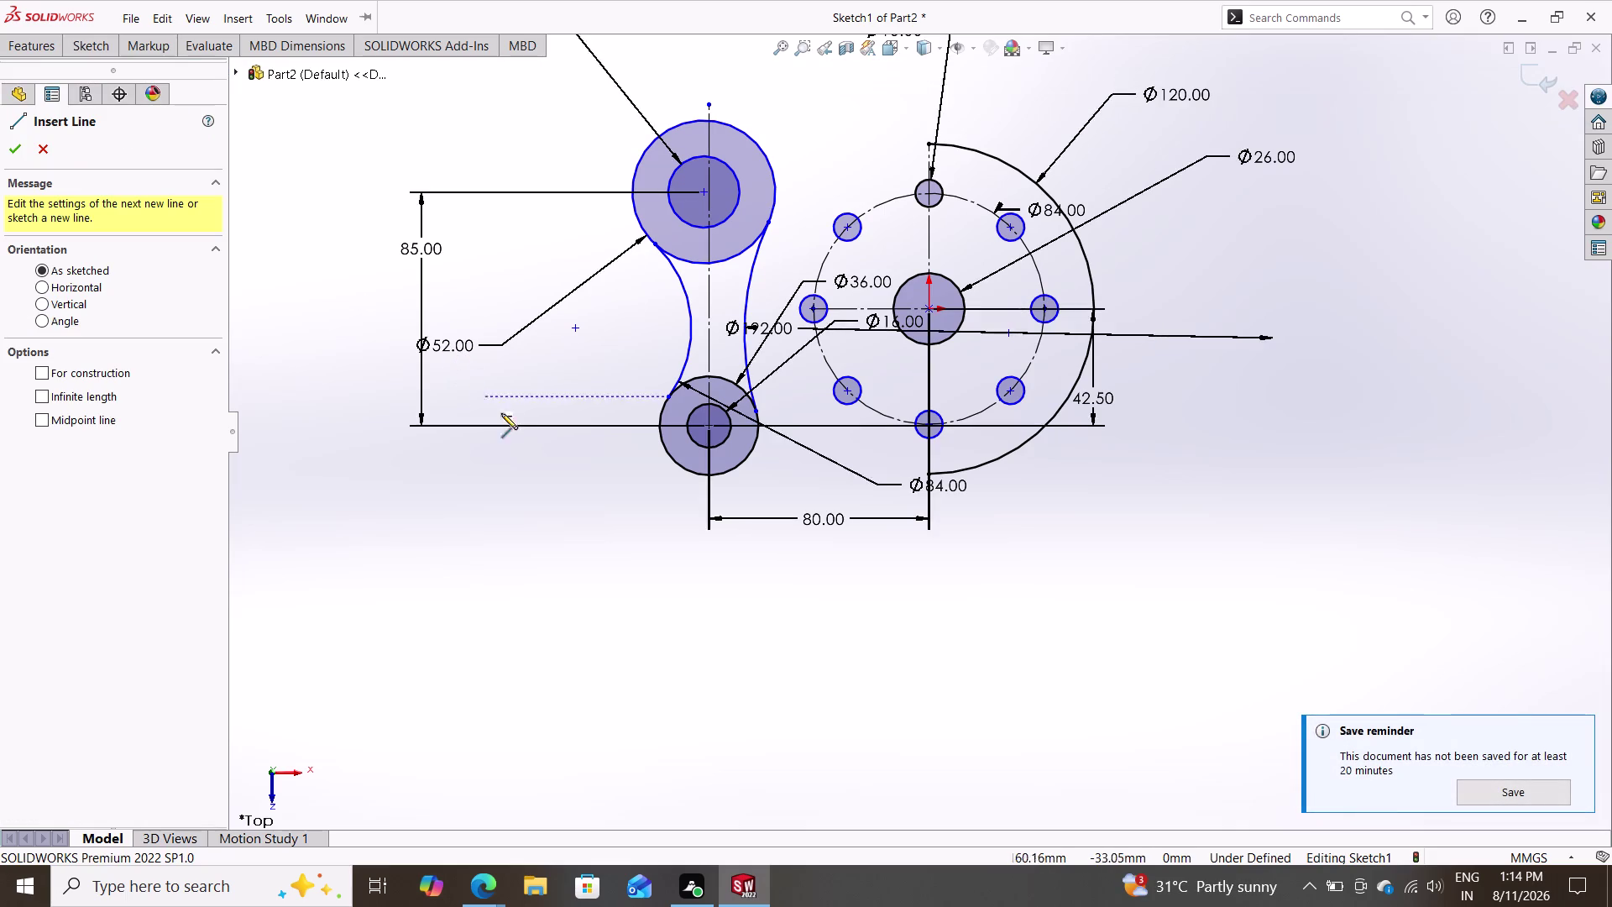
click(708, 476)
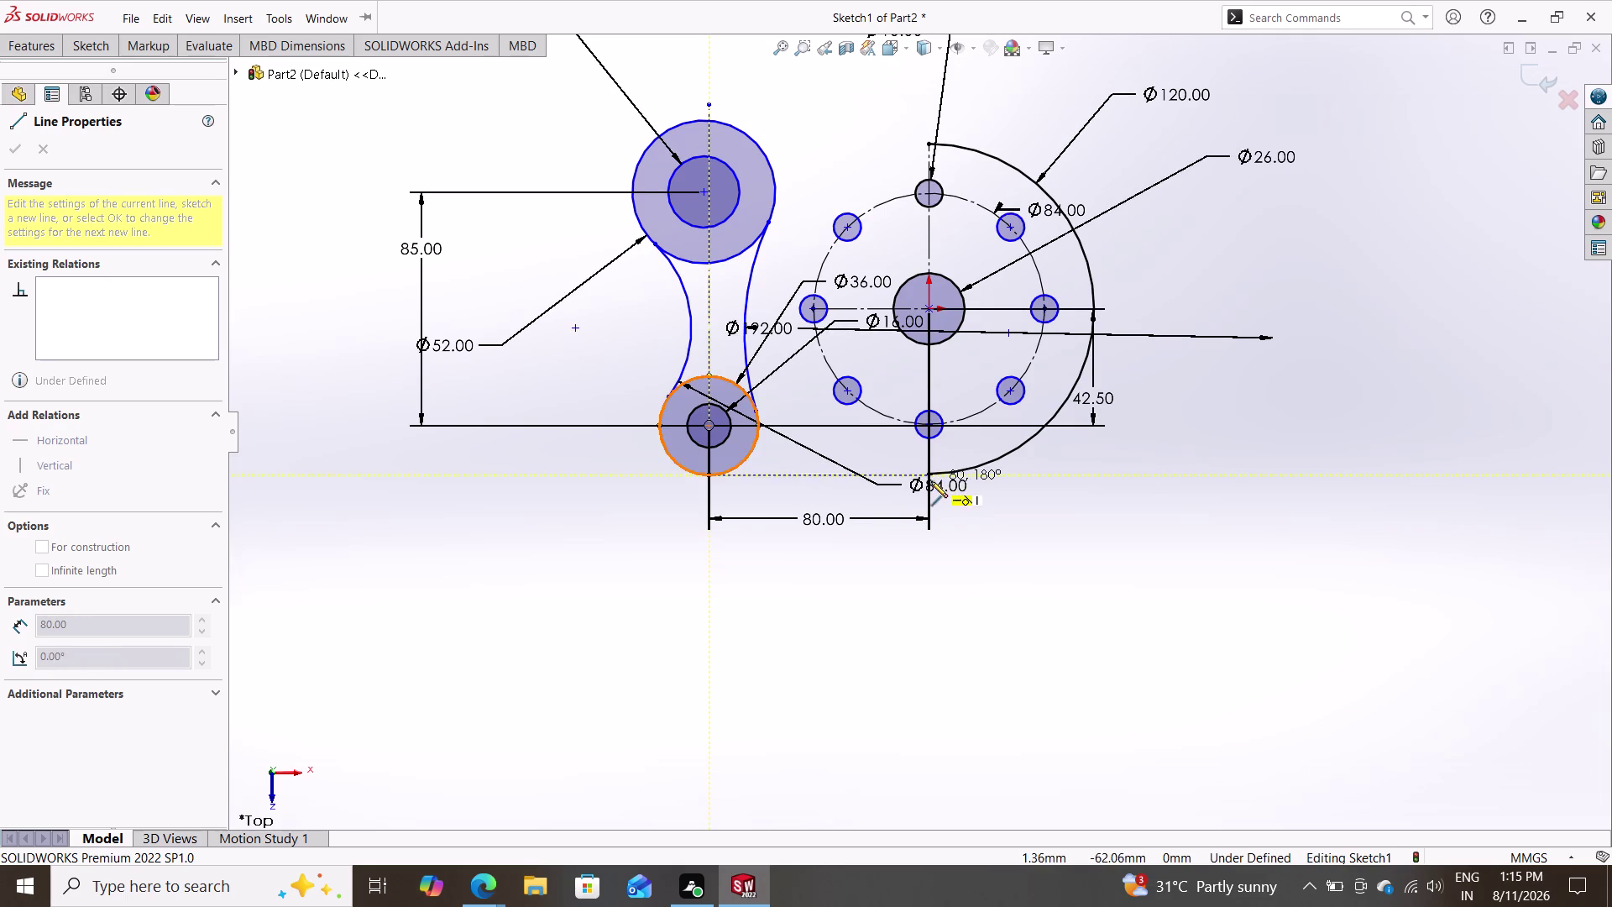
key(Escape)
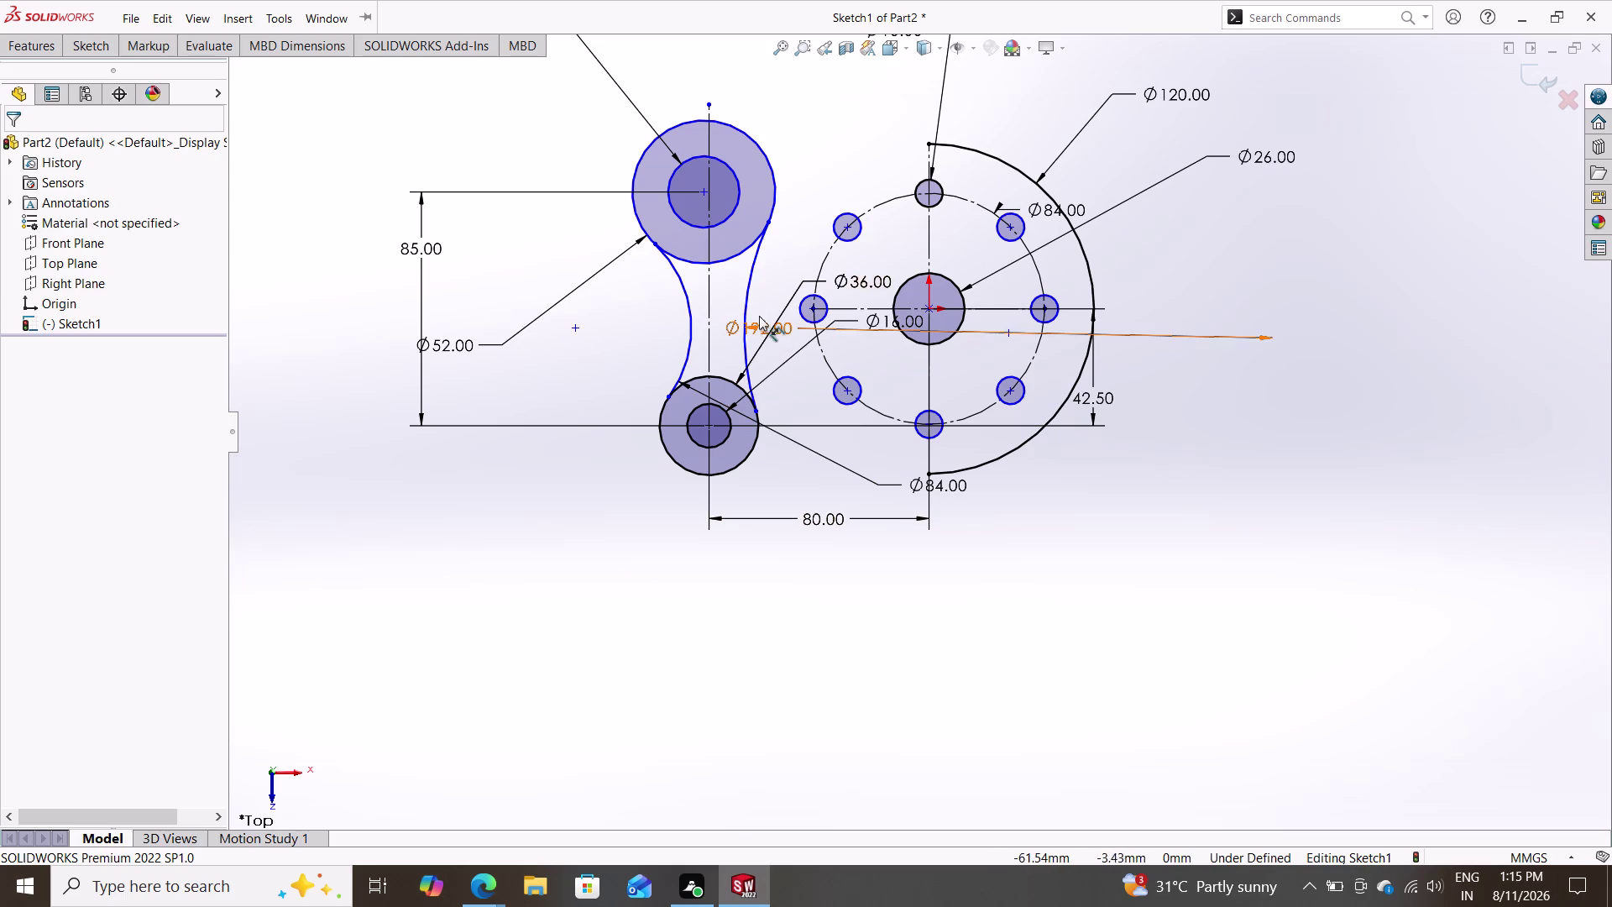
Delete the right-hand Ø192 arc joining the upper and lower bosses, confirming the deletion.
key(Escape)
click(745, 296)
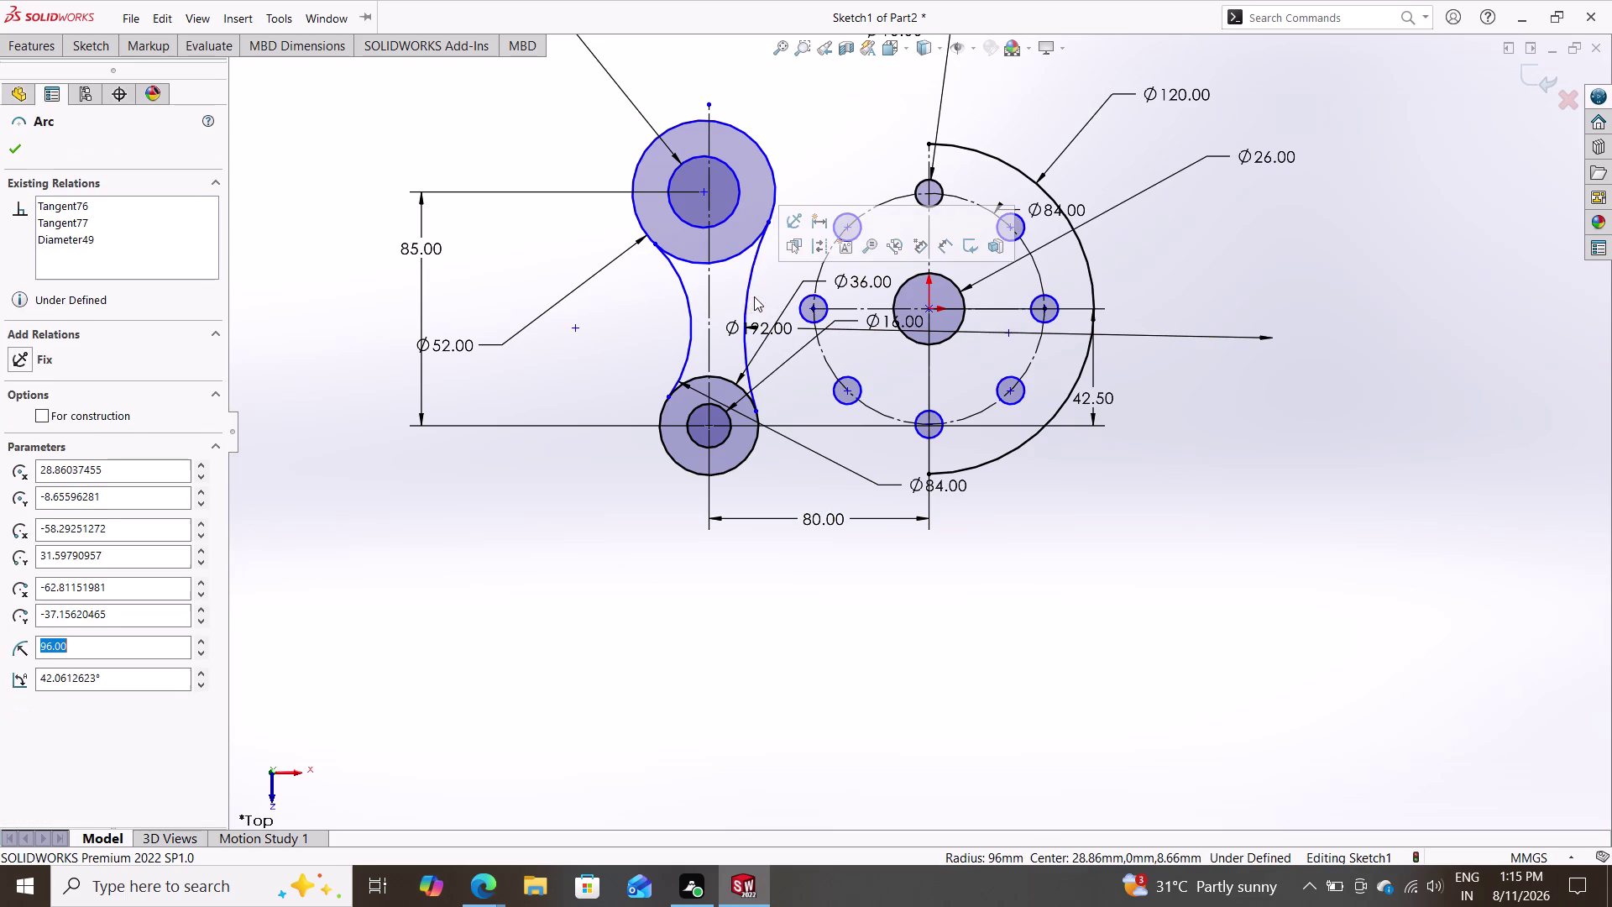
key(Delete)
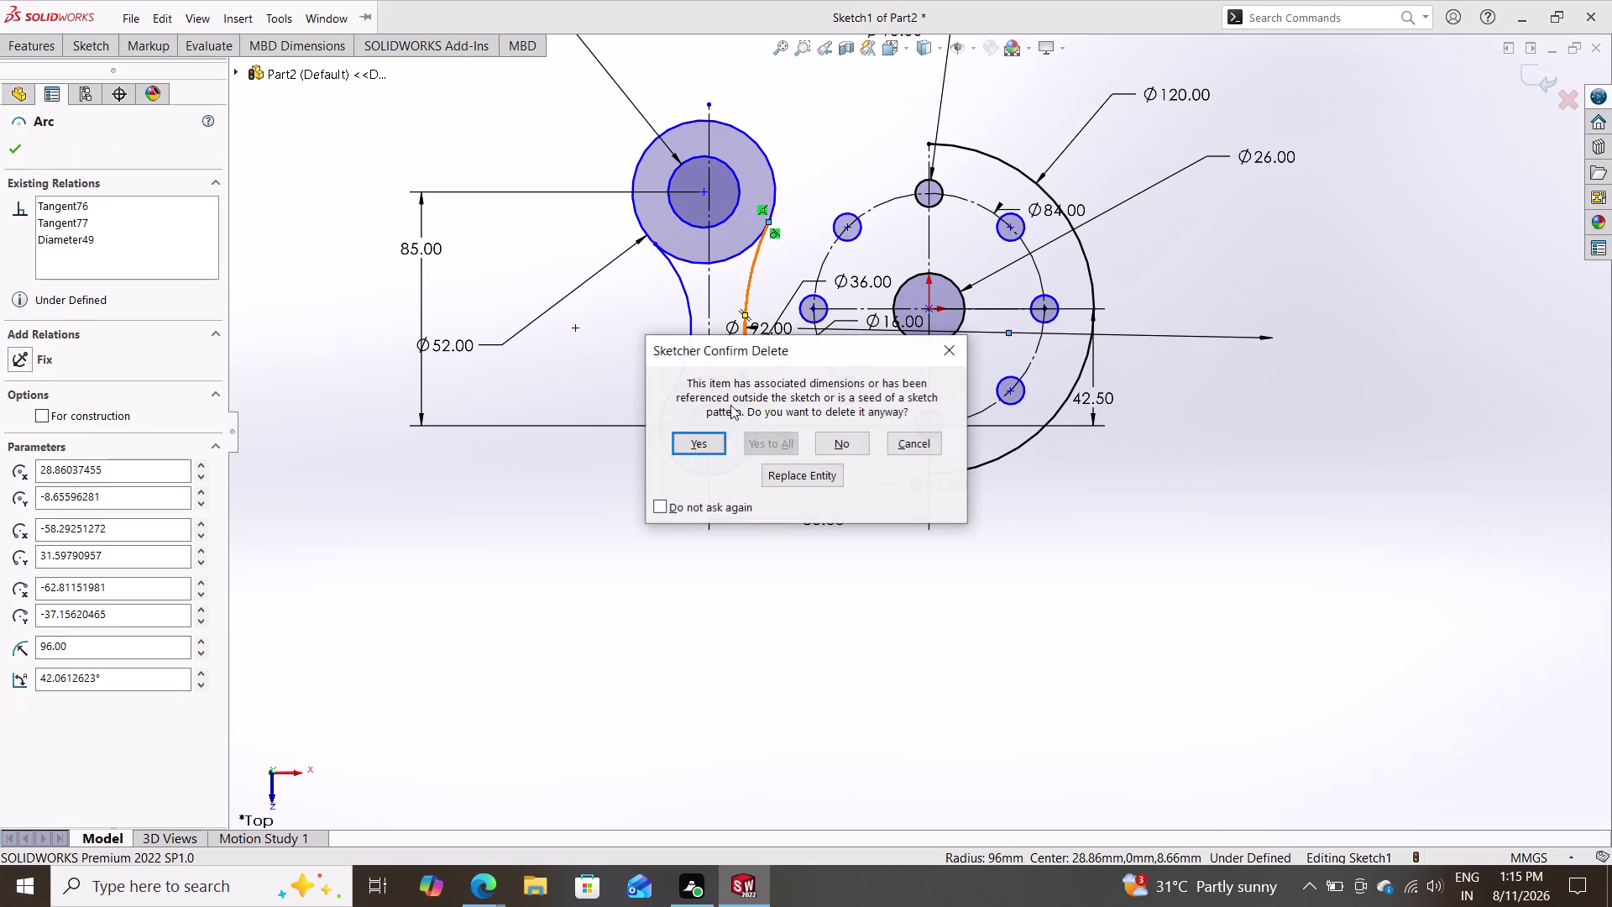
click(702, 438)
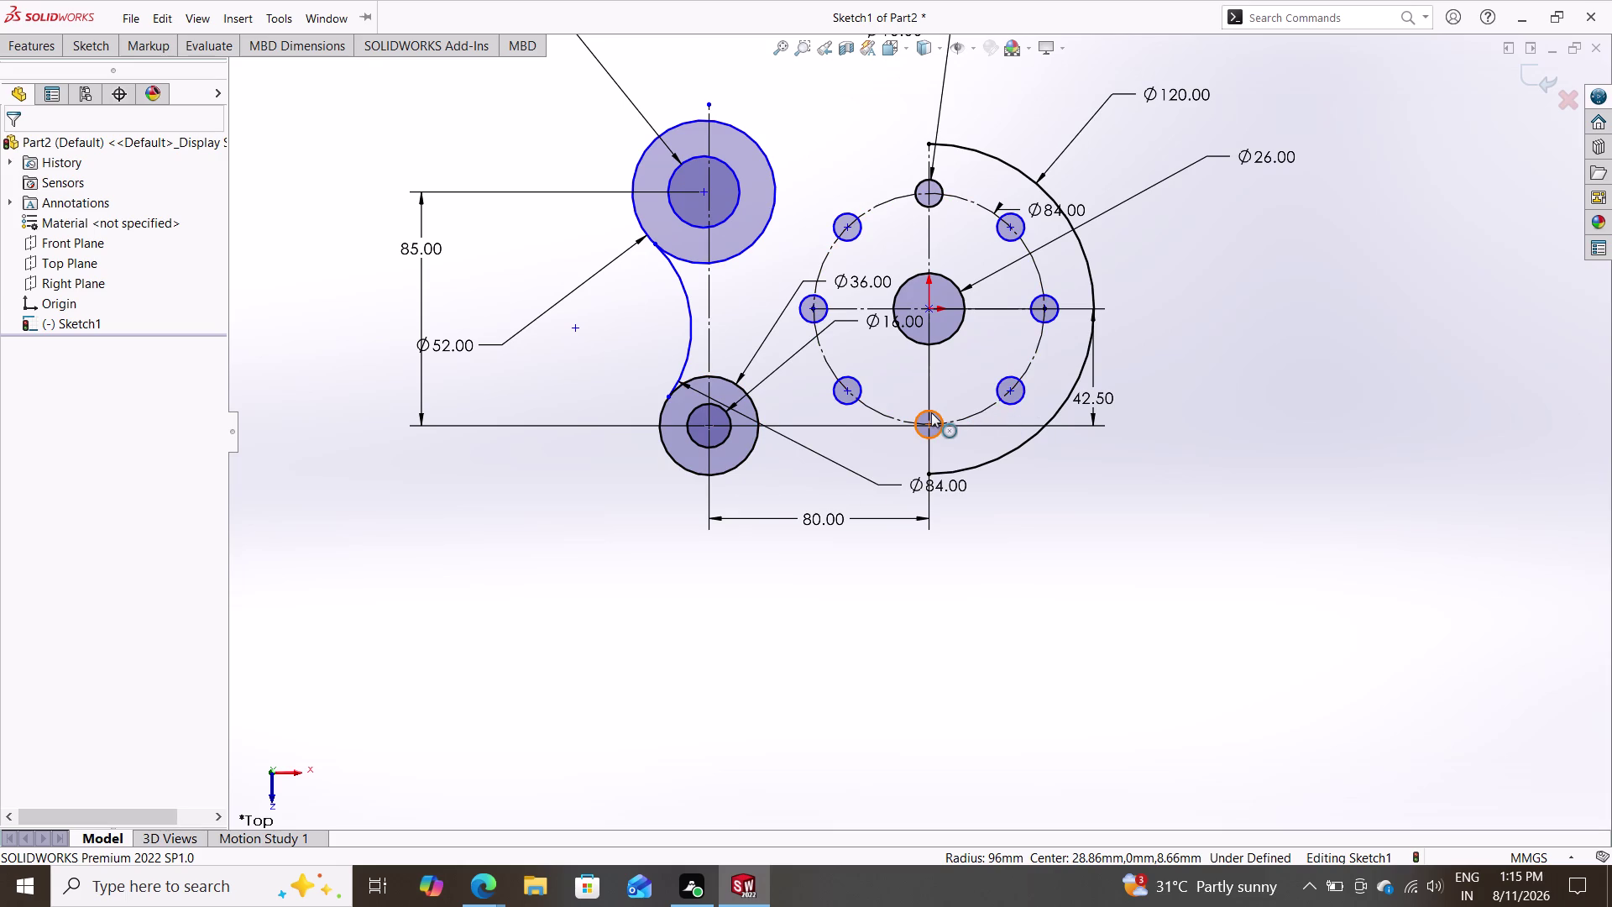
click(84, 50)
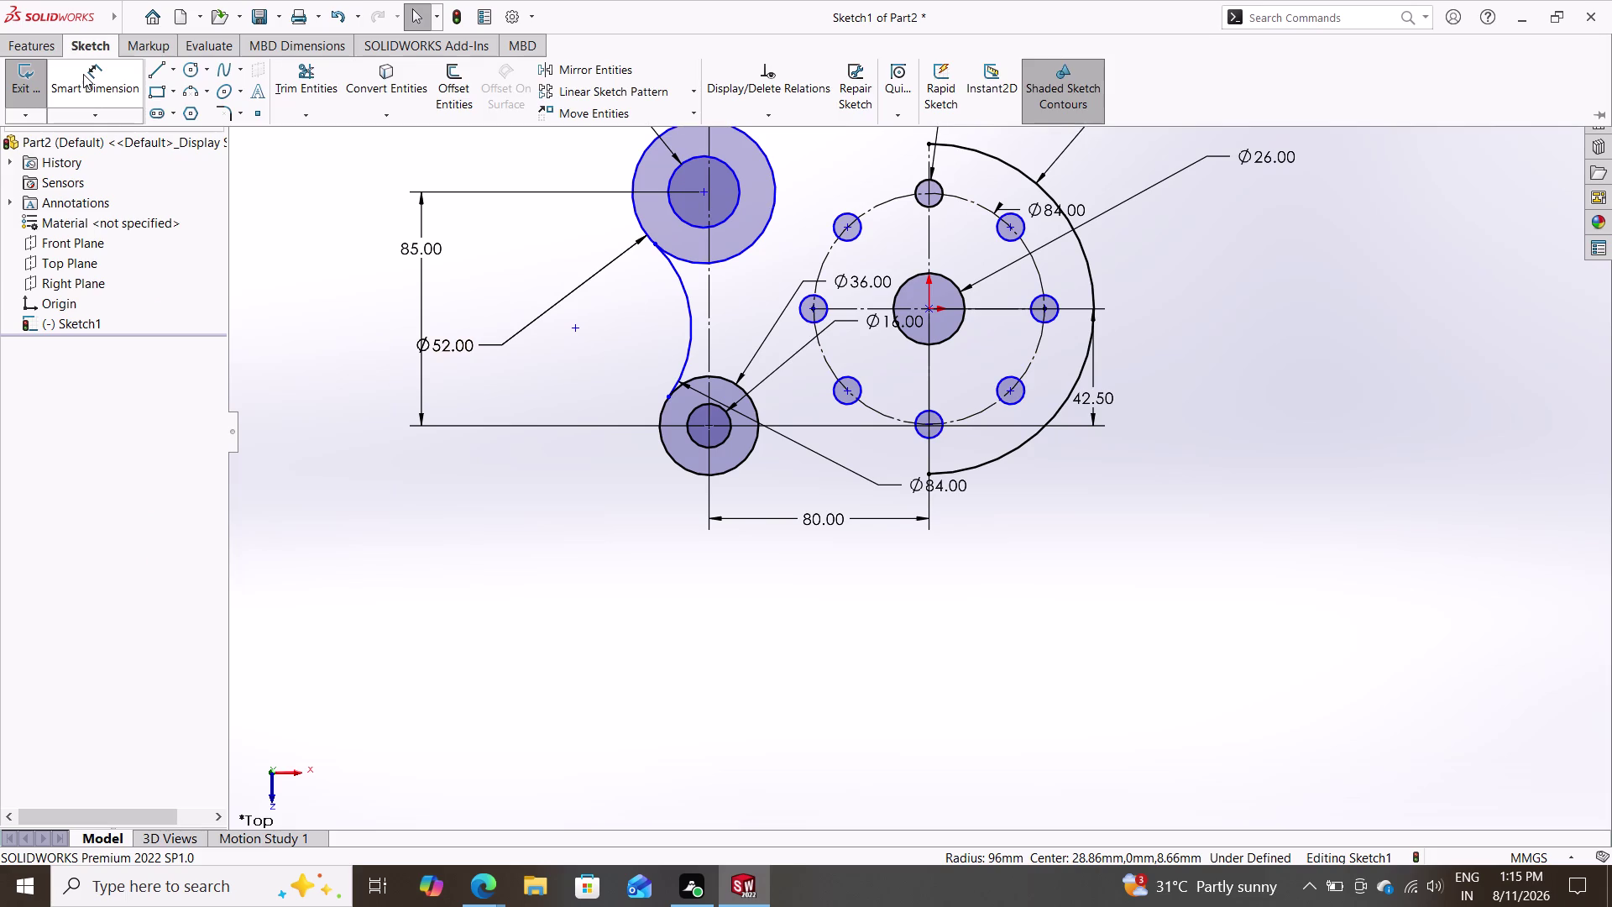
click(93, 74)
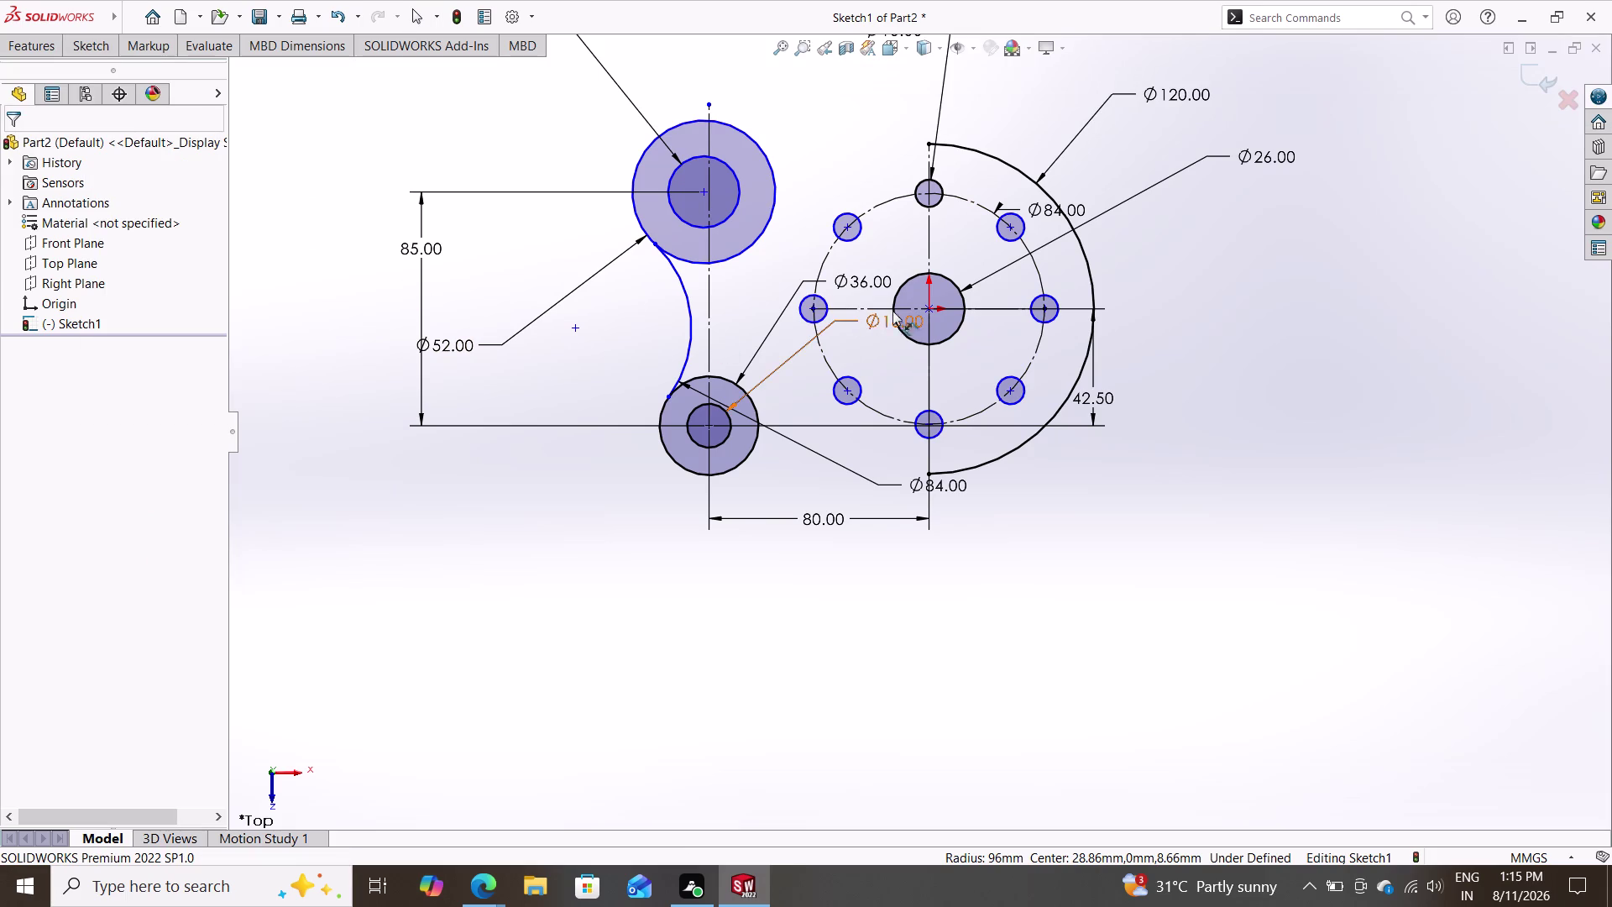
double_click(929, 308)
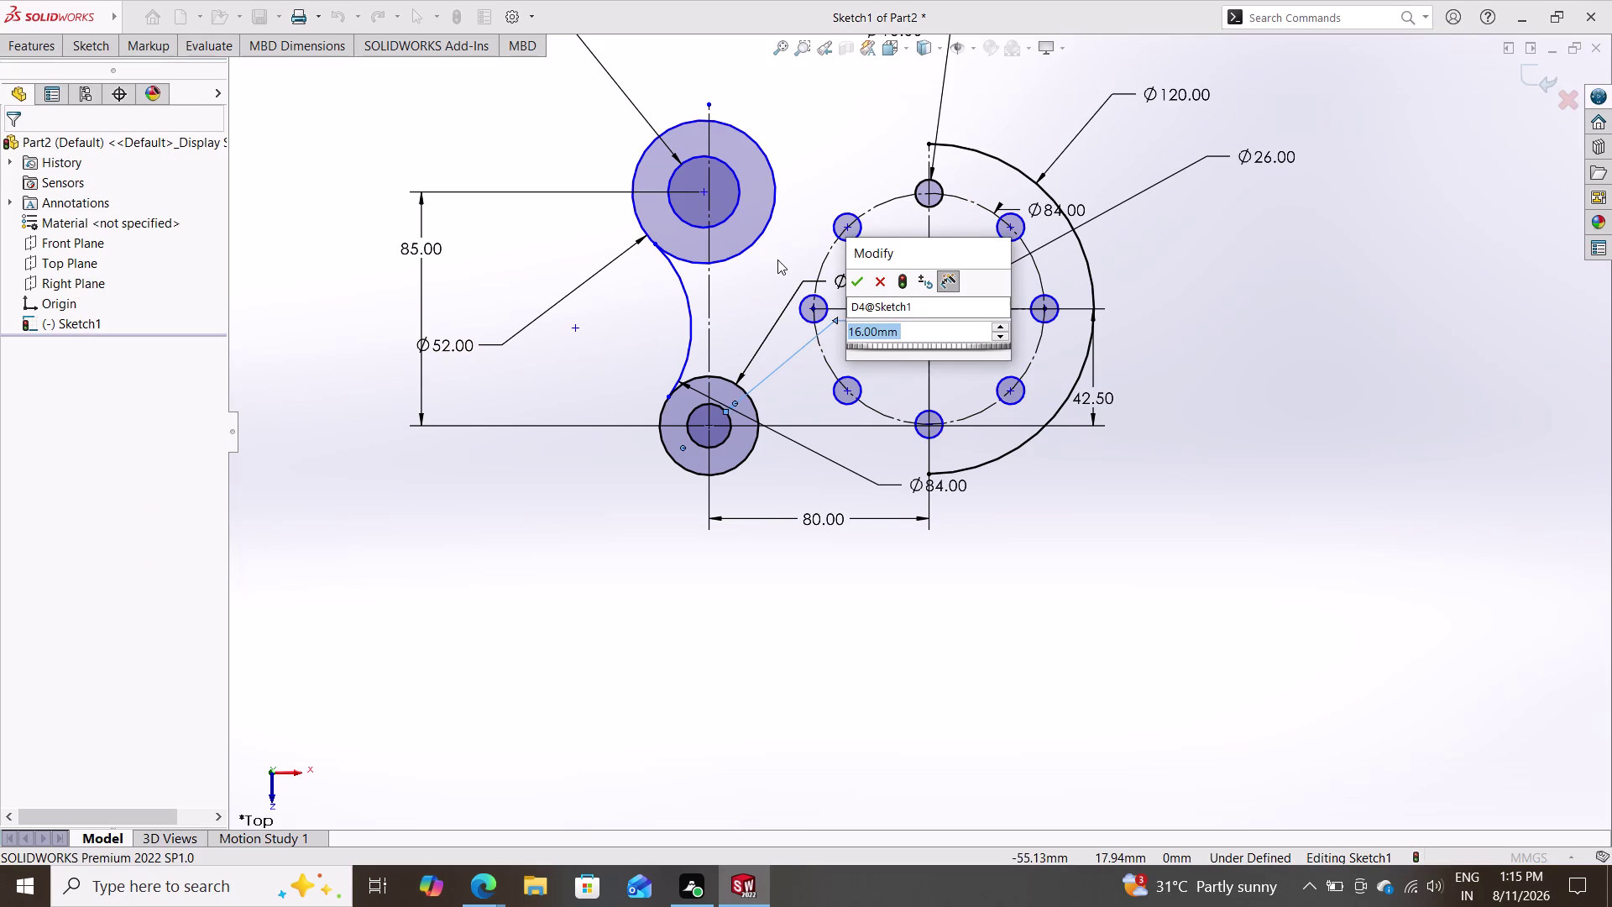
key(Escape)
key(Escape)
key(Escape)
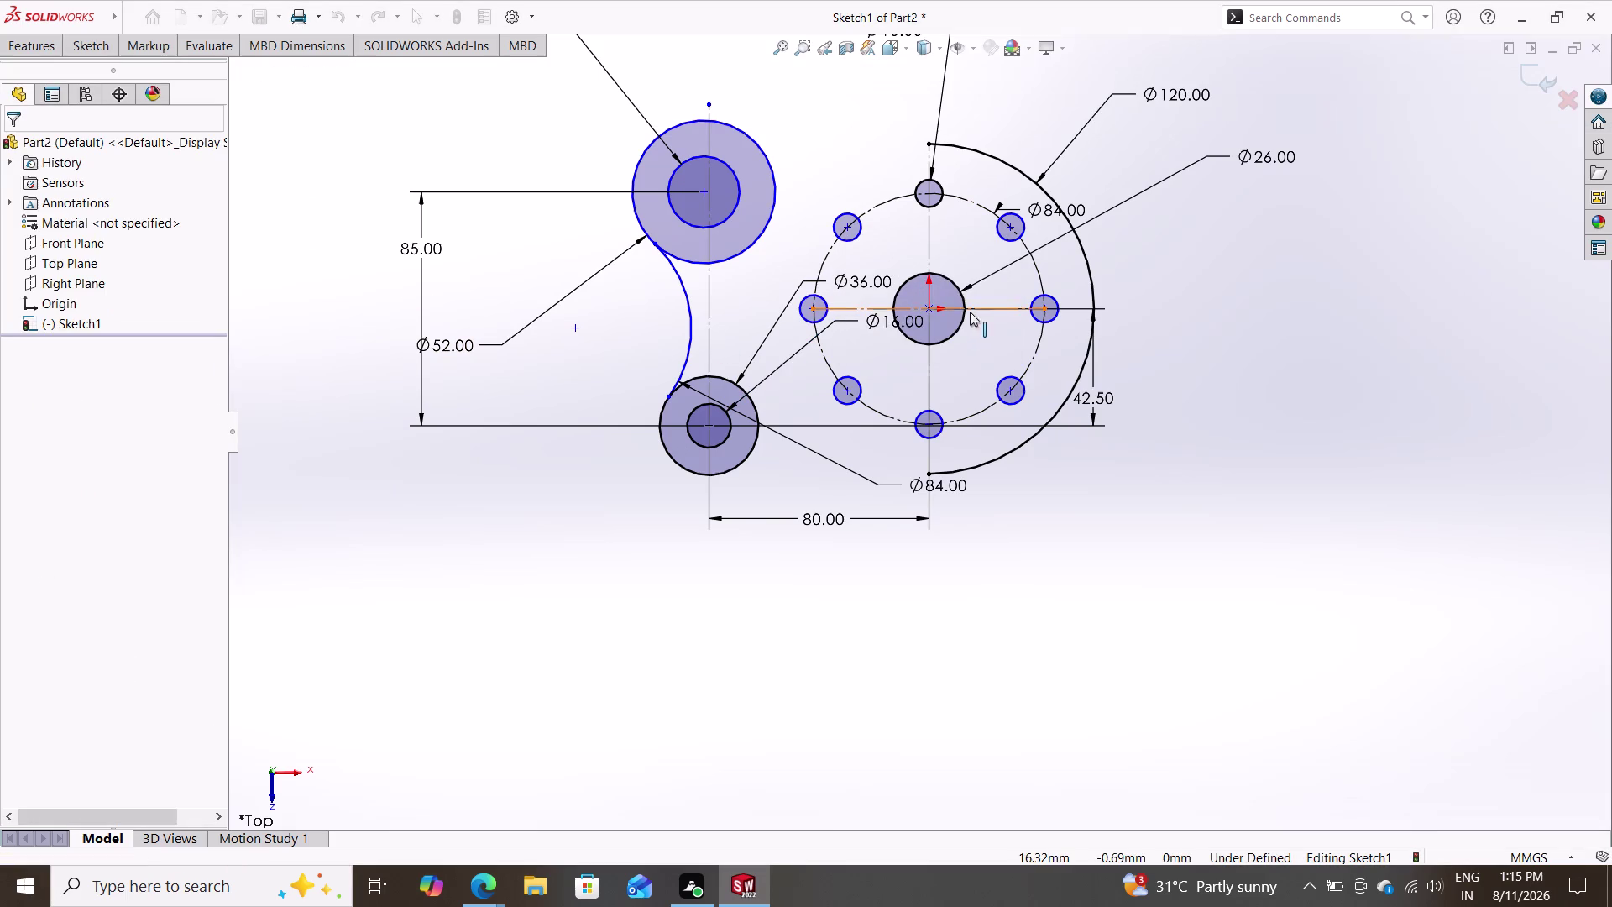
click(73, 44)
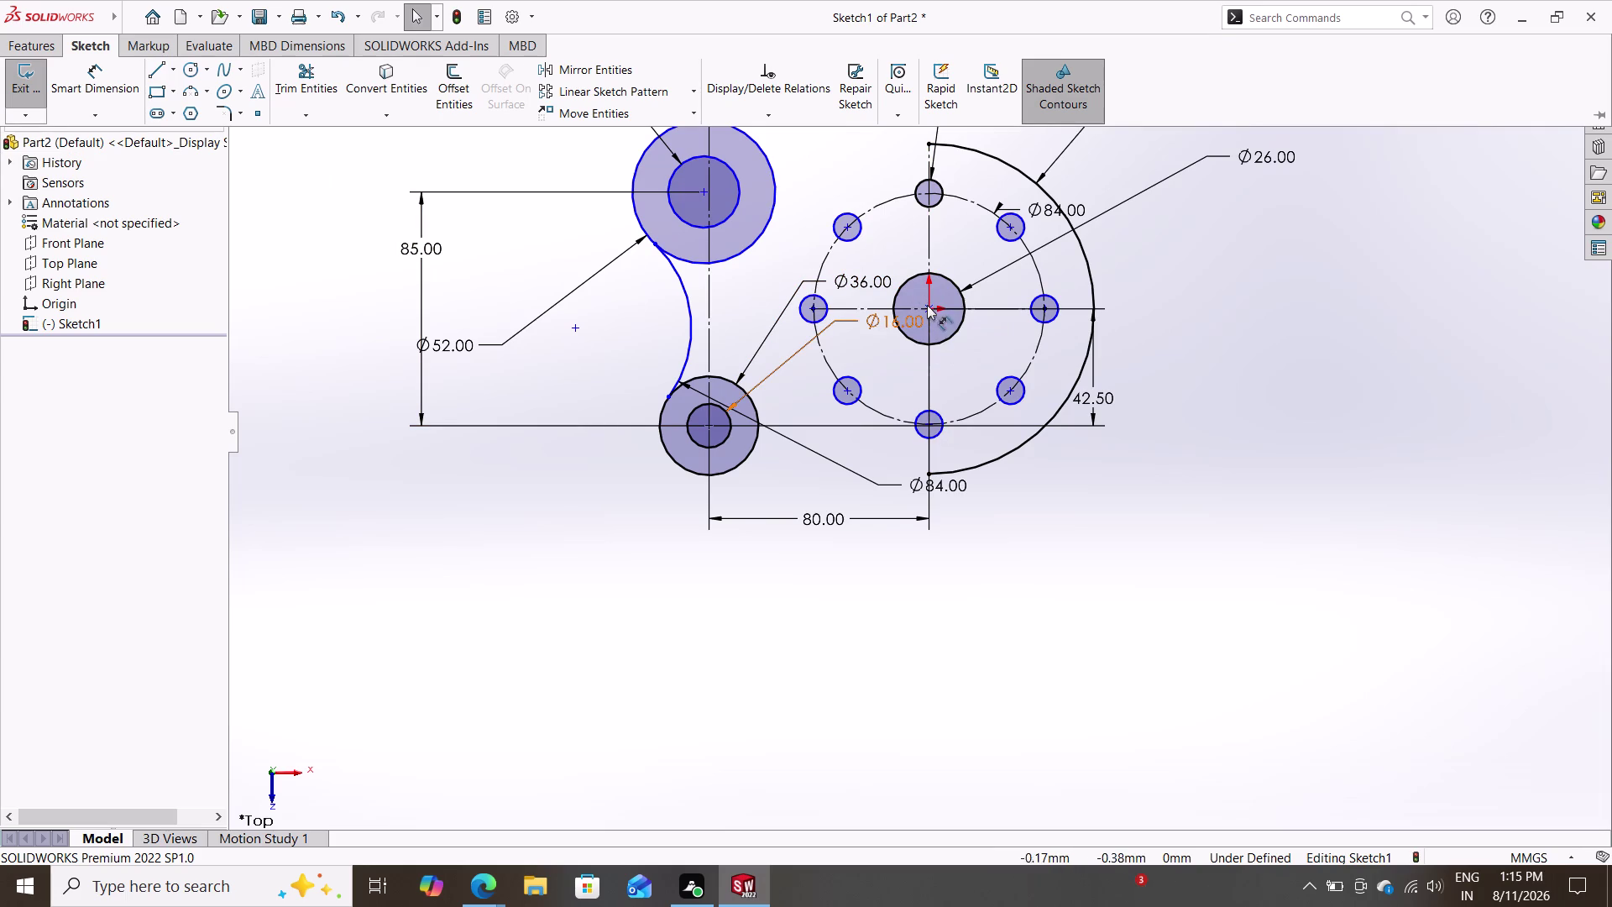
scroll(up, 3)
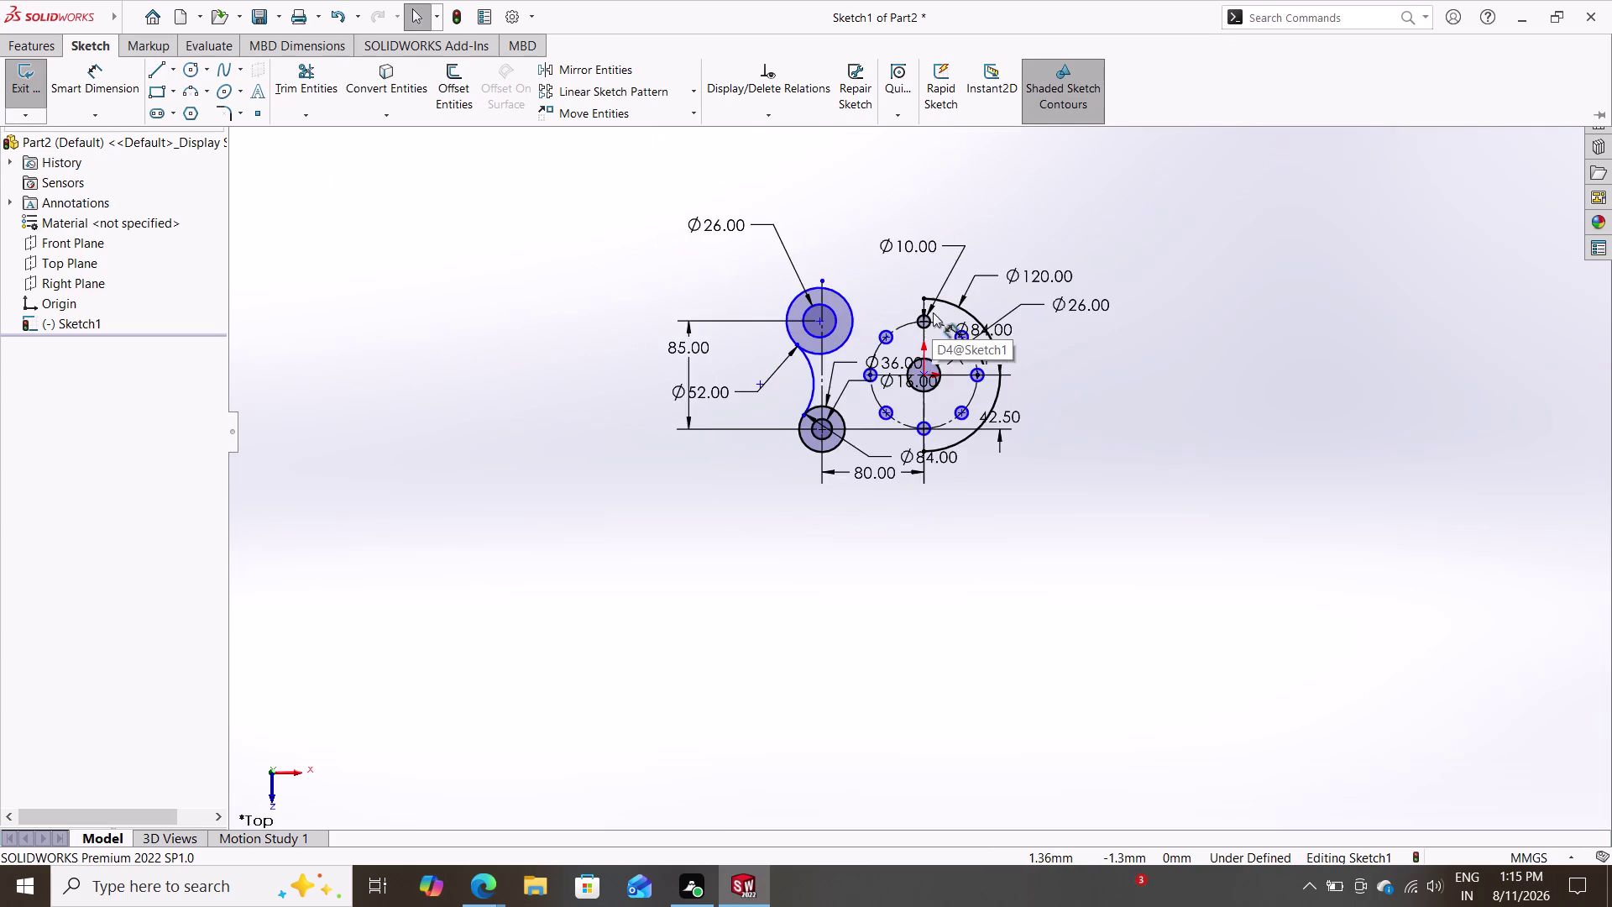
scroll(down, 3)
scroll(down, 3)
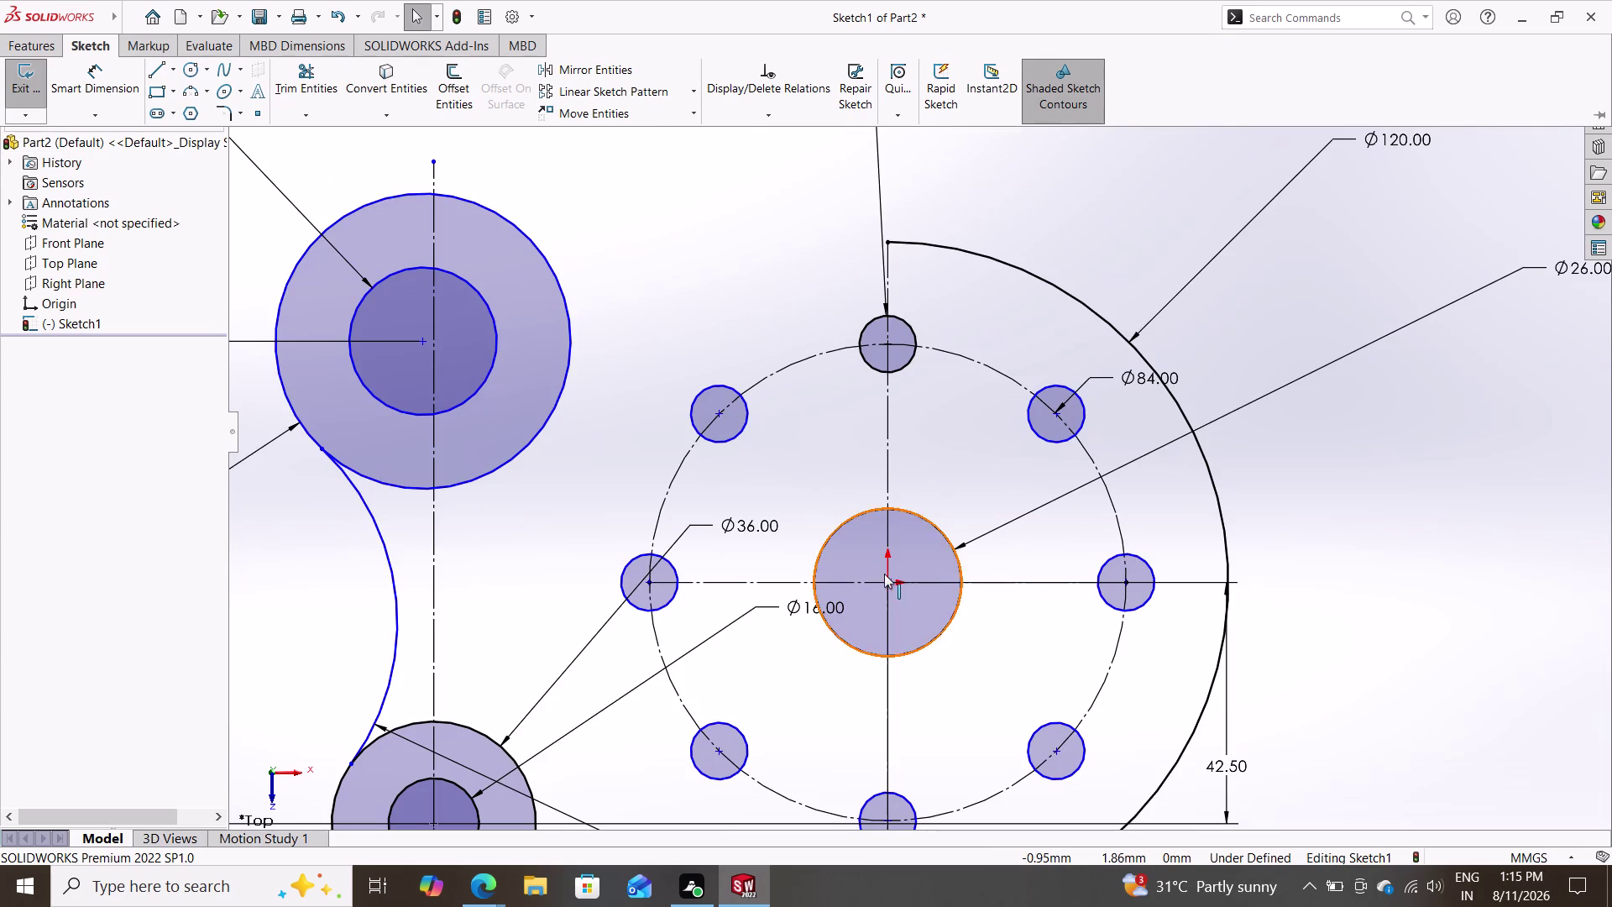
click(890, 579)
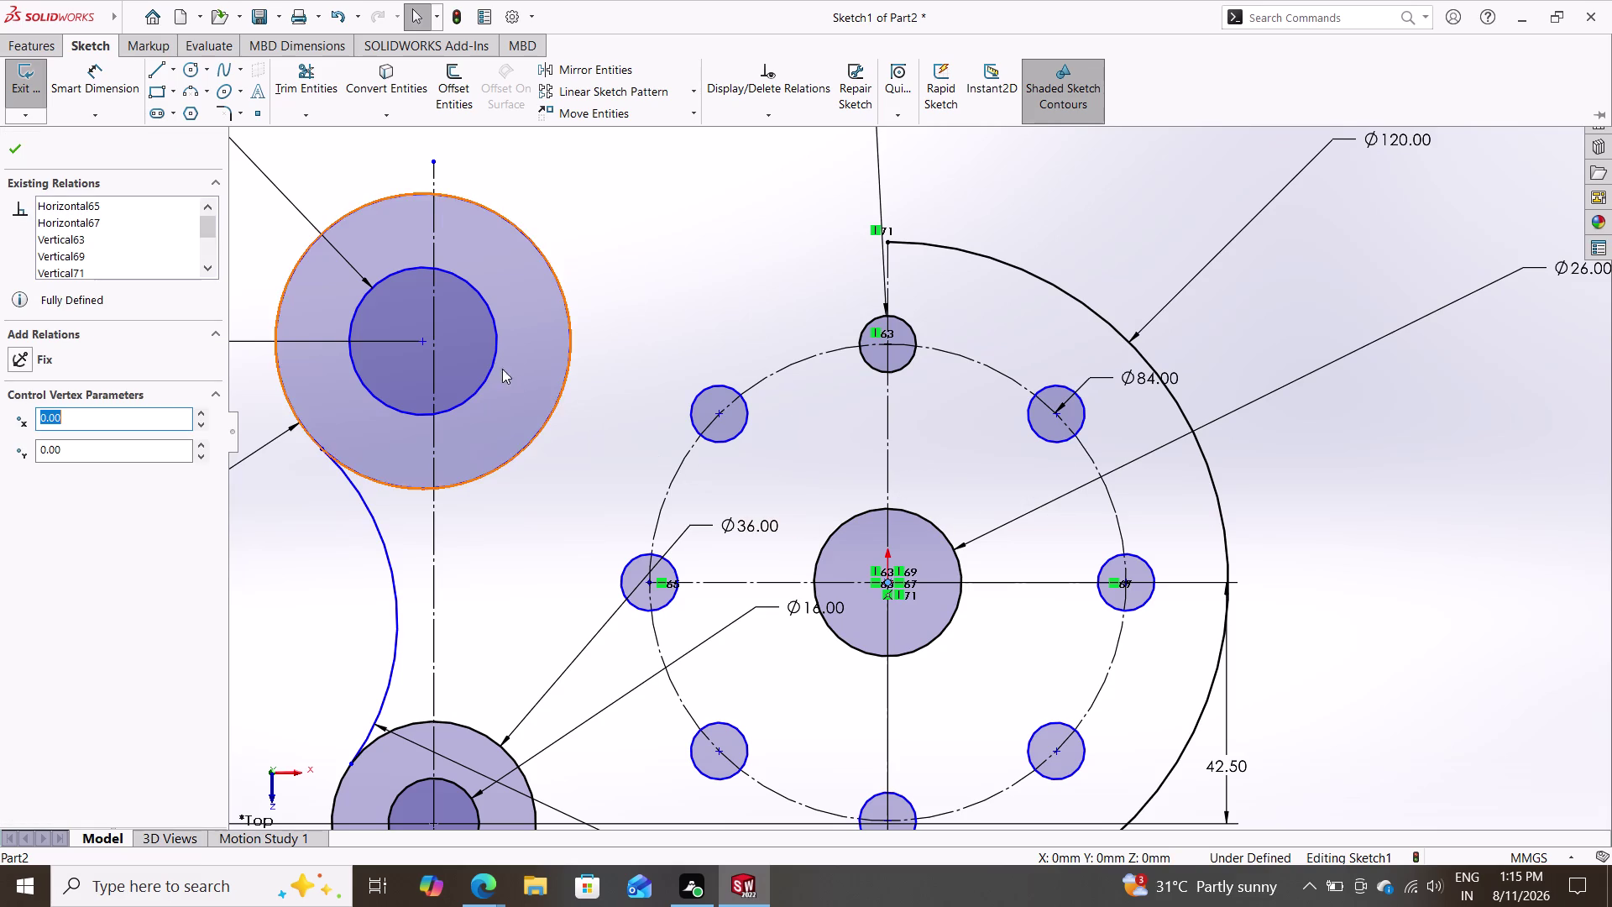
click(420, 341)
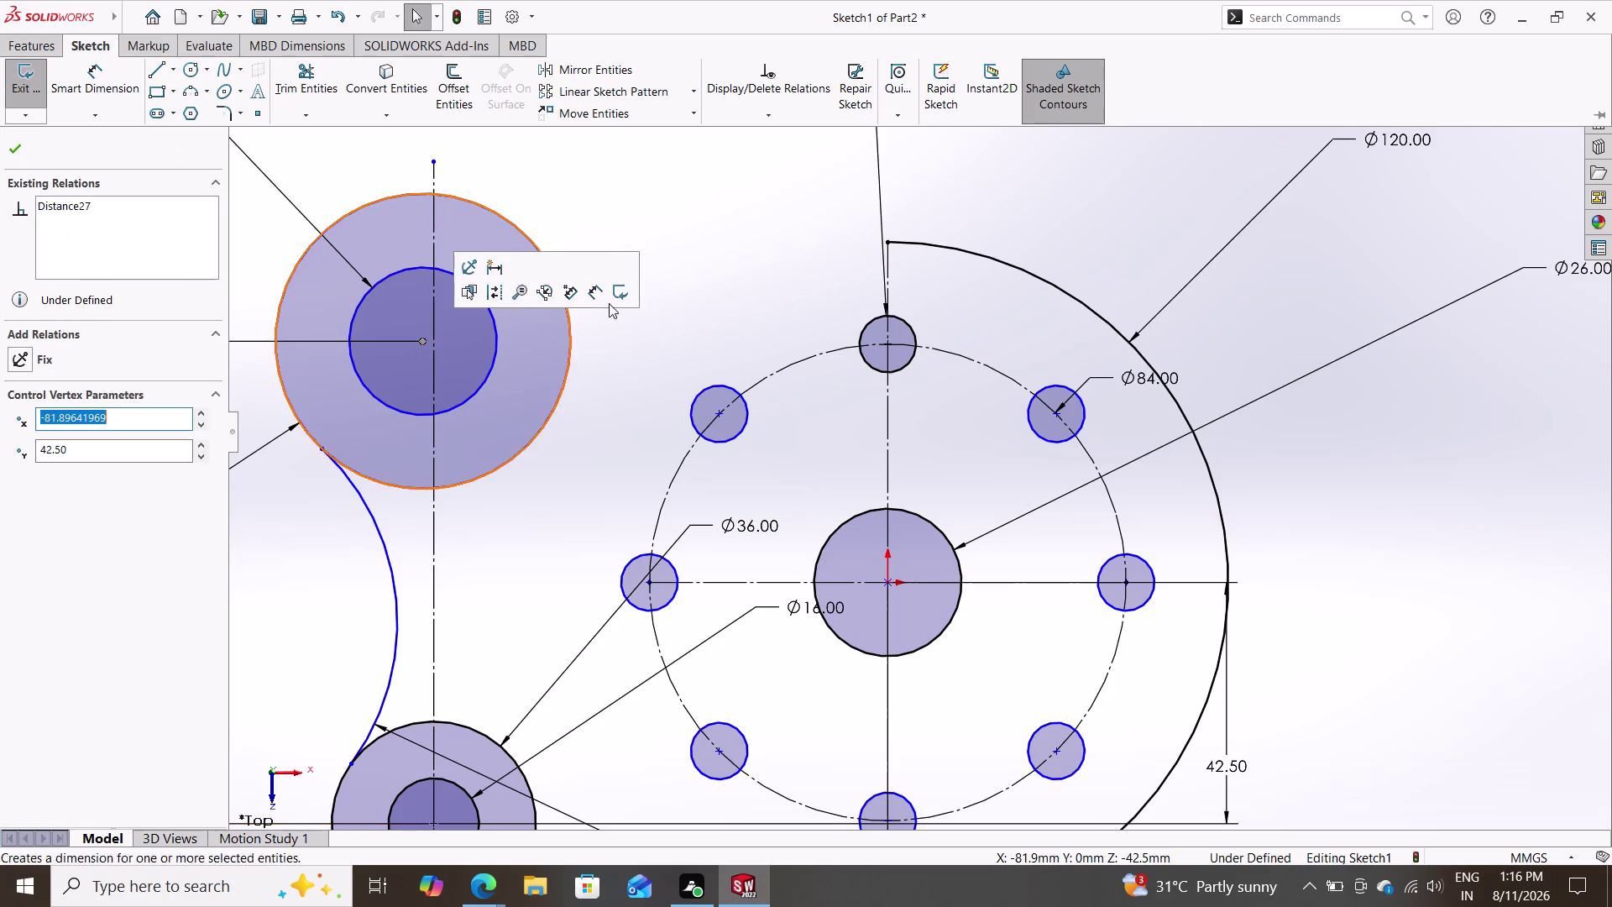
key(Escape)
key(Escape)
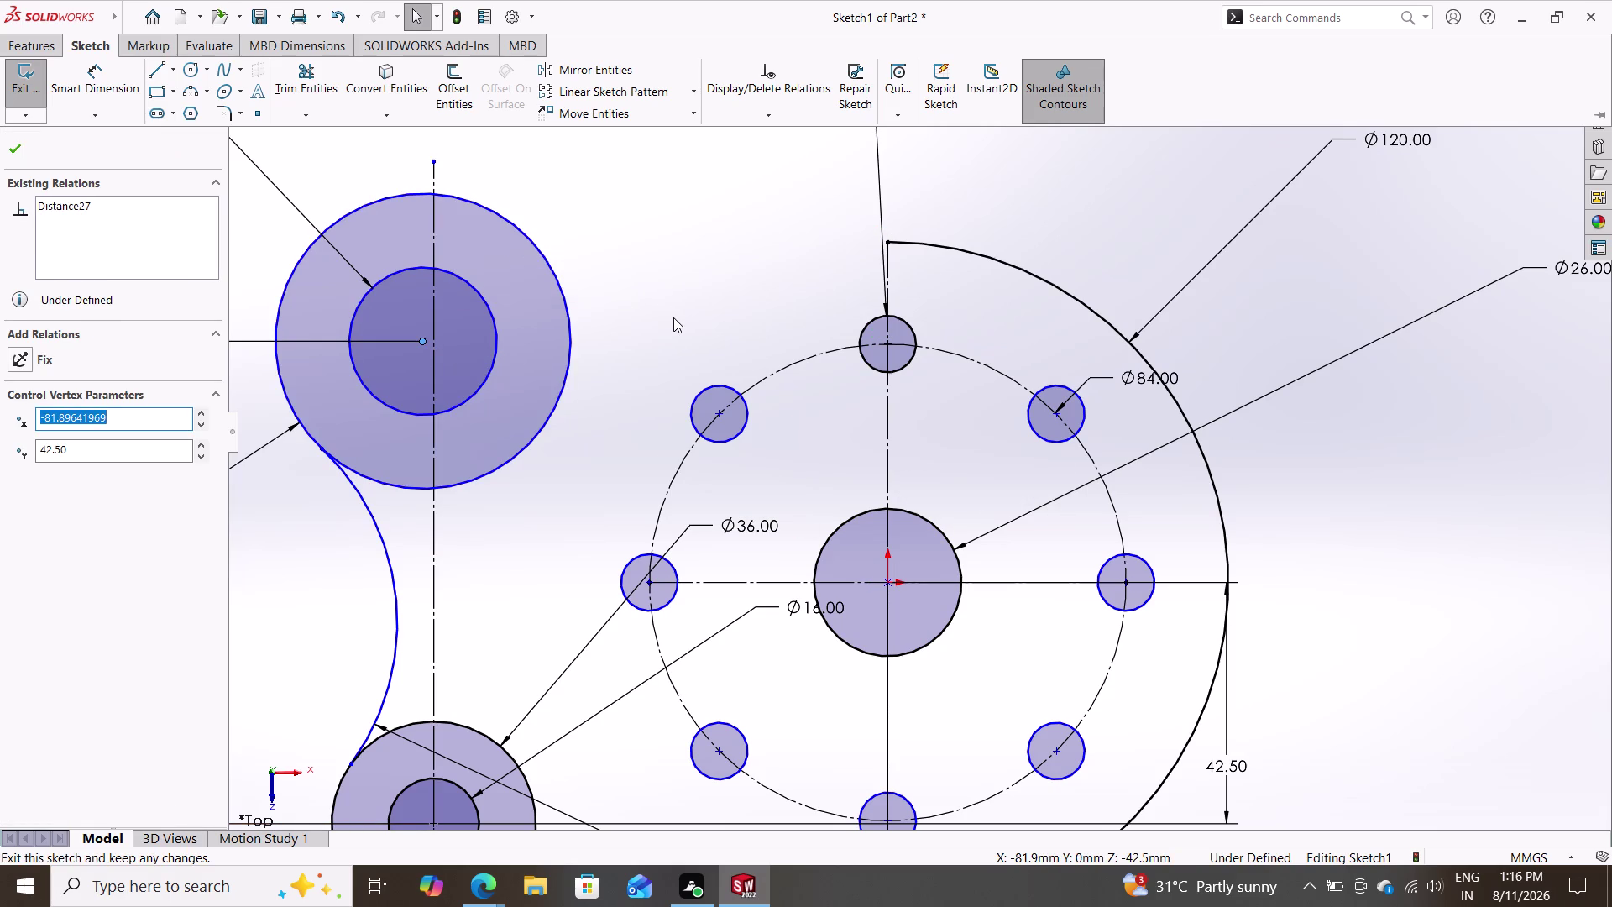
click(107, 85)
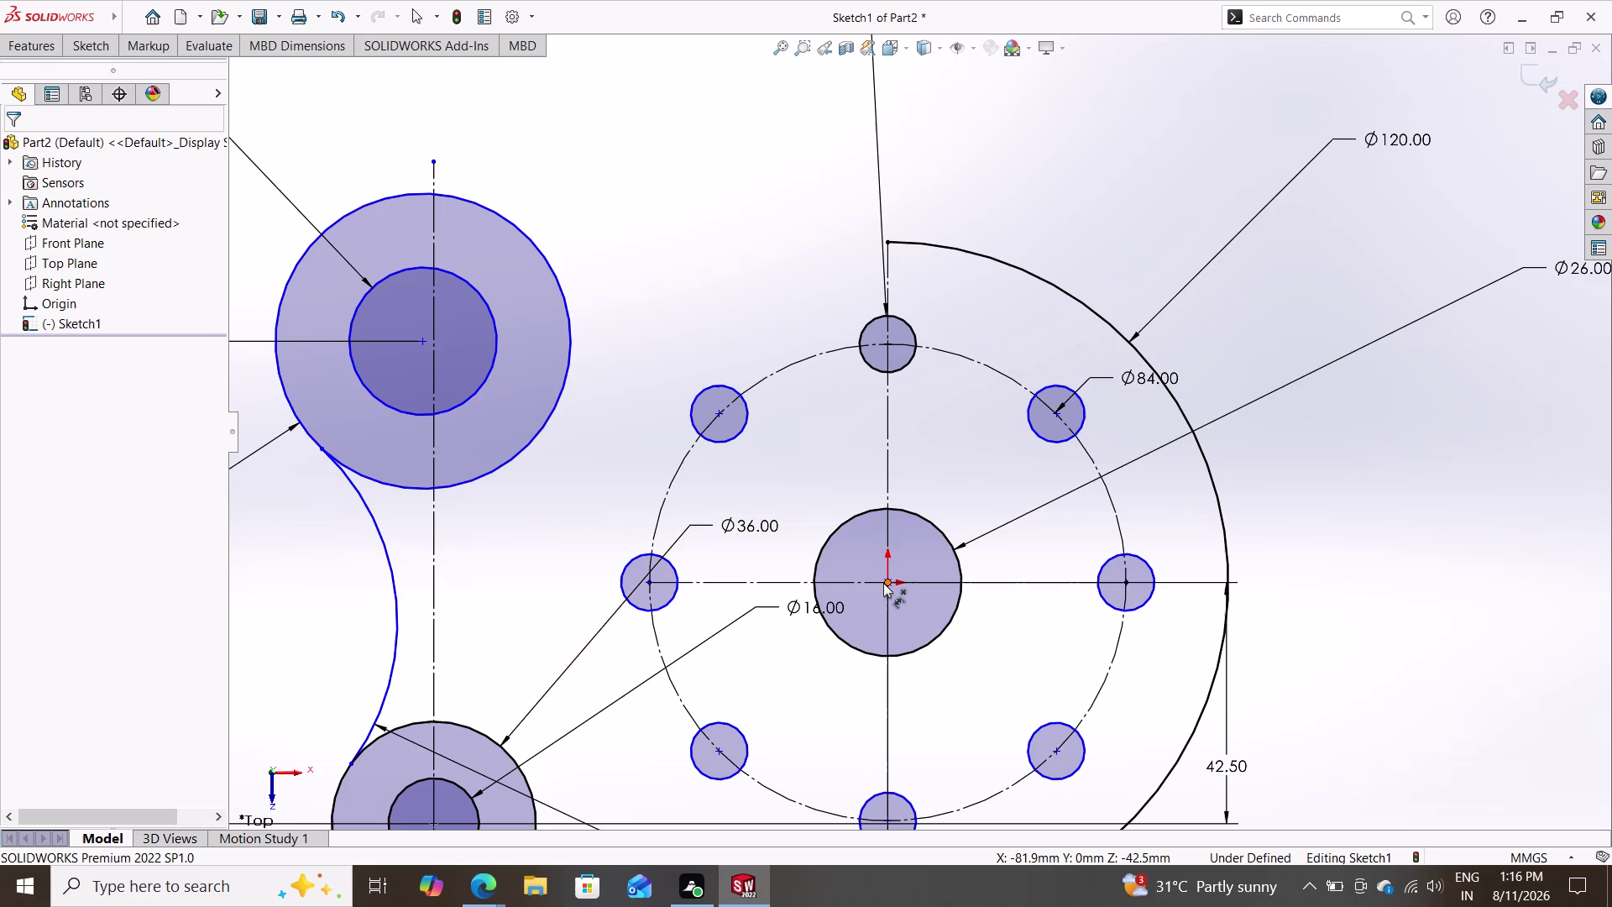
click(883, 583)
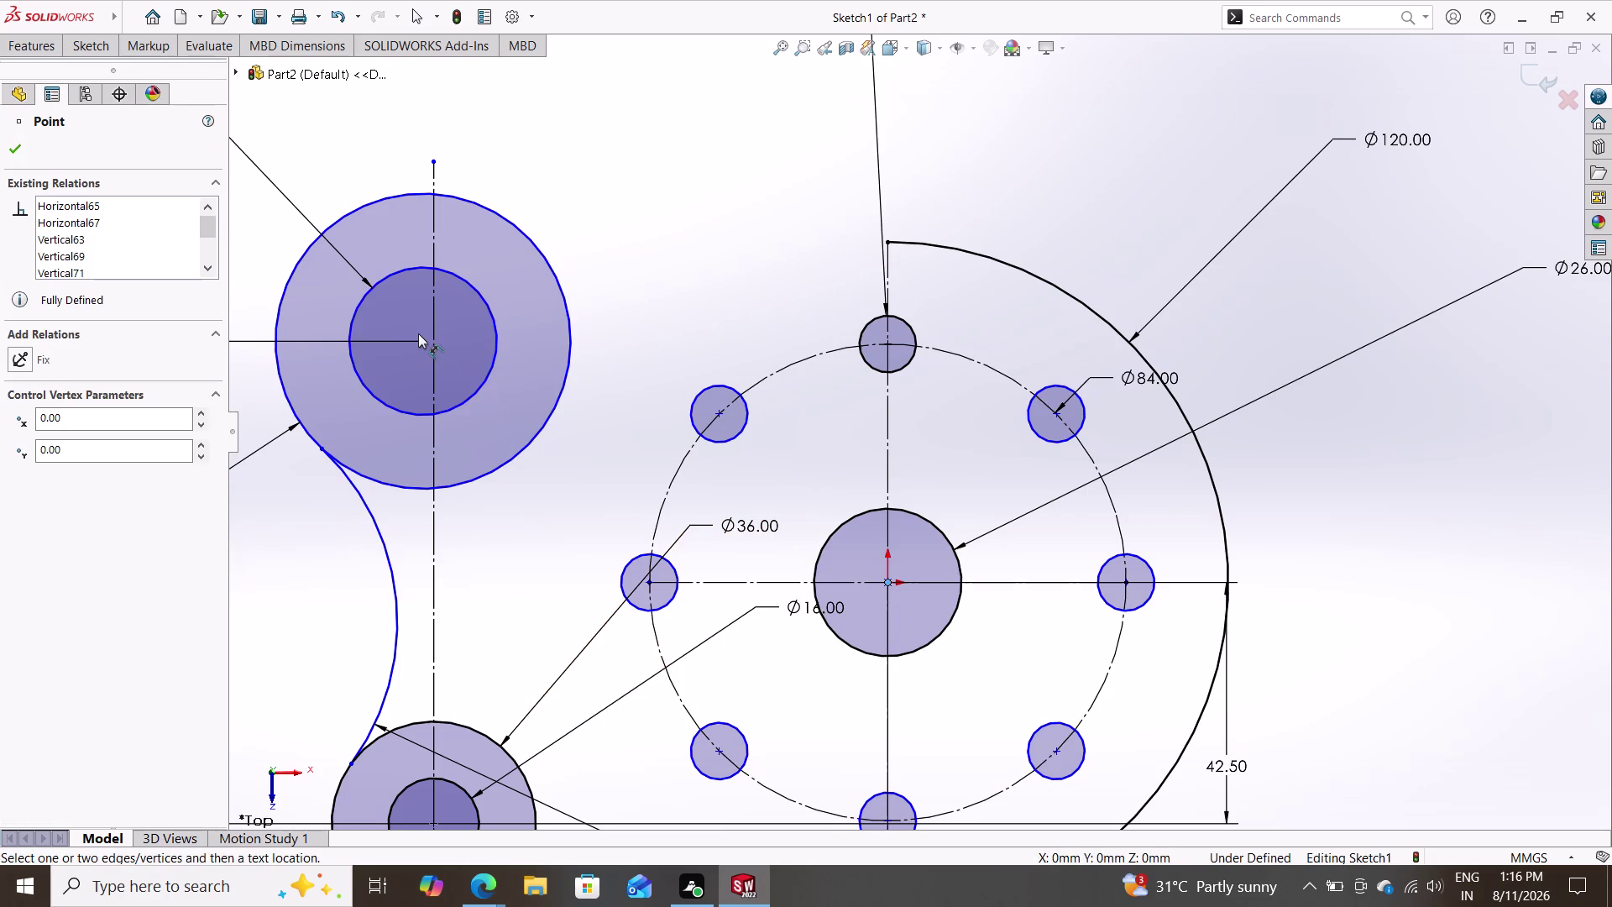
click(420, 342)
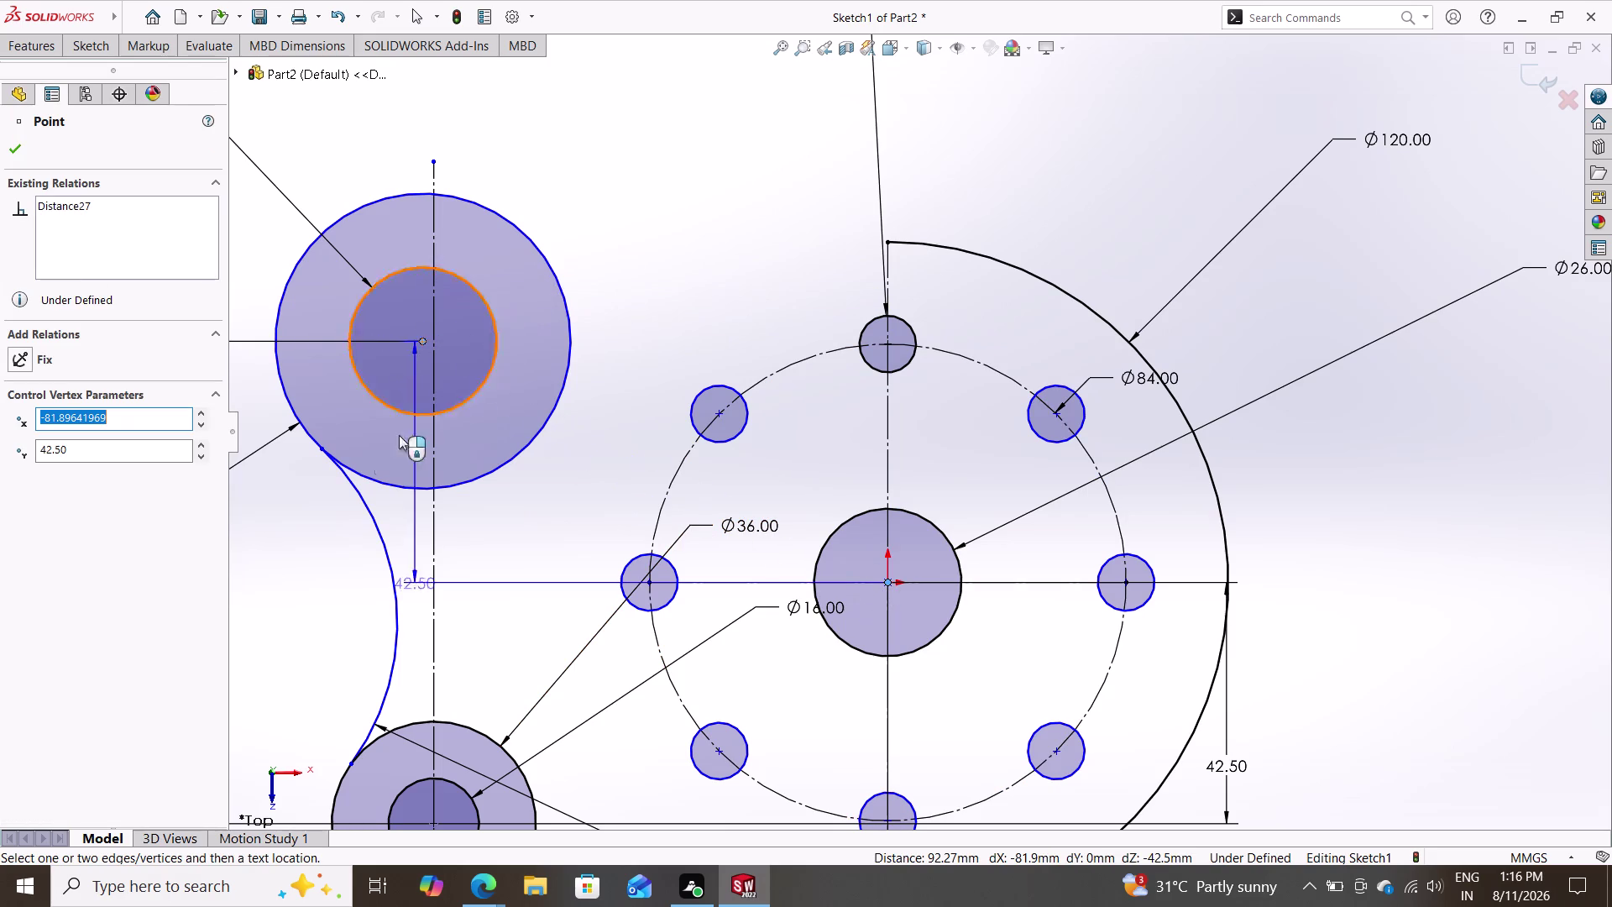
click(298, 539)
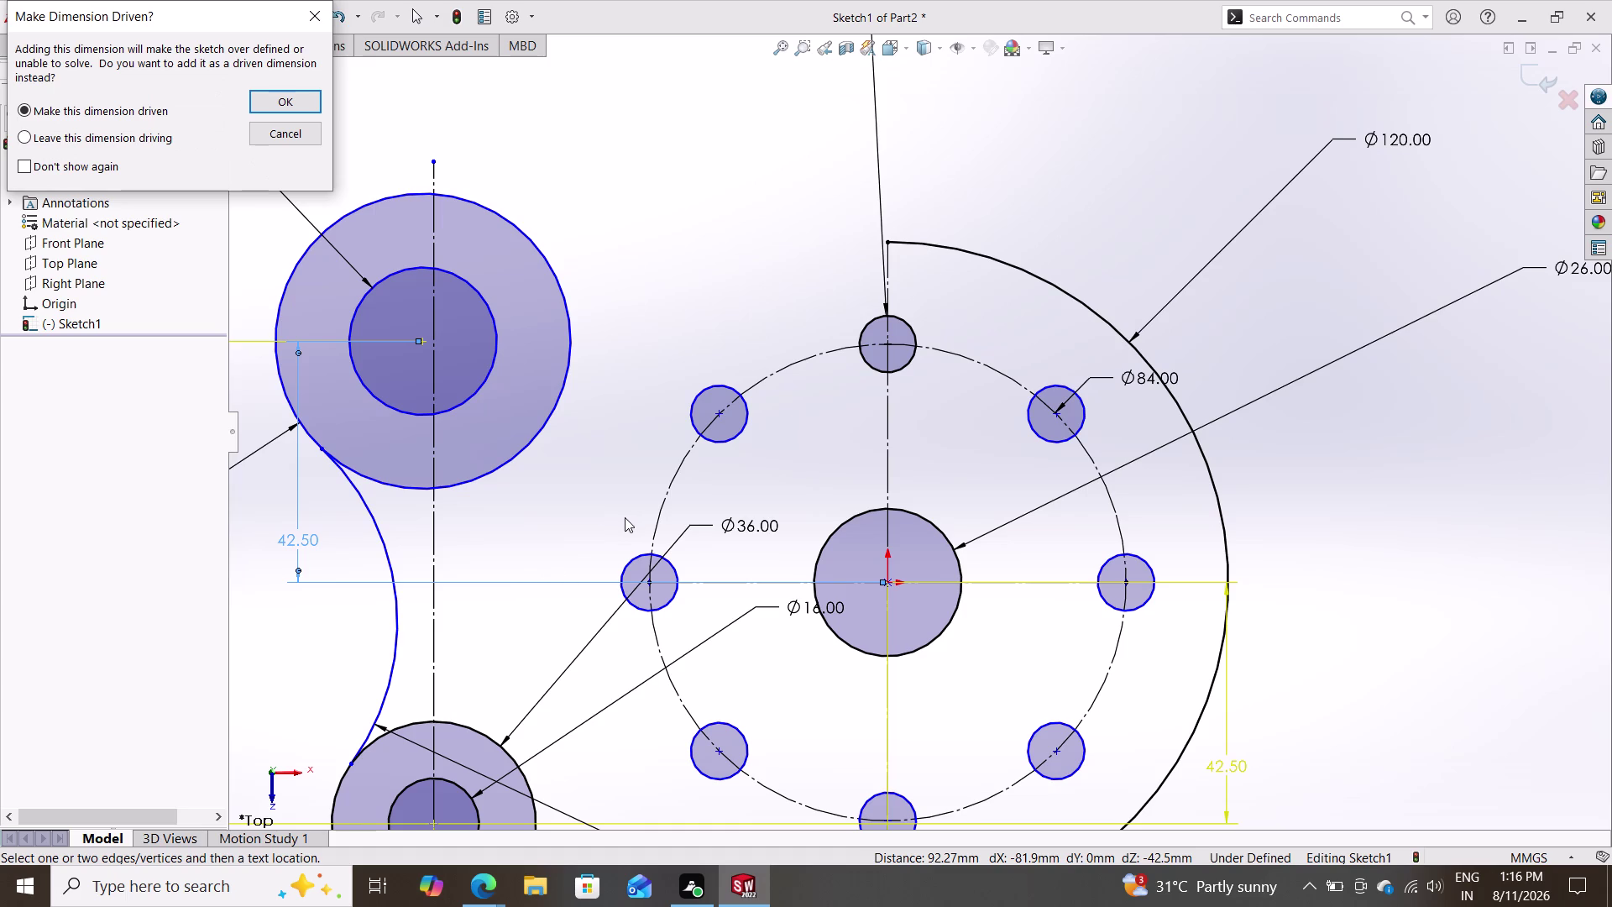
click(284, 132)
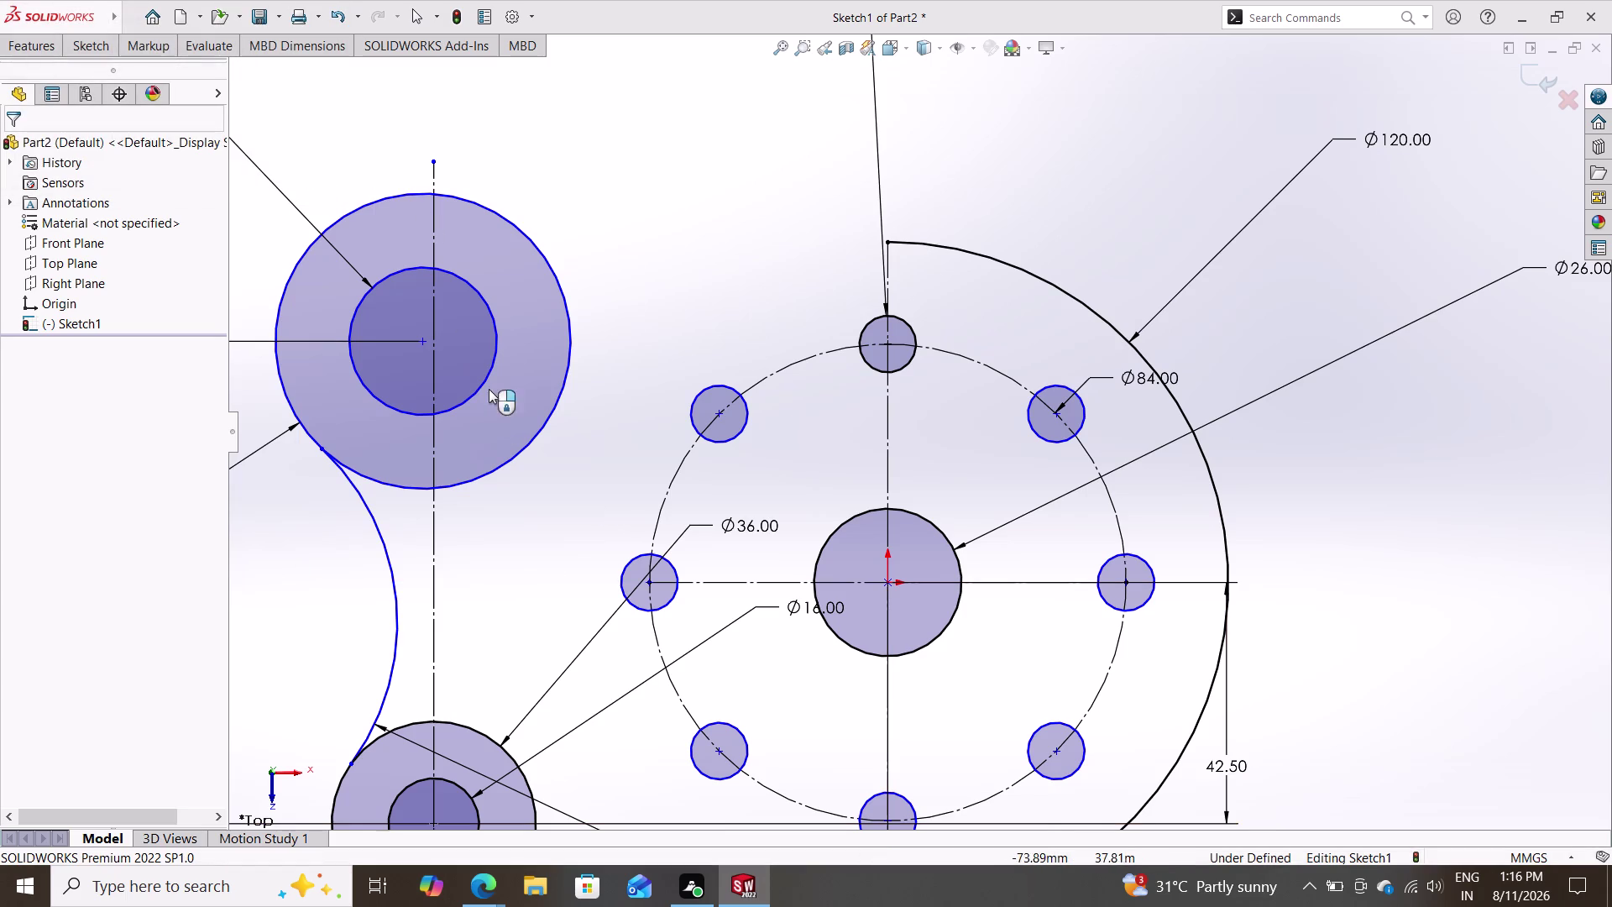
scroll(down, 3)
scroll(up, 3)
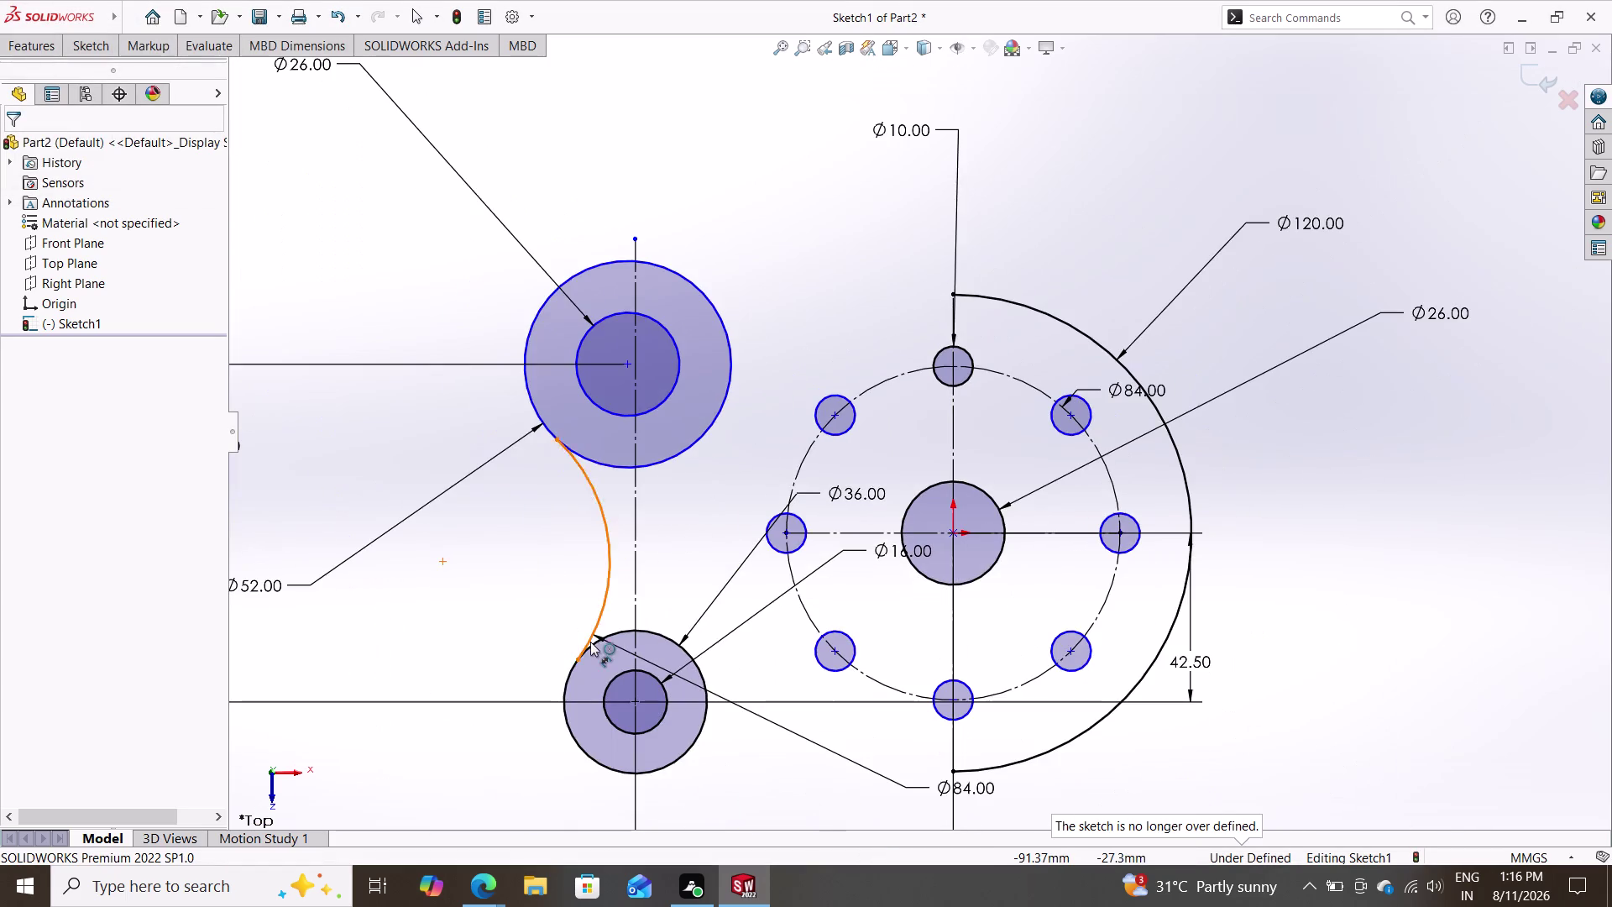
scroll(up, 3)
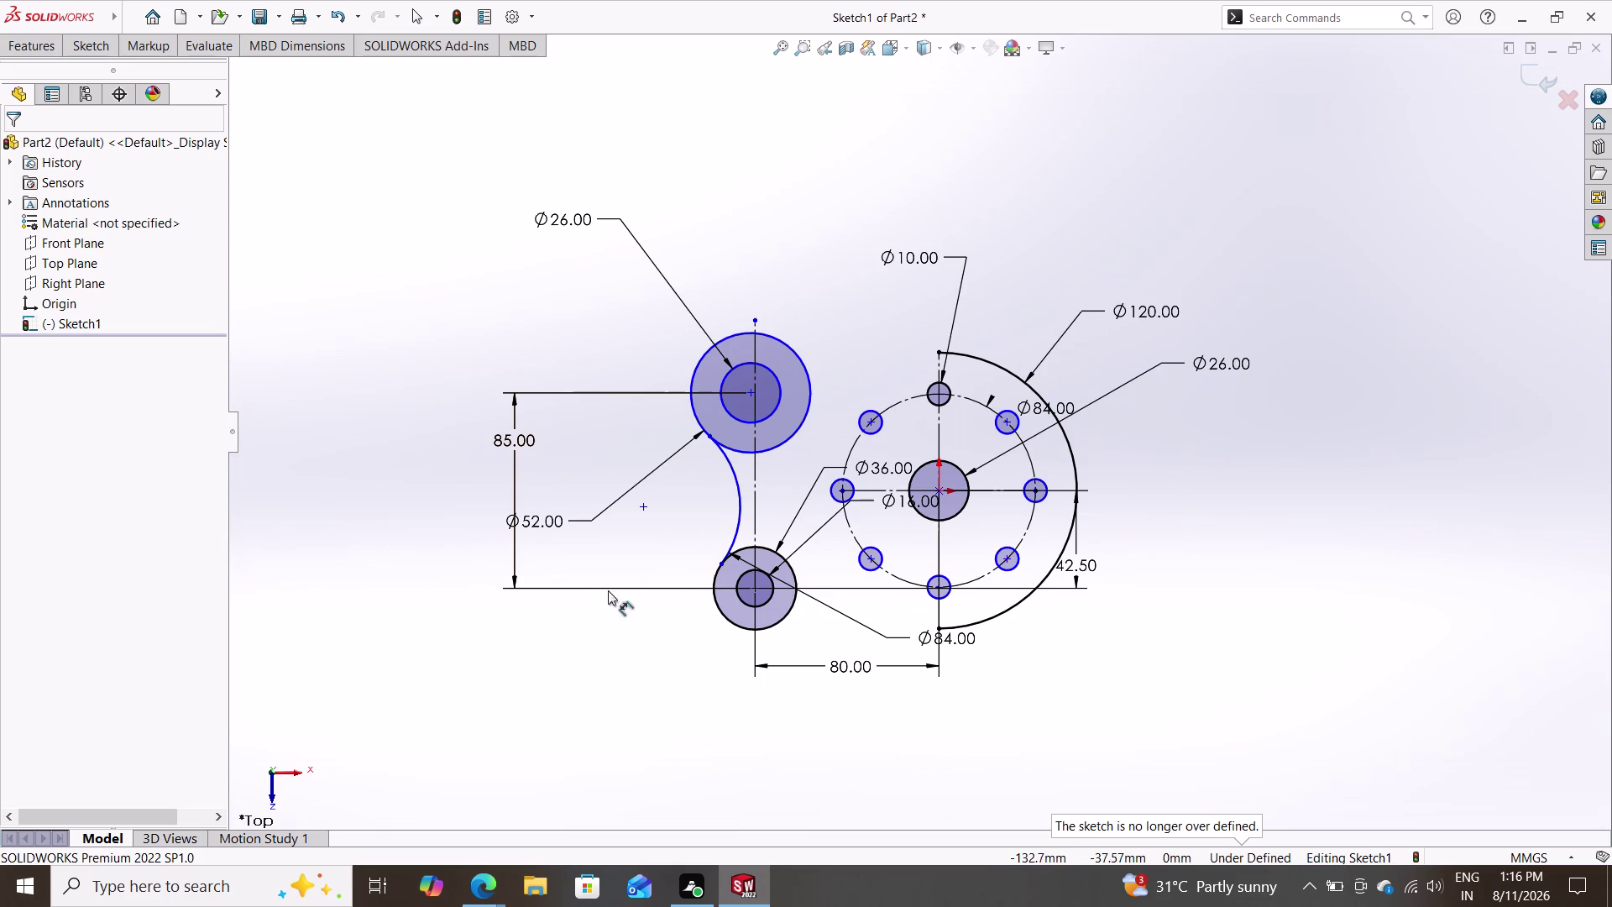
Delete the 85.00 vertical spacing dimension between the upper and lower side bosses.
click(609, 589)
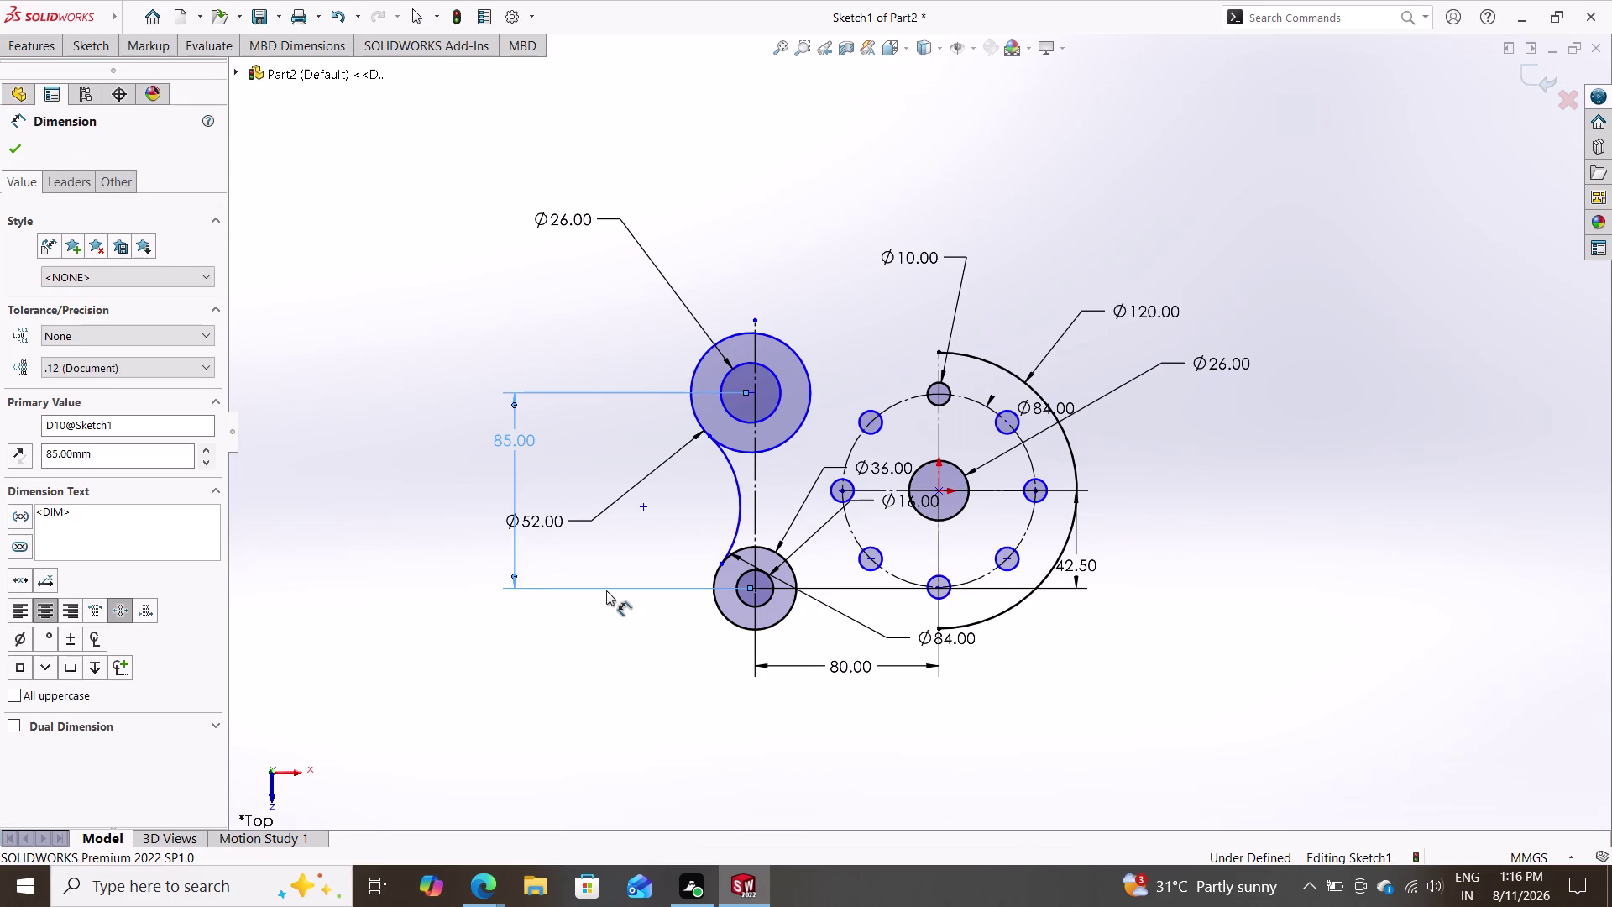
key(Delete)
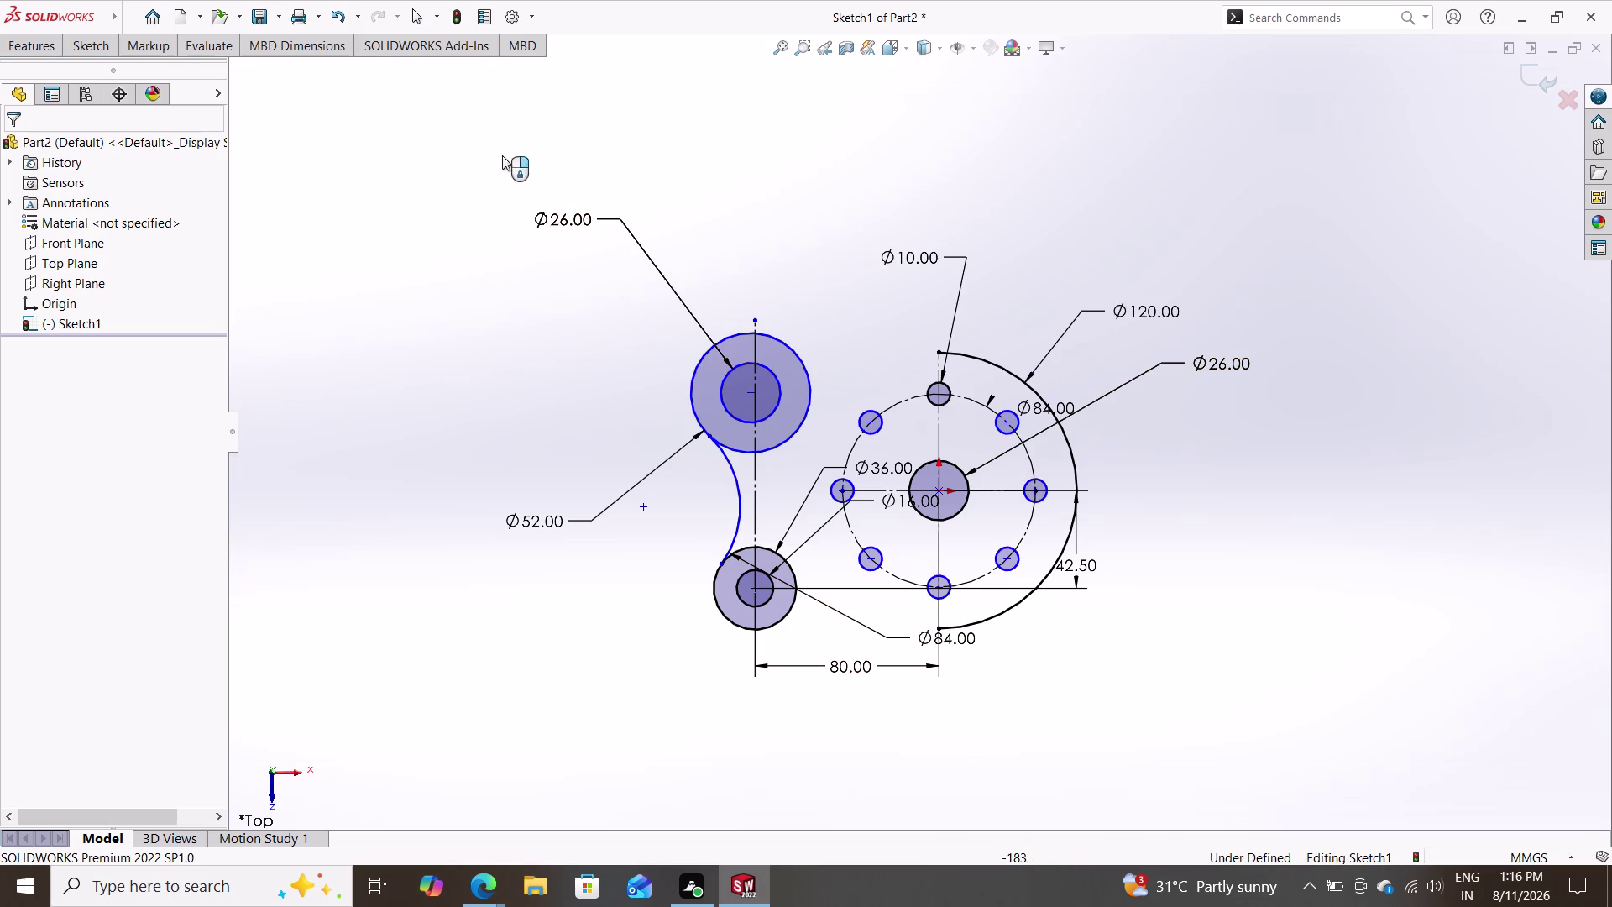
click(92, 39)
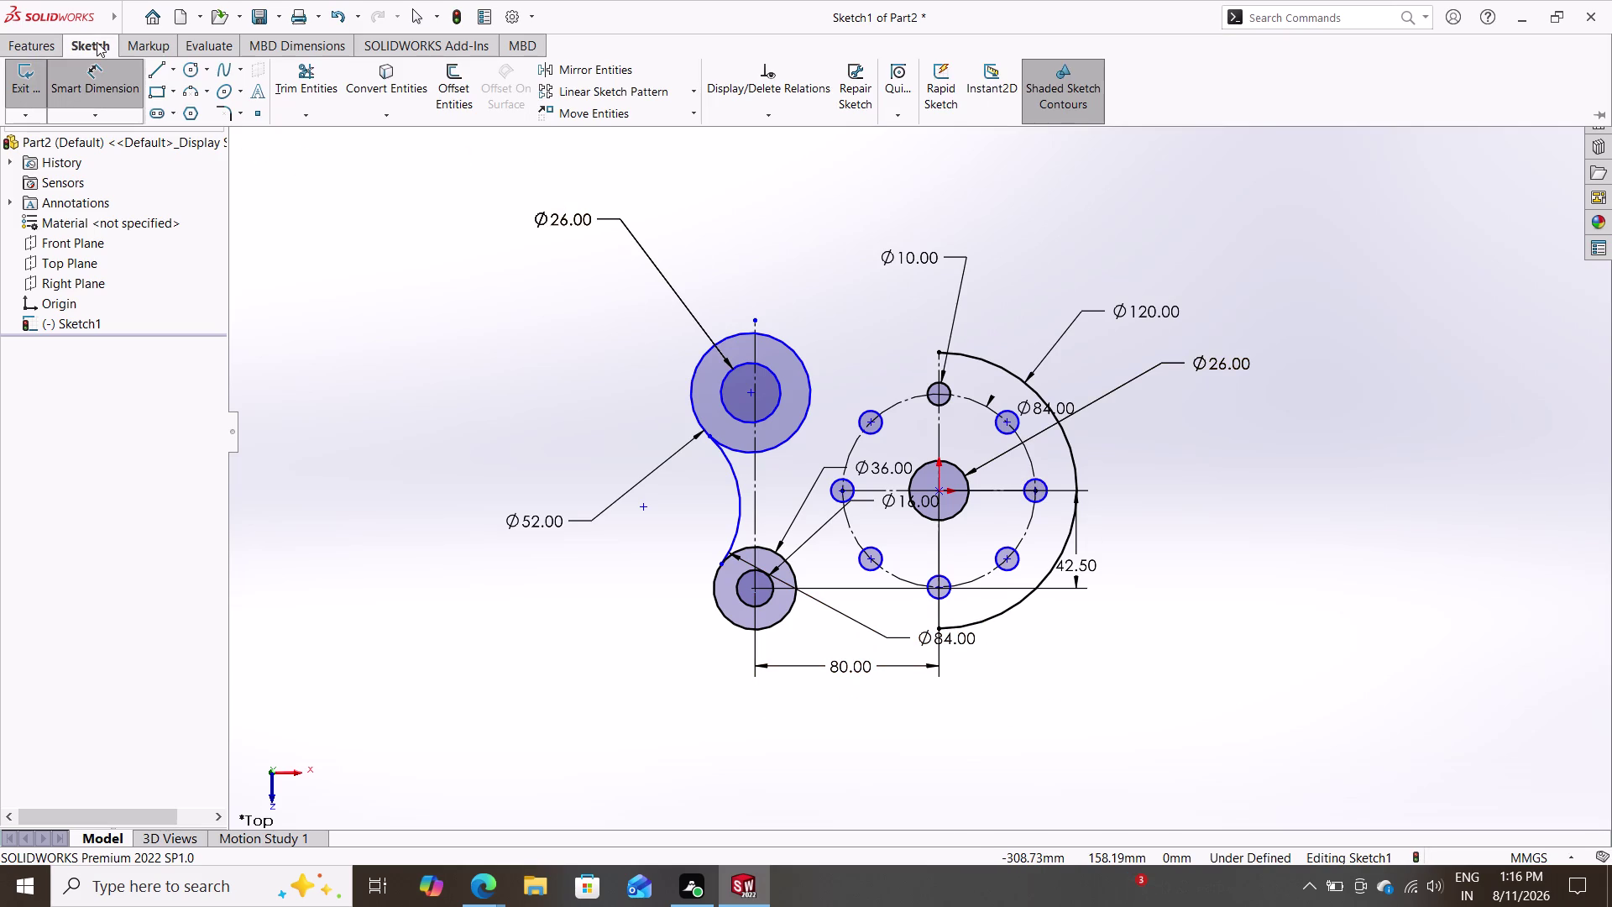
click(939, 488)
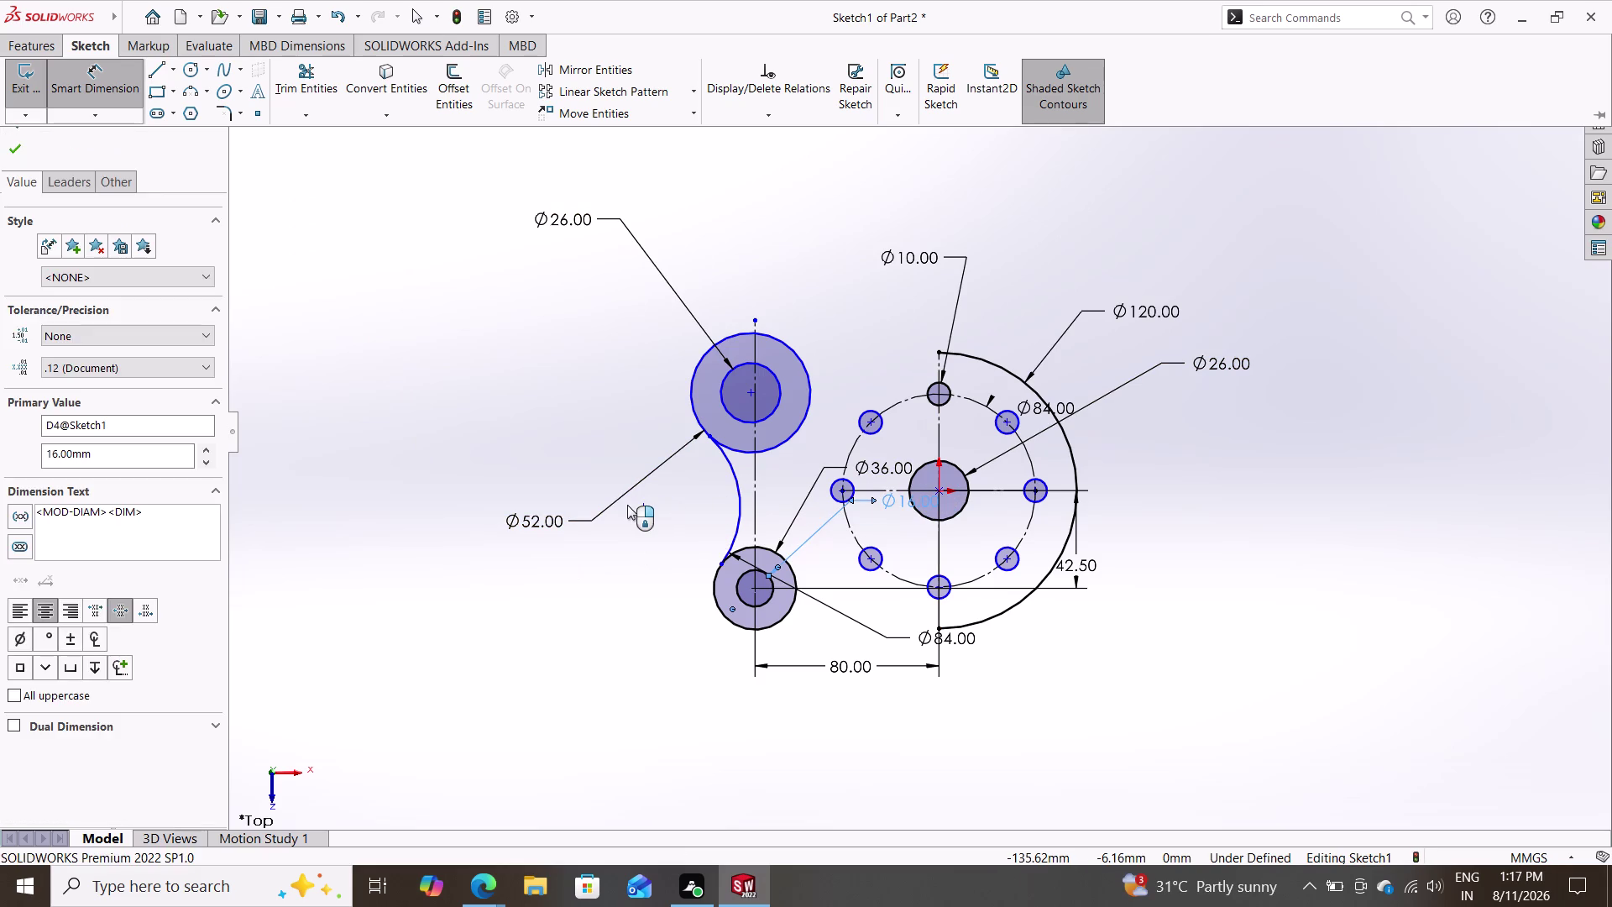
key(Escape)
key(Escape)
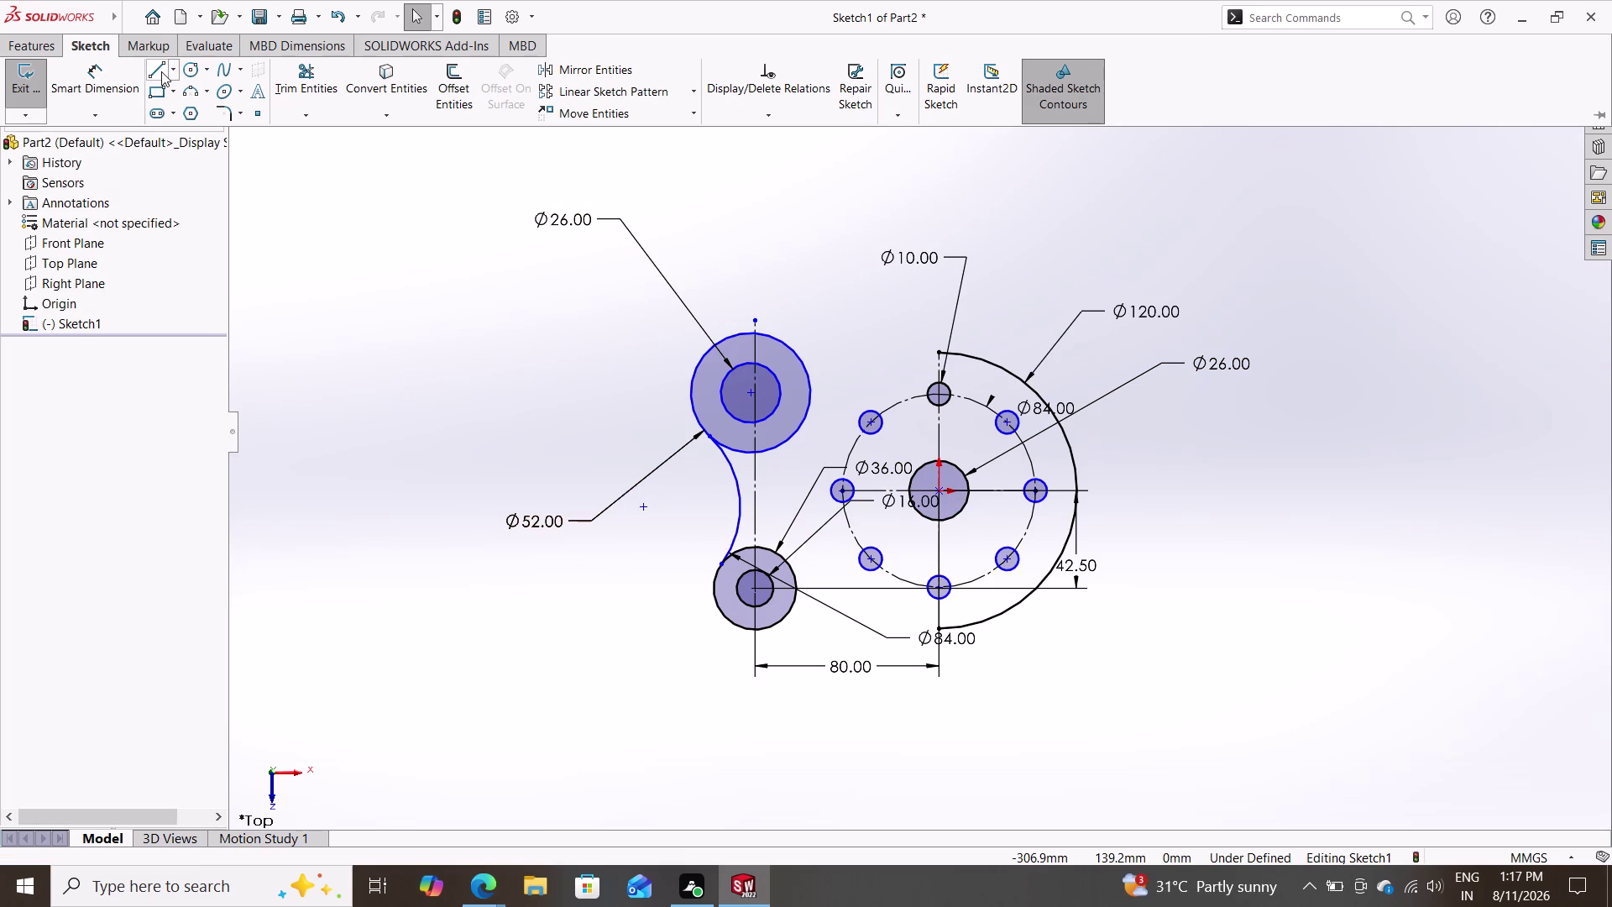
click(161, 71)
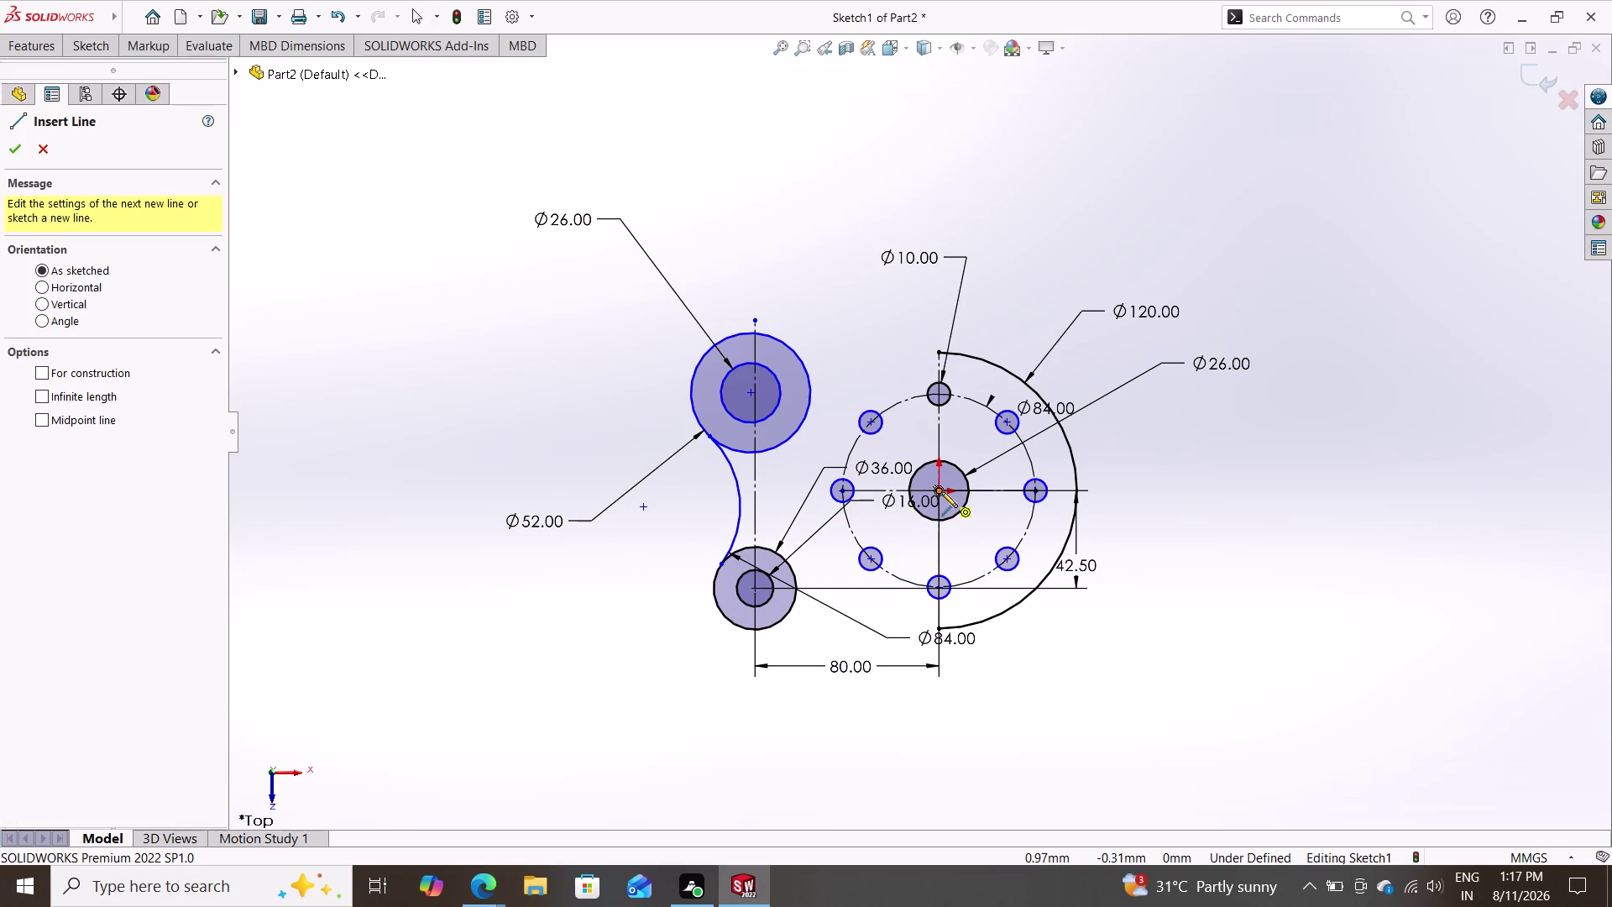
Draw a horizontal line left from the central boss centre and make it construction geometry.
click(941, 492)
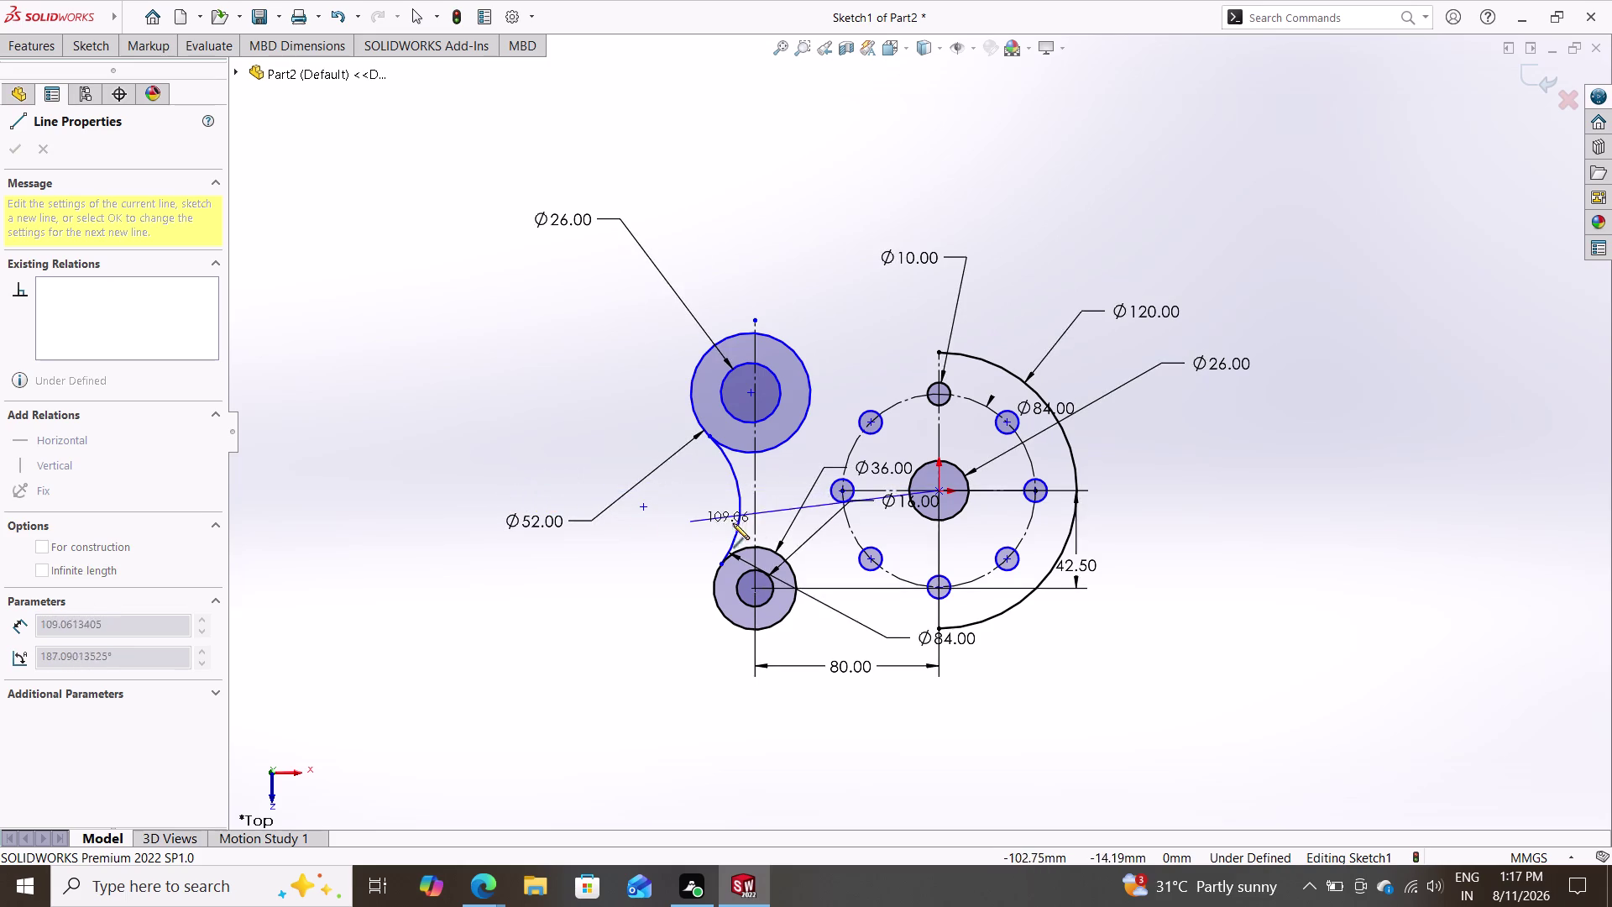
click(637, 486)
key(Escape)
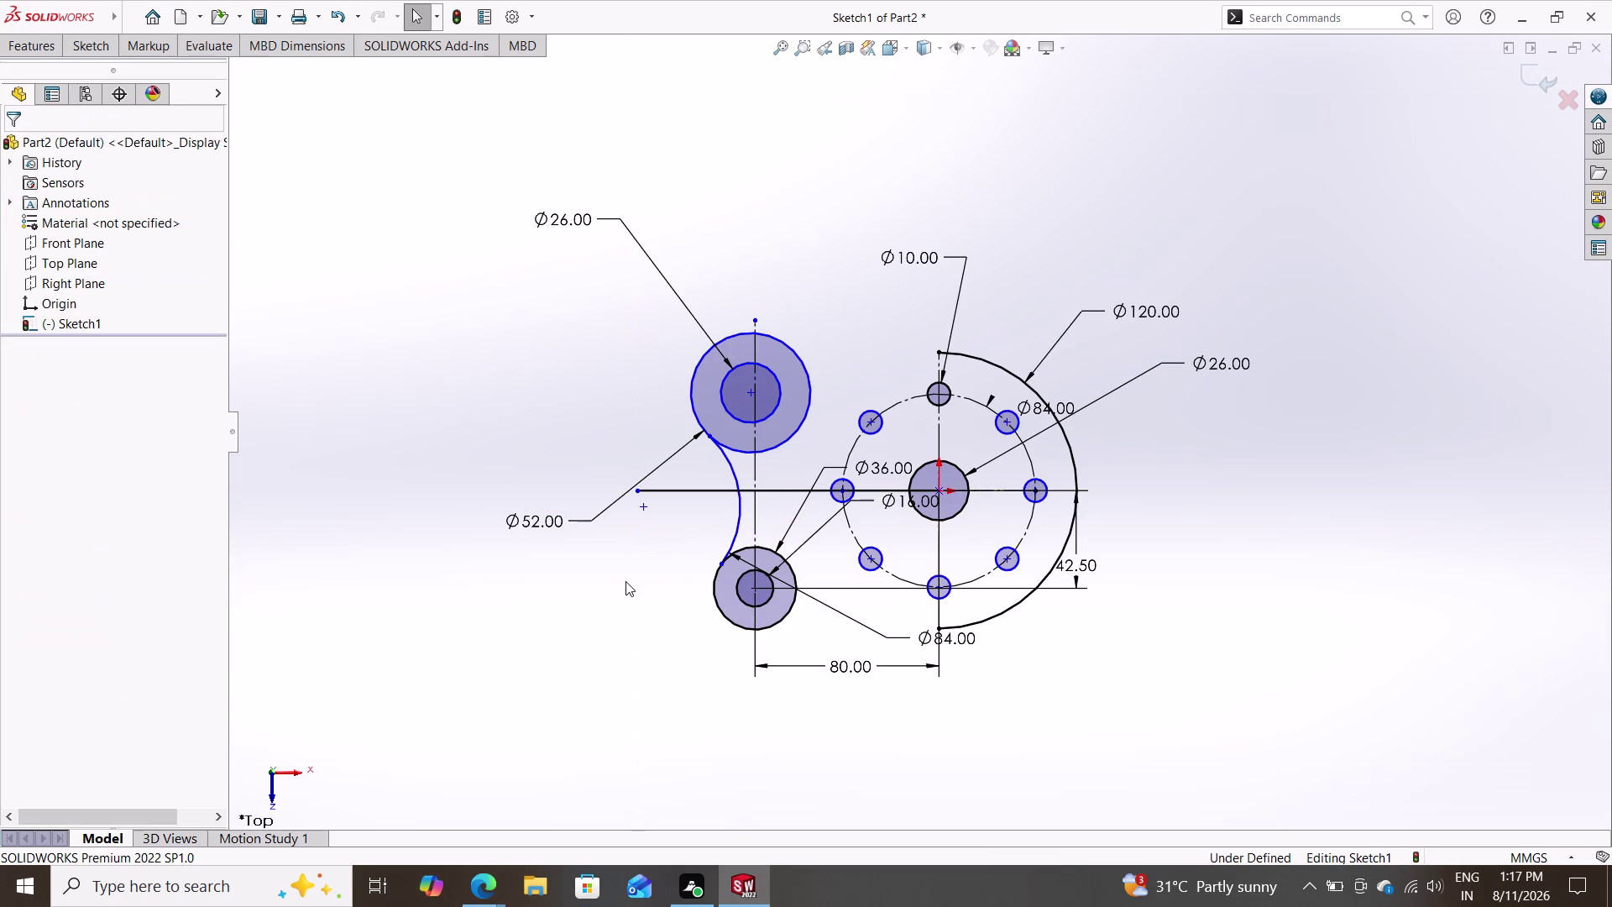
click(683, 490)
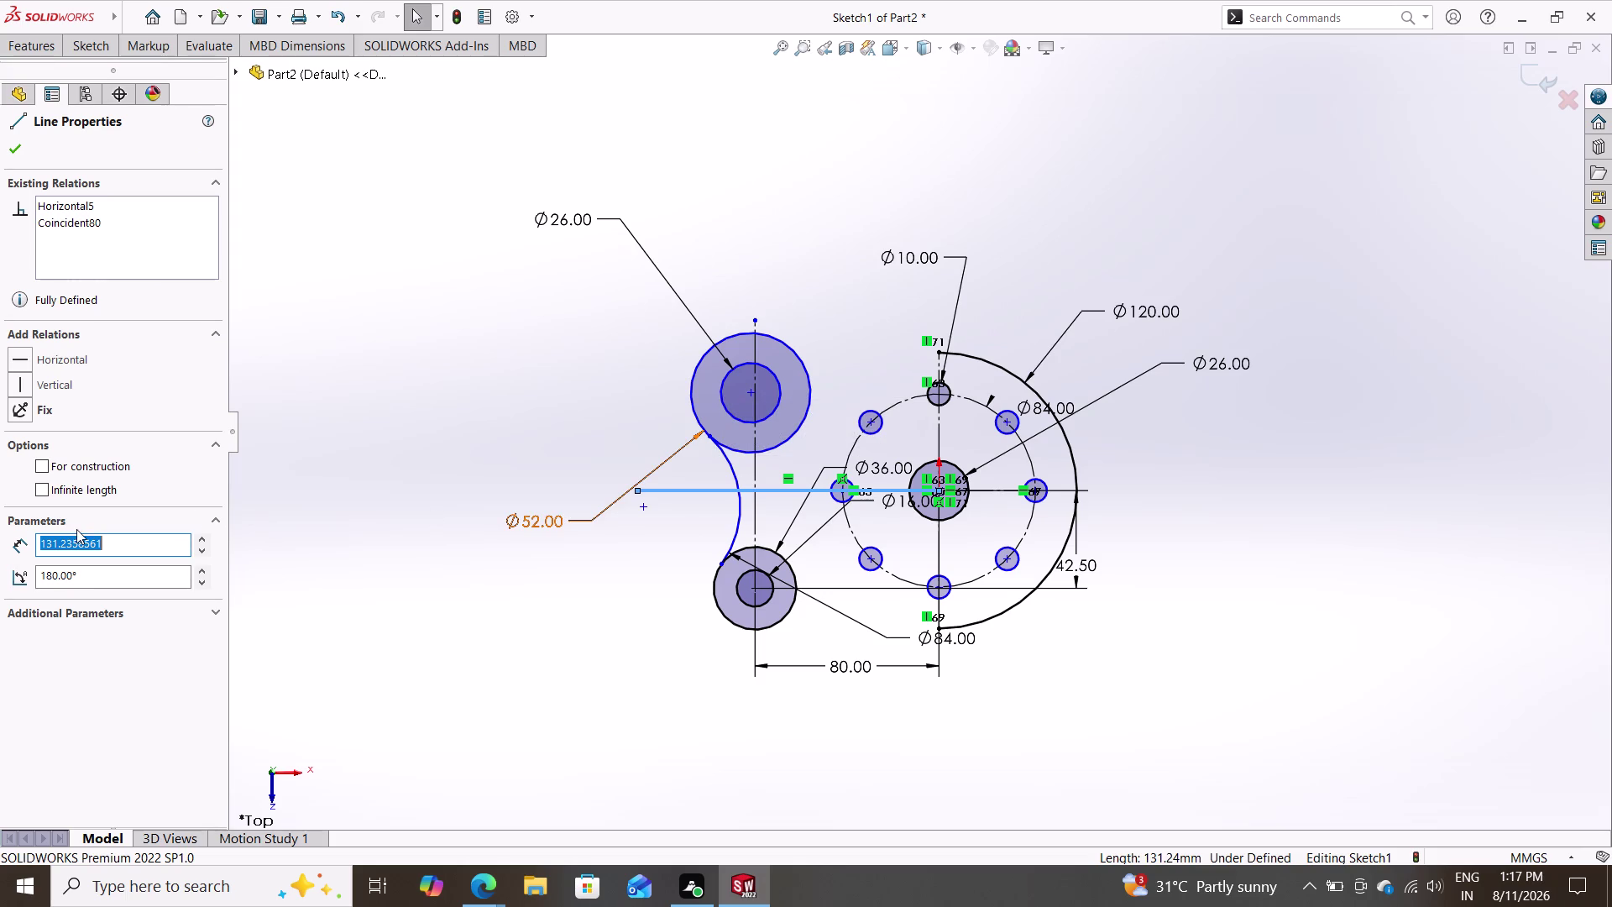
click(52, 467)
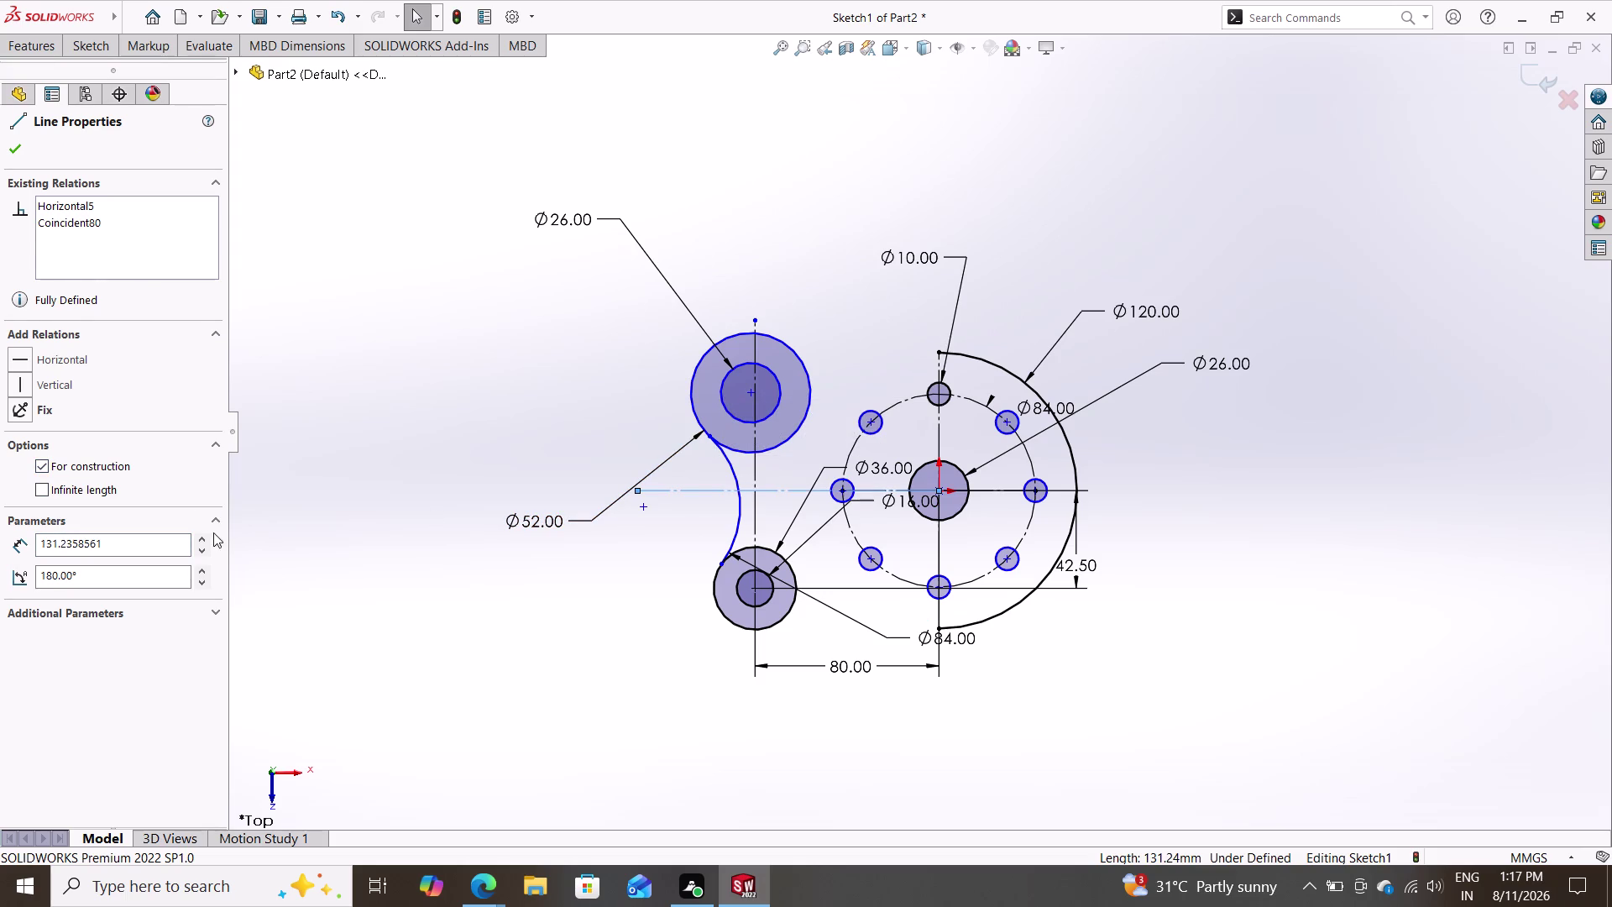
key(Escape)
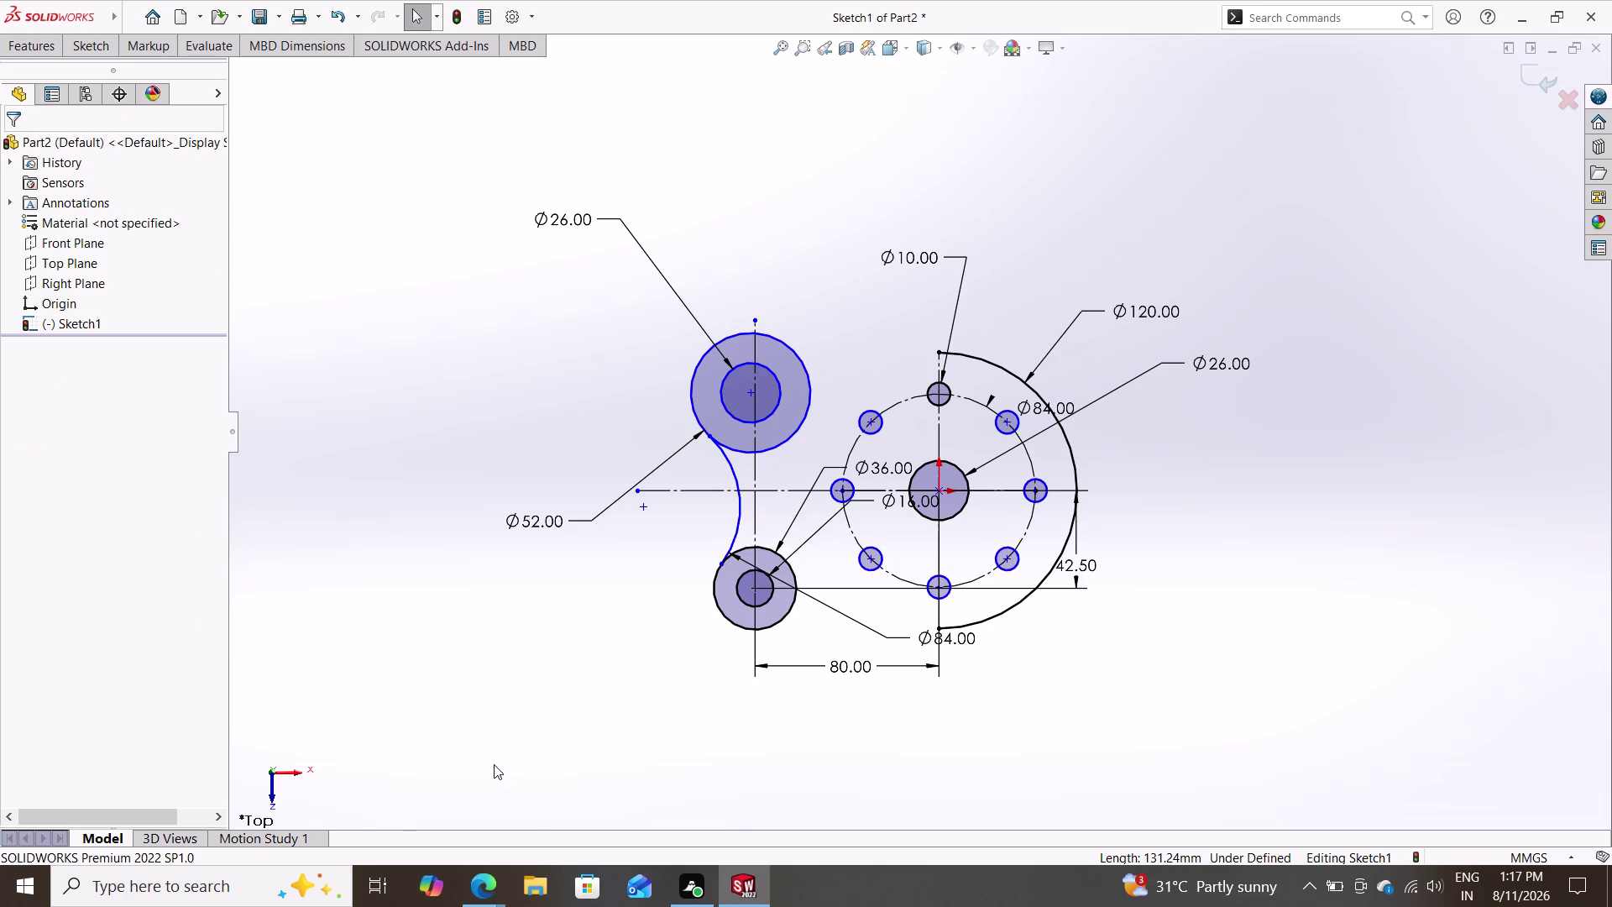
click(1076, 580)
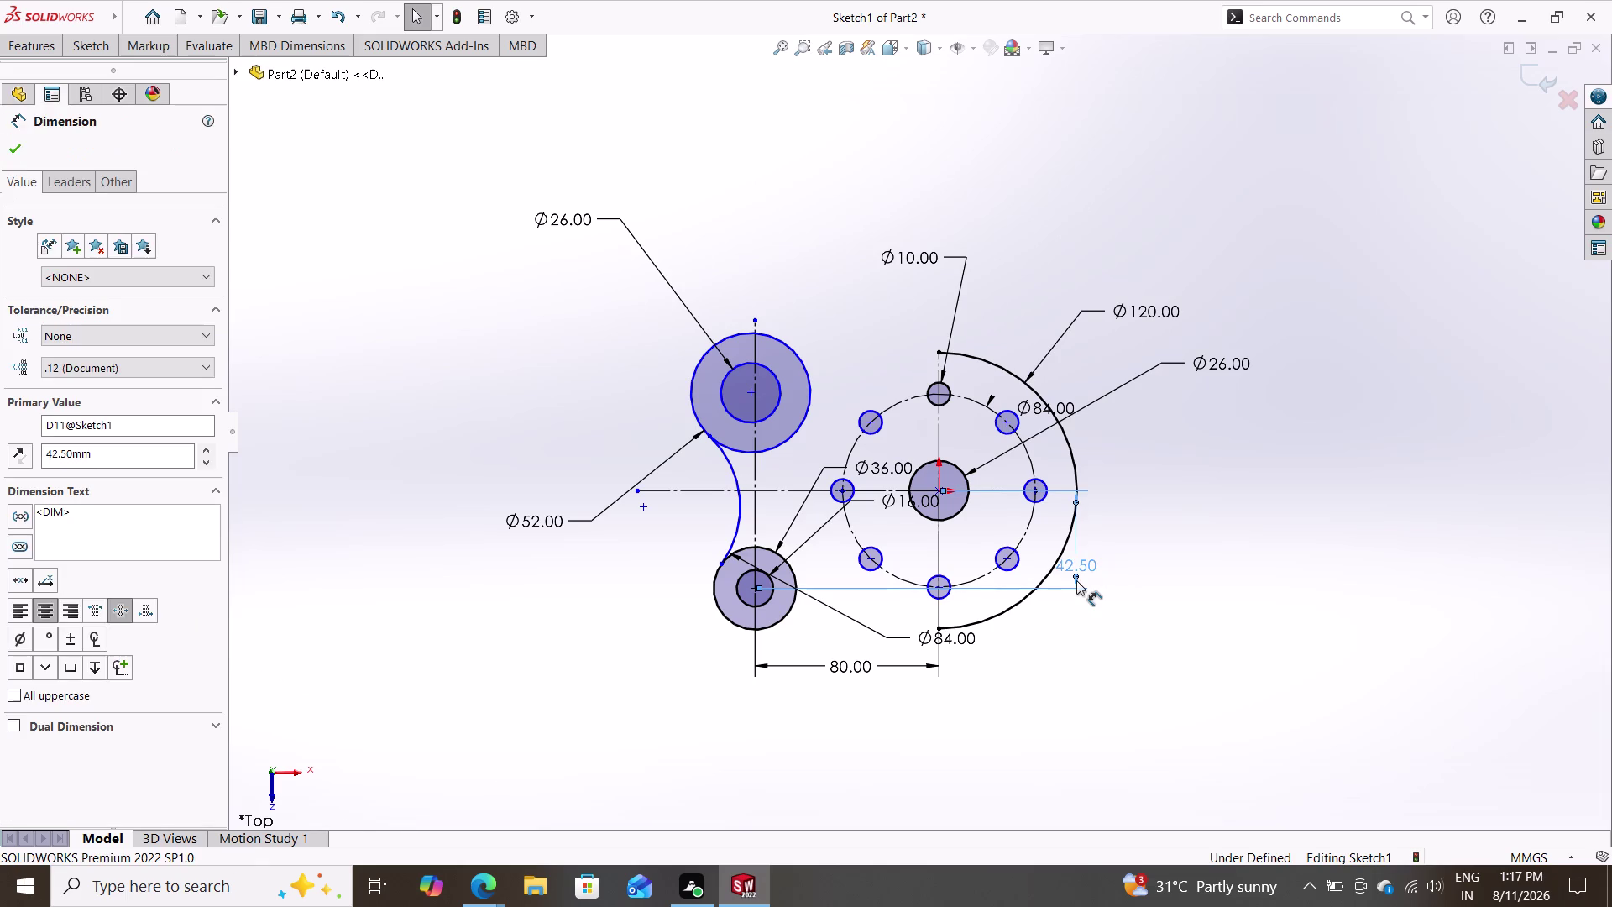
Delete the 42.50 vertical dimension, then start and cancel a dimension to the upper boss centre.
key(Delete)
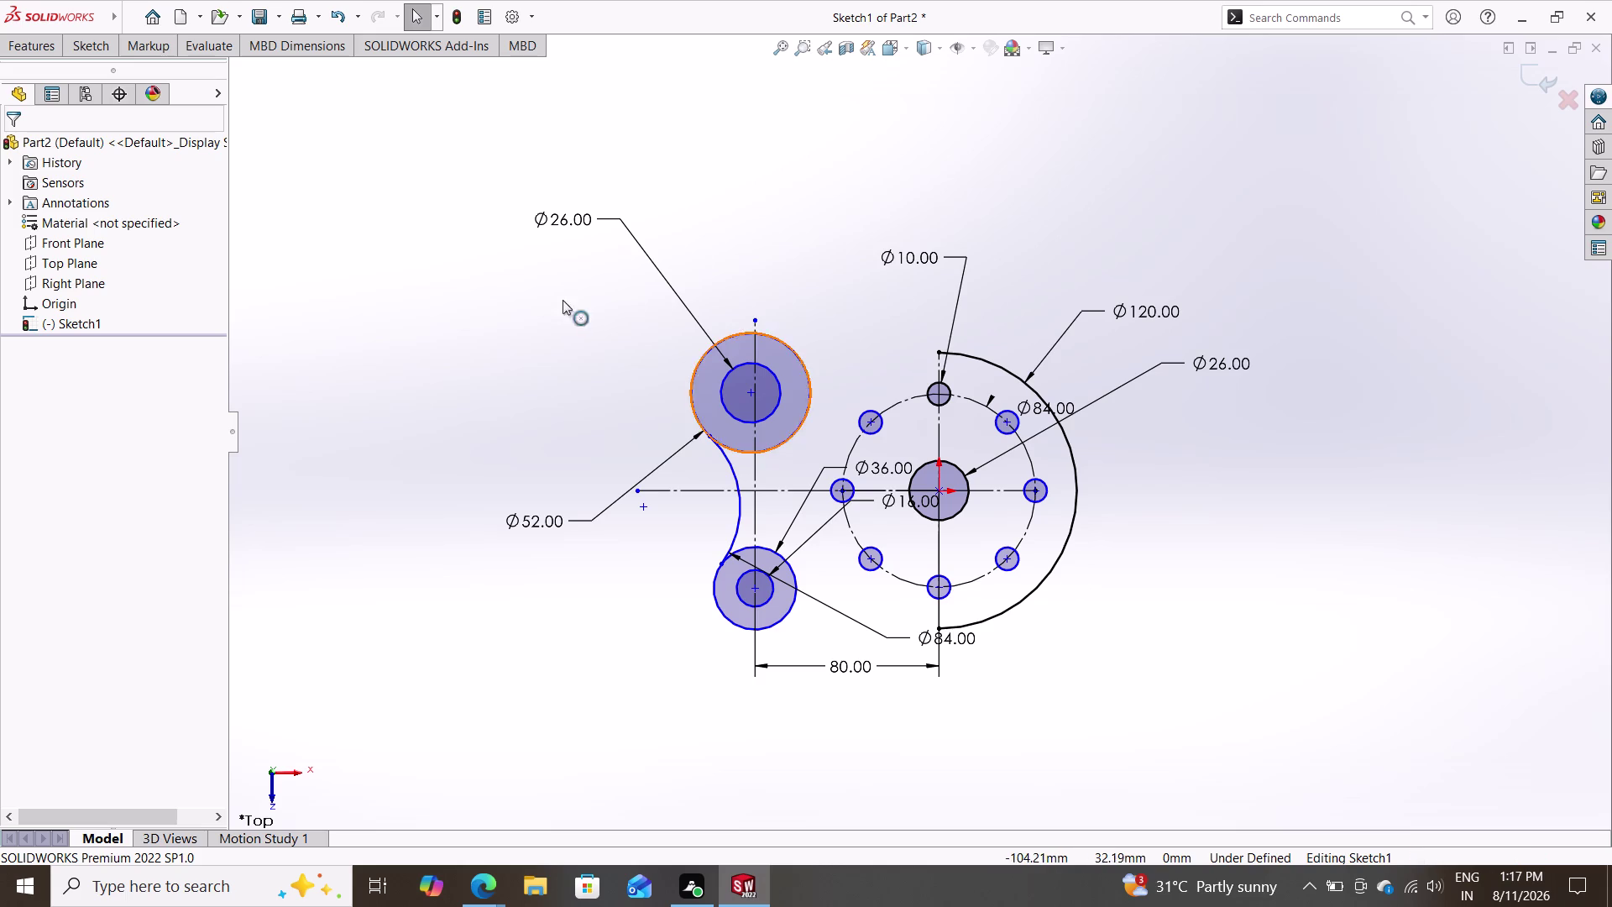
click(88, 39)
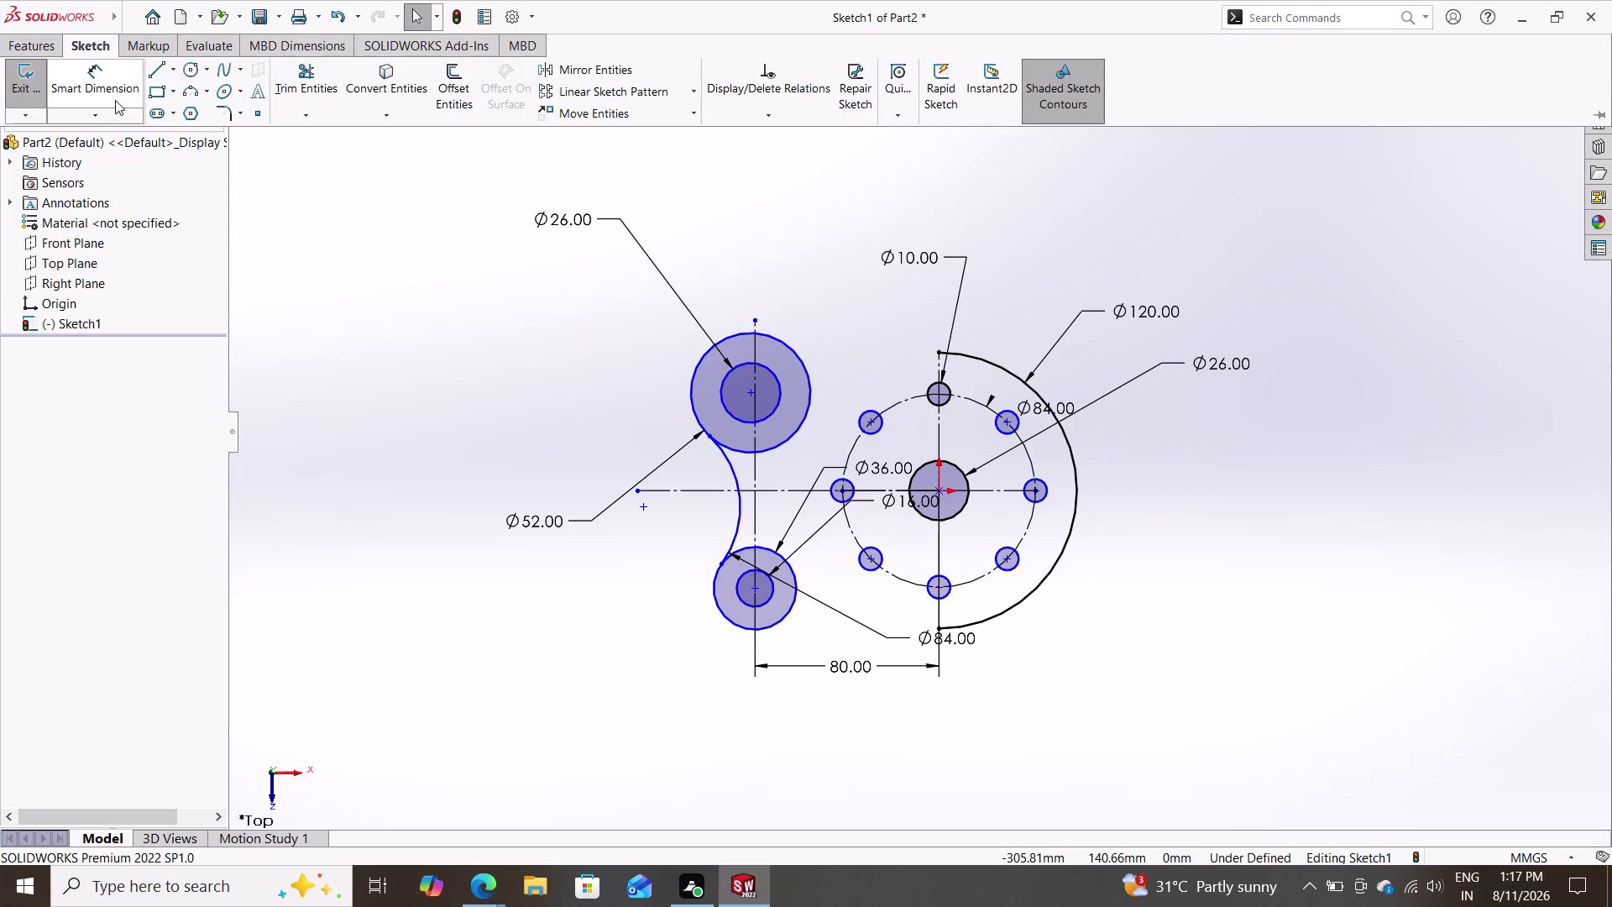
click(119, 90)
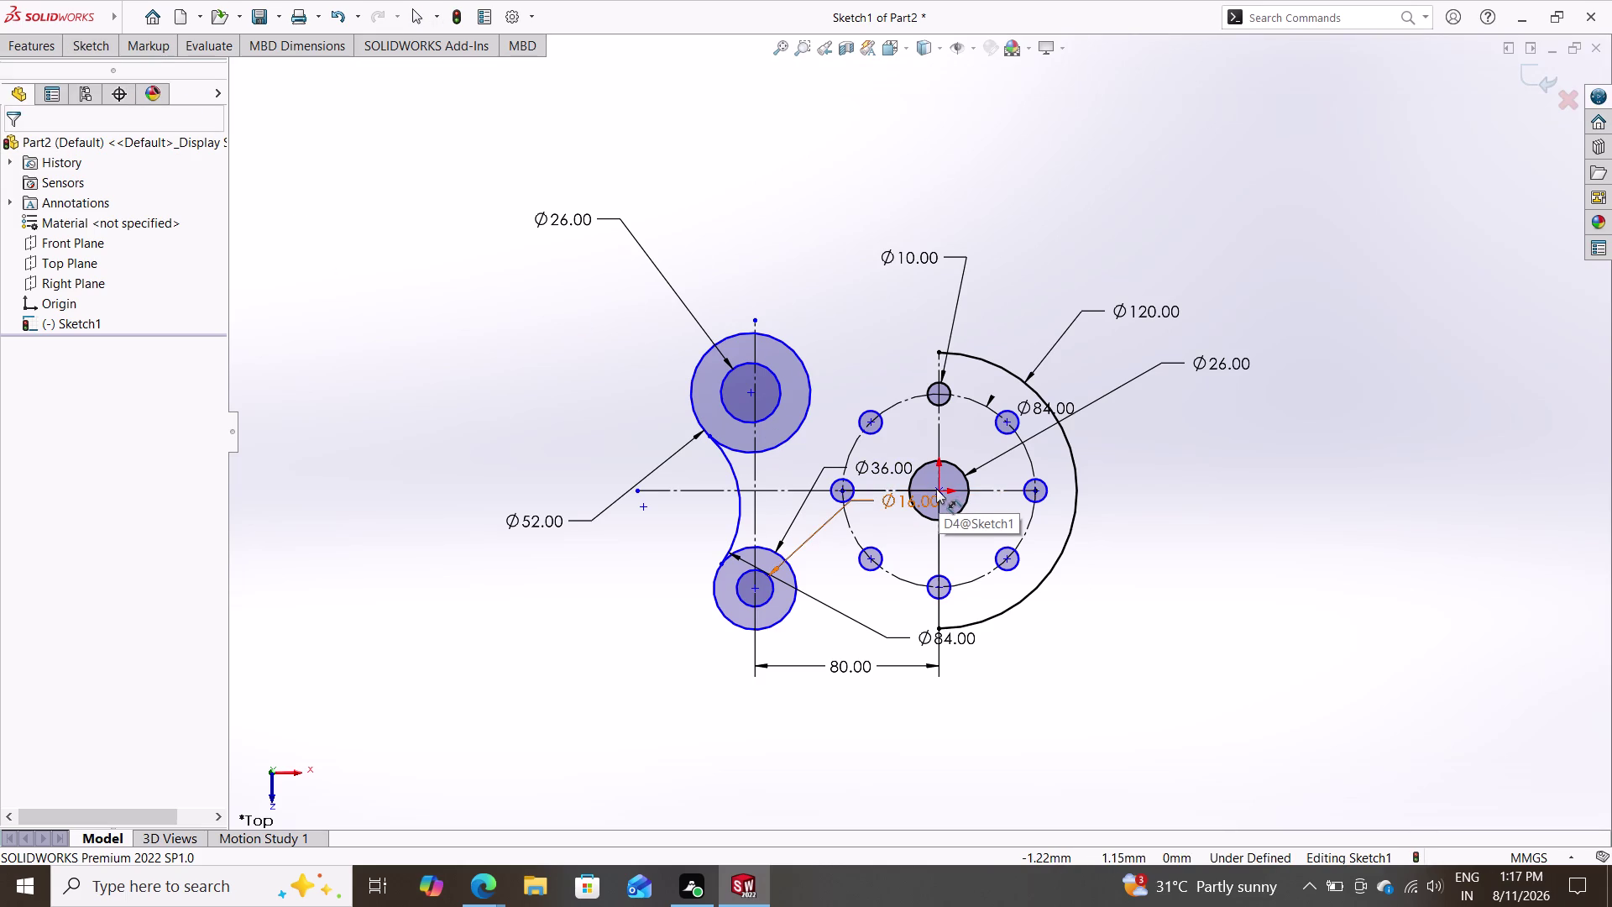
click(936, 489)
click(749, 392)
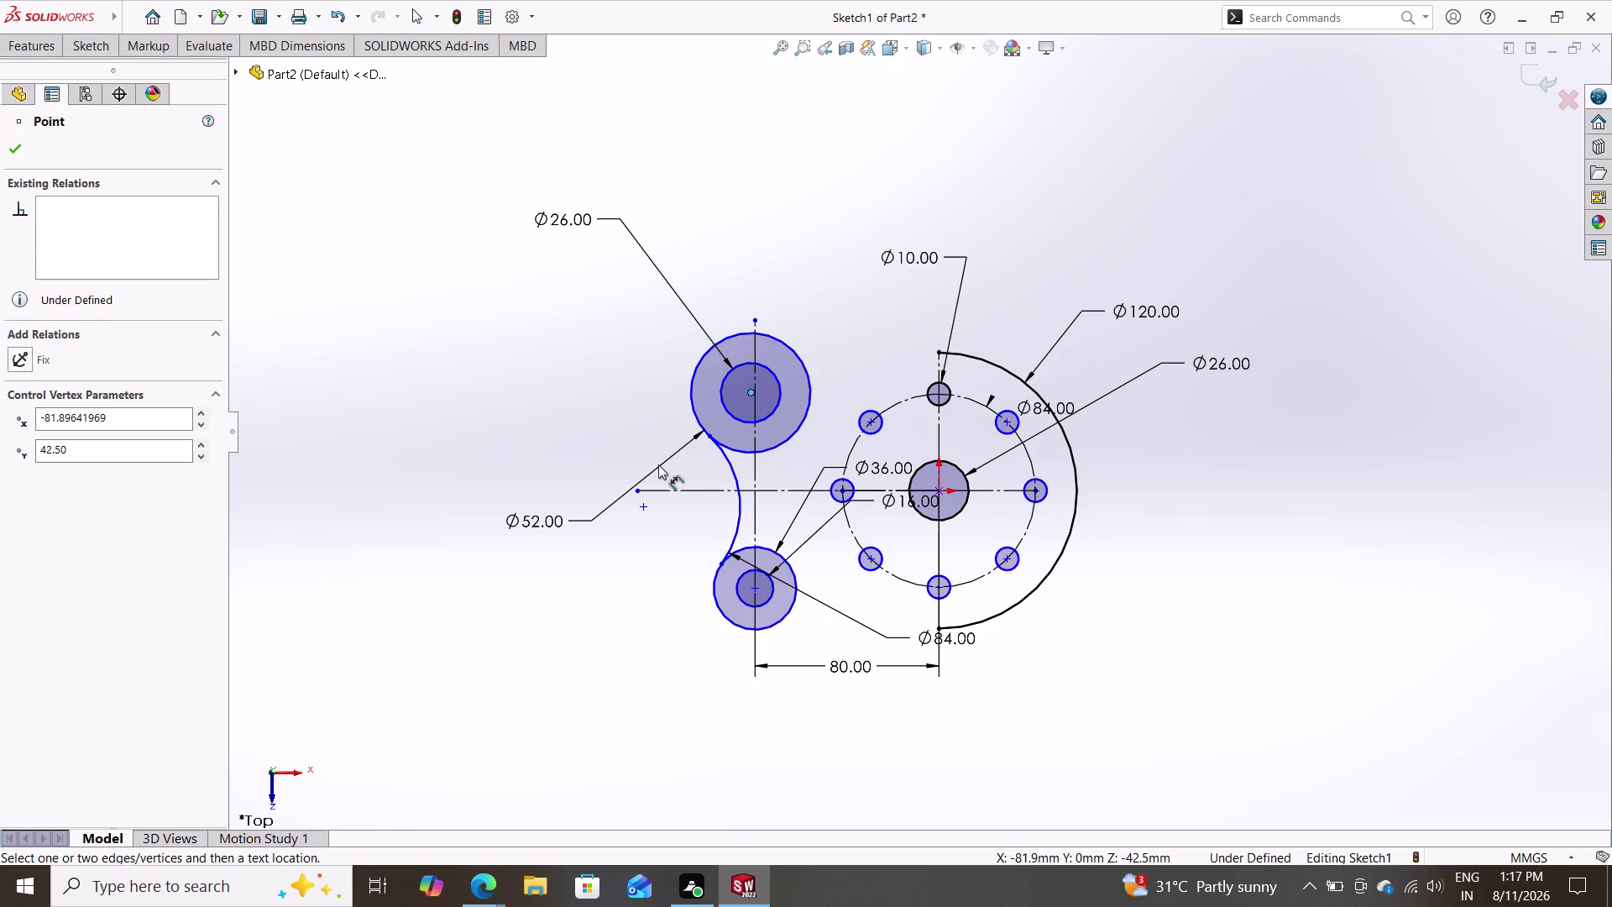
key(Escape)
key(Escape)
scroll(up, 3)
scroll(down, 3)
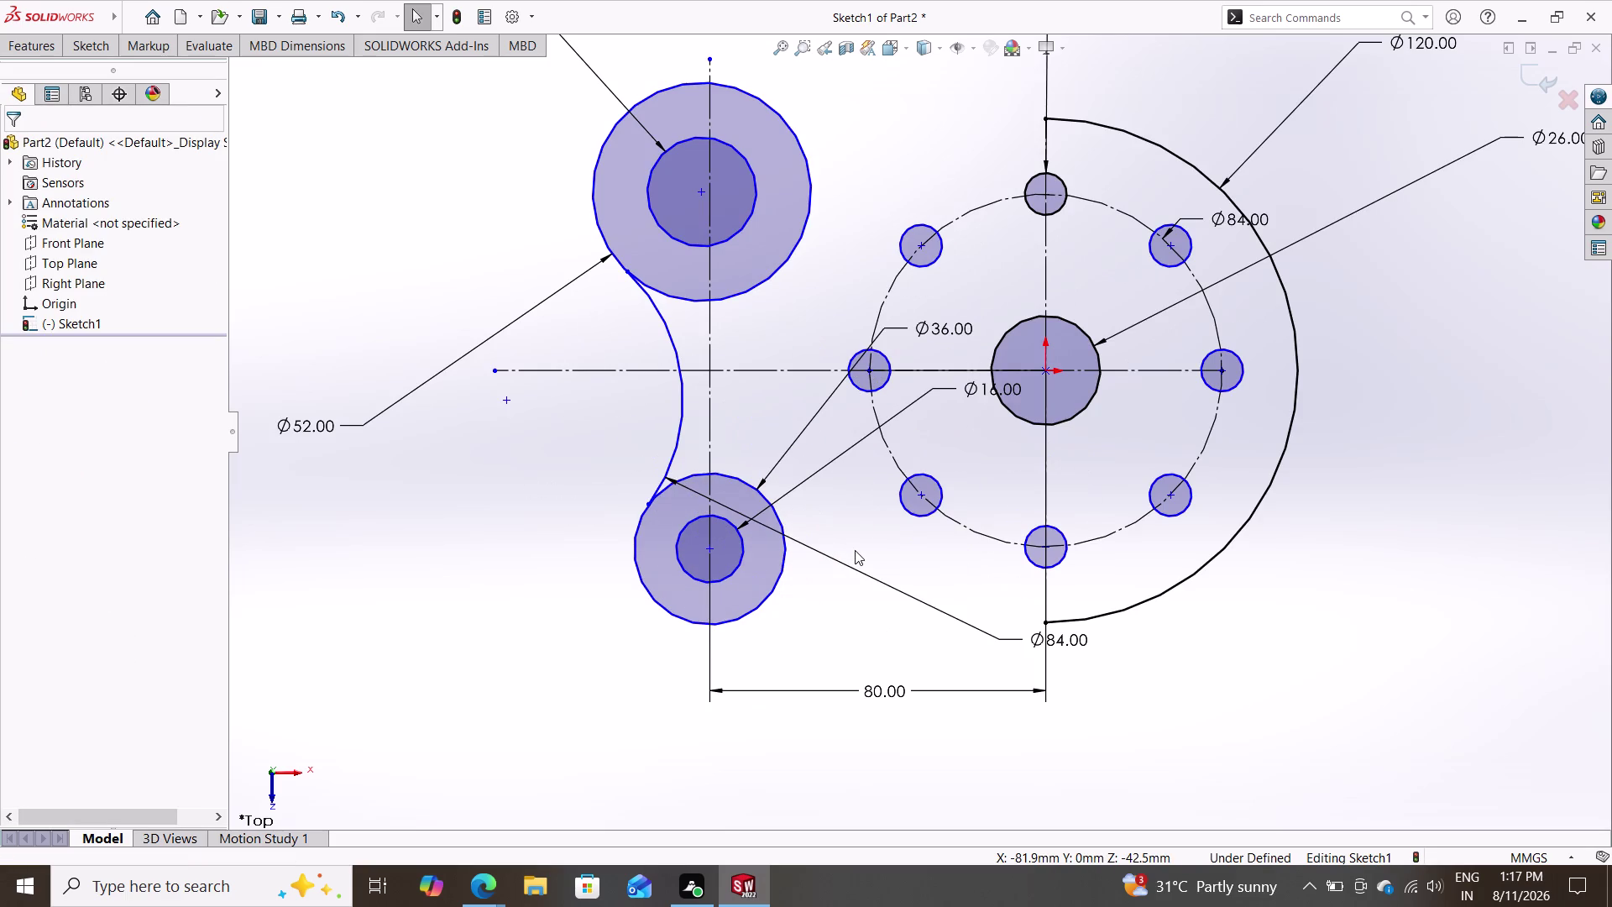
Cancel a trial dimension on the upper boss centre point and switch back to the Line tool.
click(85, 49)
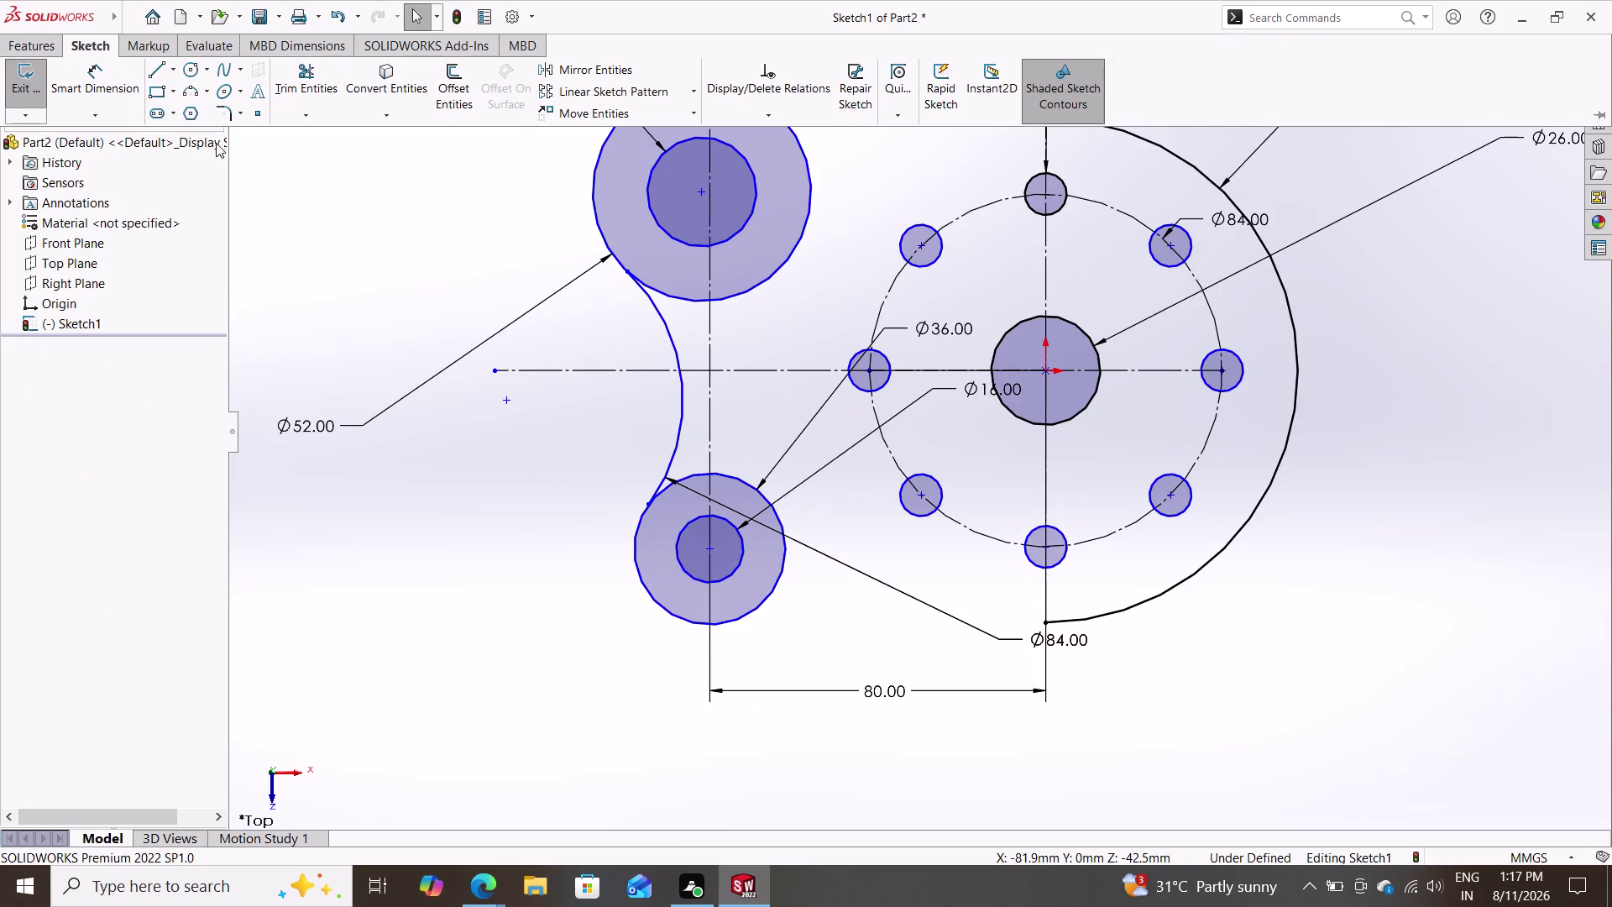
click(109, 81)
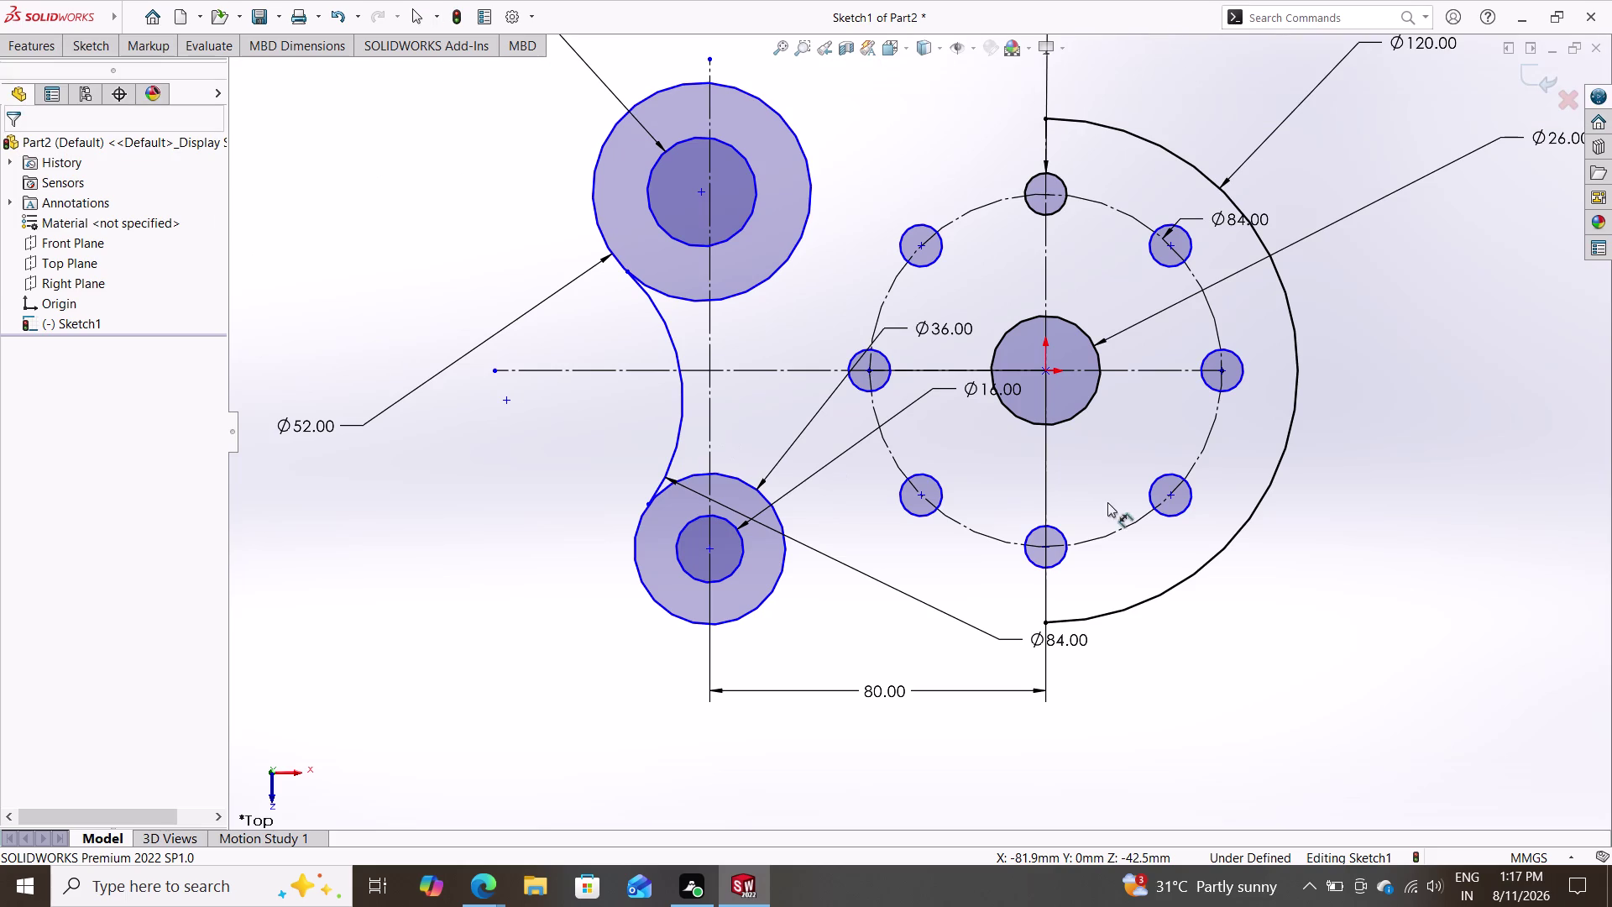
click(1045, 369)
click(704, 190)
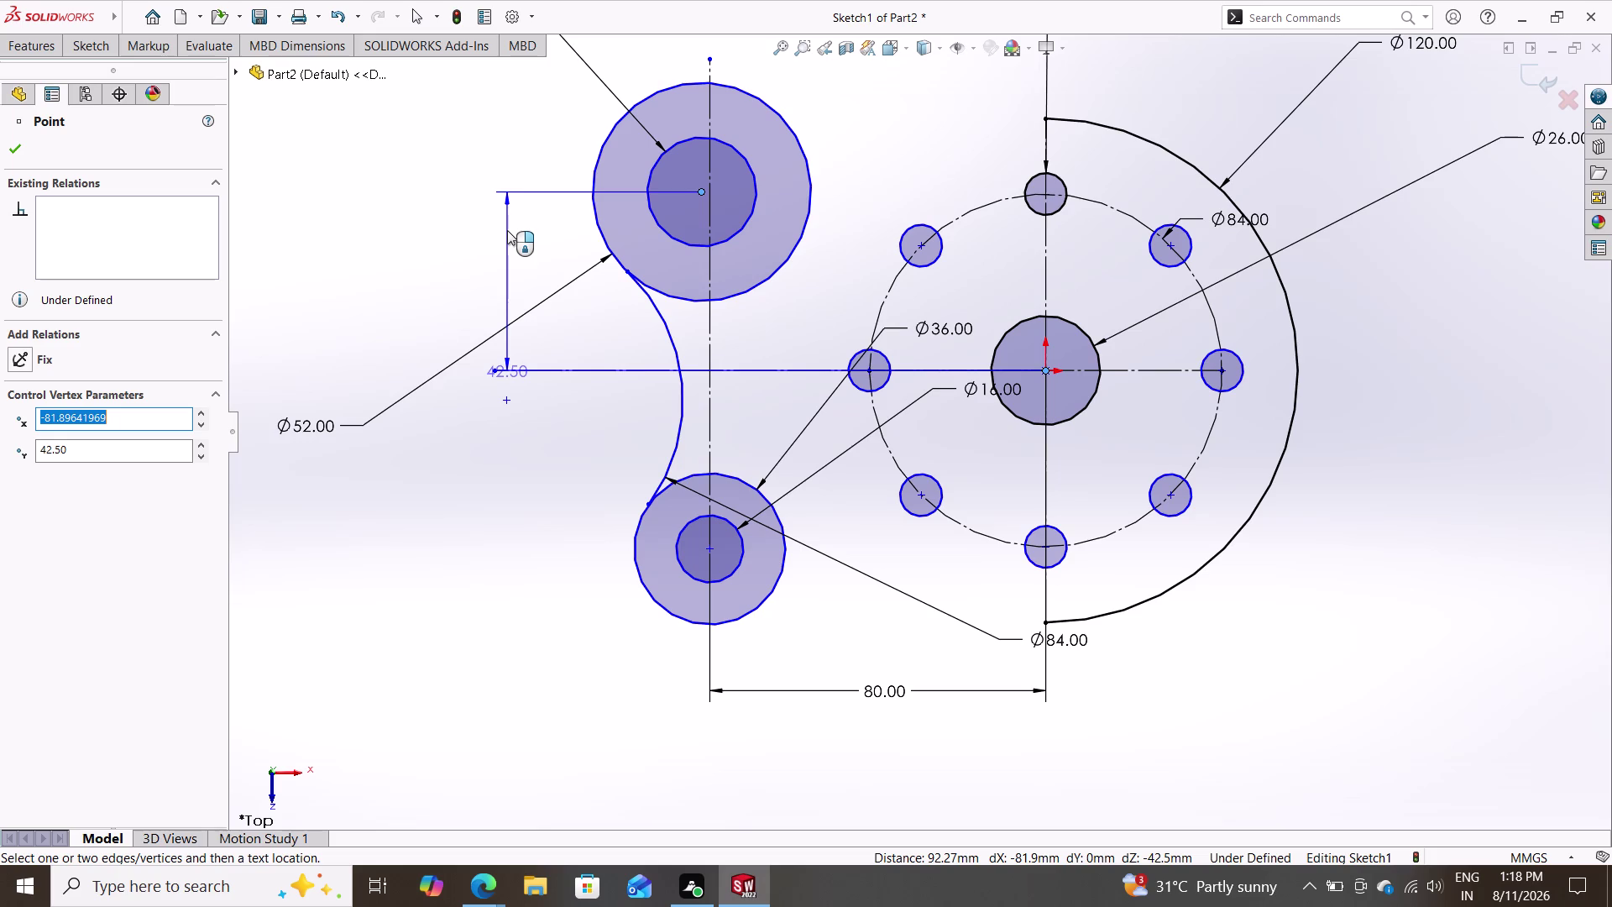
key(Escape)
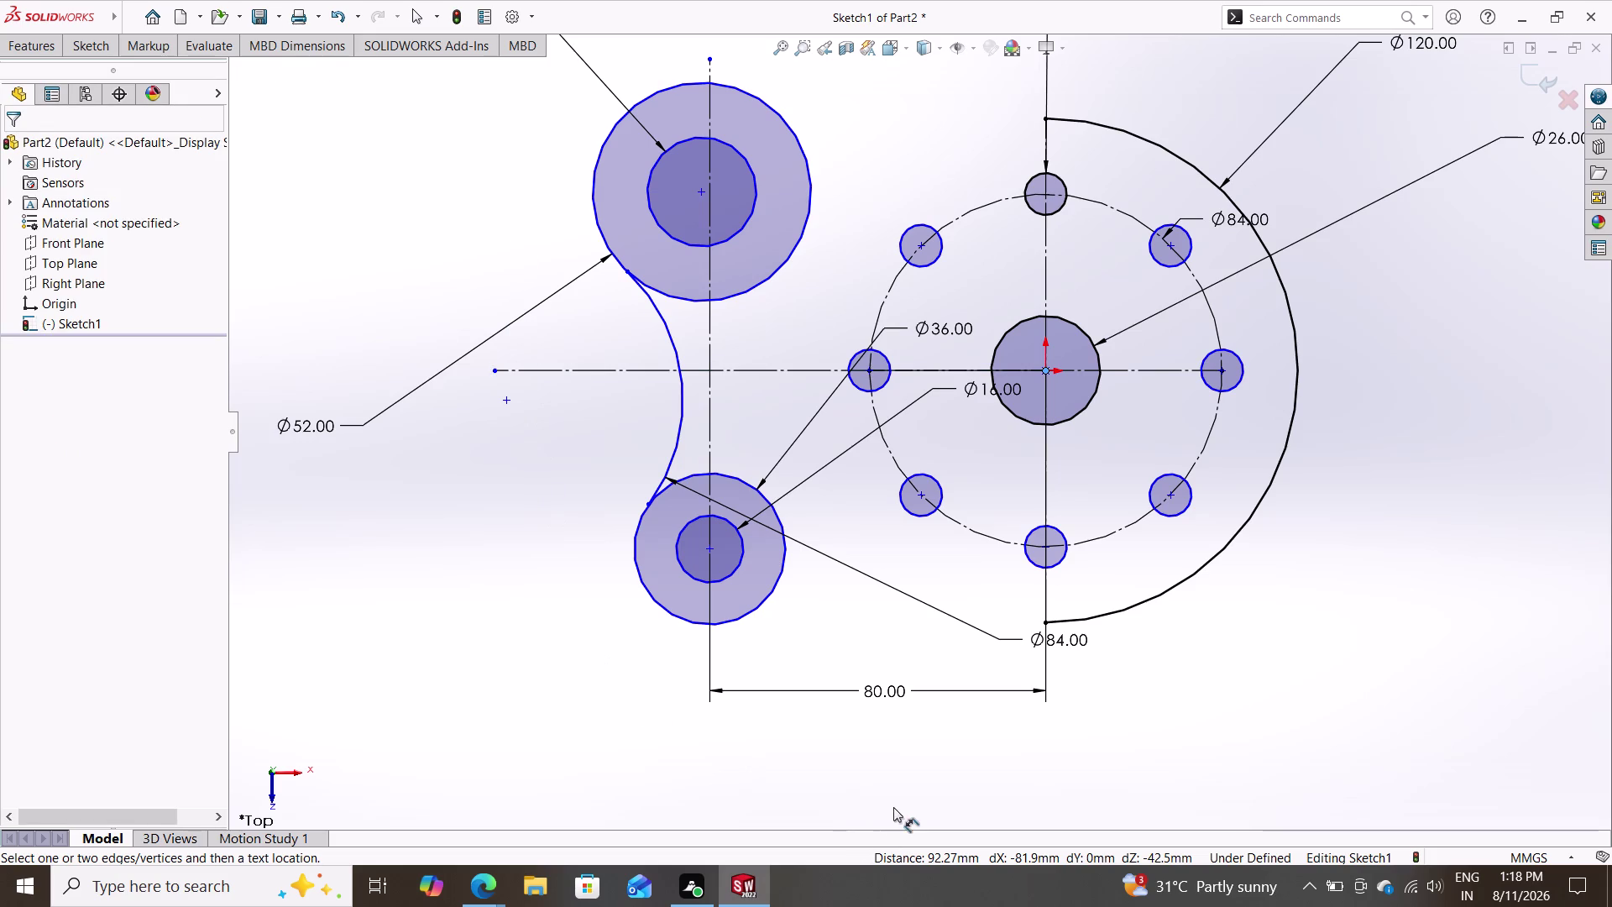
click(88, 47)
click(159, 74)
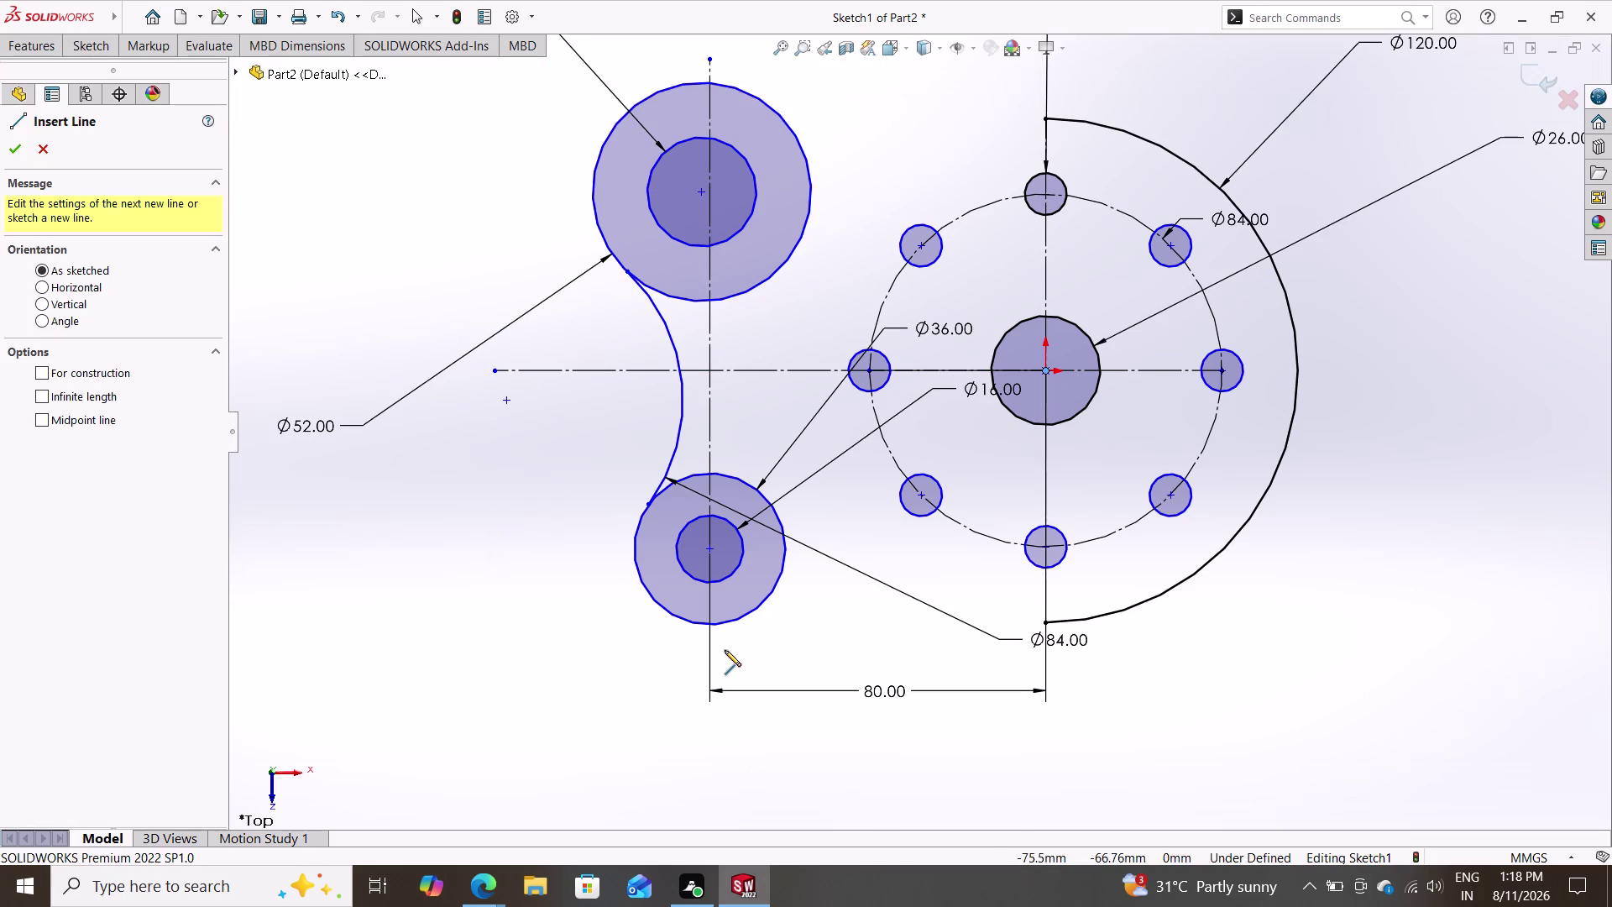
click(711, 625)
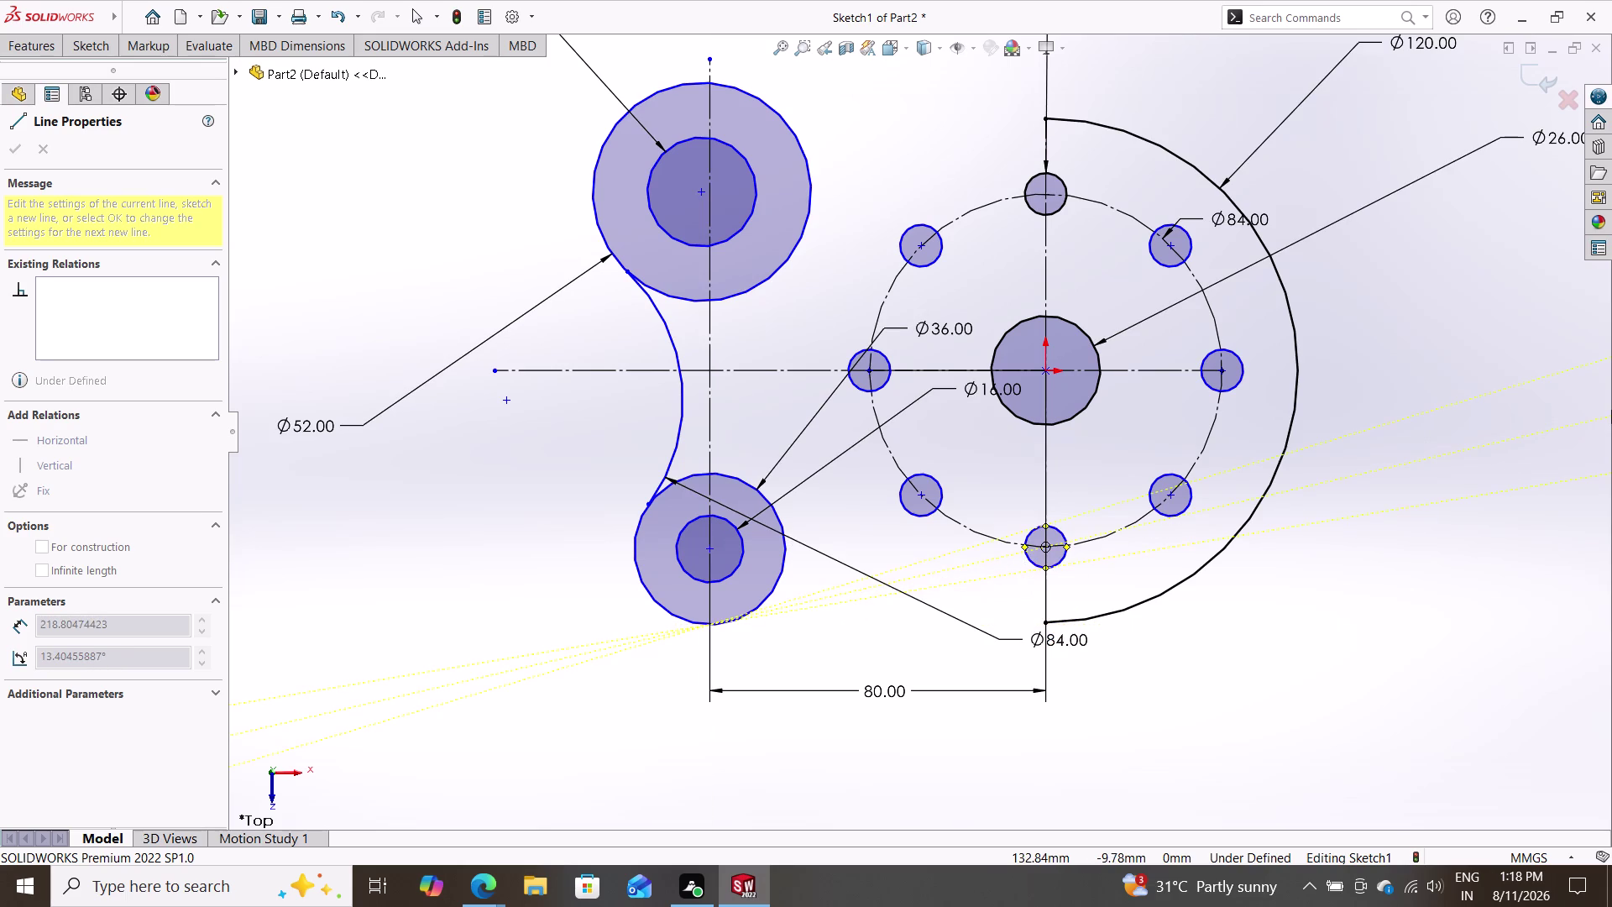
key(Escape)
key(Escape)
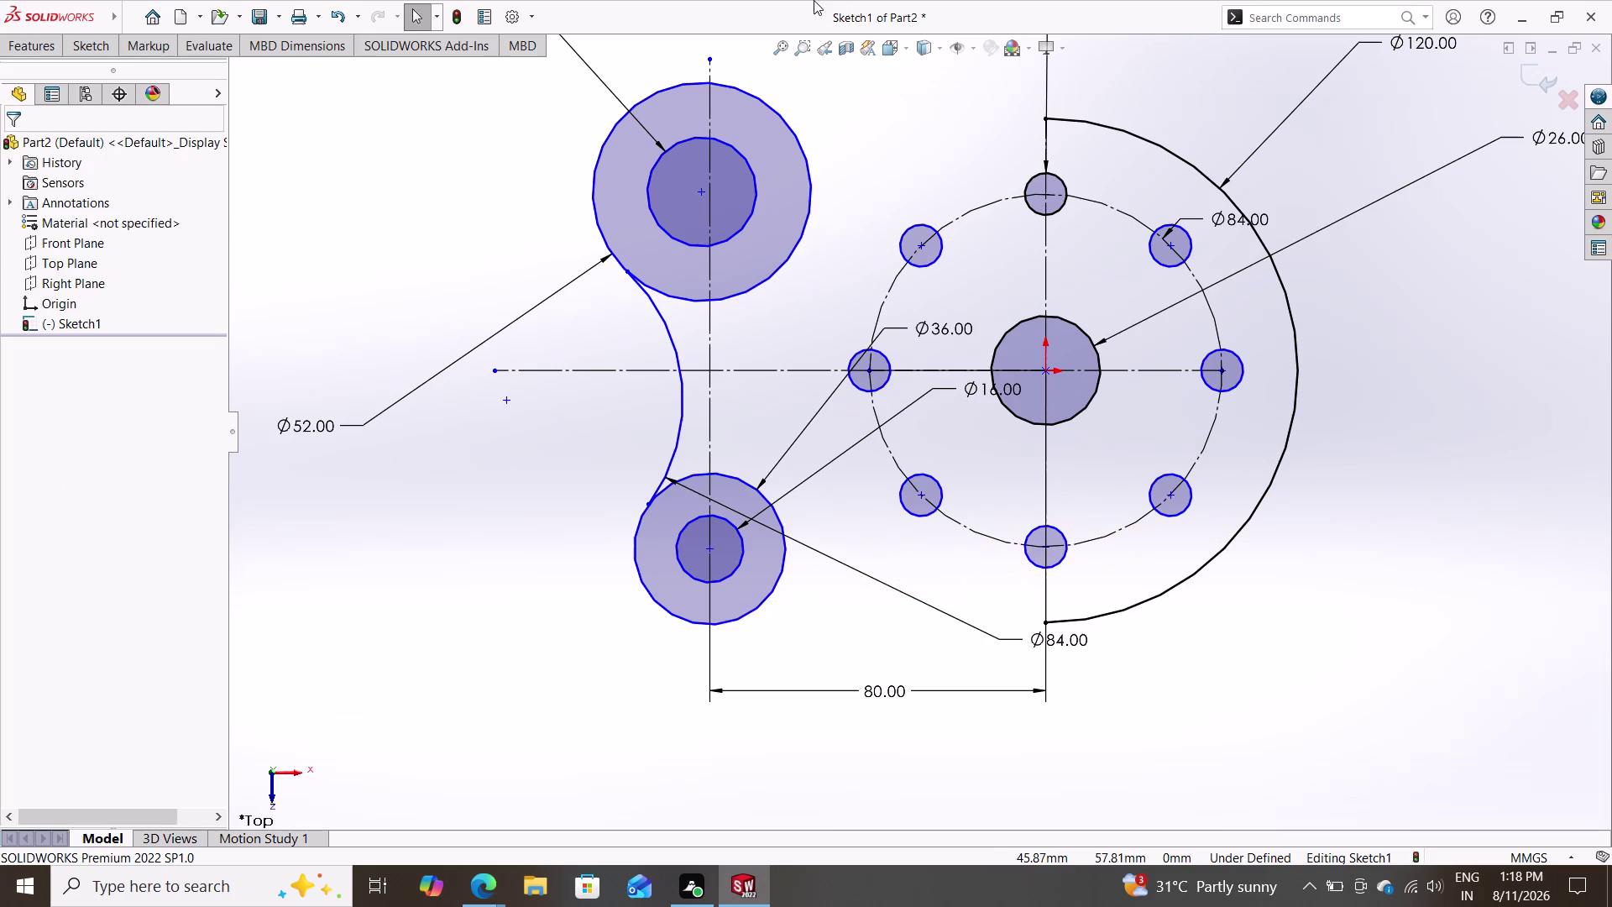
click(82, 45)
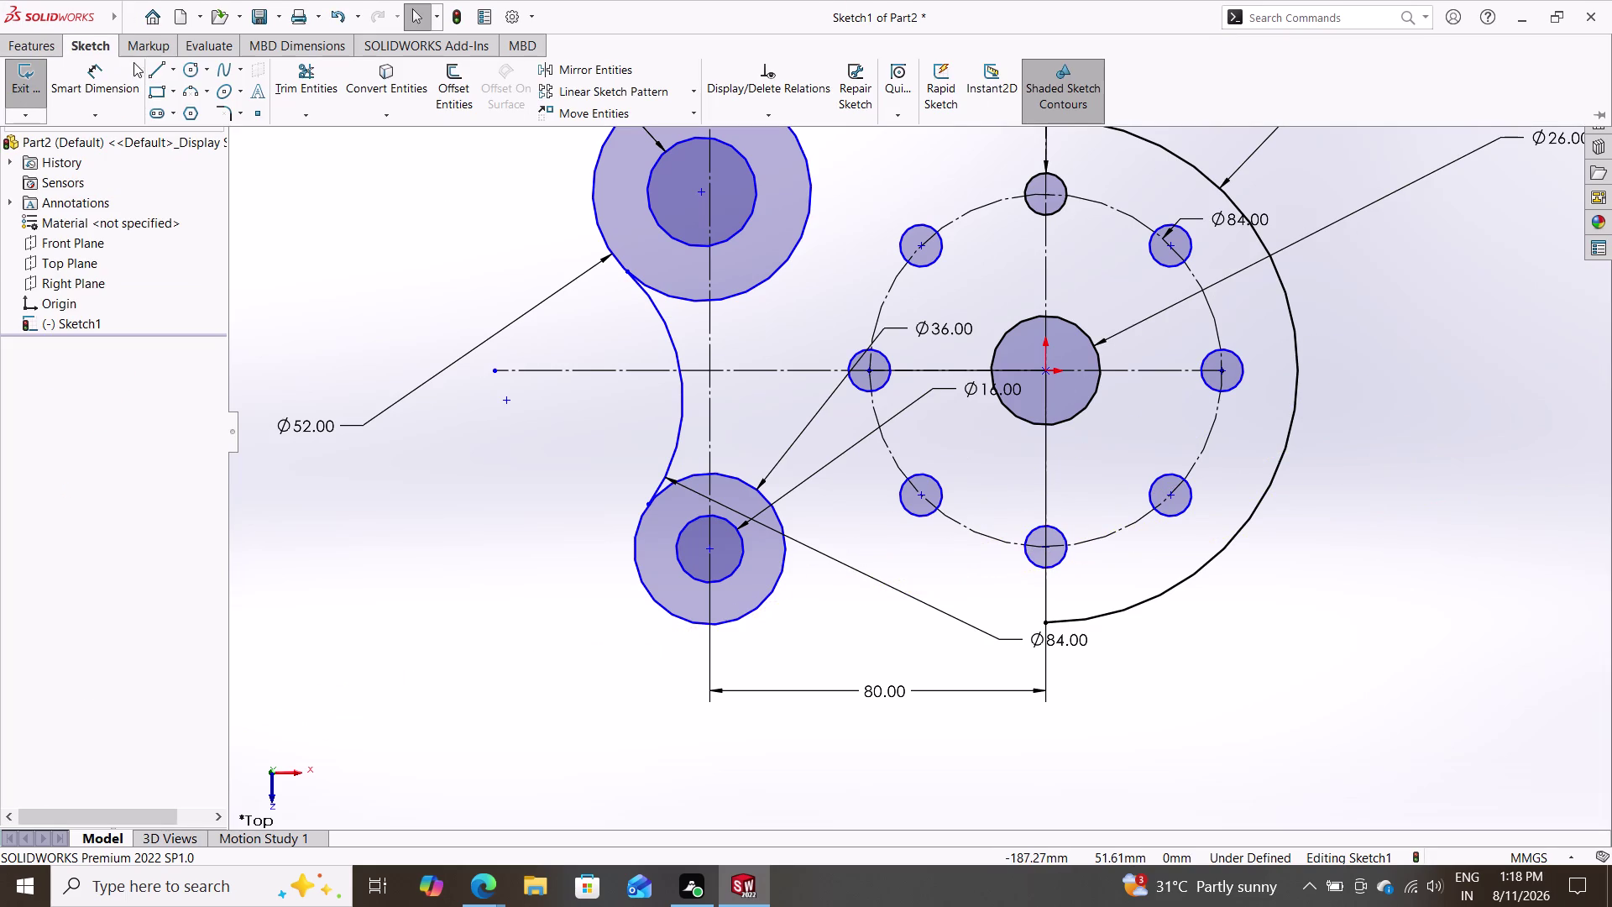
Dimension the lower and upper side boss centres vertically at 85 mm.
click(94, 75)
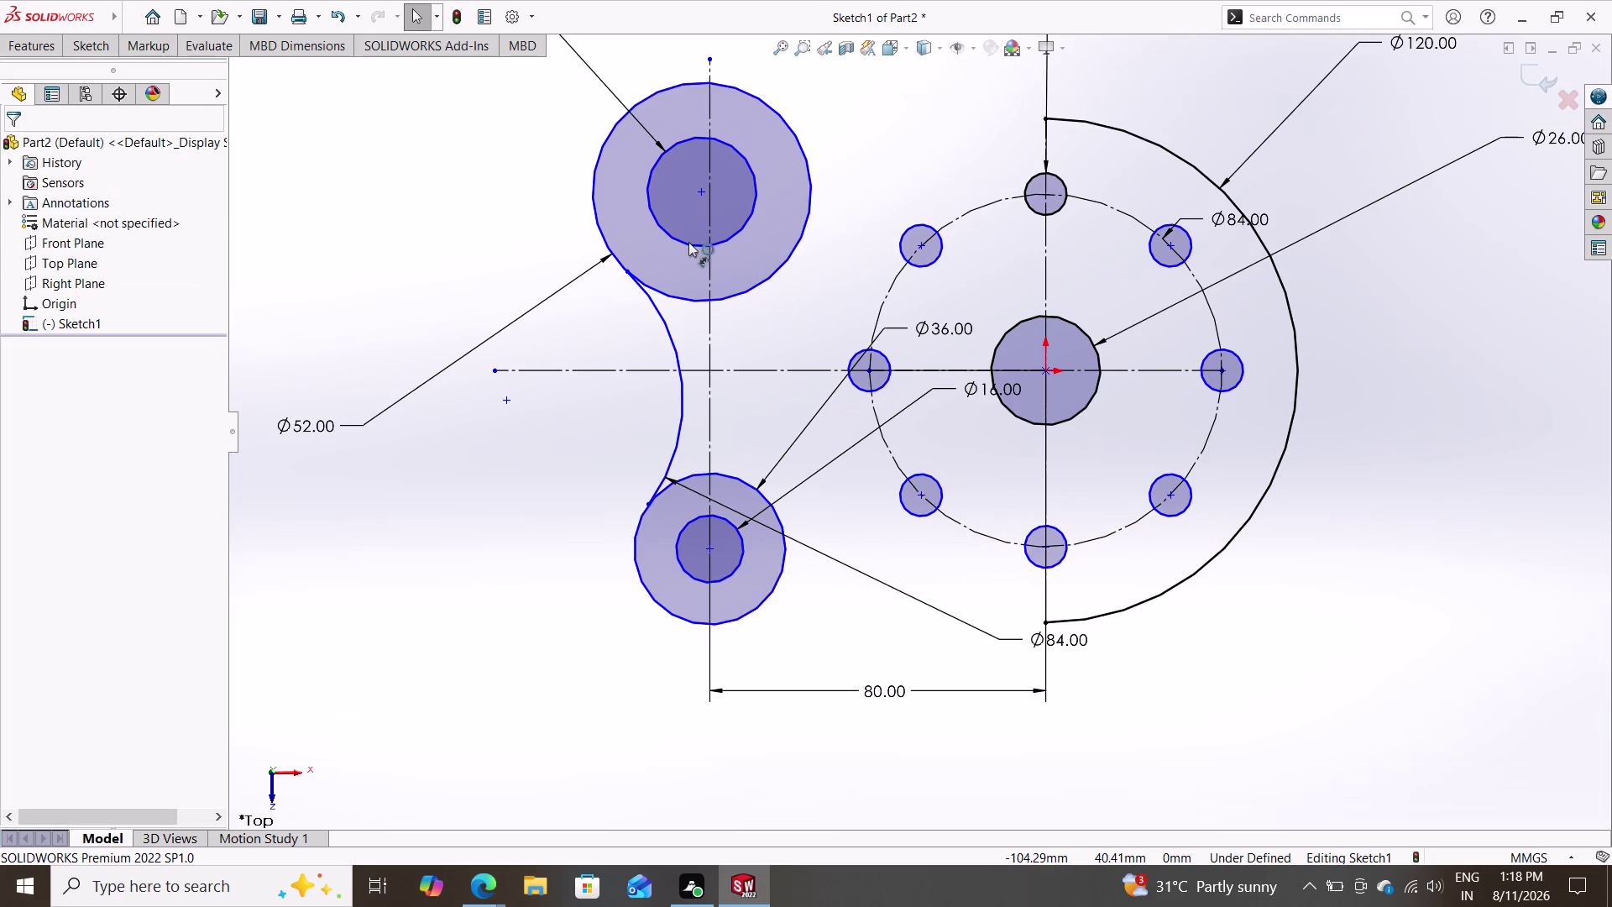
click(696, 188)
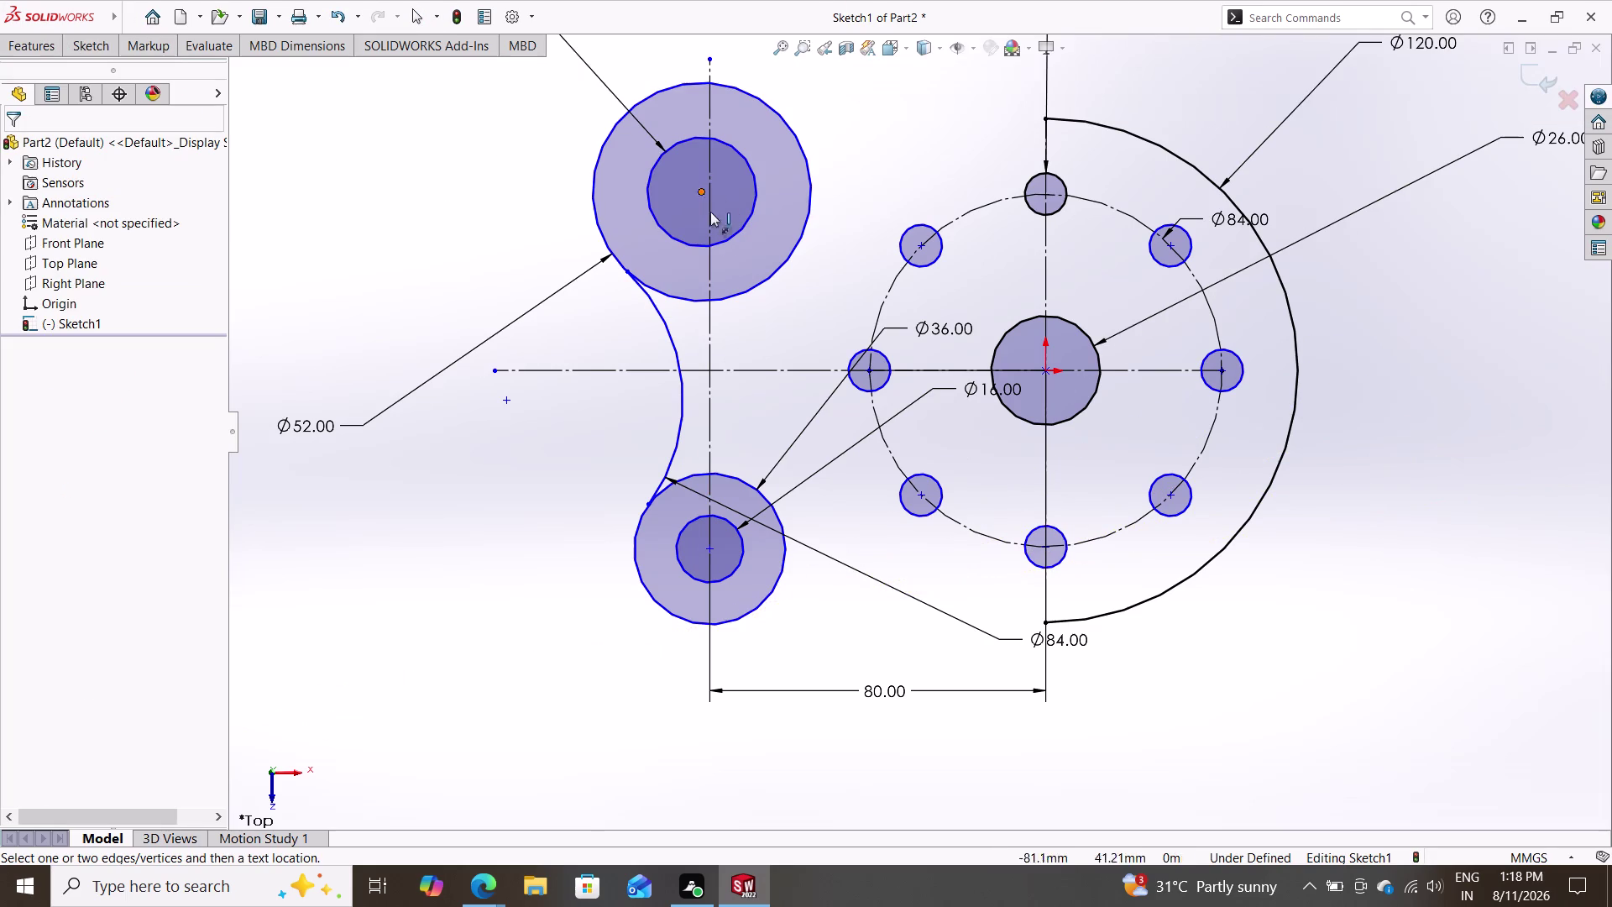
click(707, 549)
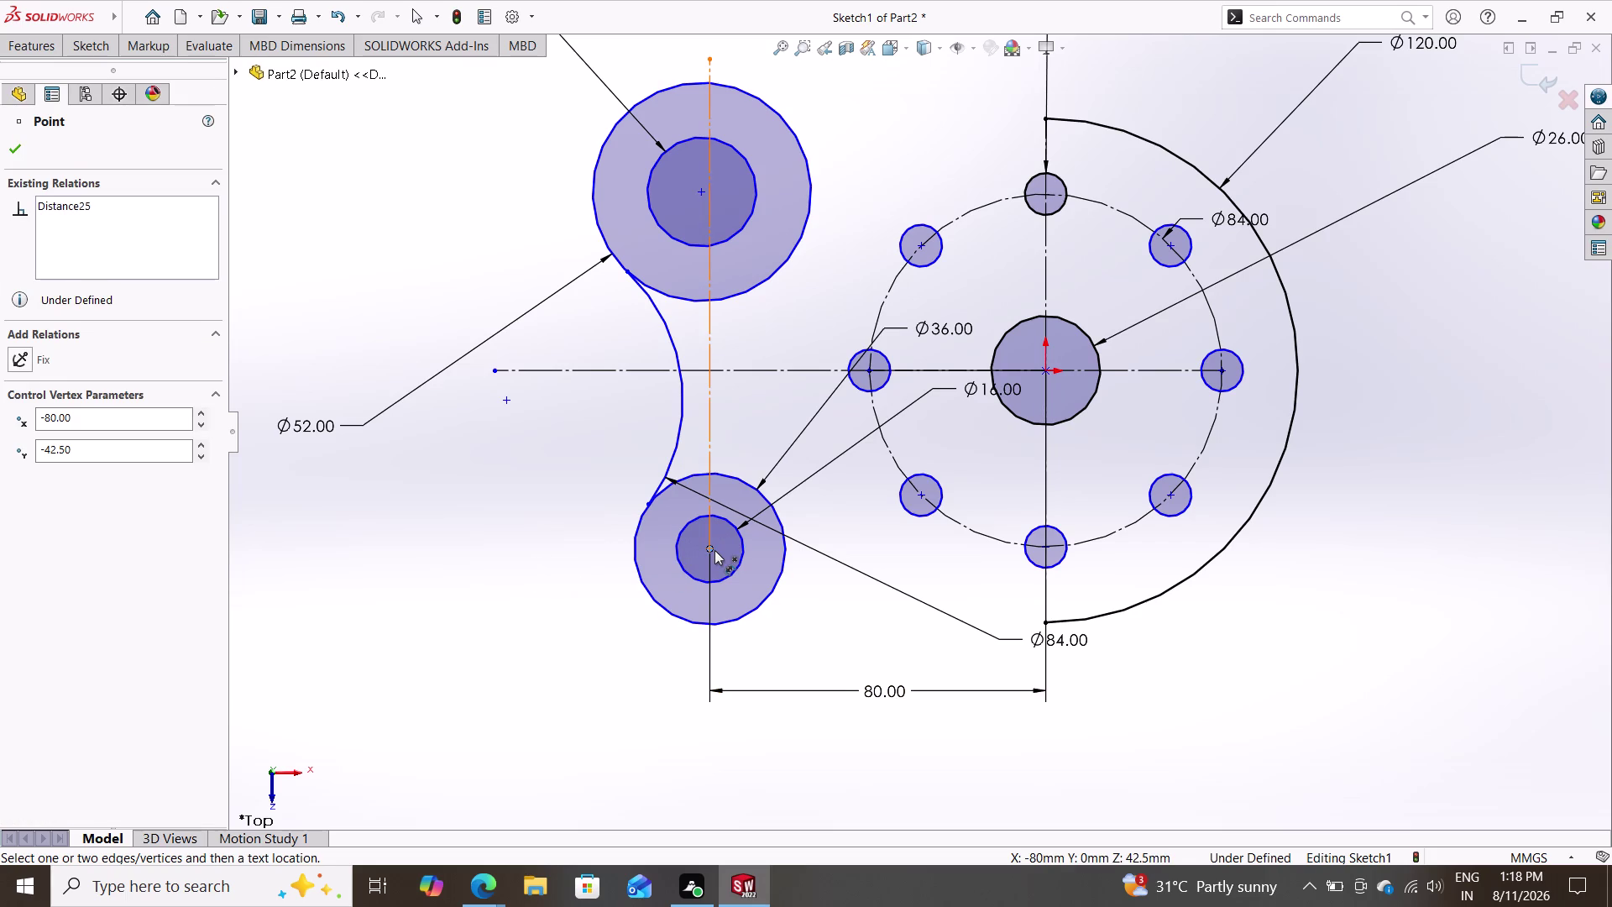
click(715, 550)
click(704, 193)
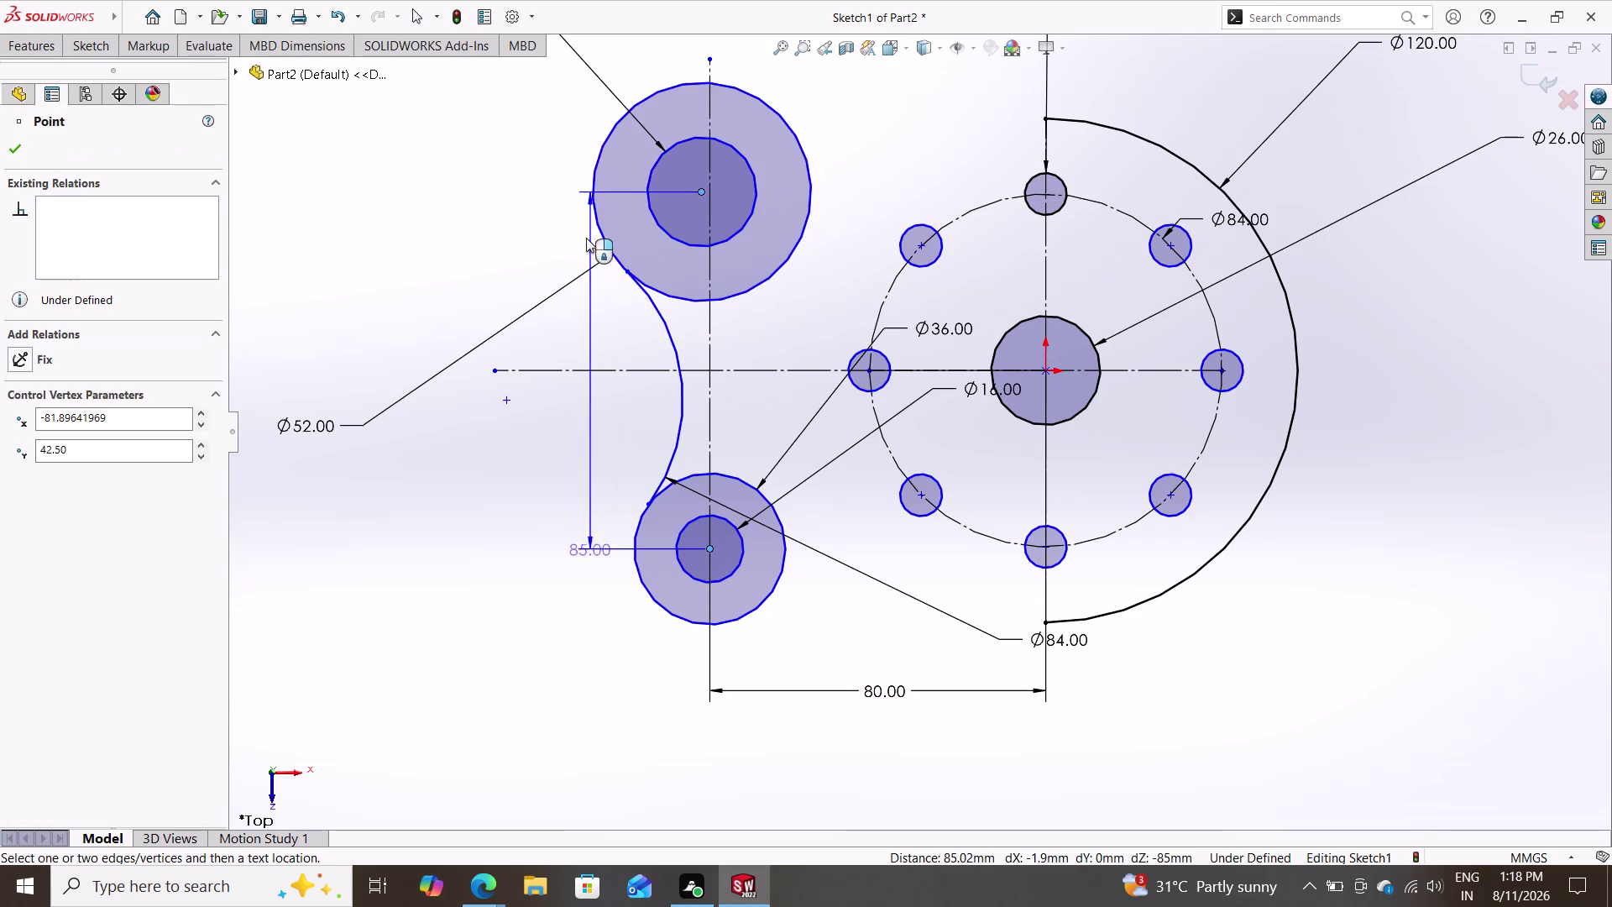
click(491, 350)
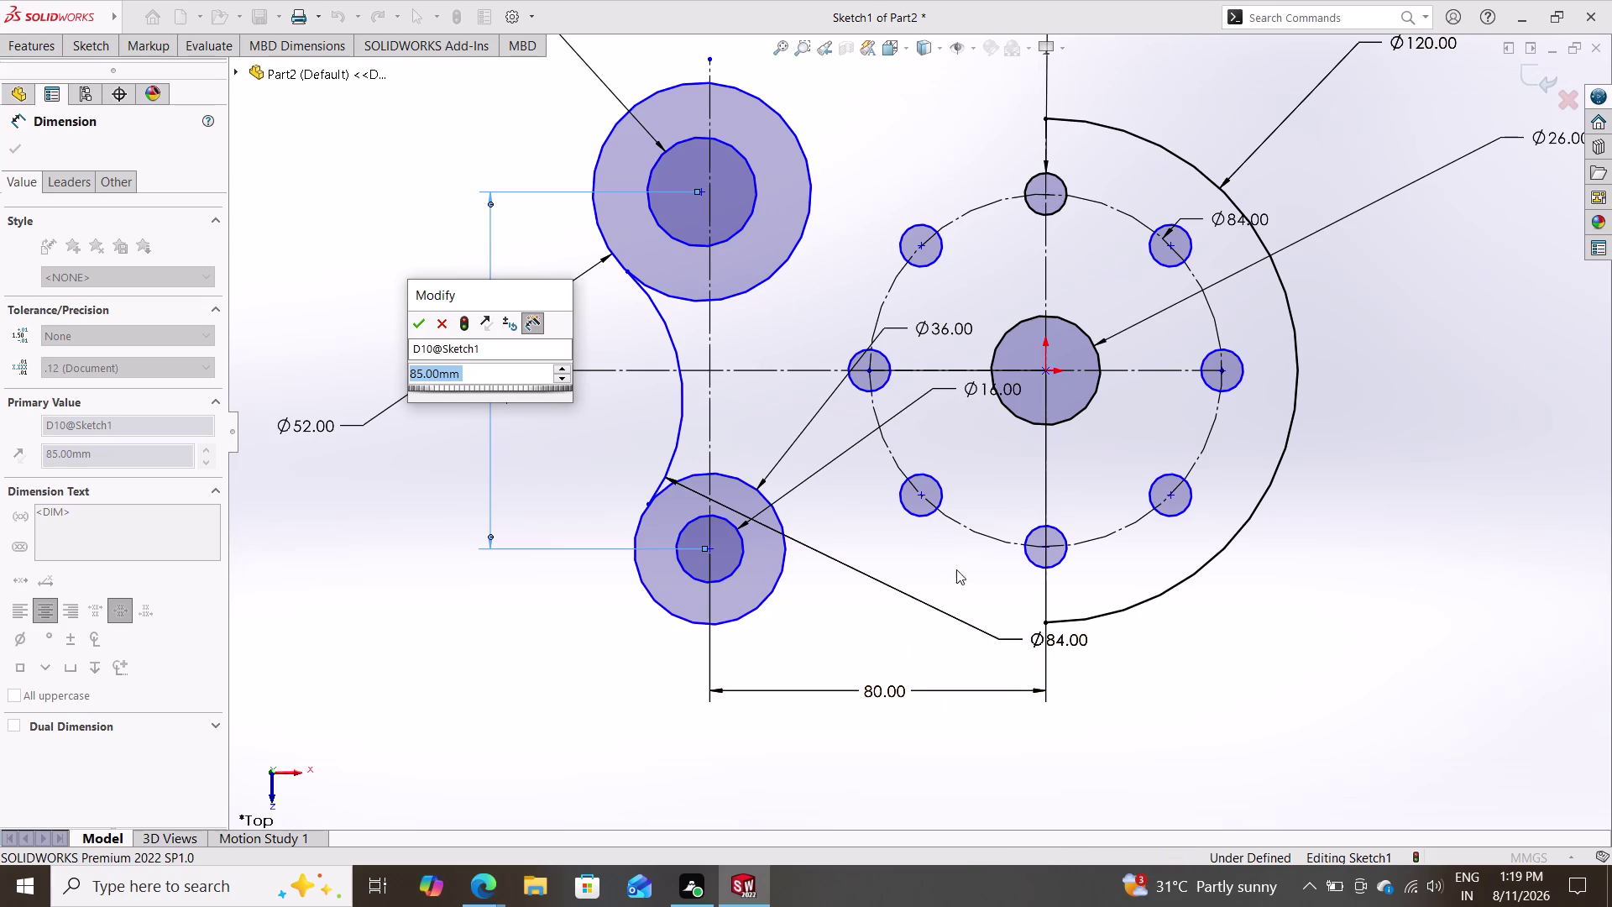
click(419, 316)
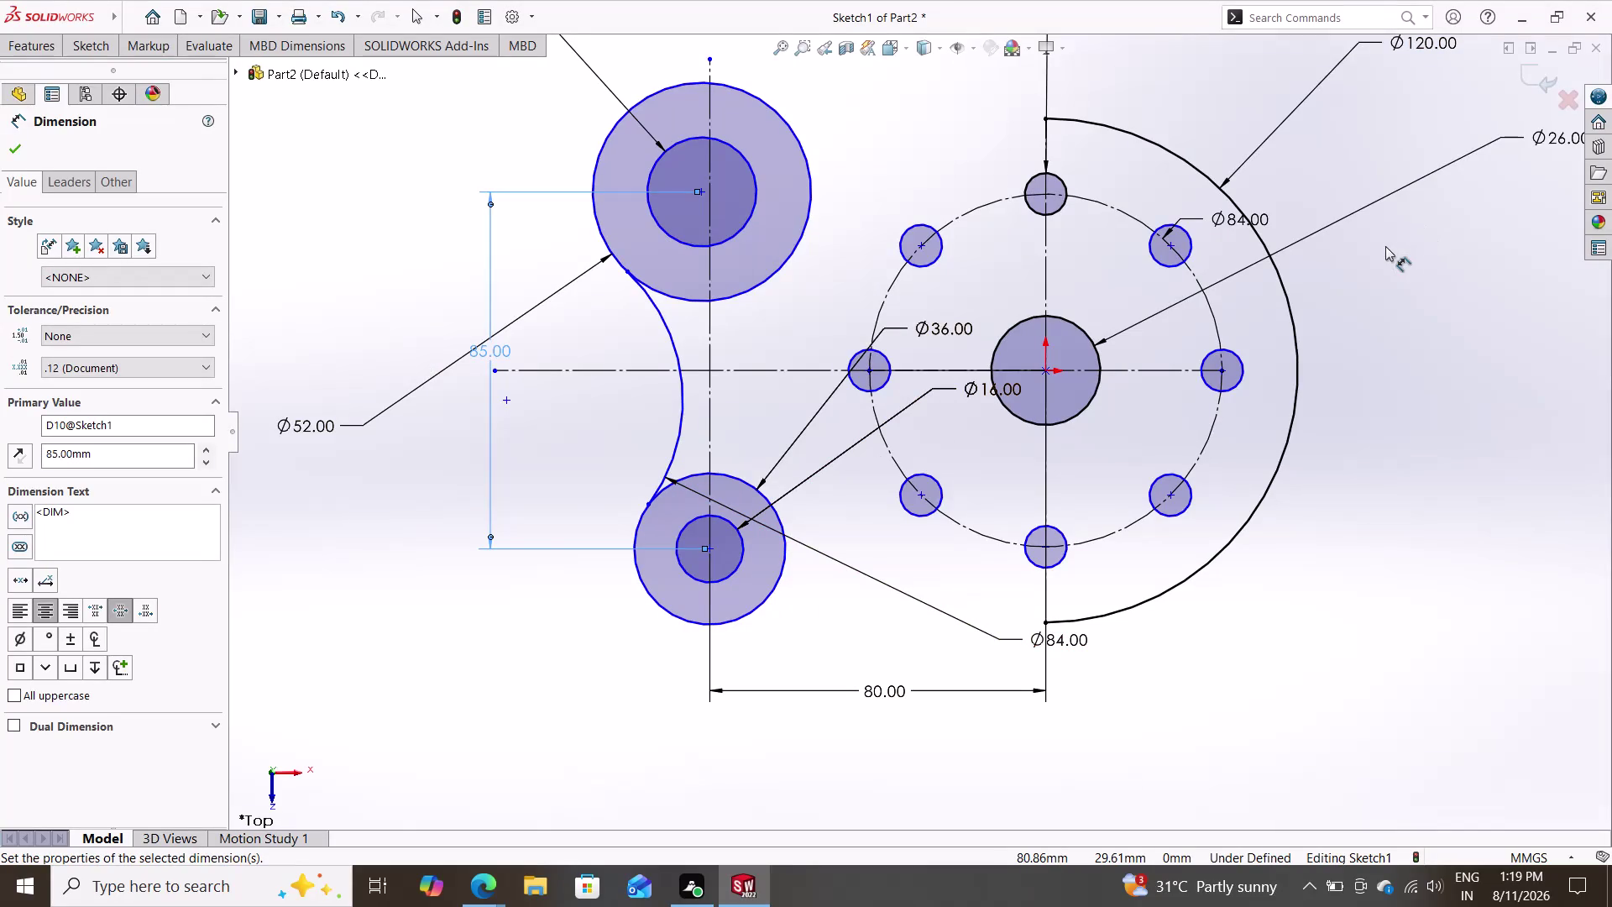
scroll(up, 3)
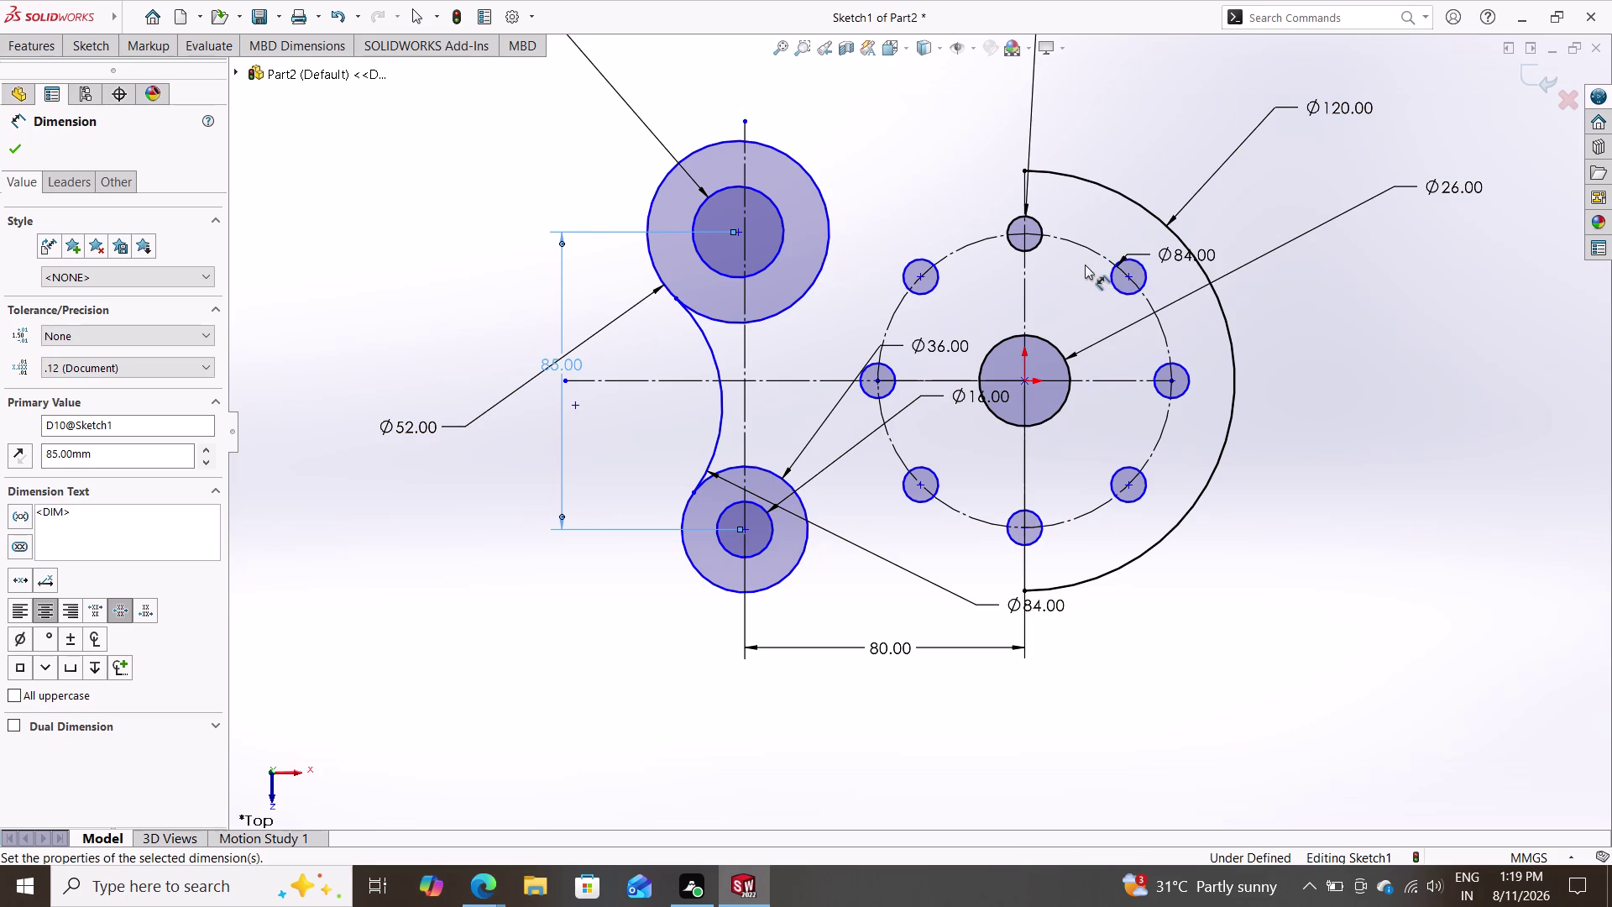
double_click(1316, 104)
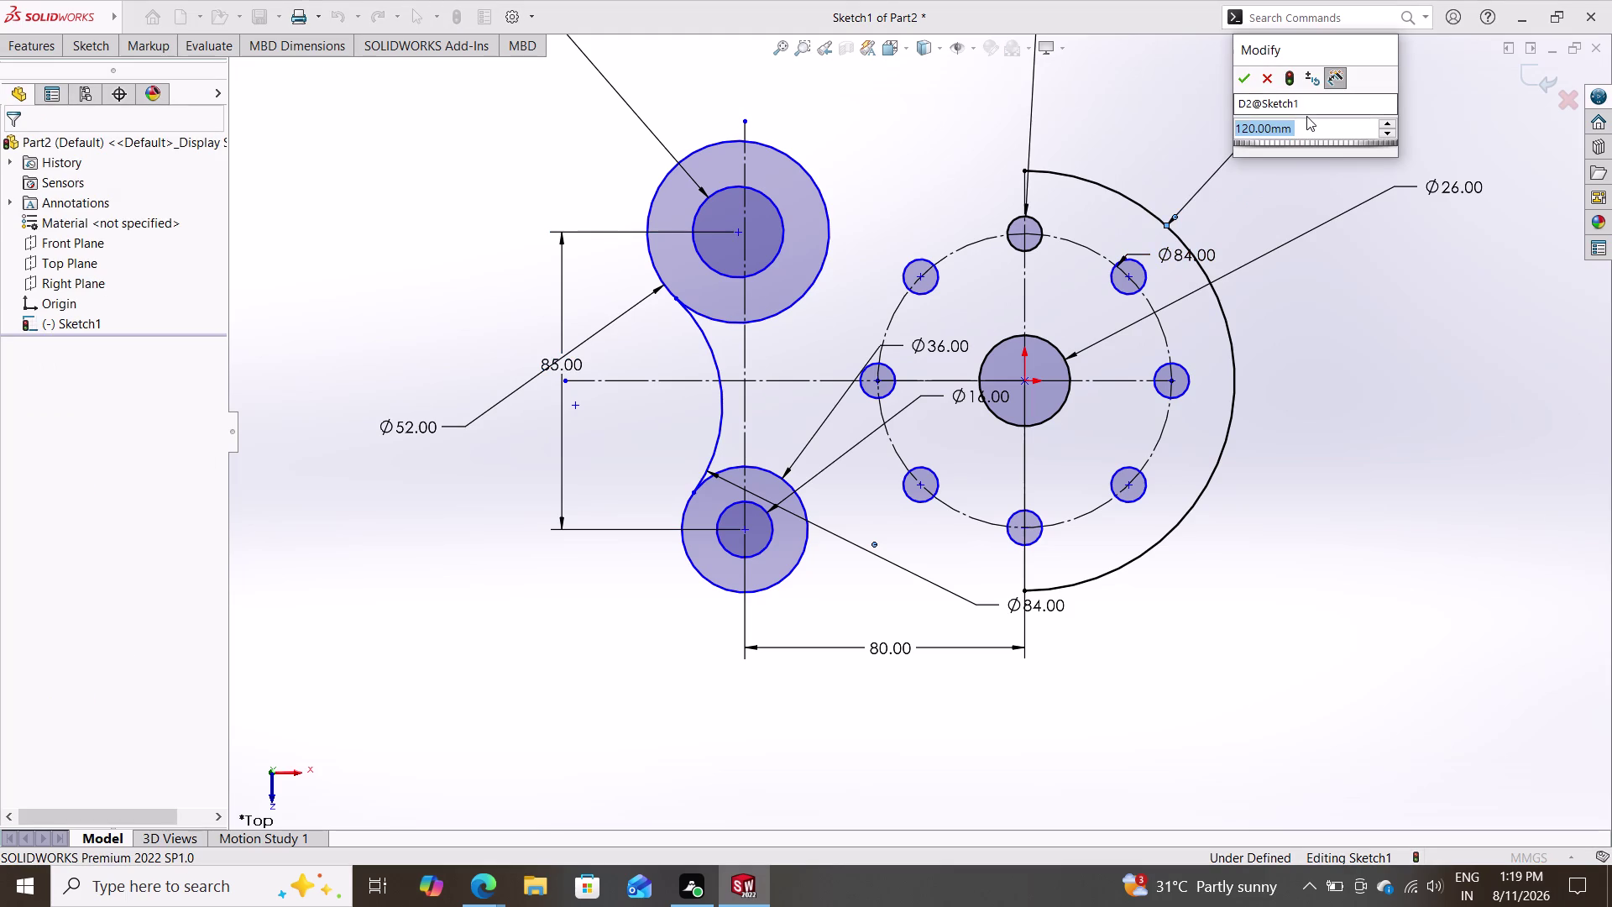
Try 80 on the outer arc and undo it, then set the bolt circle to Ø60.
text(8)
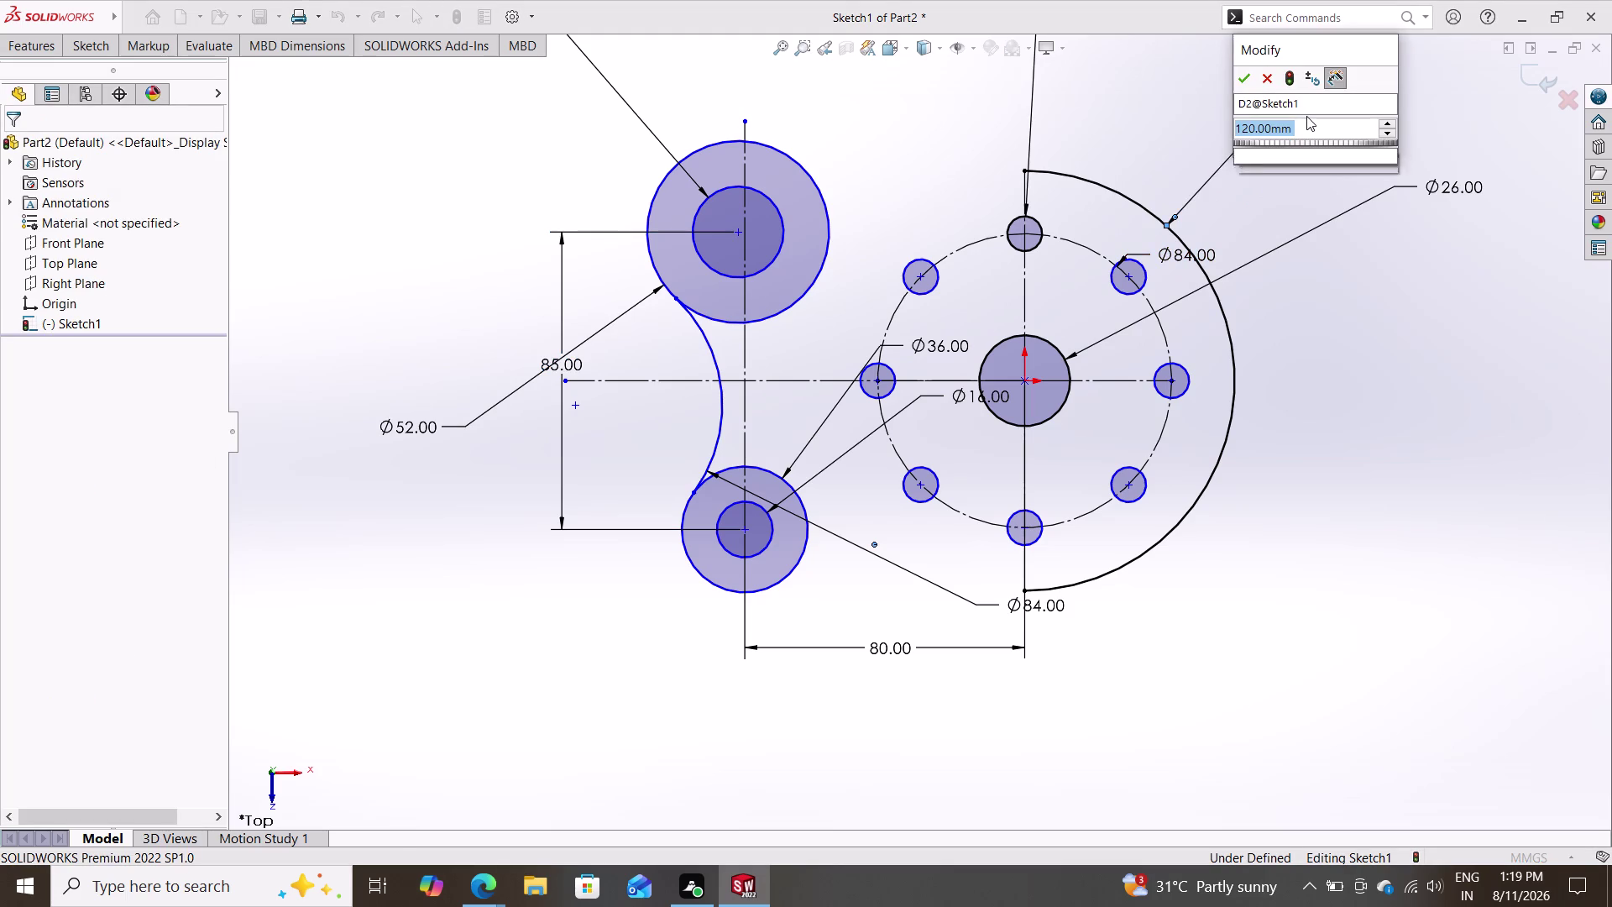
text(0)
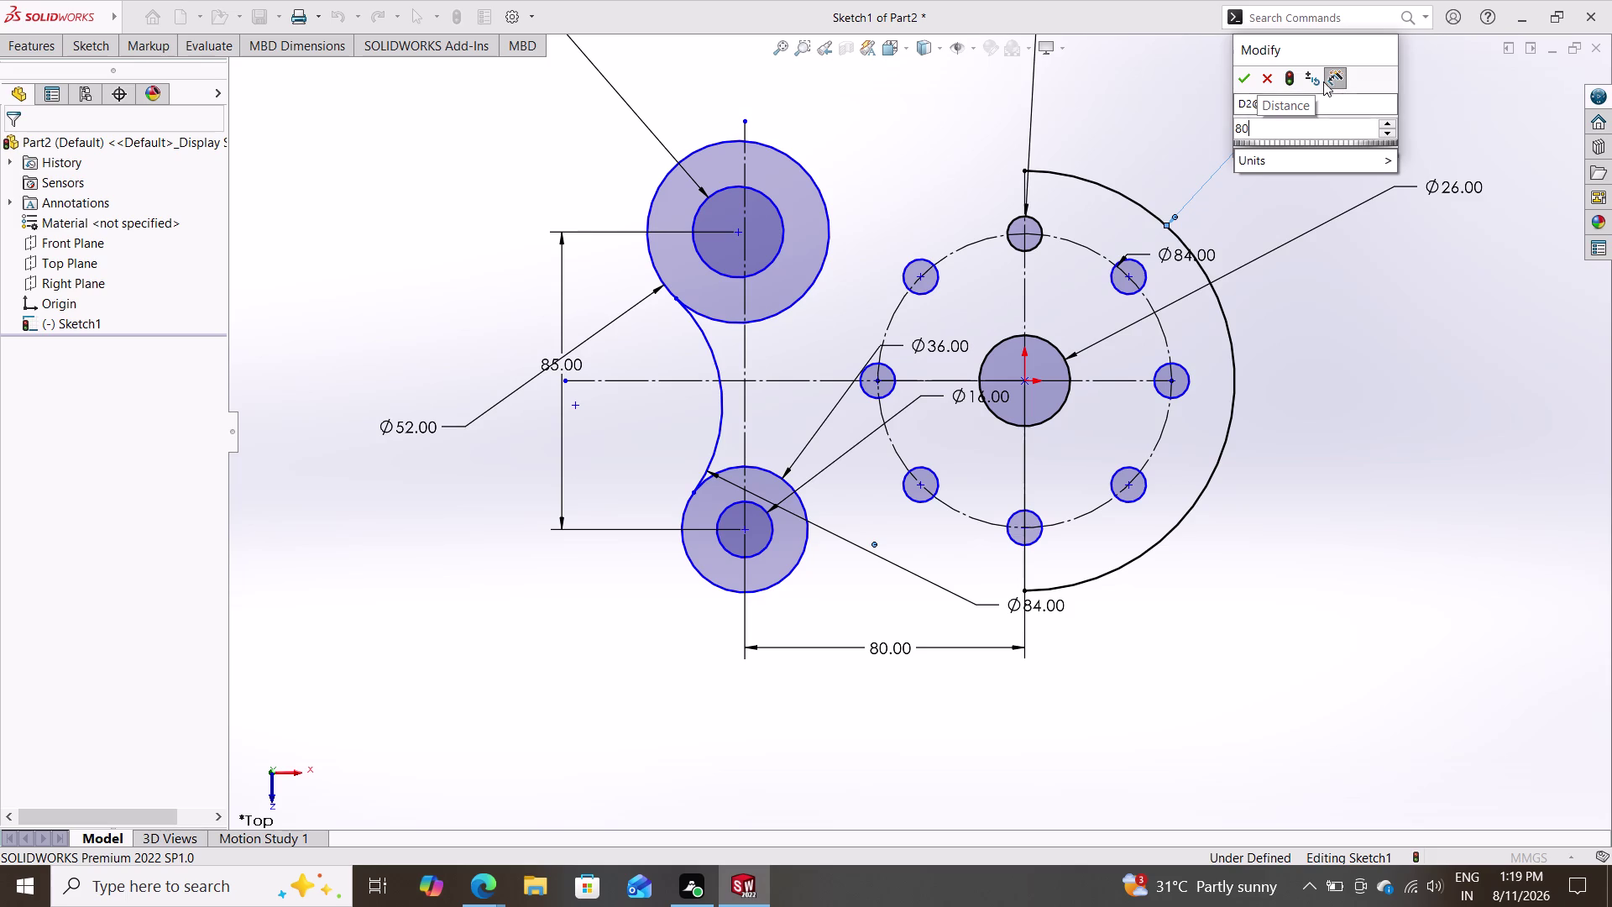
click(1254, 73)
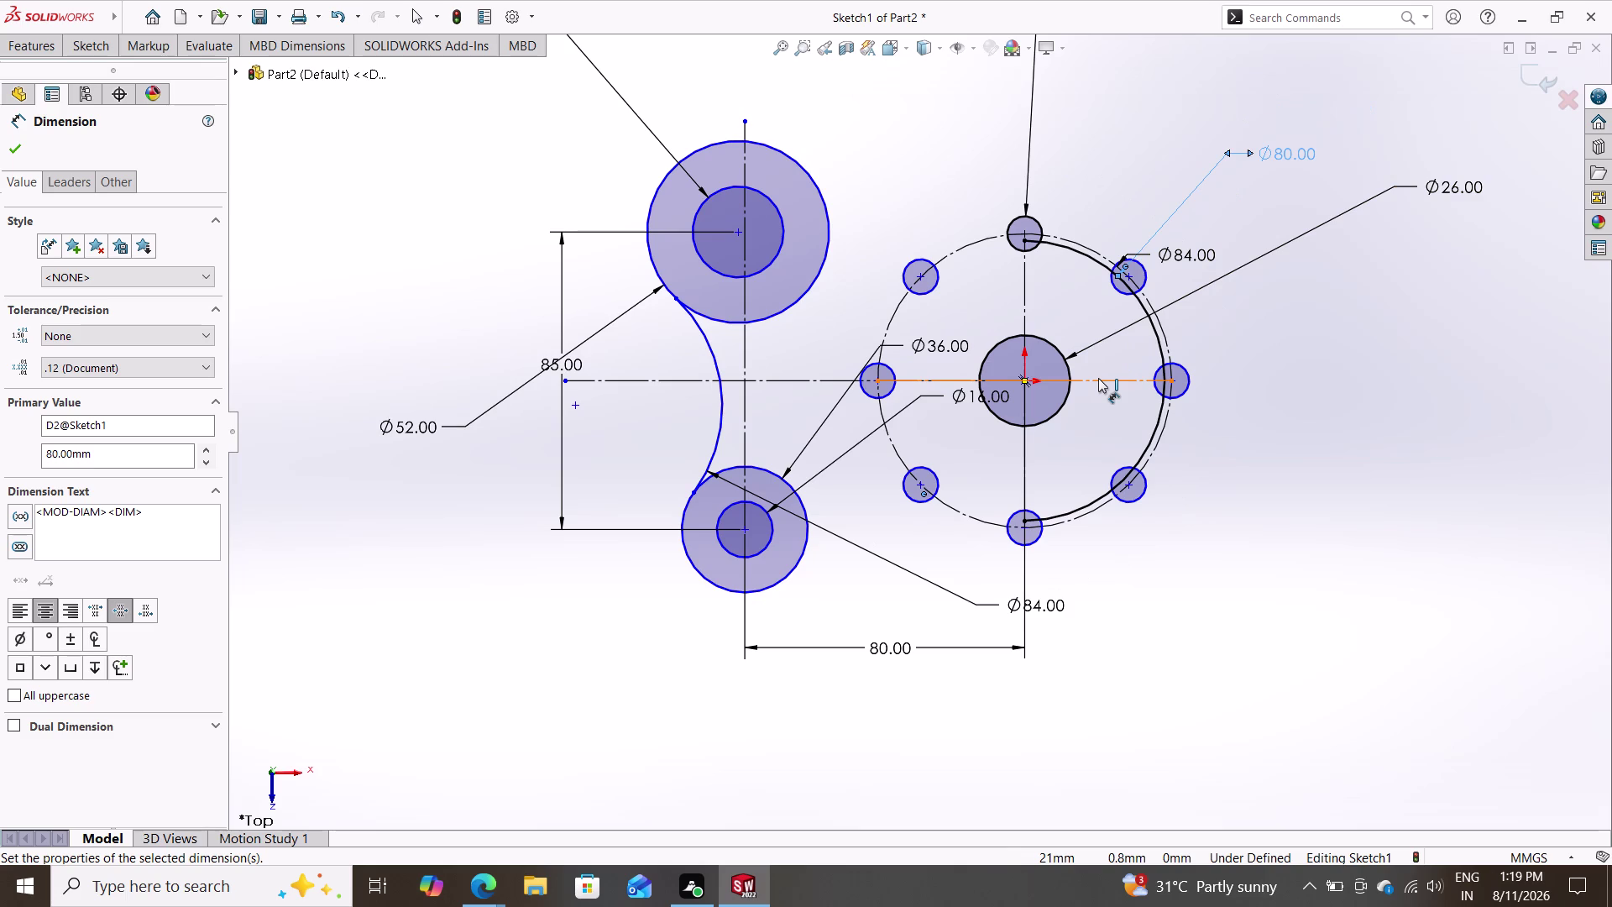
key(ctrl+z)
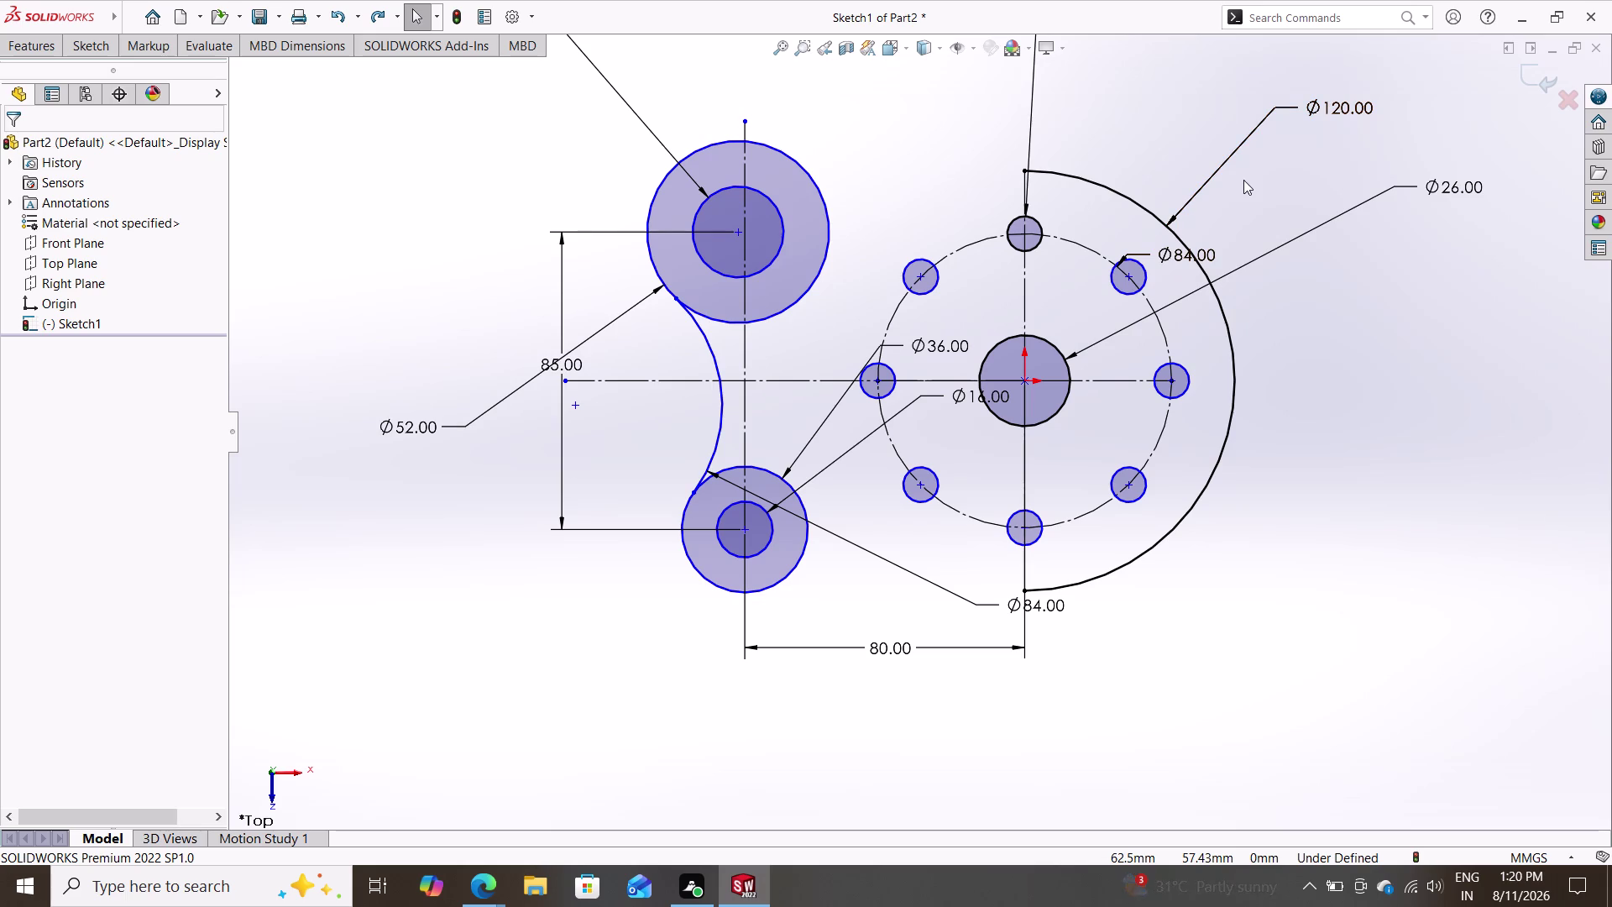
double_click(1177, 253)
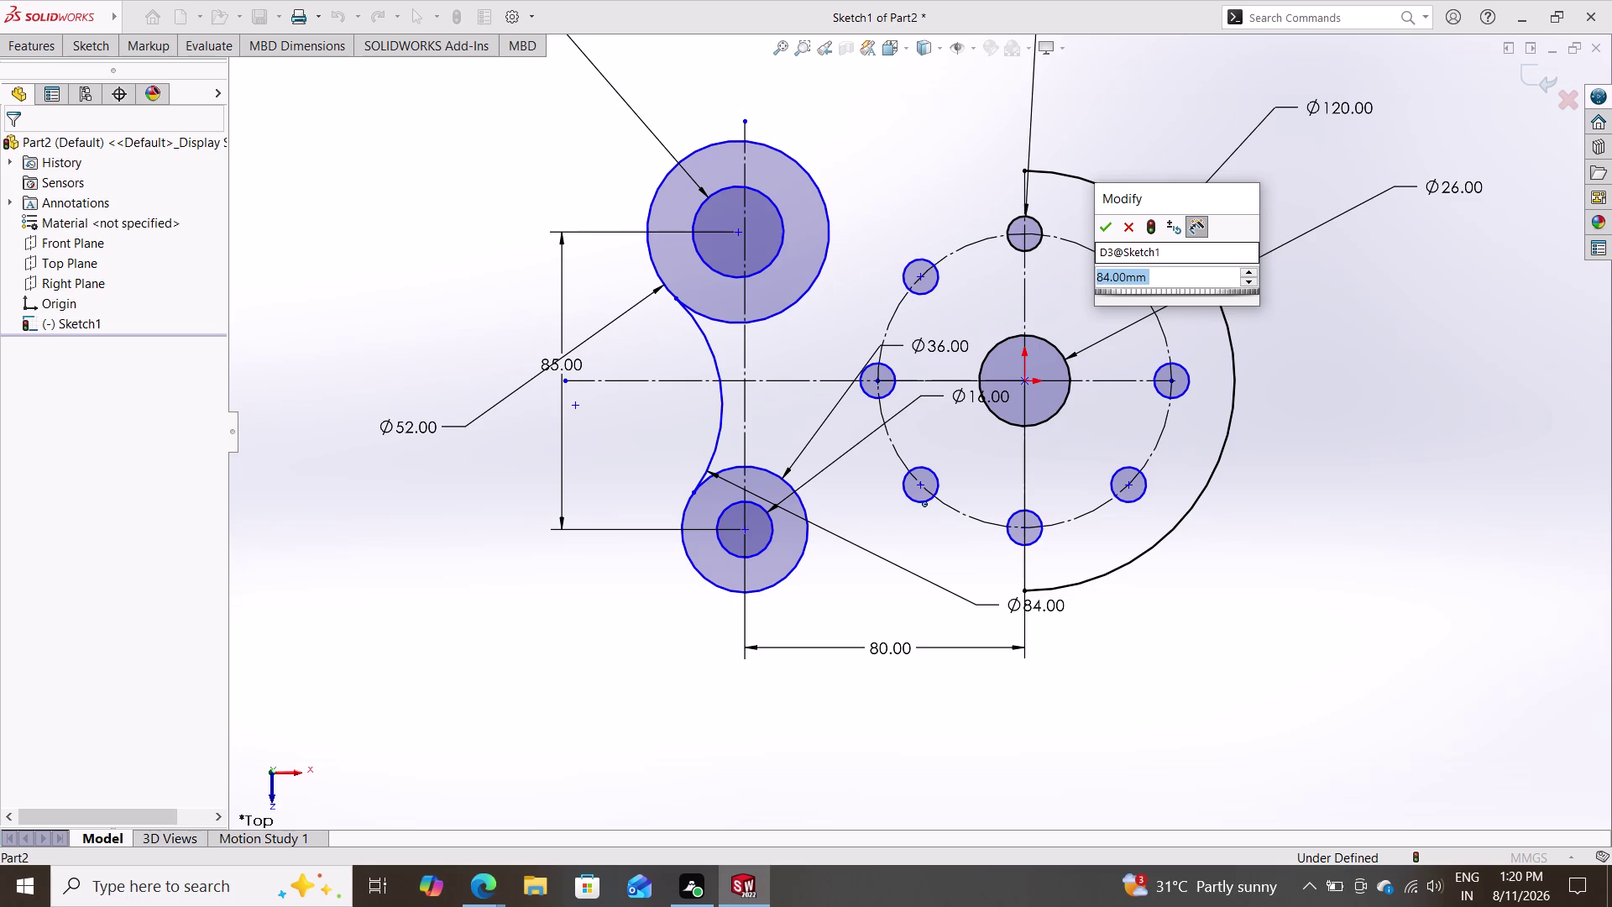
text(60)
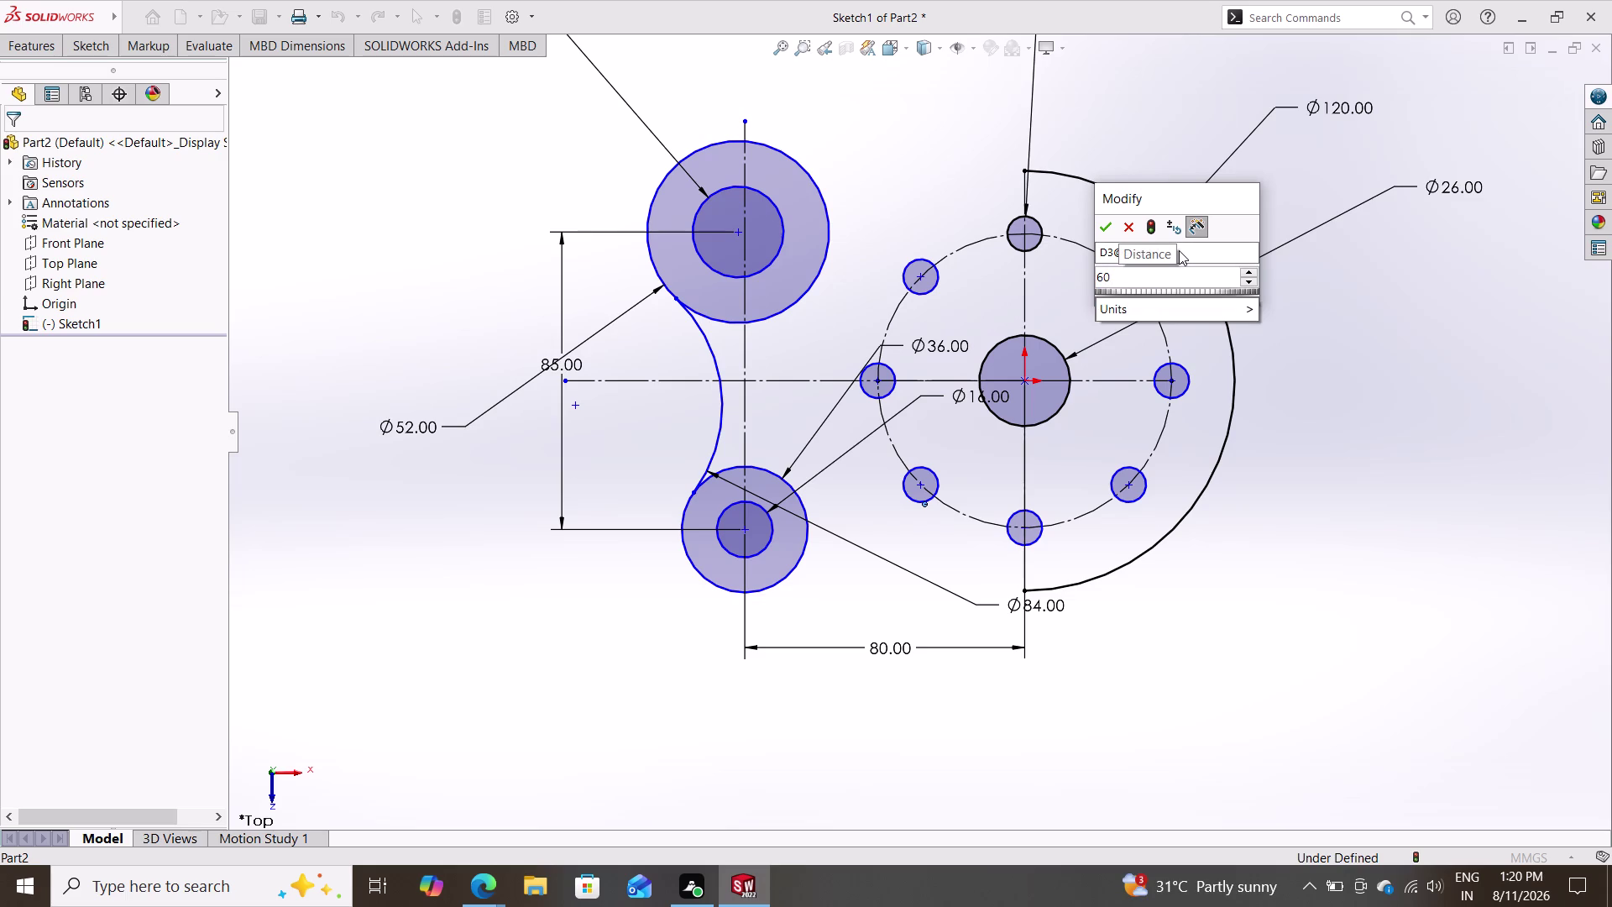
click(1115, 228)
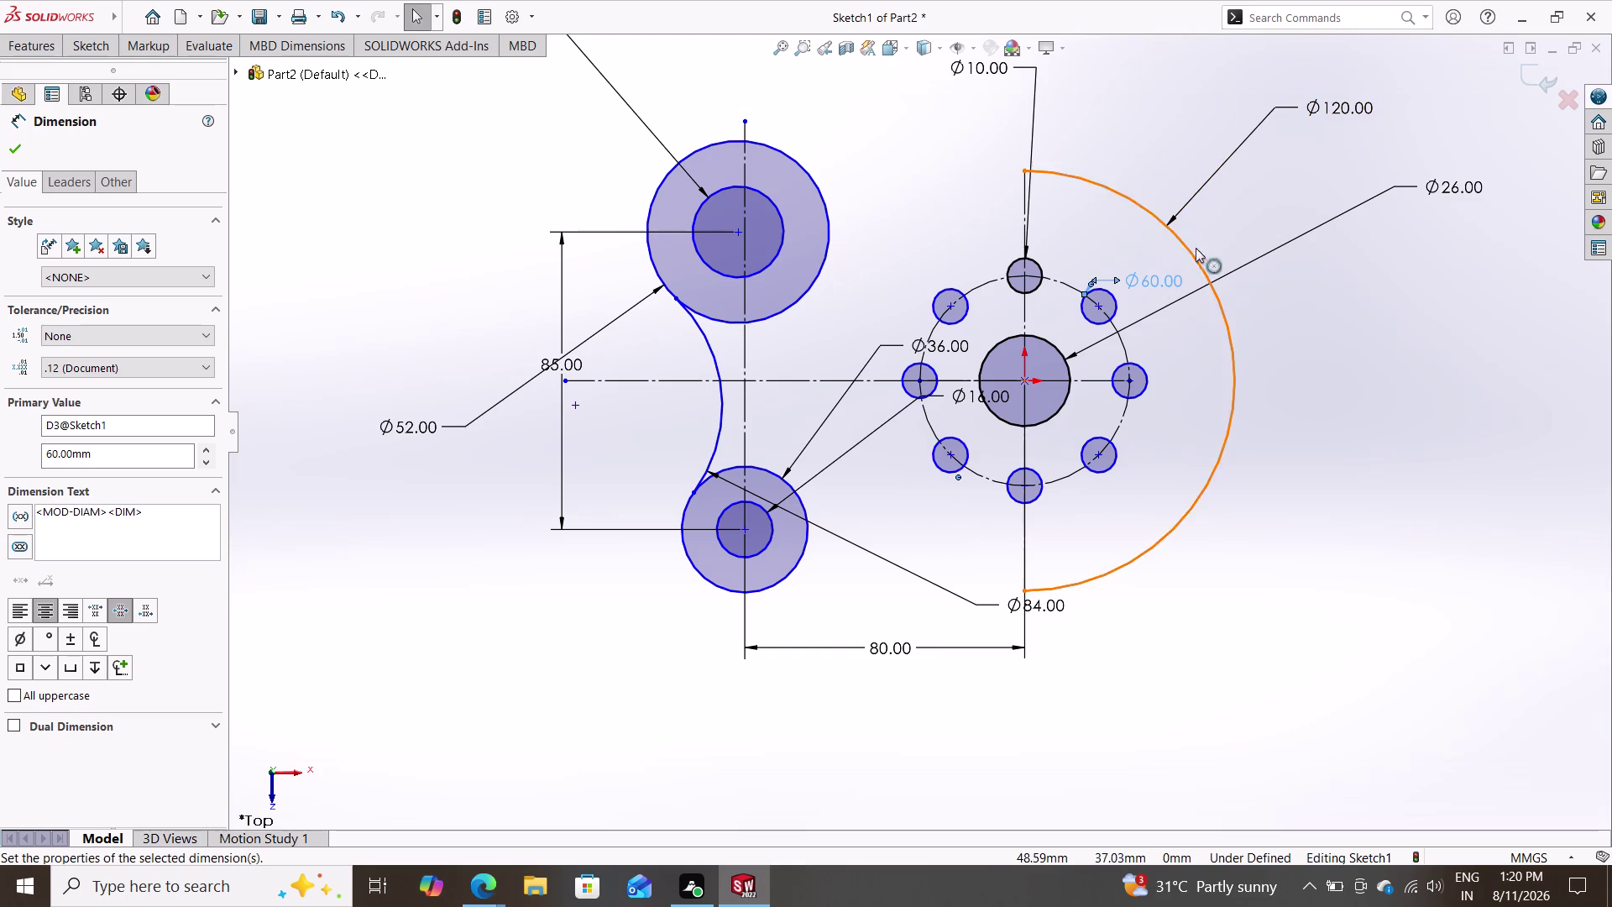
Change the outer arc's Ø120 dimension to 84 mm.
double_click(1348, 97)
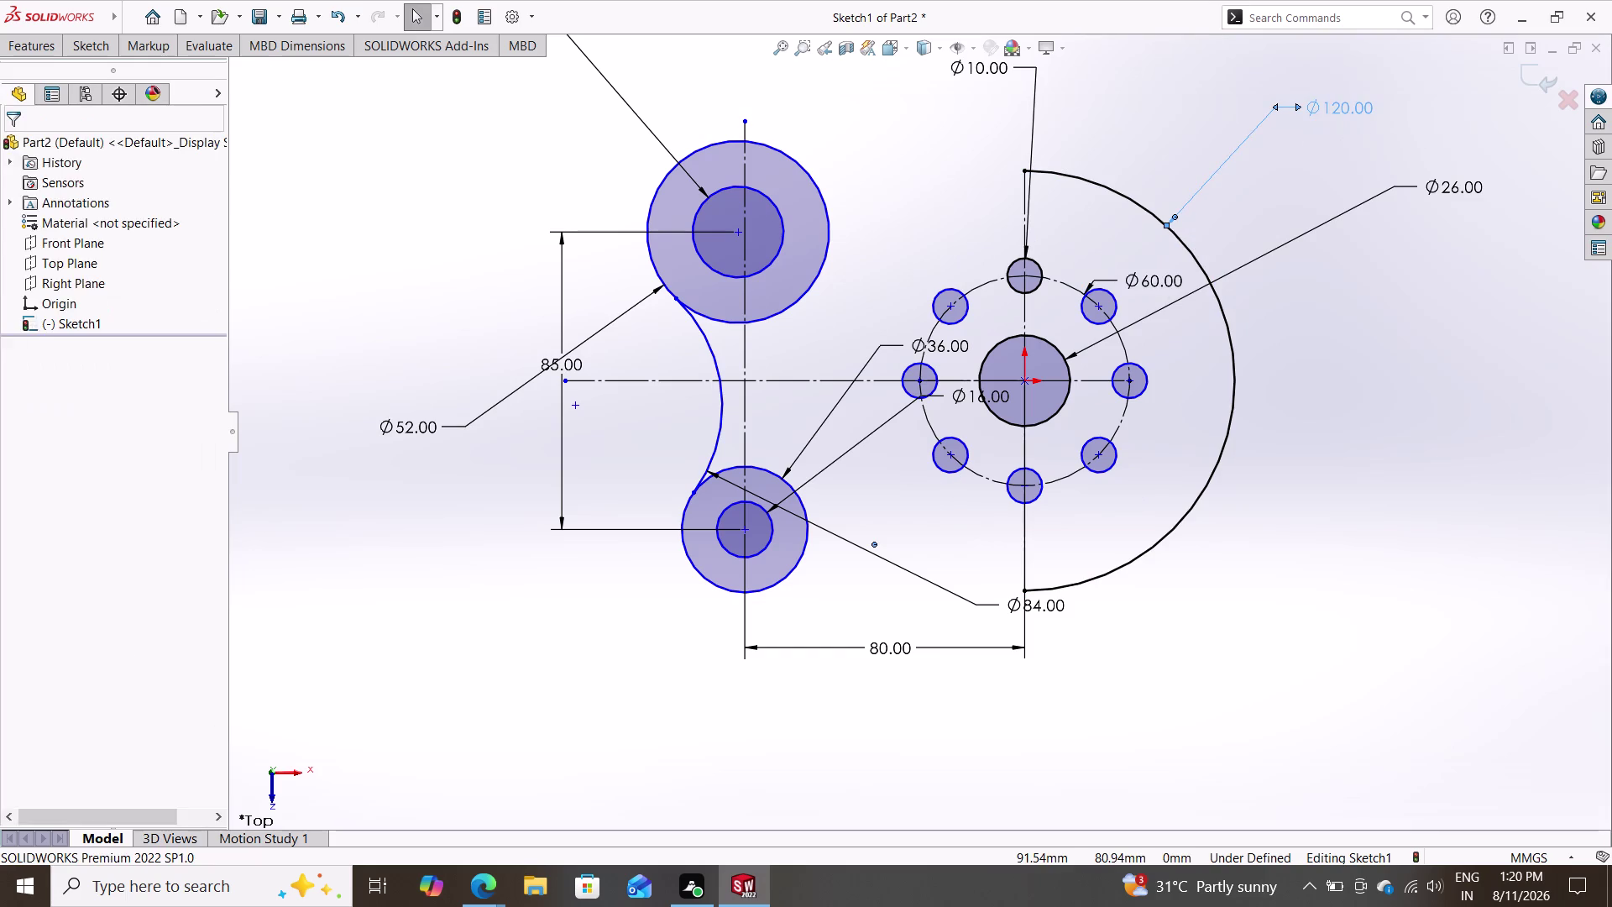
double_click(1340, 108)
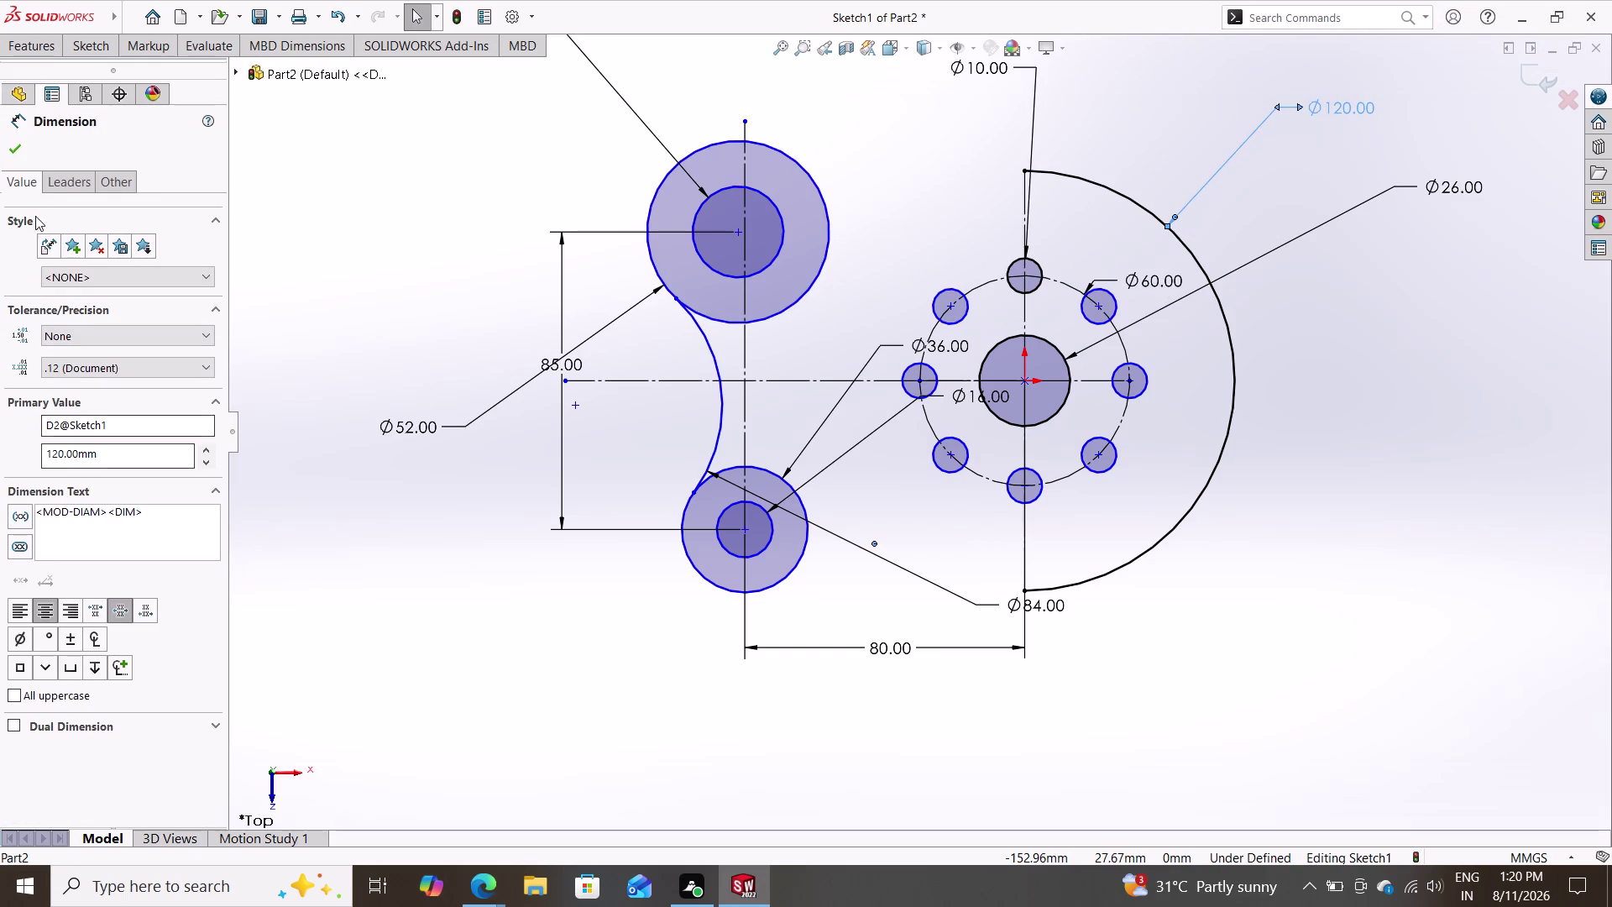
click(7, 153)
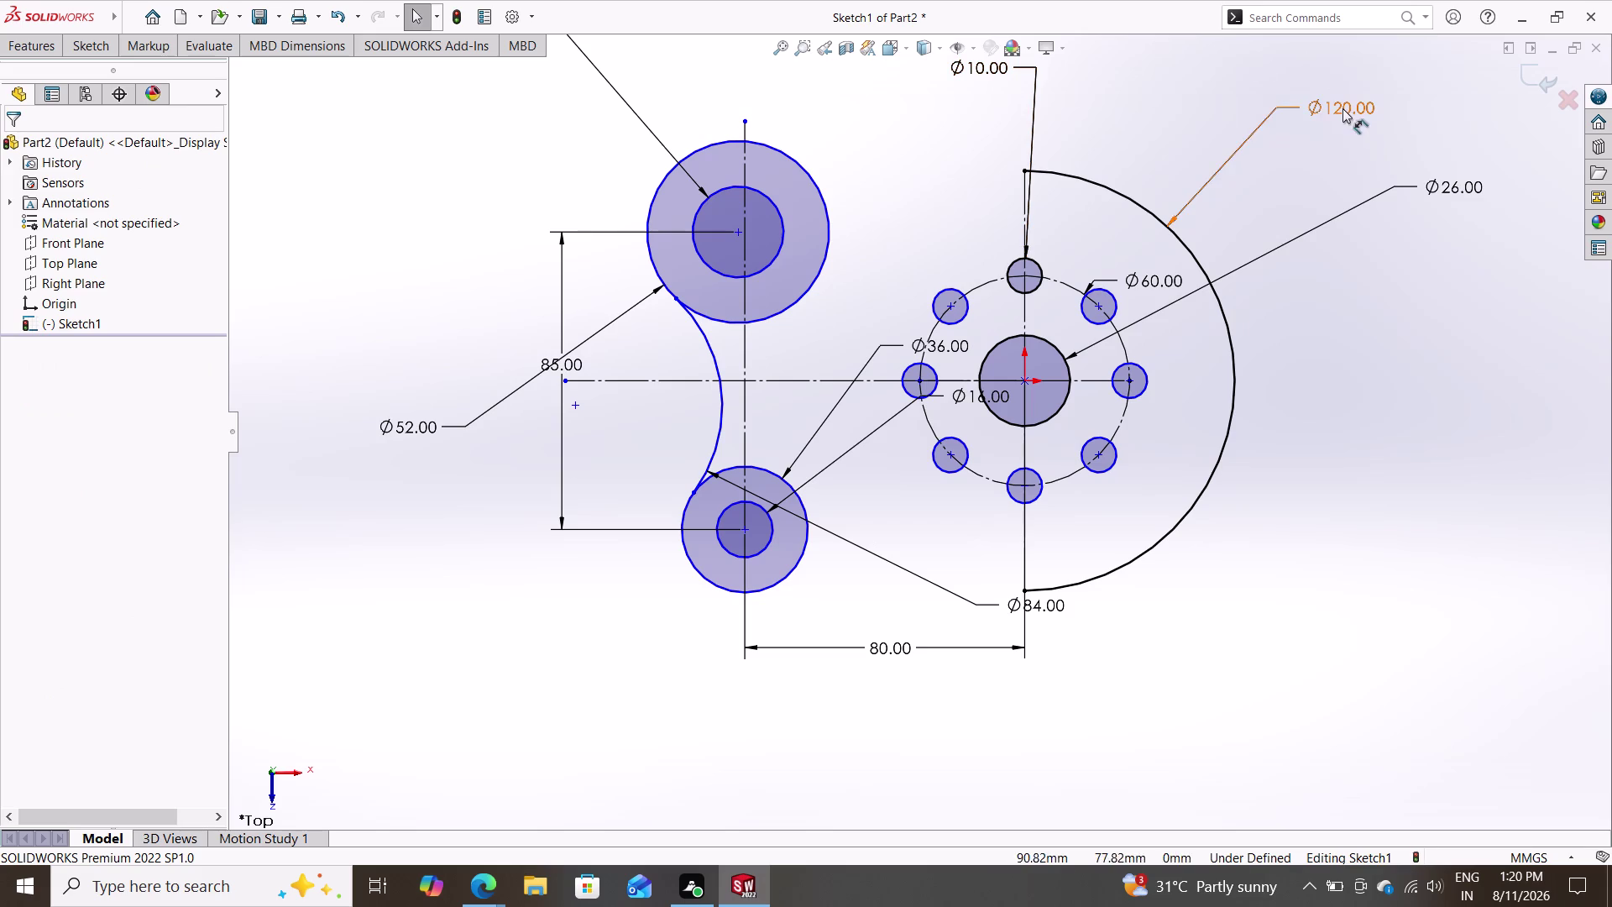
double_click(1343, 108)
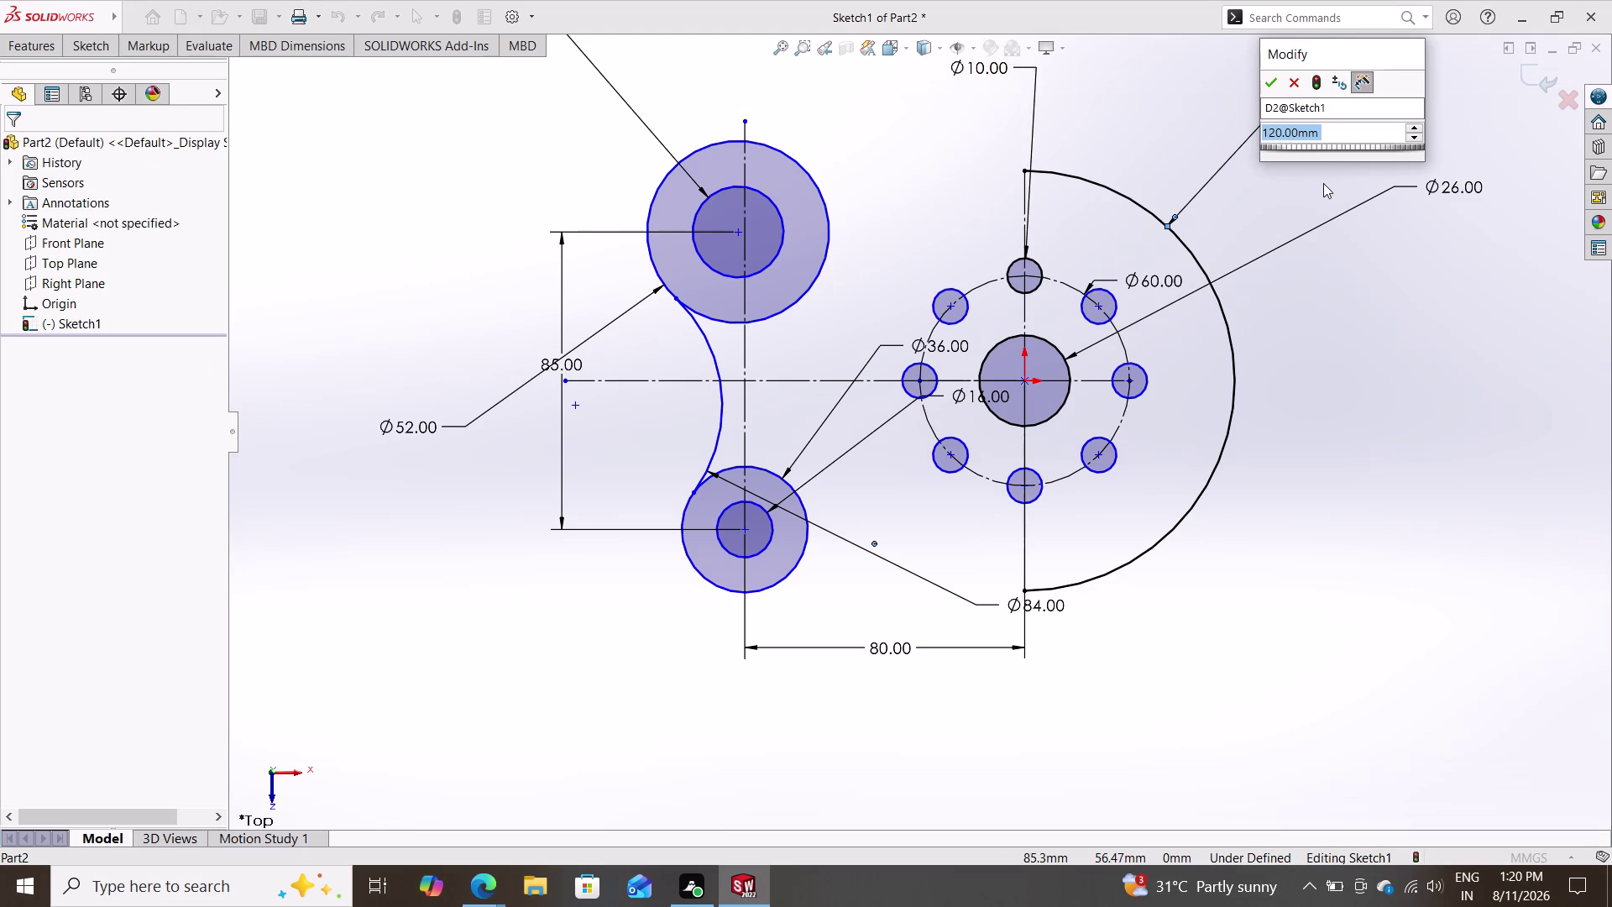
text(84)
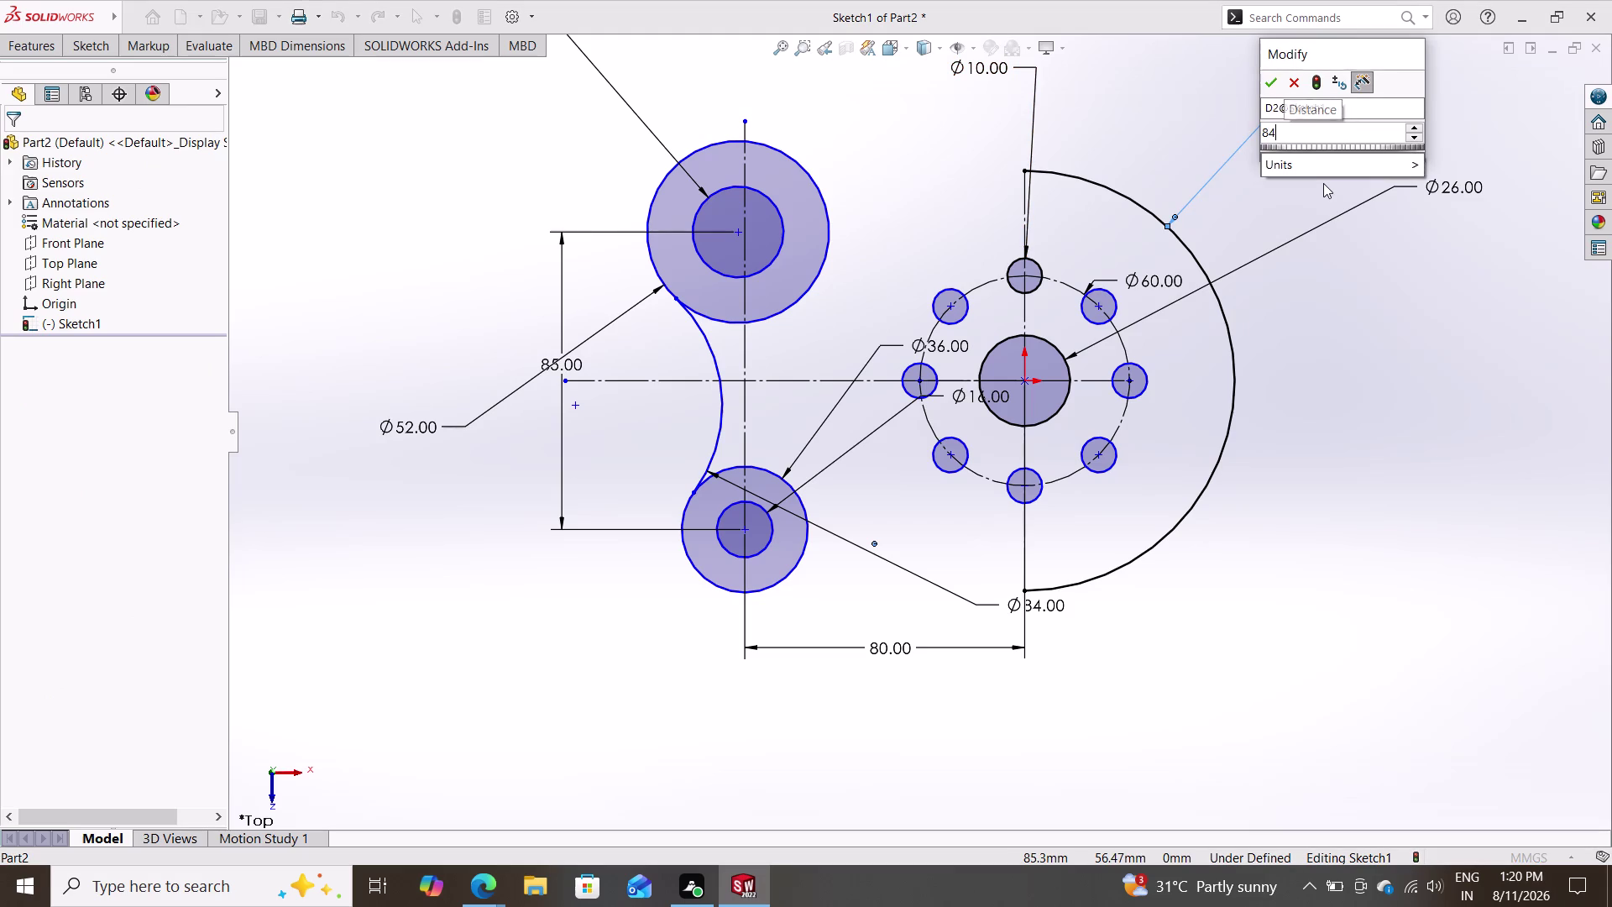
key(Return)
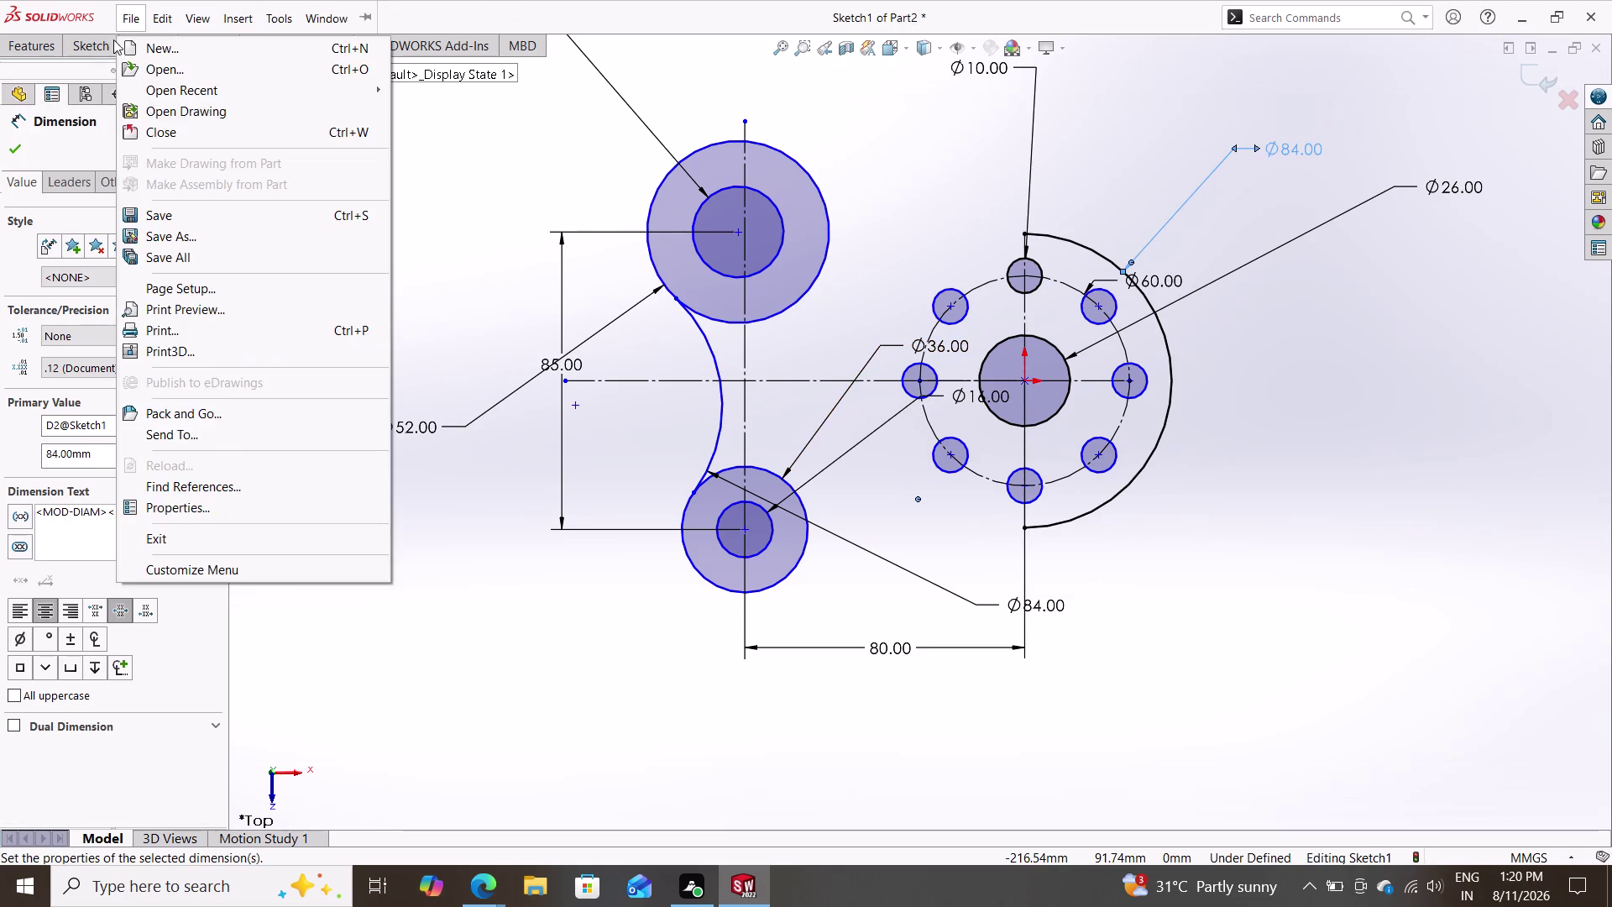
Draw the lower slanted line from the bottom boss toward the outer arc's bottom end.
click(101, 51)
click(164, 71)
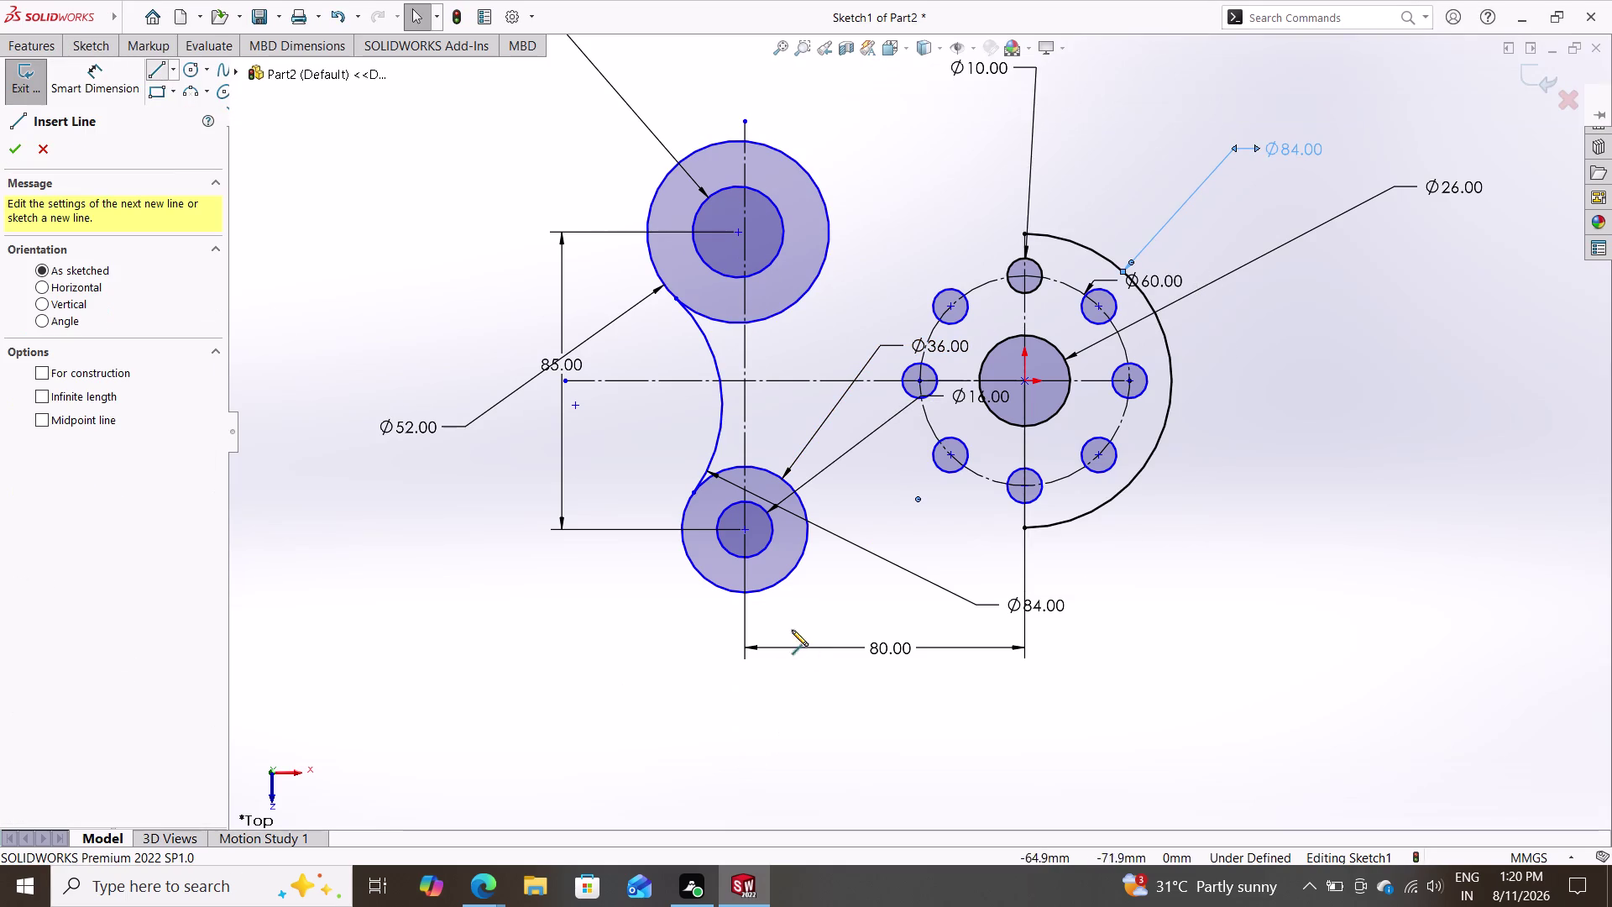
click(713, 622)
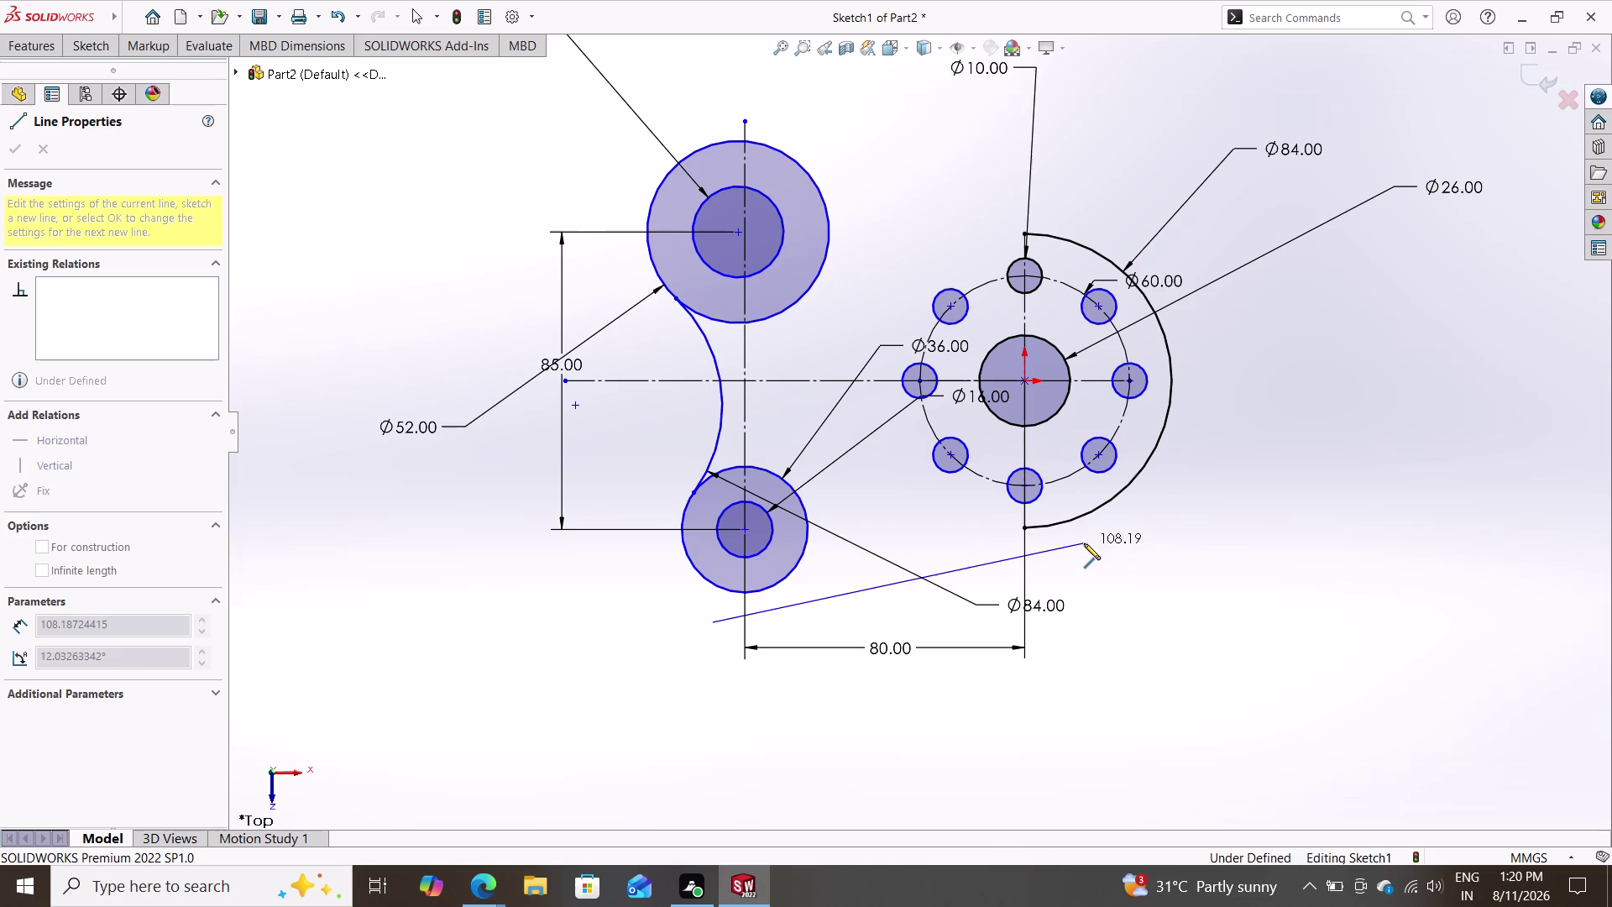
click(1084, 543)
right_click(1303, 345)
click(1318, 366)
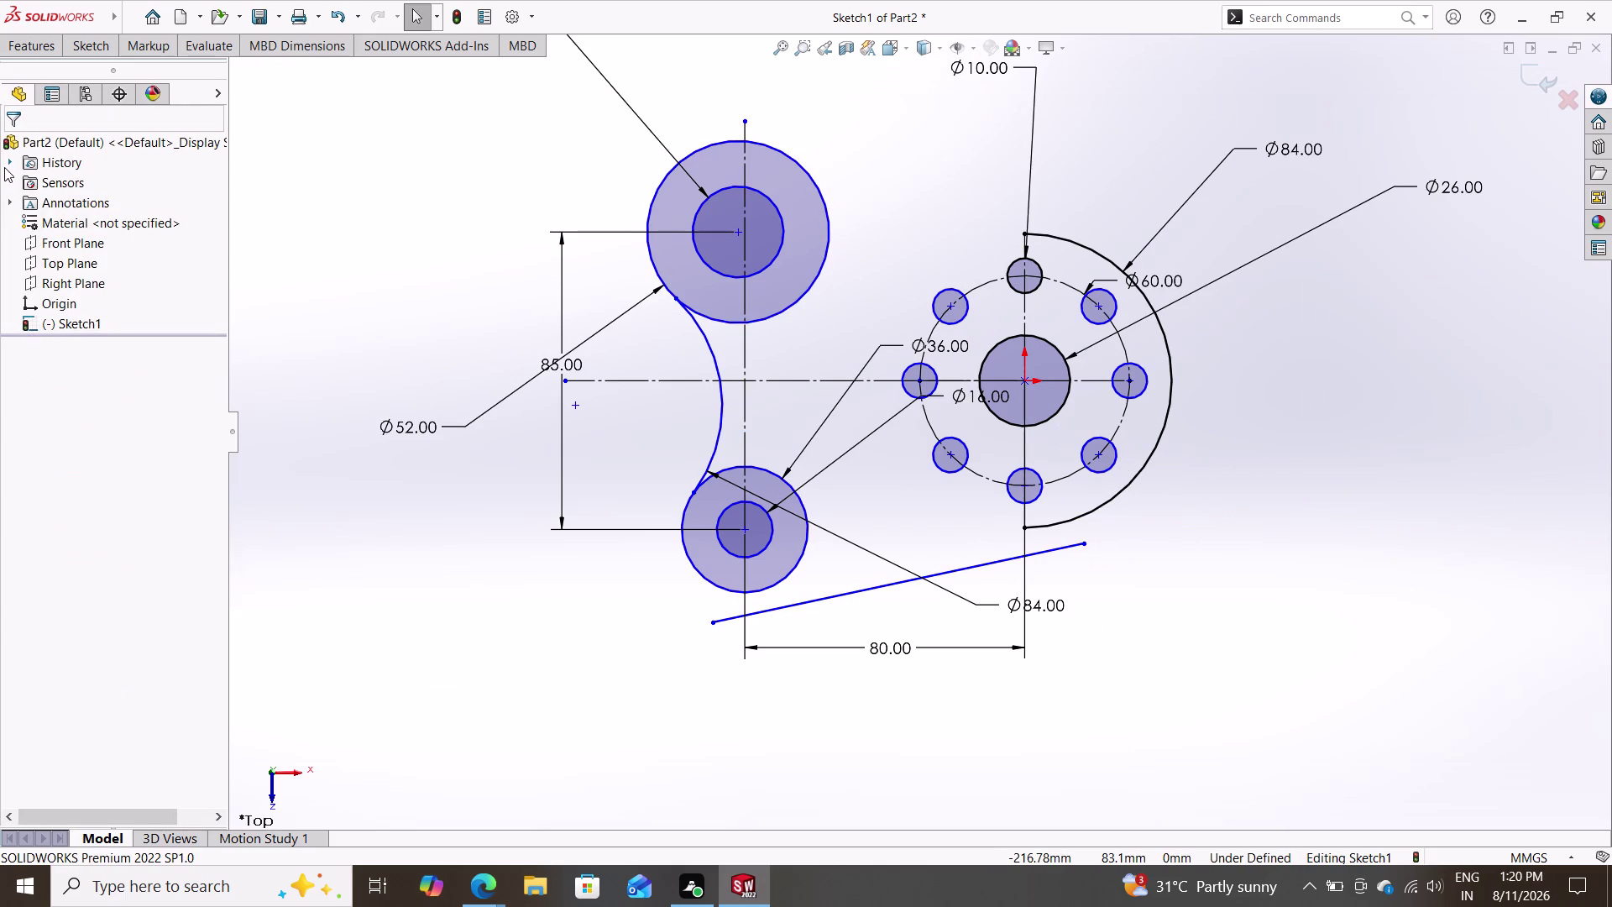
key(space)
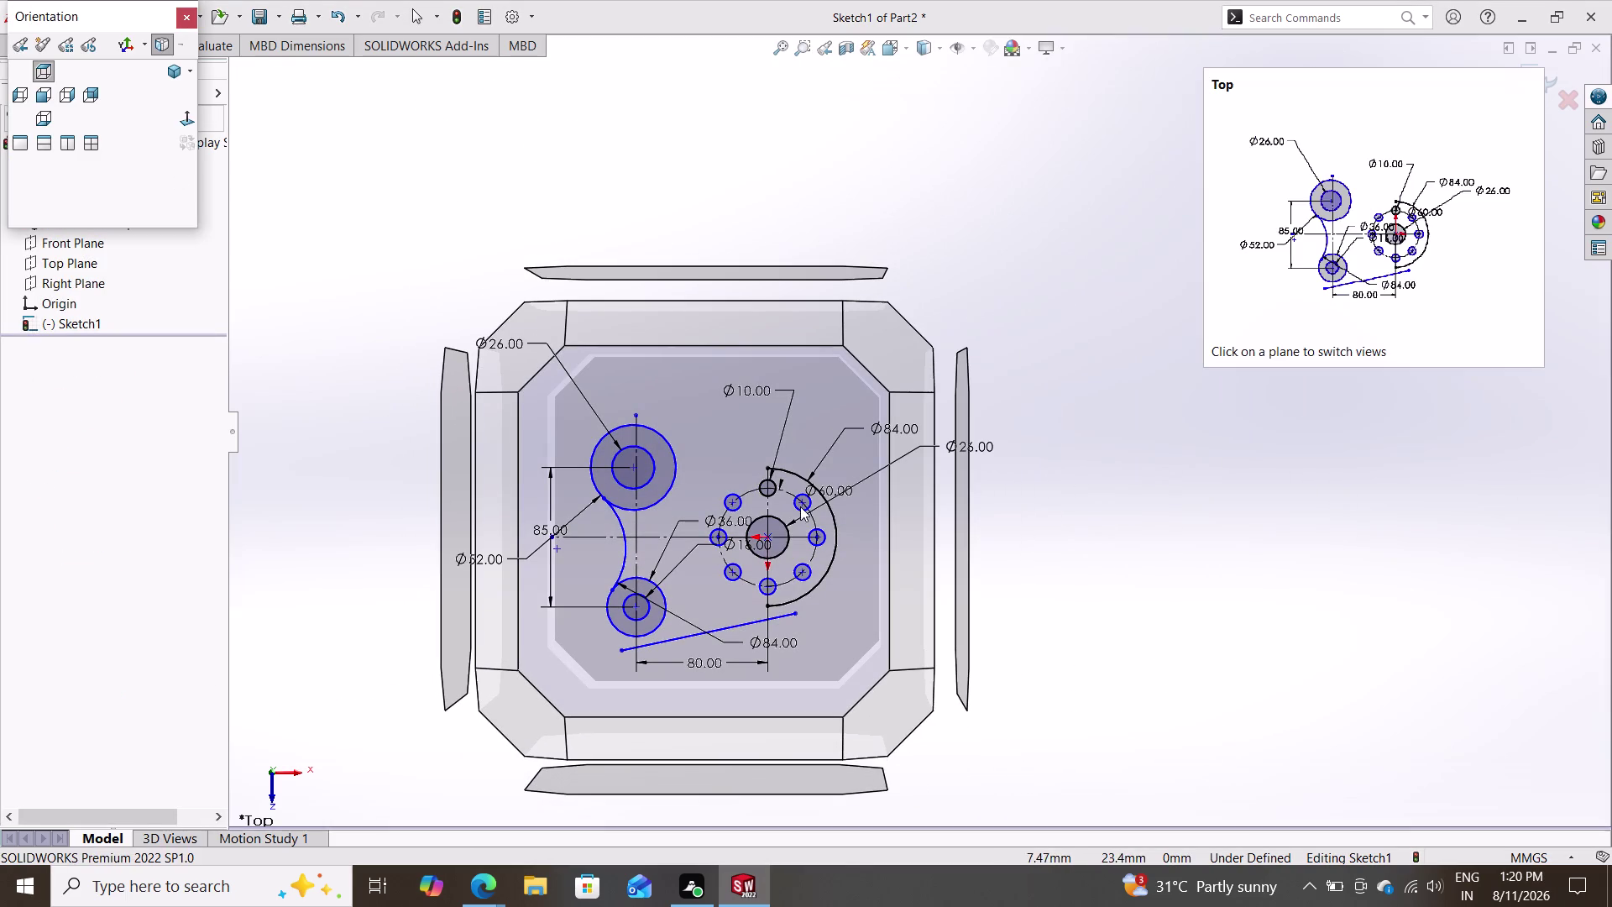
key(space)
key(Escape)
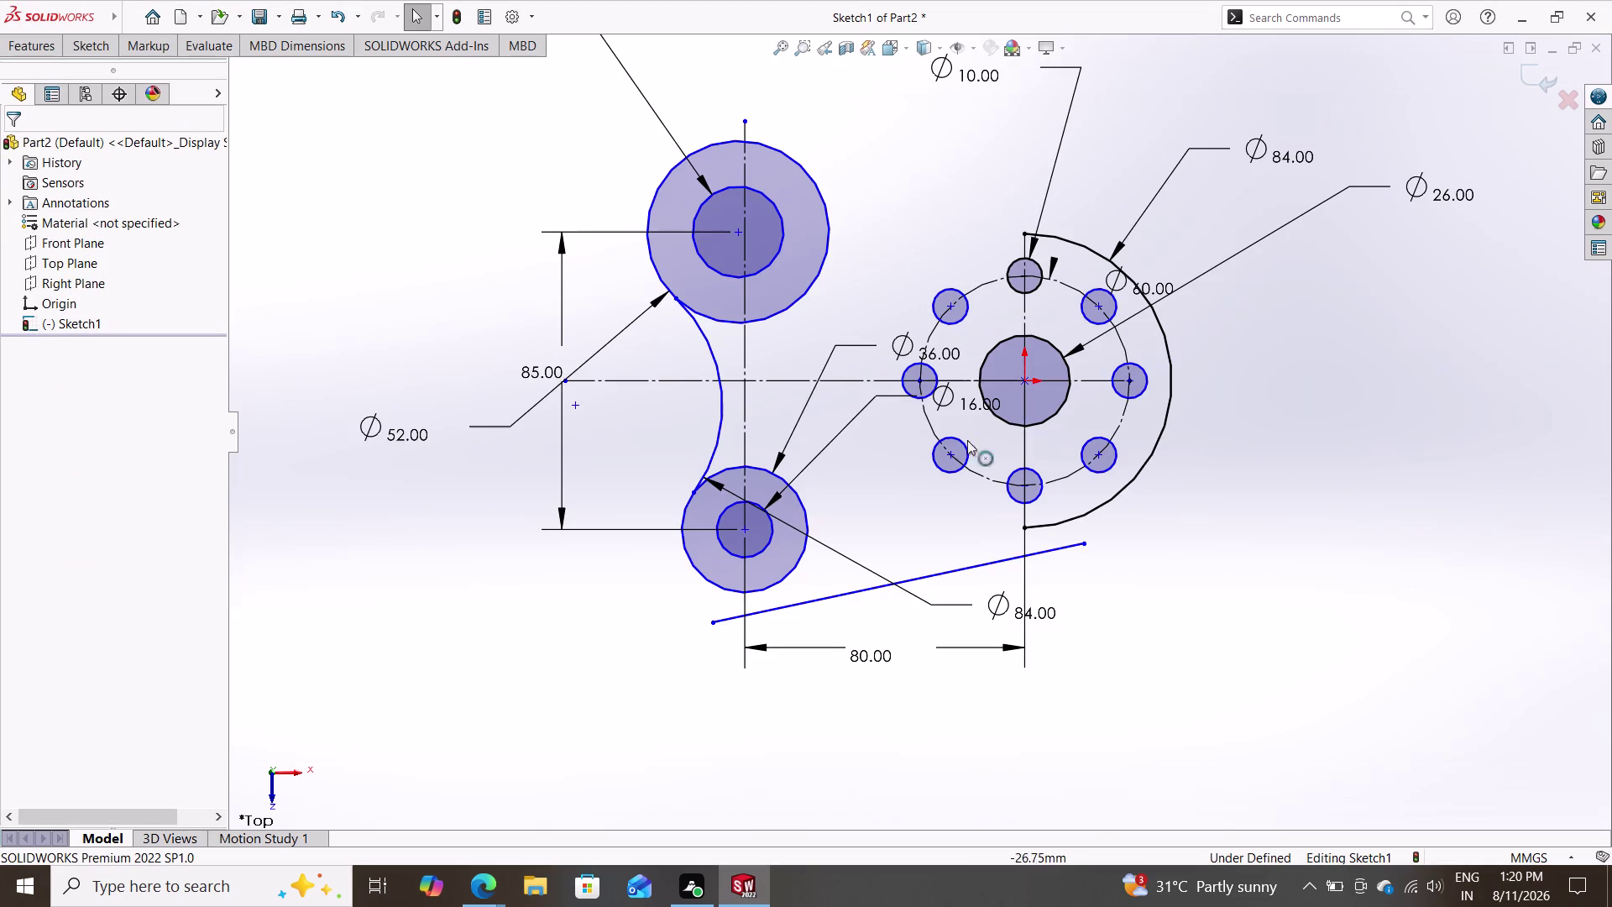
Draw the upper slanted line from above the top boss toward the outer arc's top.
click(75, 40)
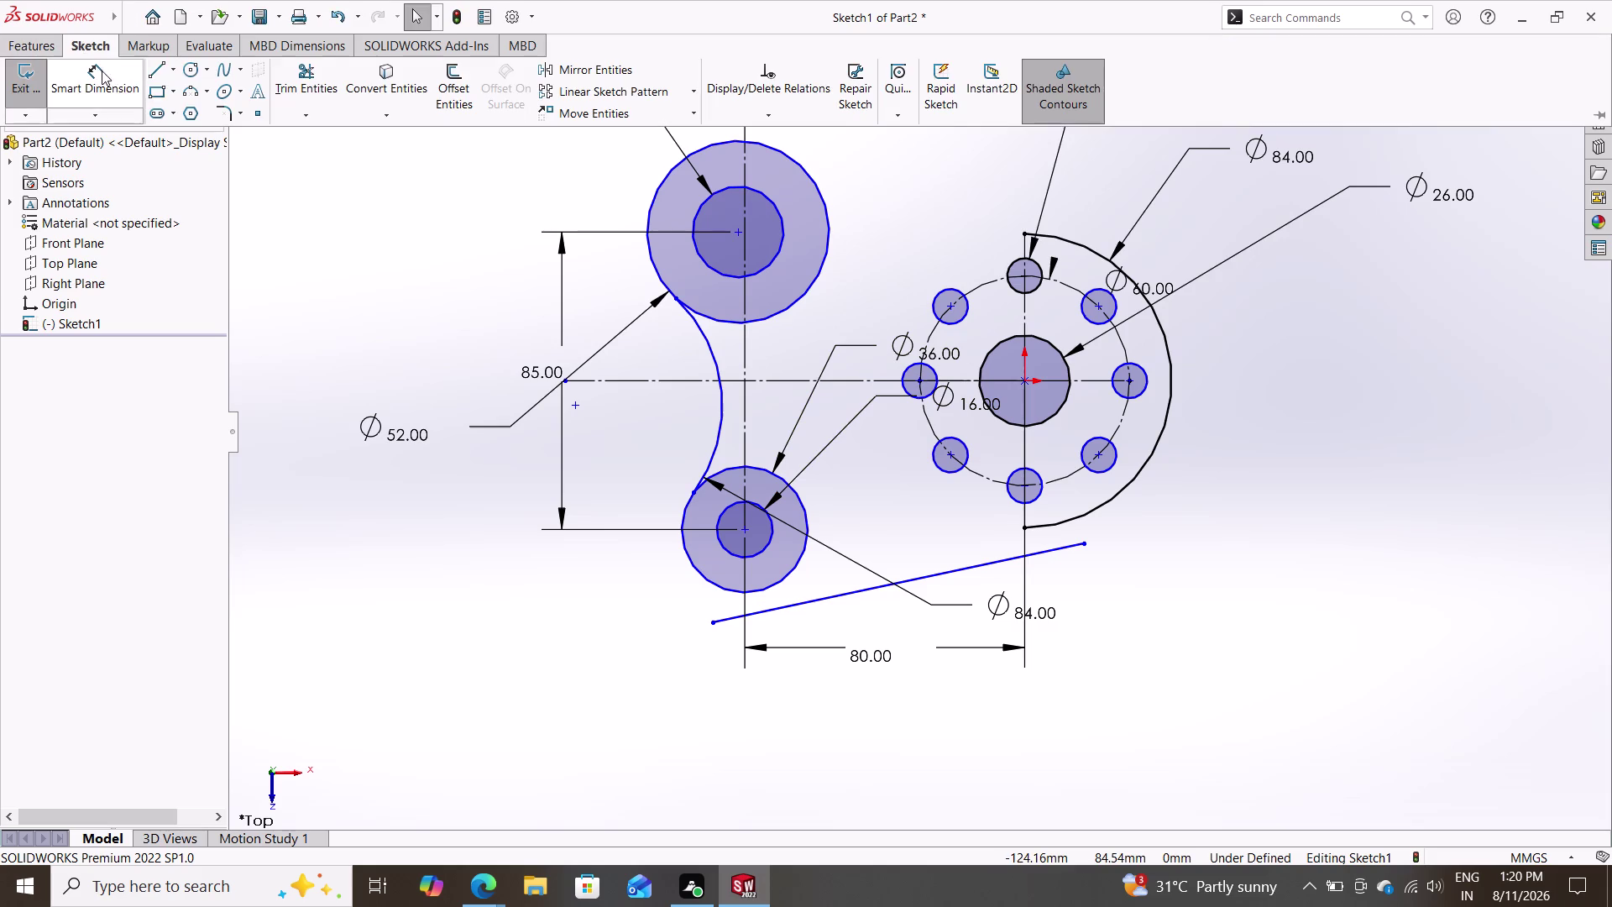
click(155, 61)
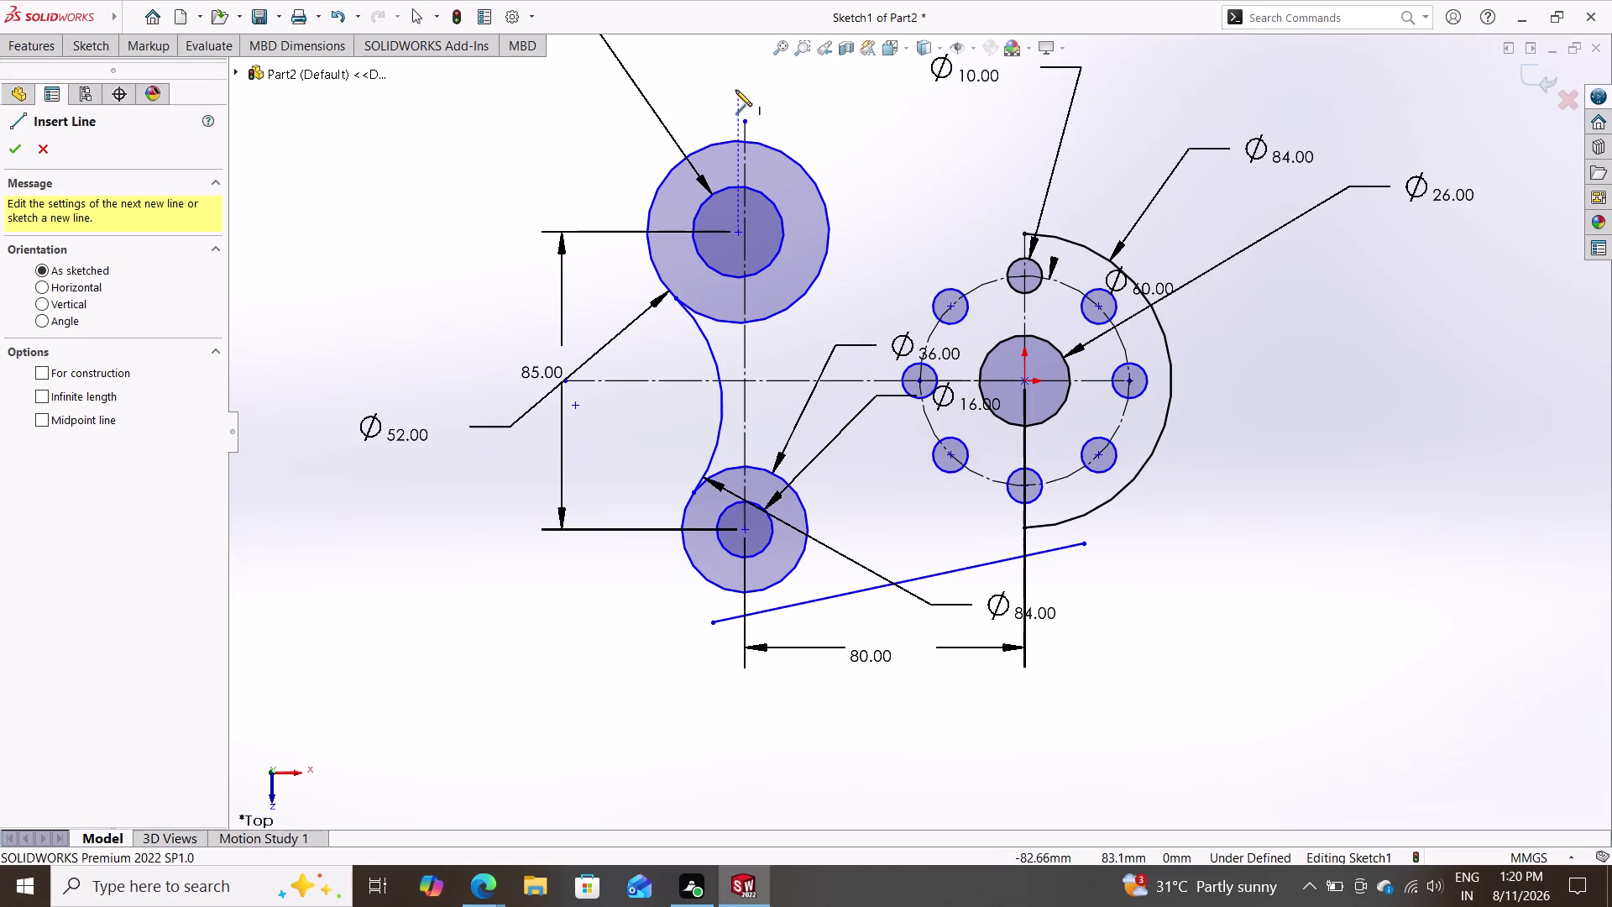
click(736, 95)
click(1090, 236)
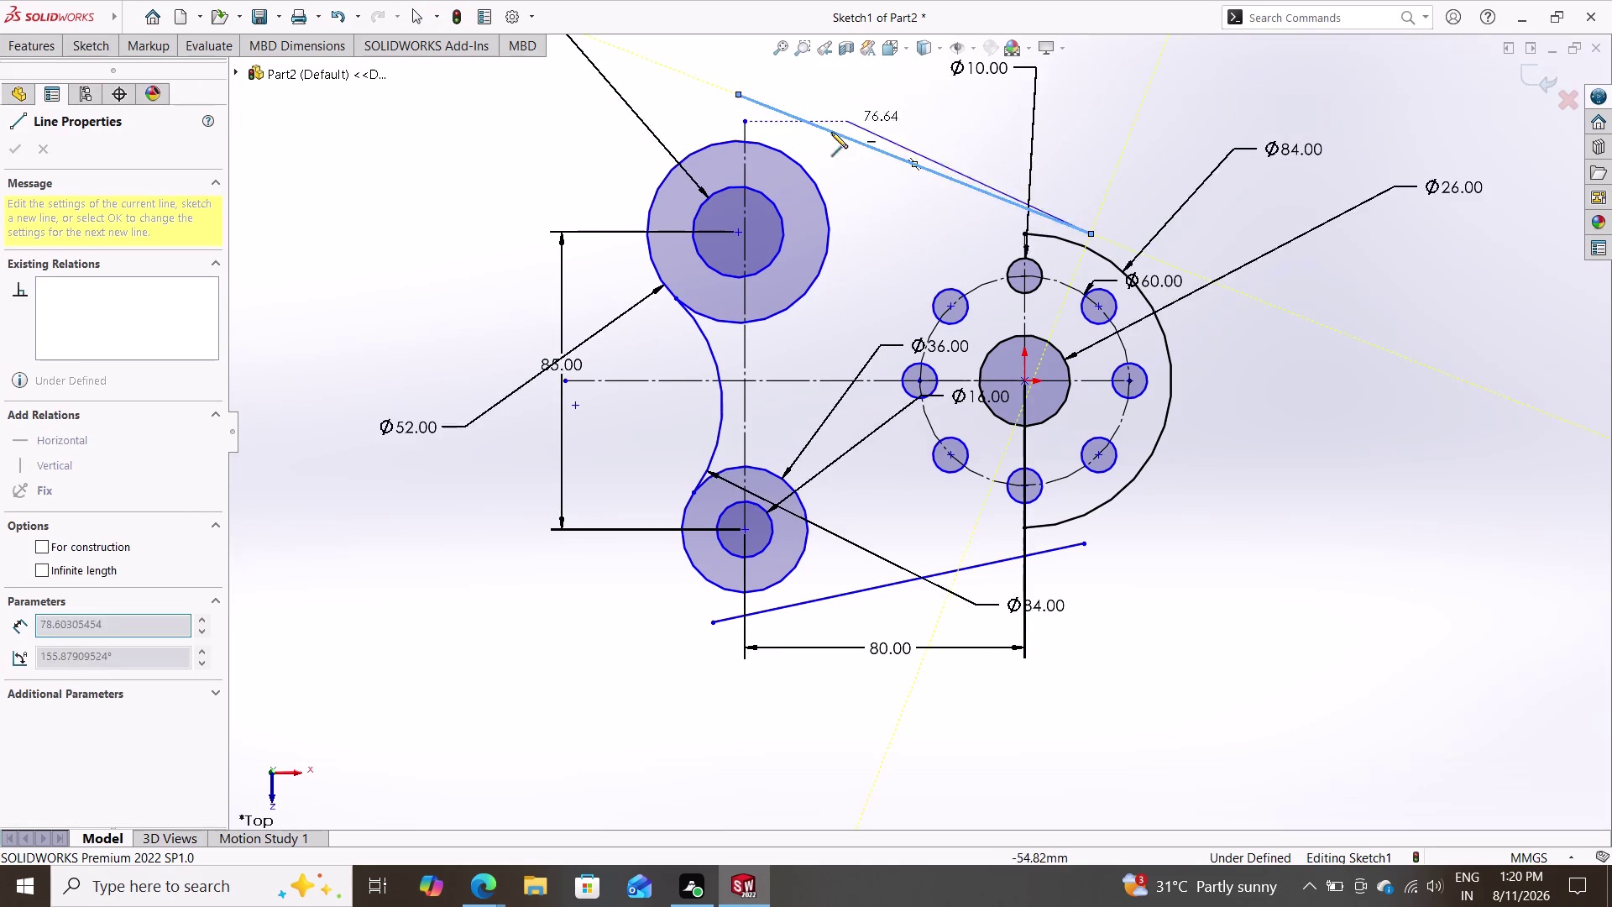
right_click(429, 480)
click(473, 485)
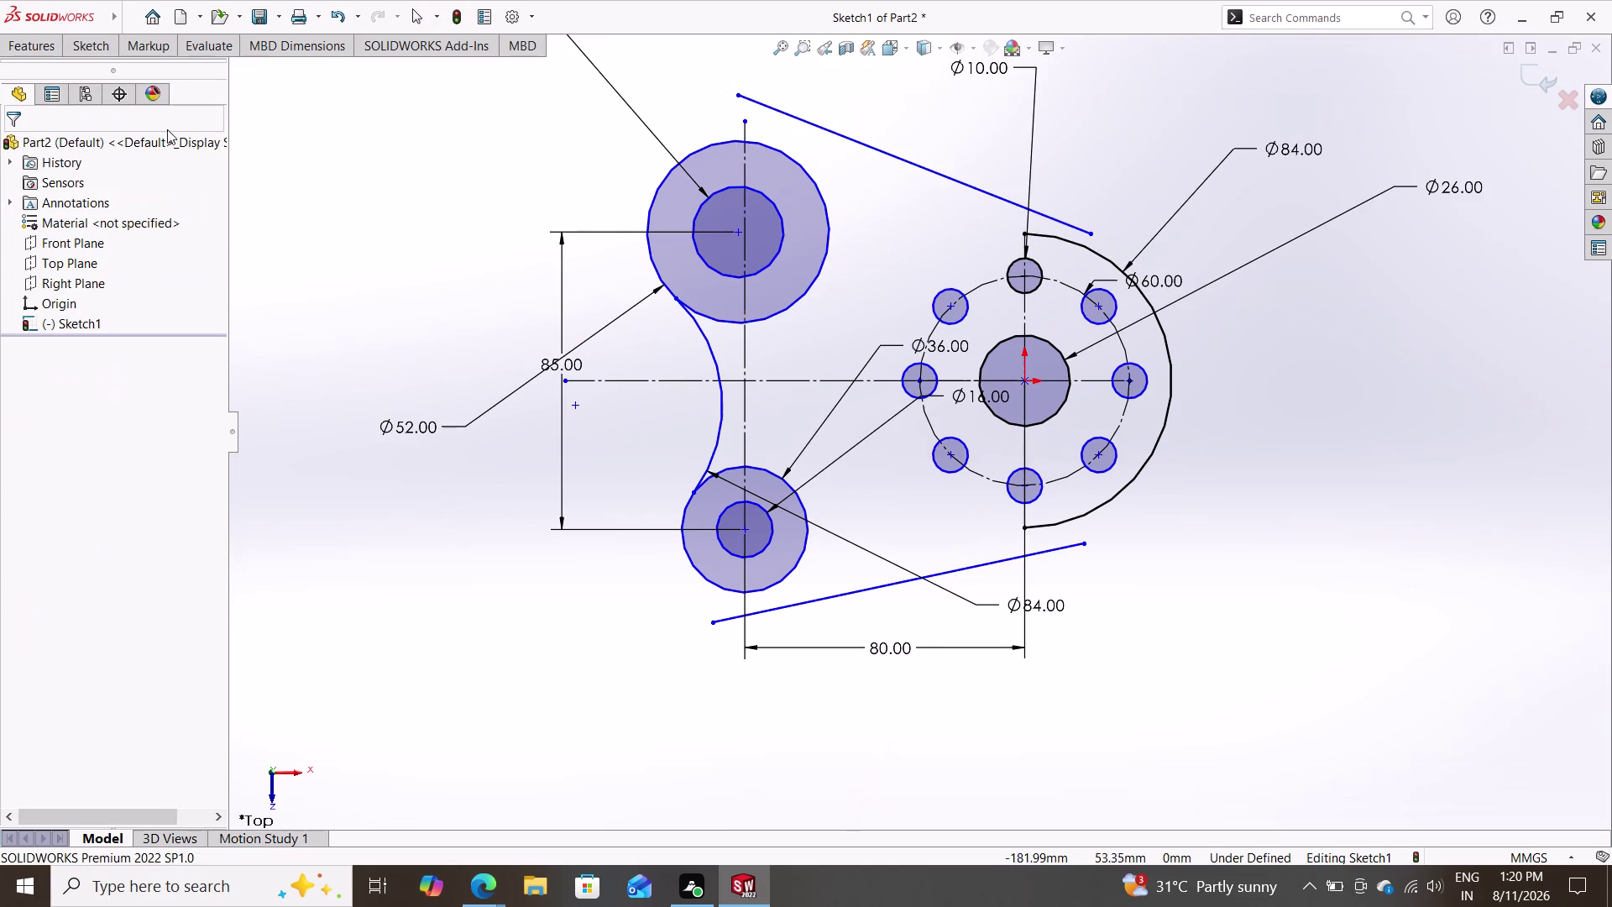
click(93, 43)
click(186, 70)
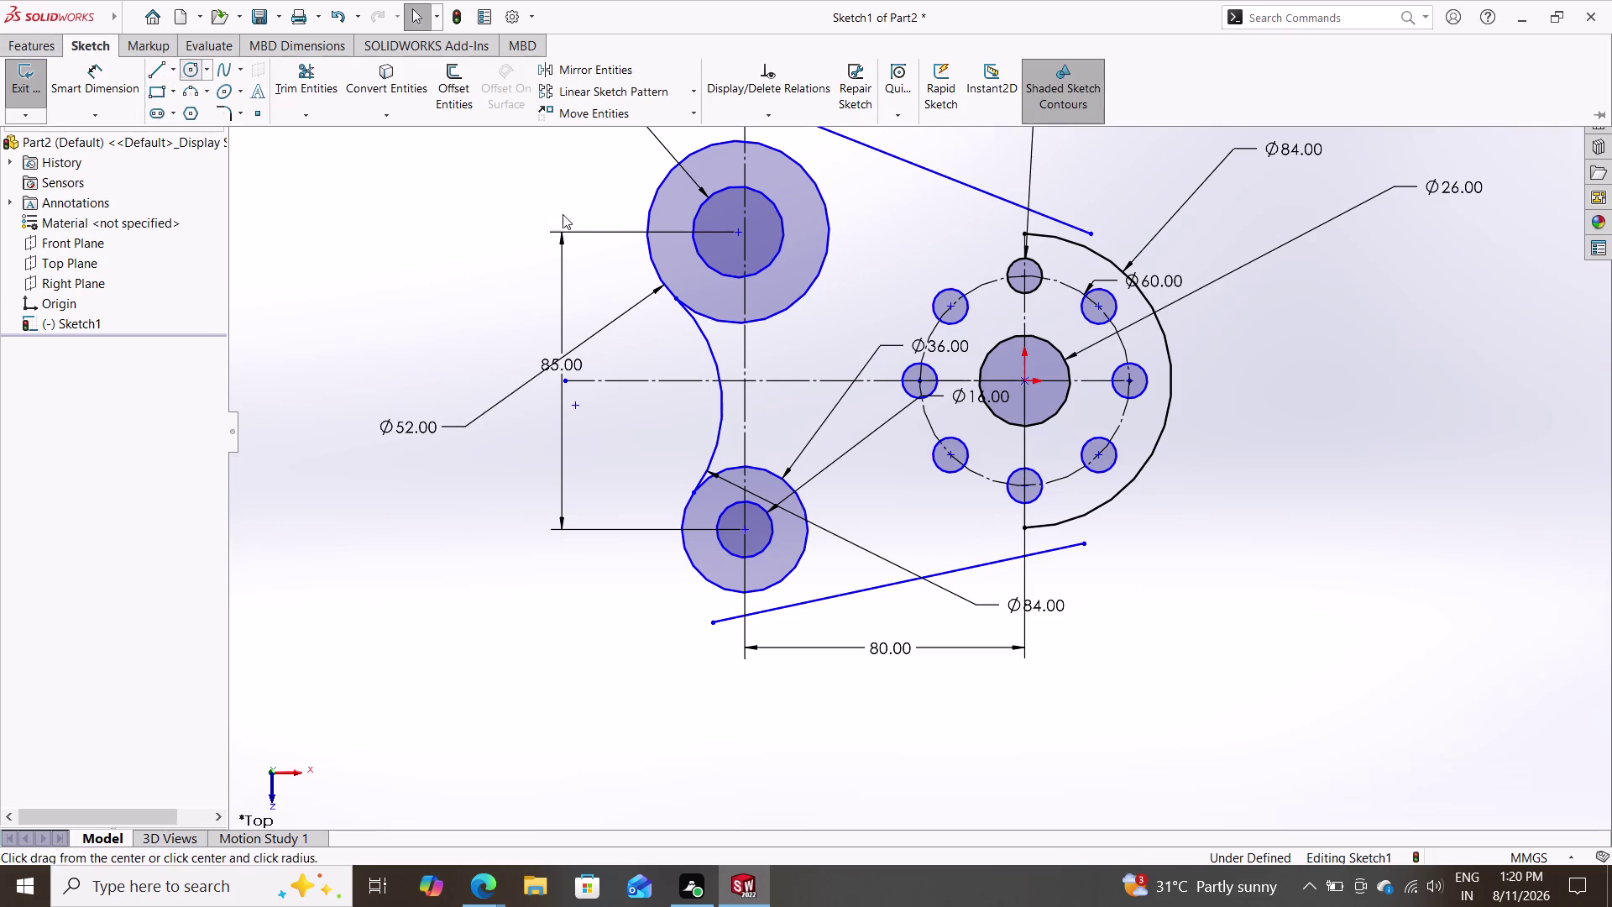
double_click(79, 44)
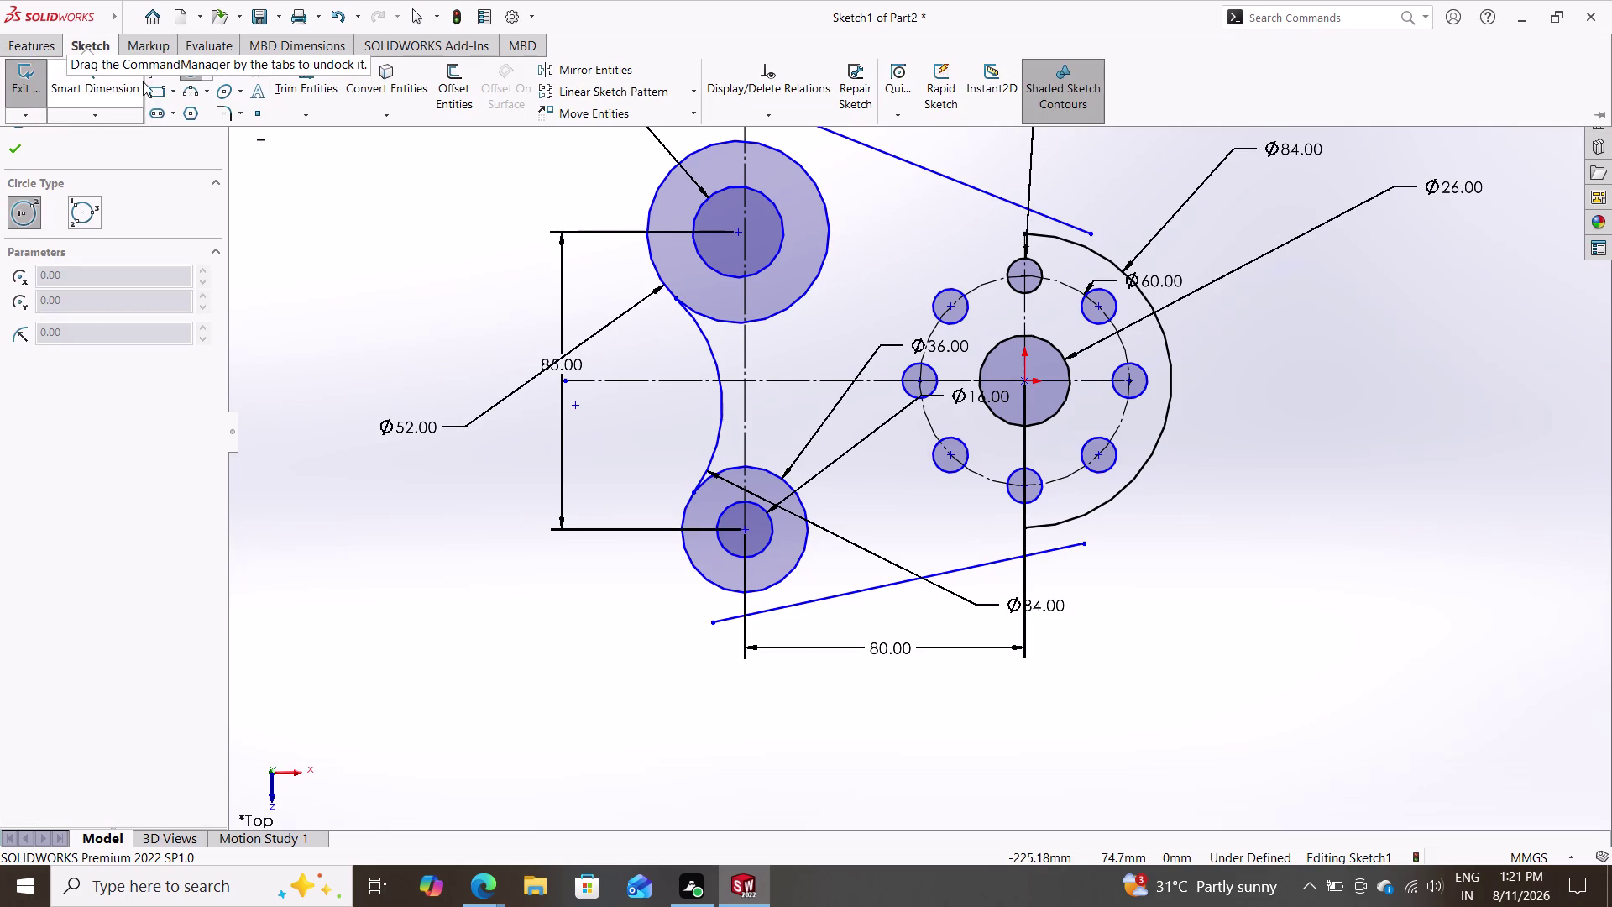
Draw a three-point arc bowing between the top and bottom left bosses.
click(195, 94)
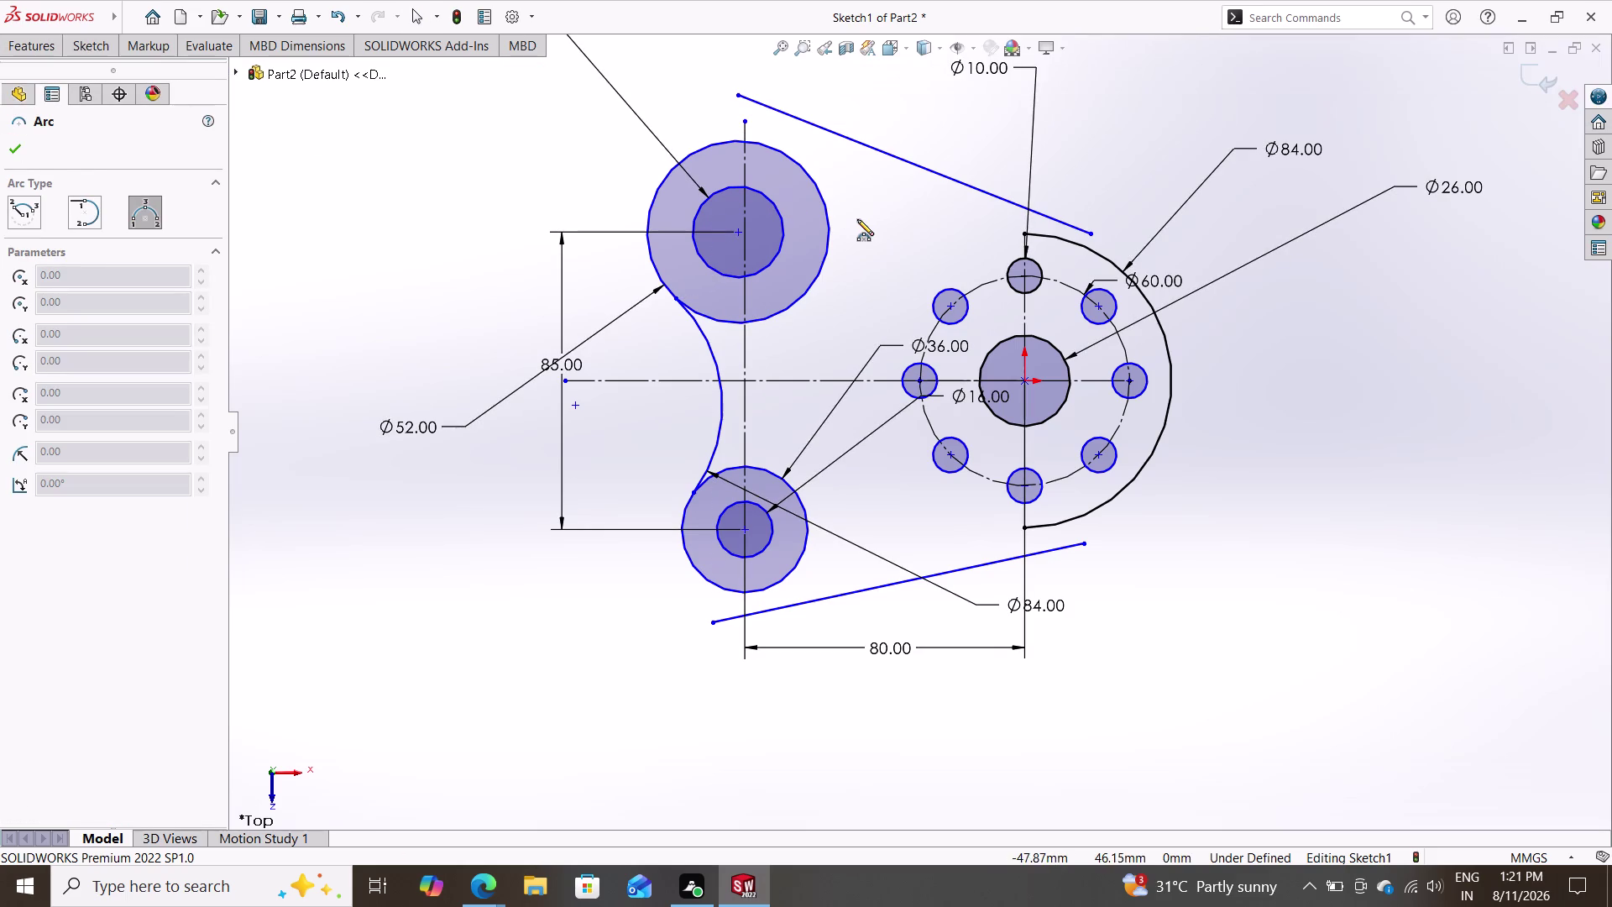
click(838, 195)
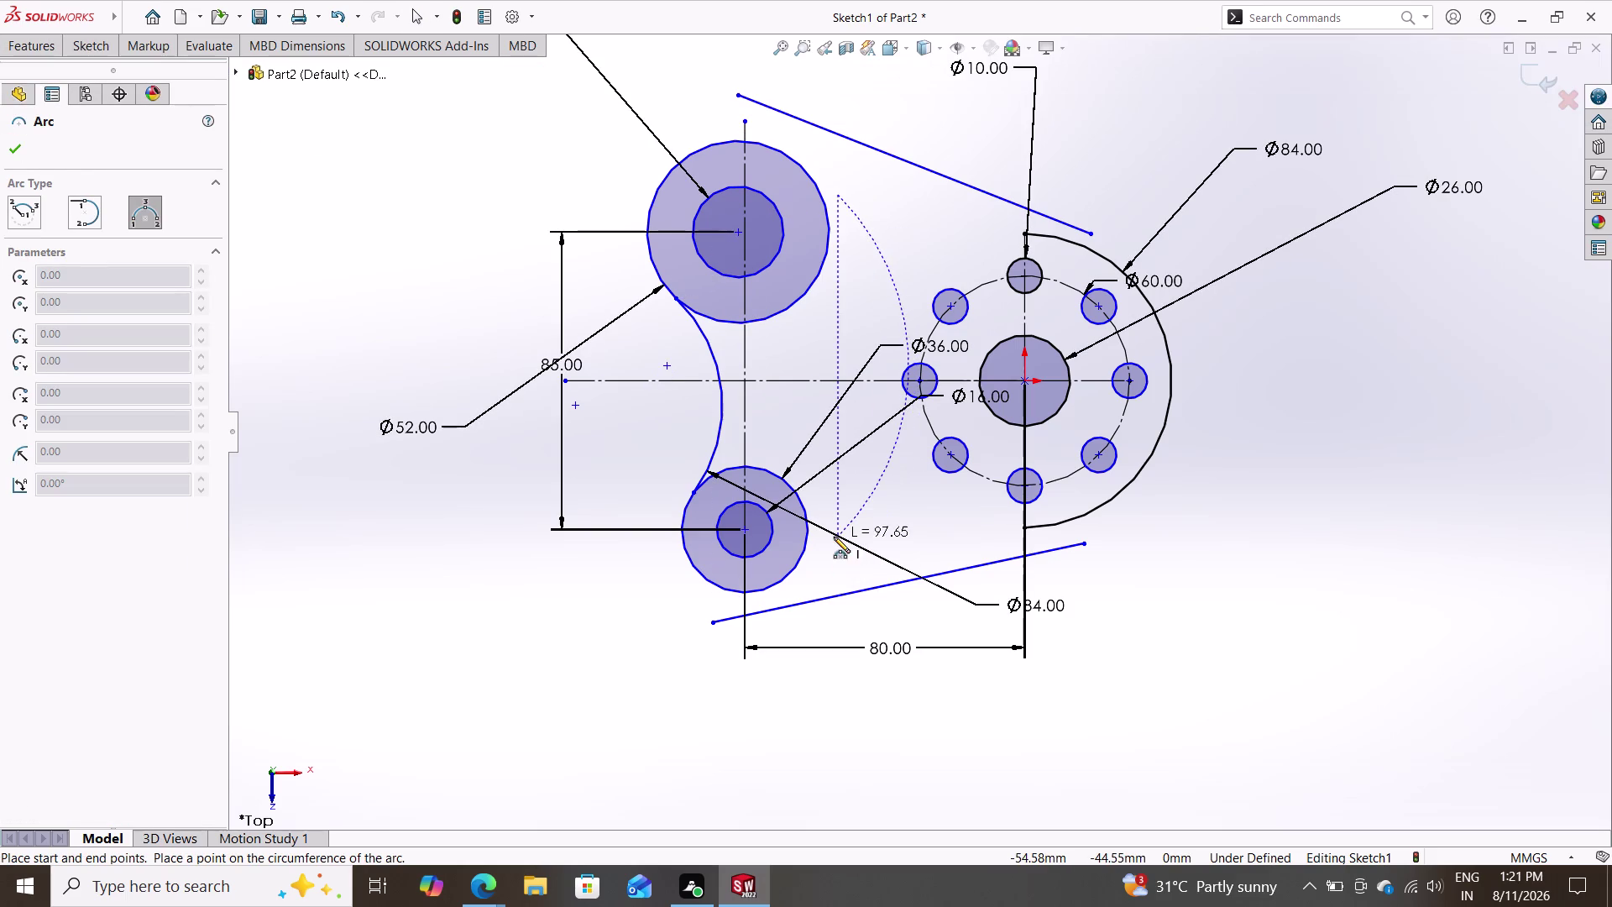
click(834, 537)
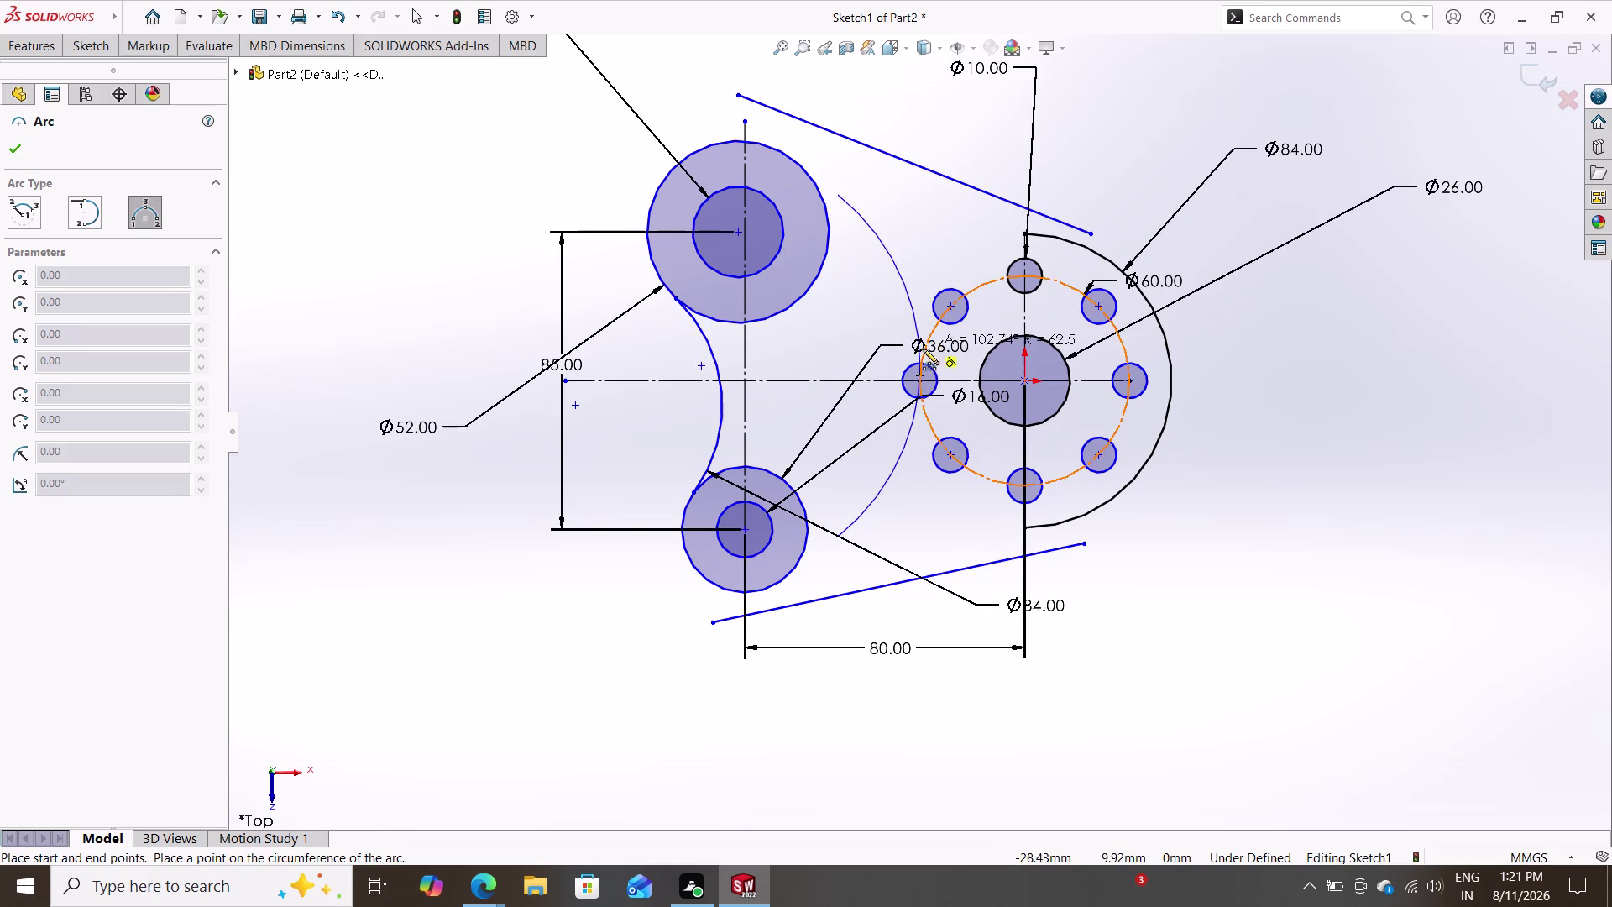
click(905, 360)
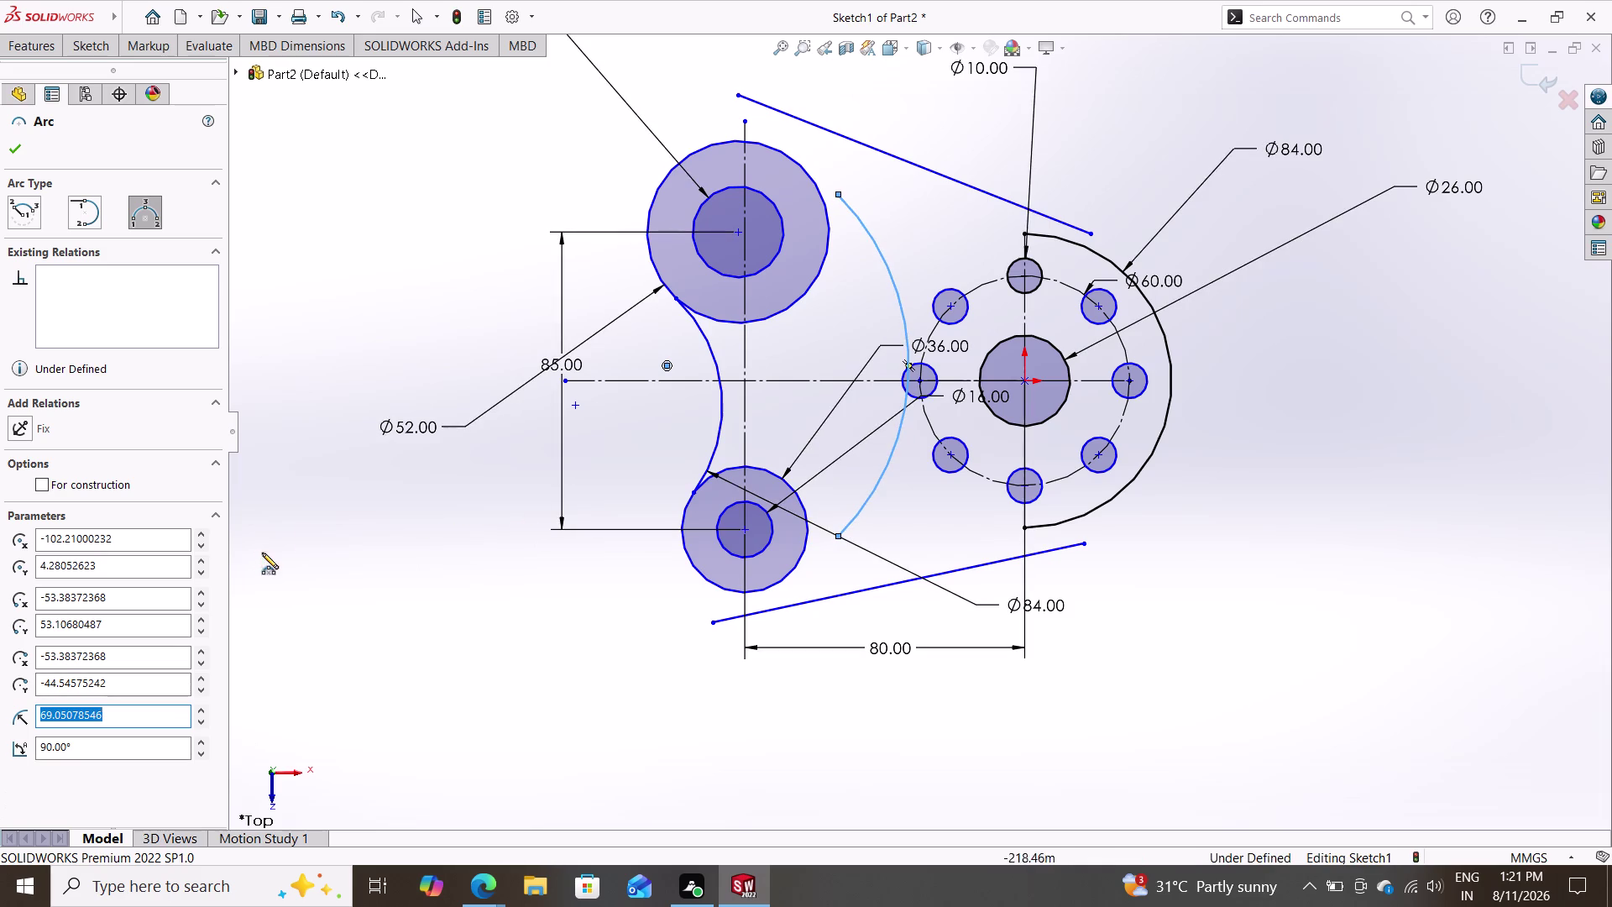
key(Escape)
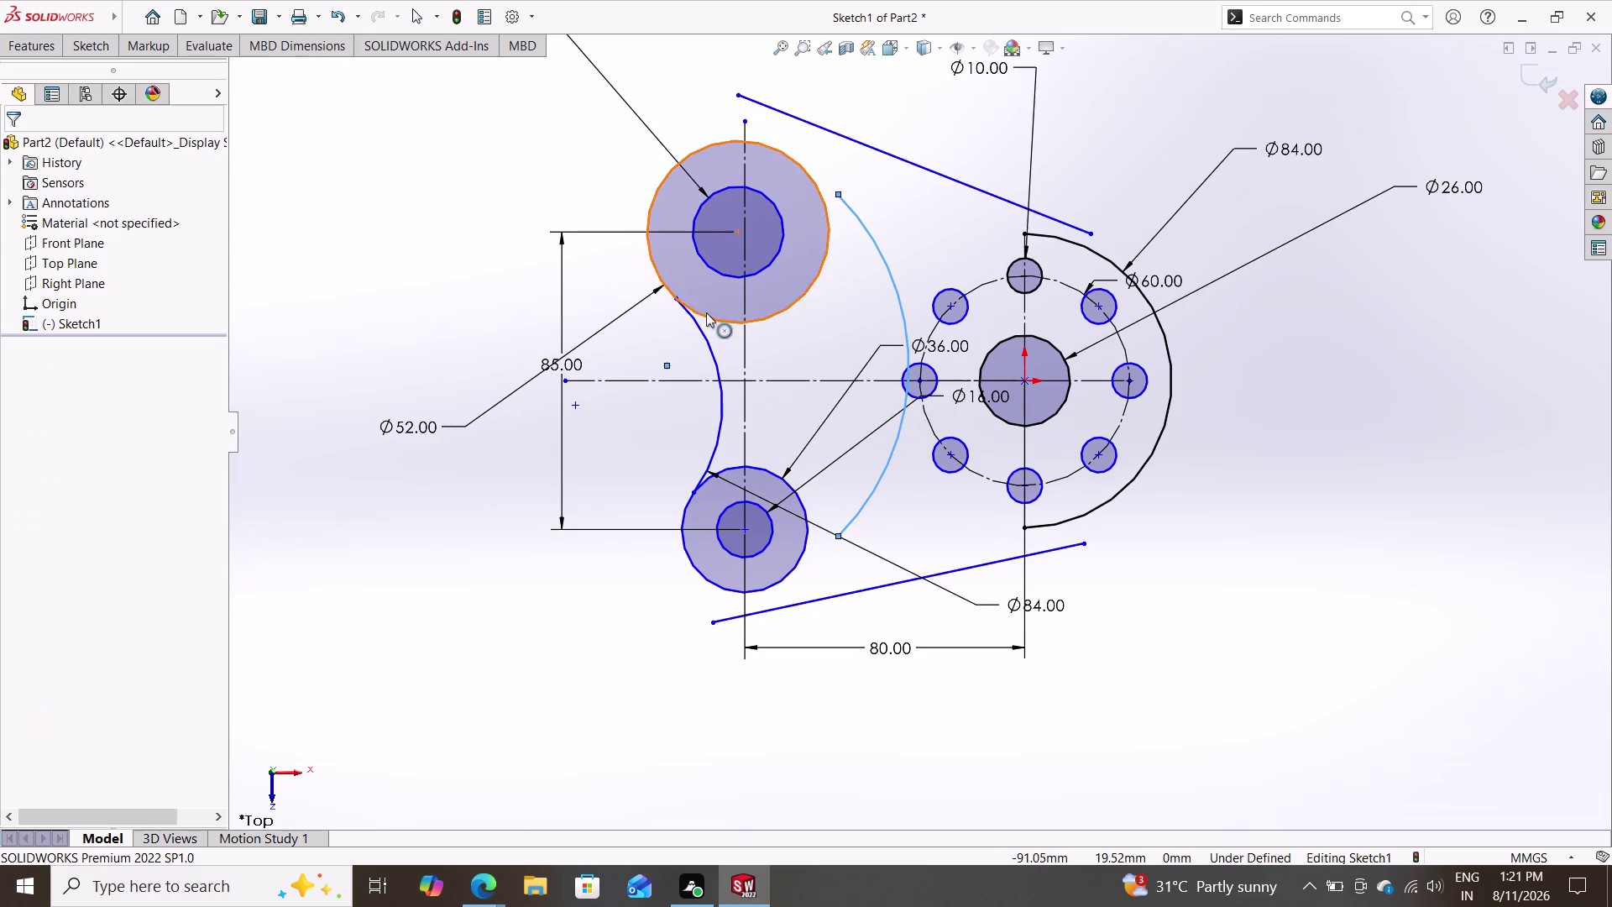
Reposition the upper line's endpoints and make its end coincident with the outer arc.
drag(742, 94, 748, 138)
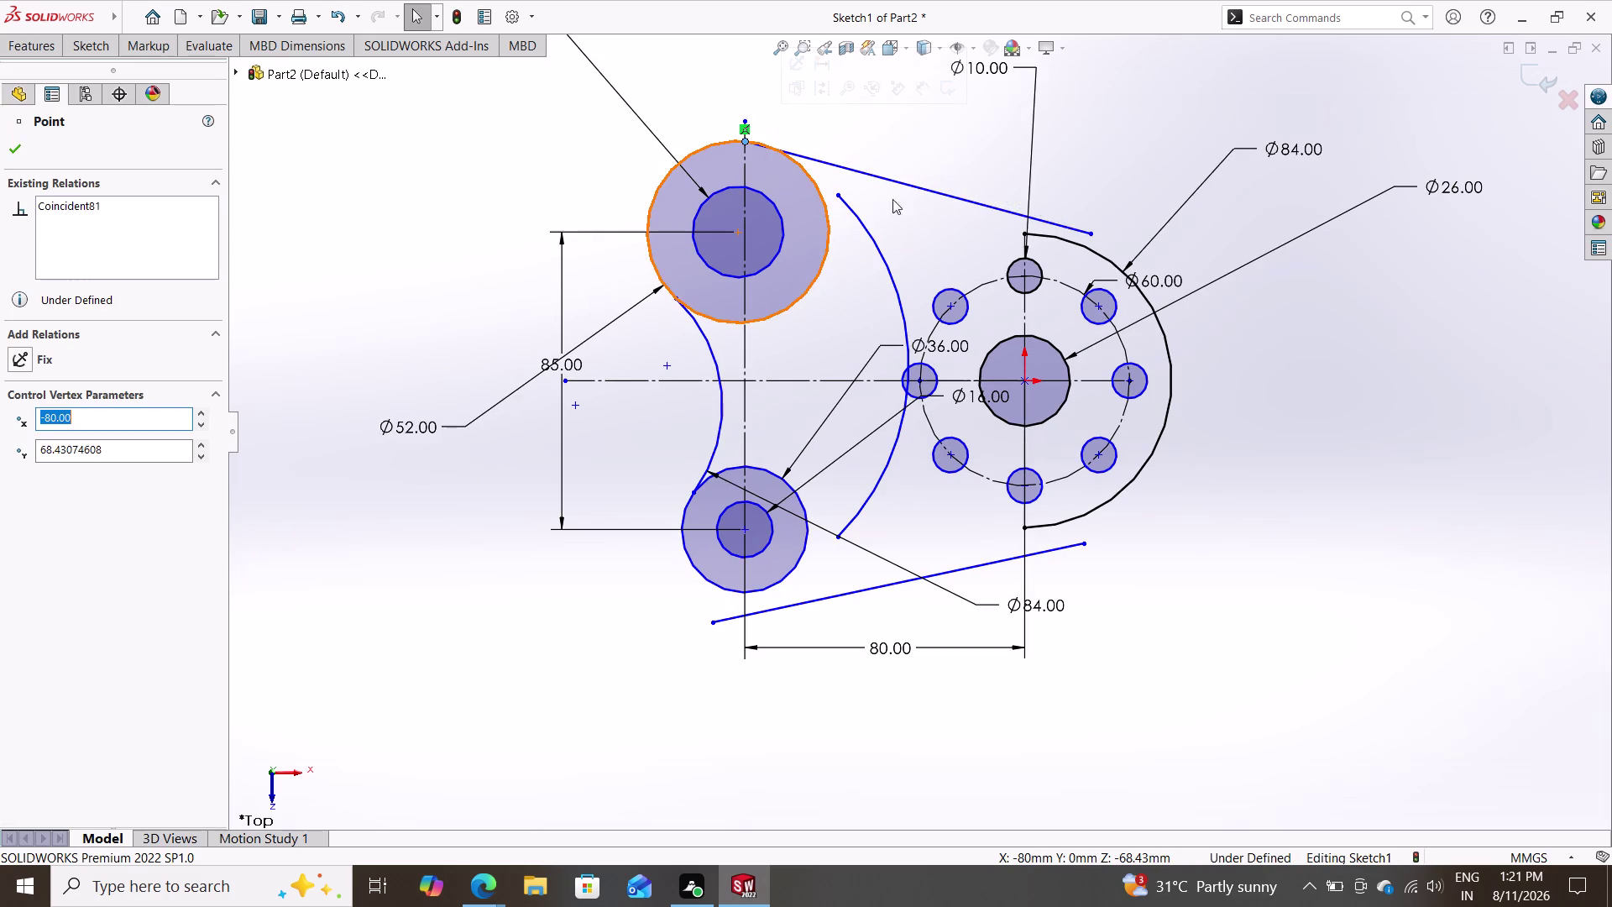
click(1089, 233)
drag(1063, 229, 1023, 238)
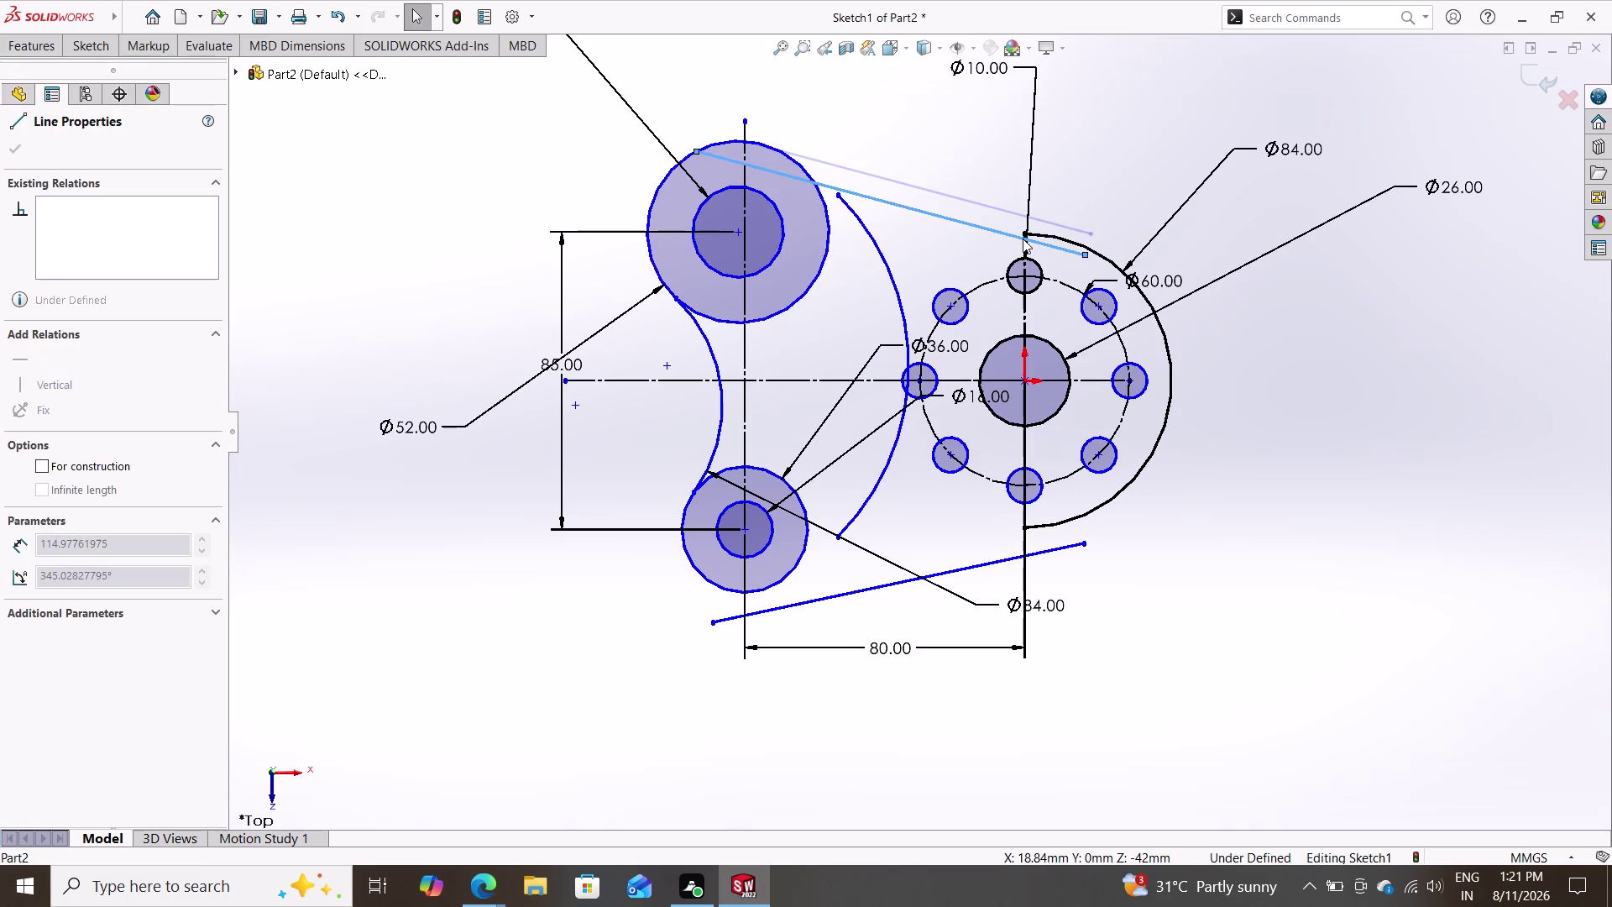
drag(1023, 239, 956, 192)
key(ctrl+z)
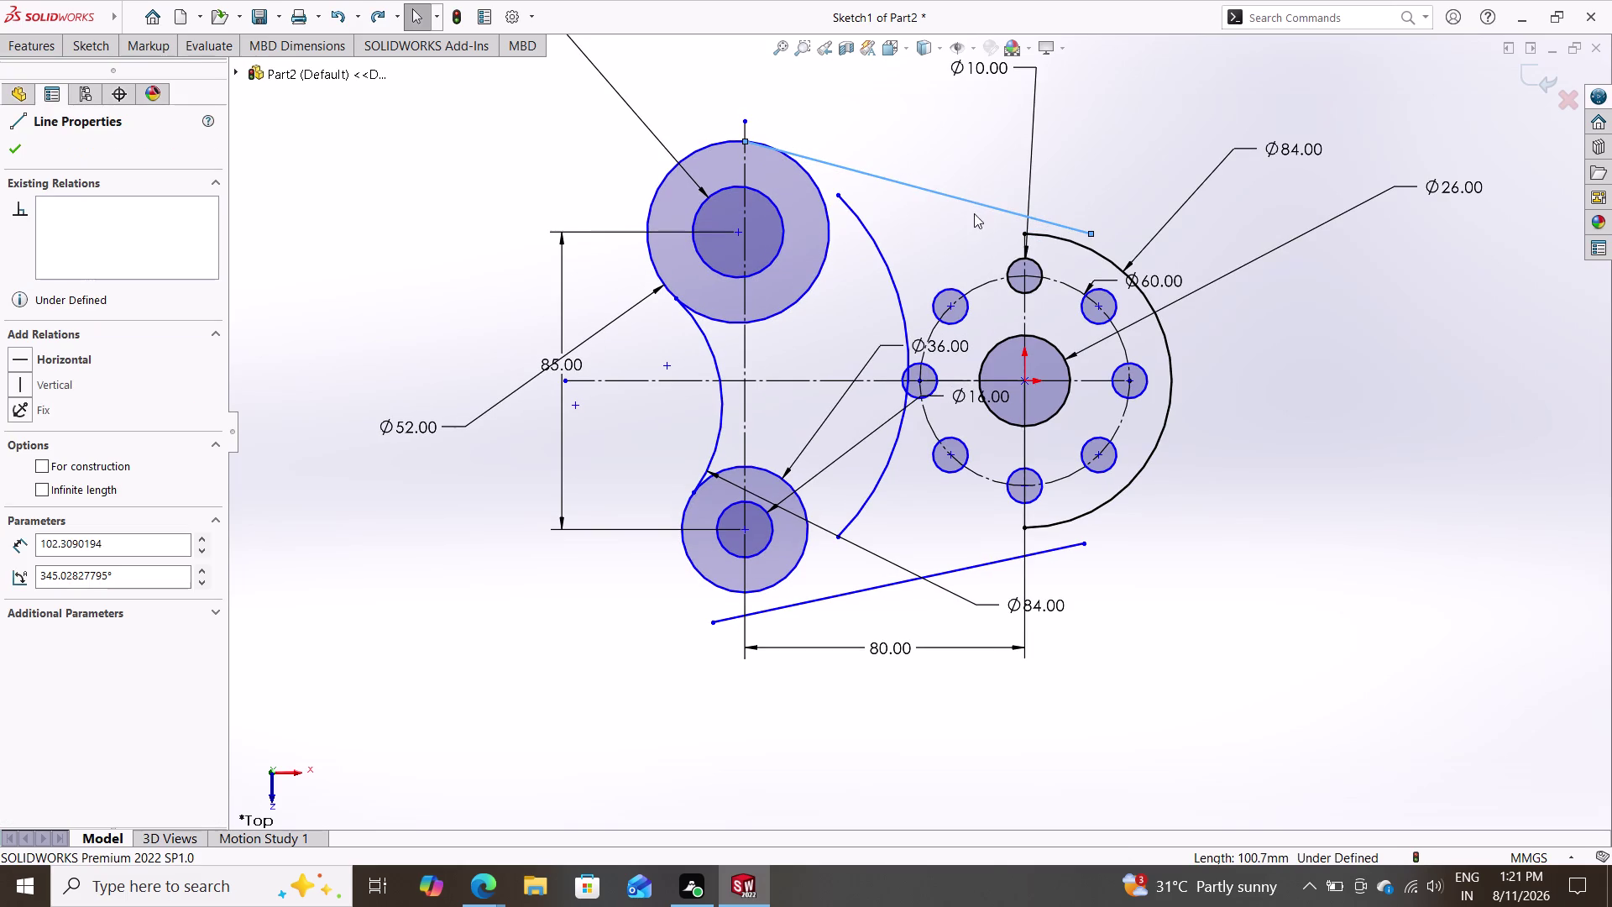
click(1067, 236)
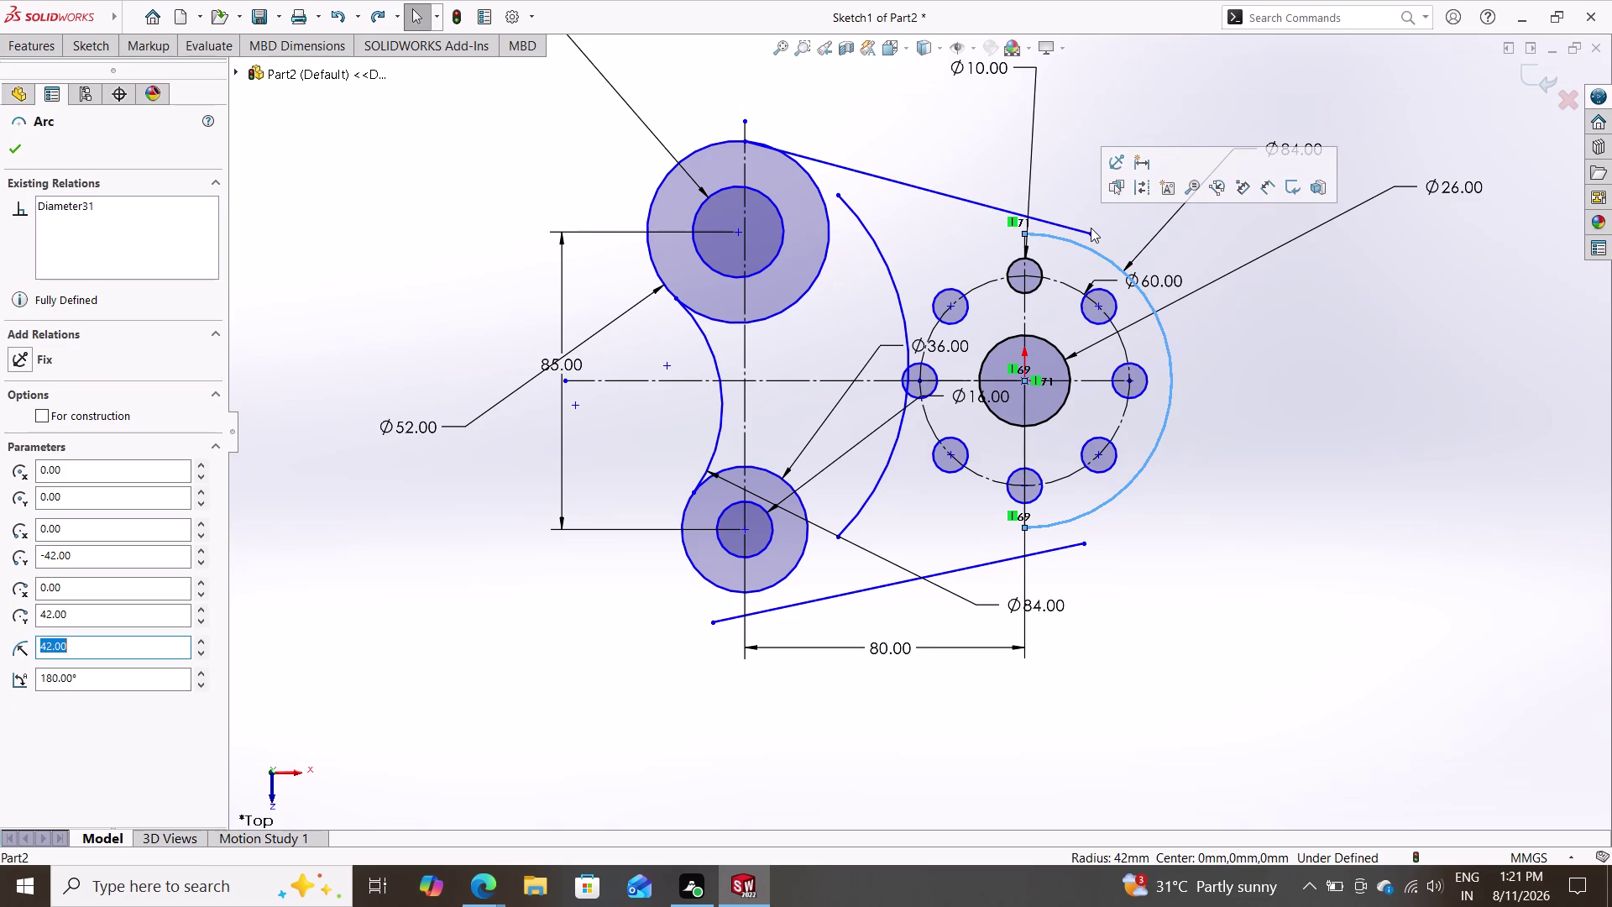
click(1094, 231)
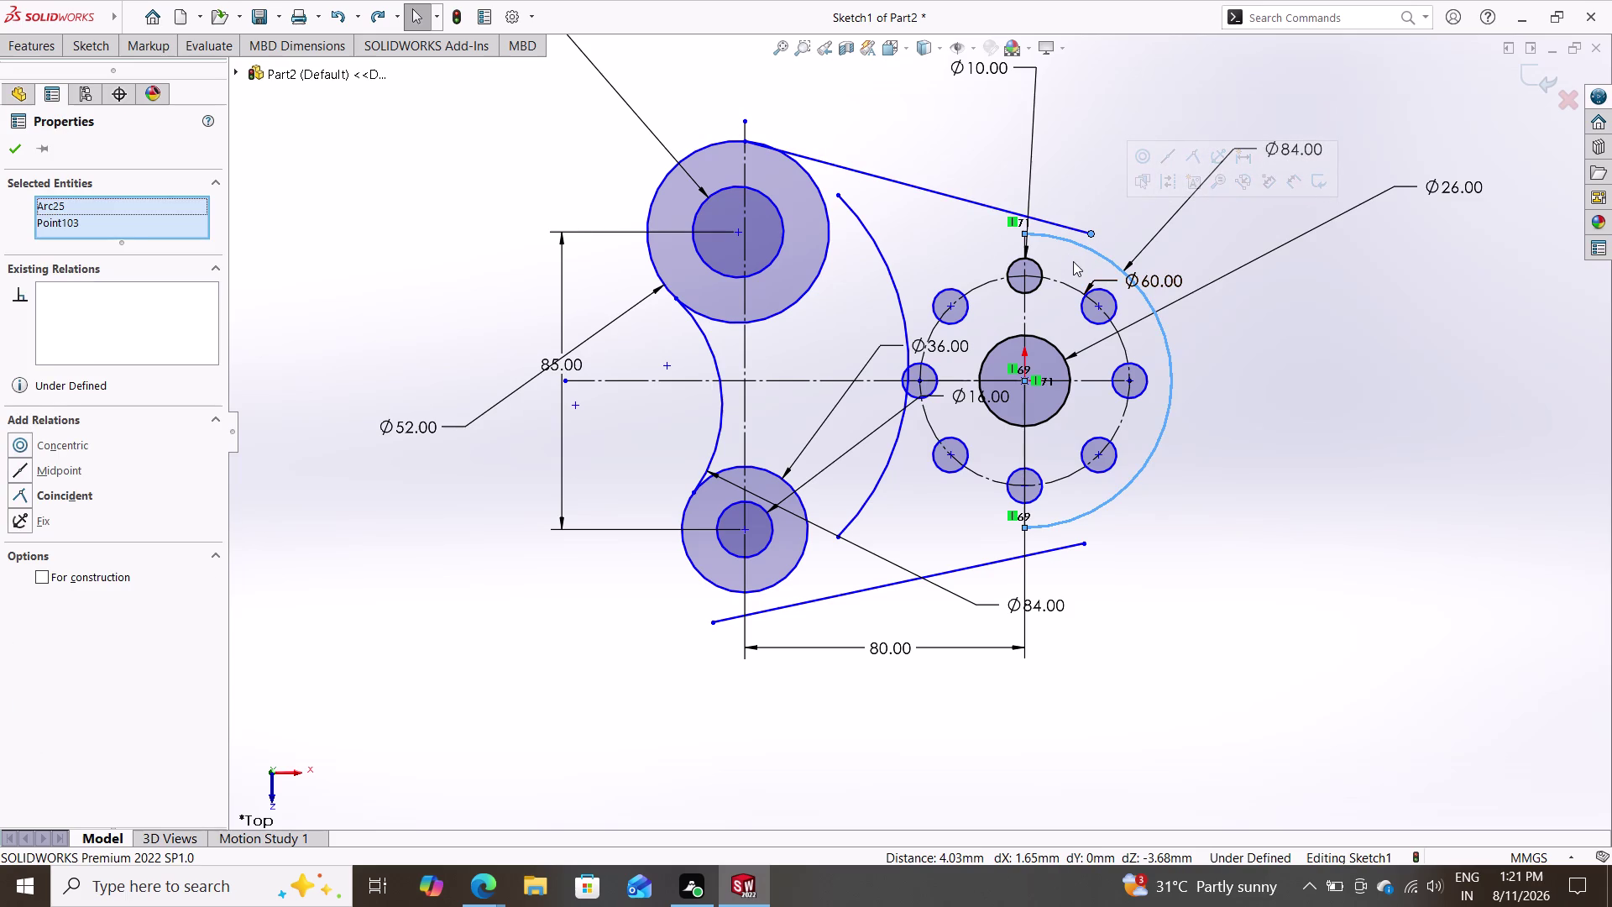
click(86, 500)
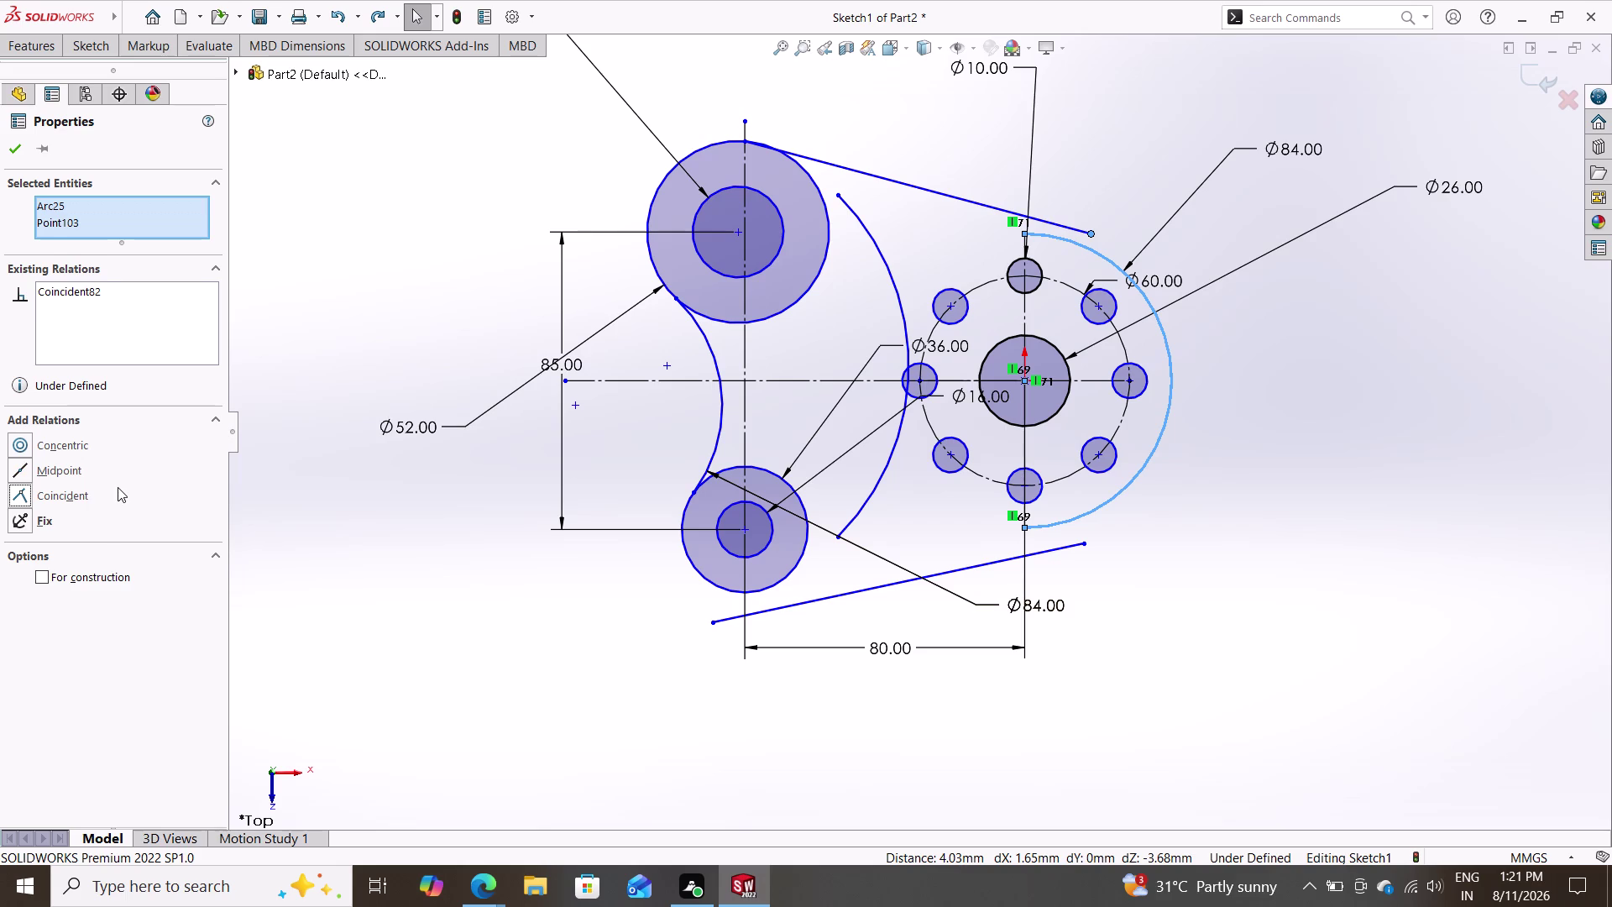
key(Escape)
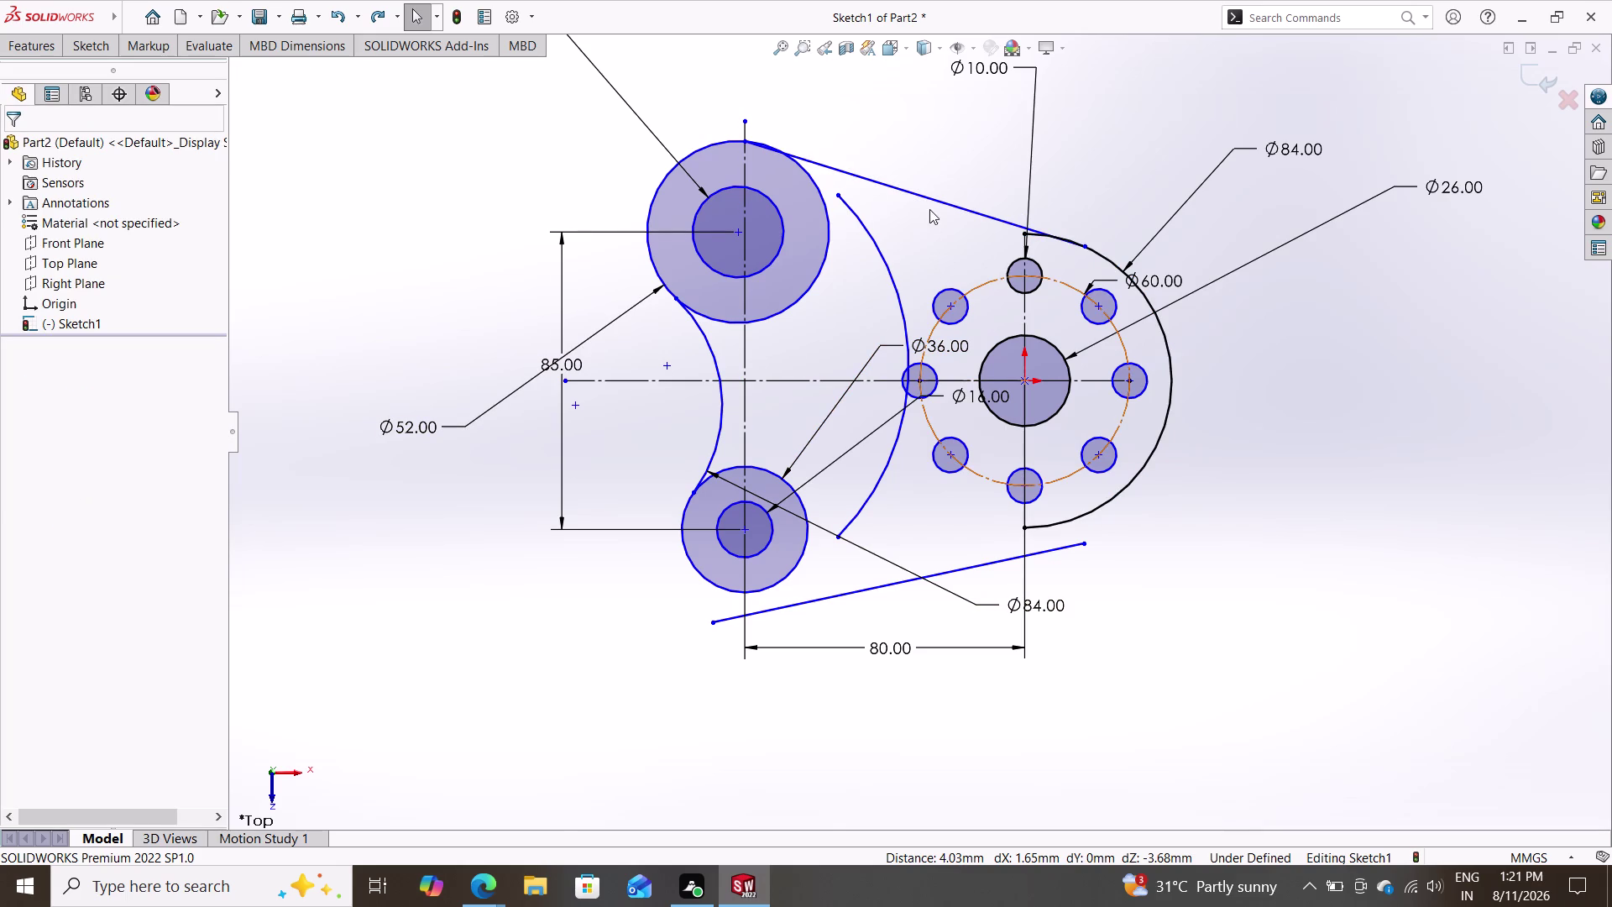
Delete the upper connecting line, then undo to bring it back.
click(935, 201)
key(Delete)
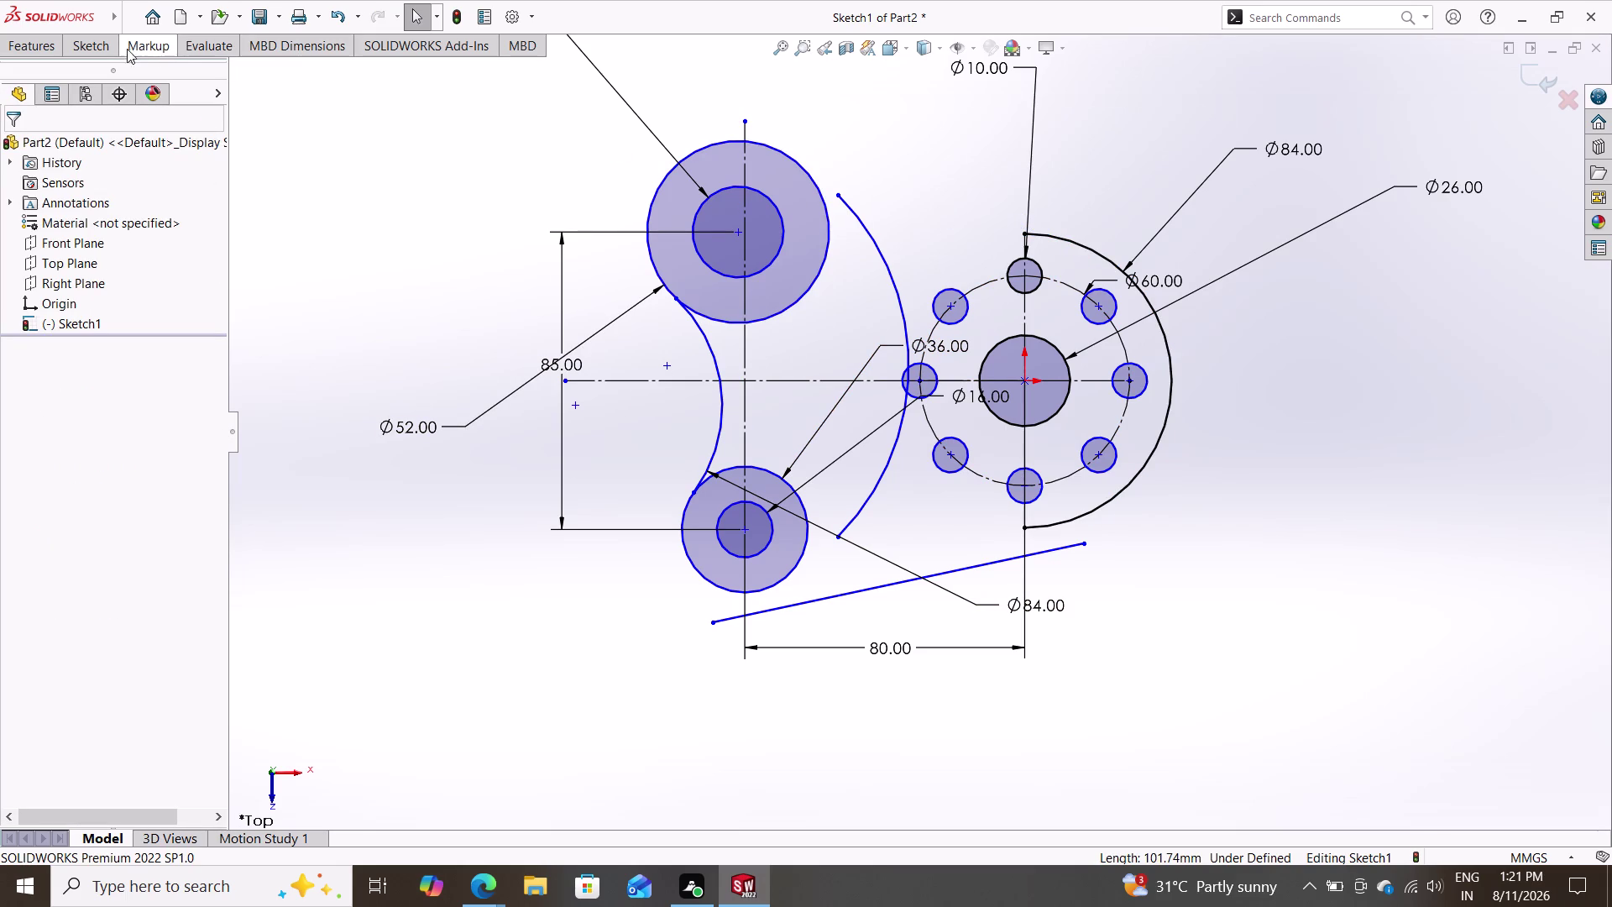
click(104, 48)
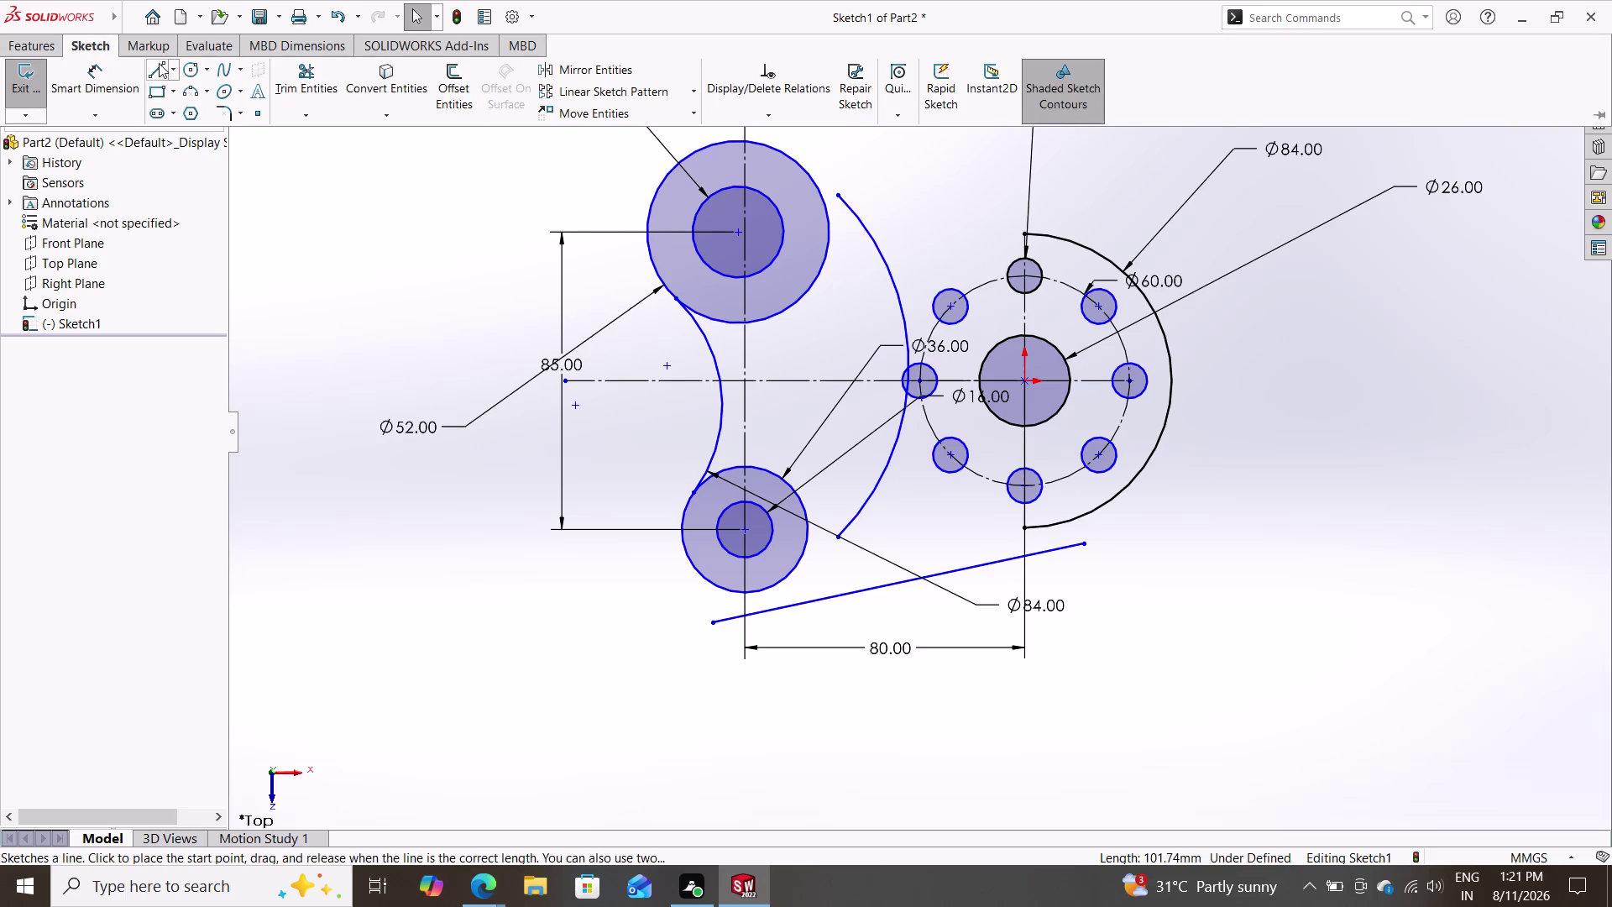
click(160, 66)
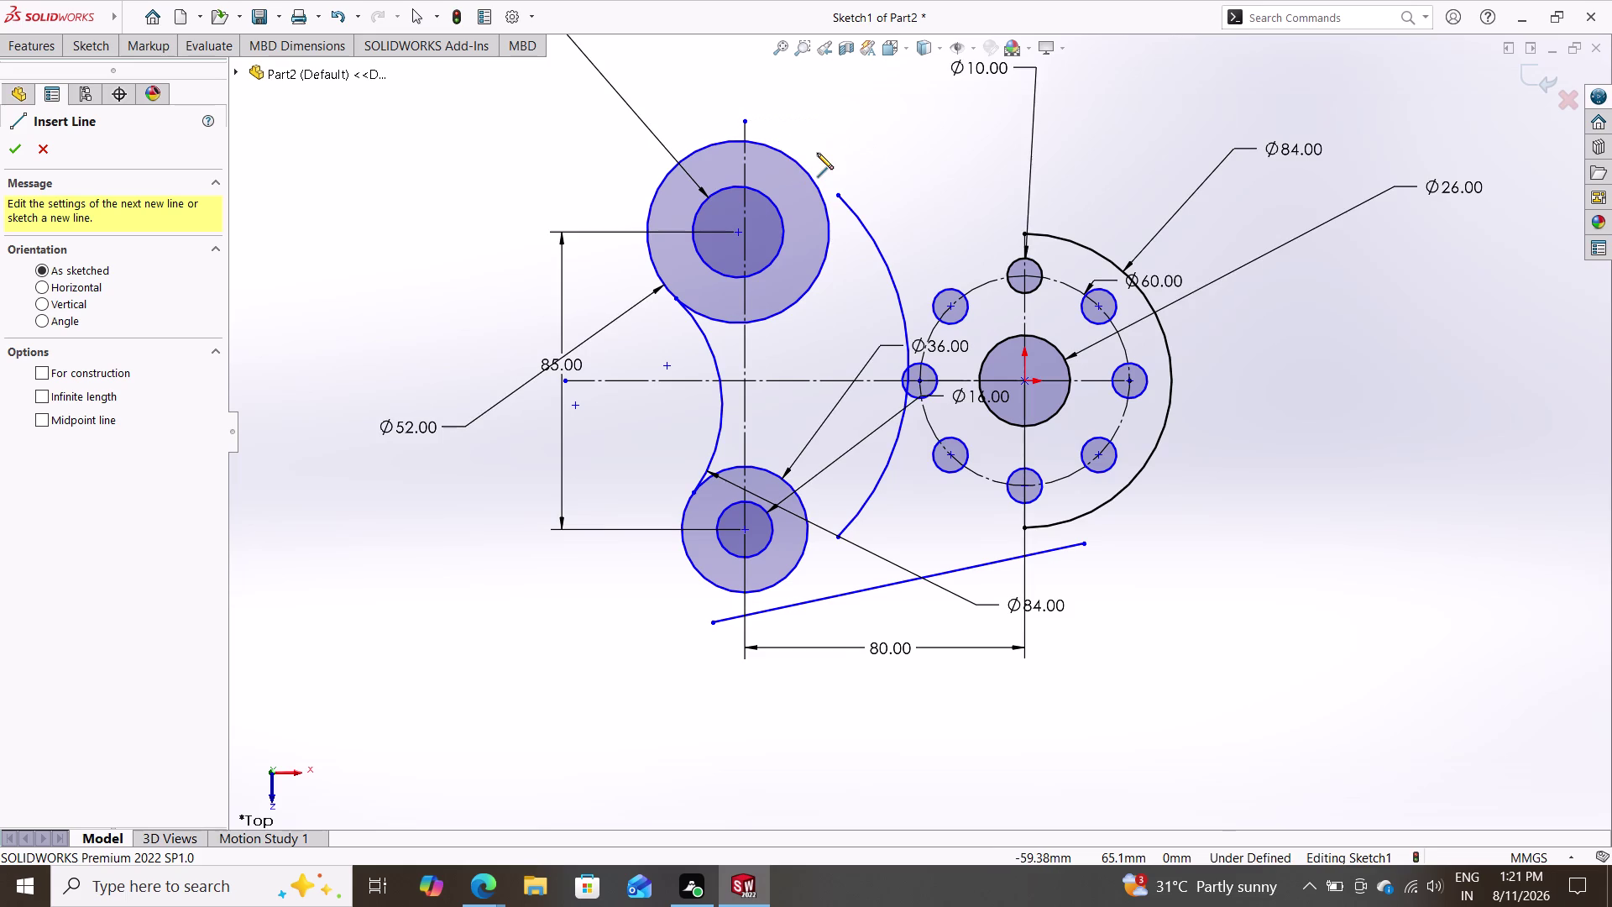
key(ctrl+z)
Undo the misplaced slanted lines and the stray arc.
key(ctrl+z)
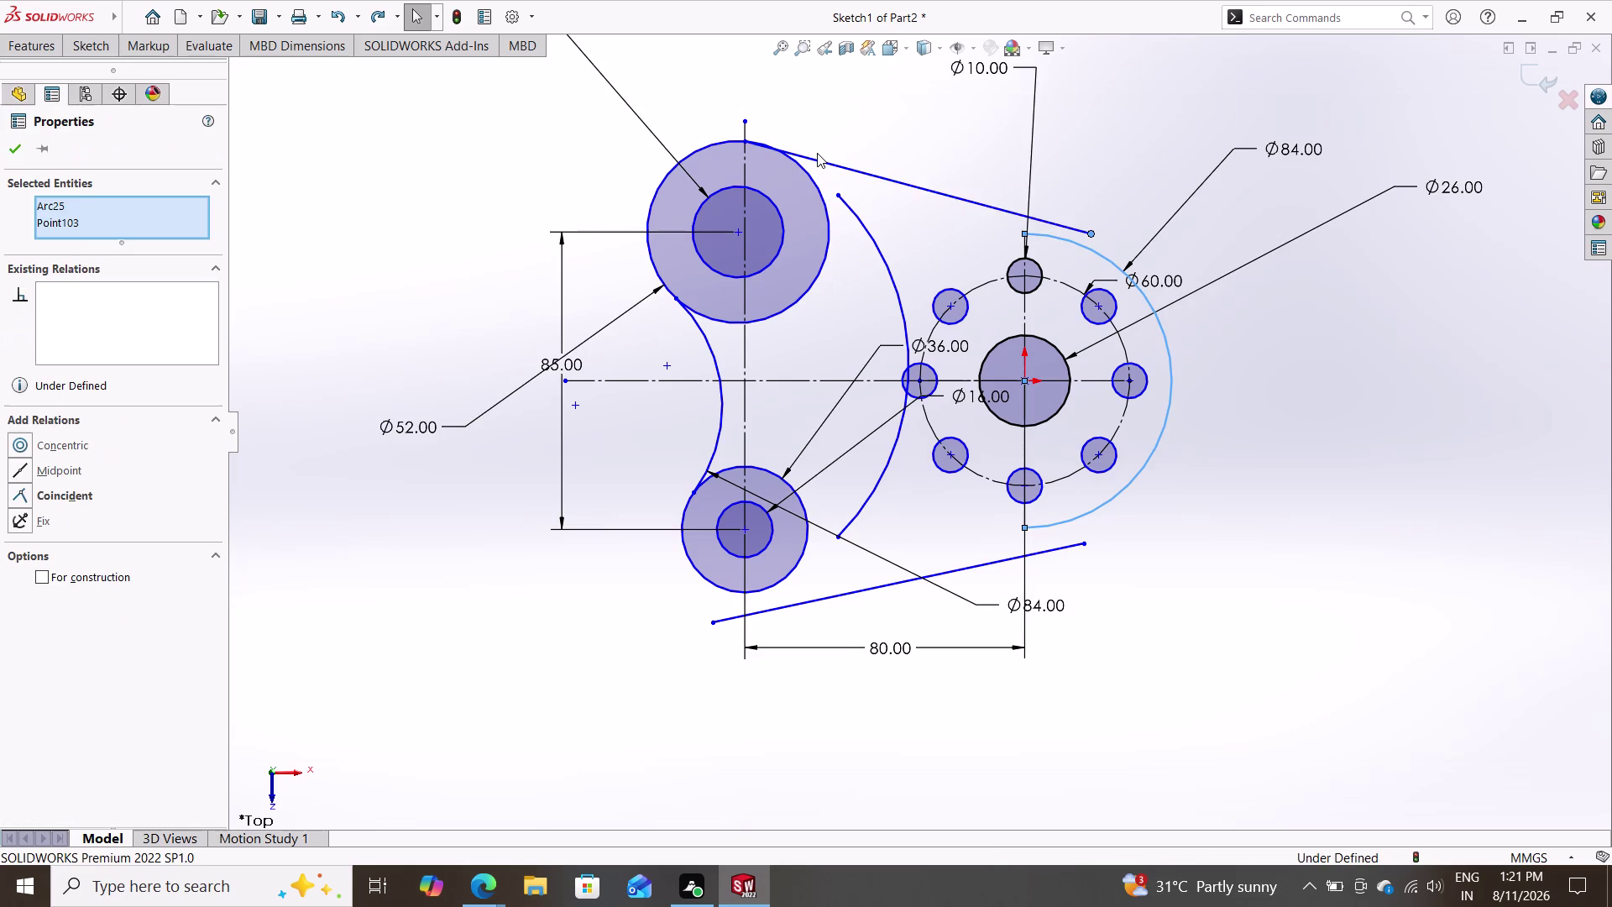
key(ctrl+z)
key(ctrl+z)
key(ctrl+z)
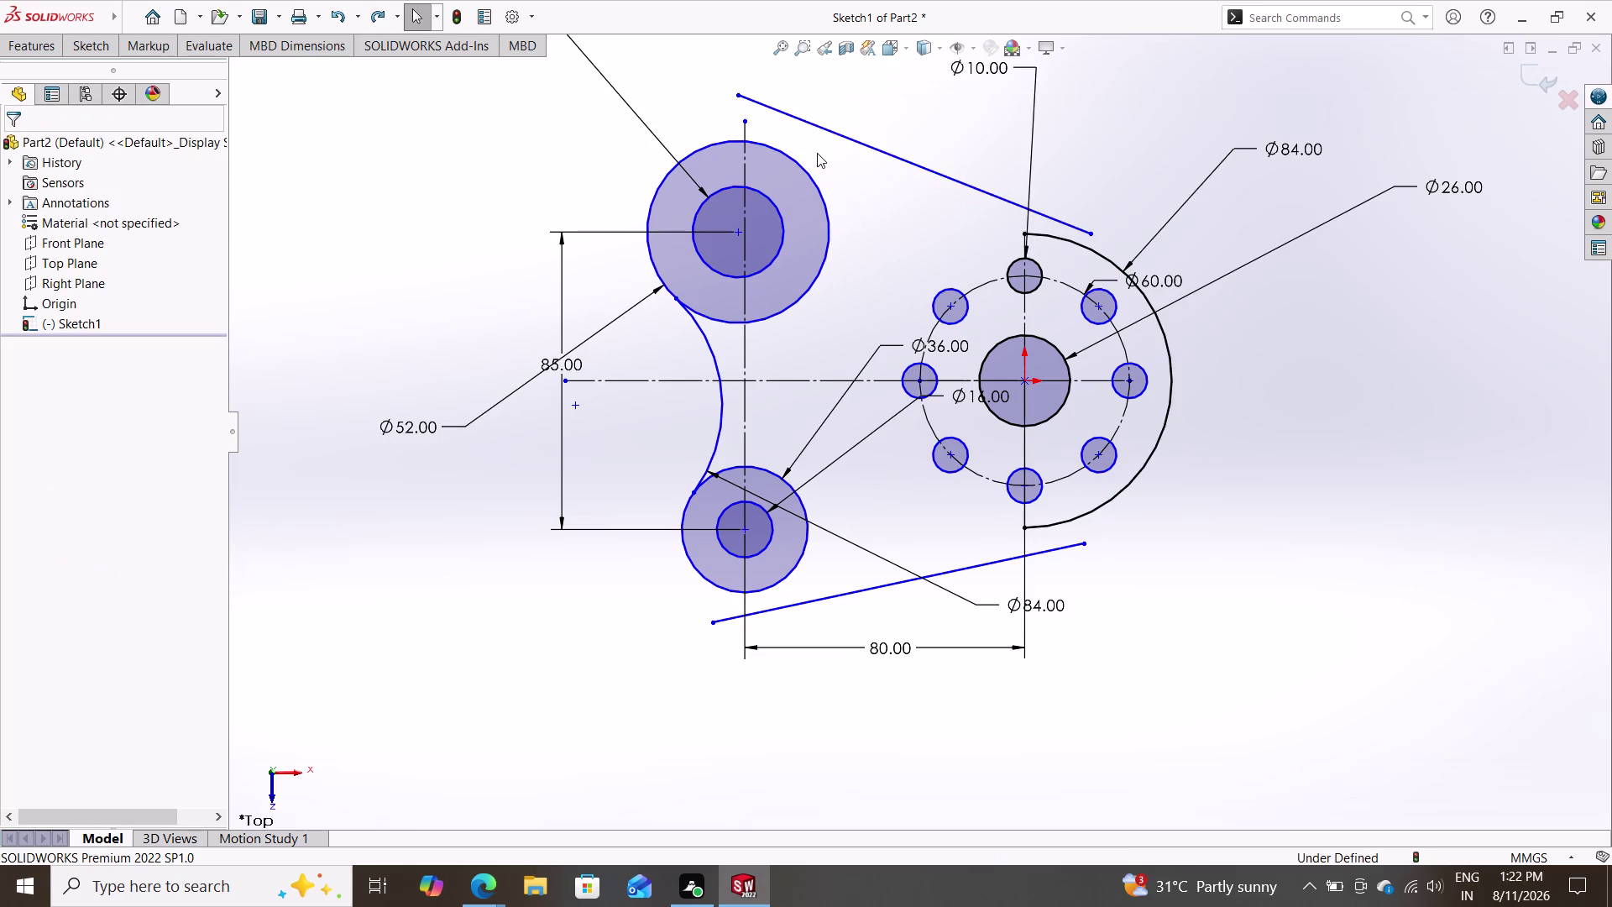
key(ctrl+z)
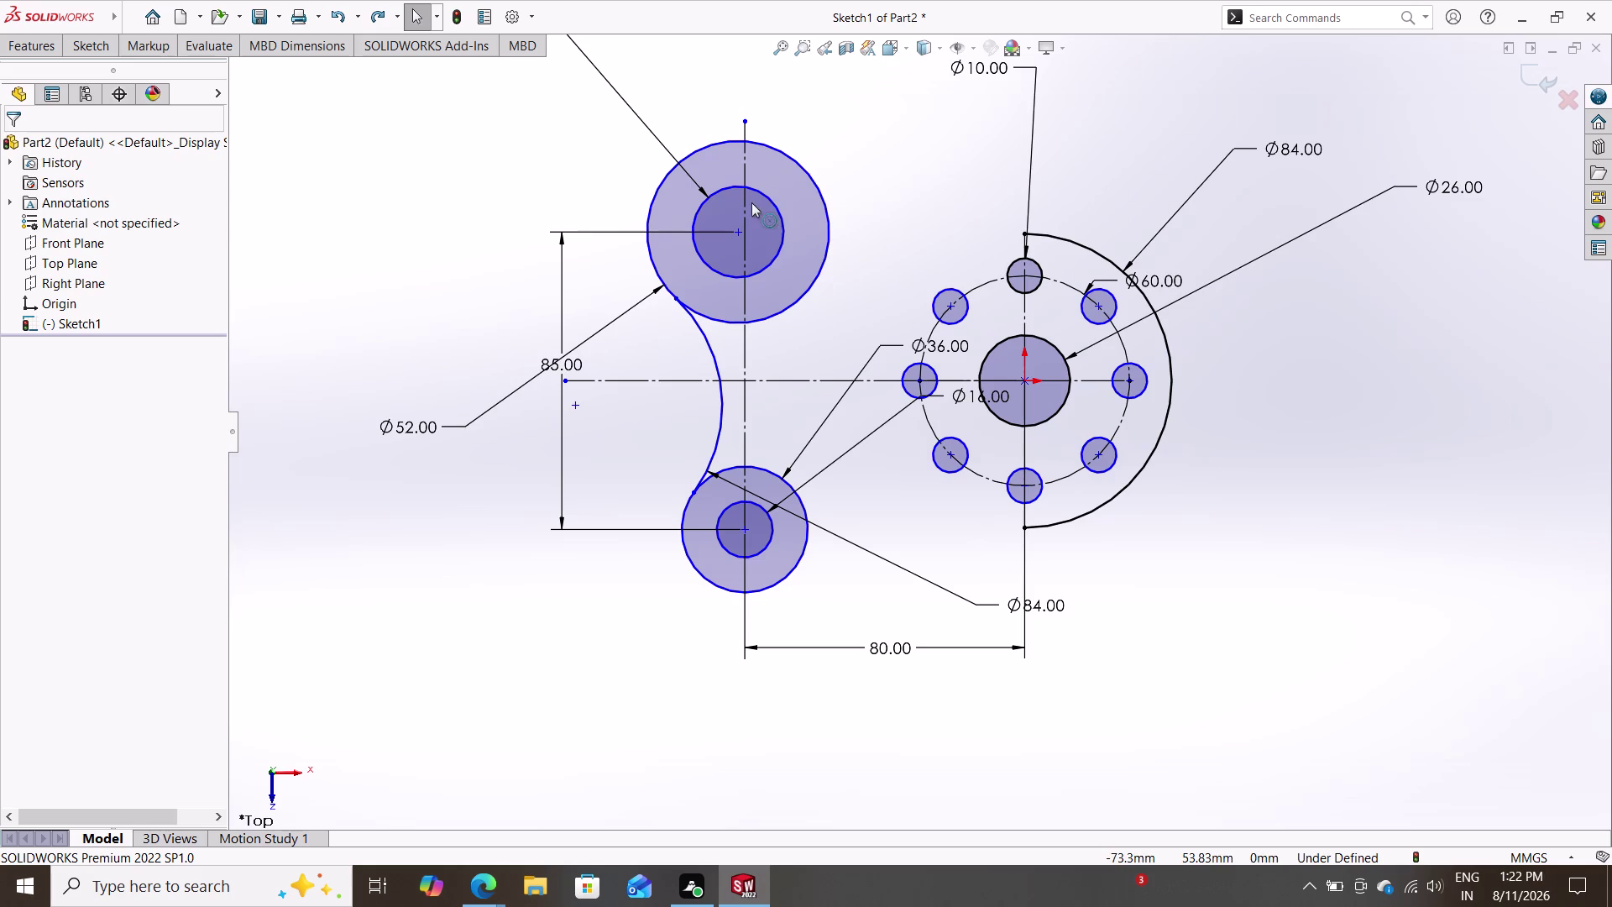
Try selecting the upper boss centre point and vertical centerline to relate them.
drag(736, 235, 750, 231)
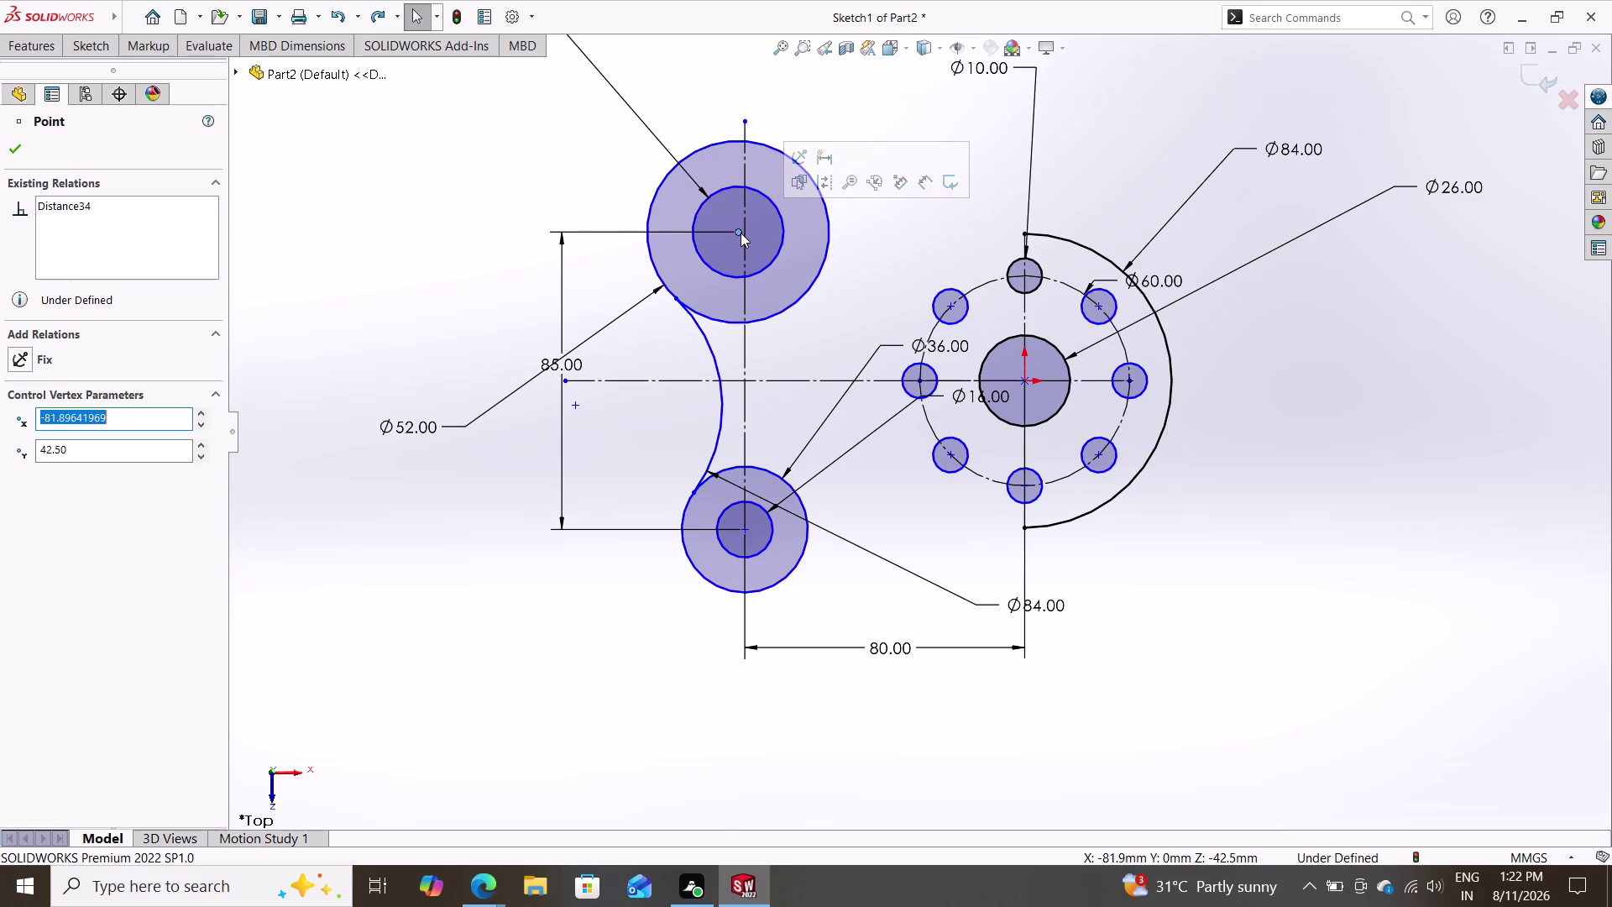
drag(737, 231, 746, 229)
right_click(746, 230)
right_click(746, 229)
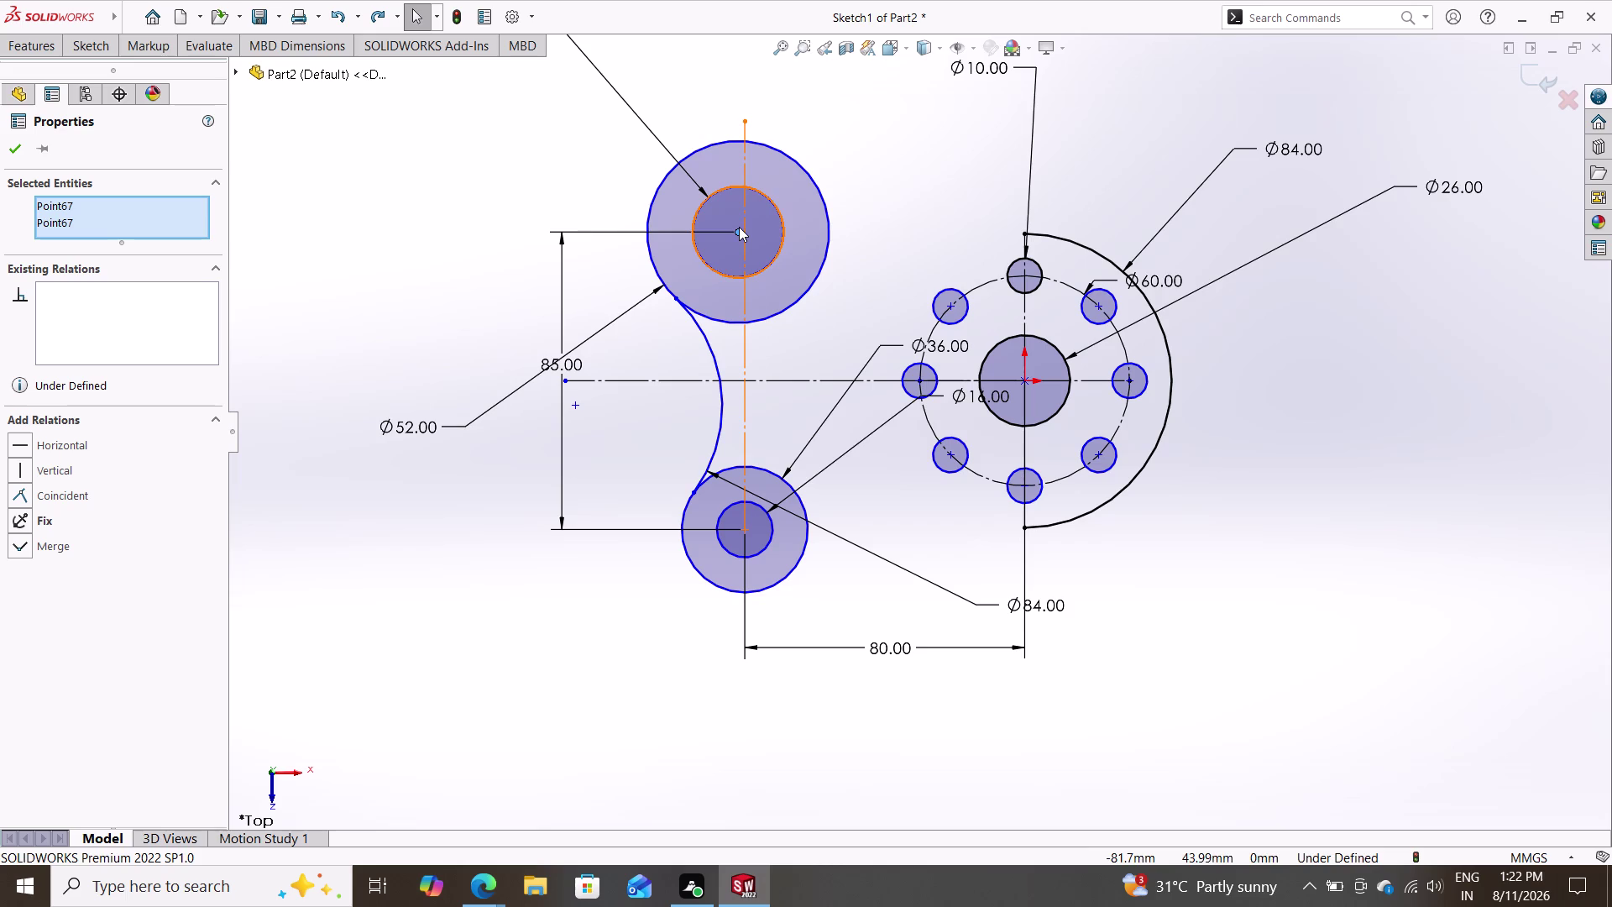
click(737, 231)
drag(737, 231, 749, 237)
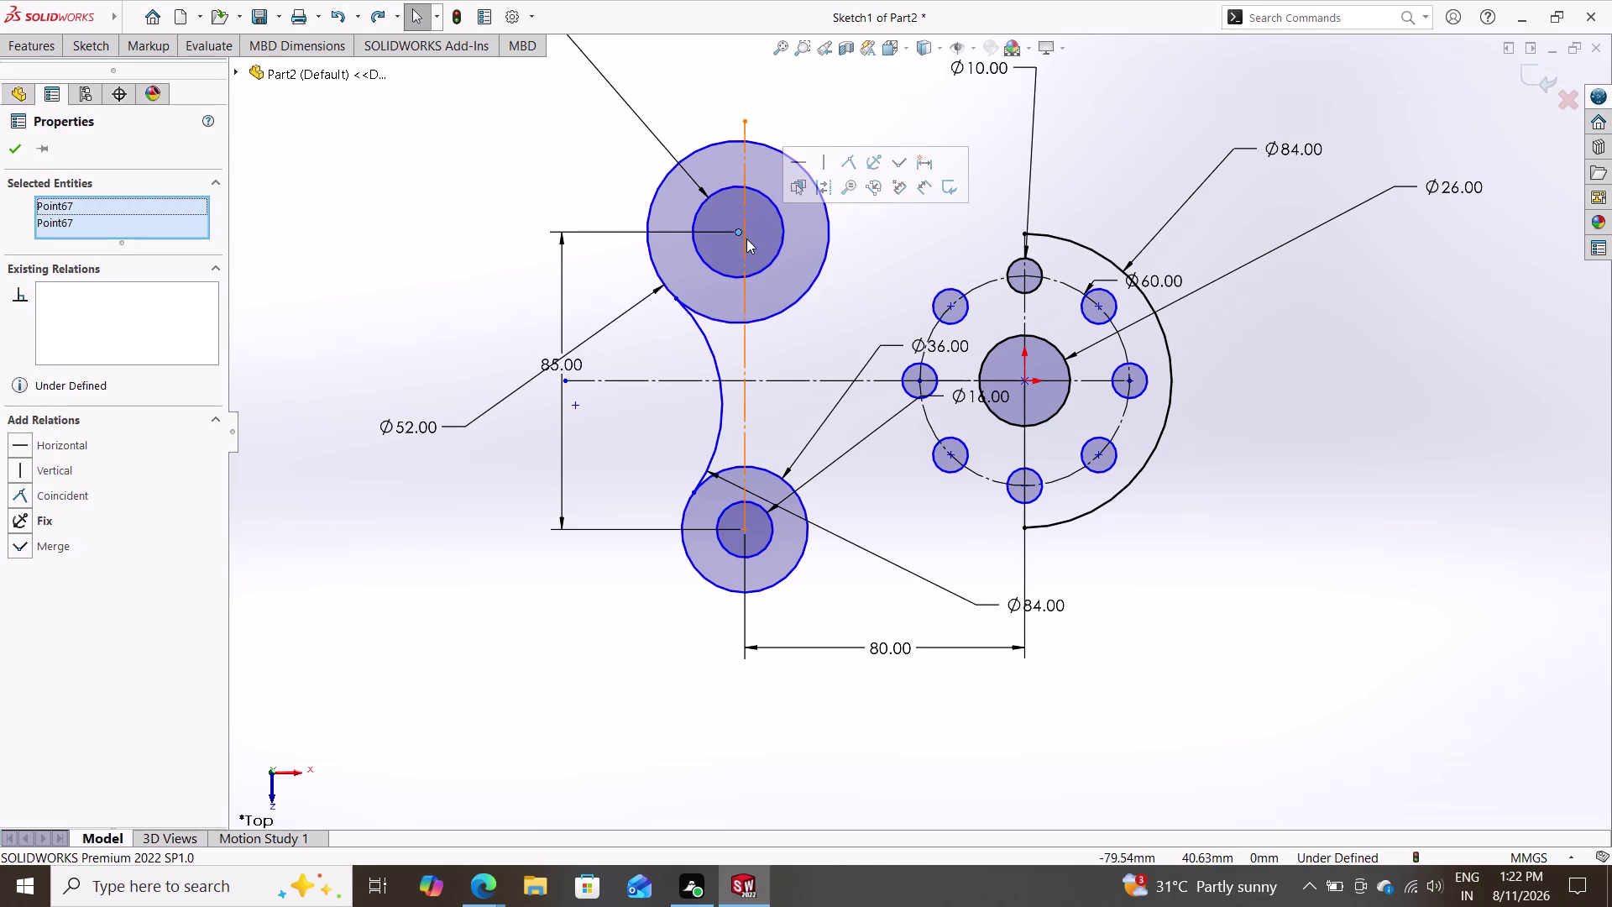
click(739, 229)
drag(739, 230, 746, 230)
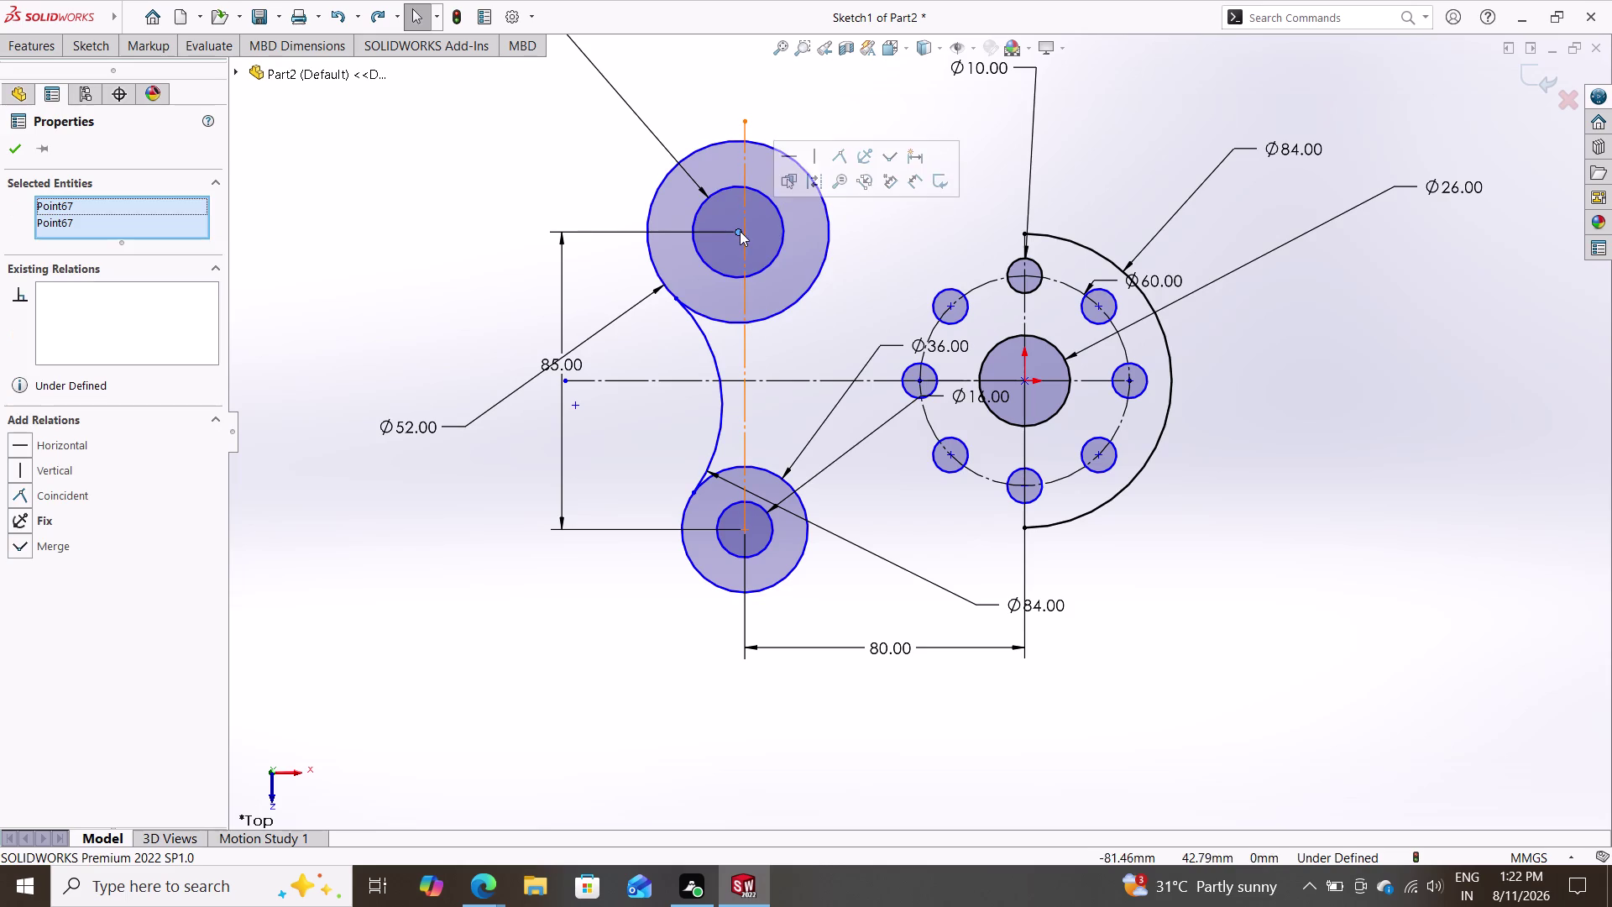
key(Escape)
key(Escape)
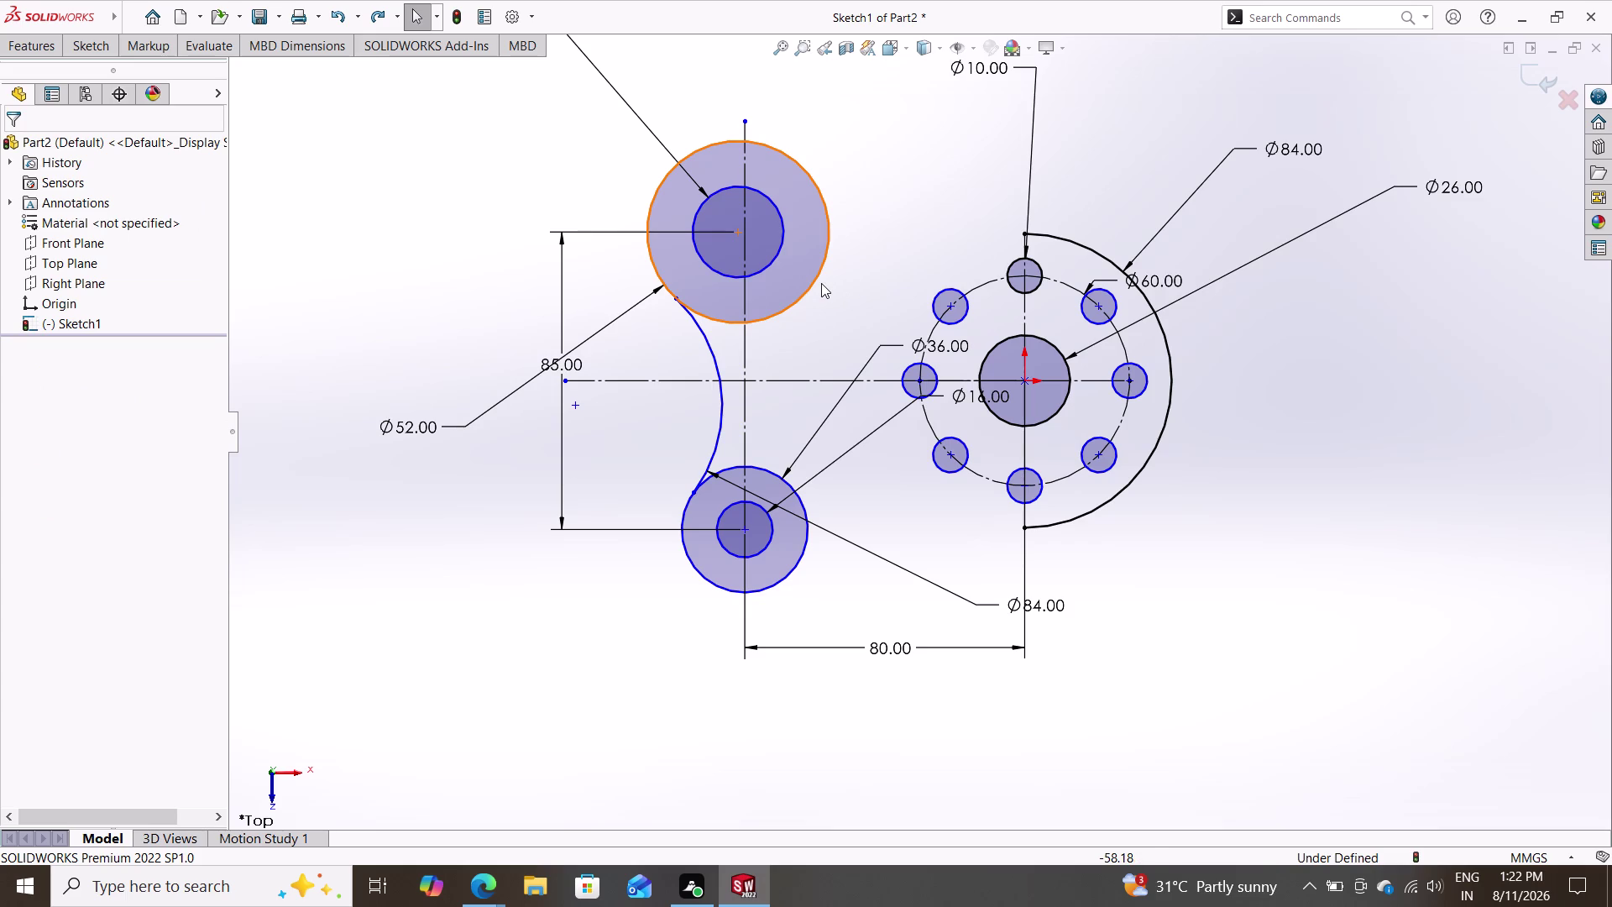
Make the upper Ø26/Ø52 boss centre coincident with the vertical construction line.
click(781, 233)
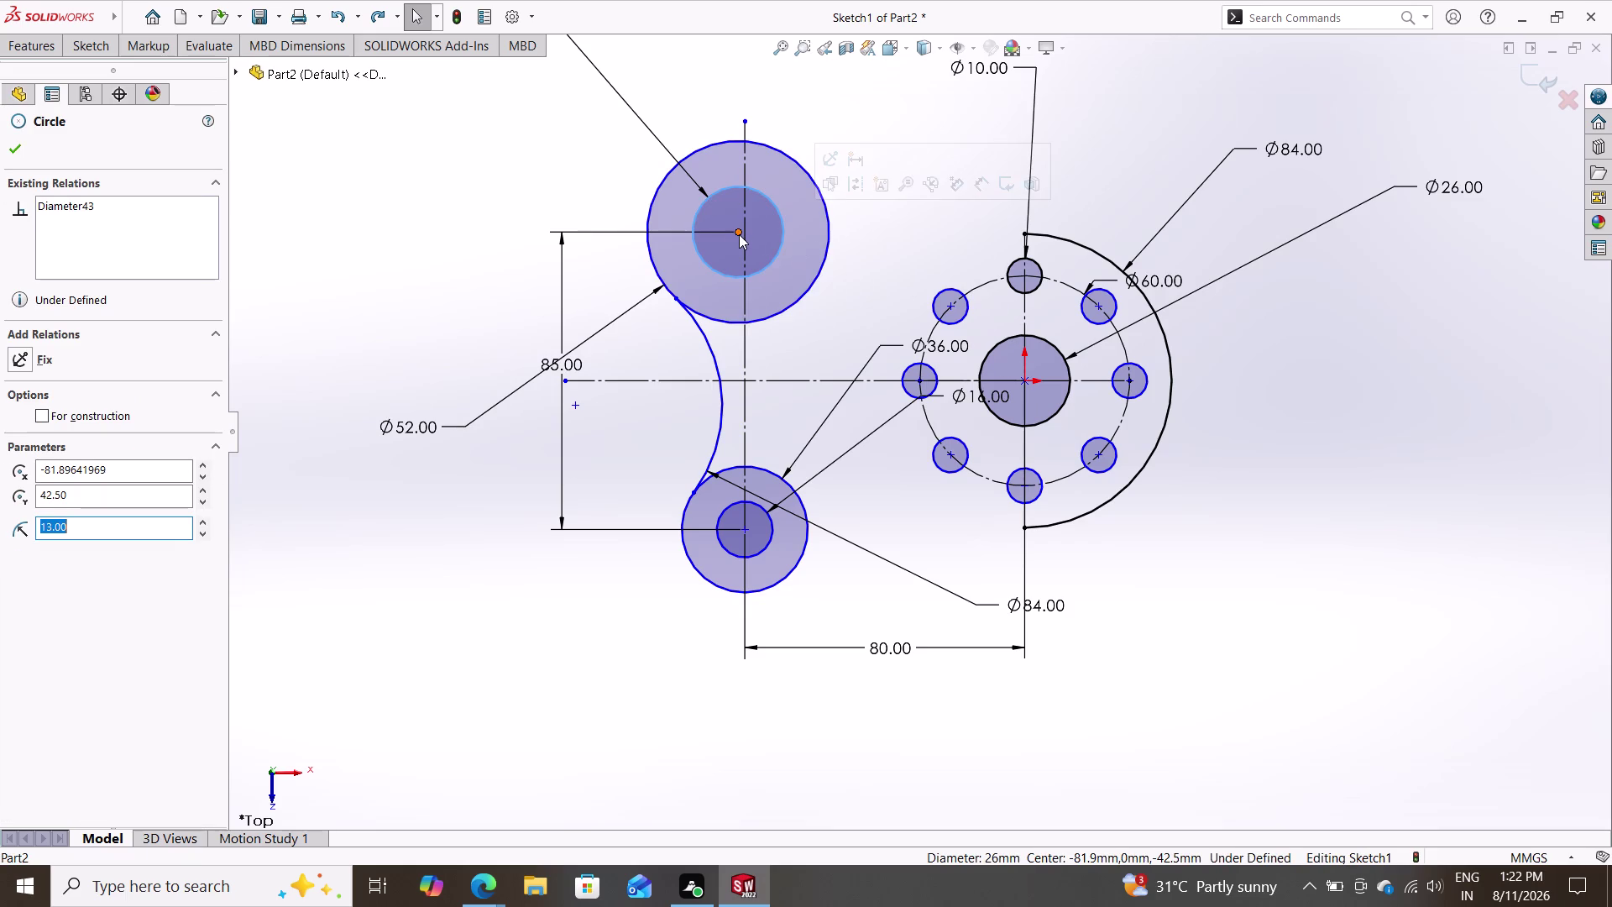
drag(739, 234, 747, 235)
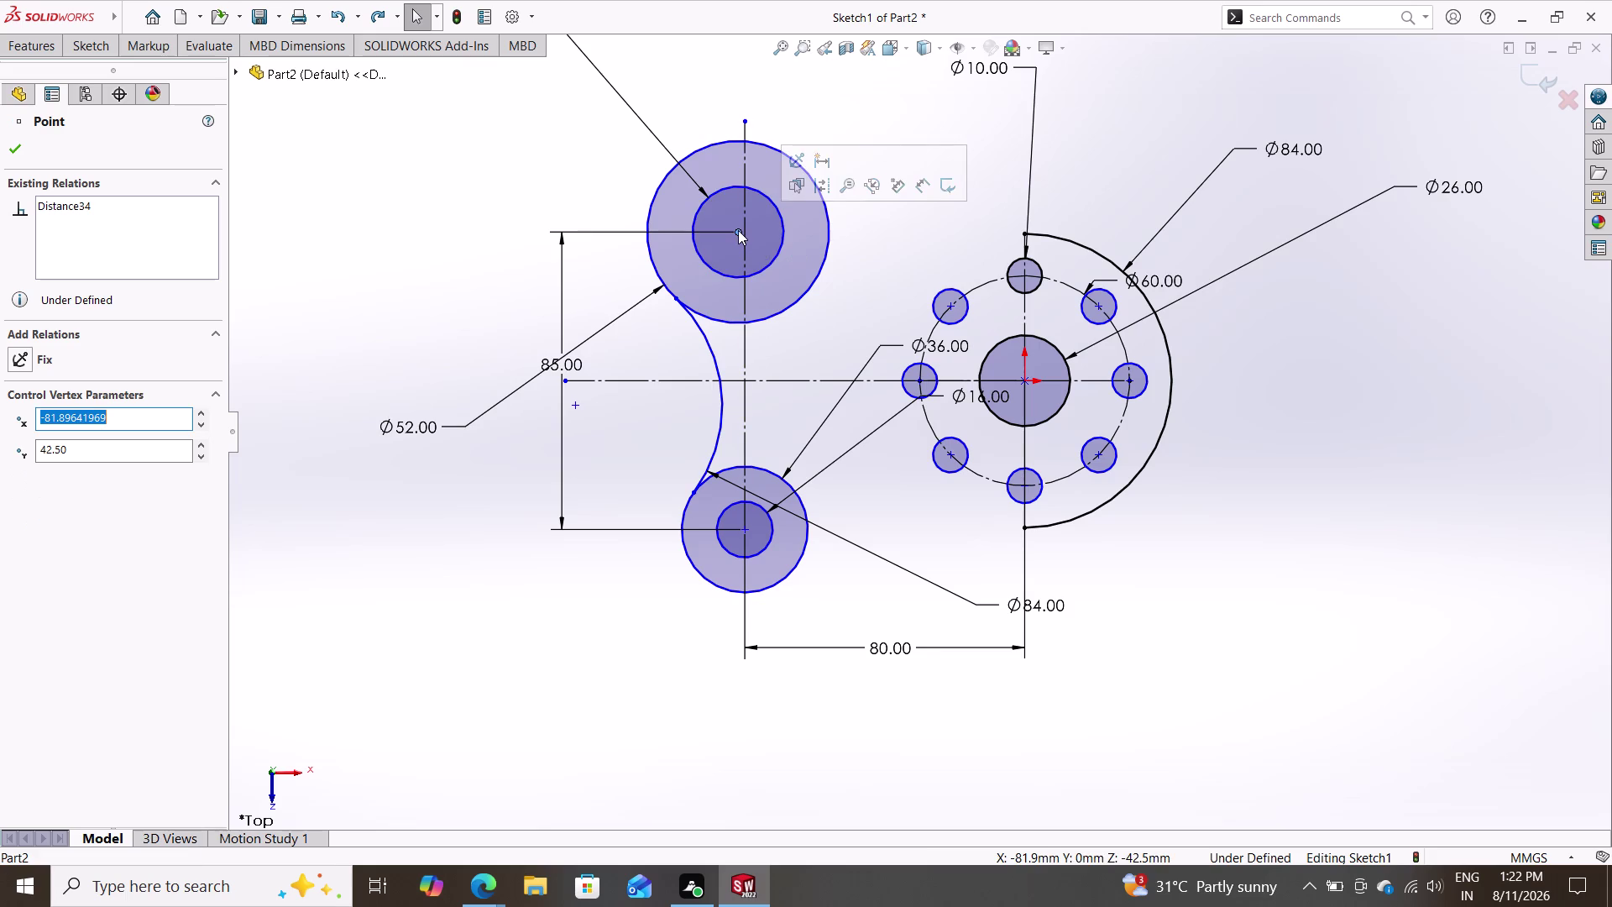
click(739, 231)
drag(739, 230, 930, 188)
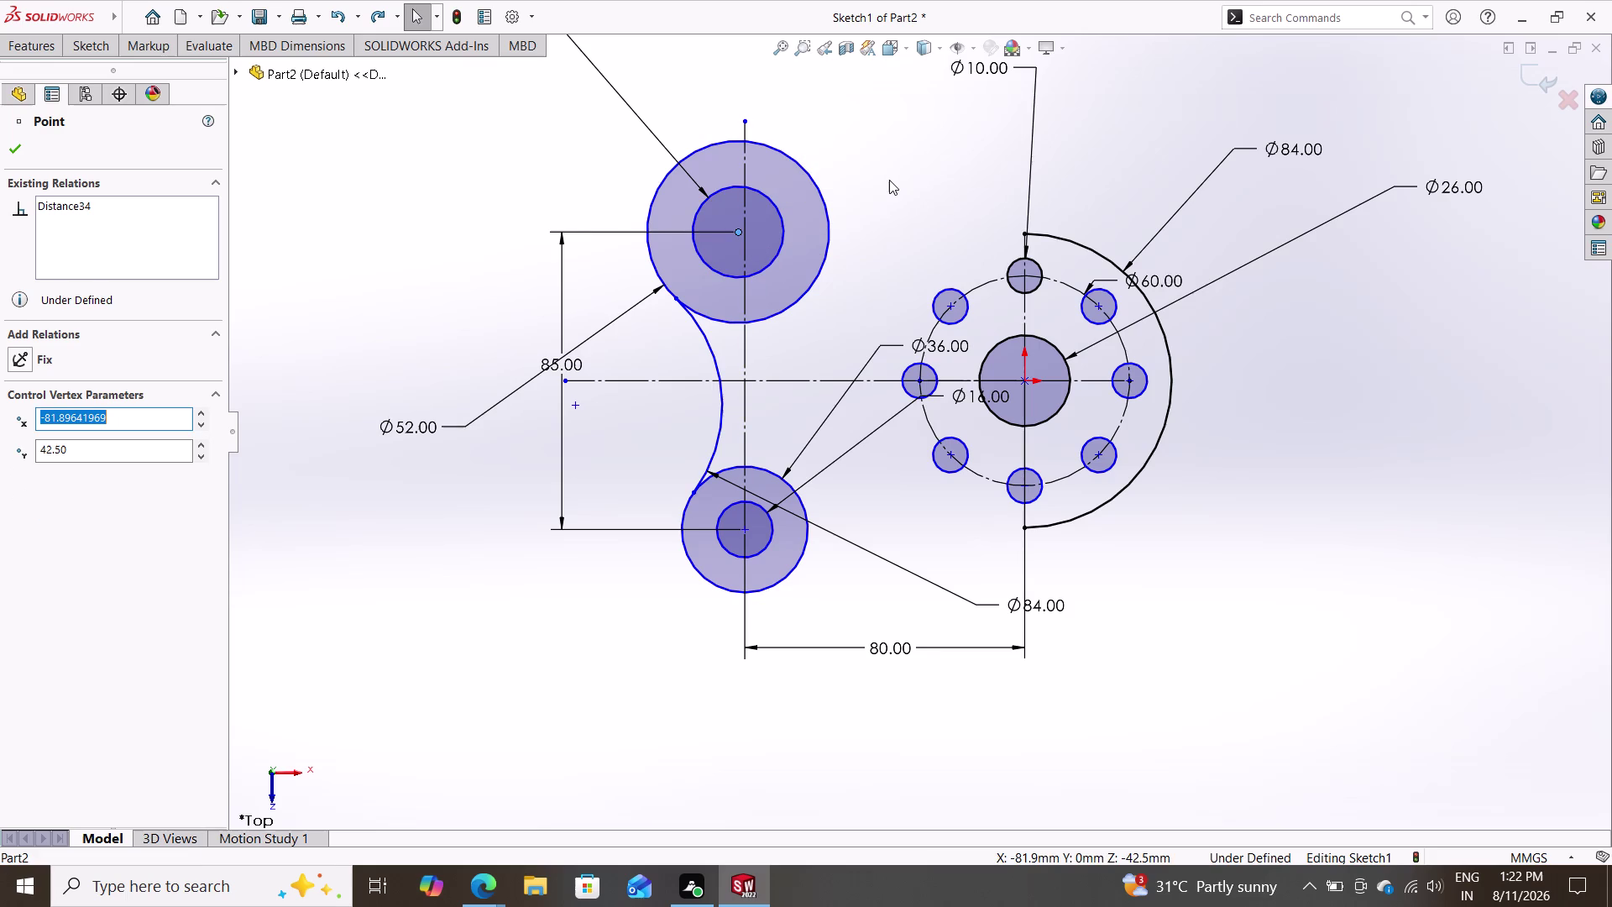
key(Escape)
key(Escape)
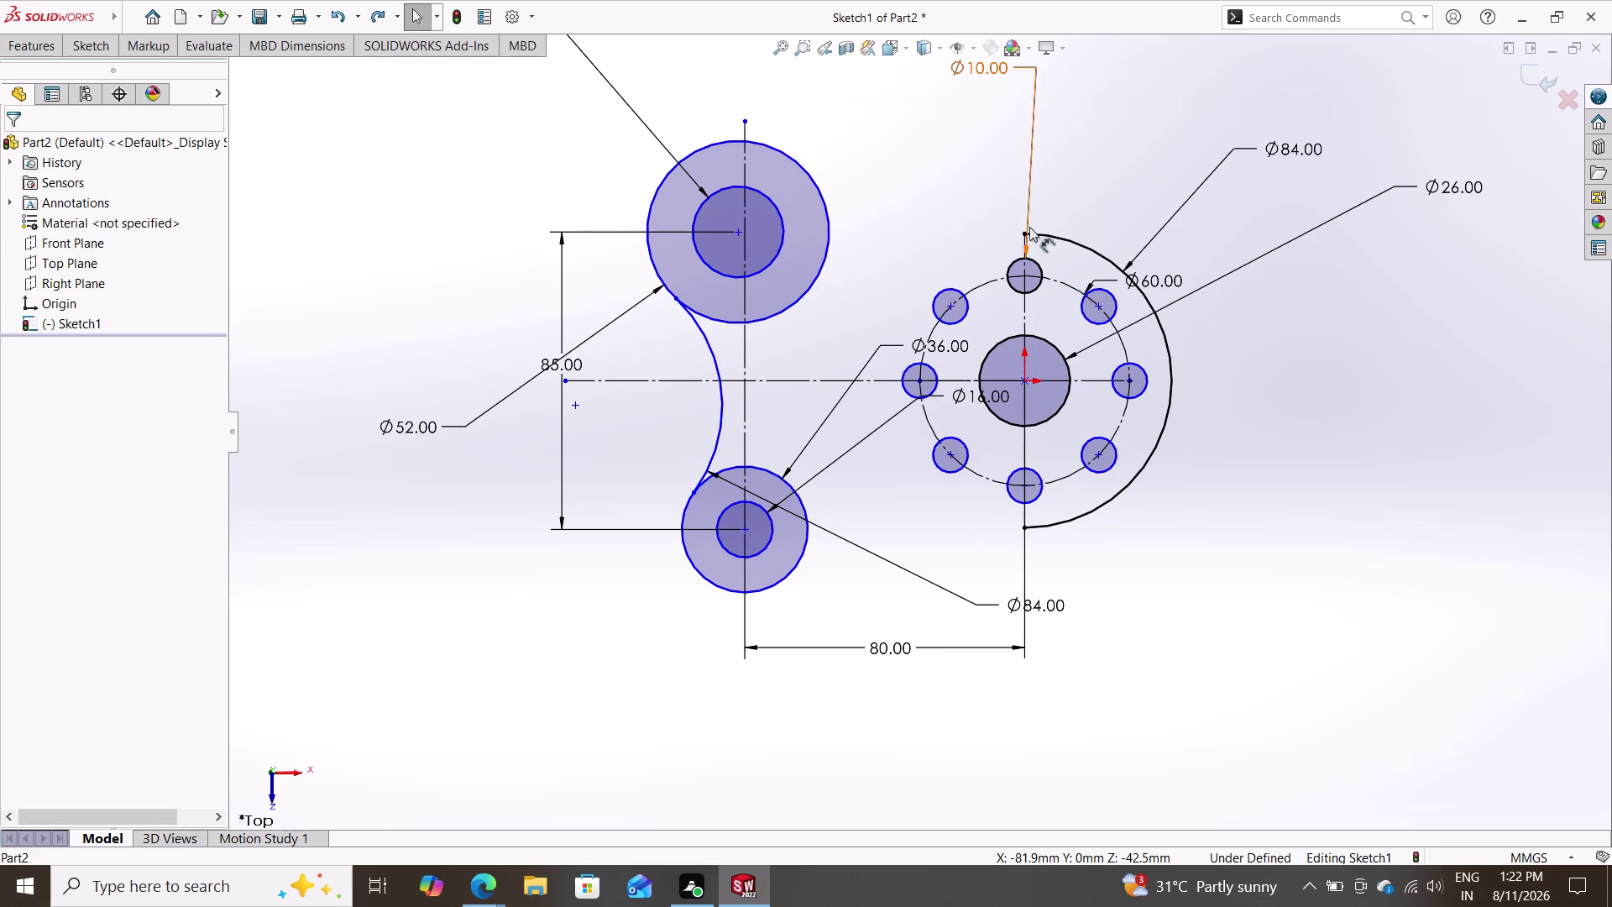
click(827, 200)
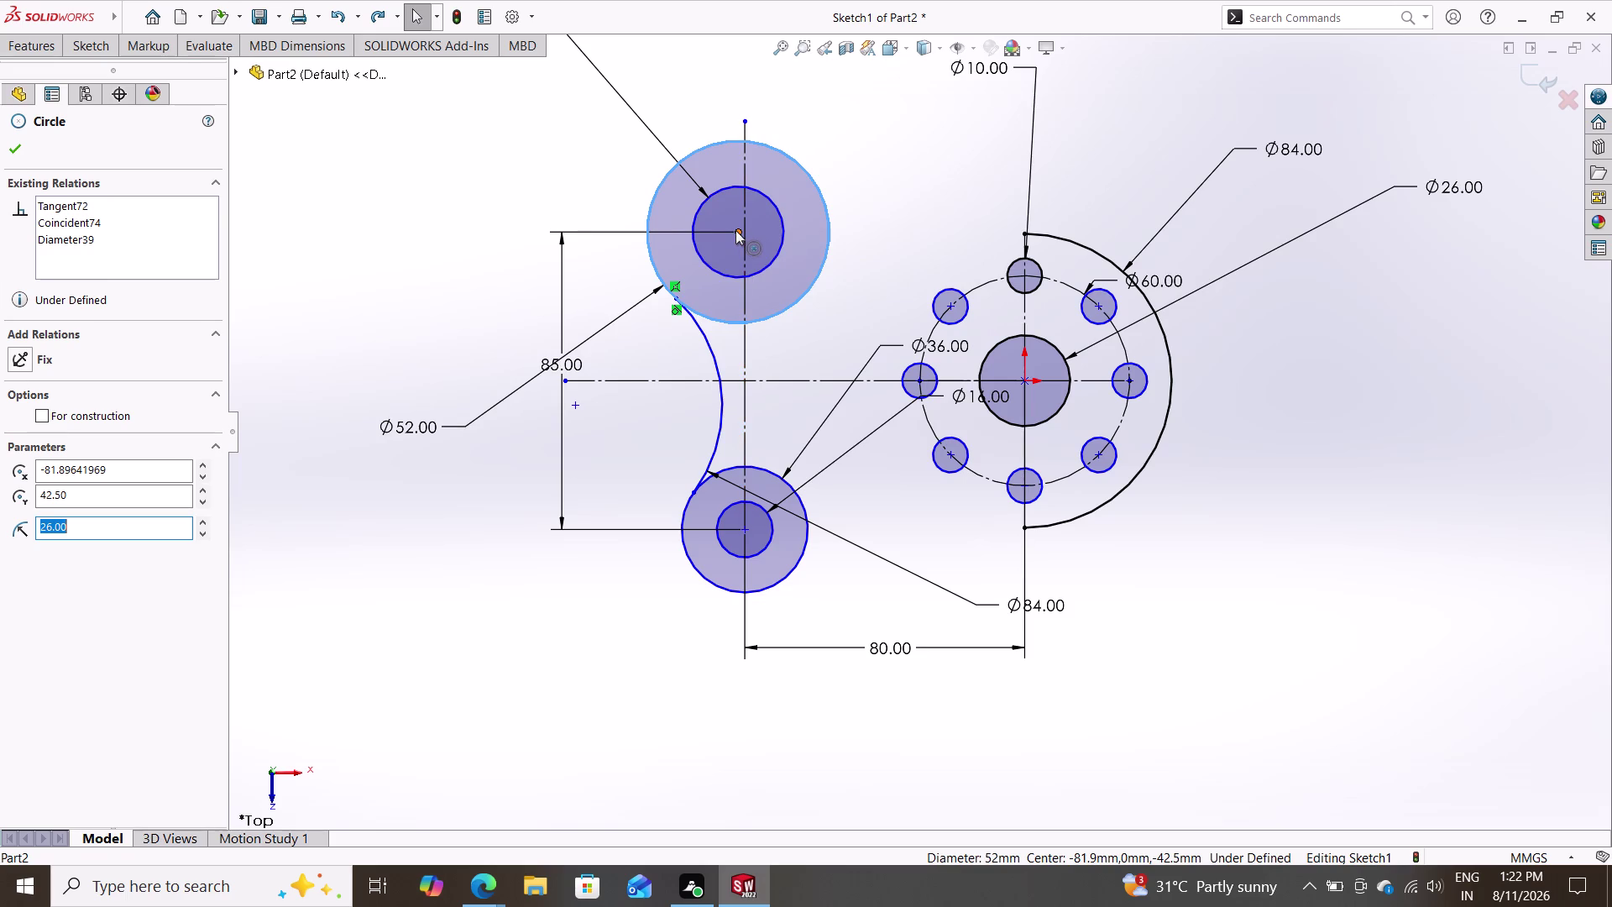
click(736, 230)
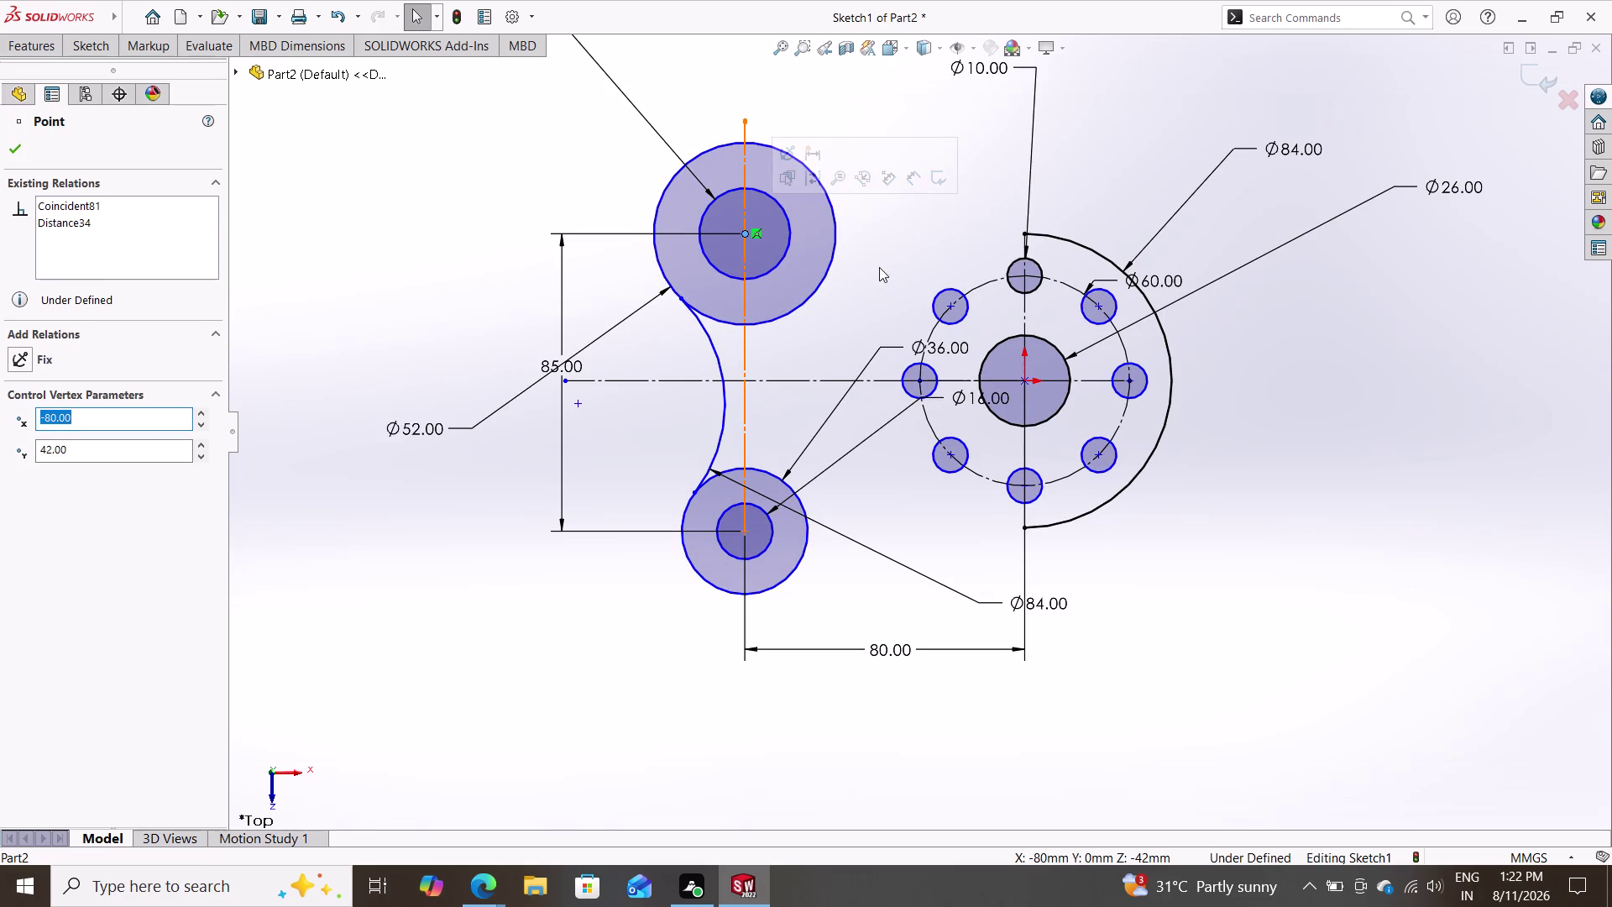
key(Escape)
key(Escape)
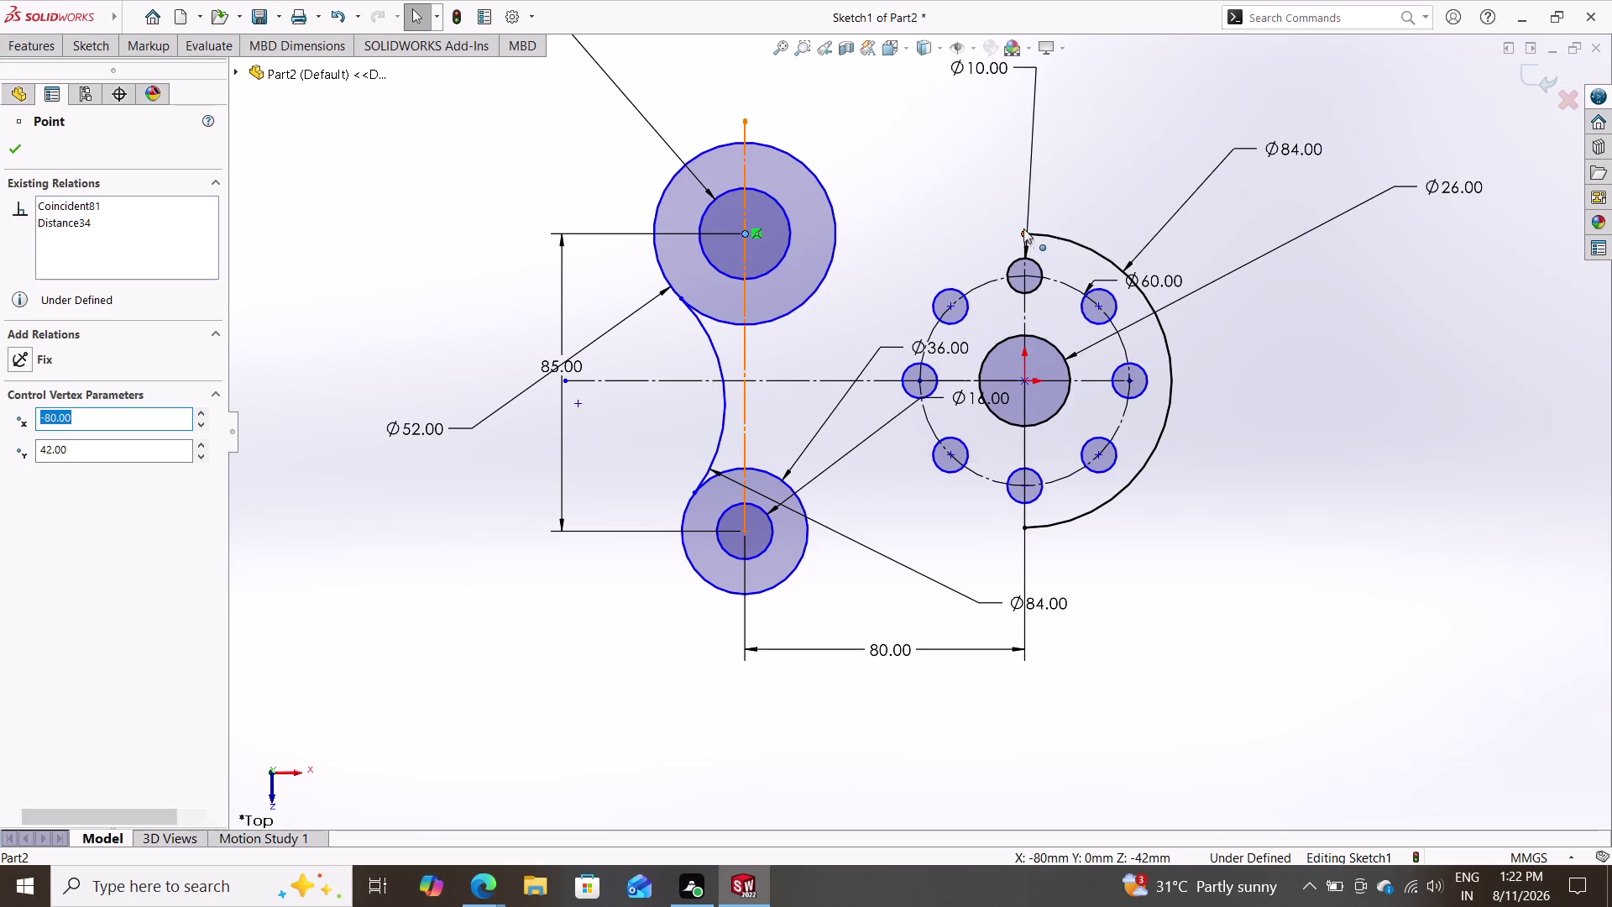
key(Escape)
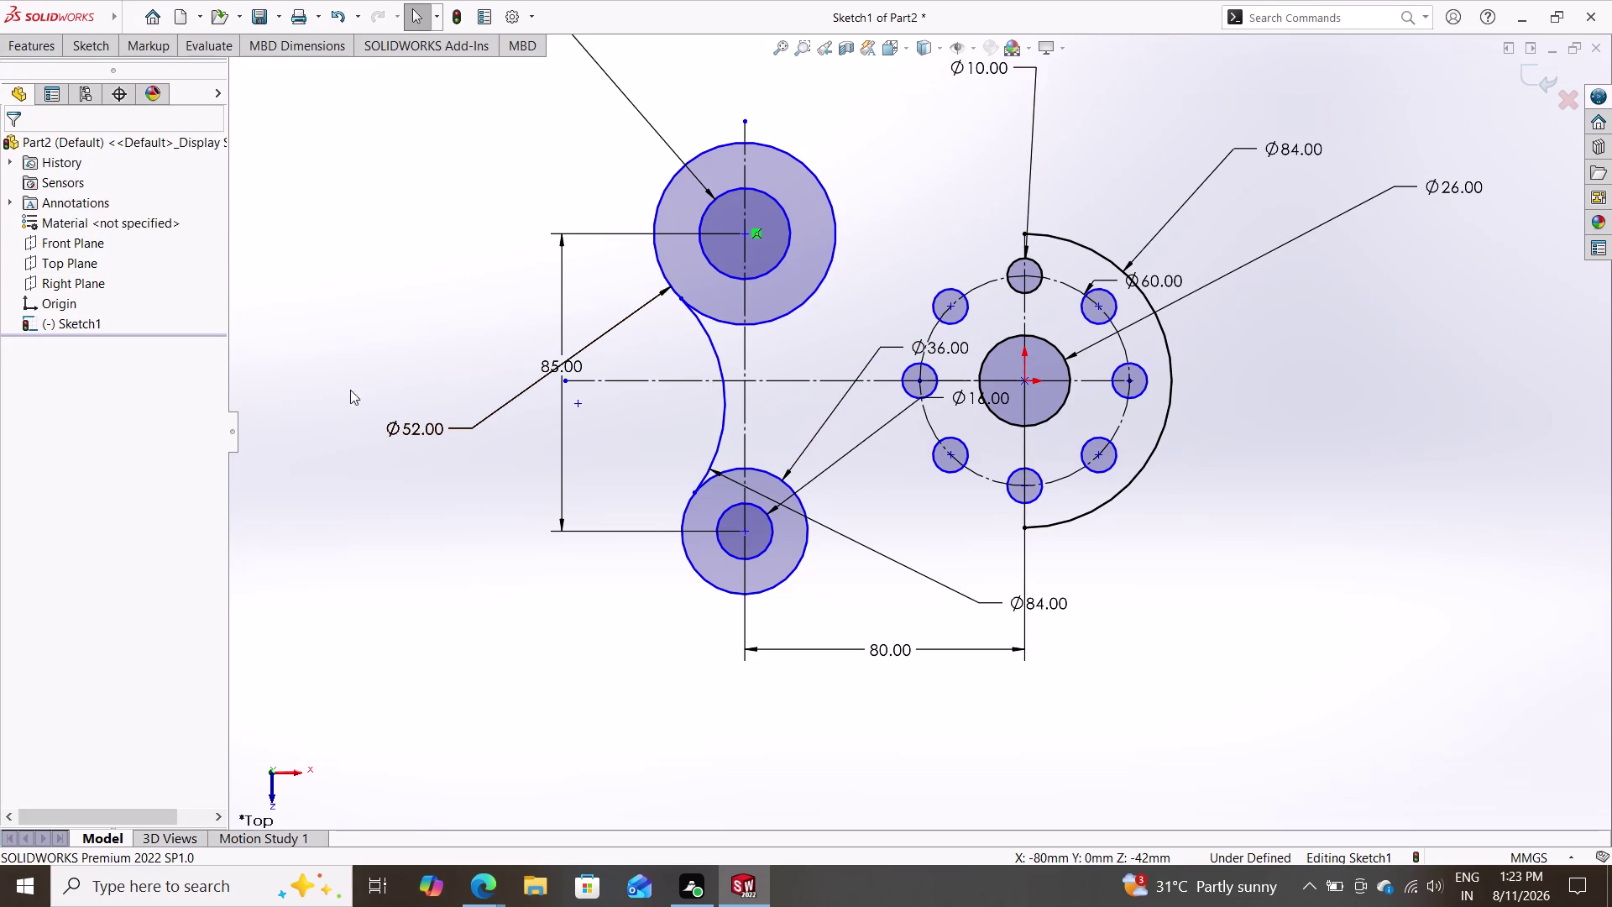
click(86, 44)
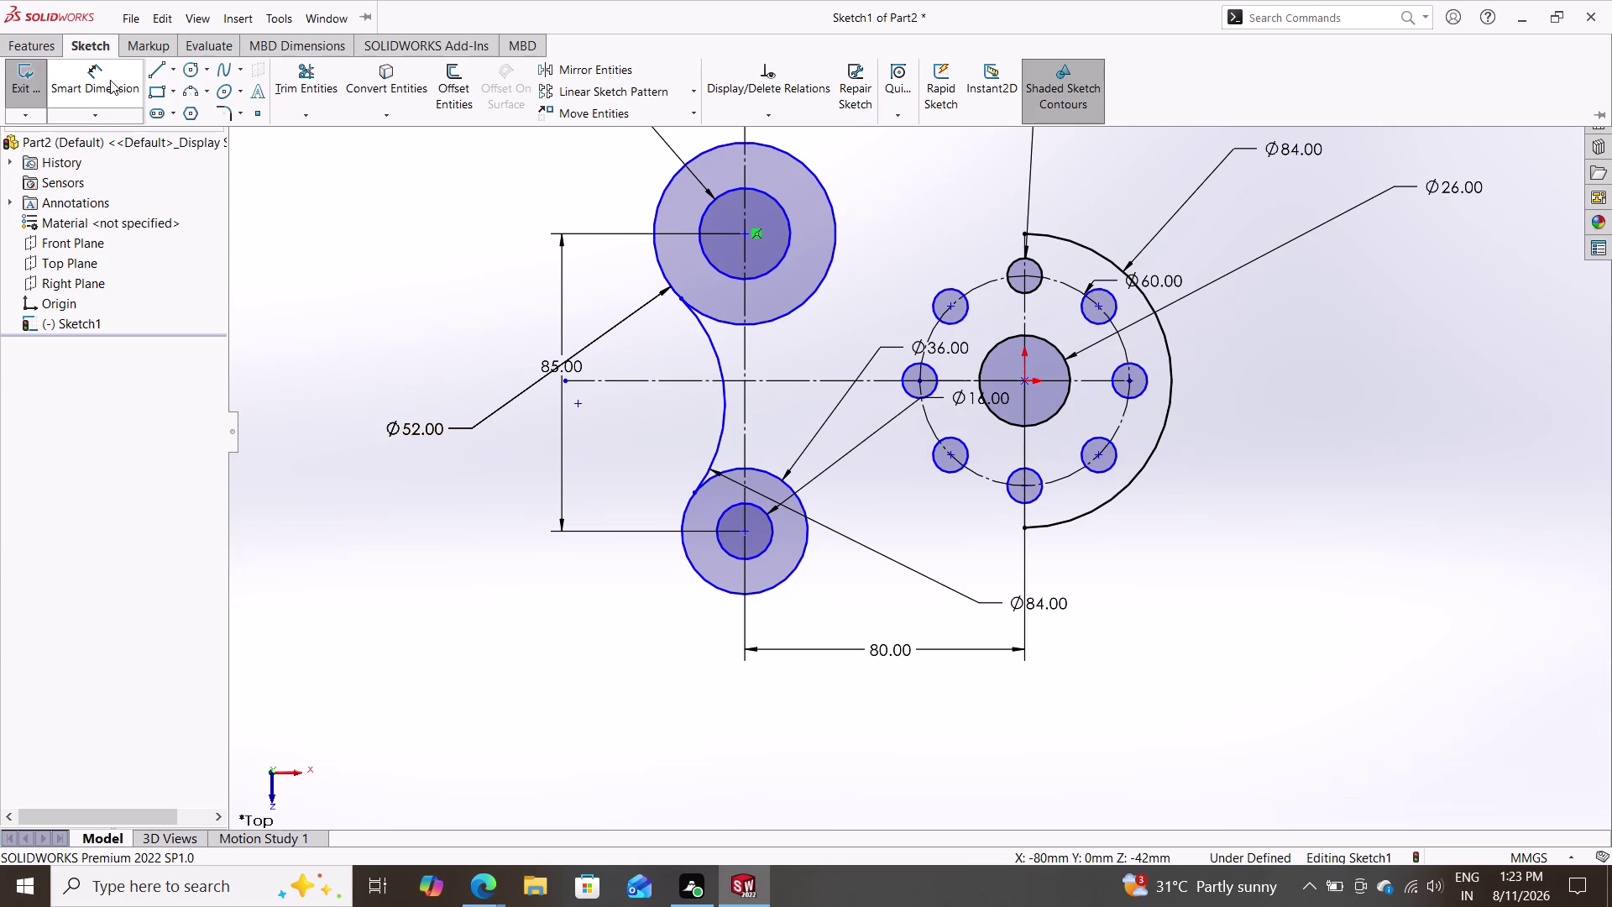
Draw a line from the top of the upper boss to the large arc's top end.
click(157, 78)
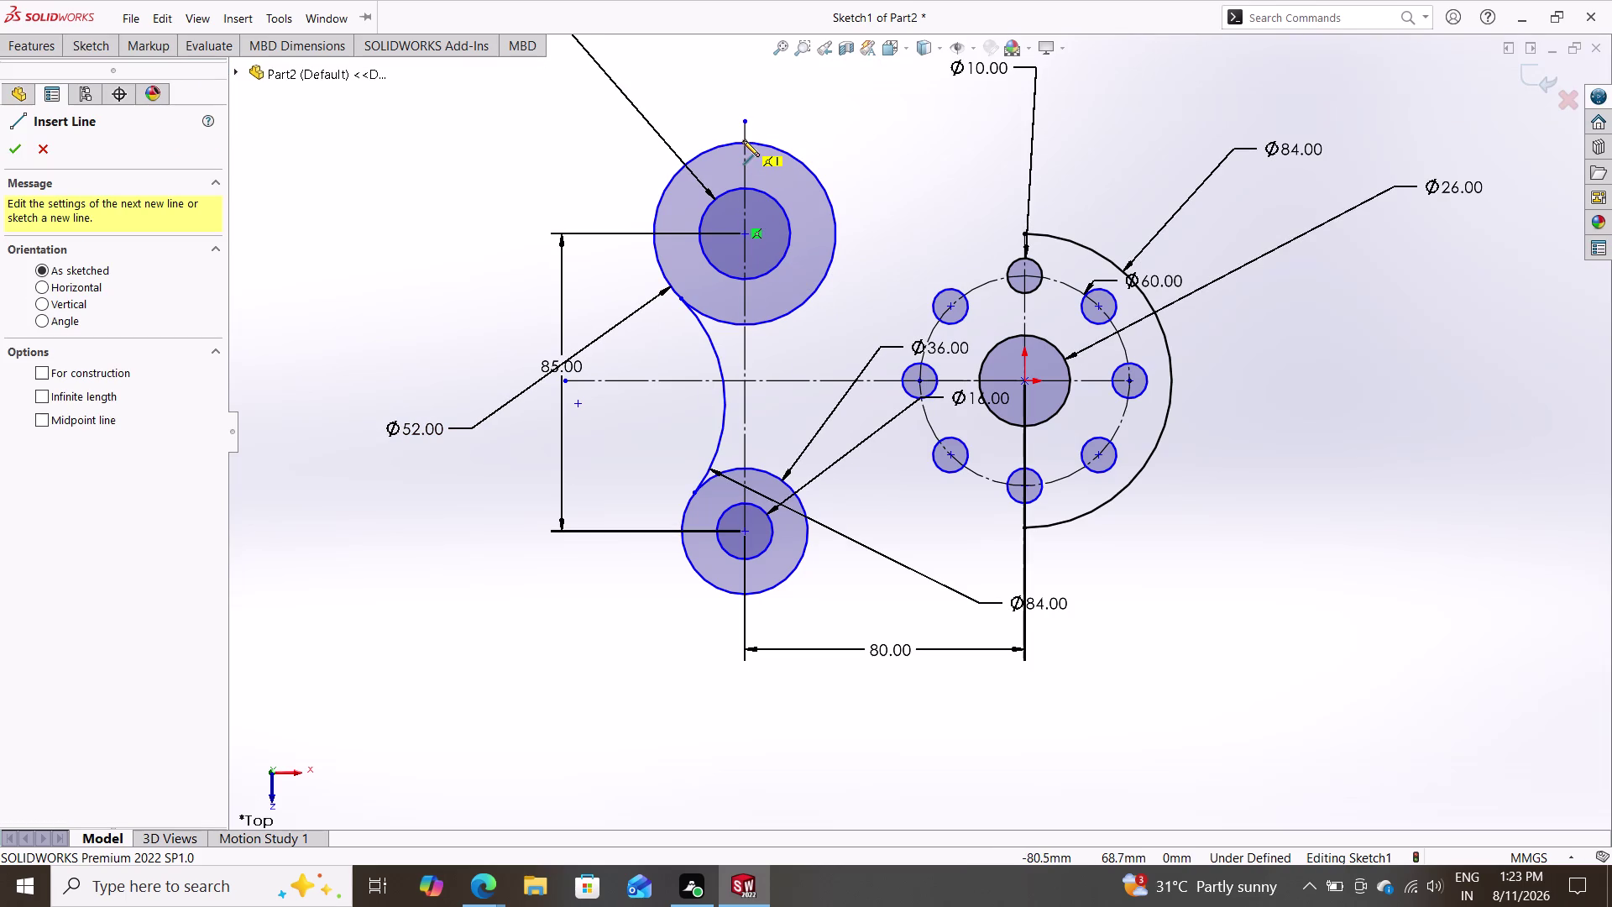
click(743, 140)
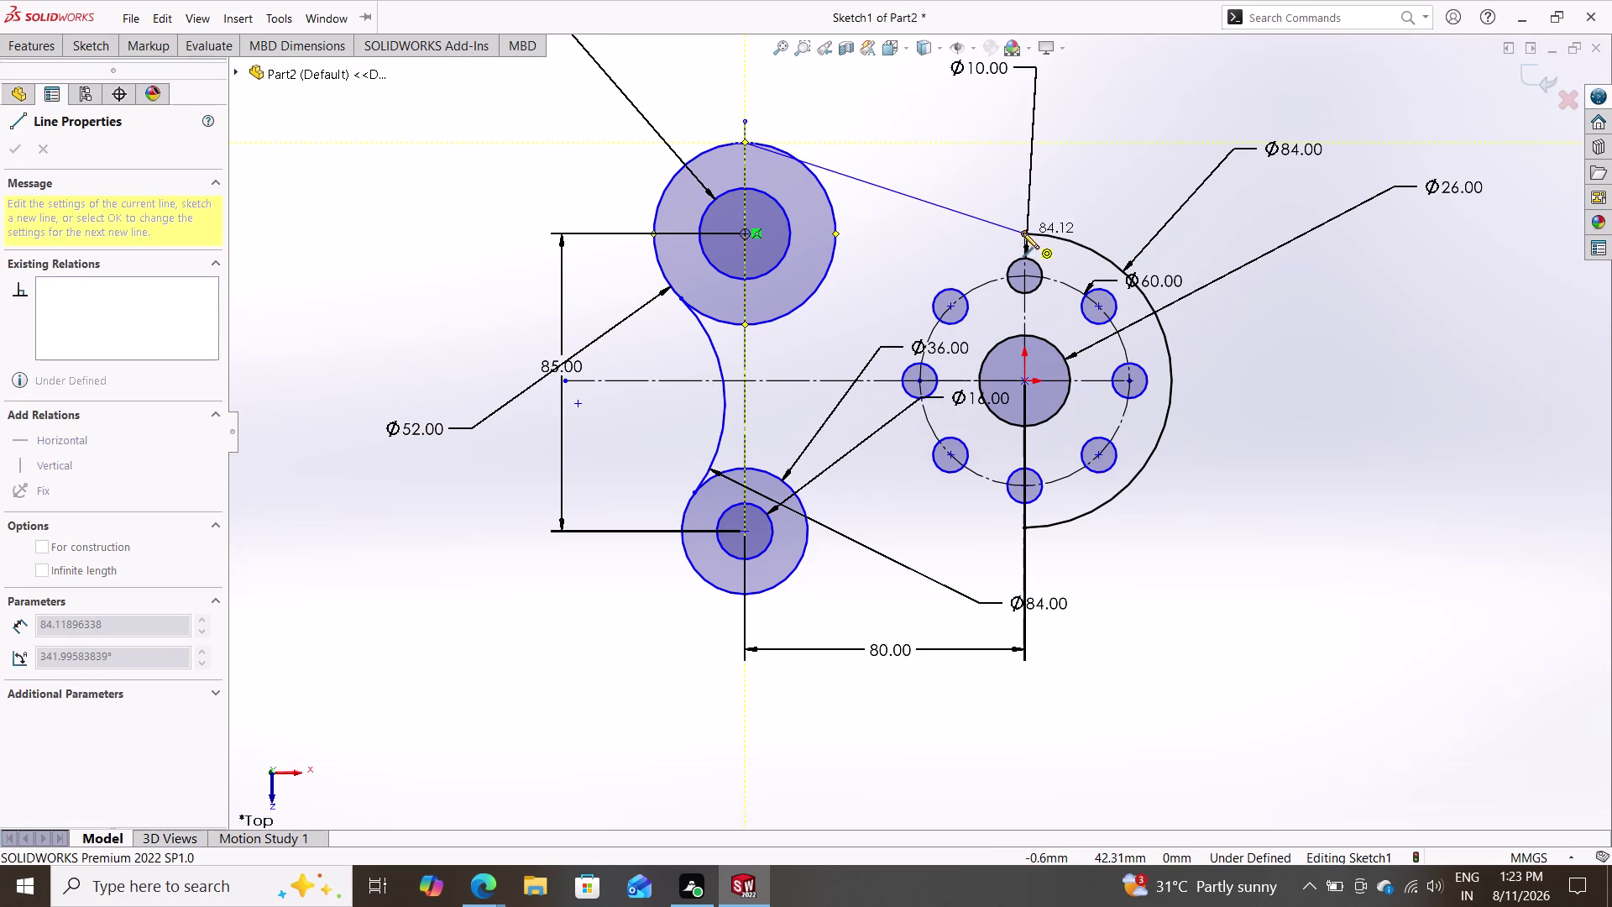
click(1022, 233)
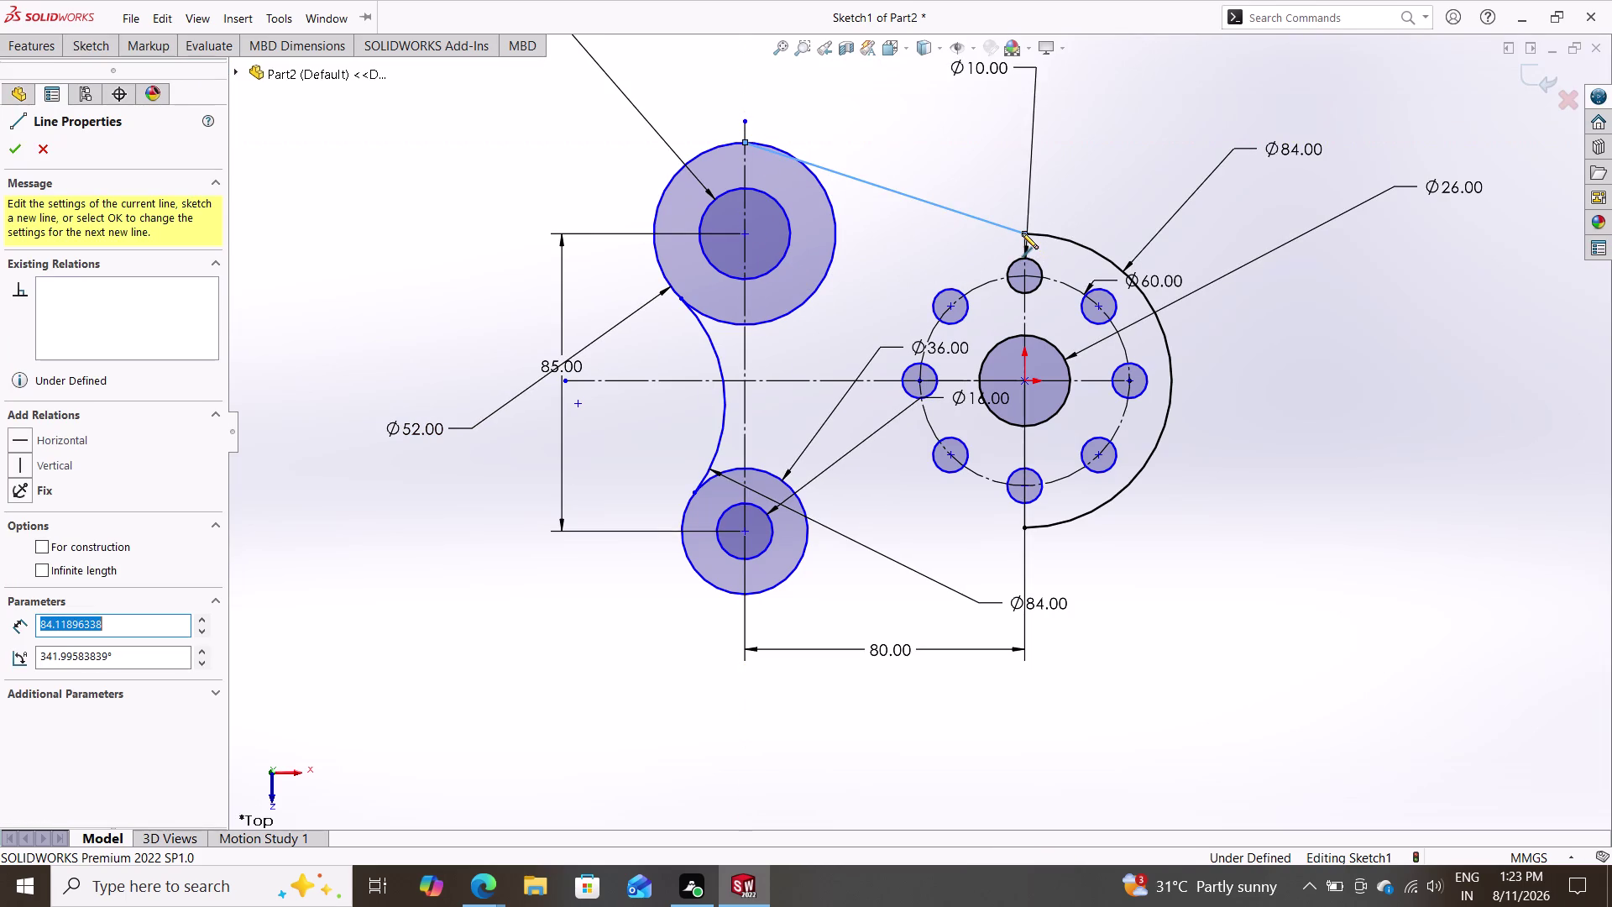
key(Escape)
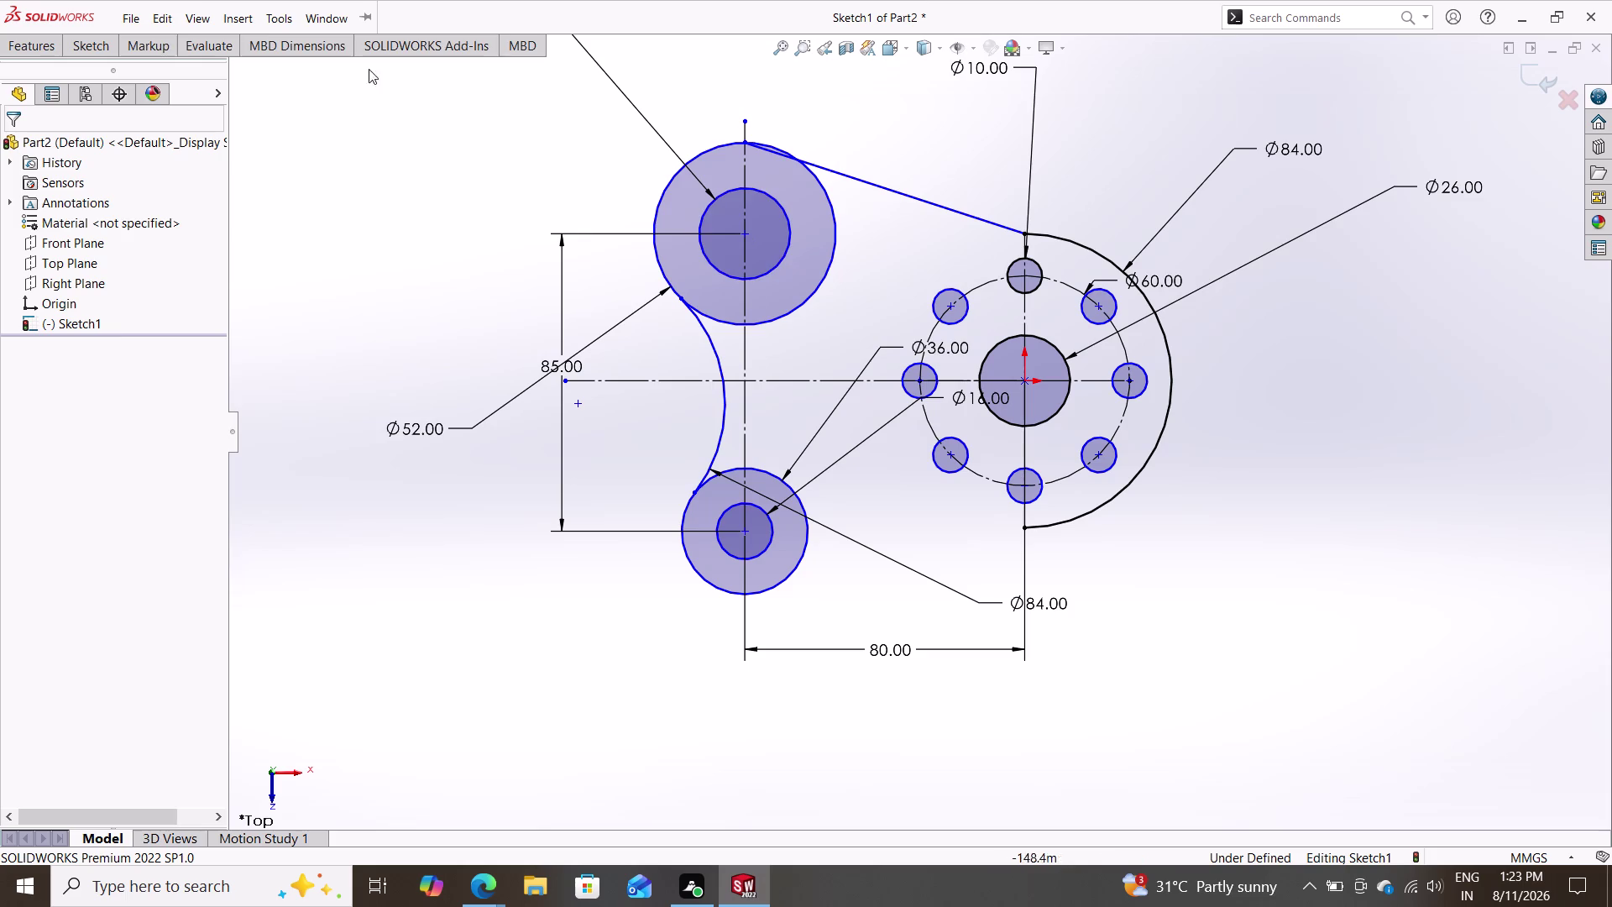
Draw a line from the bottom of the lower boss to the large arc's bottom end.
double_click(91, 45)
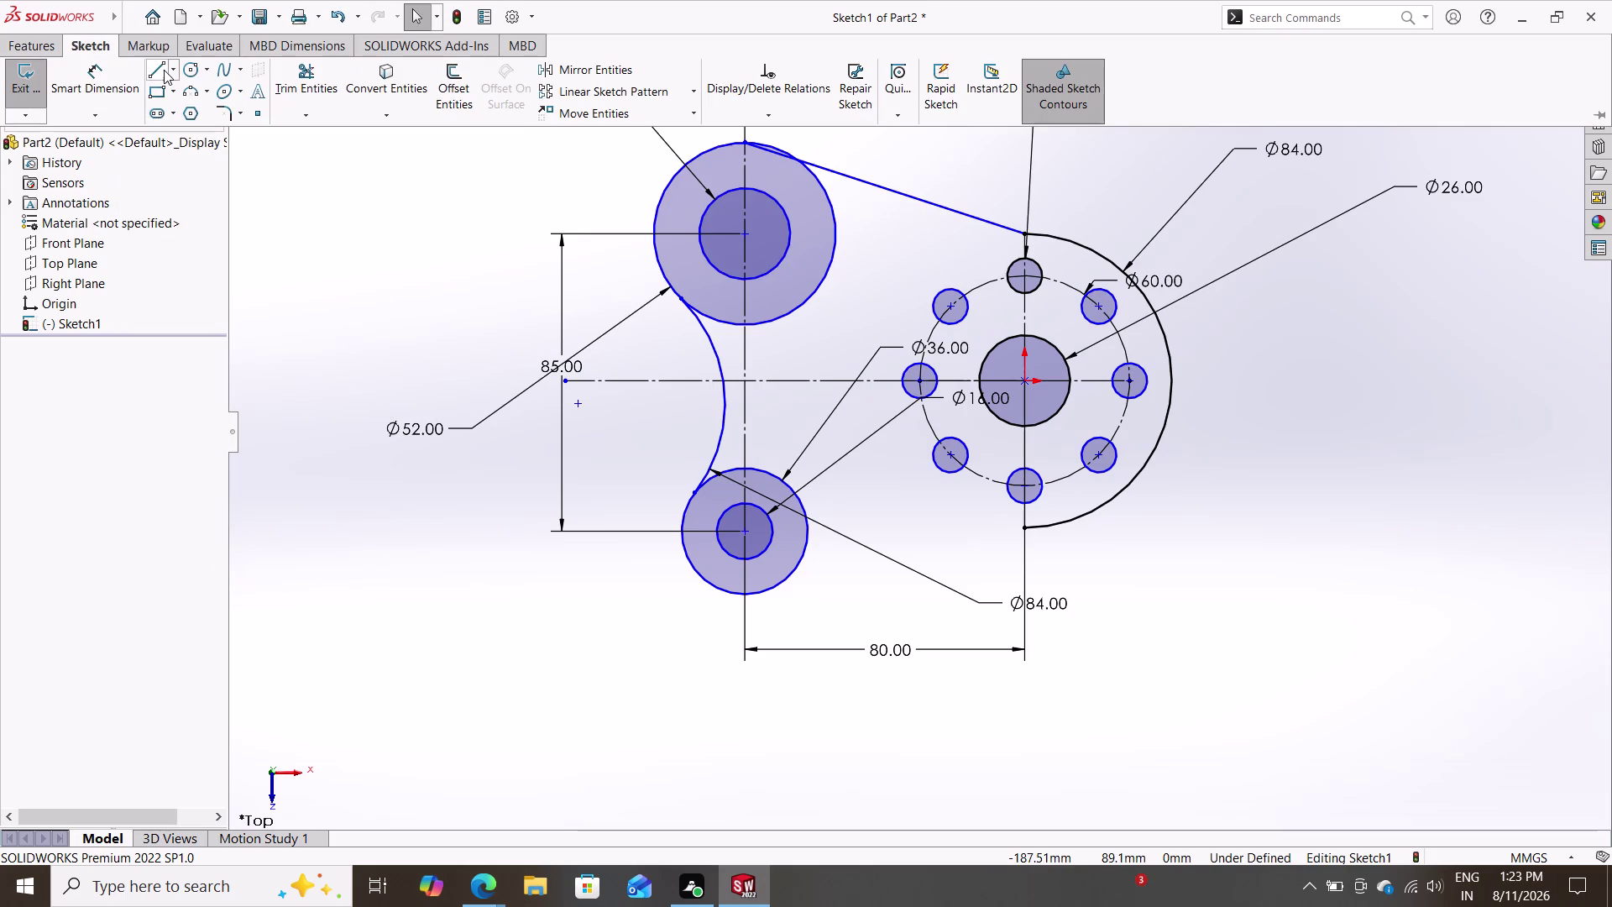
click(164, 70)
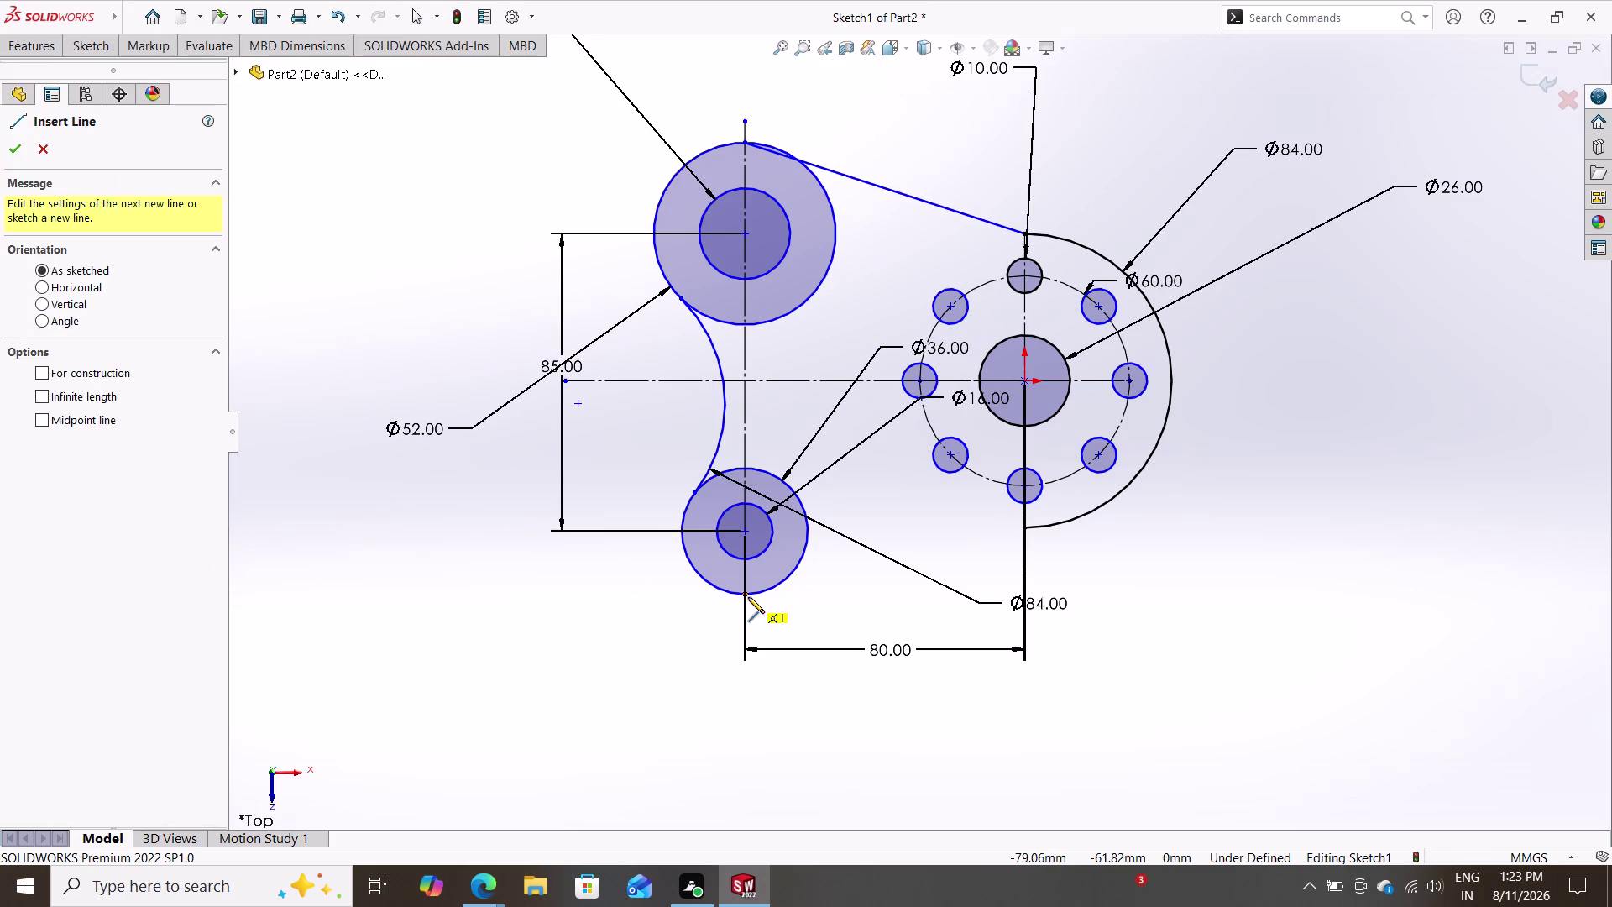
click(747, 596)
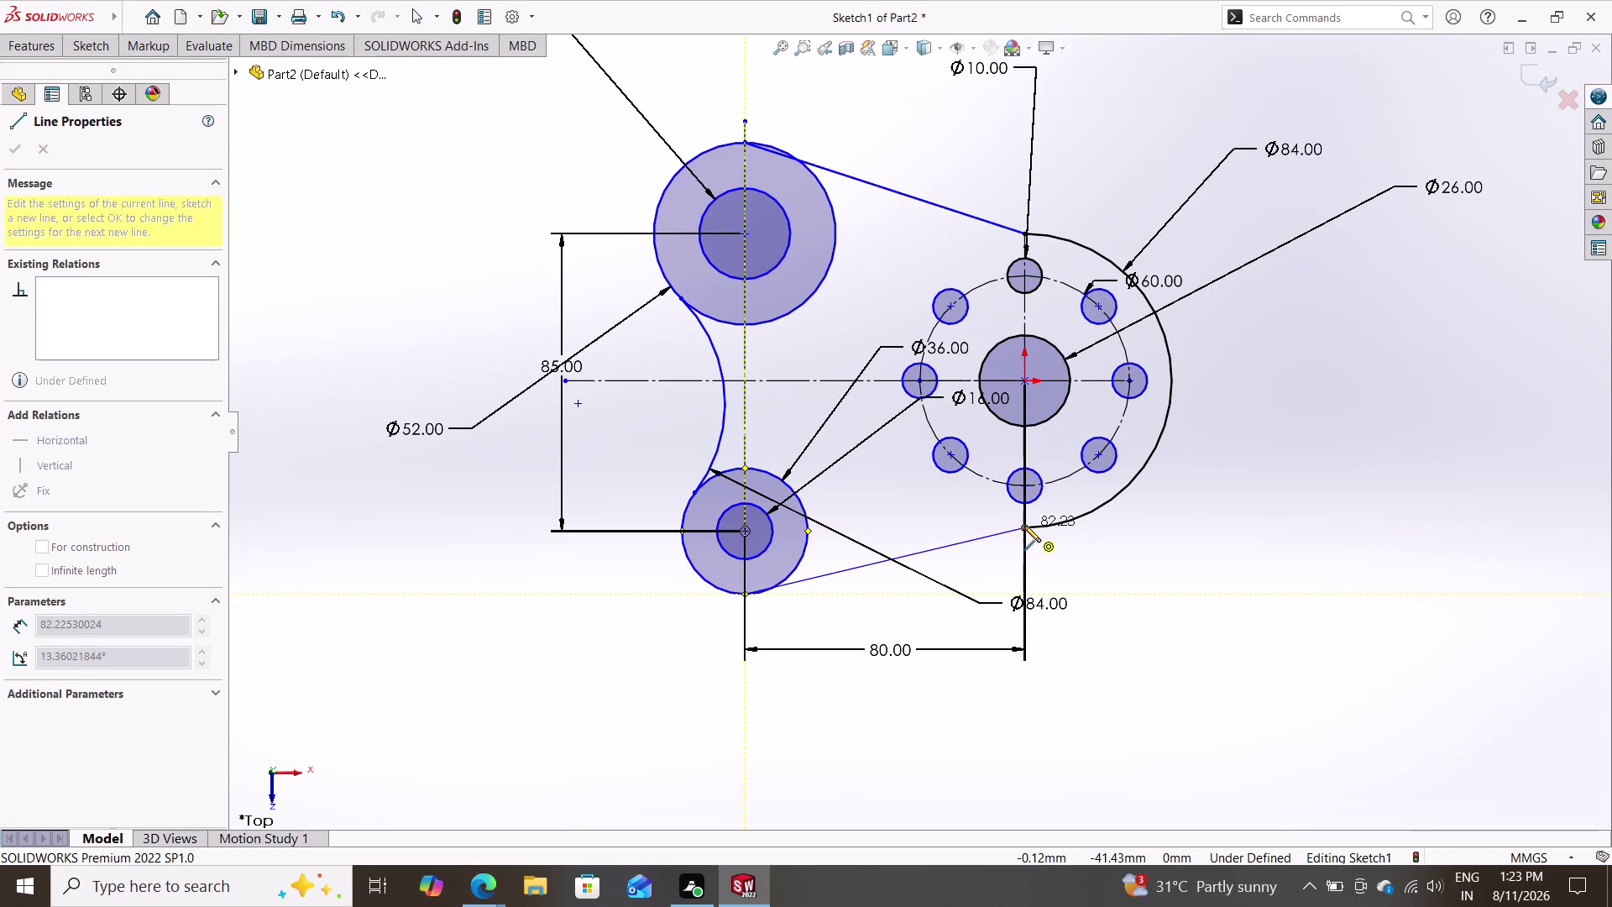
click(1025, 526)
key(Escape)
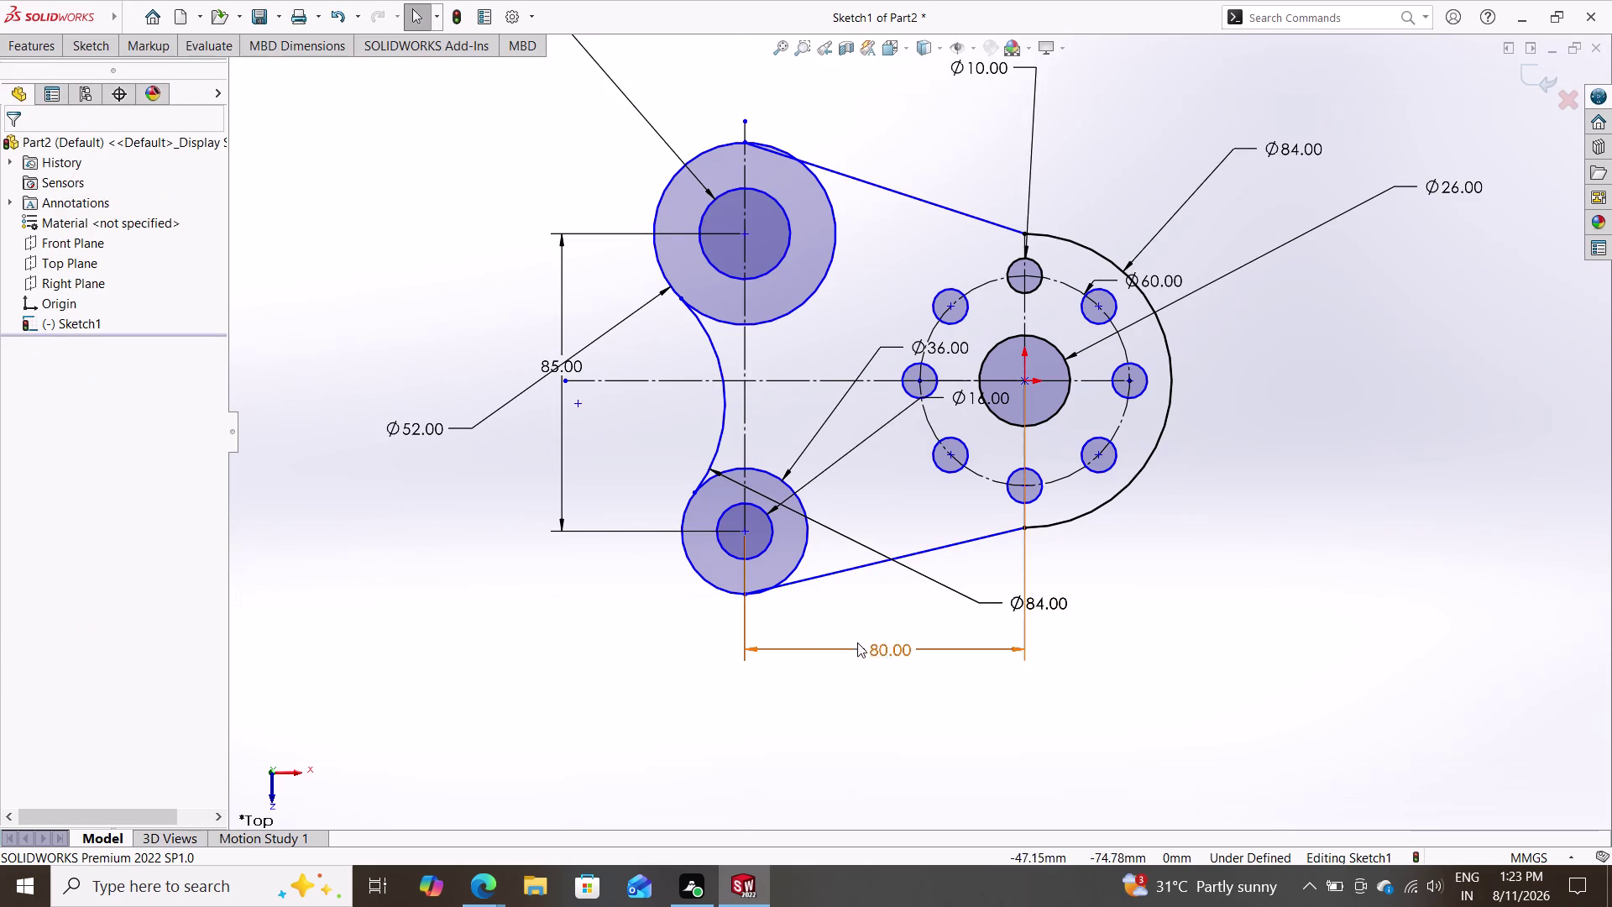
scroll(up, 3)
scroll(down, 3)
scroll(down, 3)
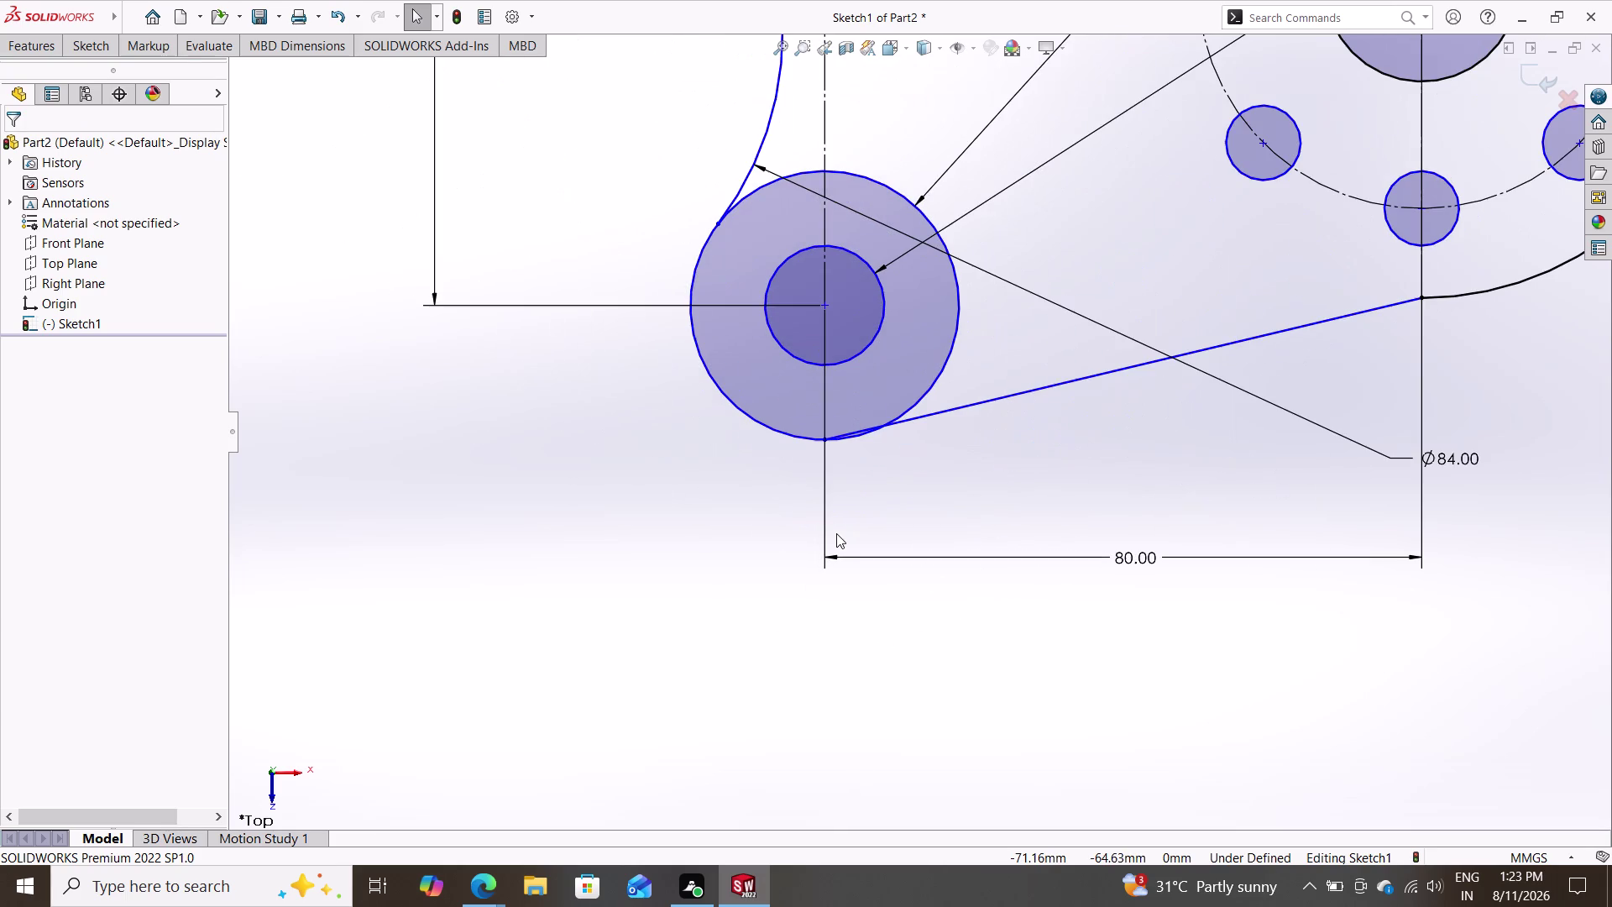
scroll(down, 3)
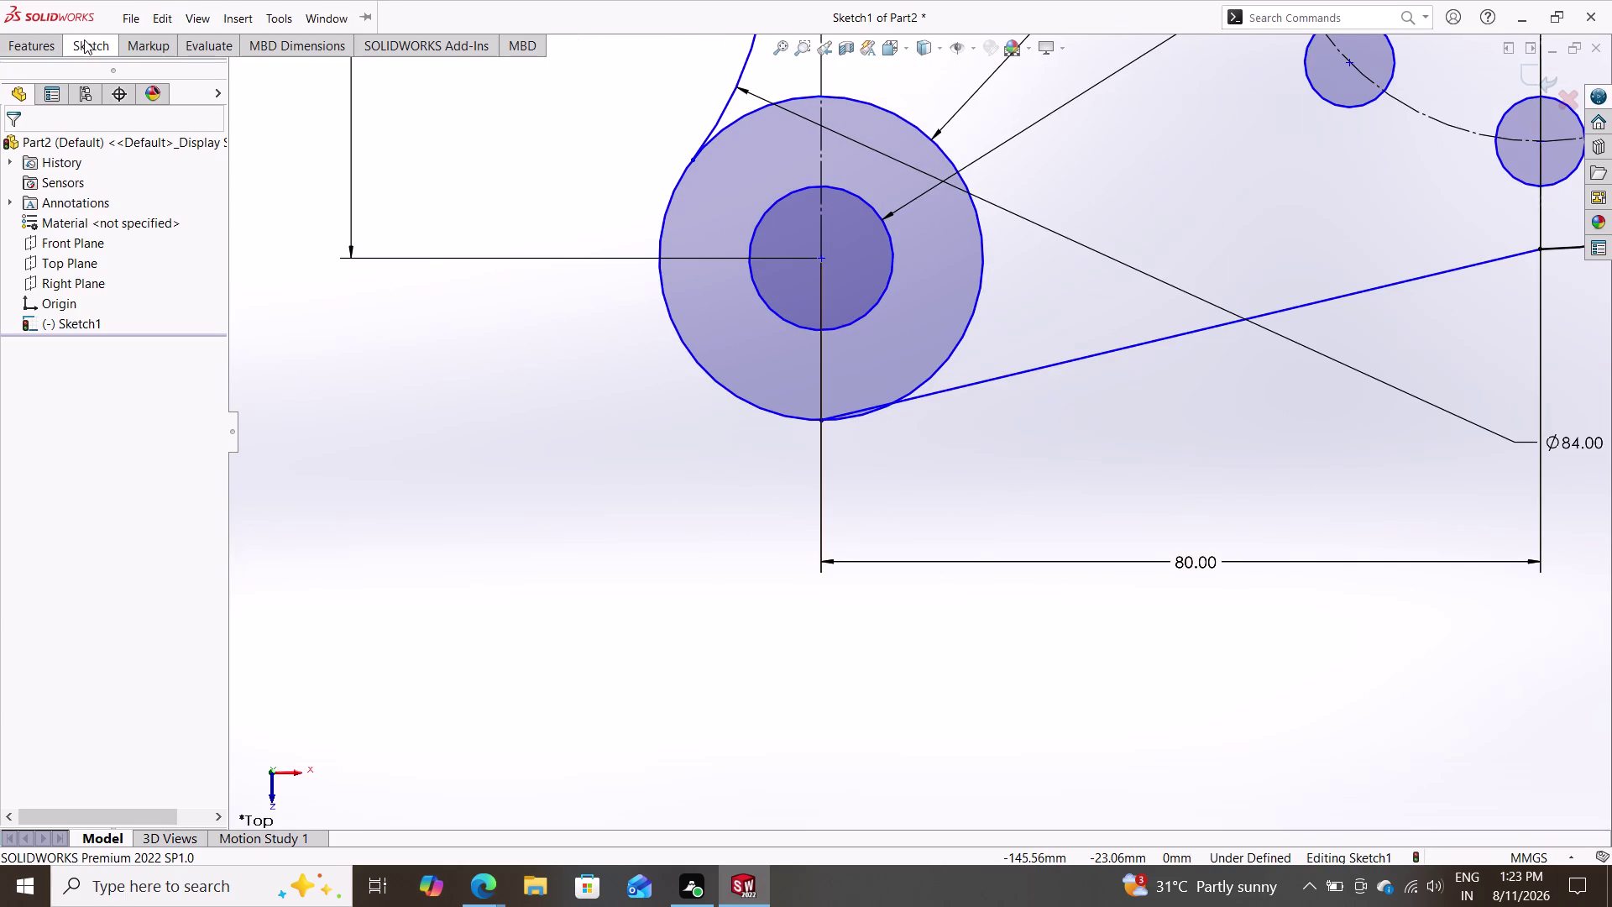
double_click(84, 40)
Trim the line piece inside the lower boss and zoom to inspect the trimmed outline.
click(309, 88)
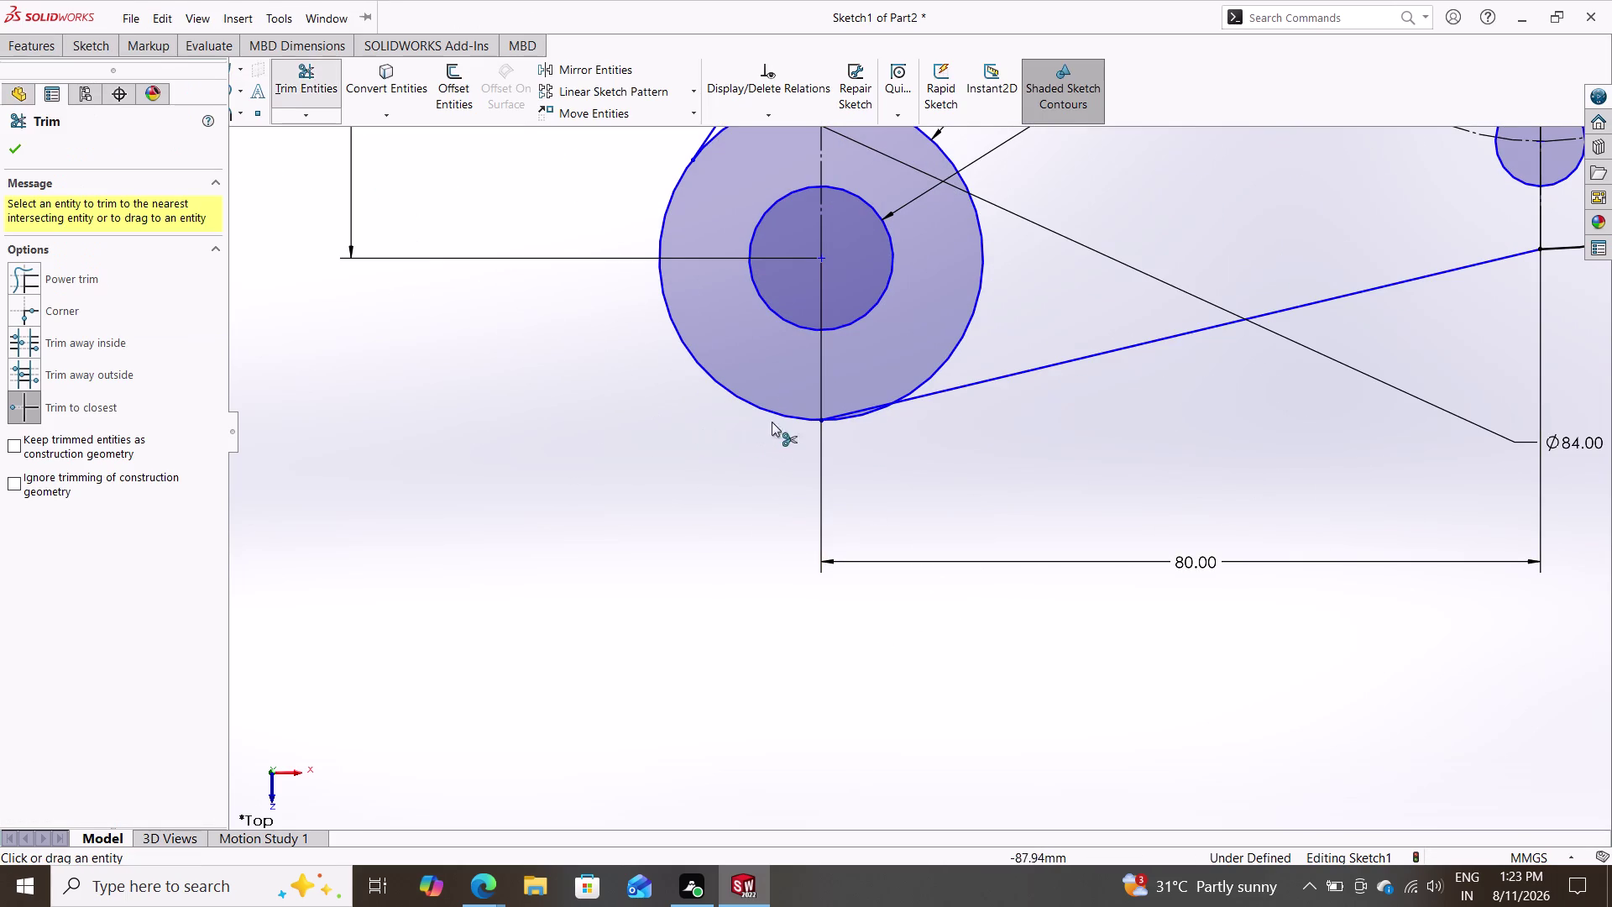
scroll(down, 3)
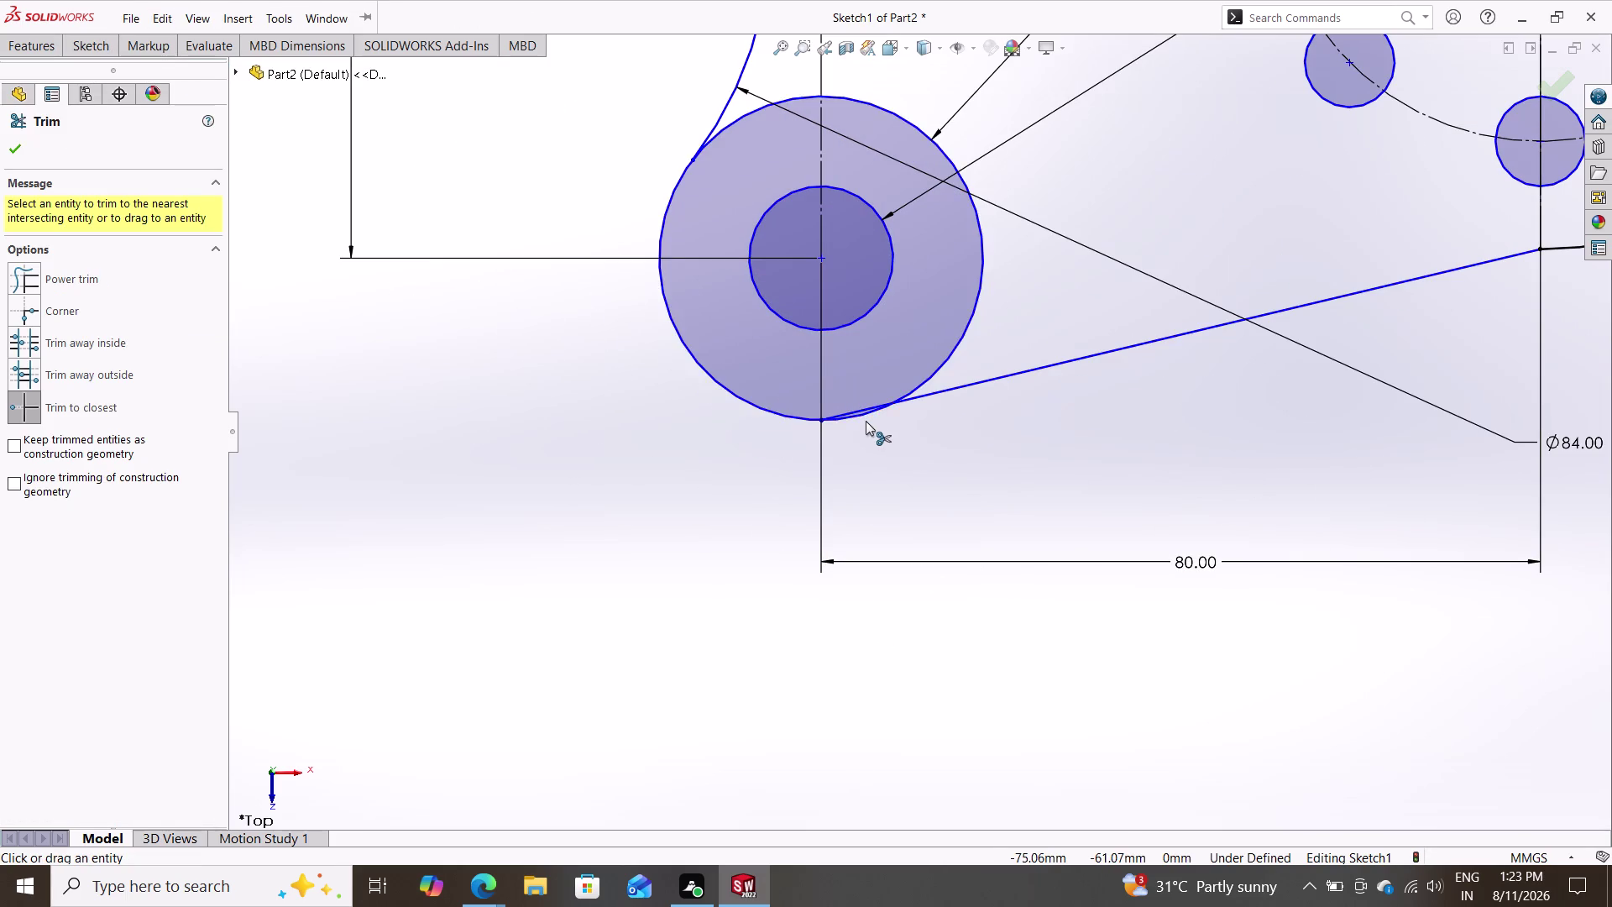
scroll(down, 3)
scroll(down, 3)
click(854, 379)
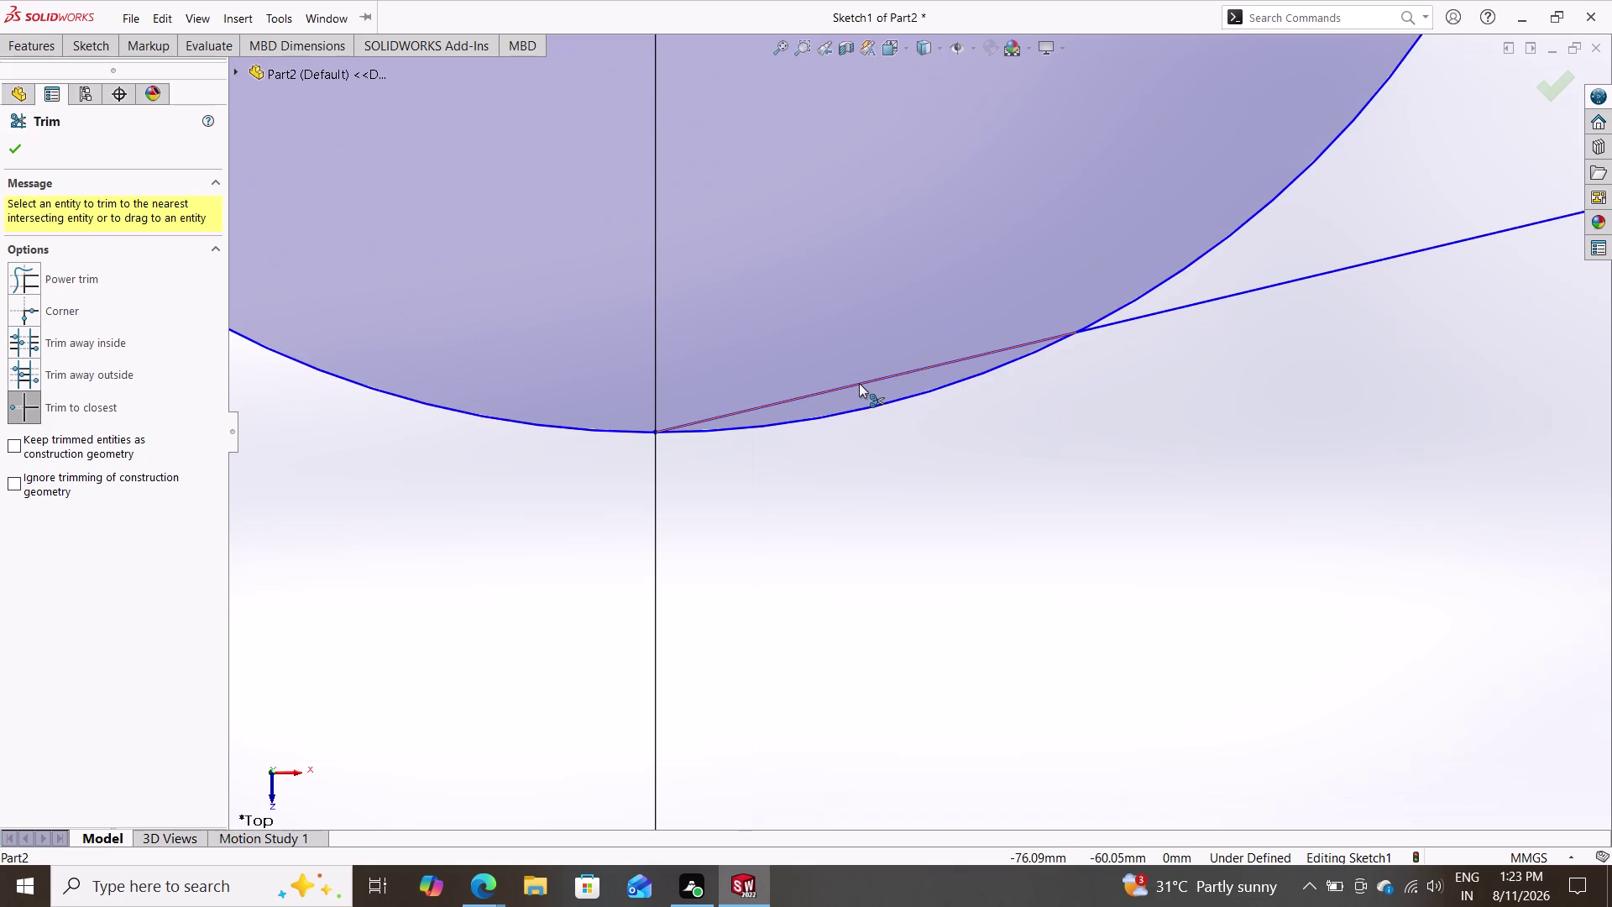
click(859, 383)
scroll(up, 3)
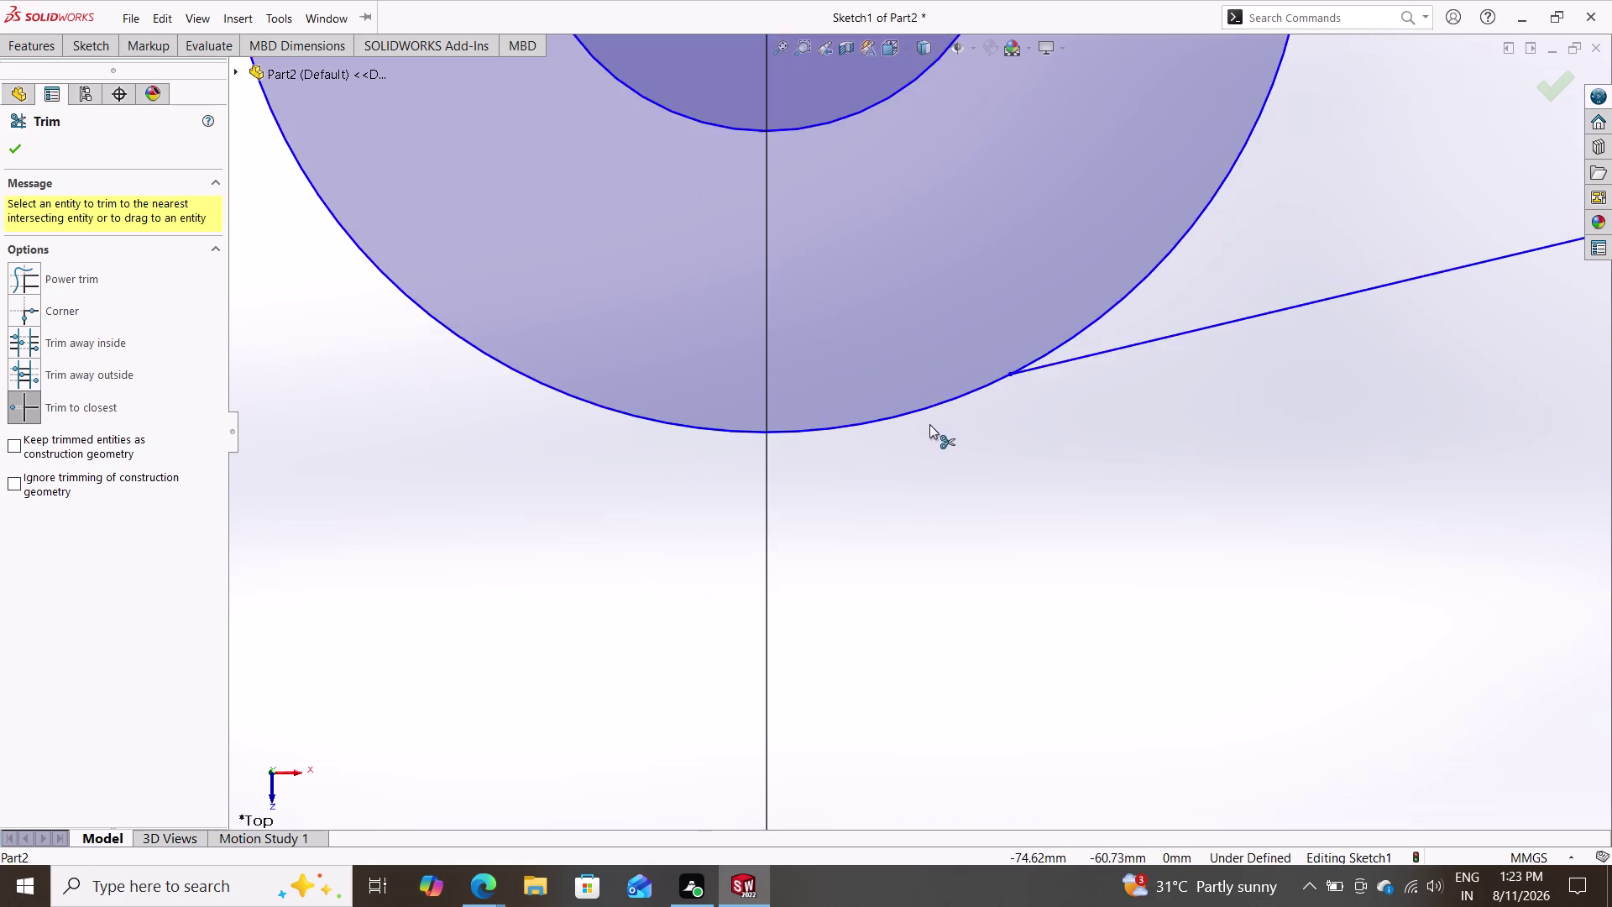
scroll(up, 3)
scroll(up, 3)
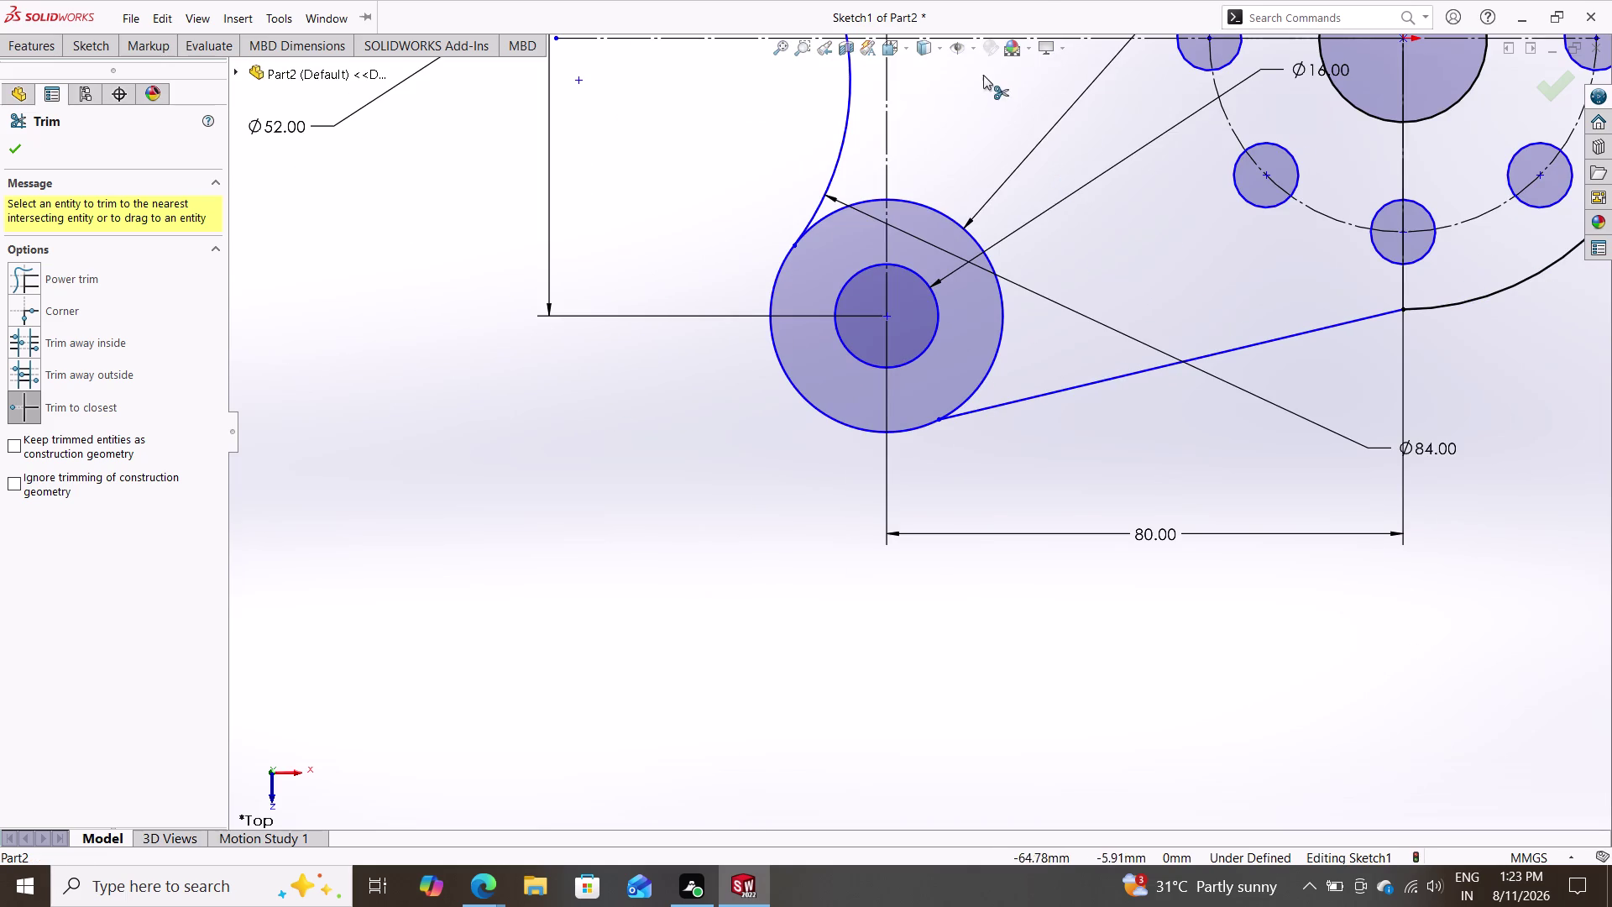
scroll(up, 3)
scroll(down, 3)
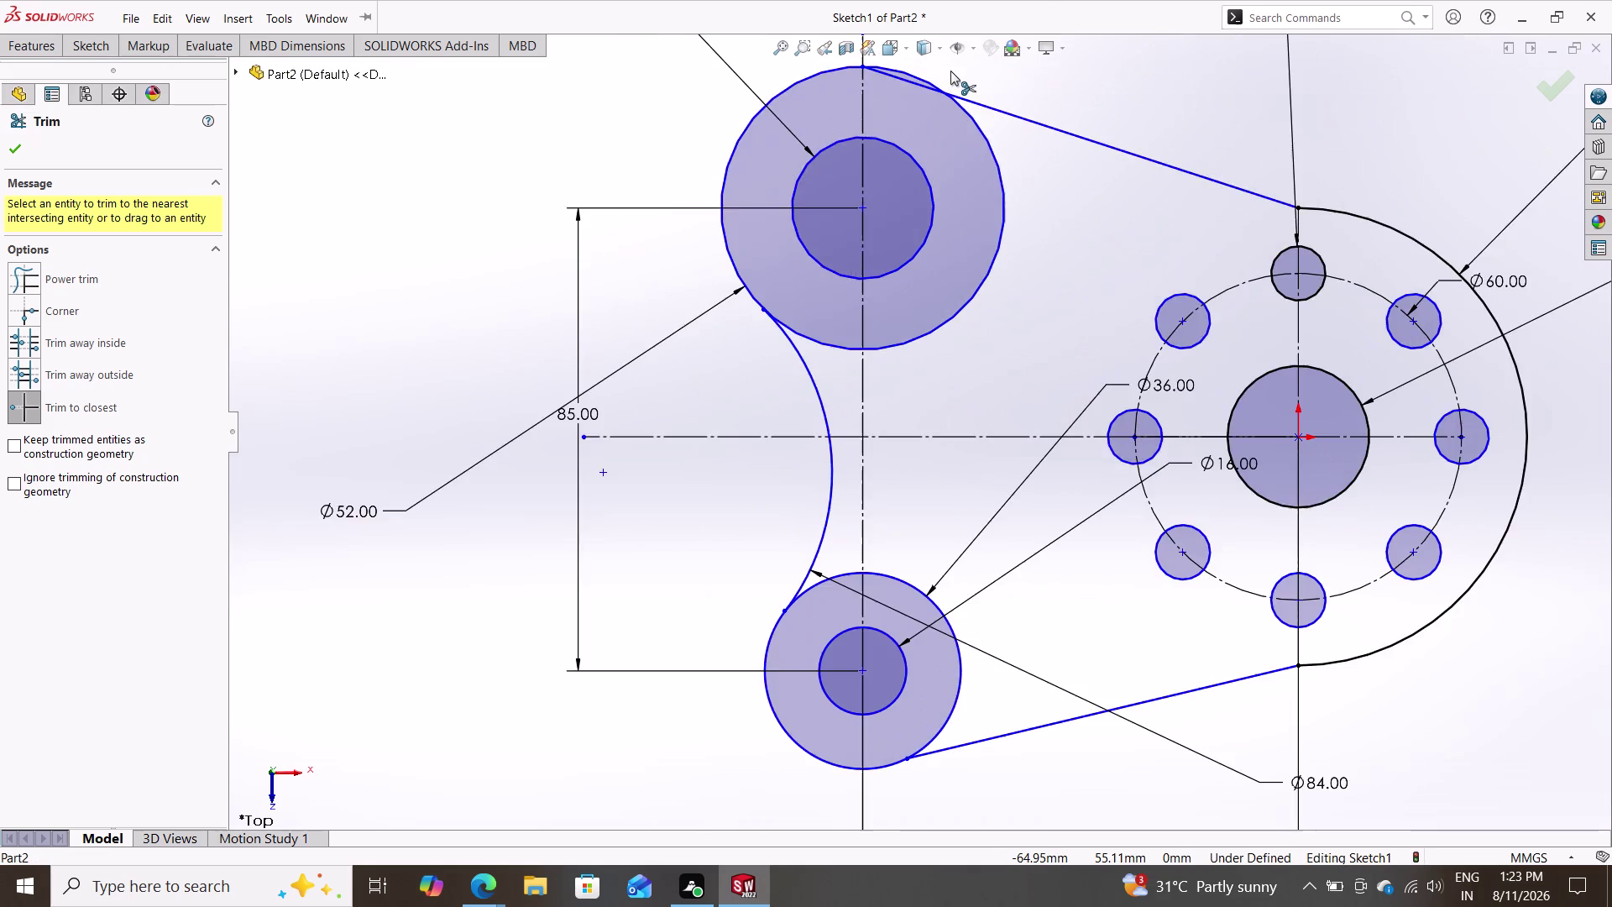
scroll(down, 3)
click(878, 158)
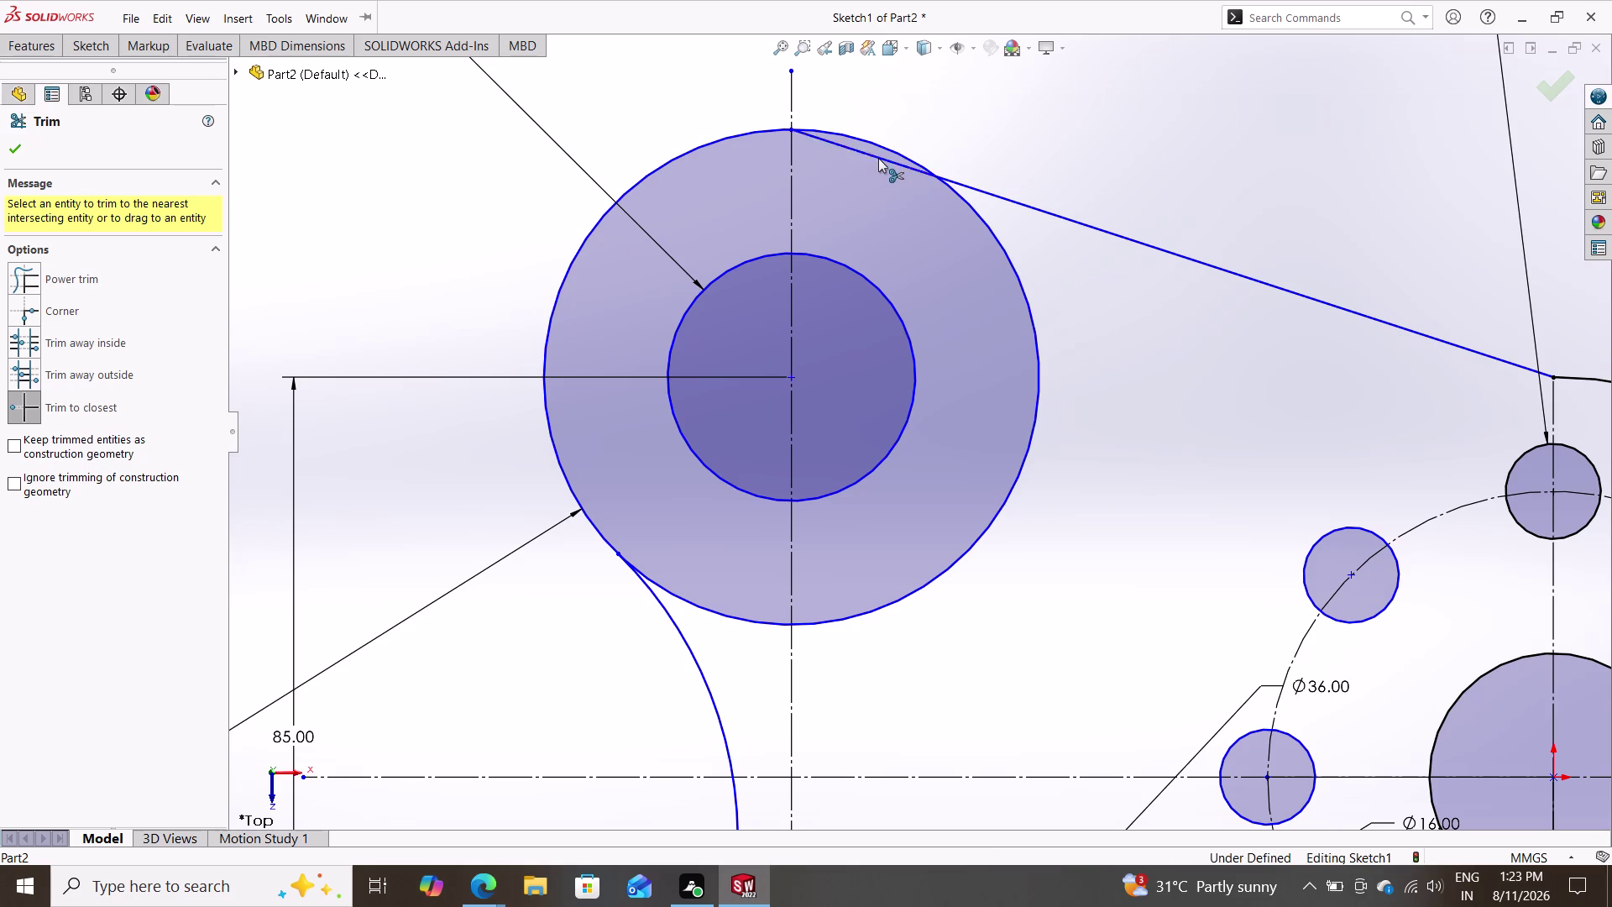
scroll(down, 3)
scroll(up, 3)
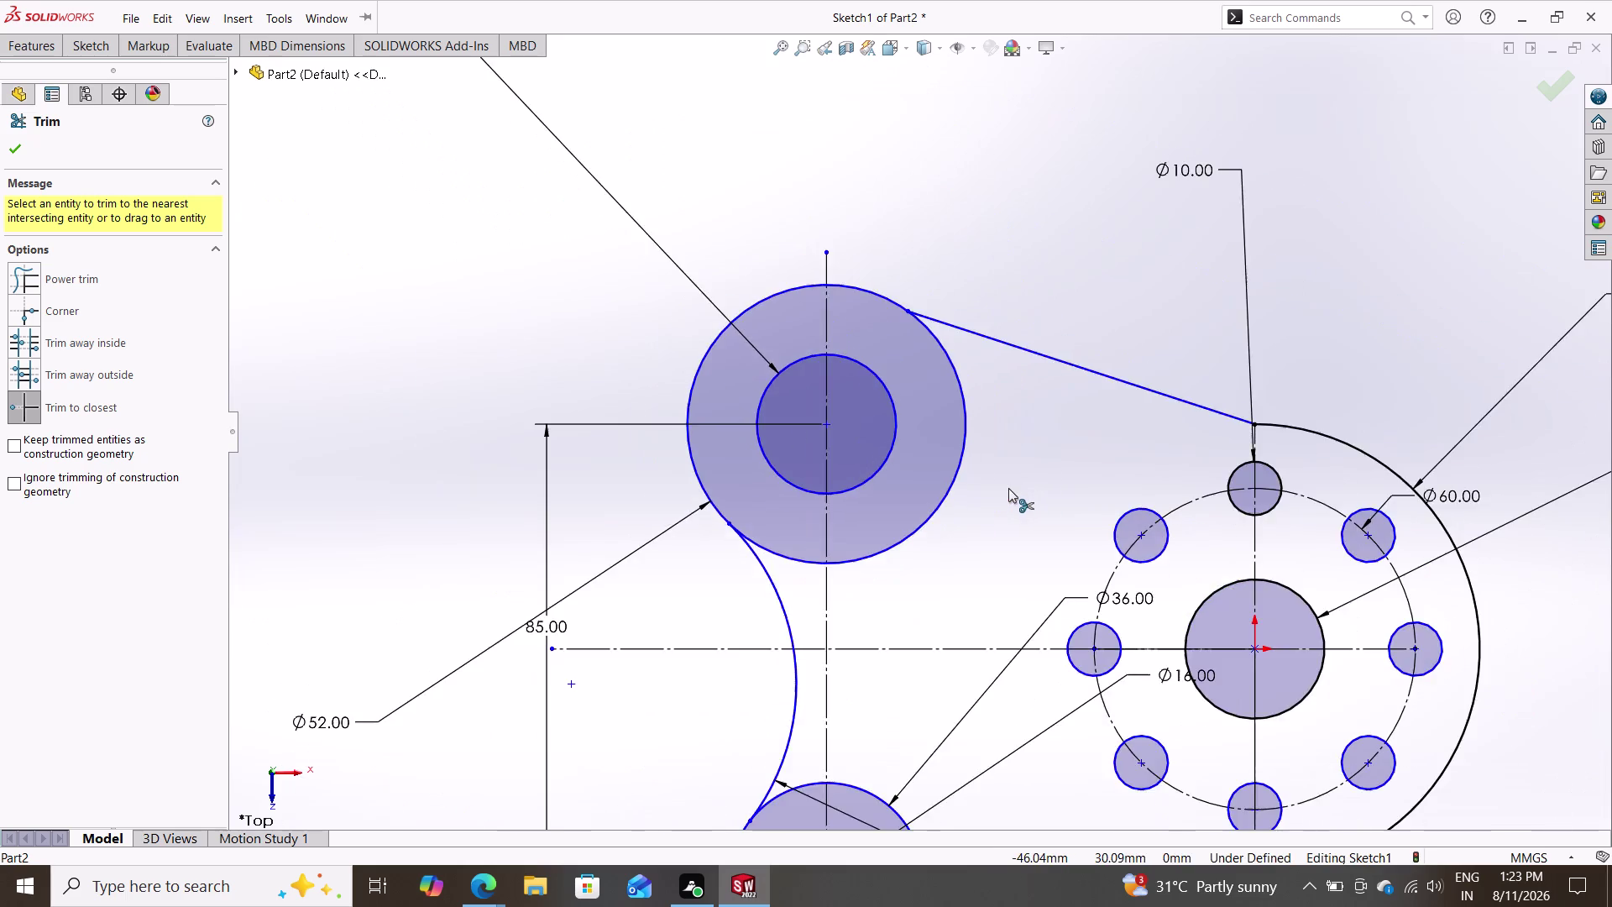
scroll(up, 3)
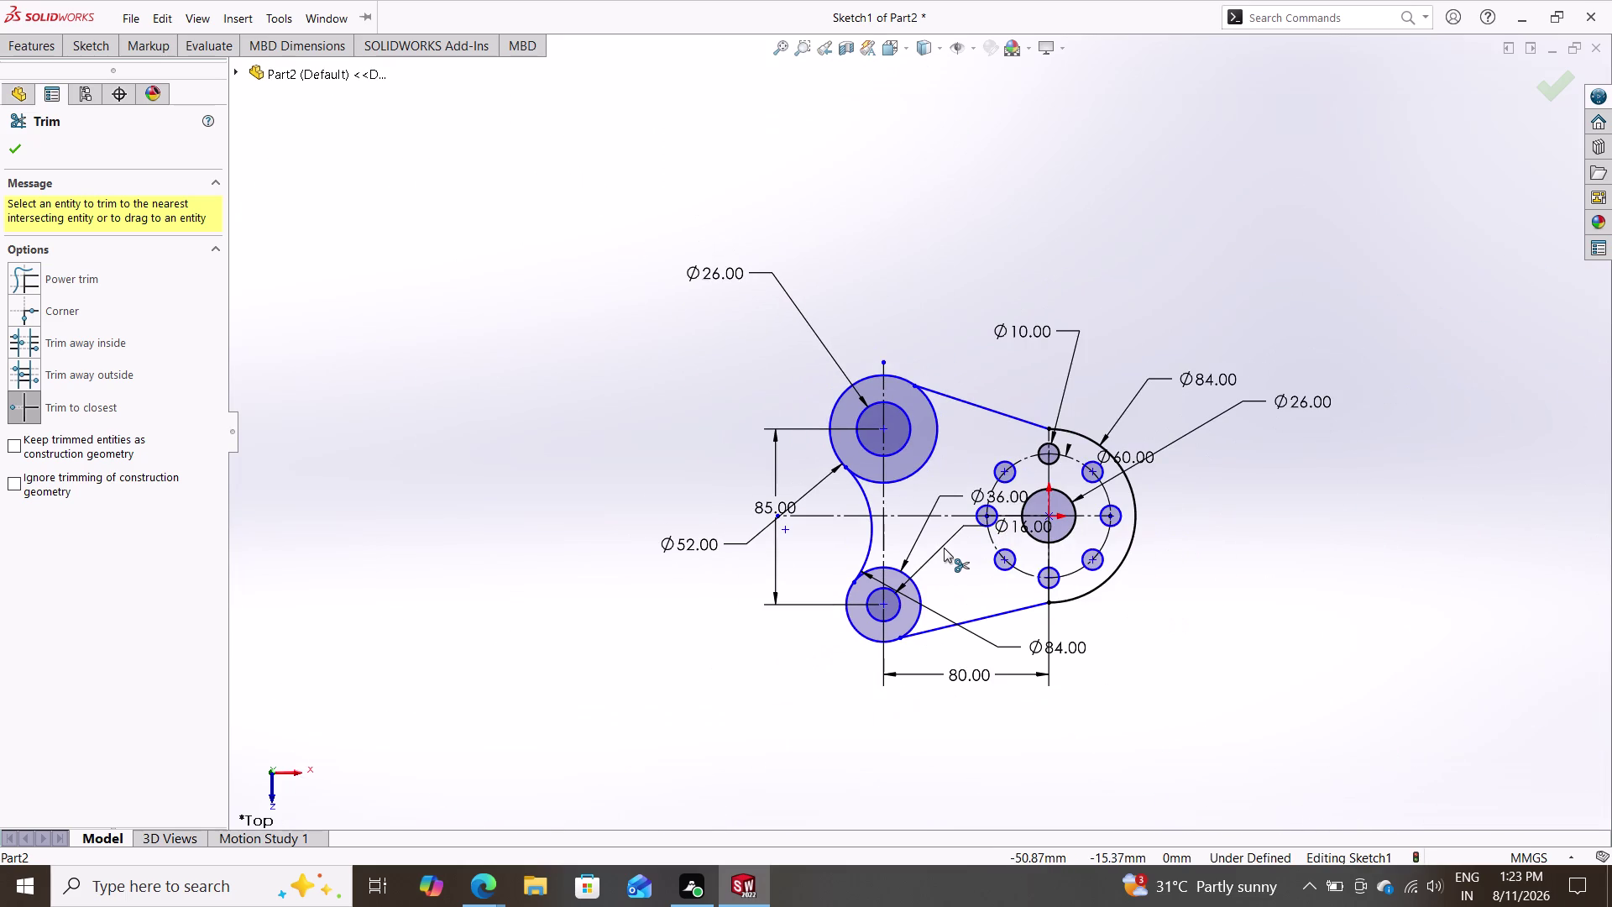
Exit Trim Entities and bring back the sketch drawing tools.
key(Escape)
key(Escape)
key(Escape)
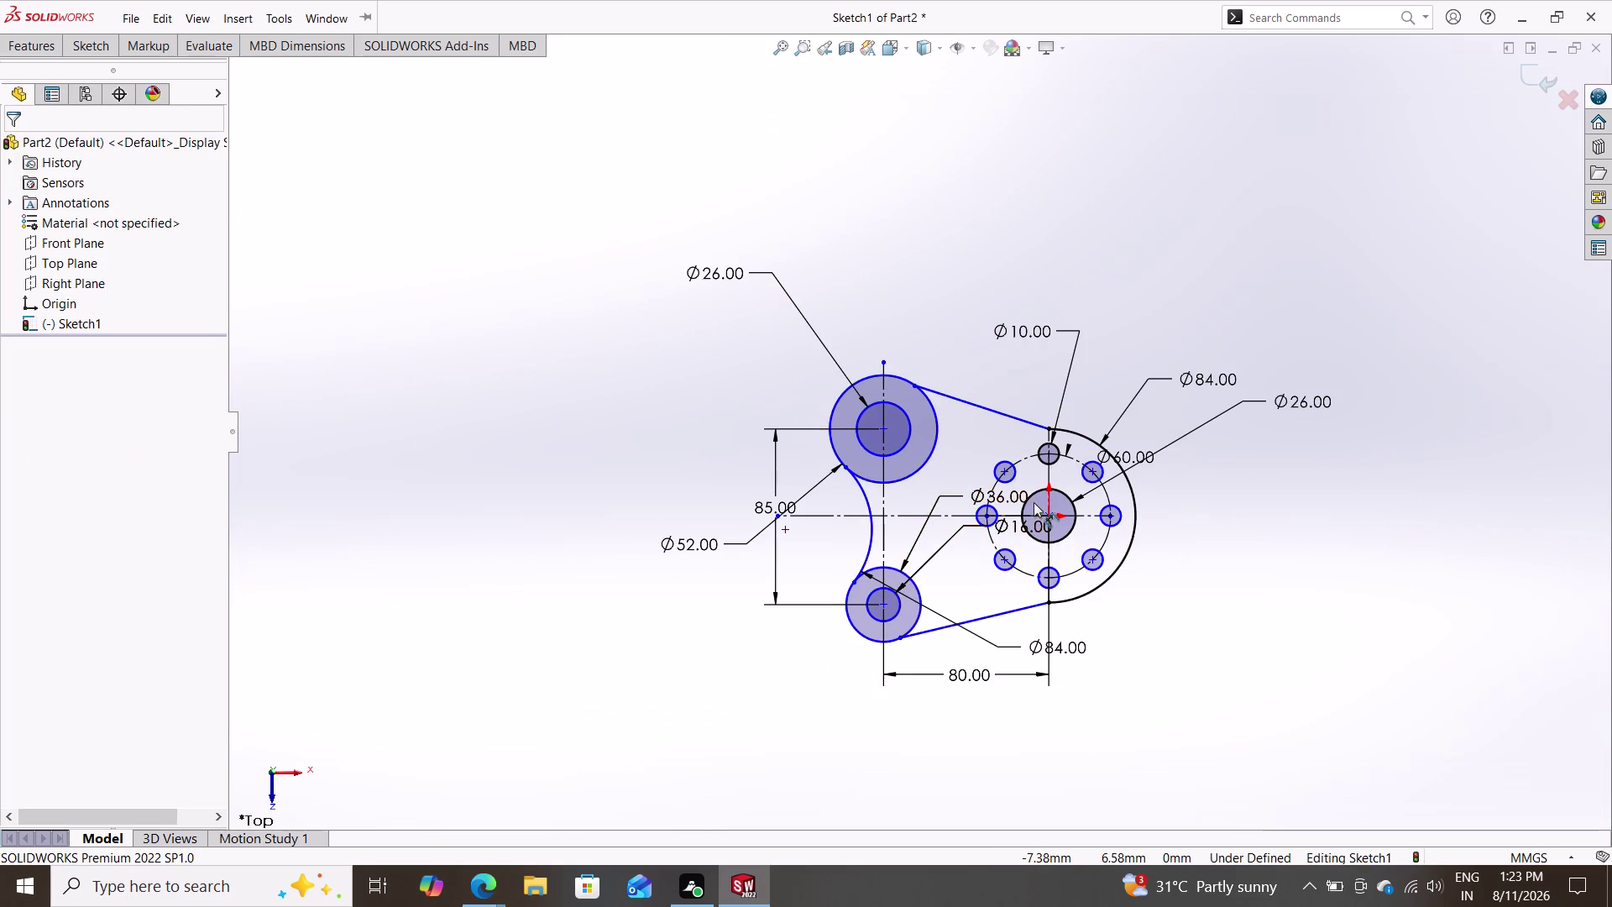
key(Escape)
key(Escape)
key(Escape)
key(Escape)
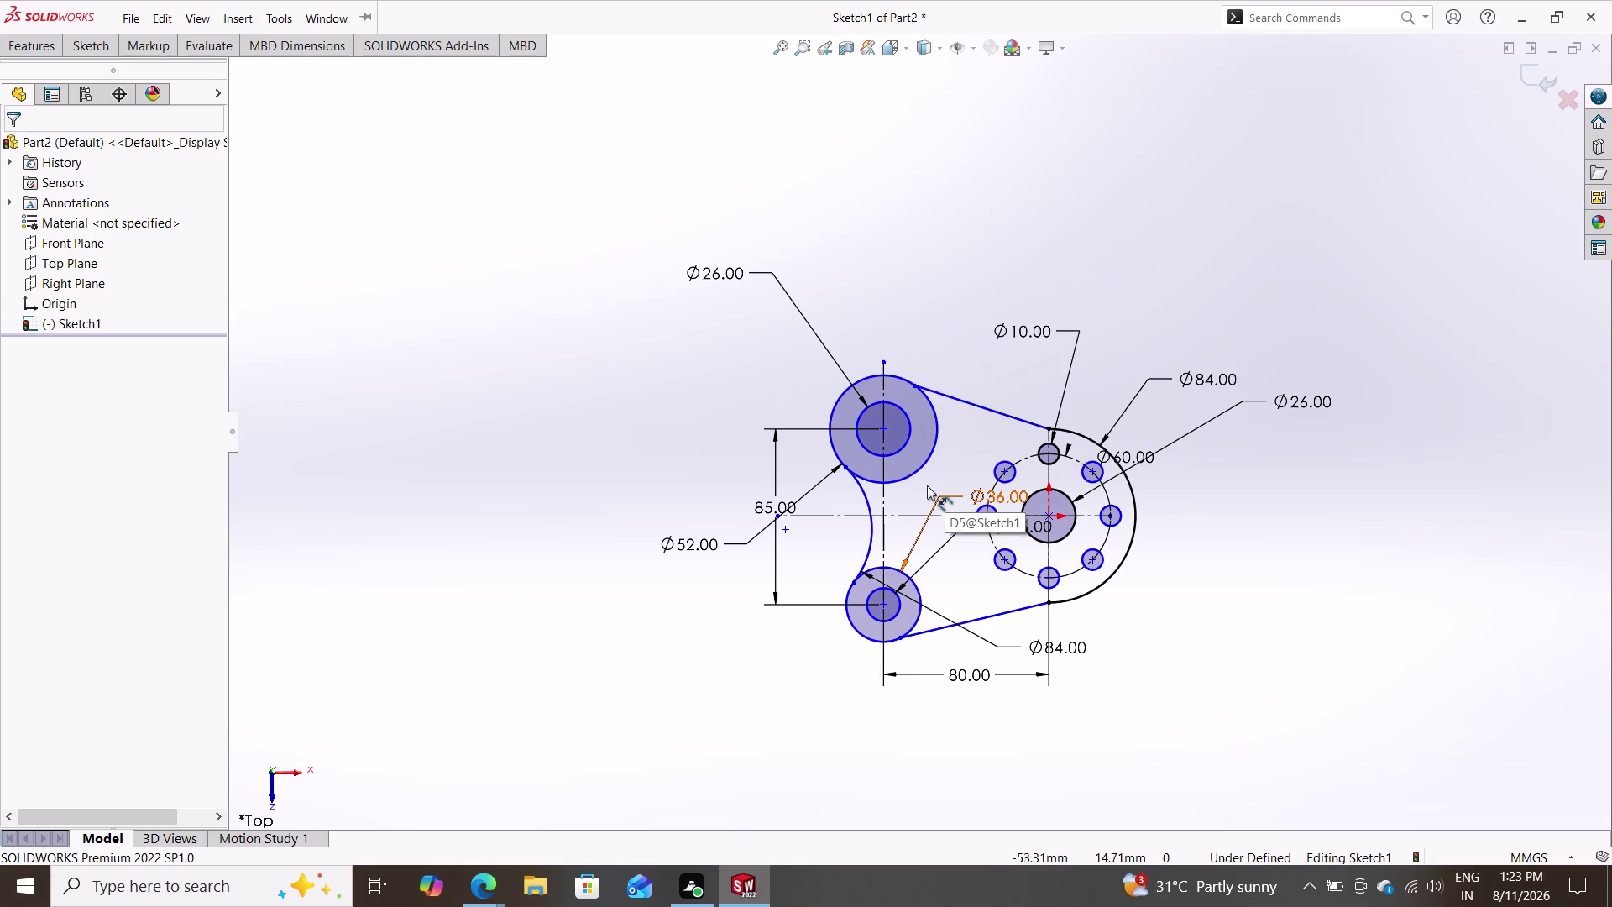
click(464, 339)
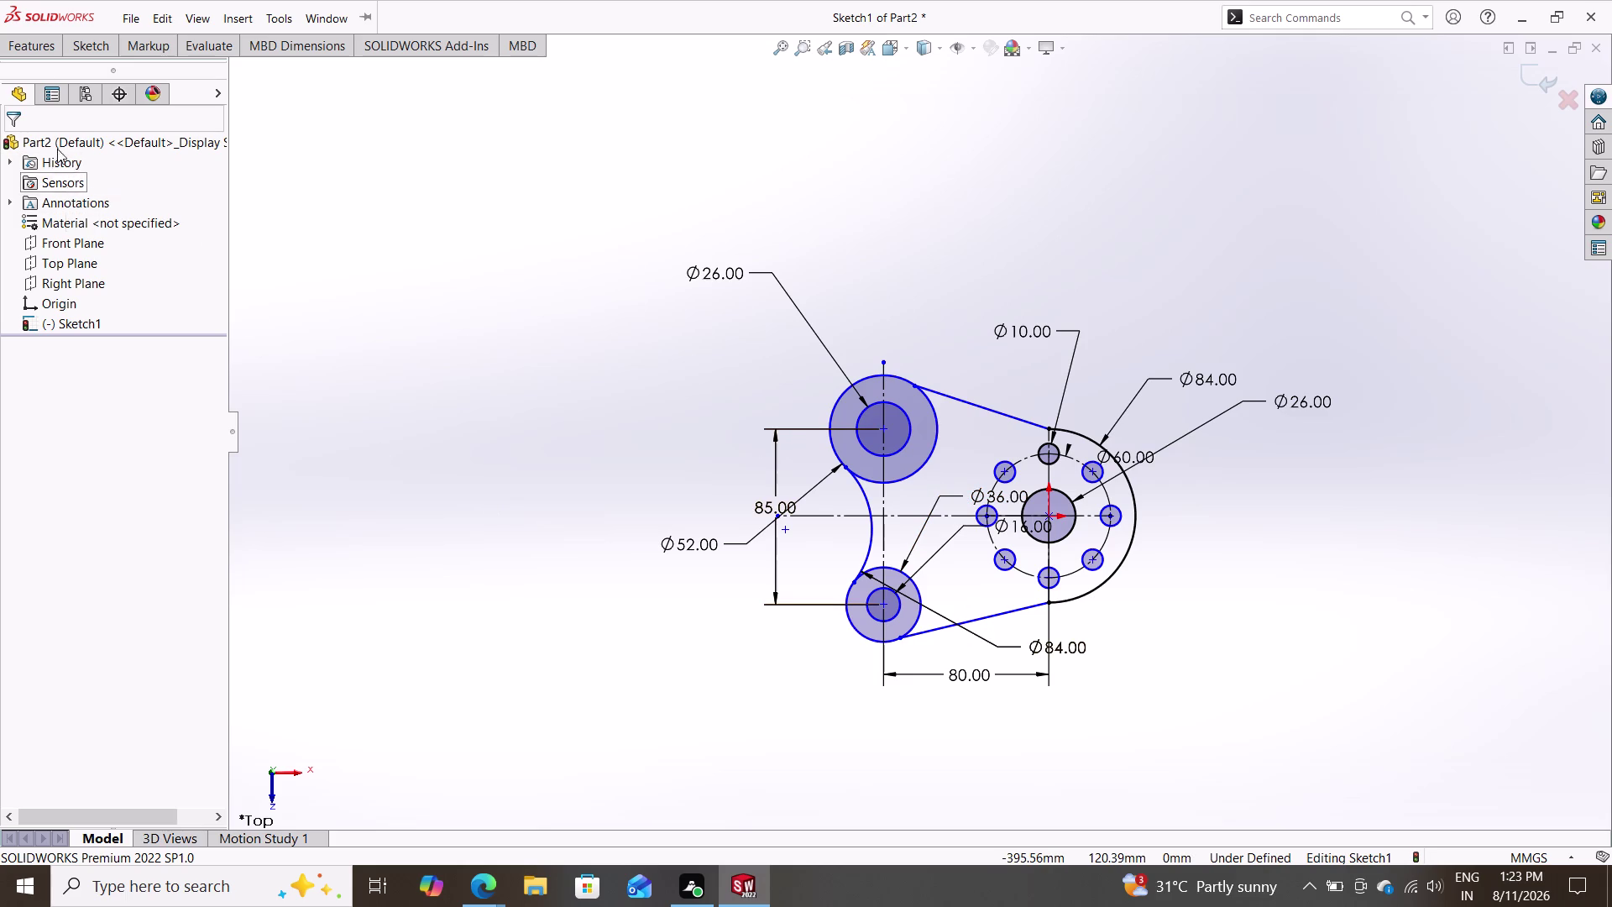
click(94, 49)
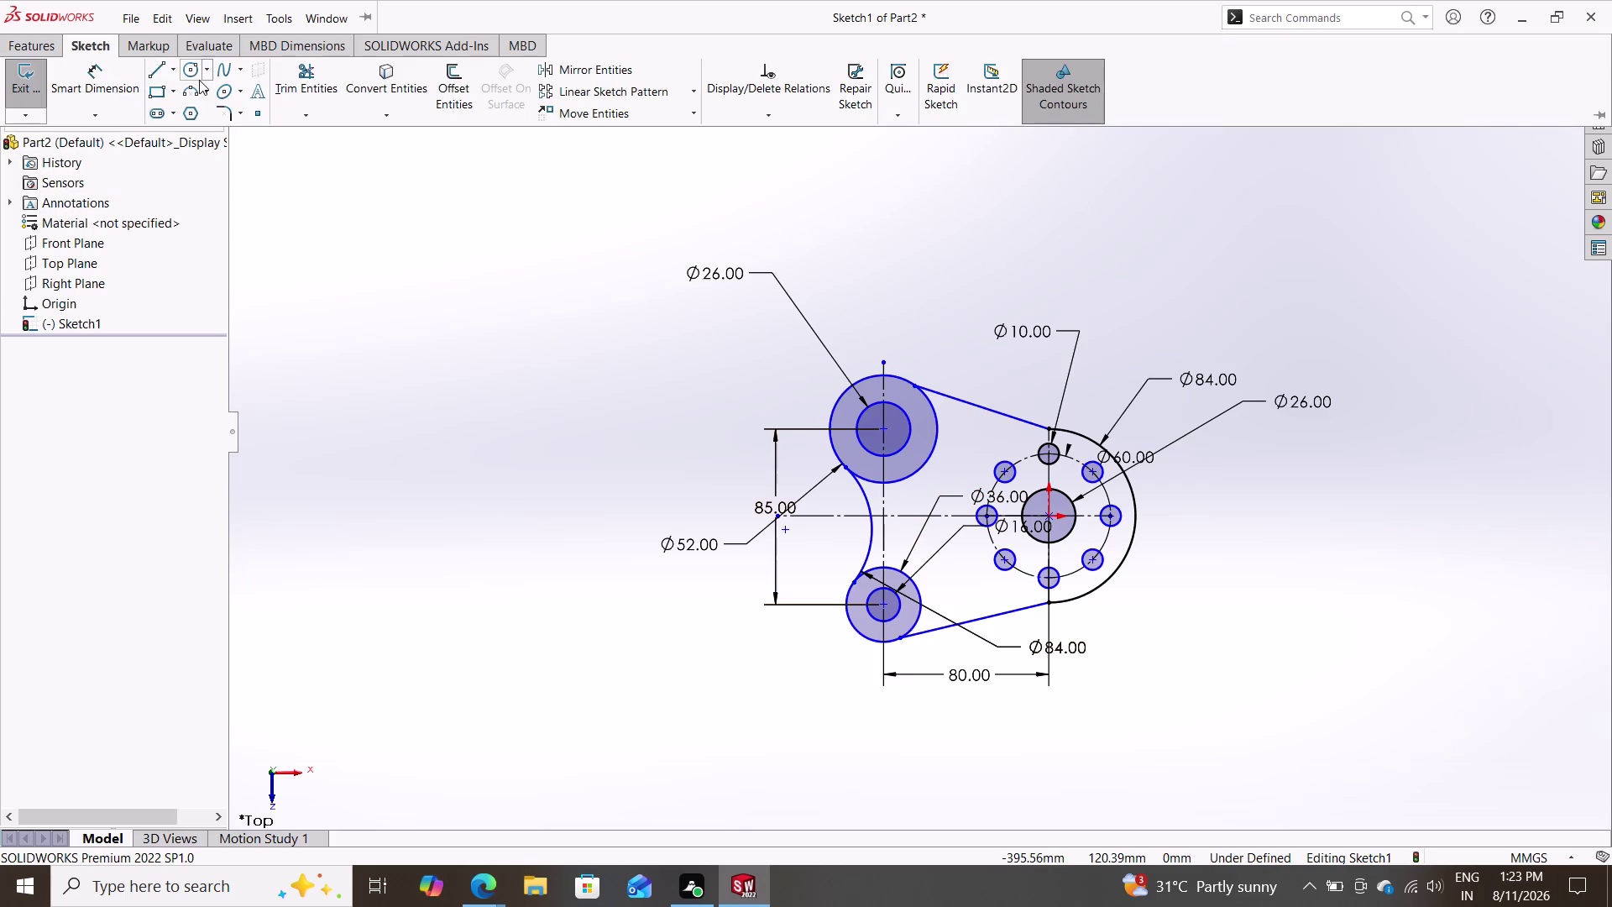
Draw a circle left of the lever and dimension its diameter to 192 (96+96).
click(194, 74)
click(450, 440)
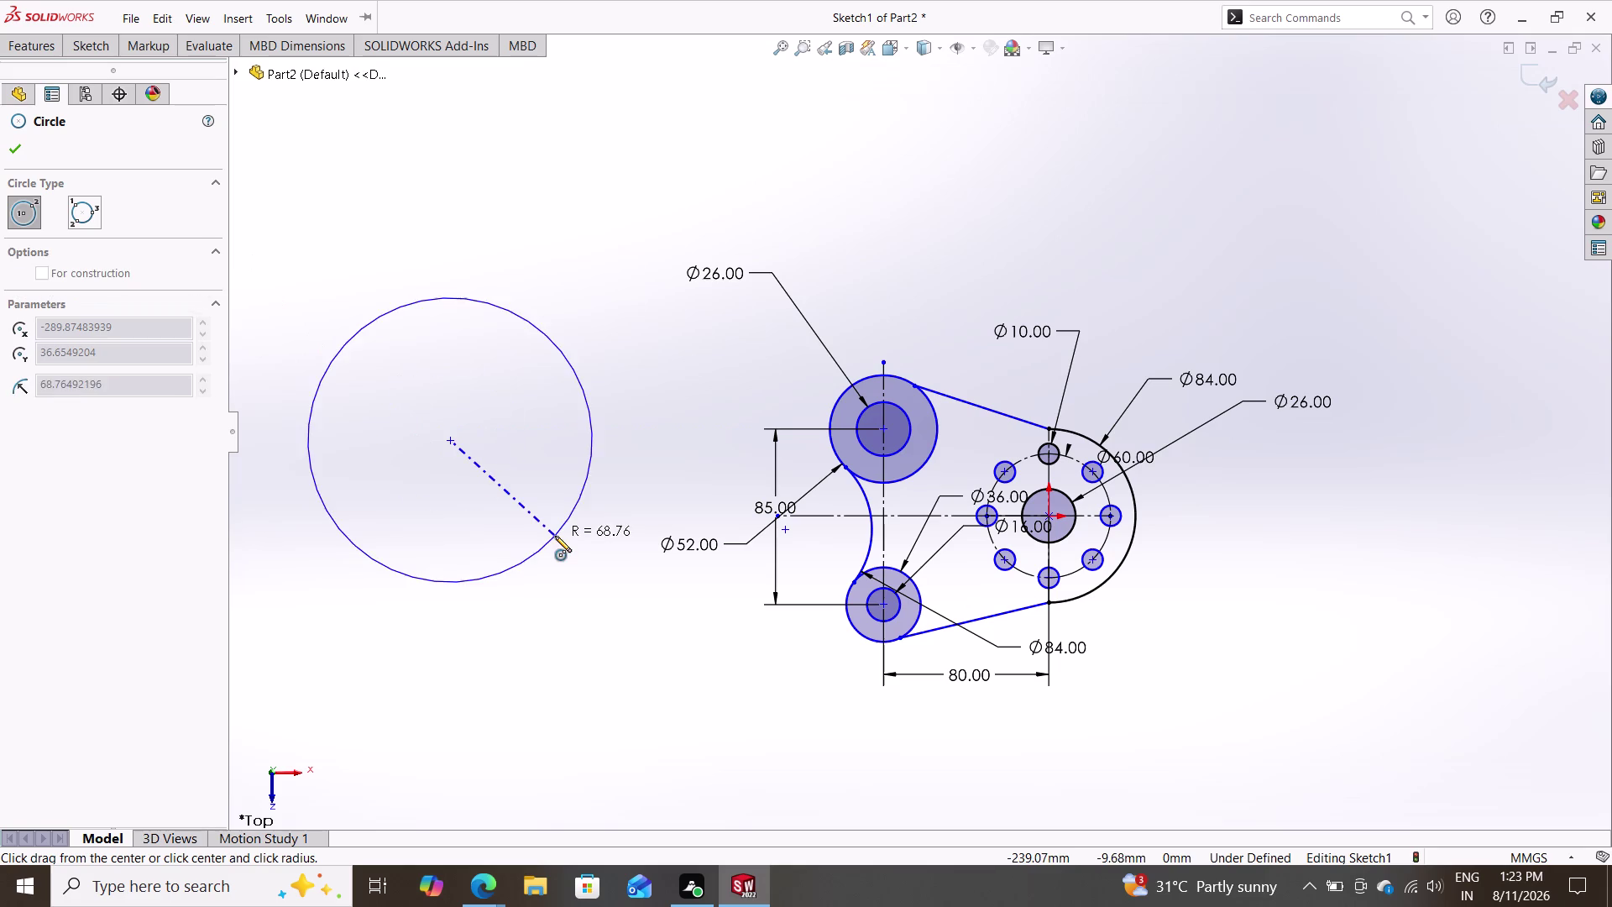
click(555, 536)
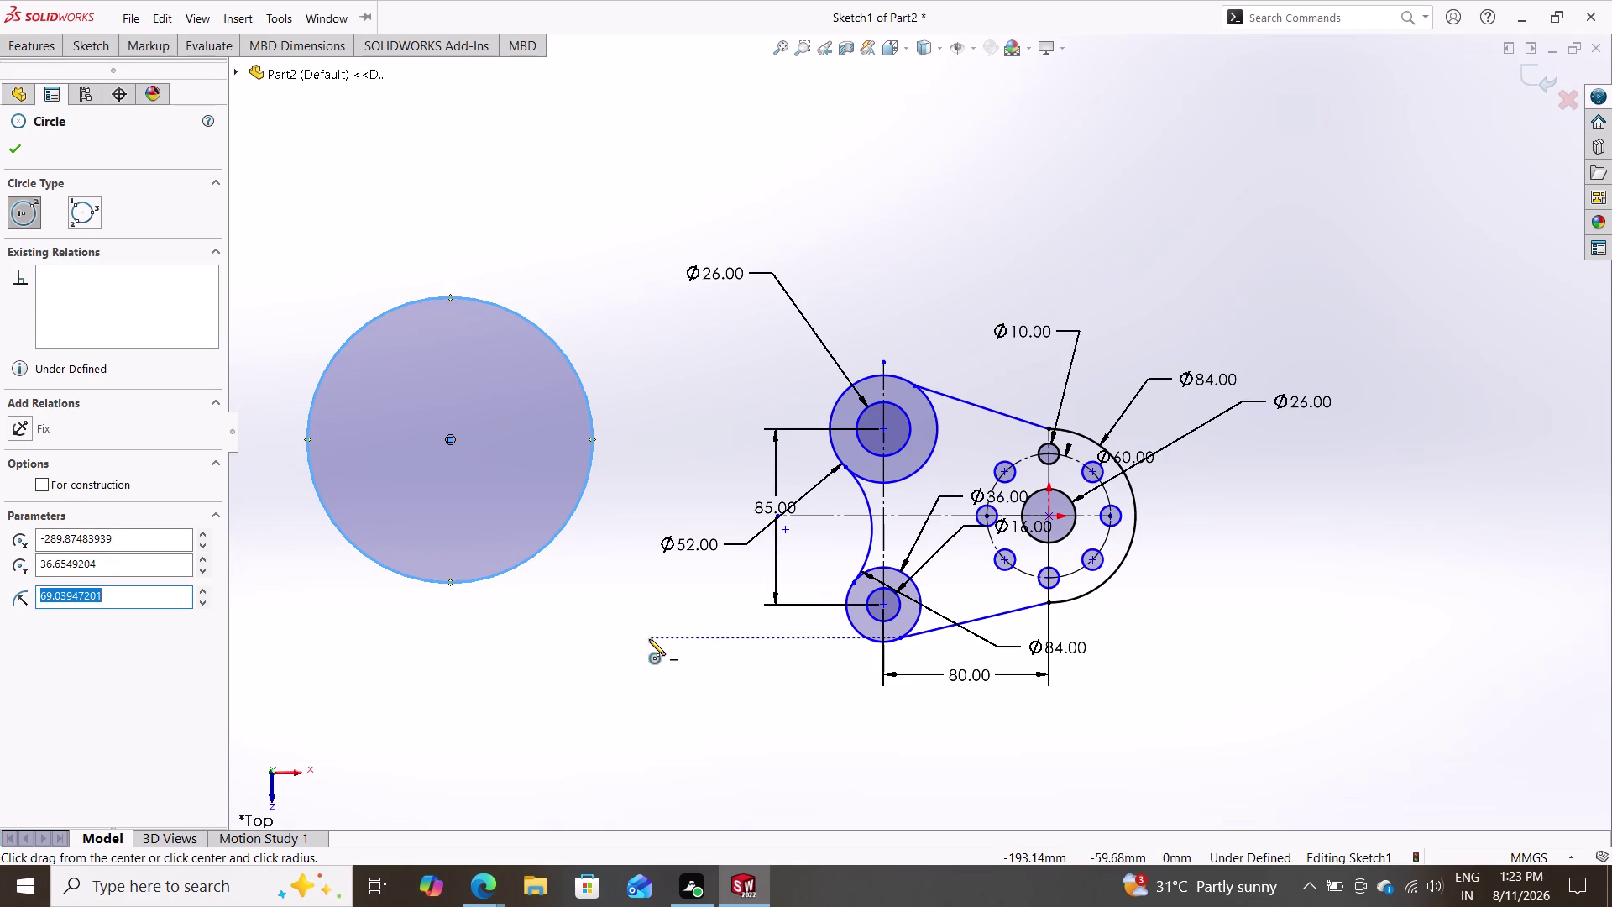
key(Escape)
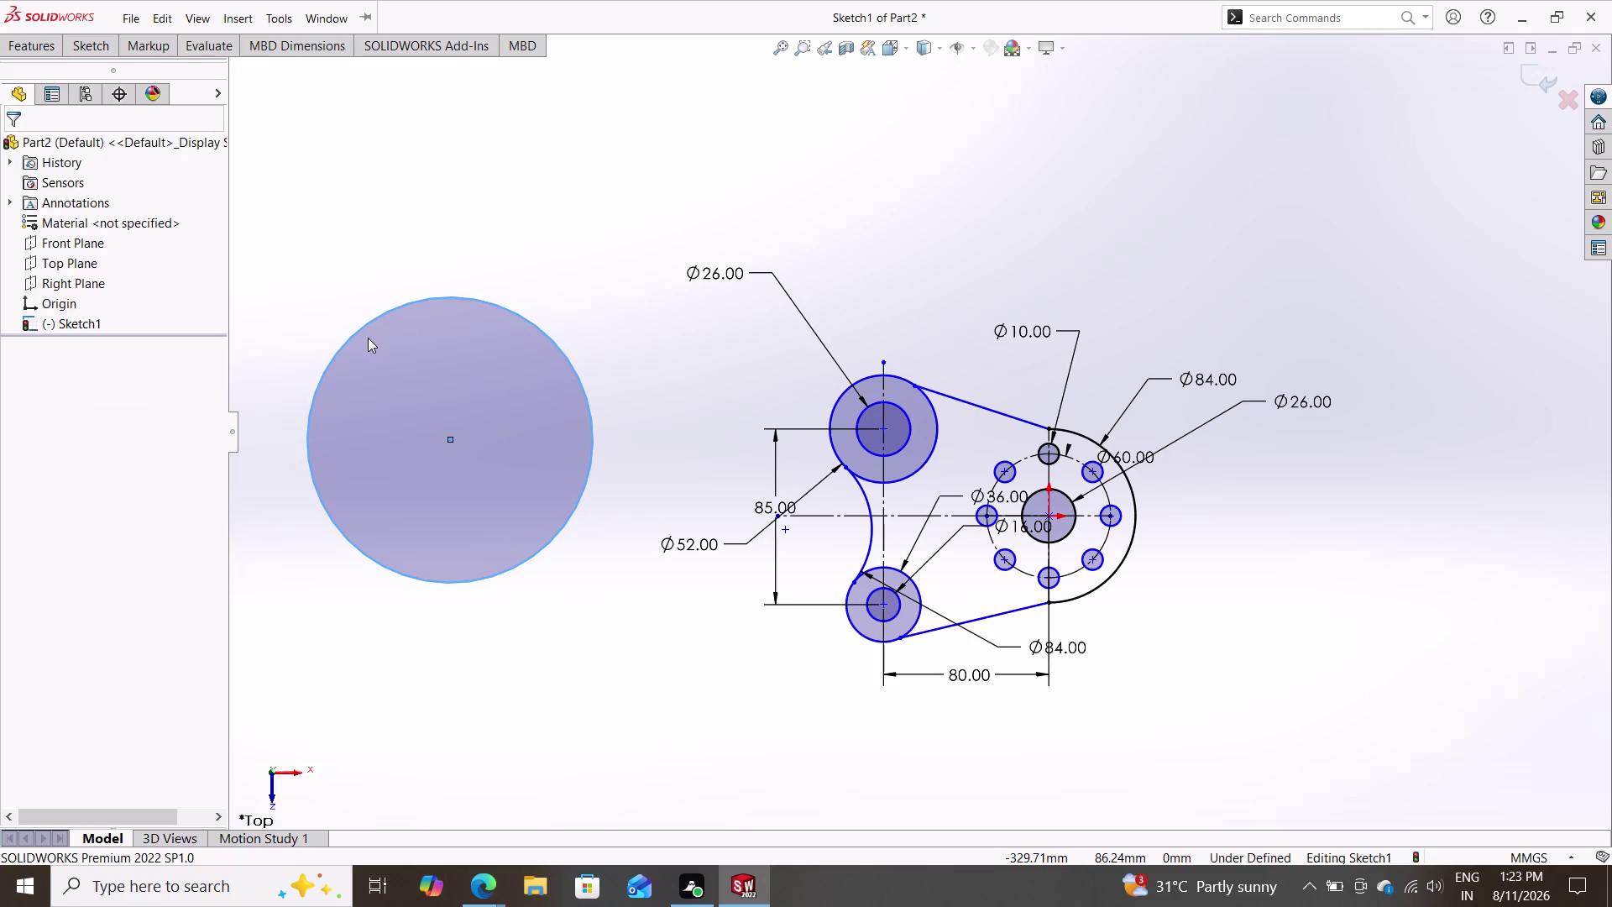
click(92, 44)
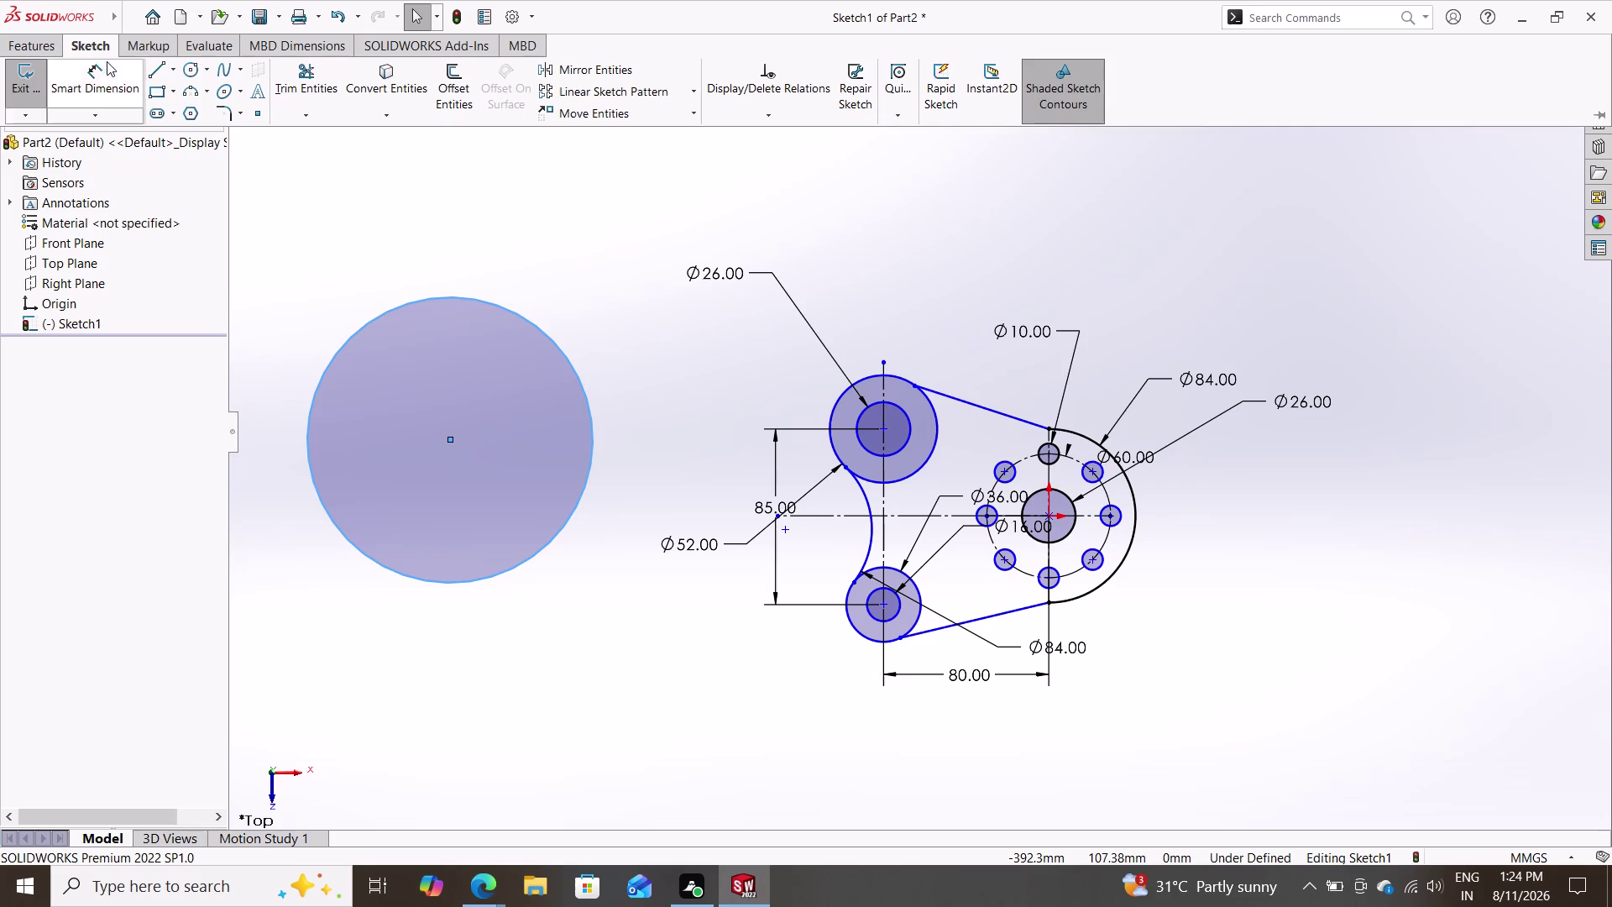
click(99, 72)
click(480, 299)
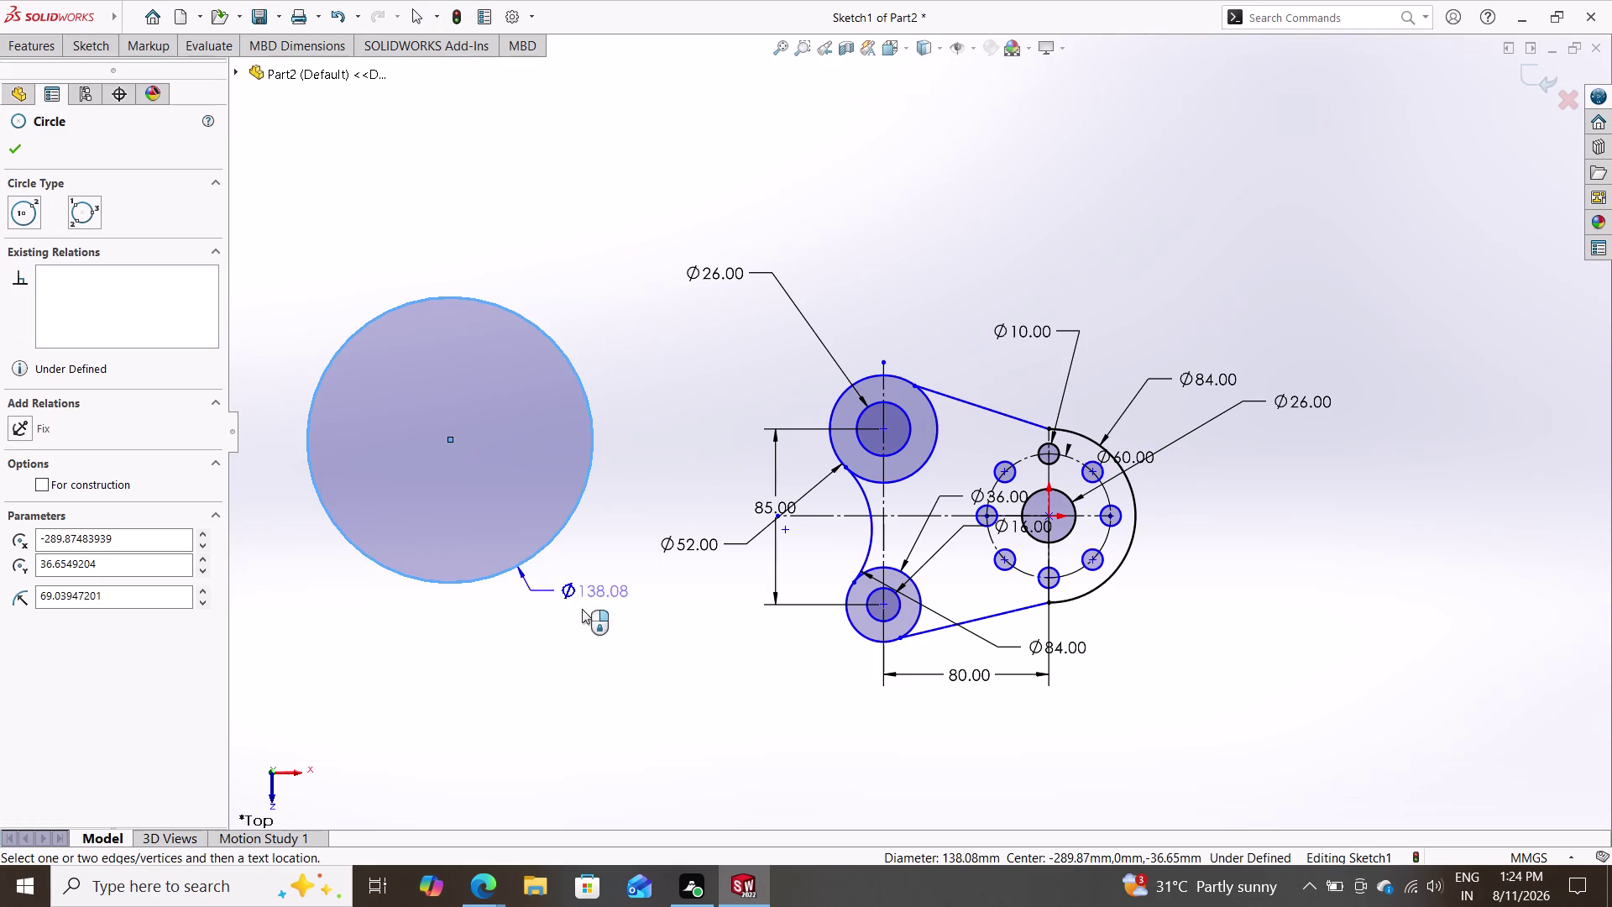
click(444, 167)
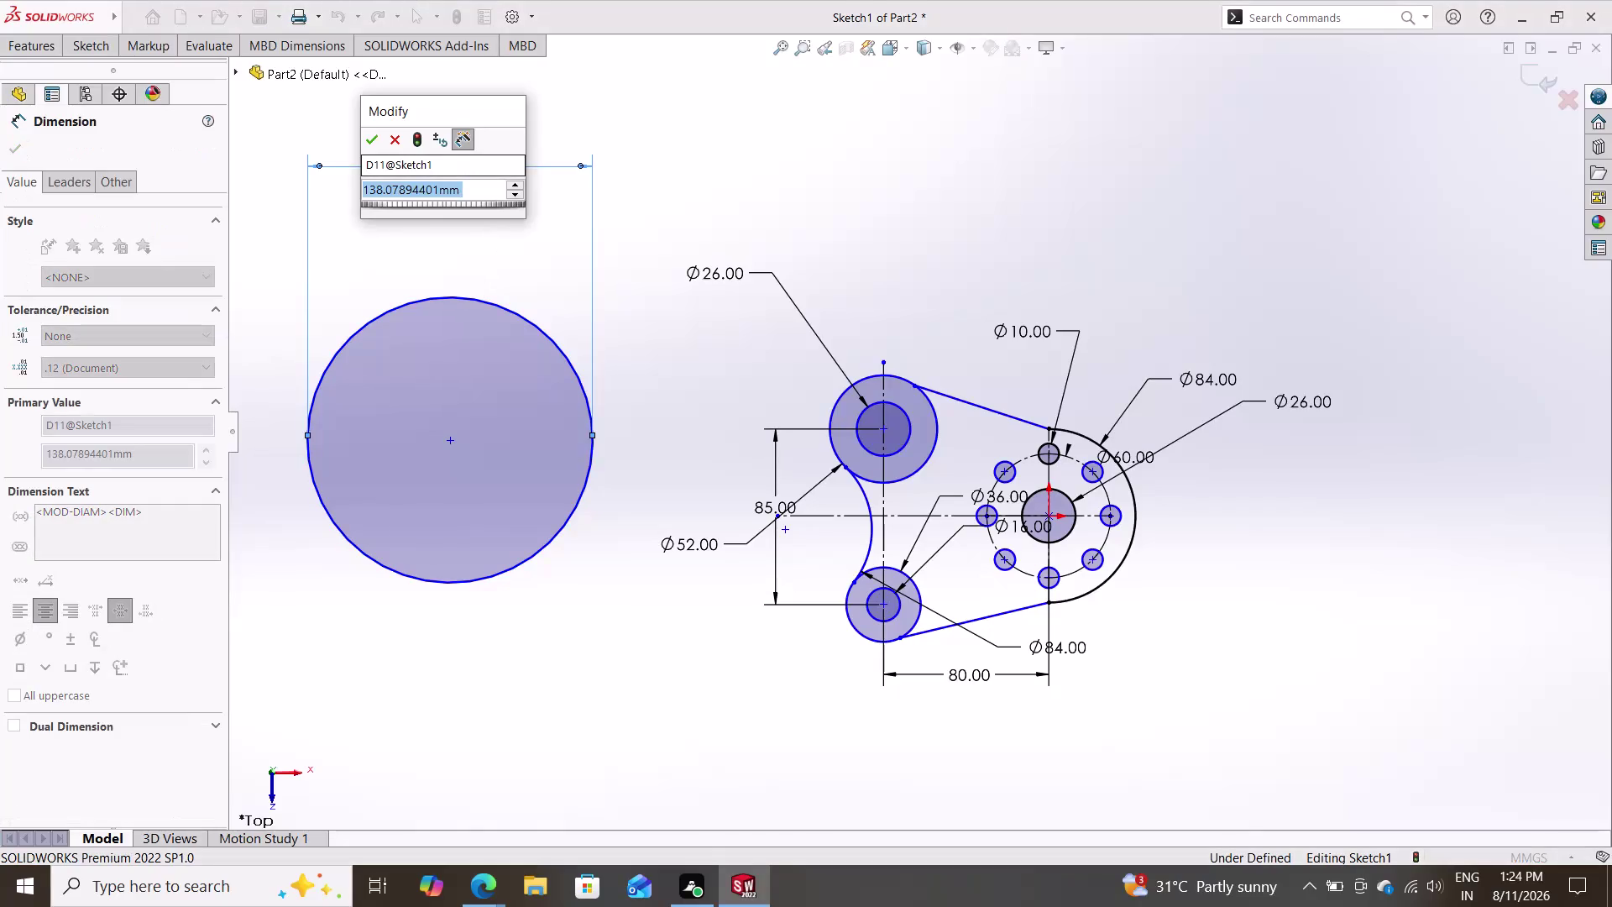
text(9)
text(6+96)
key(Return)
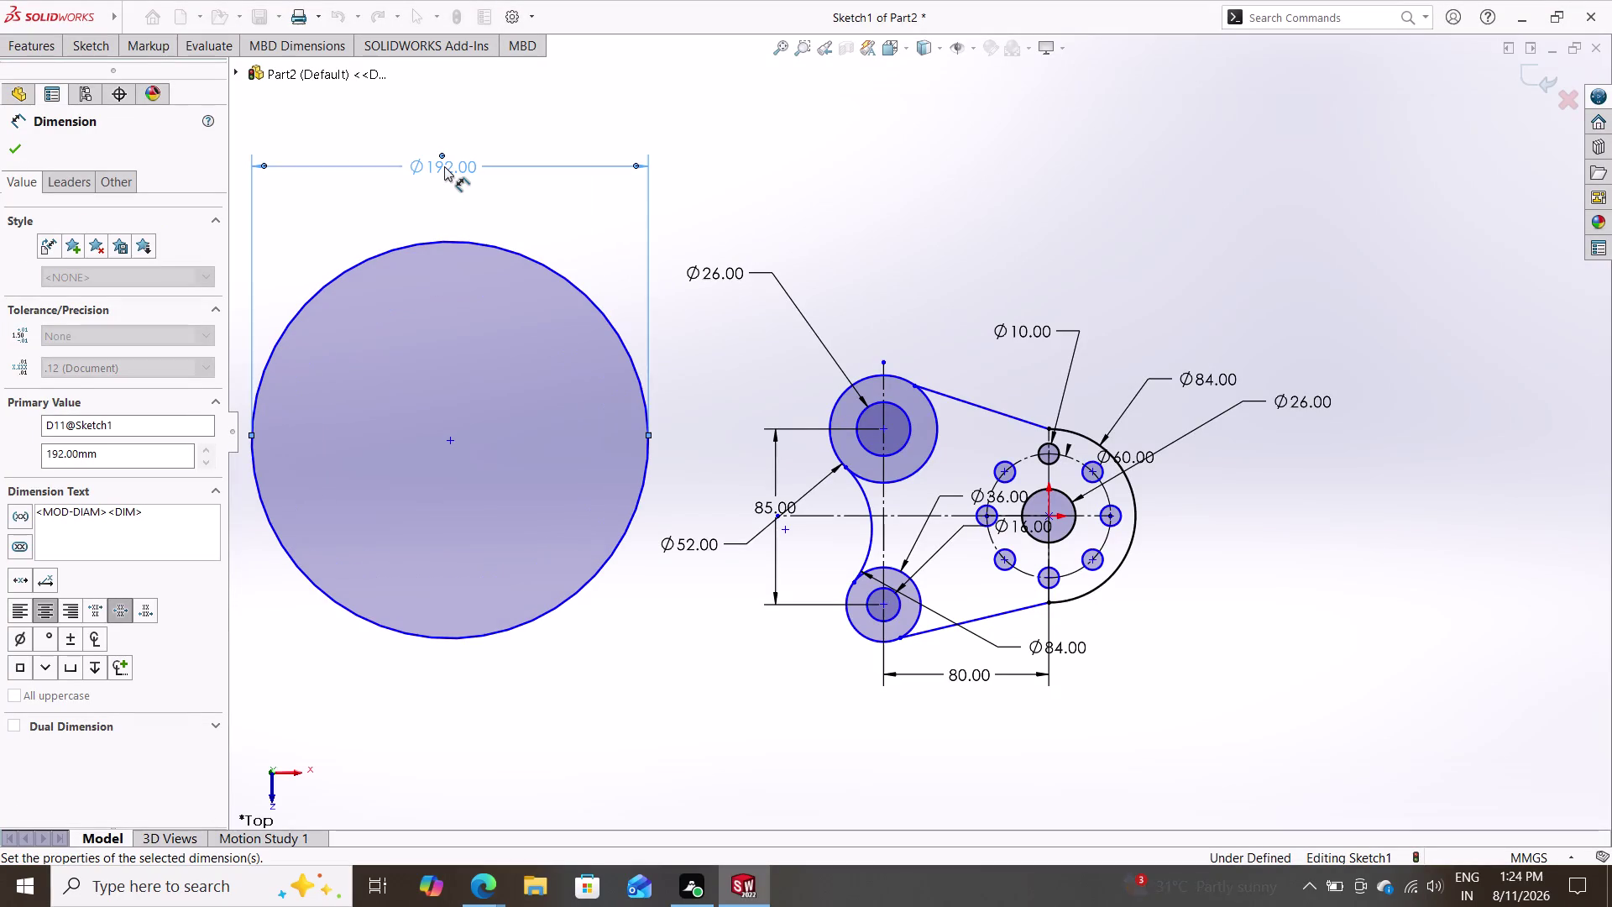
key(Escape)
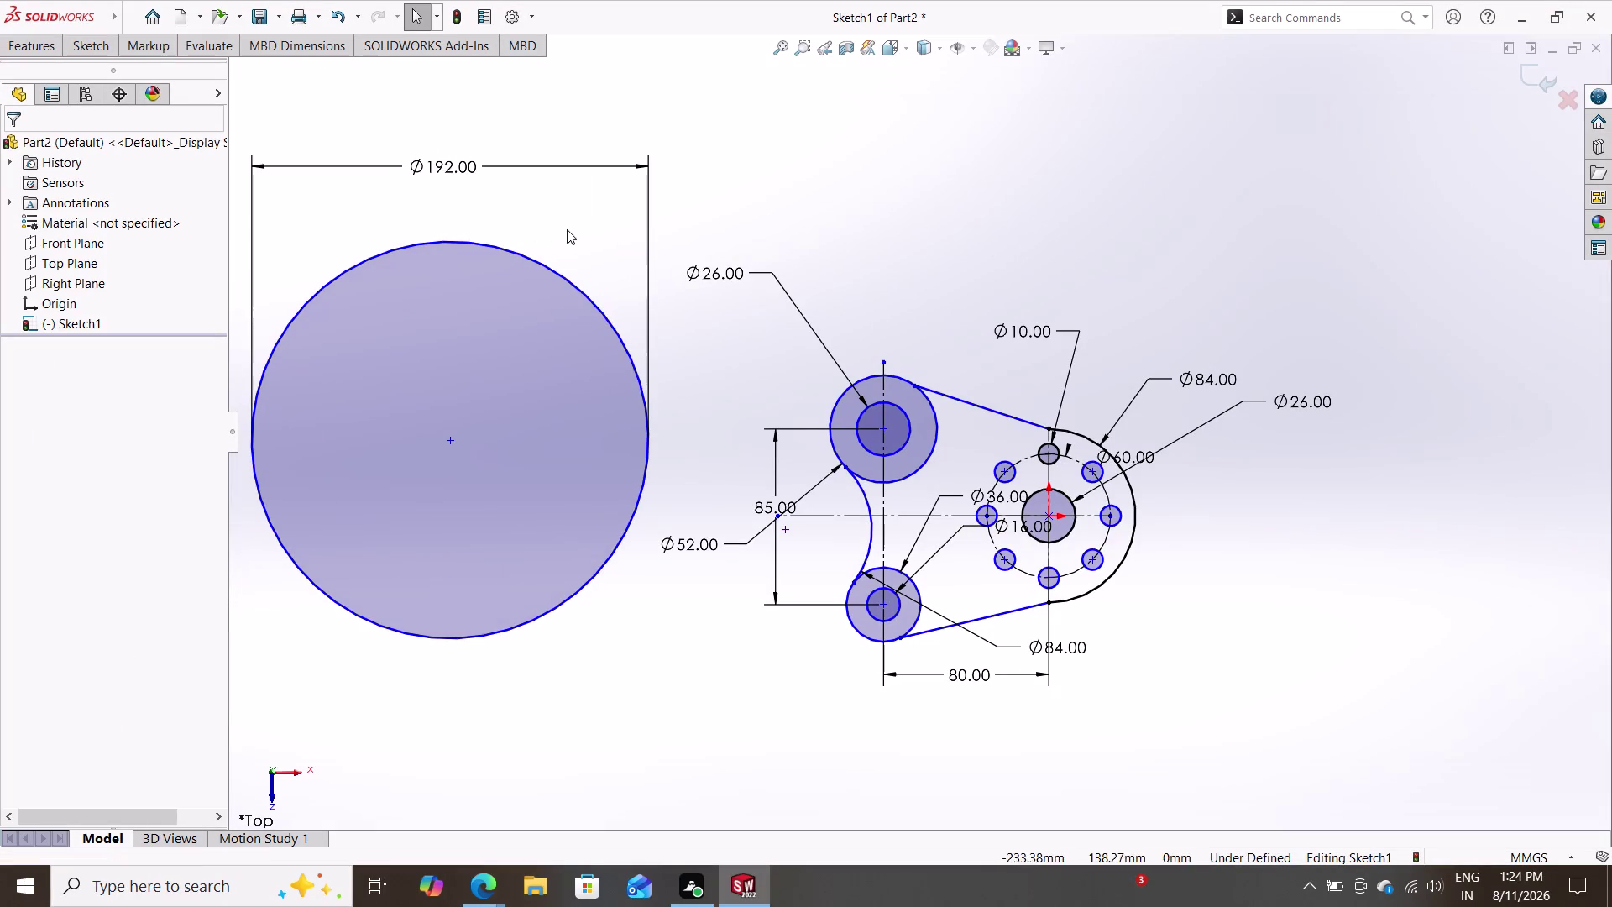
Drag the Ø192 circle beside the side bosses and inspect the upper boss circle.
drag(453, 440, 742, 506)
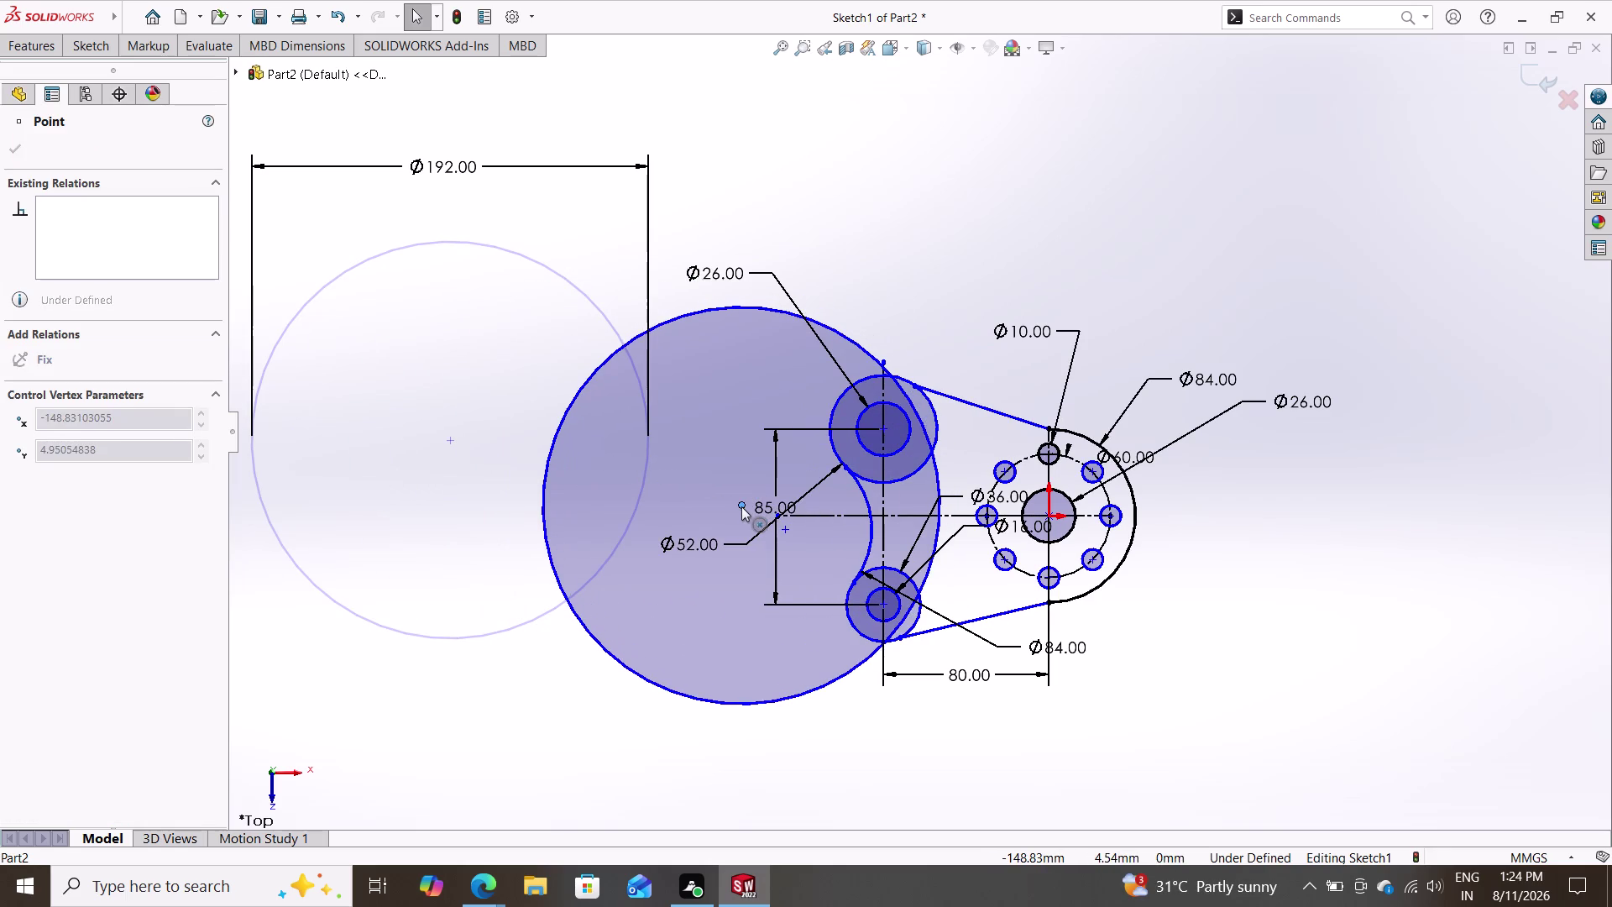
drag(741, 507, 750, 494)
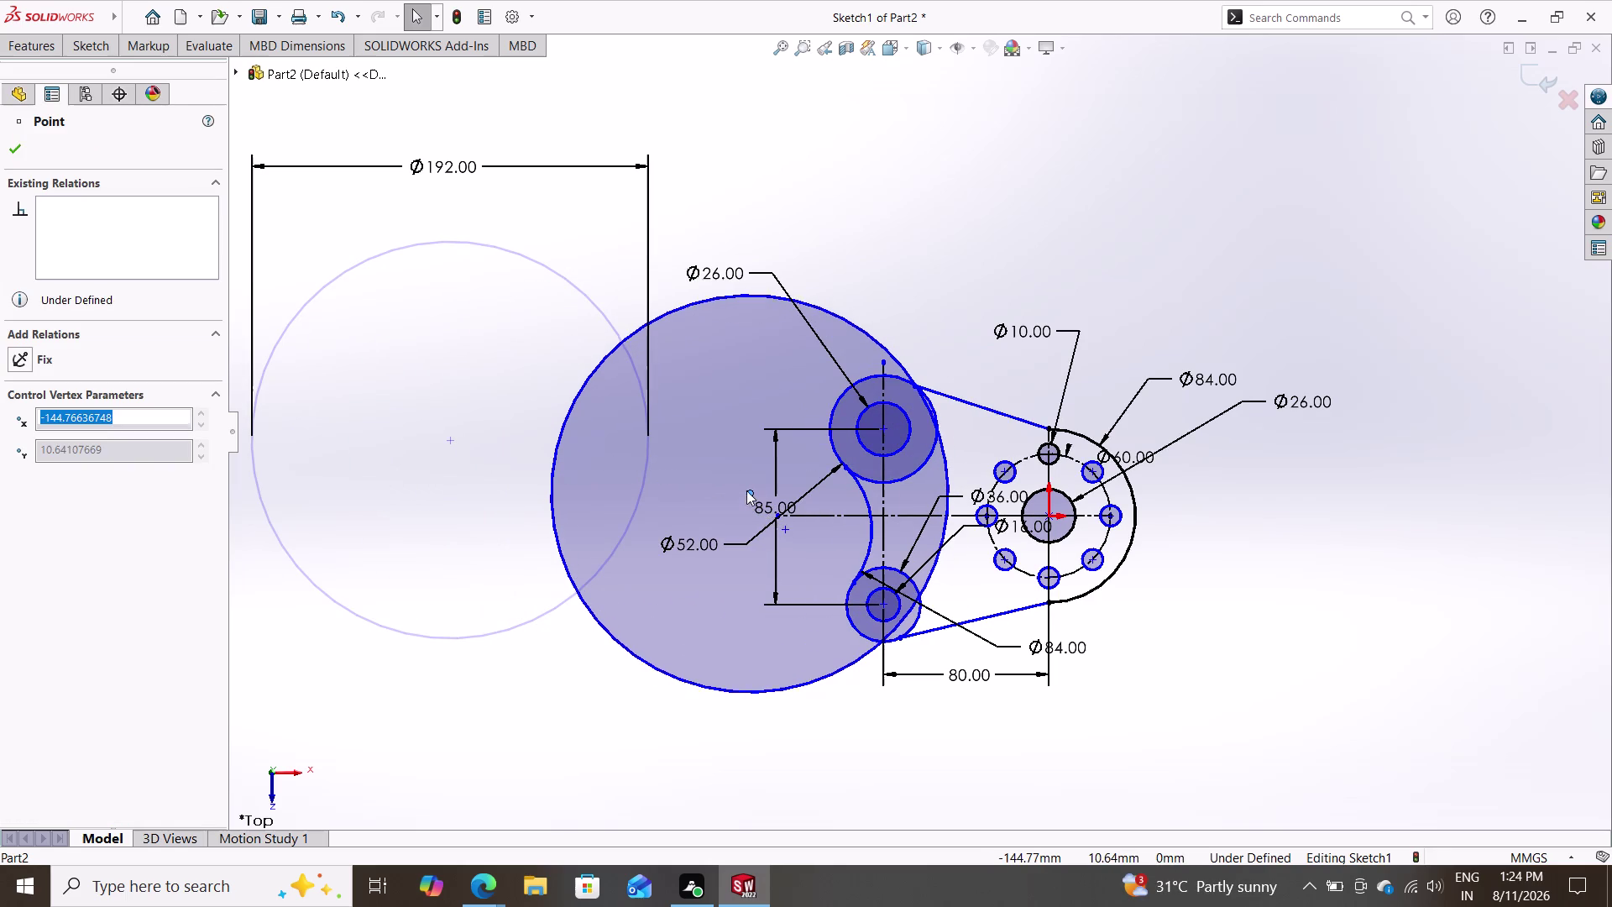
key(Escape)
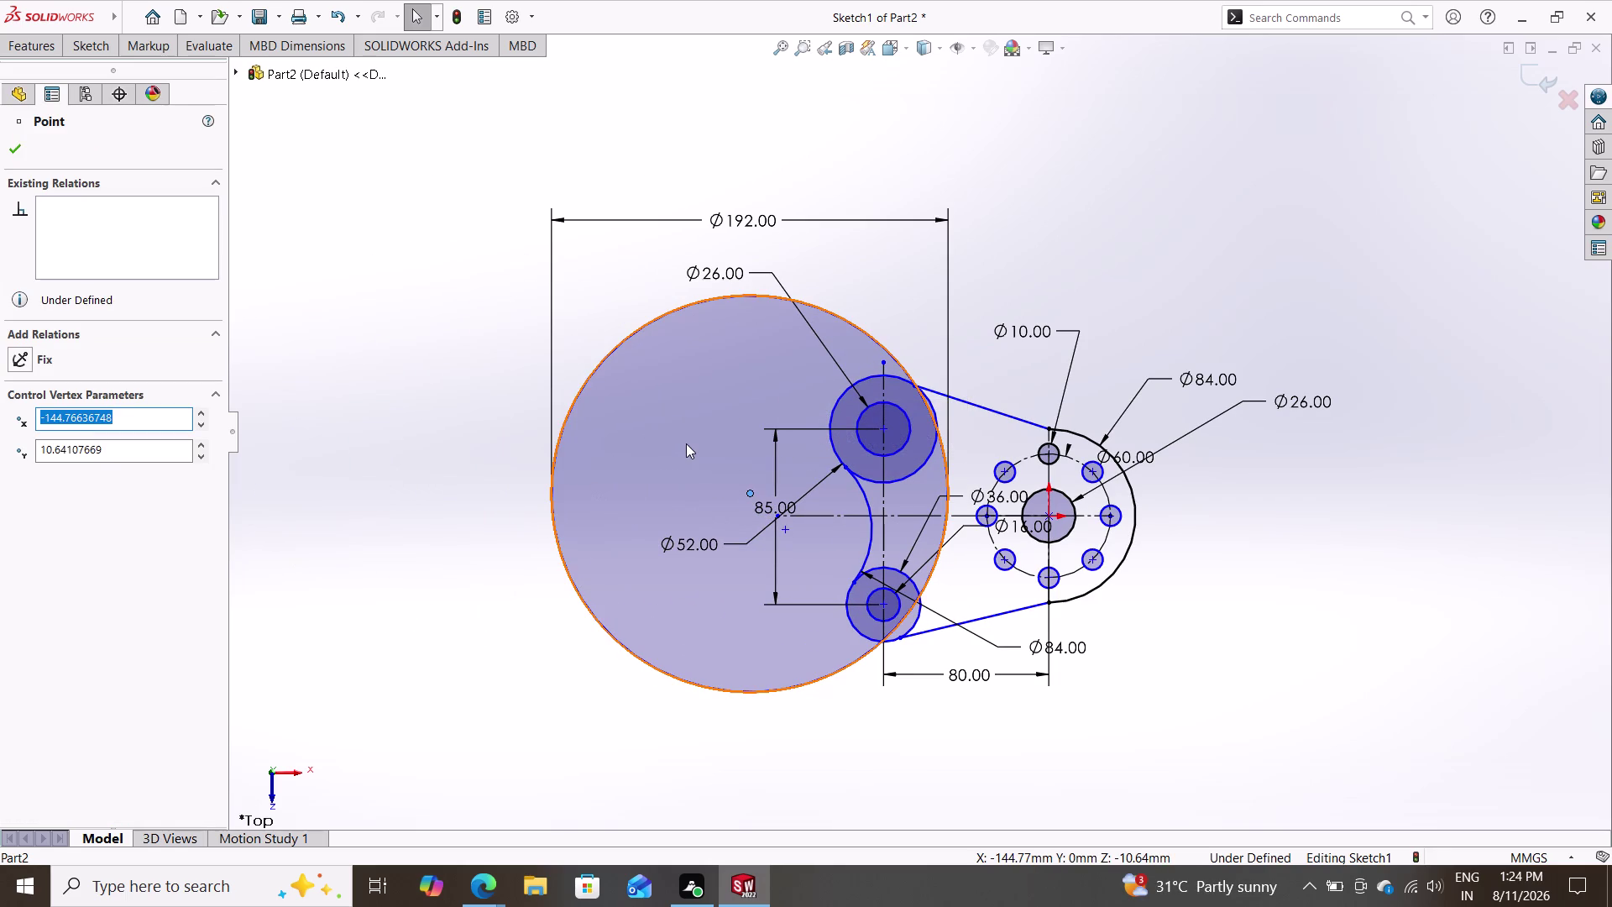
scroll(down, 3)
scroll(down, 3)
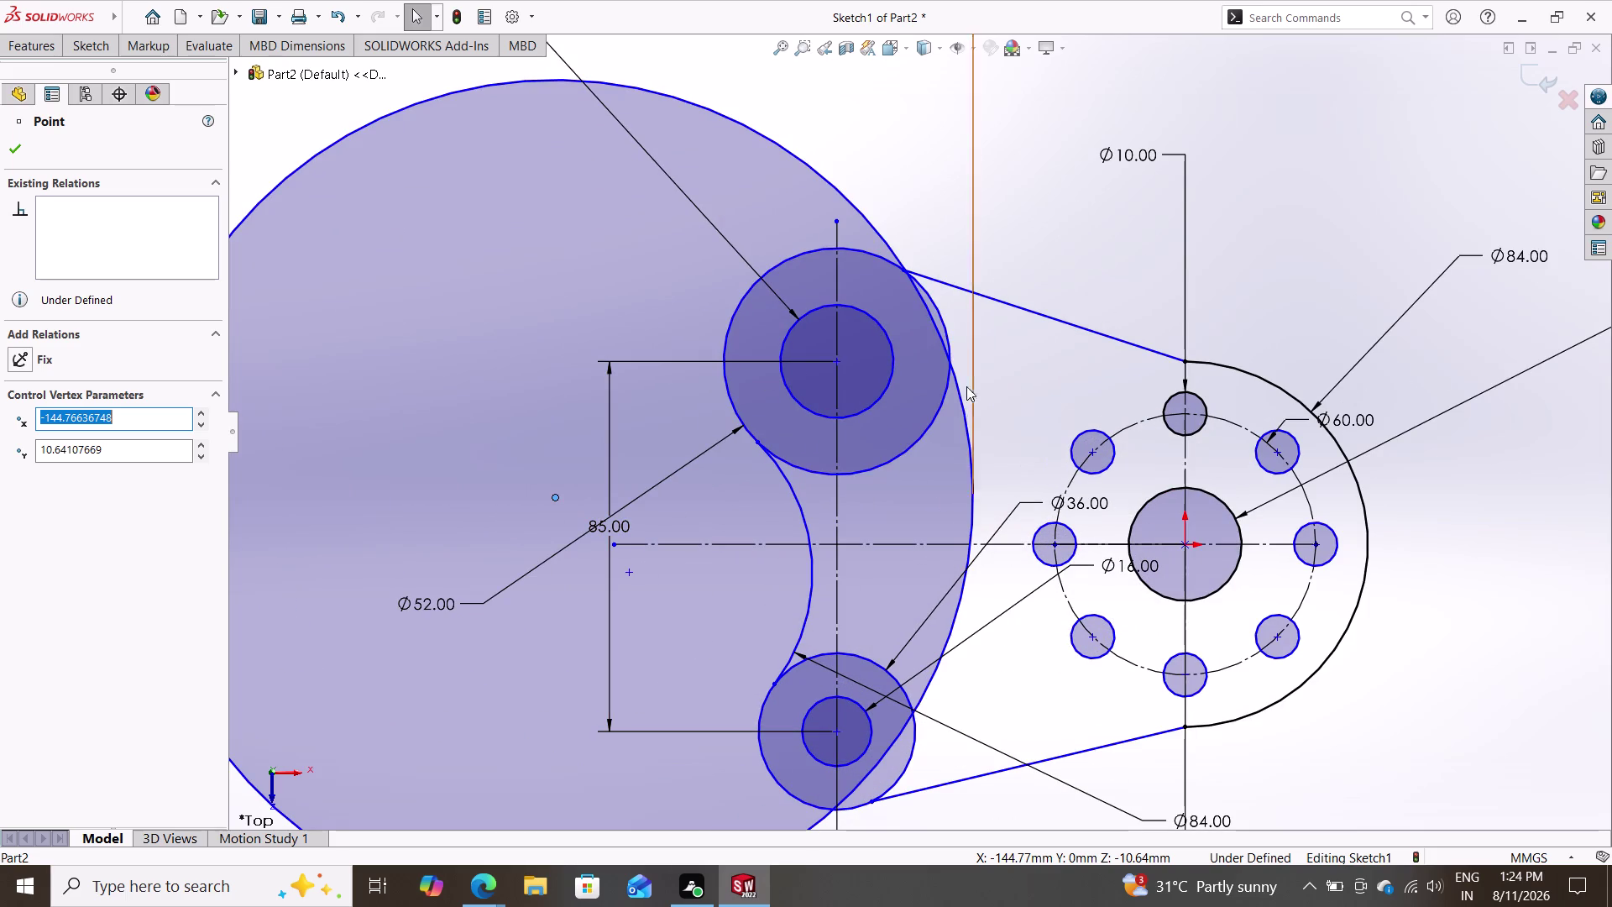
click(955, 401)
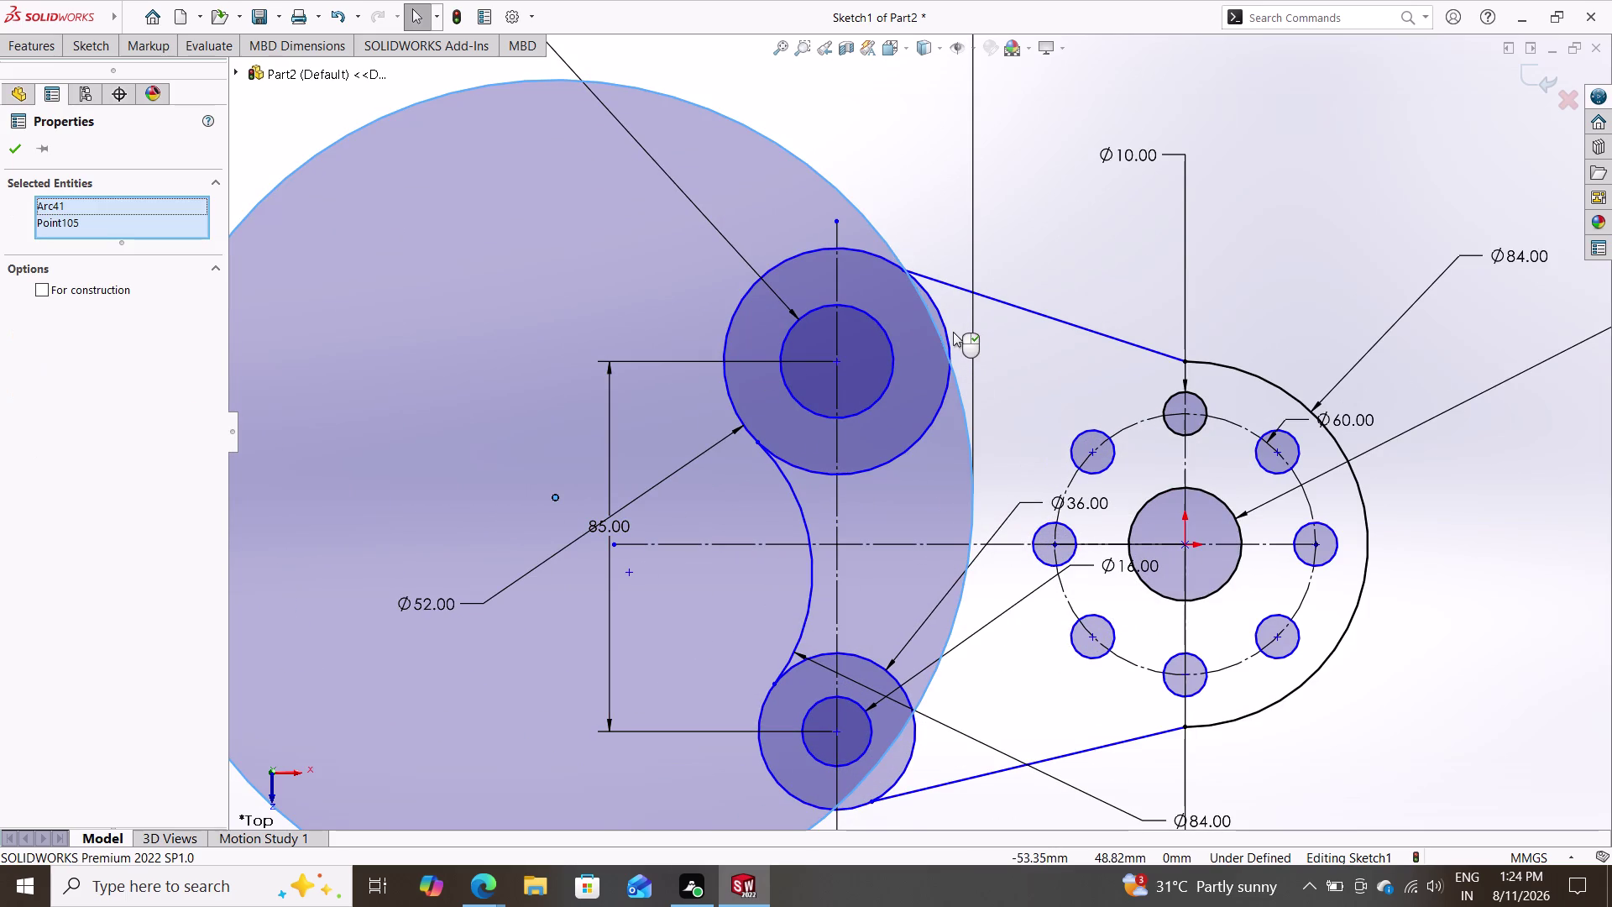
click(952, 342)
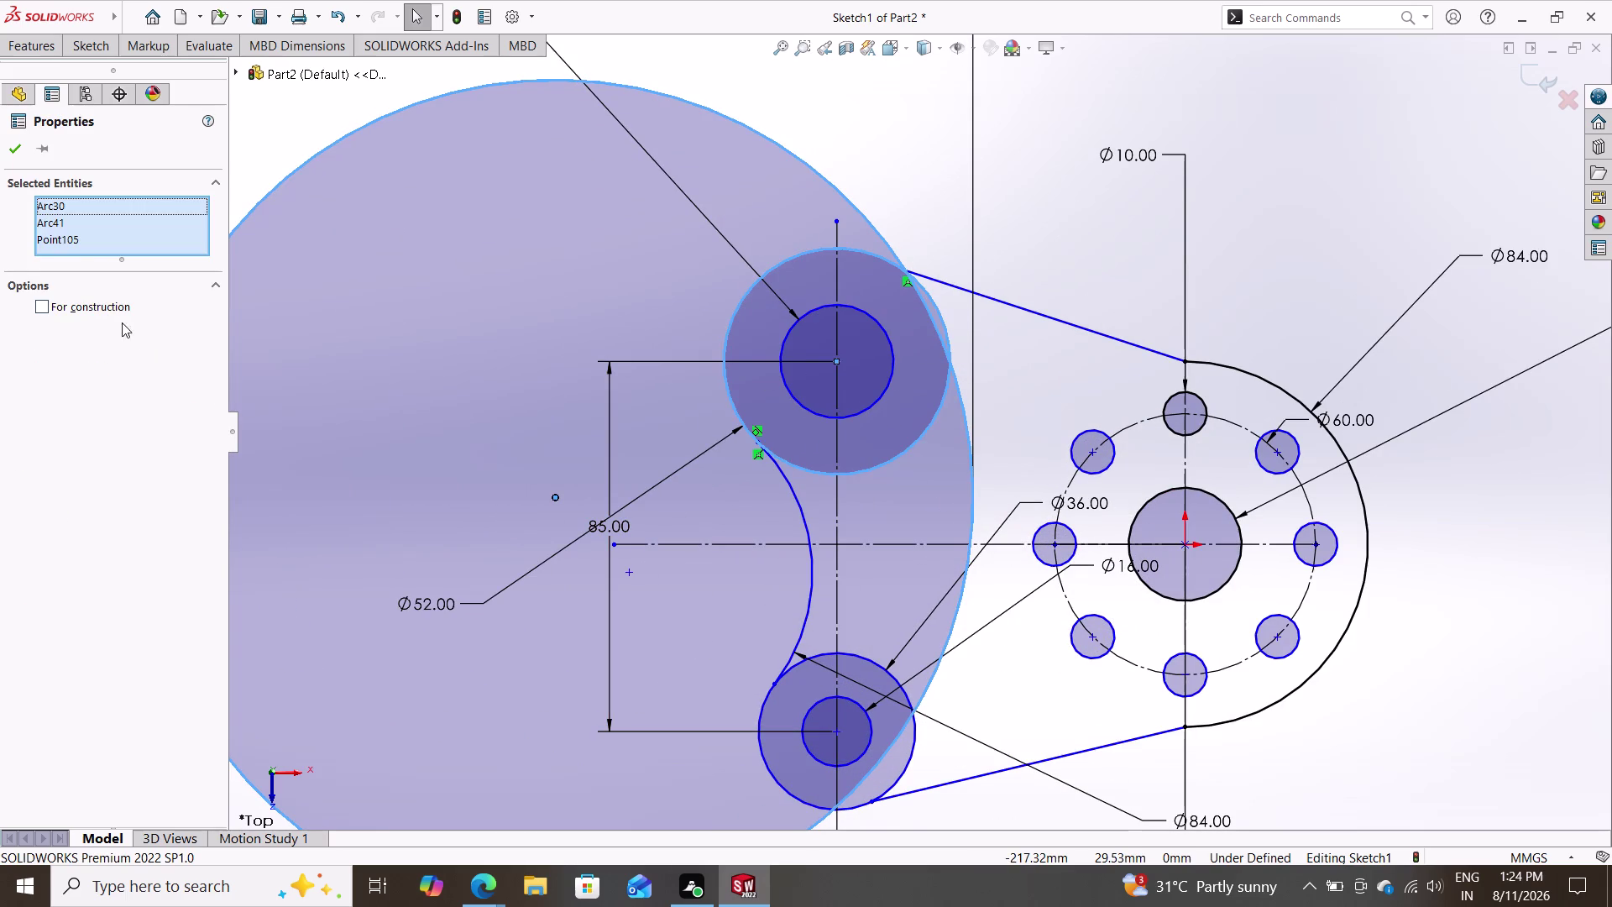
key(Escape)
key(grave)
key(Escape)
key(Escape)
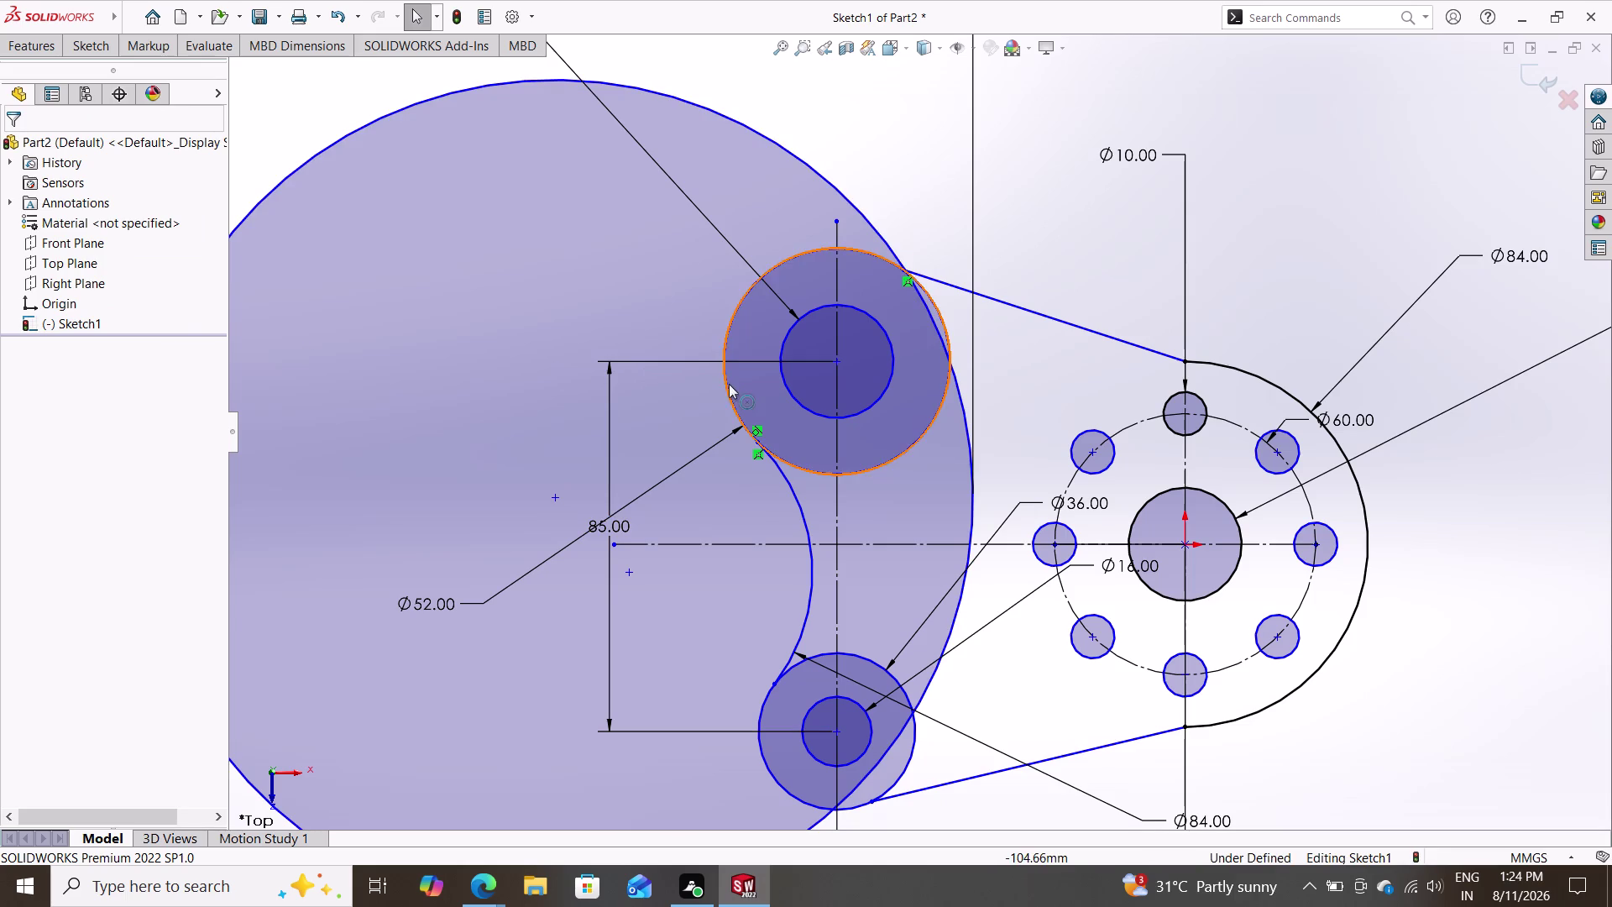
triple_click(946, 323)
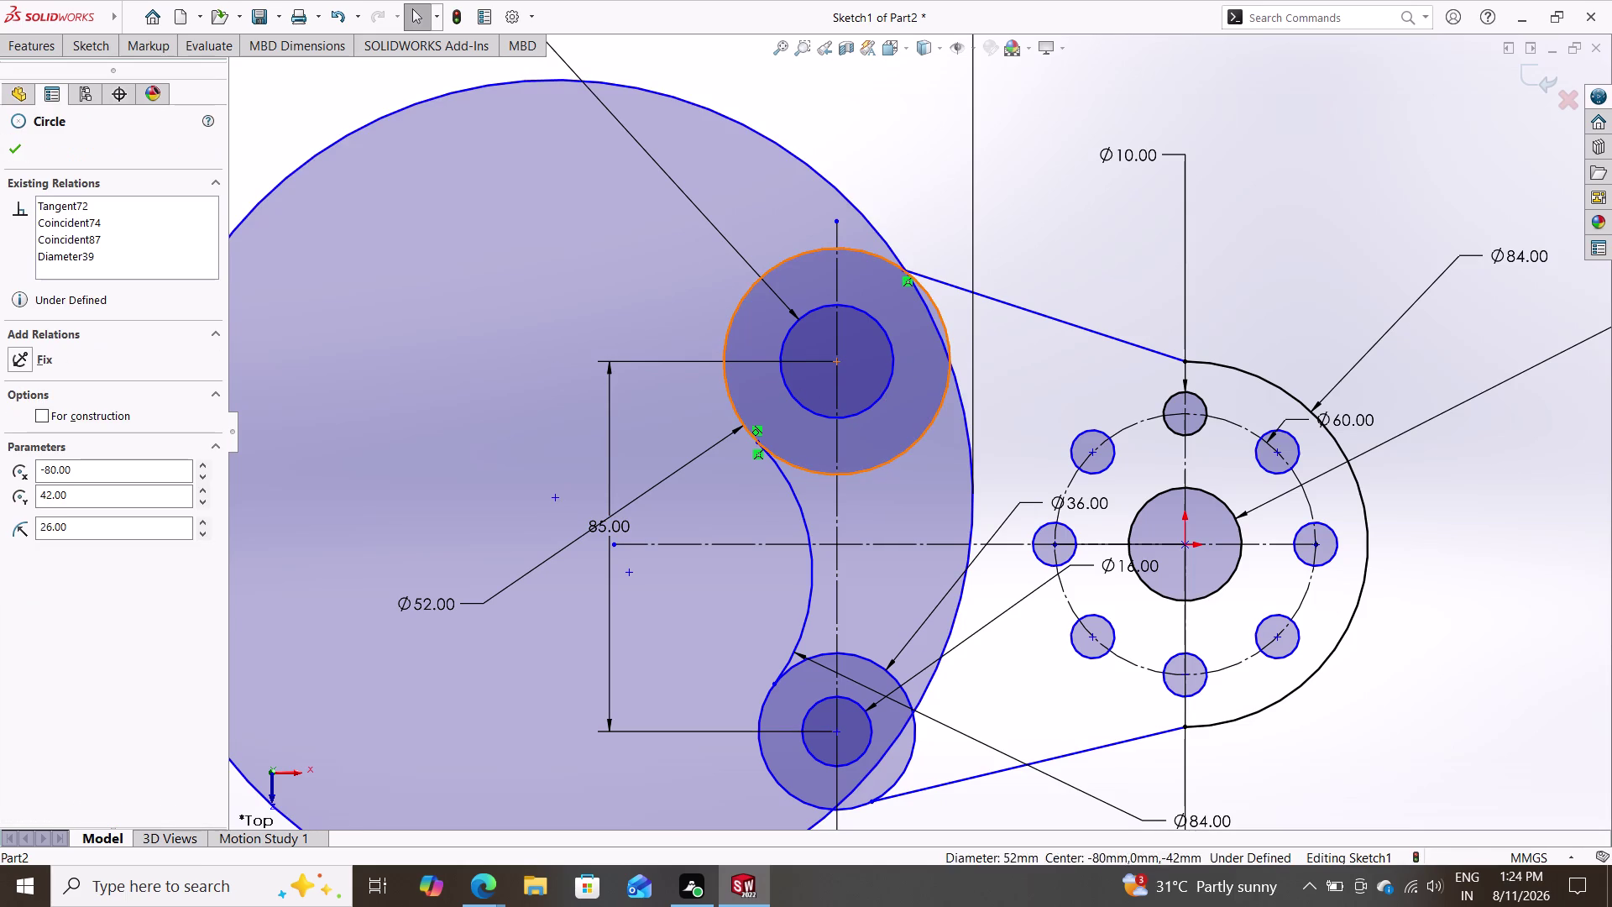
Make the Ø192 circle tangent to both the upper and lower side bosses.
click(960, 383)
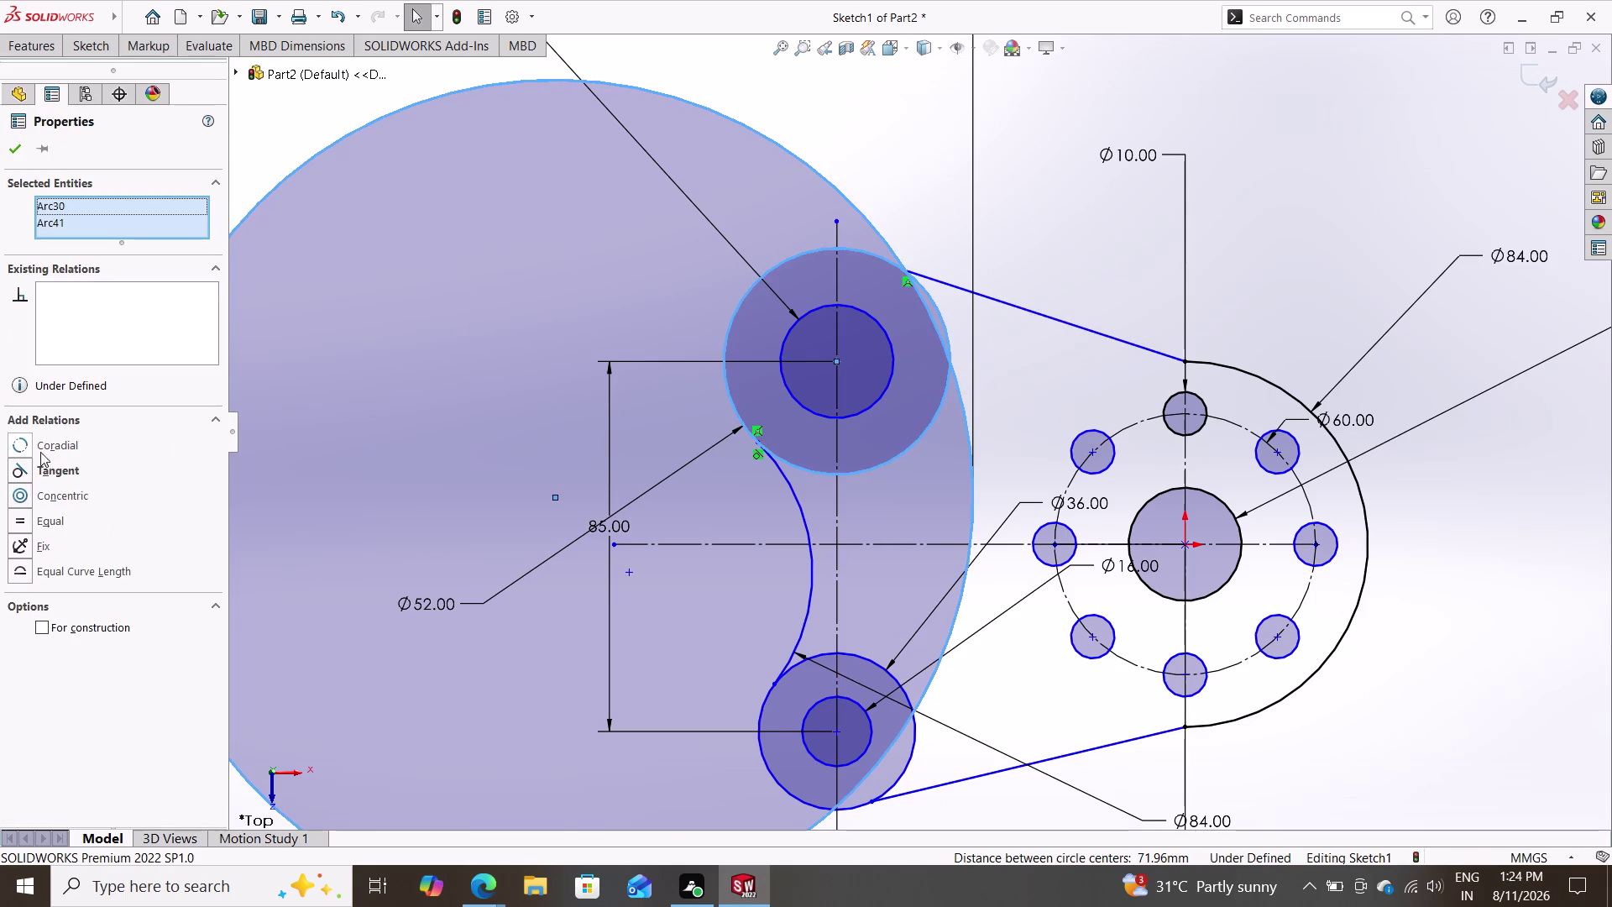
click(42, 469)
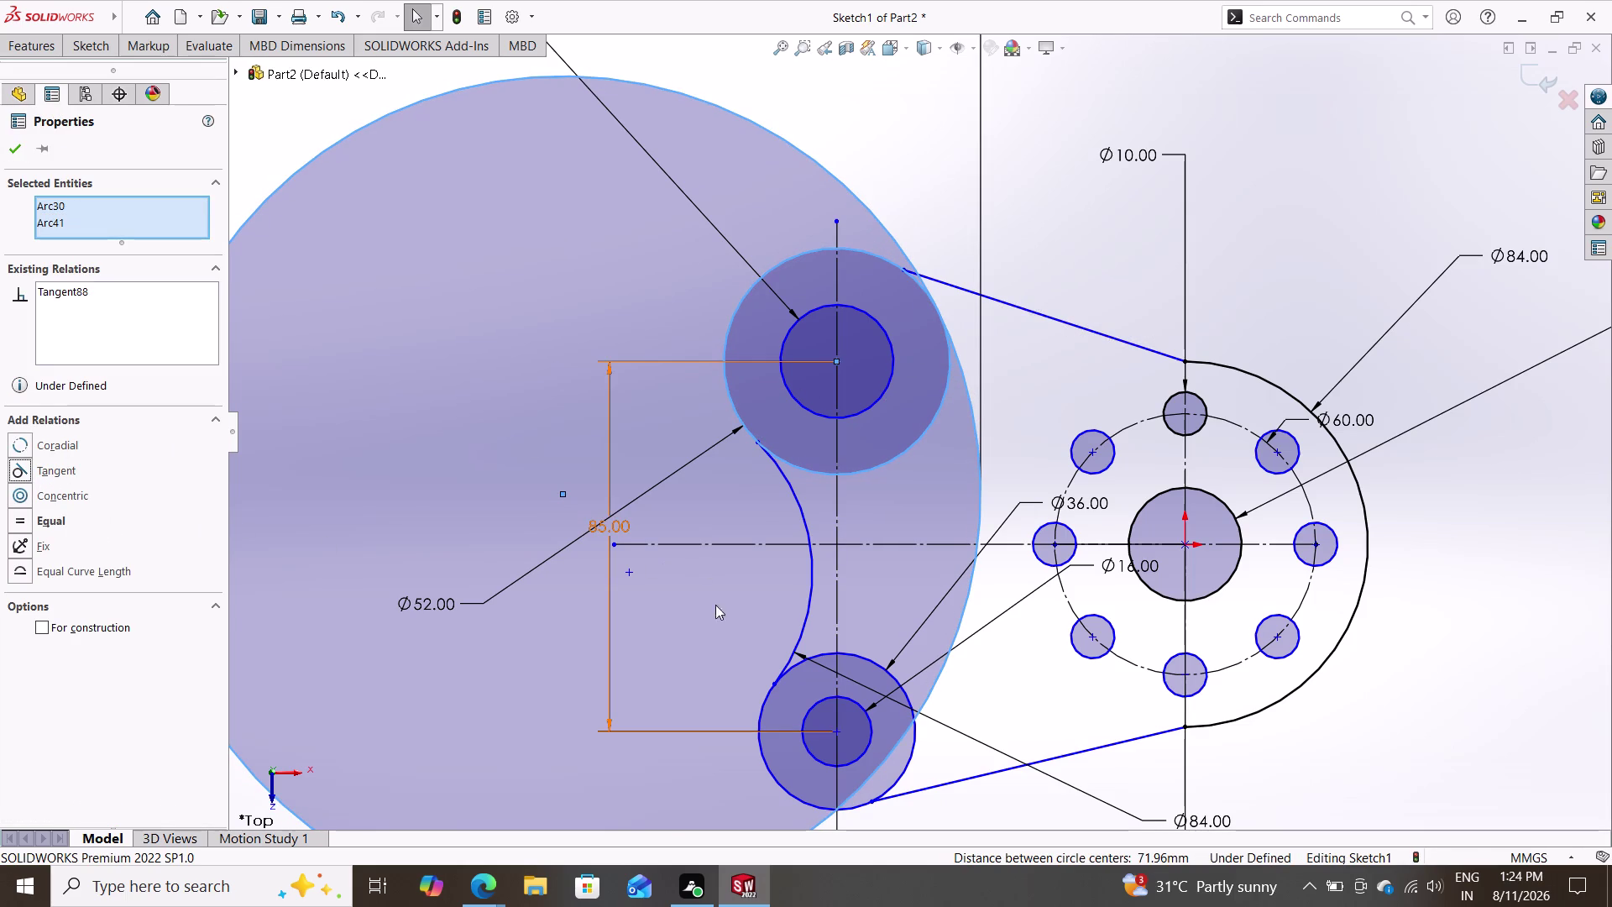
click(910, 759)
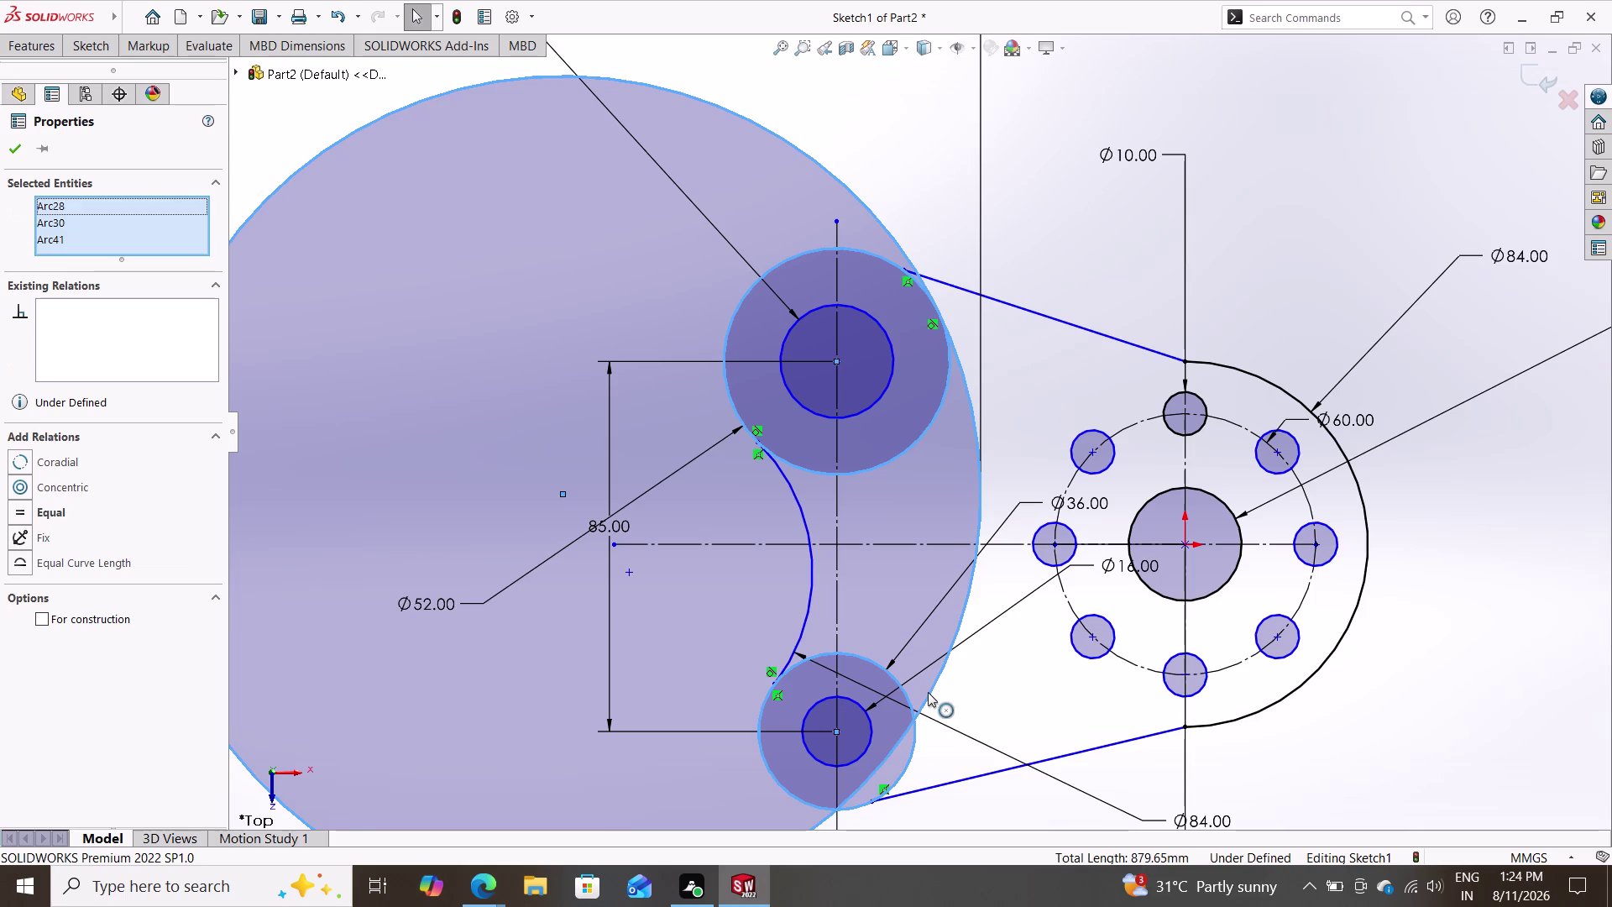
click(928, 692)
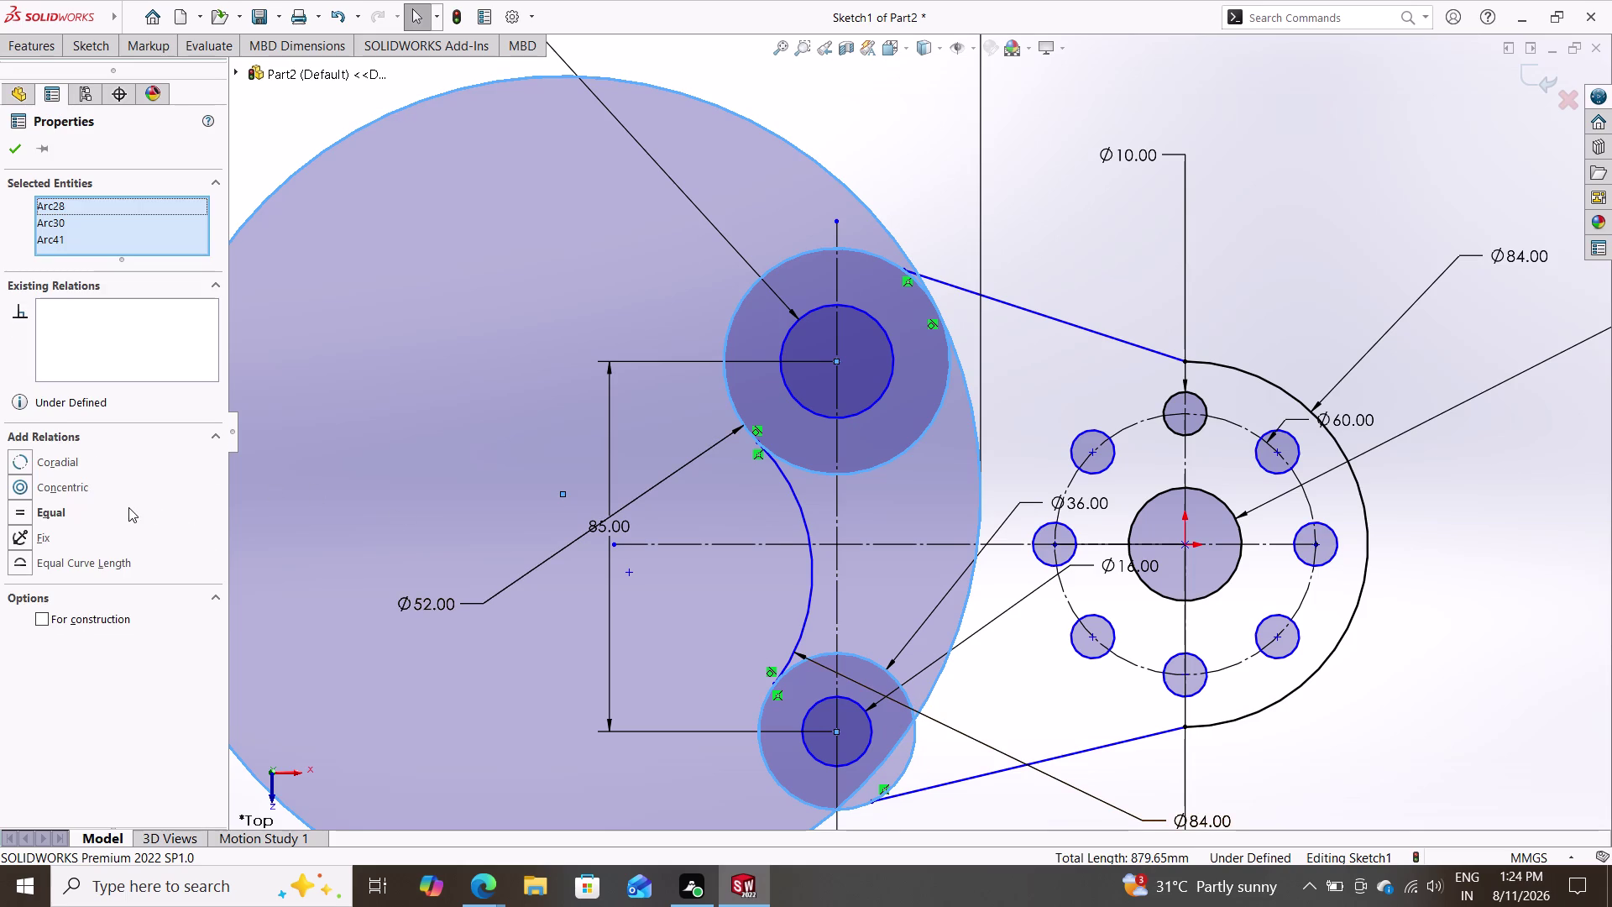
key(Escape)
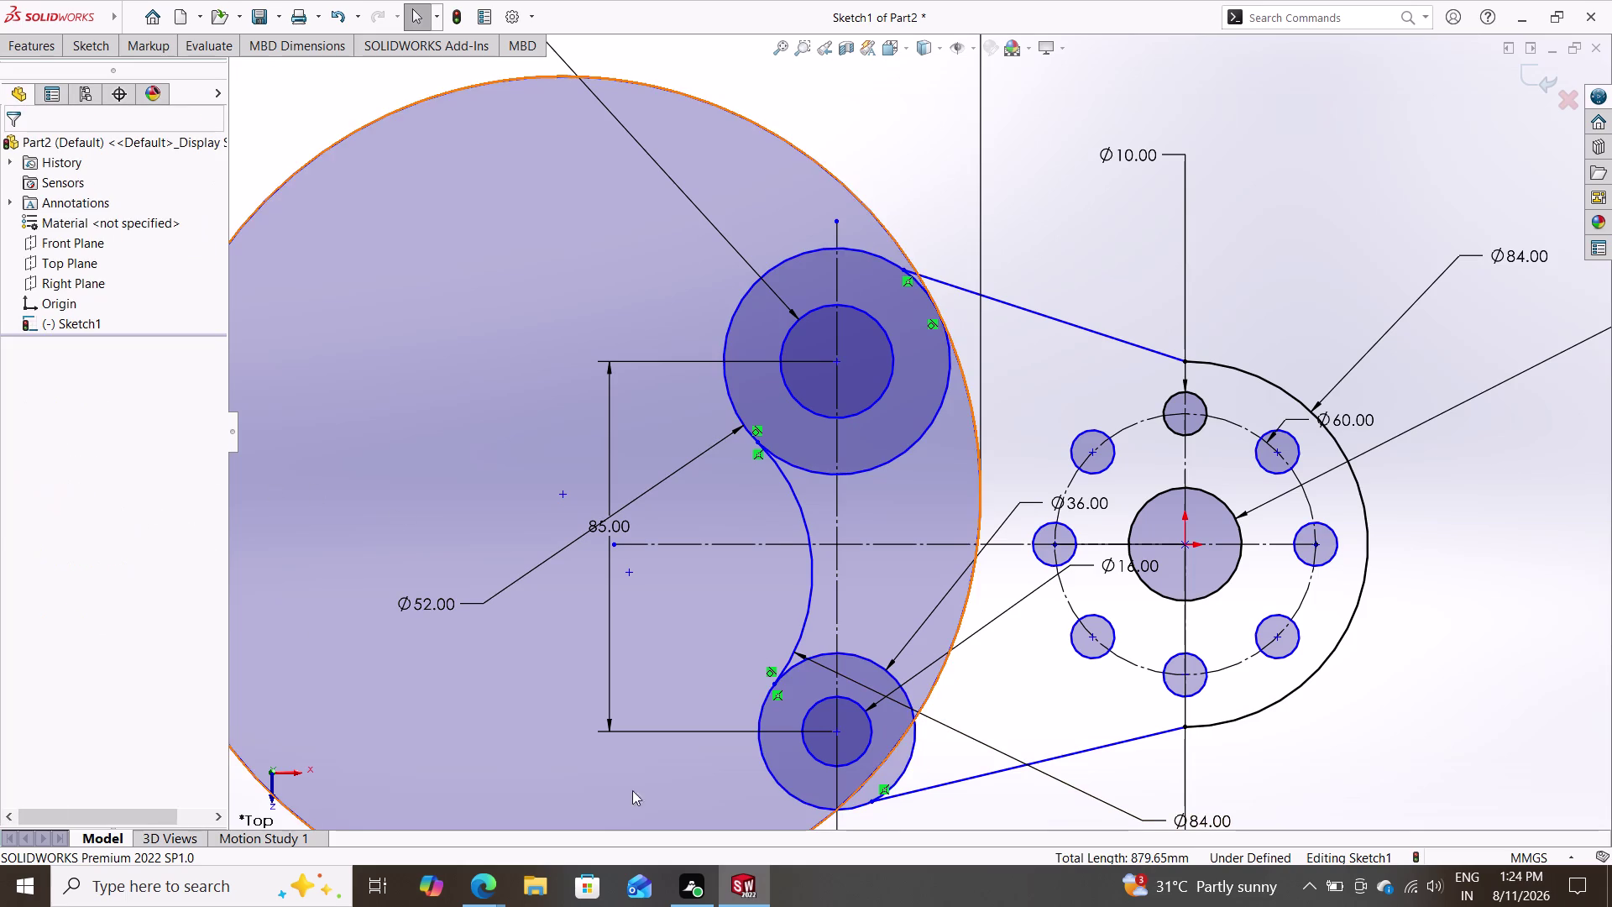
click(918, 746)
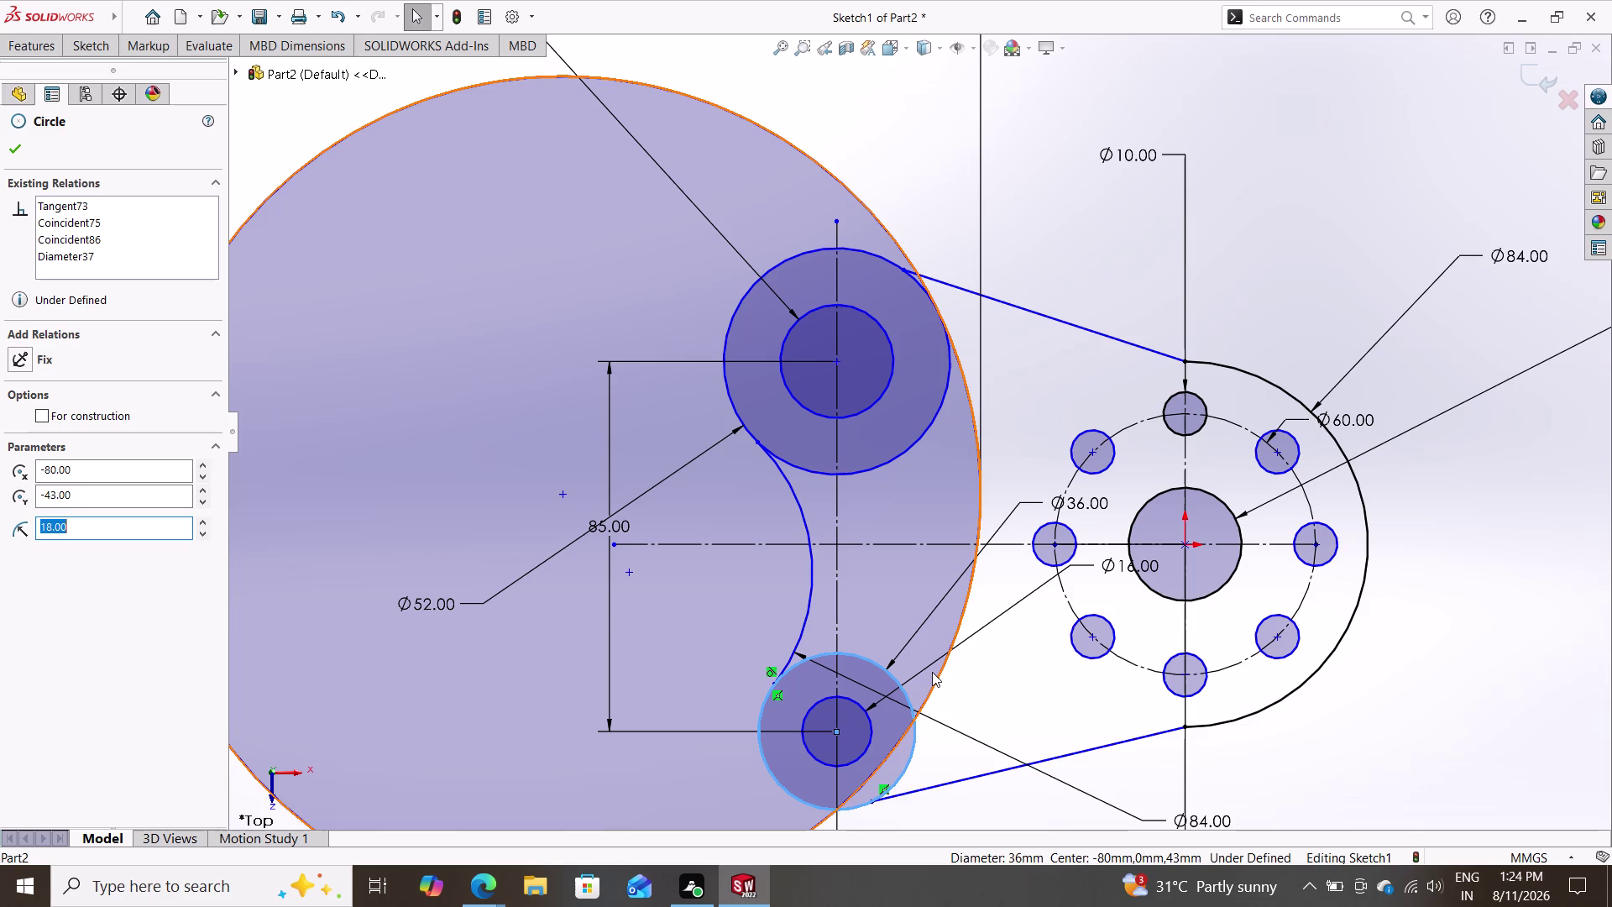
click(935, 673)
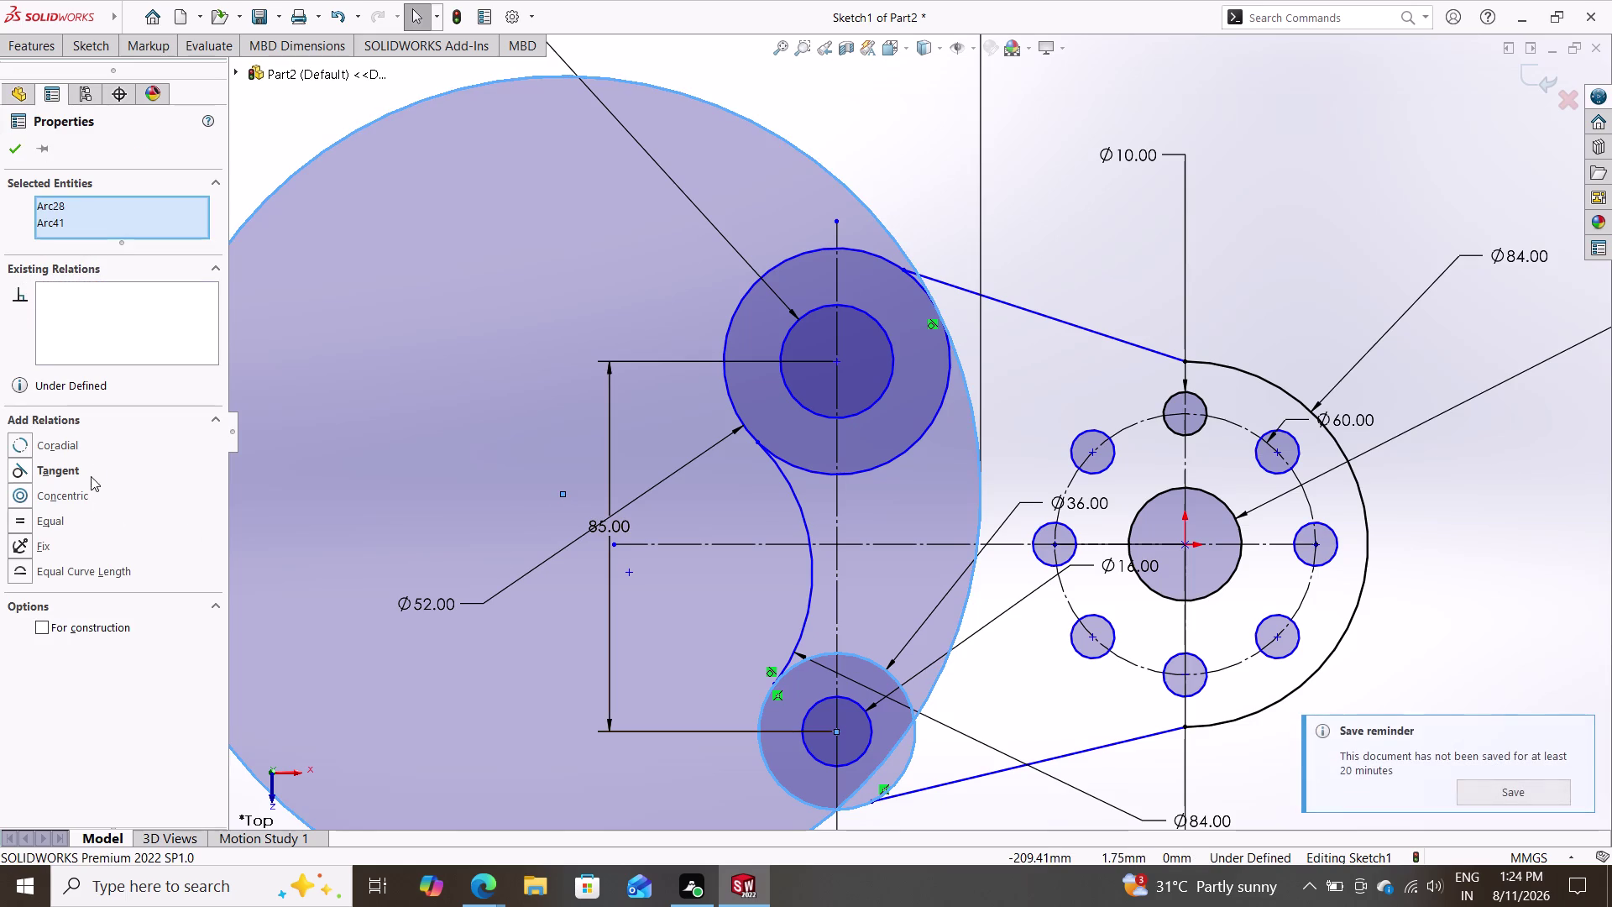
click(94, 466)
key(Escape)
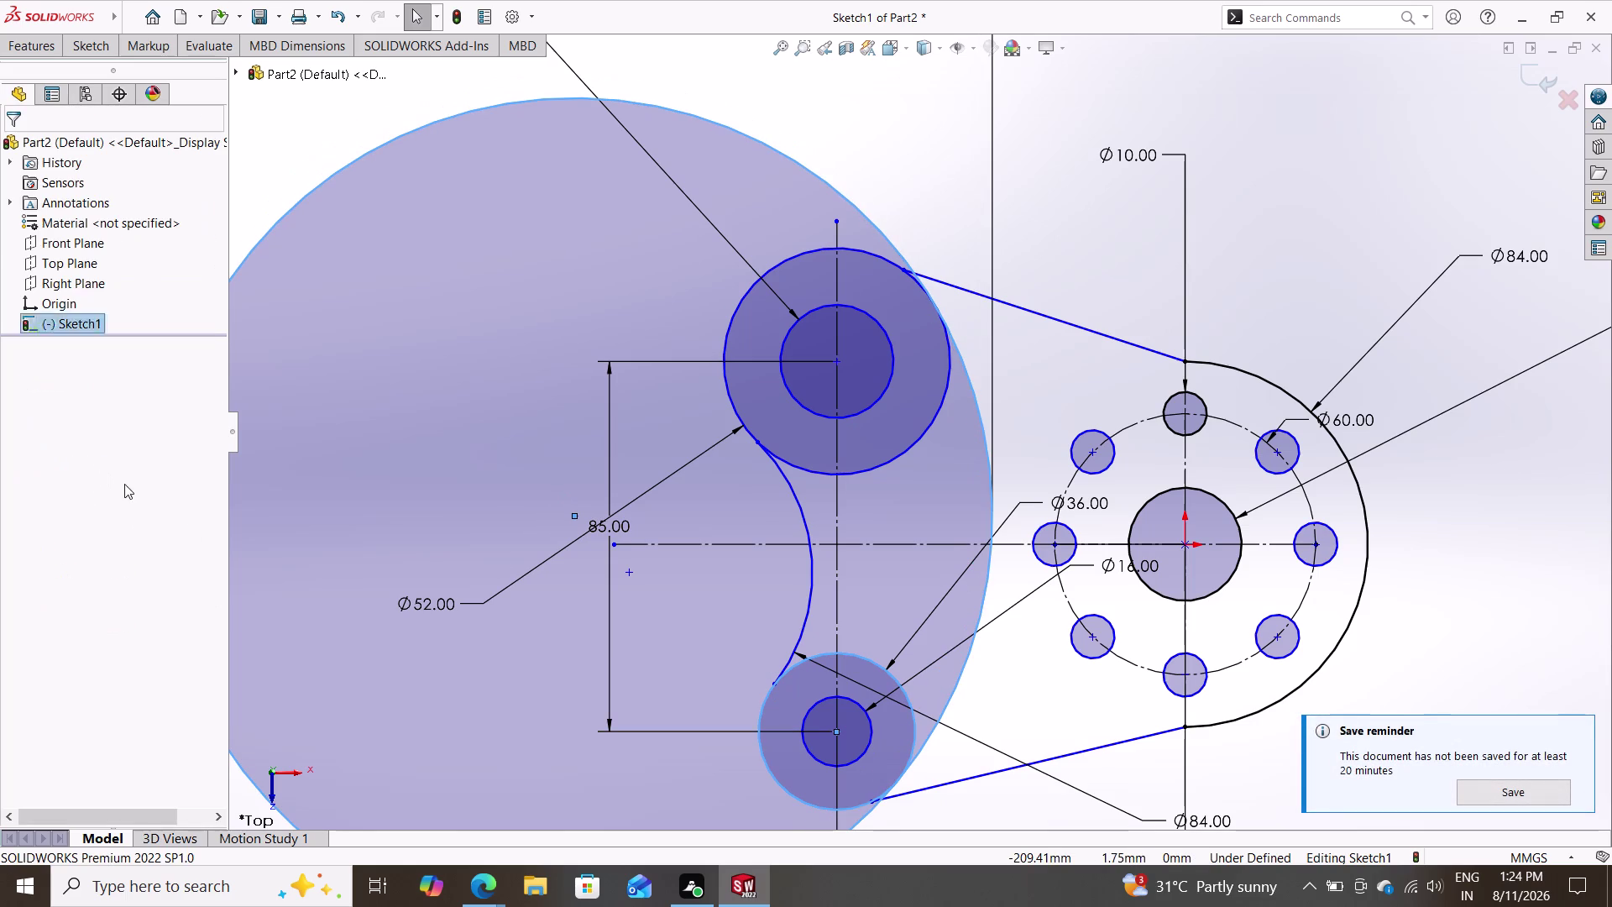
scroll(down, 3)
scroll(down, 3)
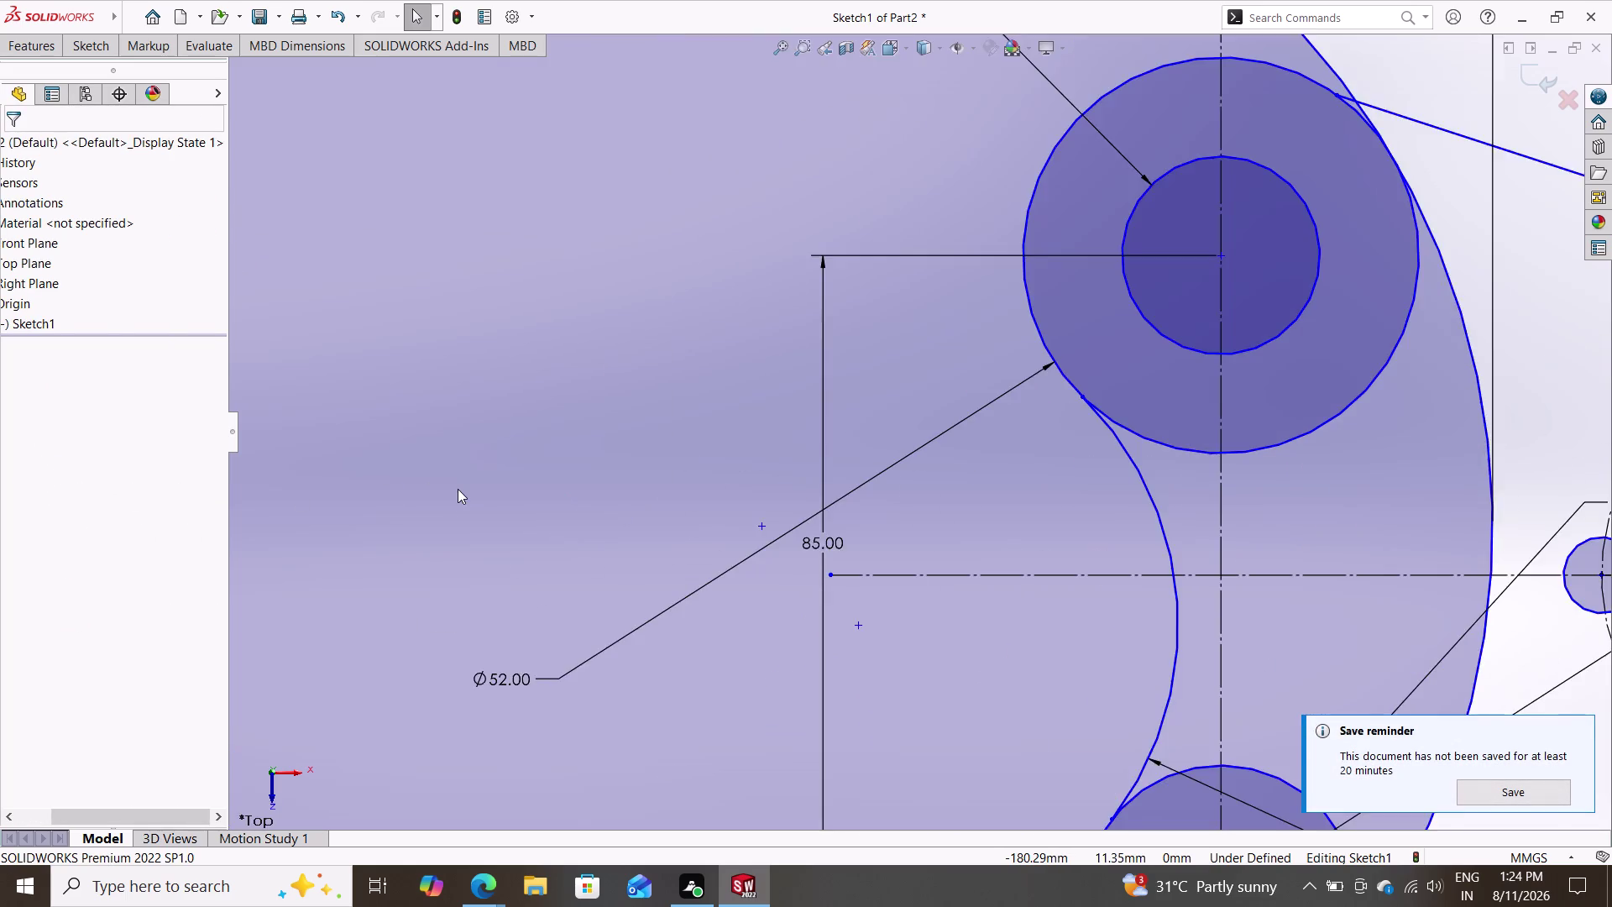
scroll(up, 3)
scroll(up, 3)
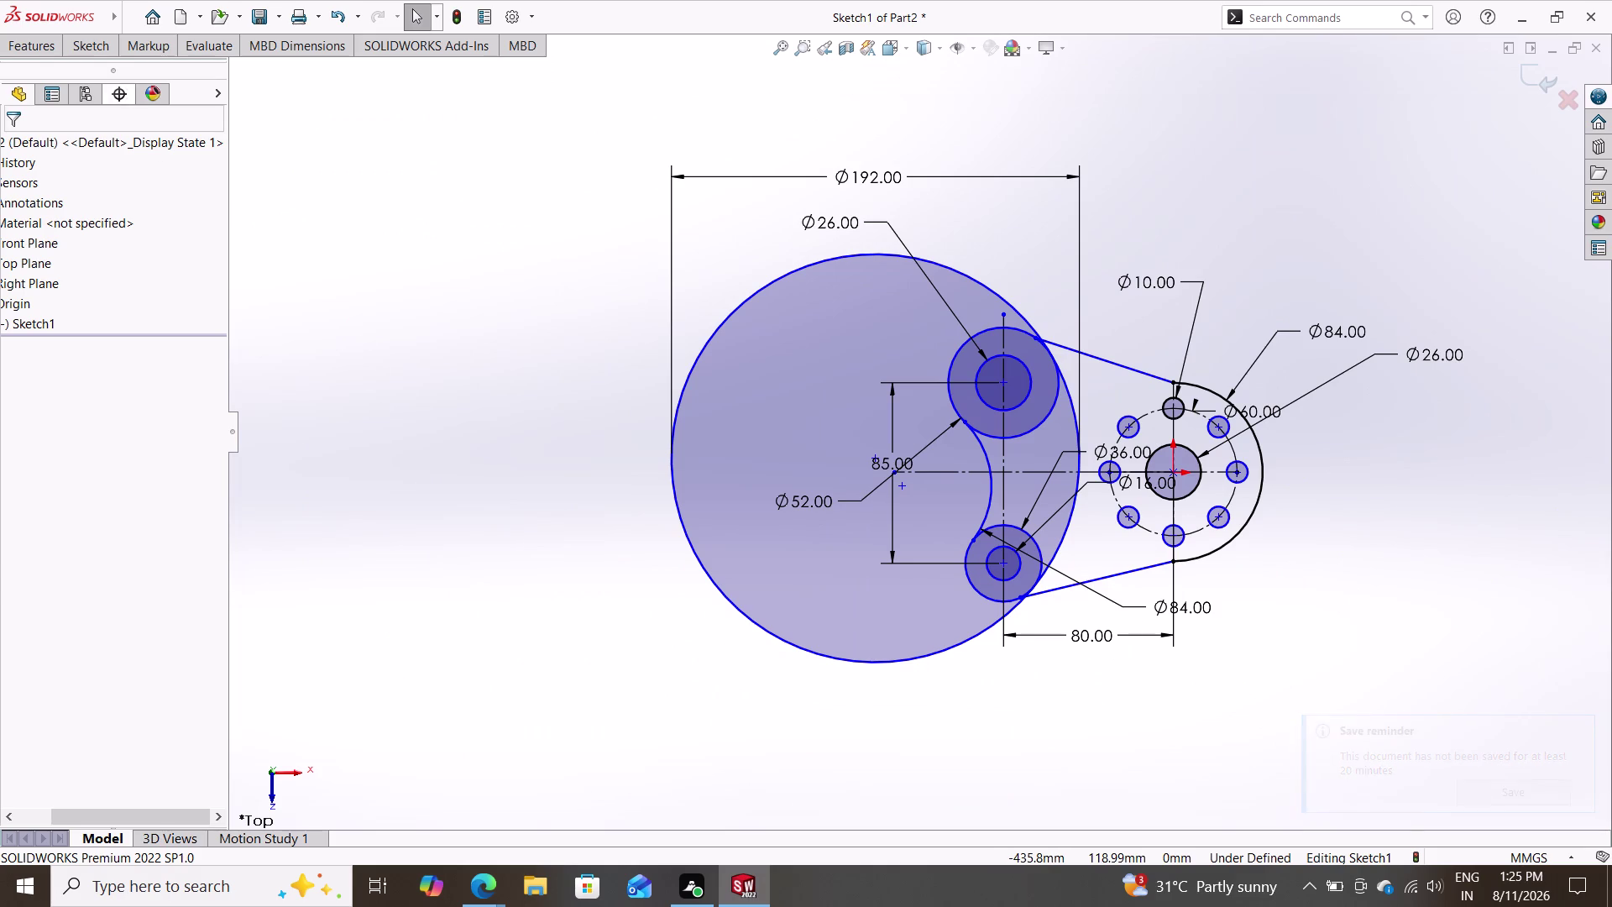
Trim away the outer portion of the Ø192 circle.
click(93, 44)
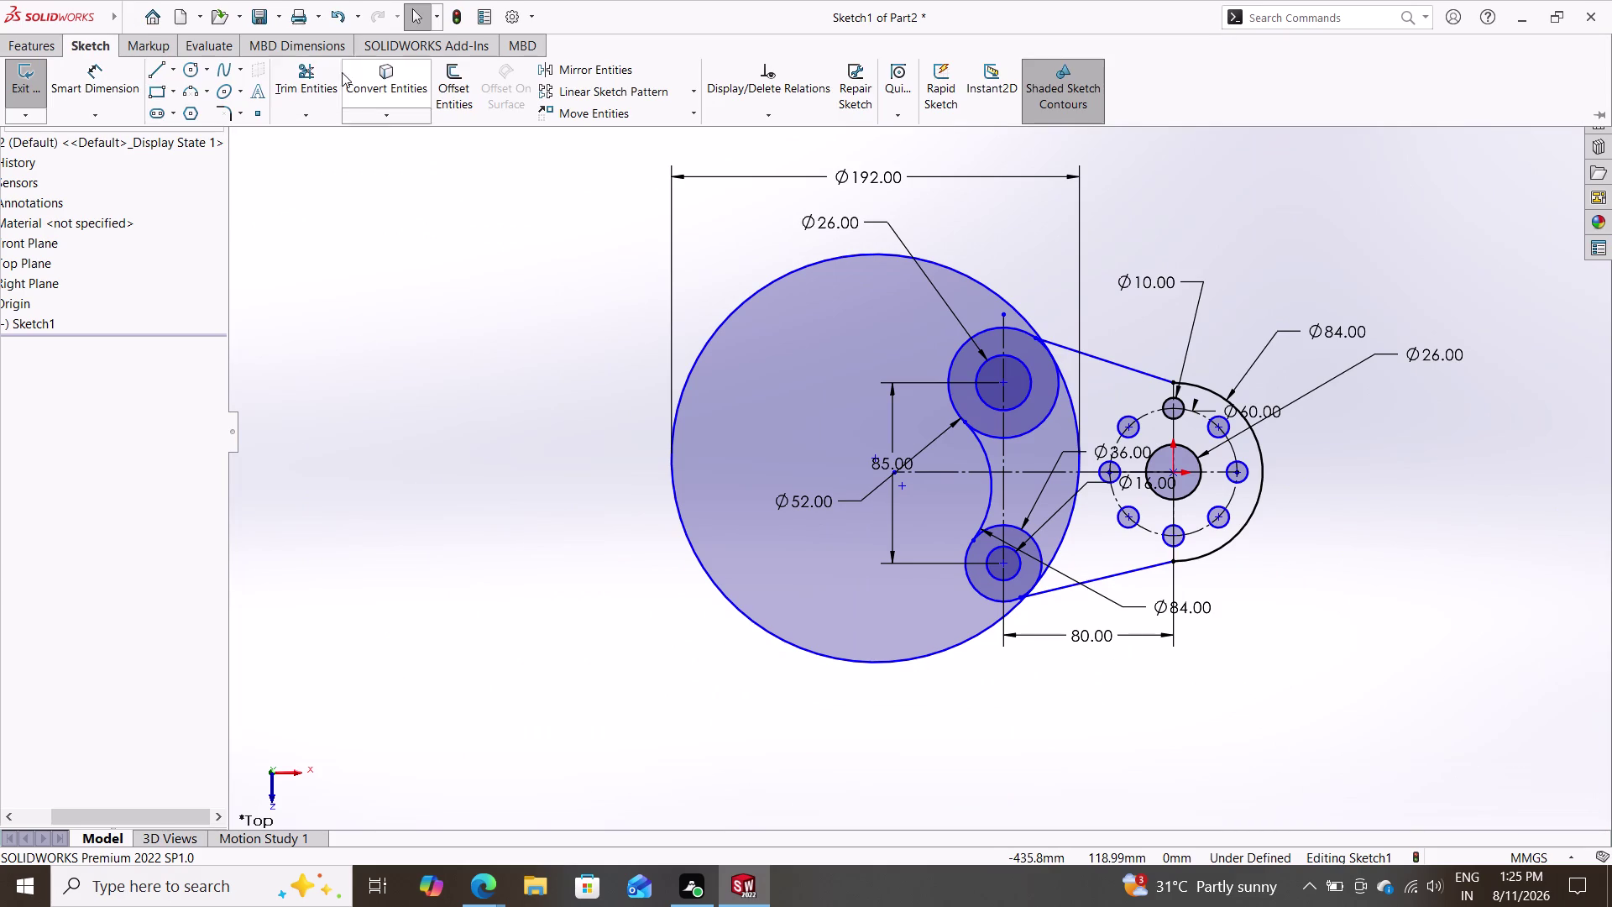
click(315, 88)
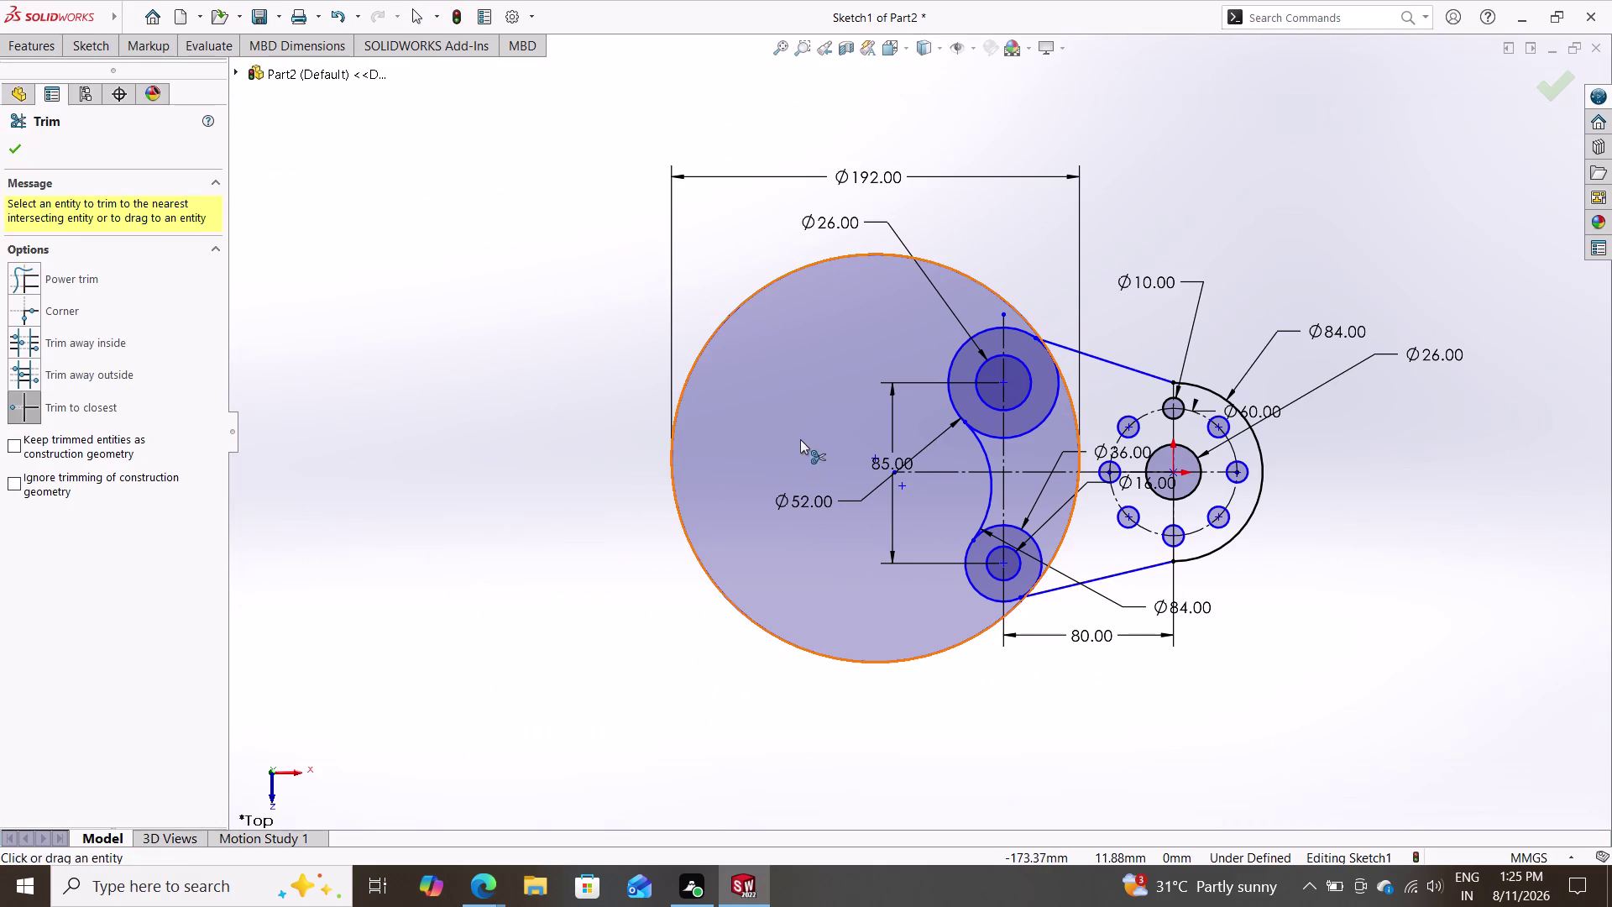
click(758, 297)
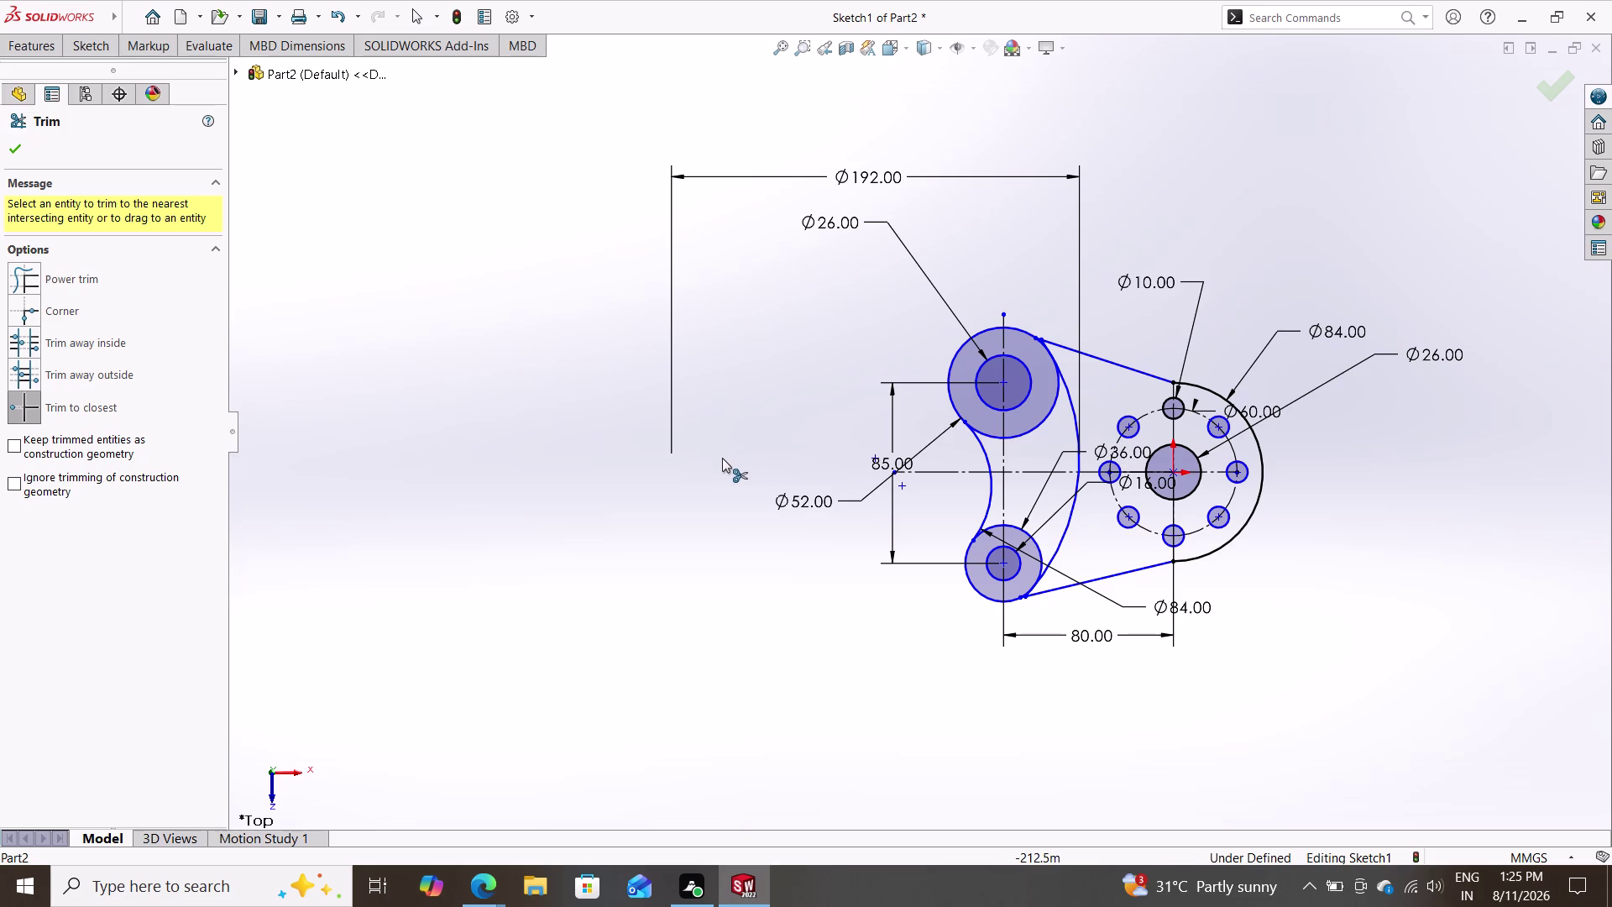
key(Escape)
scroll(up, 3)
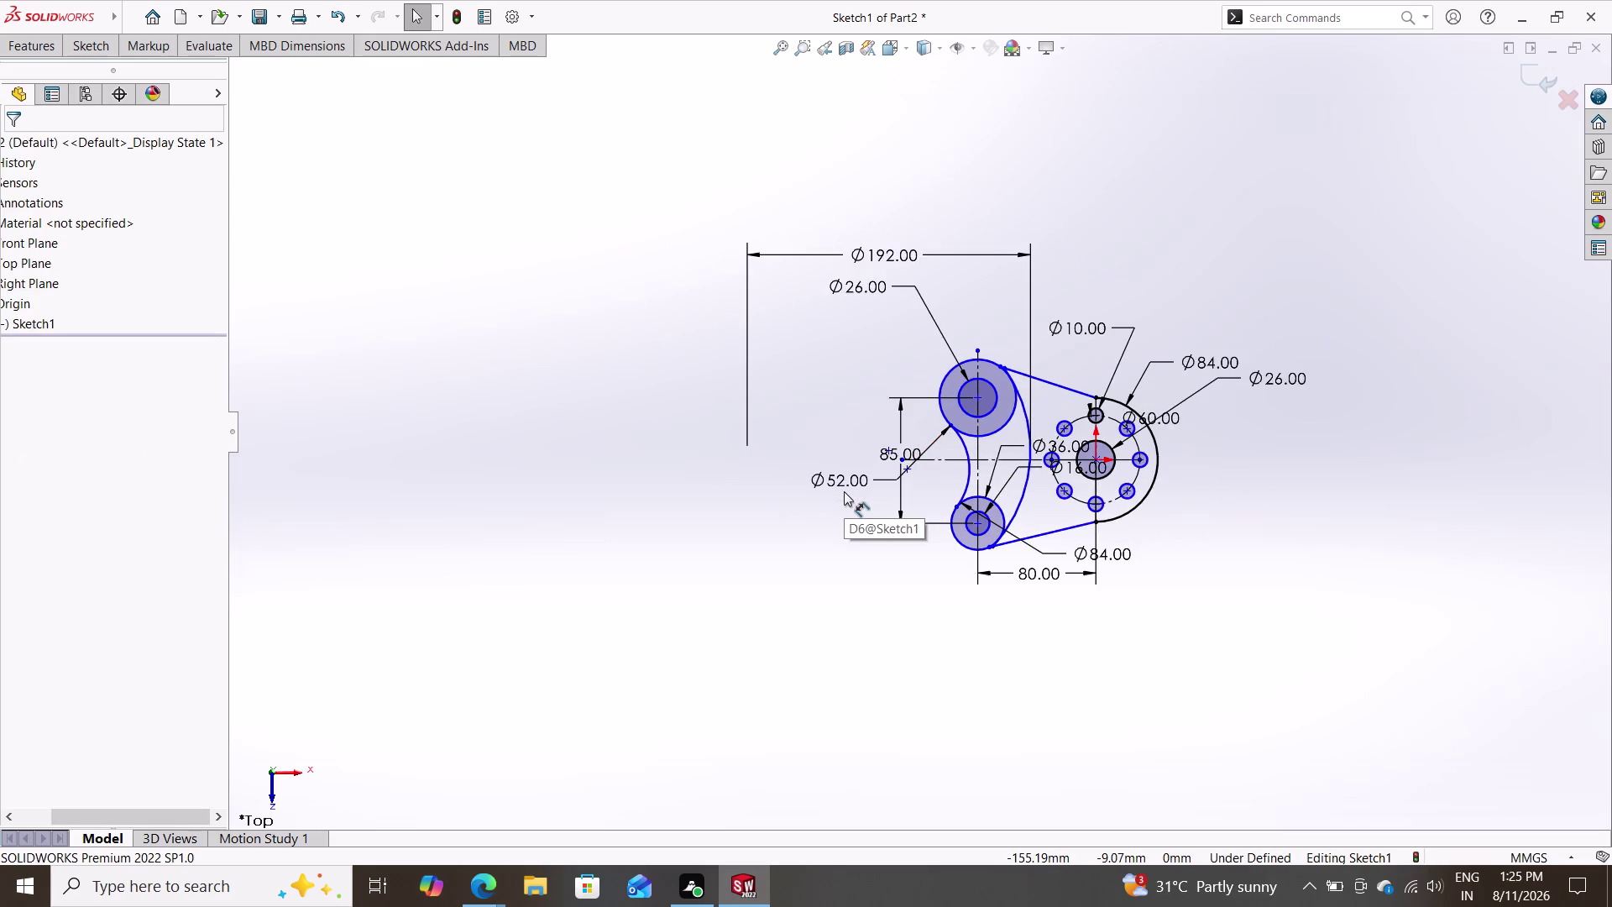
scroll(down, 3)
scroll(down, 3)
middle_drag(885, 543, 567, 566)
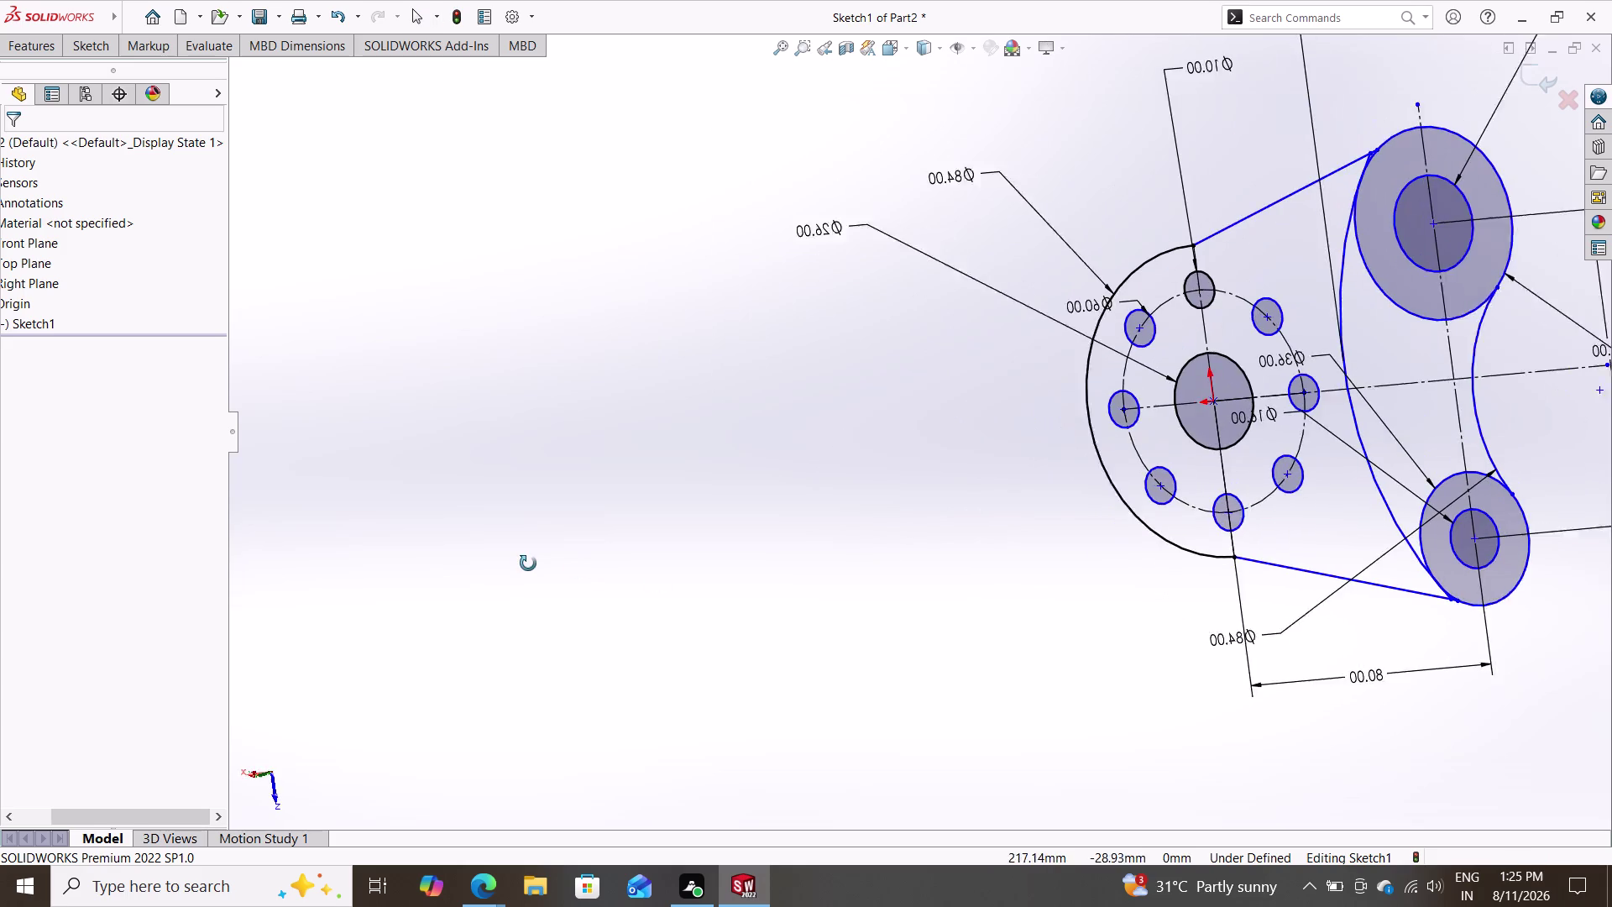
middle_drag(567, 566, 579, 567)
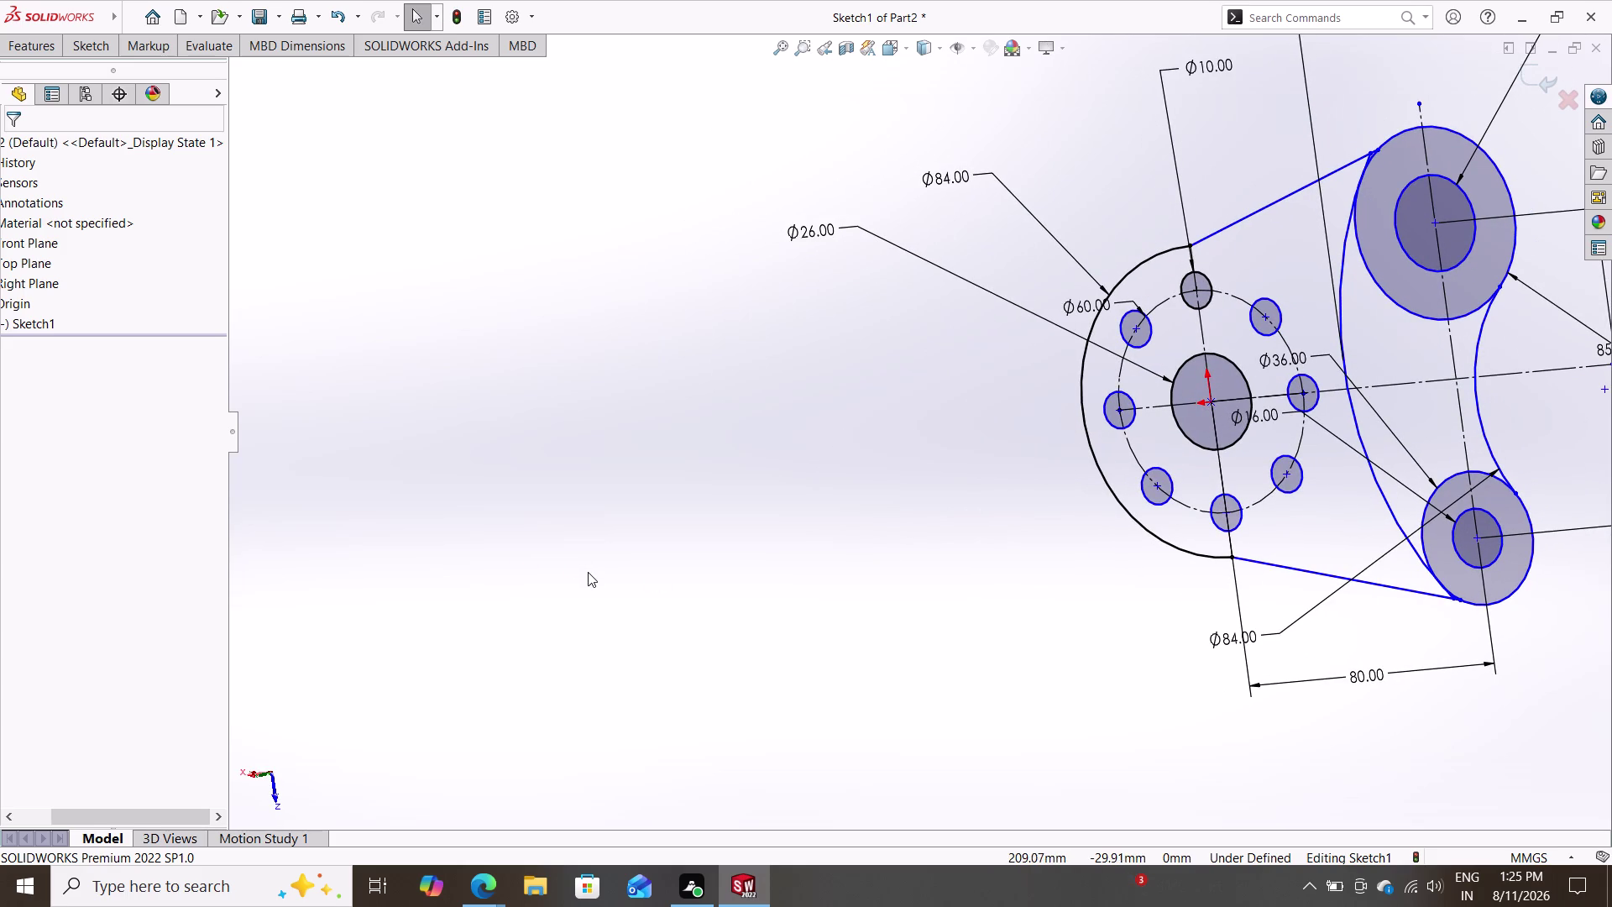
middle_drag(586, 572, 758, 586)
middle_drag(915, 523, 811, 547)
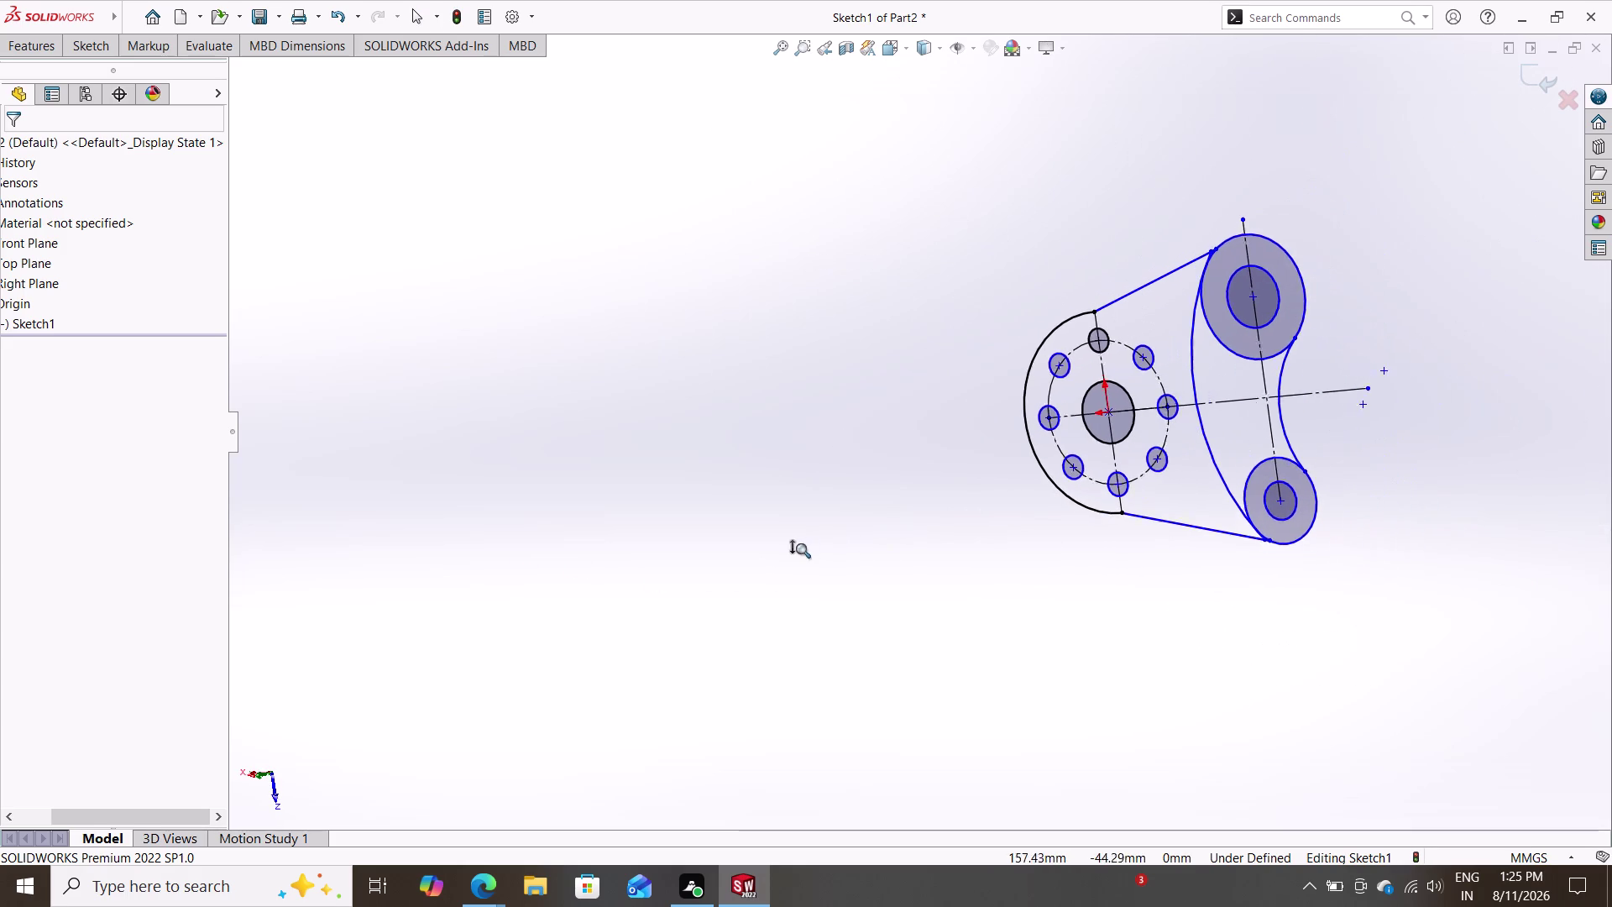
middle_drag(811, 547, 801, 548)
middle_drag(784, 570, 875, 569)
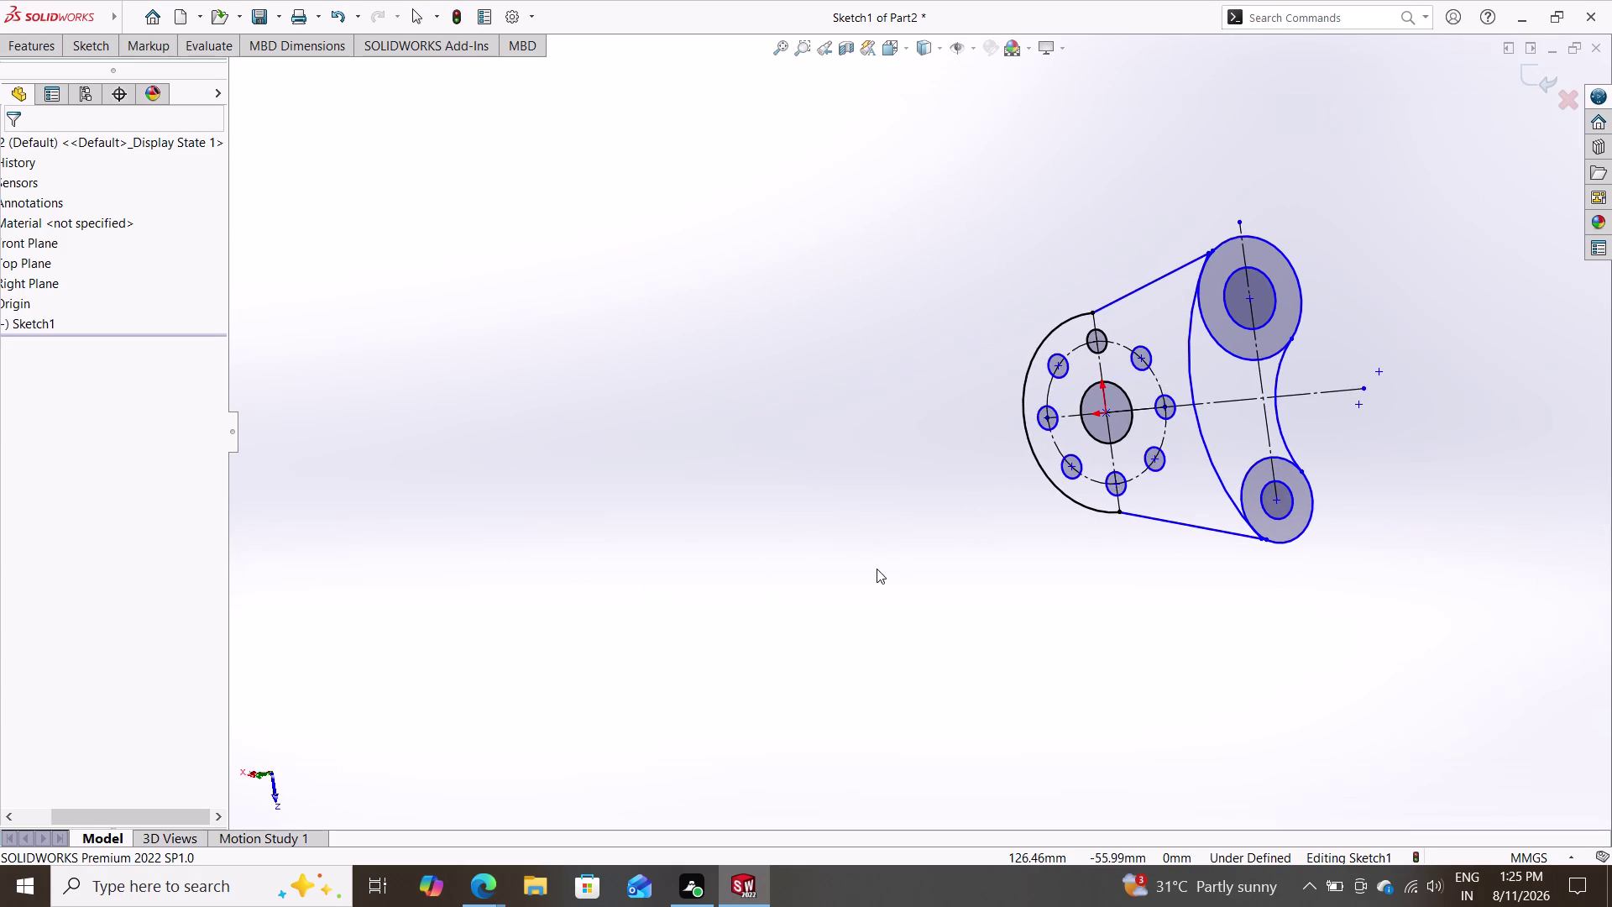
middle_drag(892, 526, 412, 465)
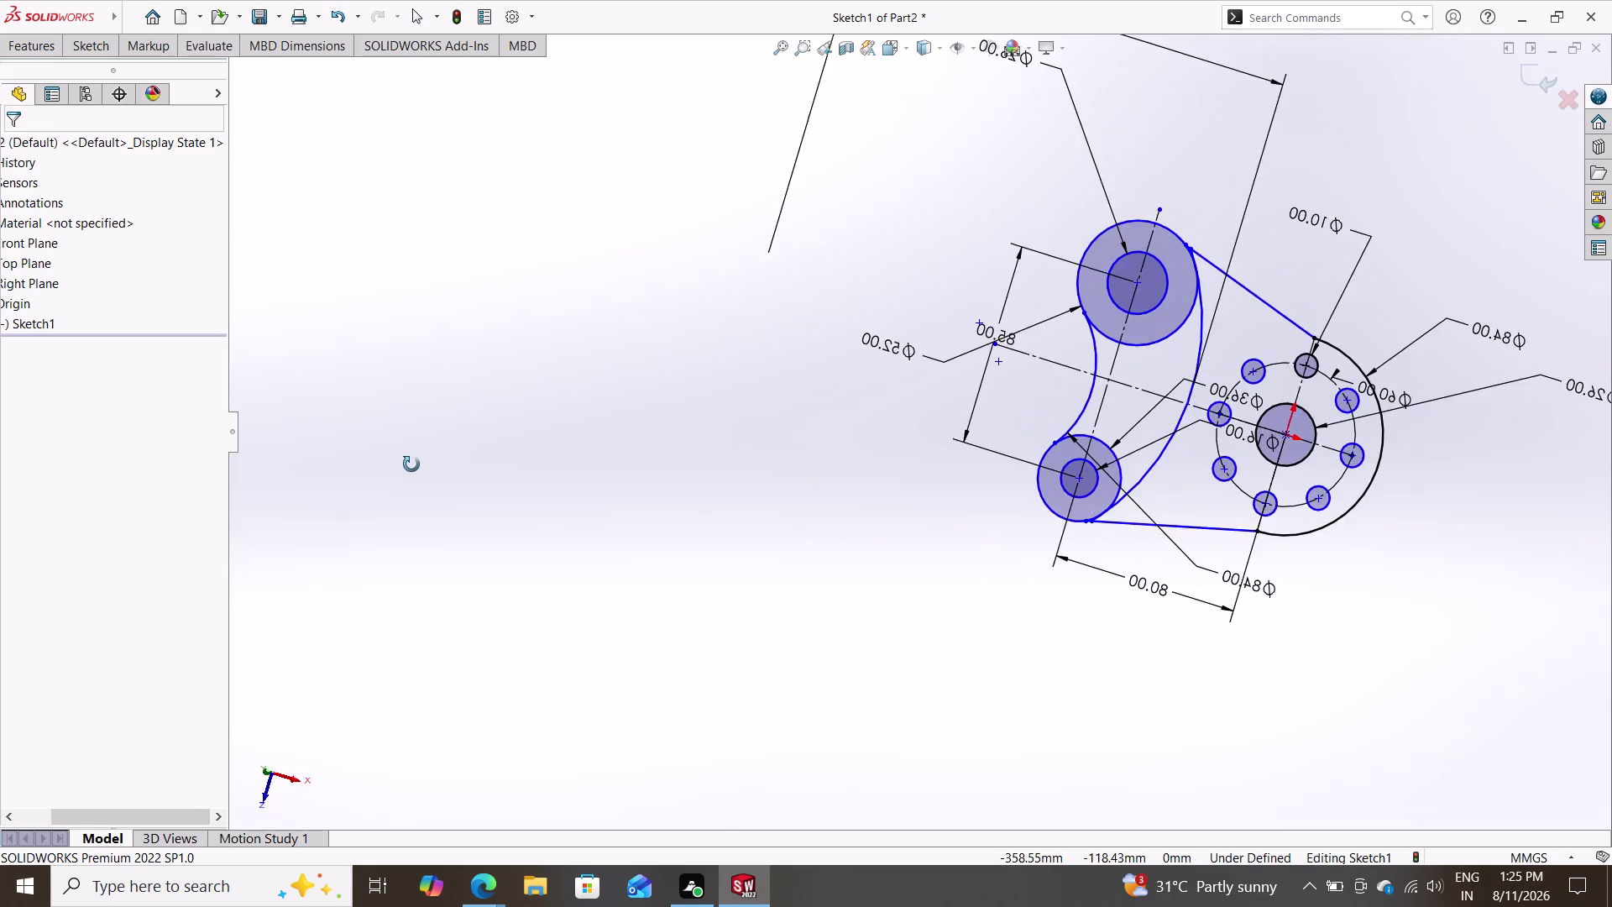
middle_drag(412, 465, 536, 695)
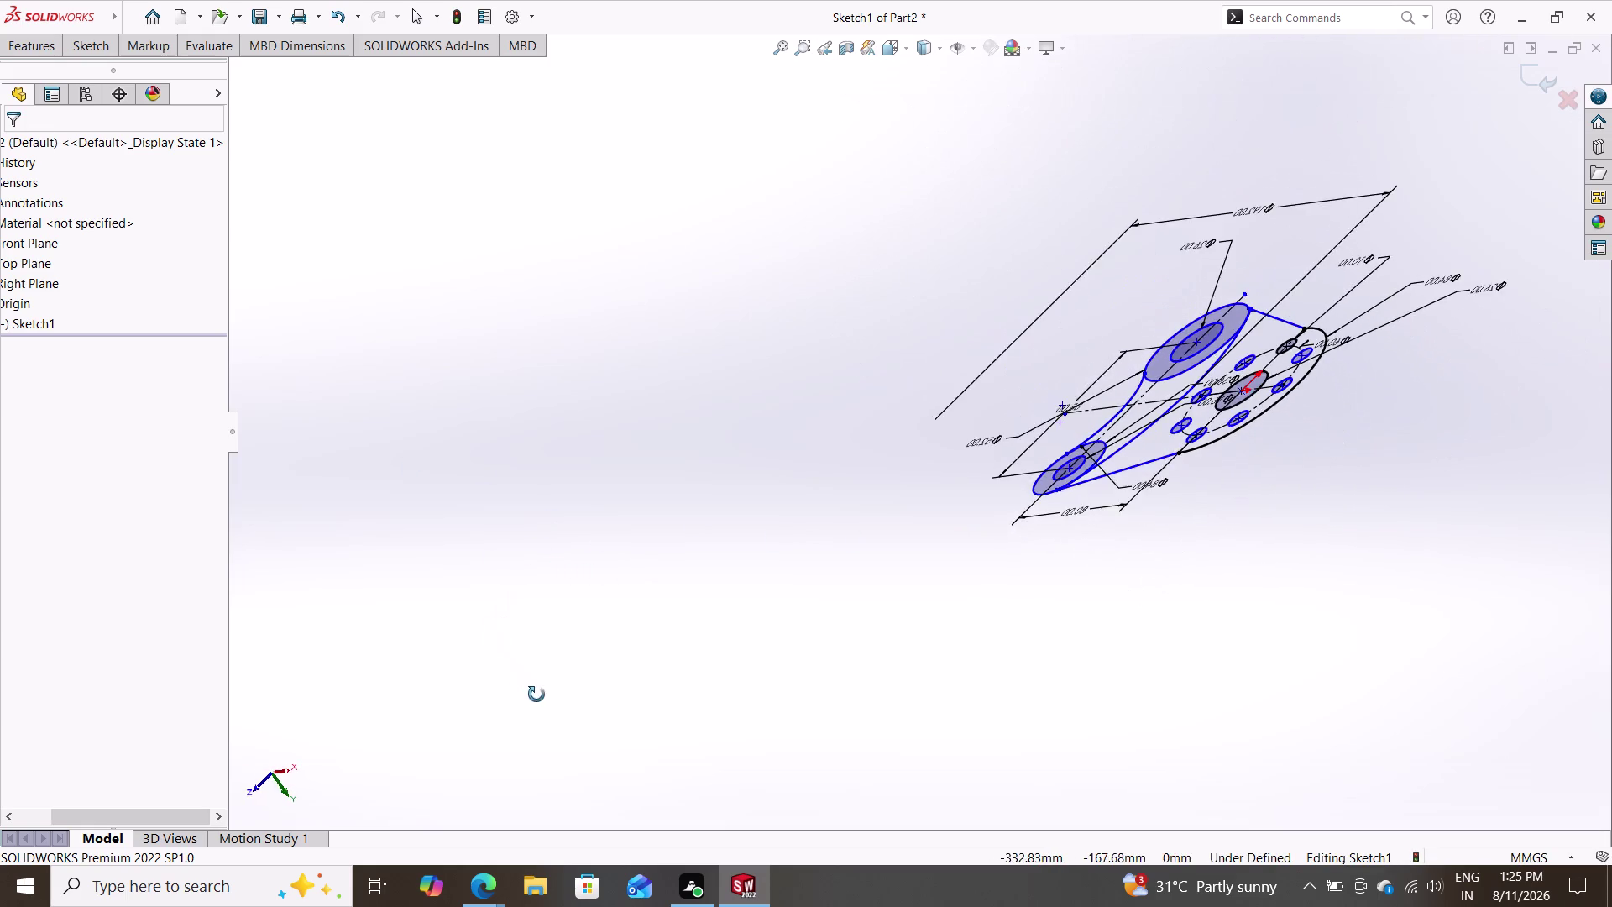
middle_drag(537, 694, 436, 648)
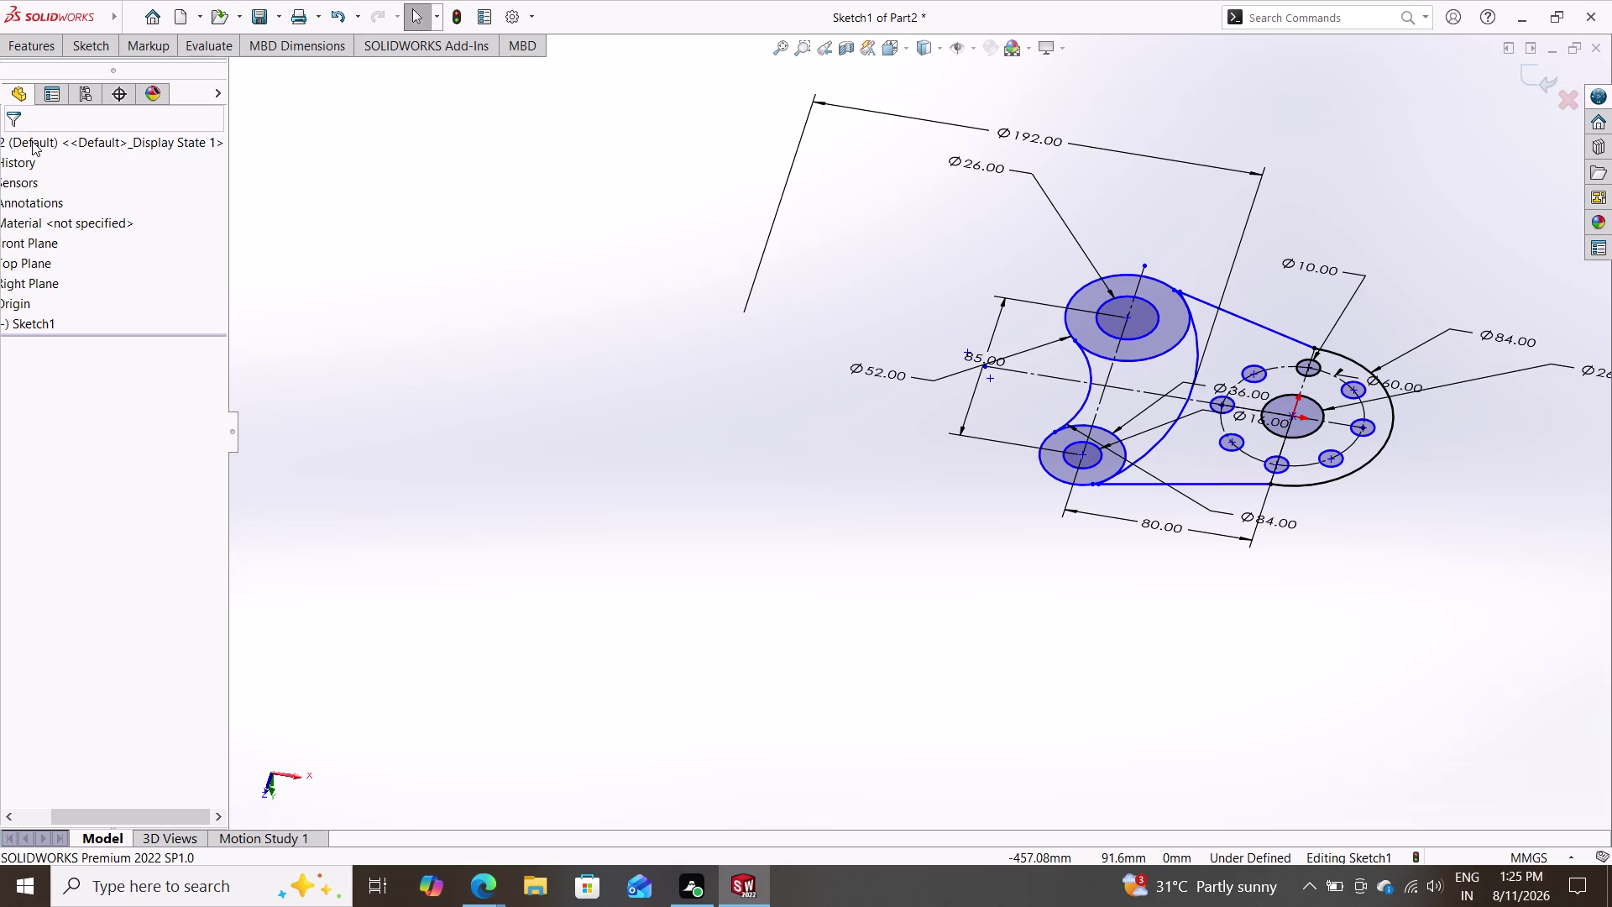
click(296, 776)
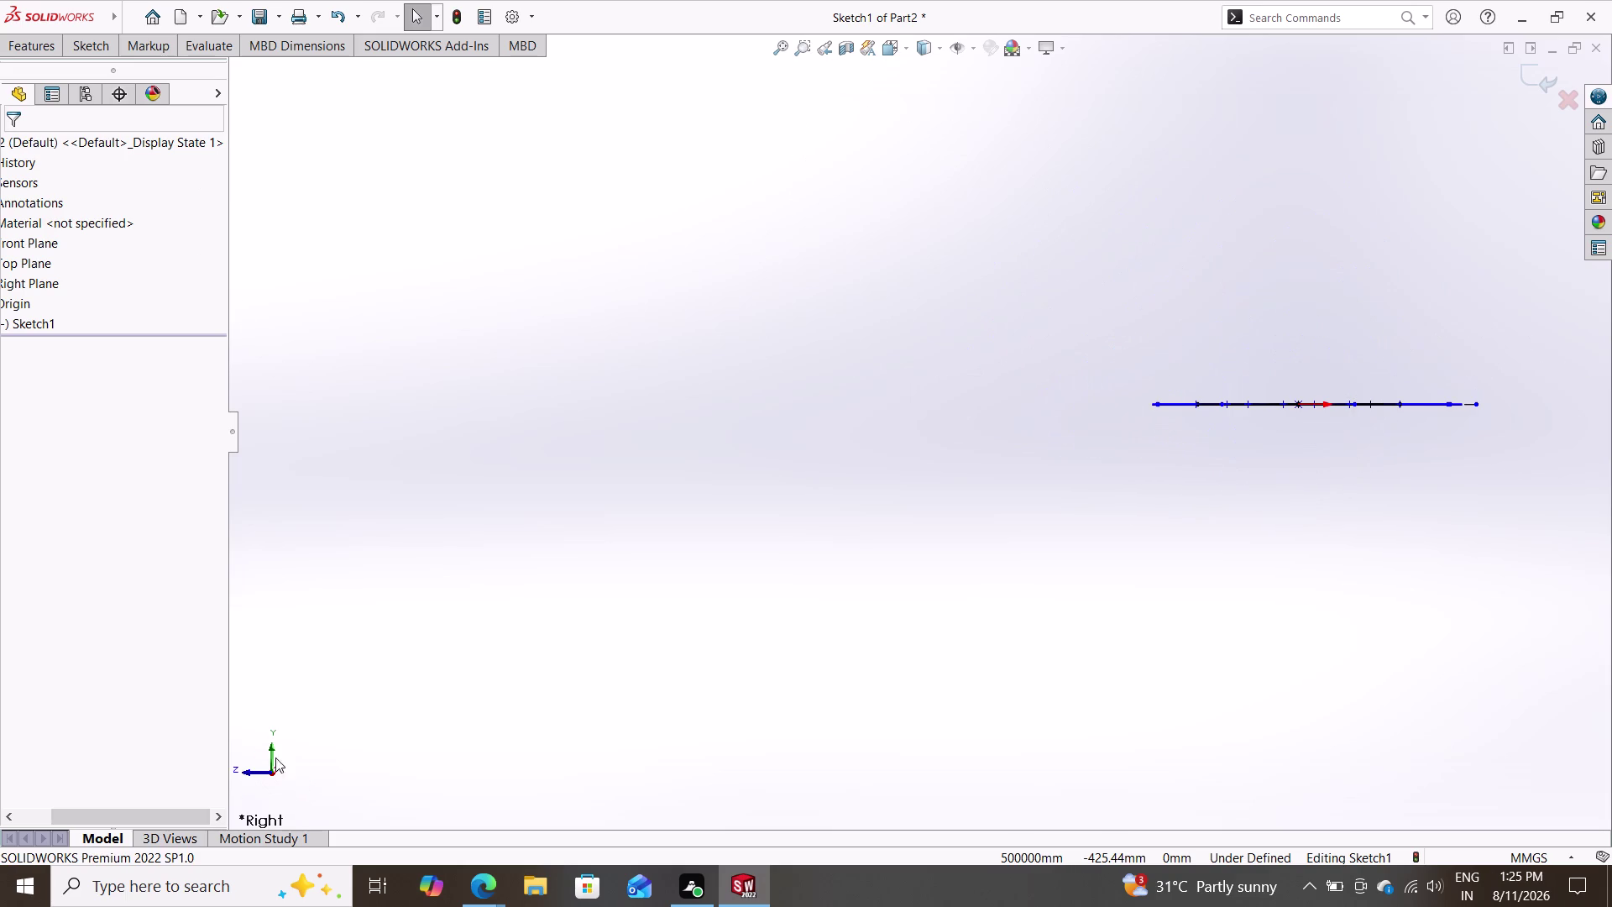
click(271, 745)
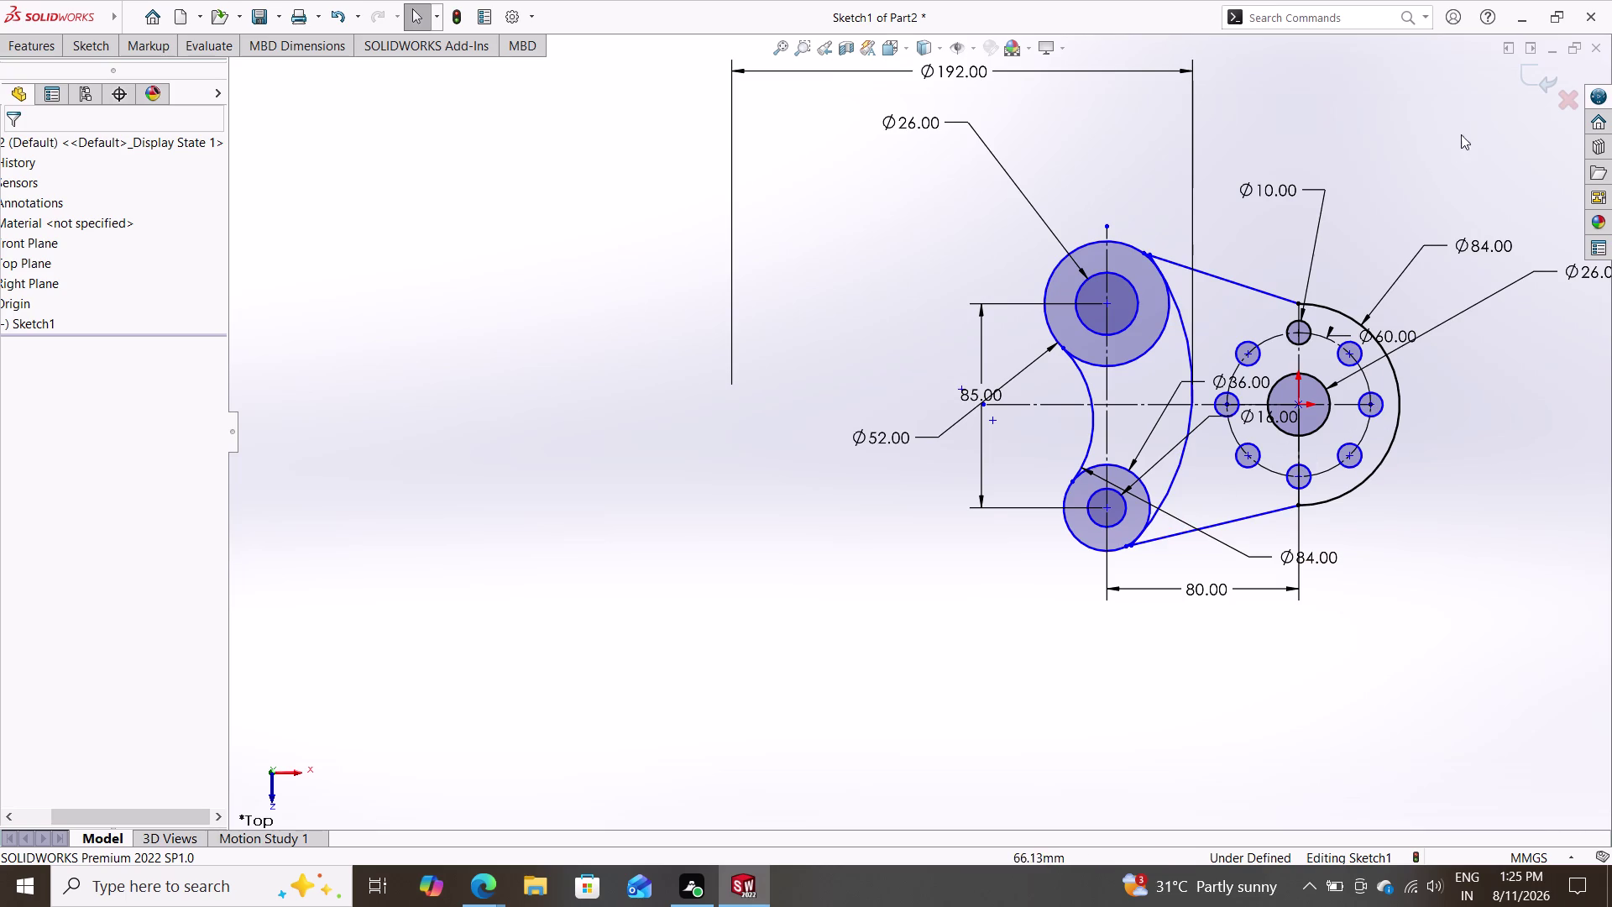
Select all lever geometry, apply Fully Define Sketch, and start saving the part.
drag(1518, 132, 927, 535)
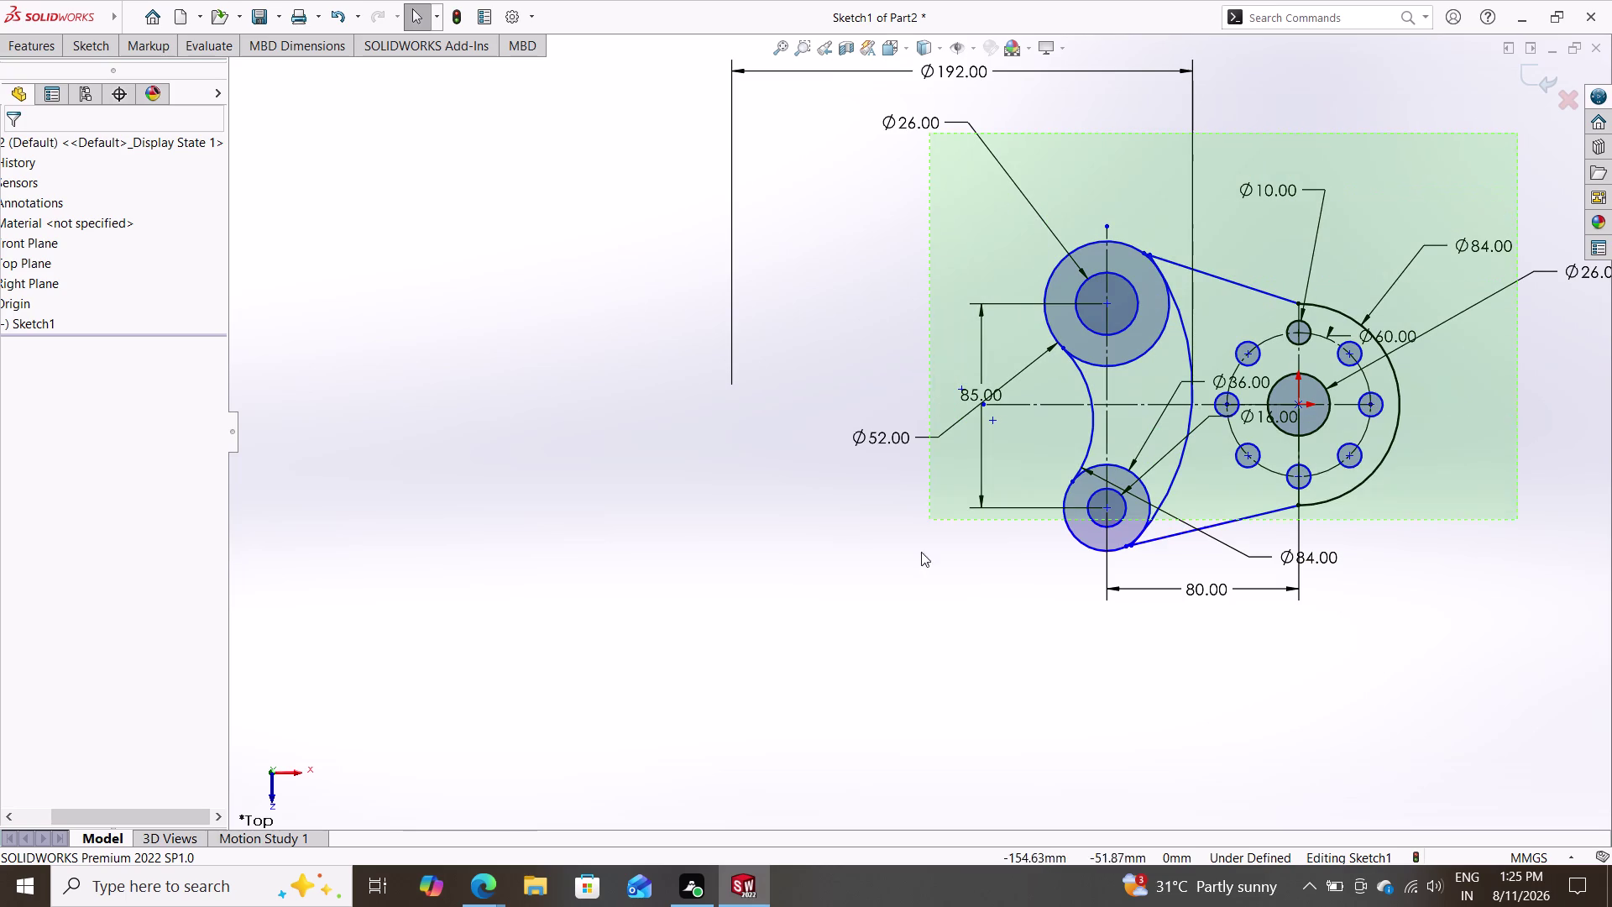
drag(928, 535, 886, 690)
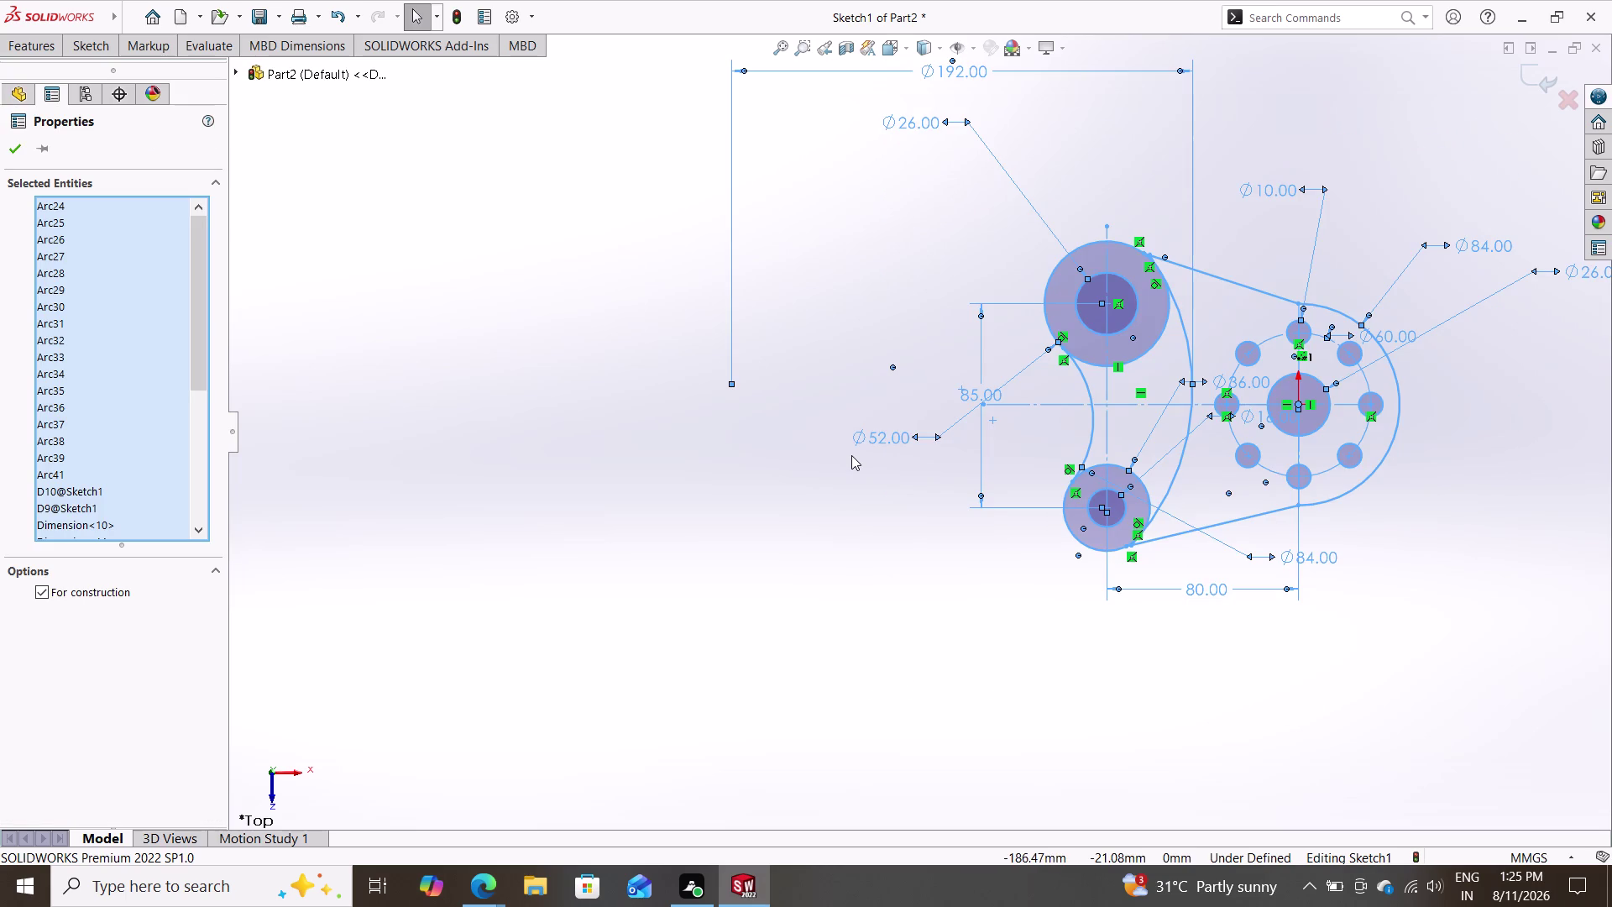
right_click(851, 456)
click(920, 647)
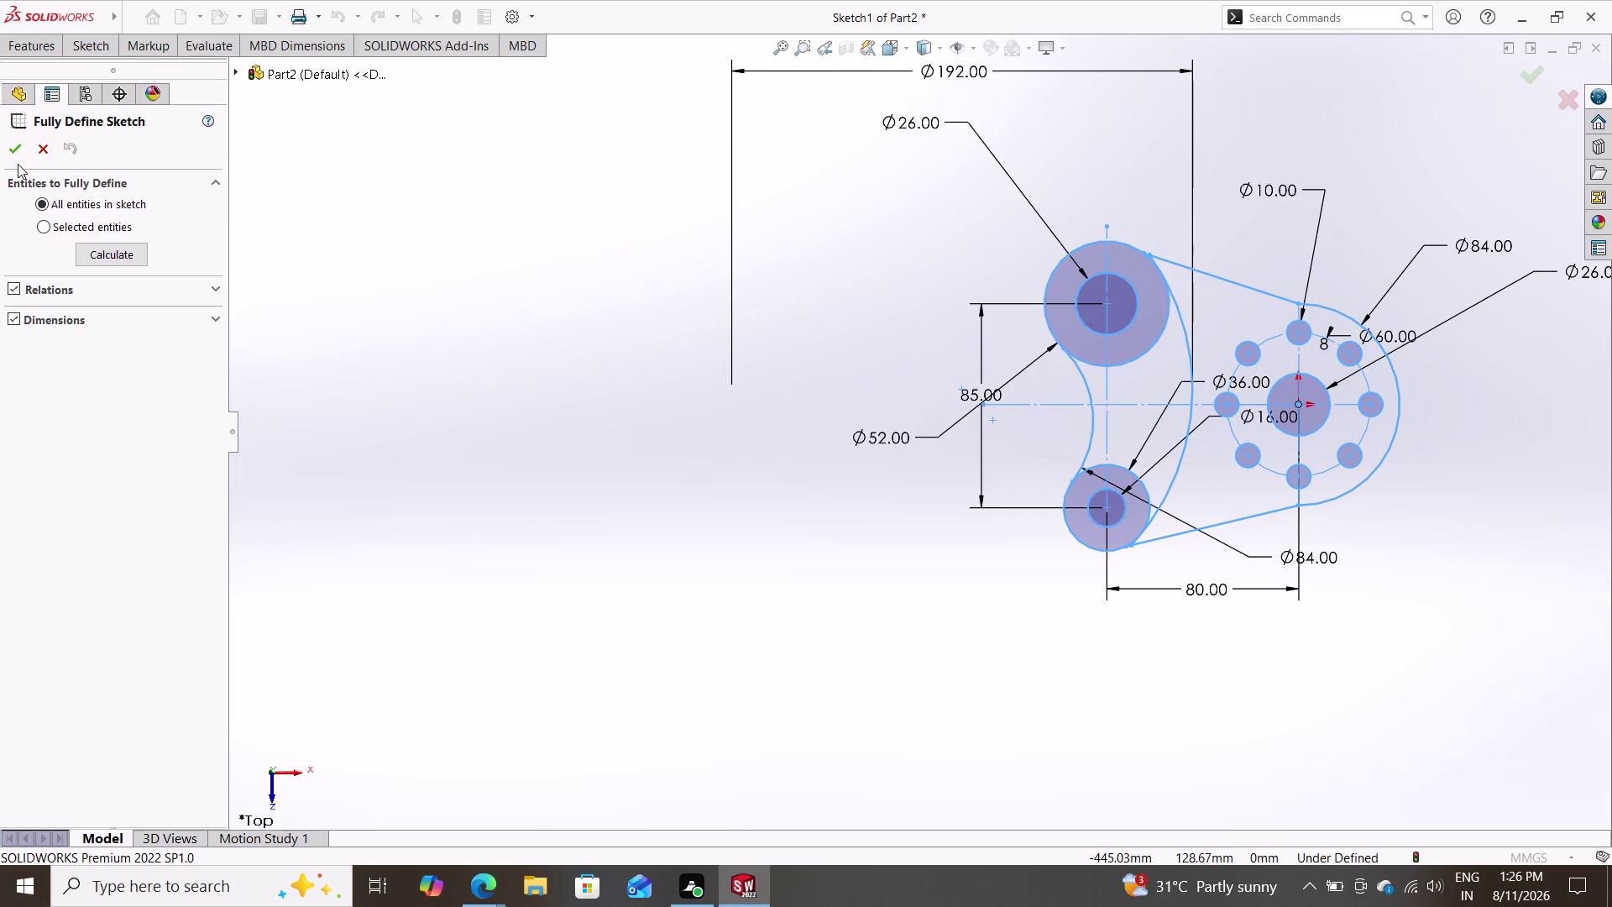
click(19, 148)
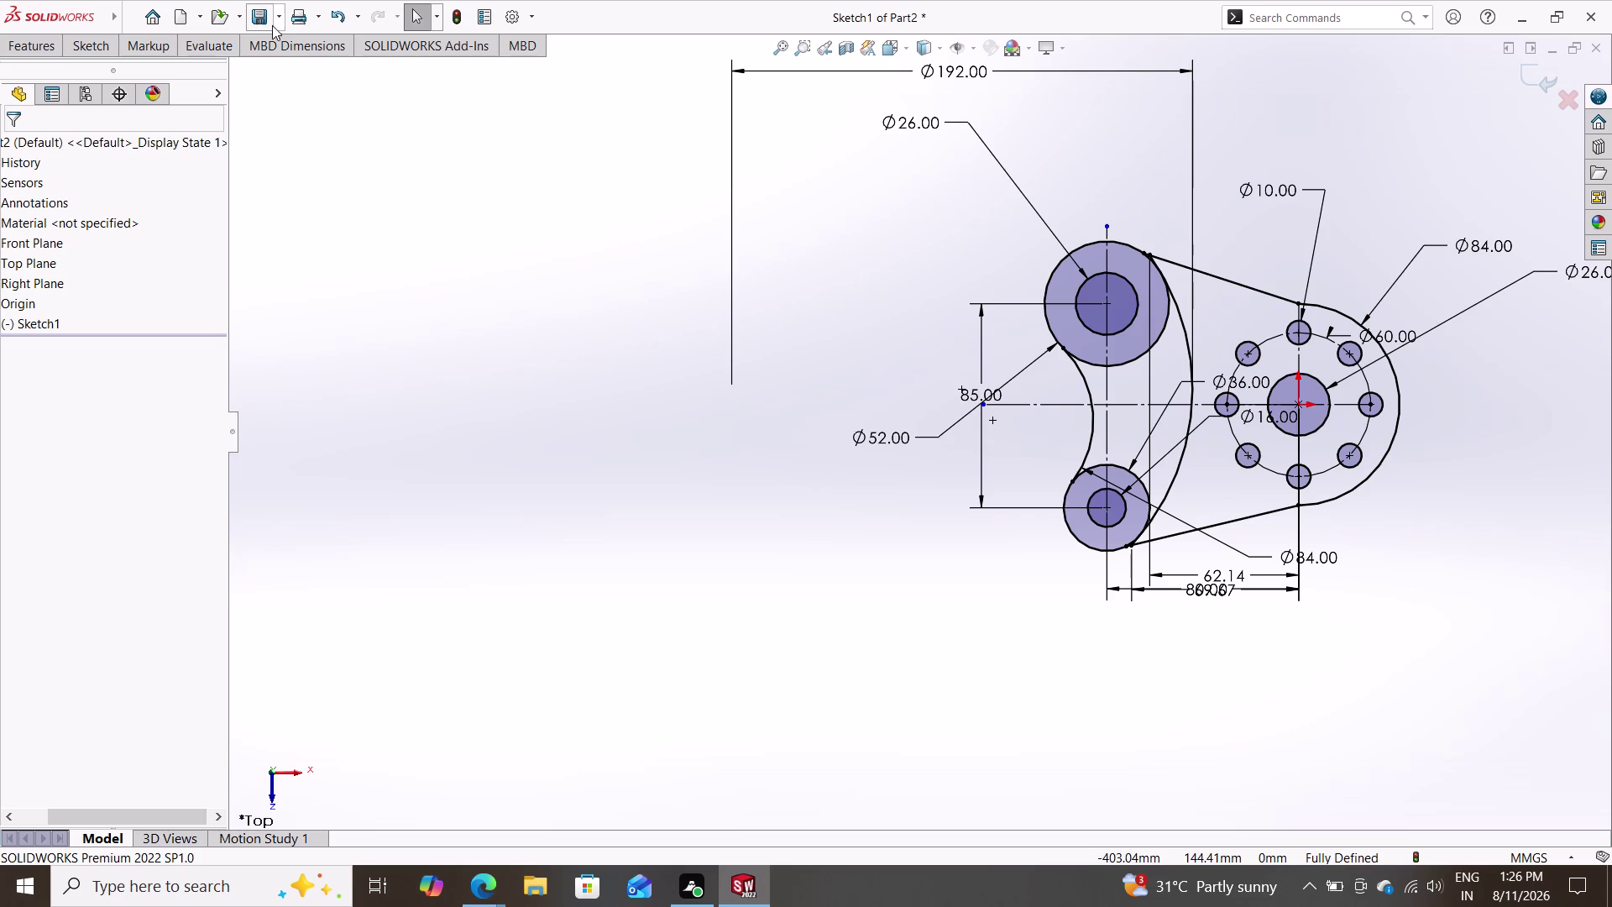
click(264, 18)
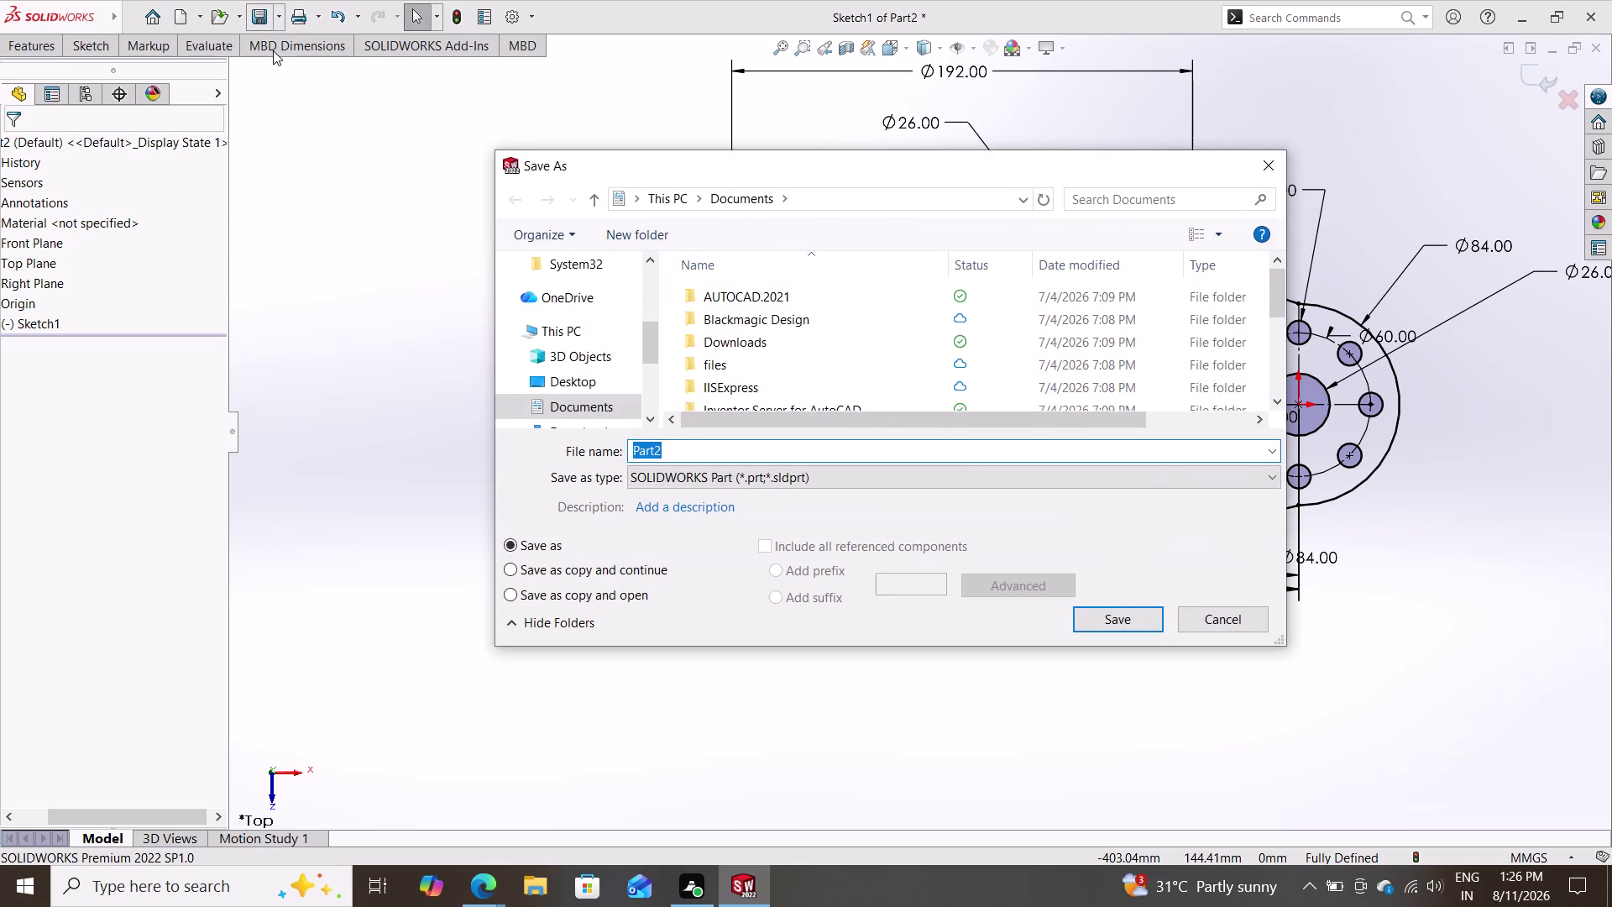
Save the part under the file name '2d 5'.
key(5)
key(BackSpace)
key(BackSpace)
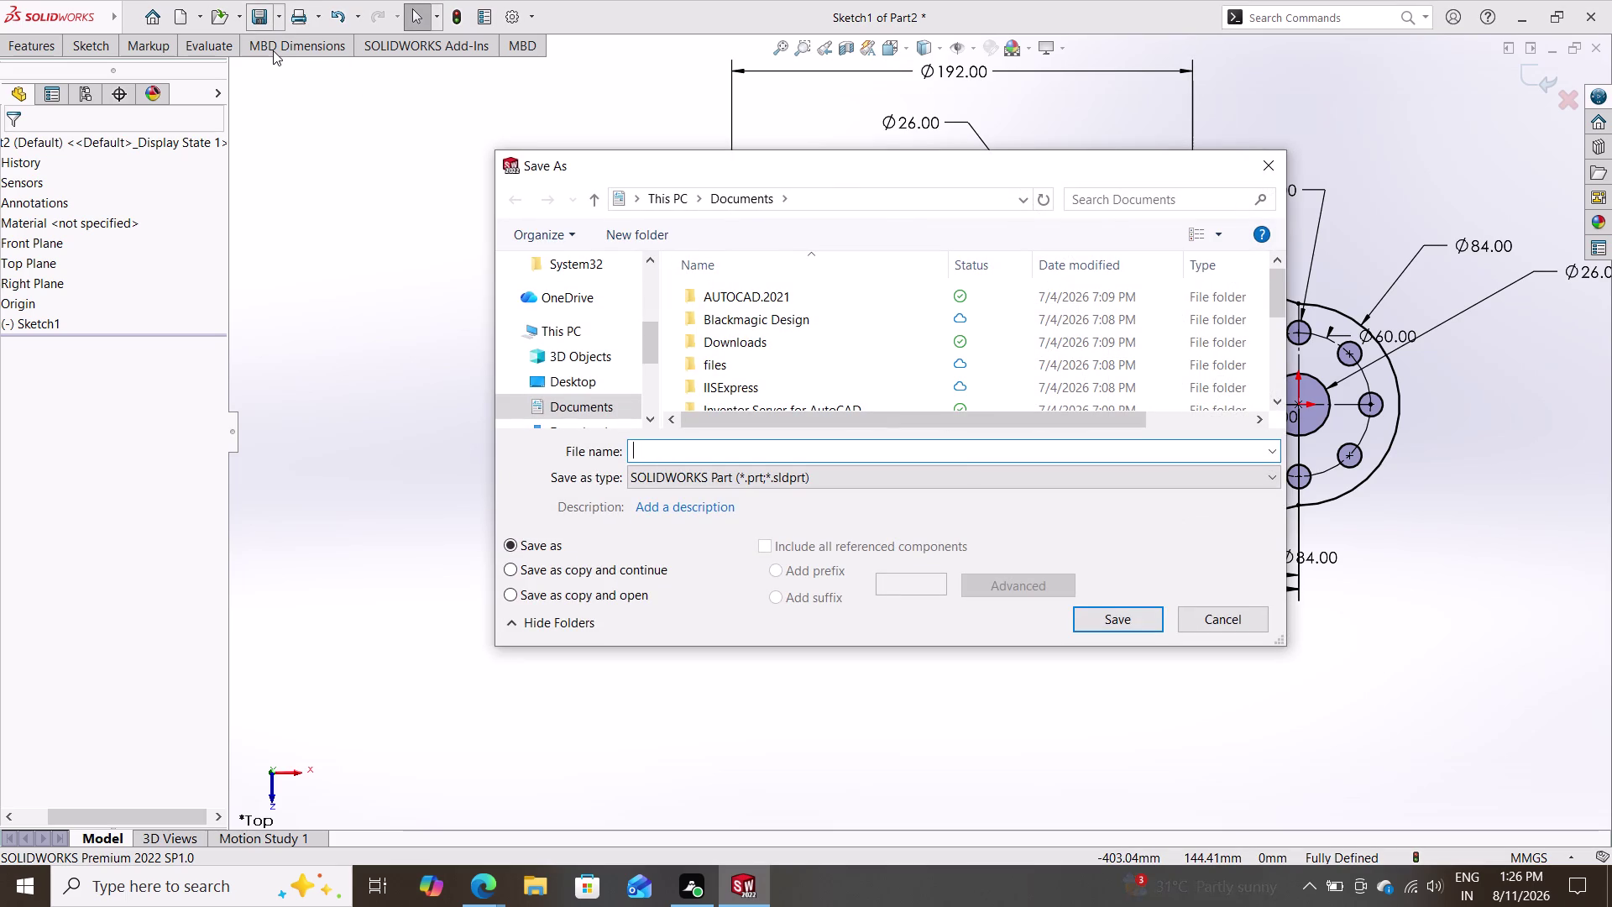
text(2d)
key(space)
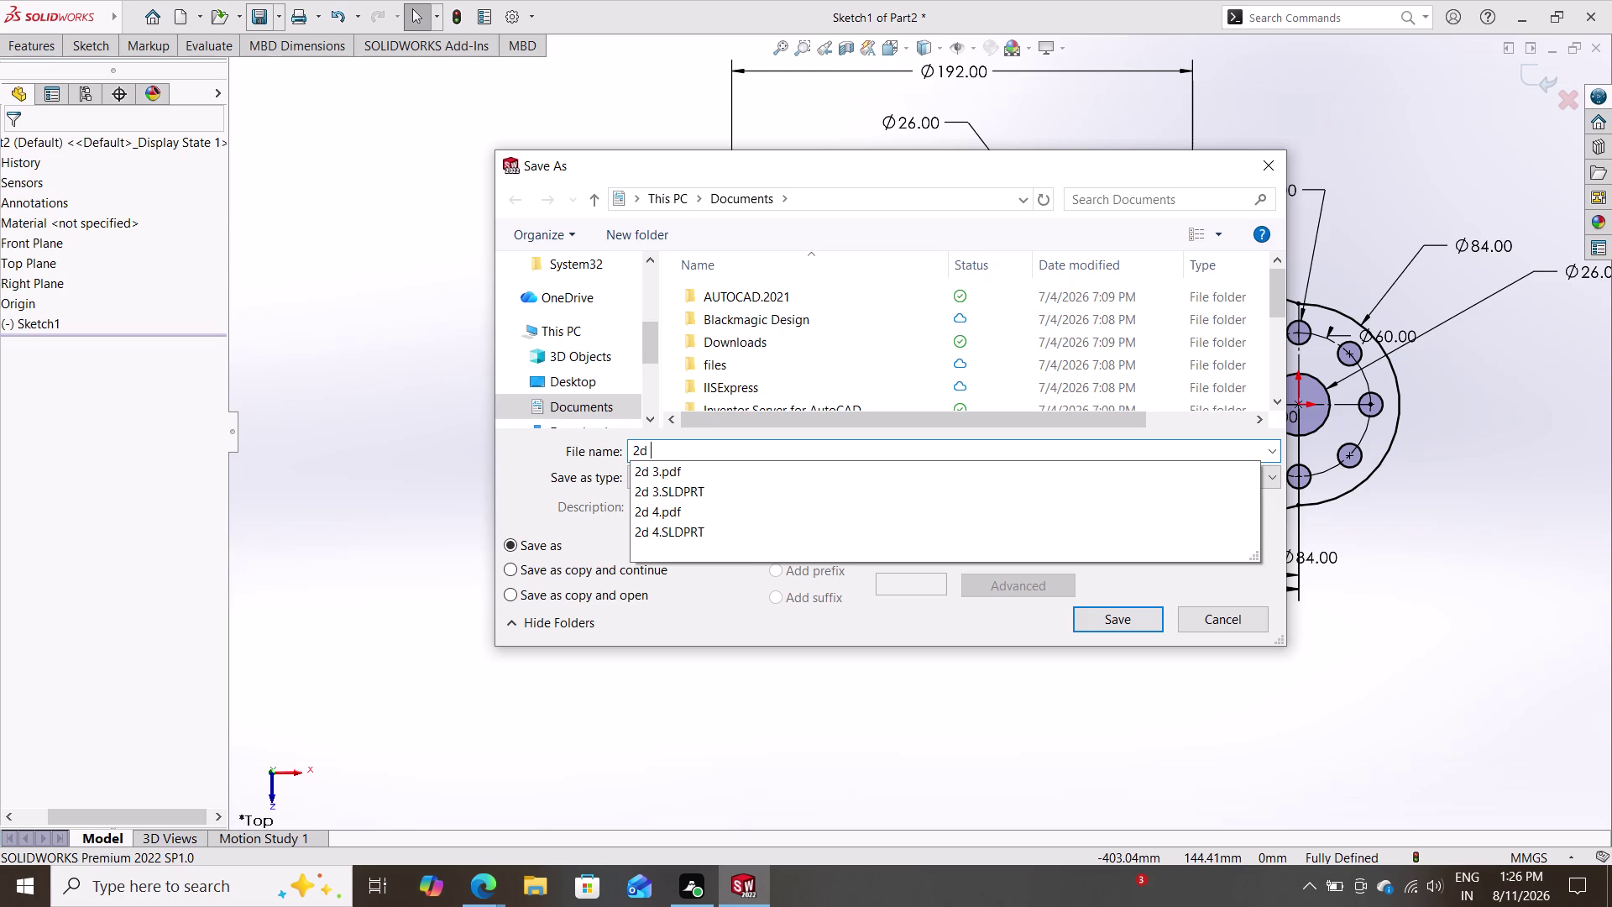
text(5)
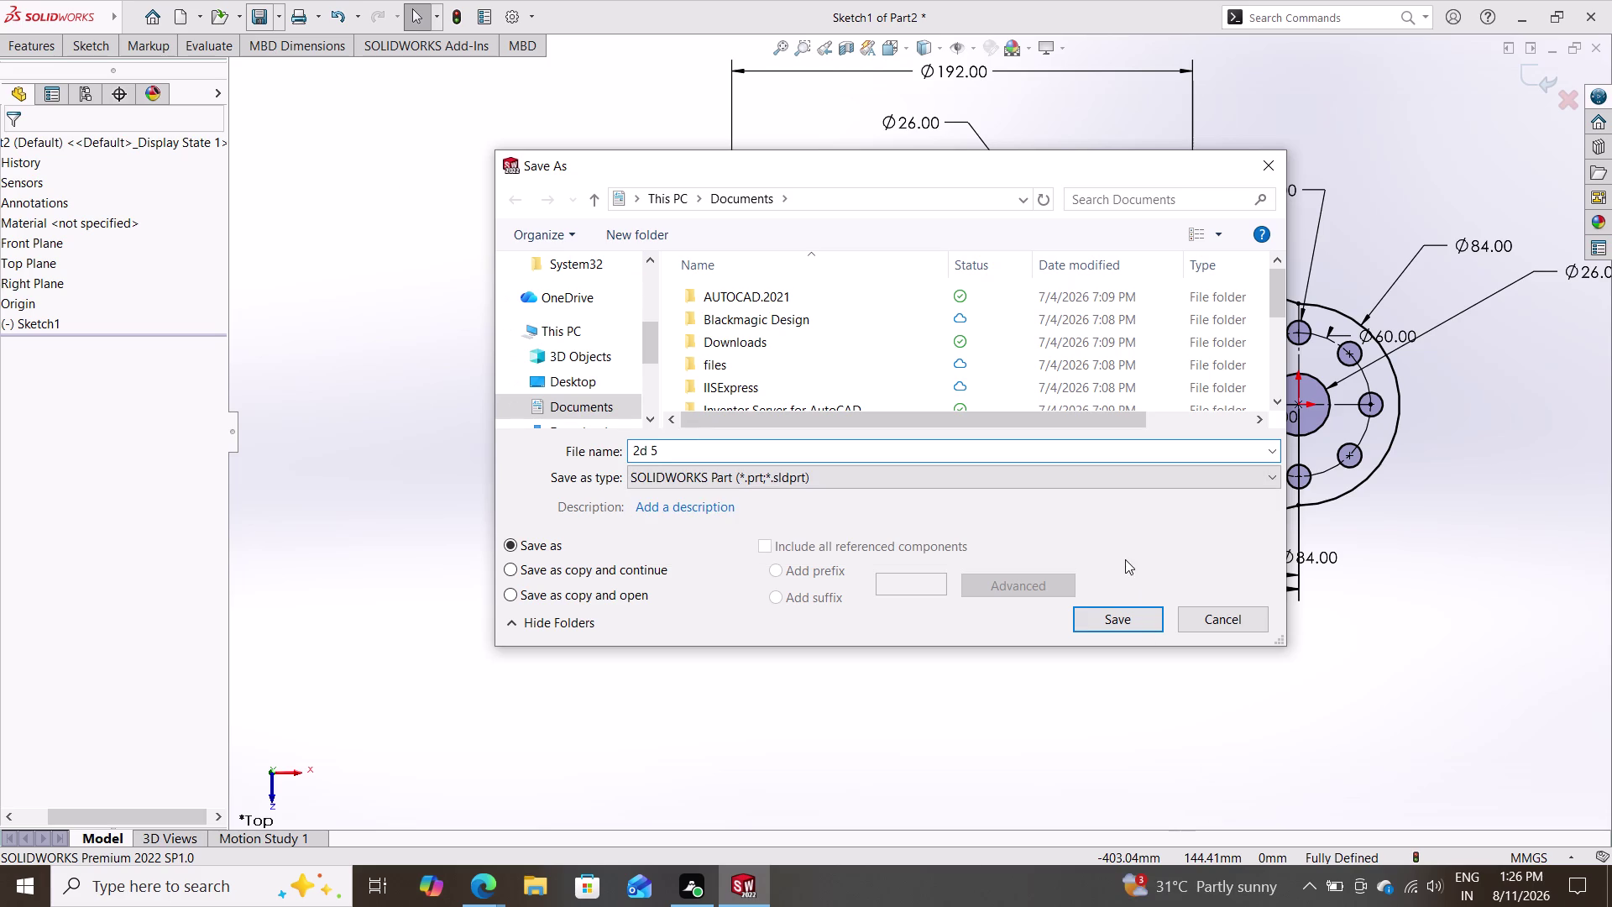
click(1123, 623)
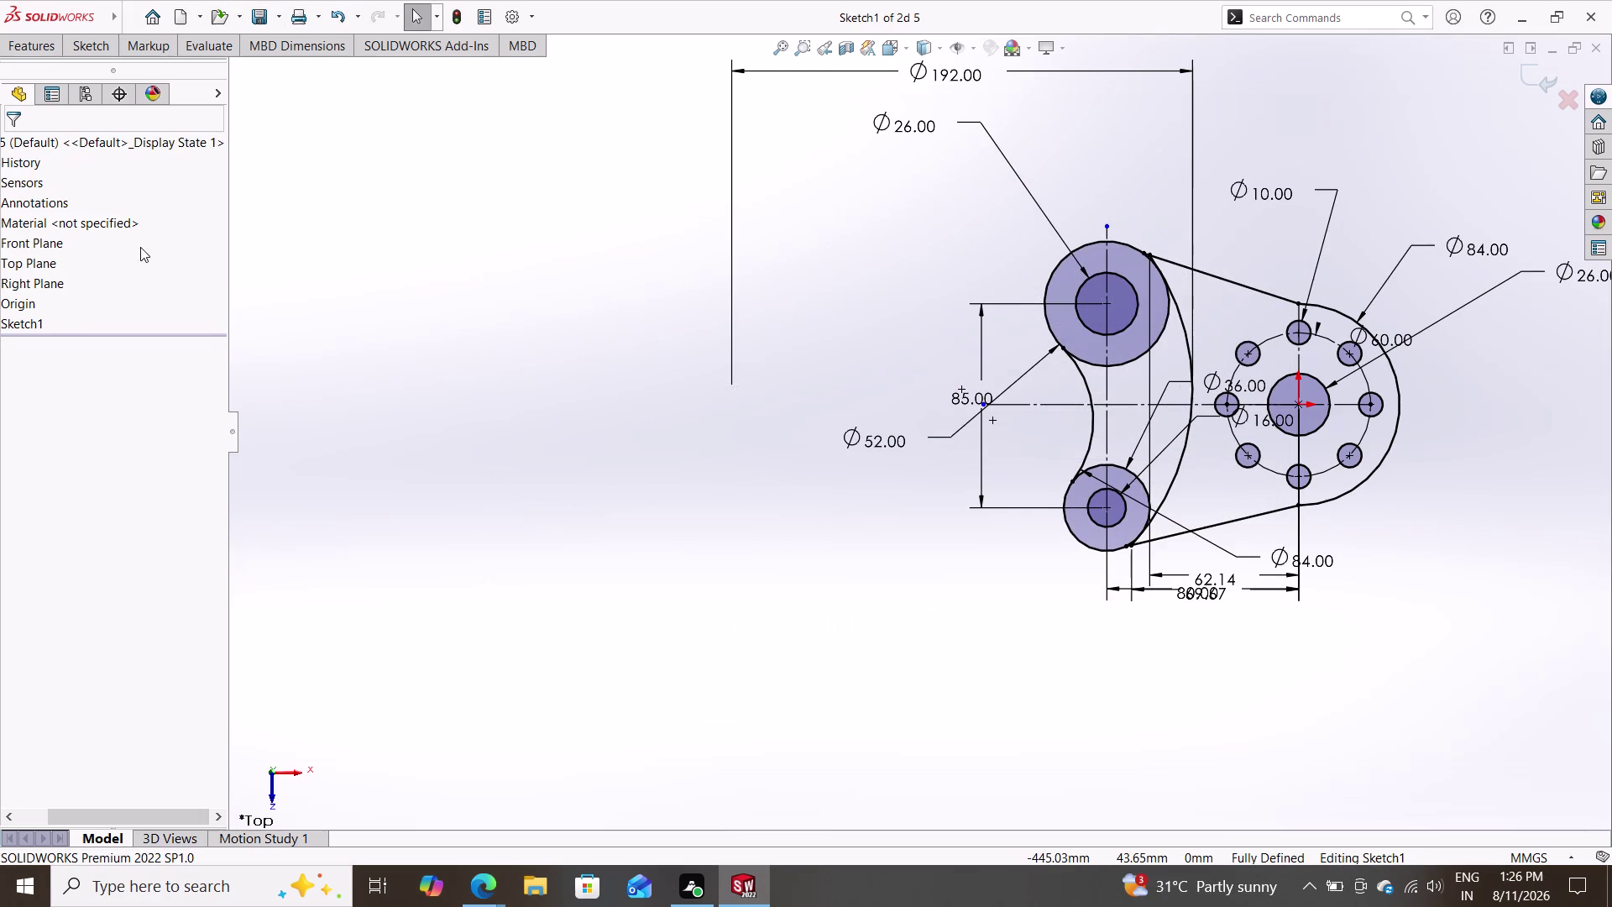
Reopen Save As, browse the file format list, then cancel.
double_click(274, 7)
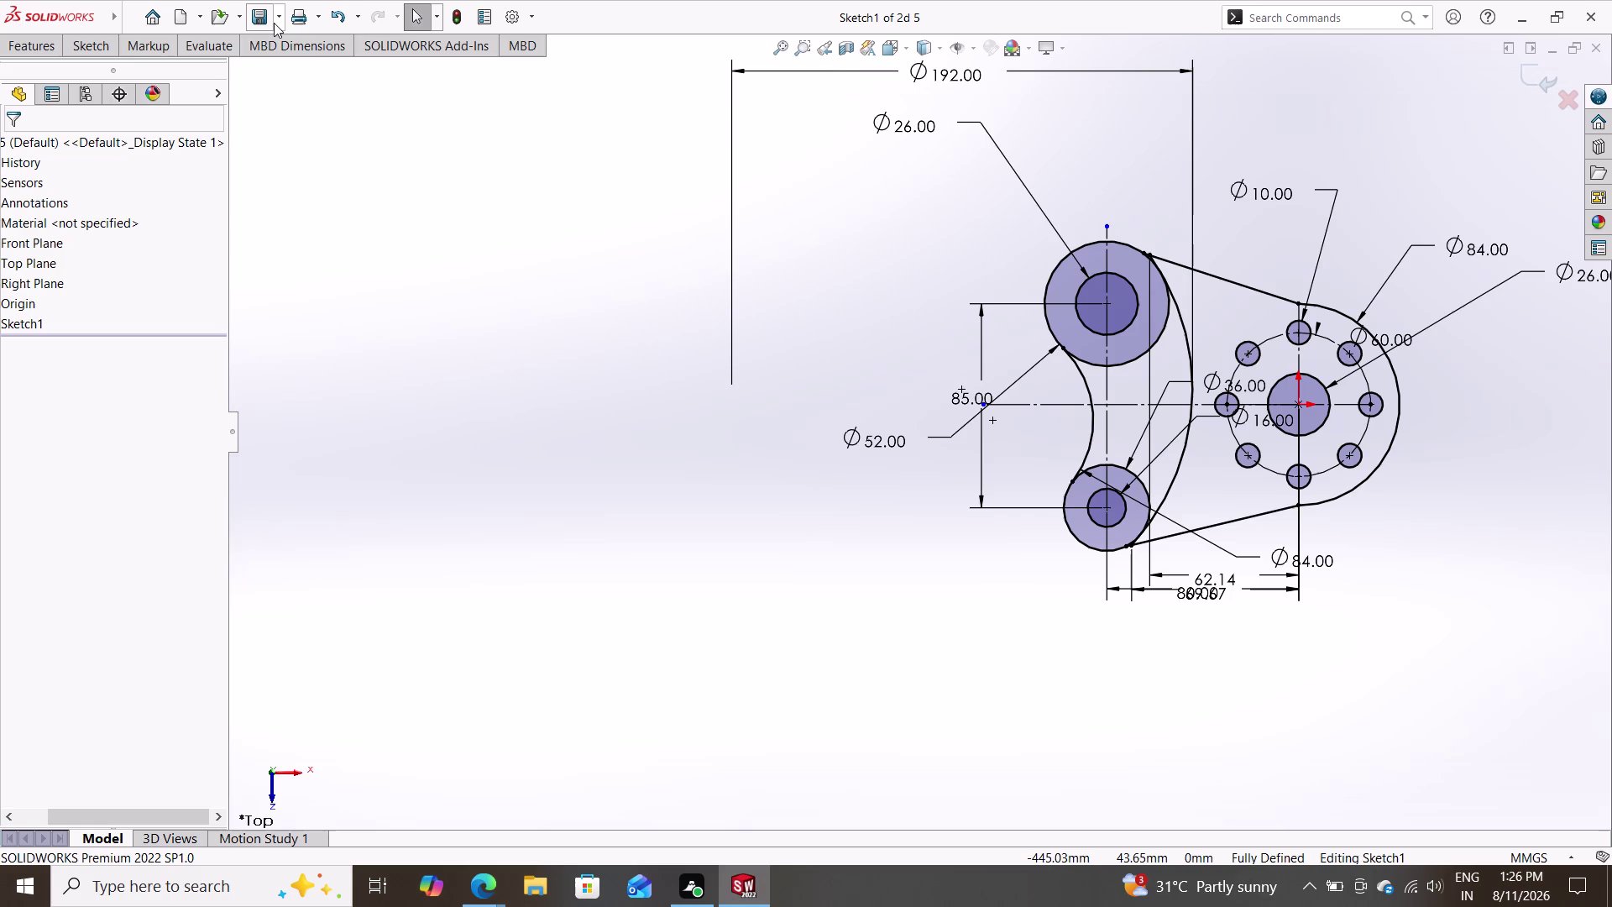
click(274, 23)
click(288, 60)
click(810, 475)
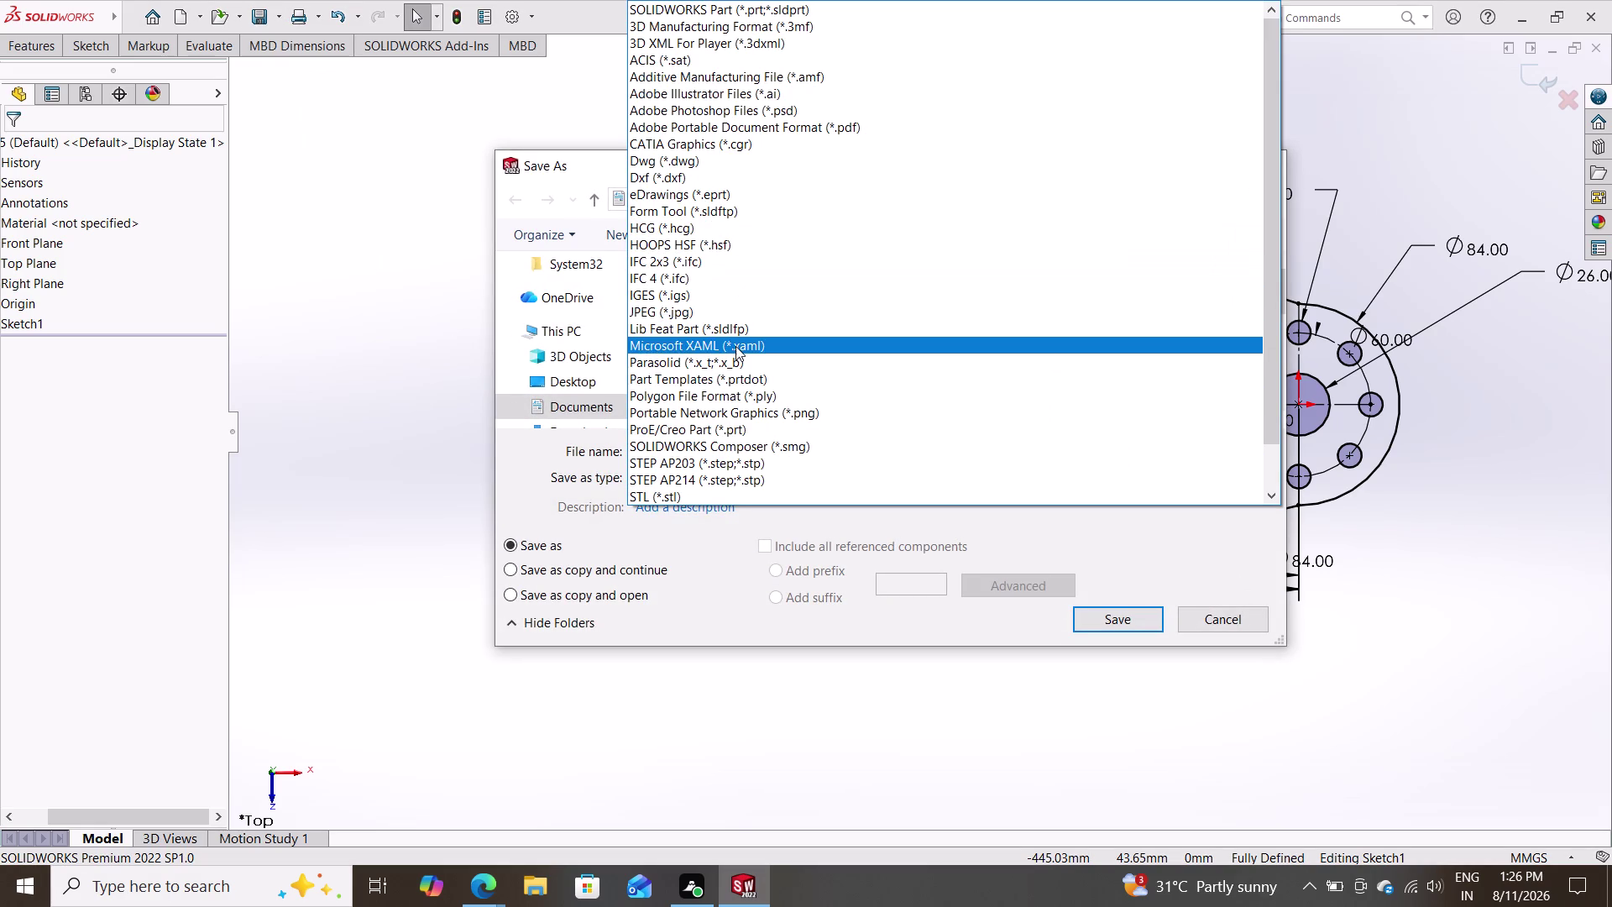
click(813, 131)
click(1102, 659)
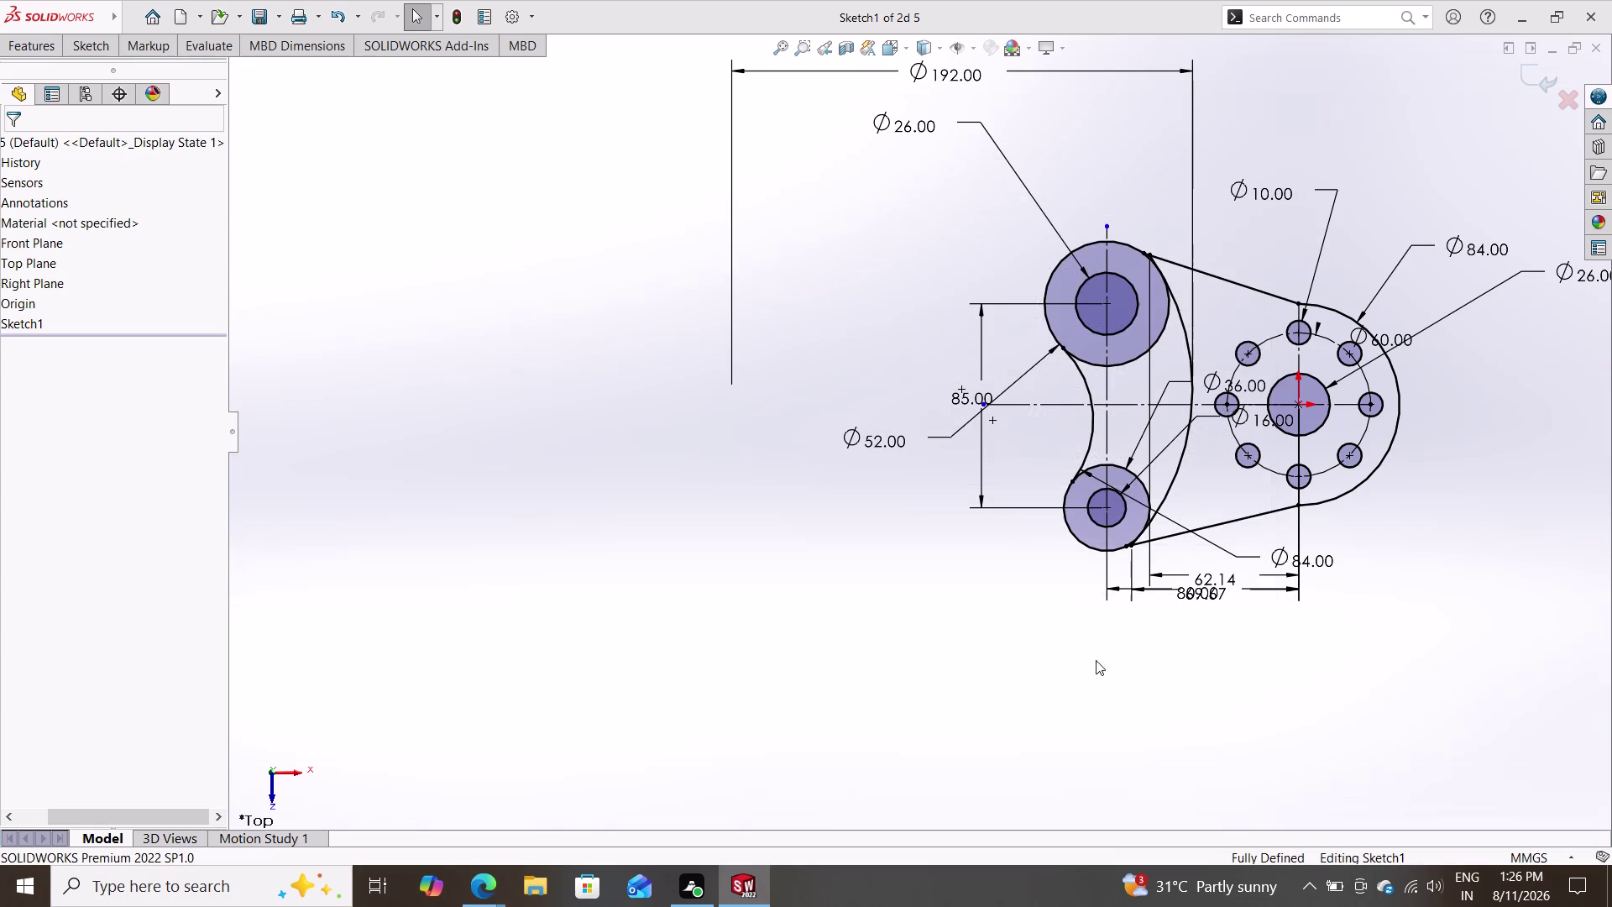